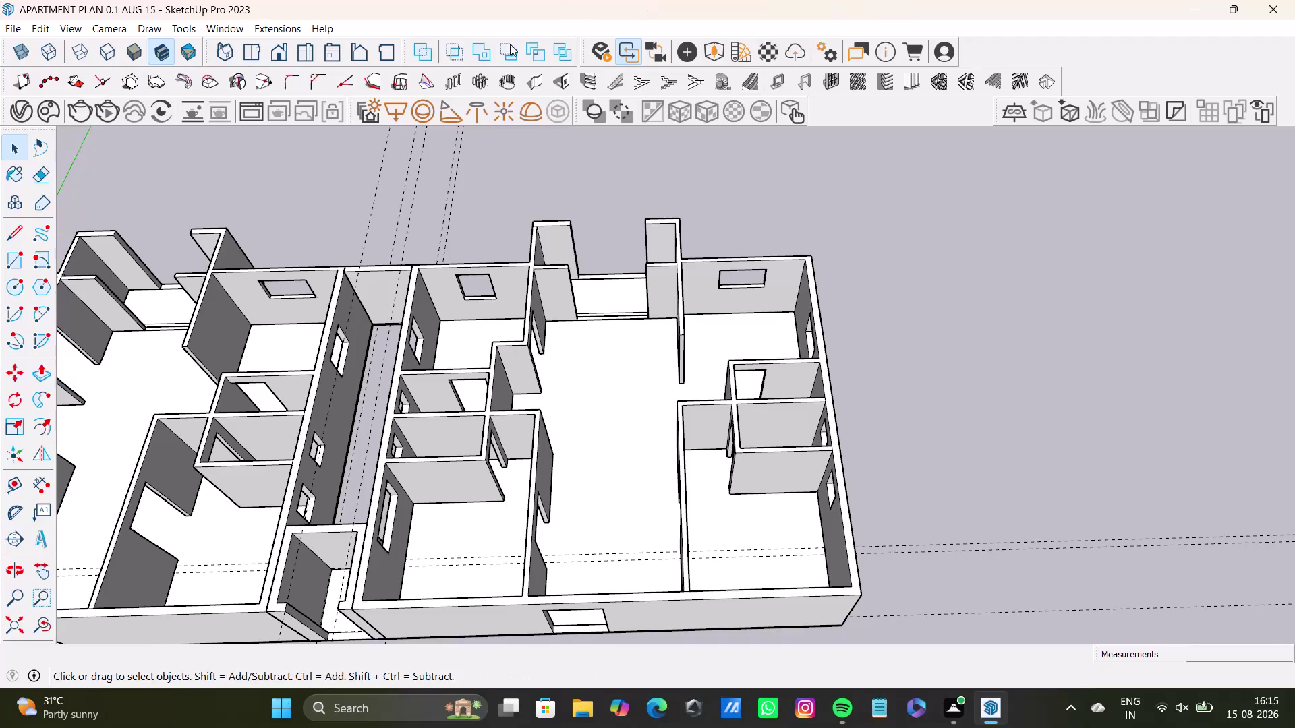
Orbit, pan and zoom around the whole apartment model to survey both units.
scroll(down, 3)
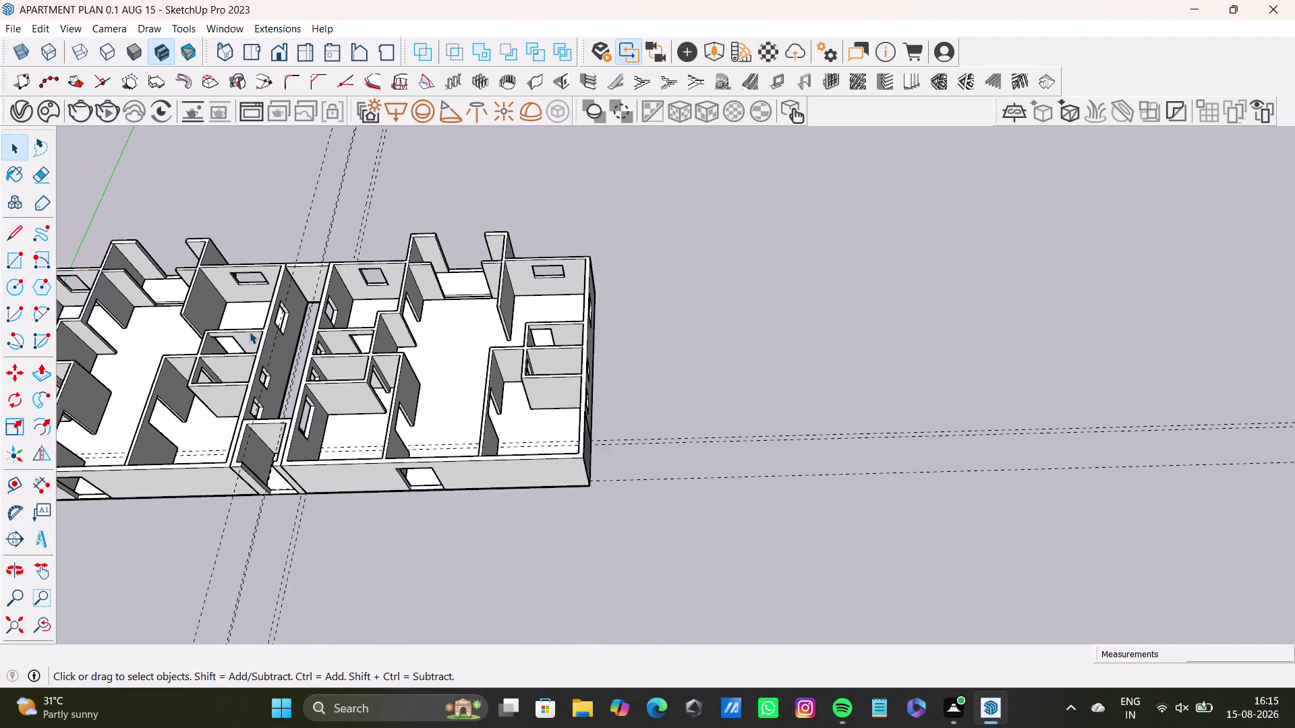
middle_drag(250, 332, 680, 497)
scroll(up, 3)
middle_drag(602, 436, 593, 432)
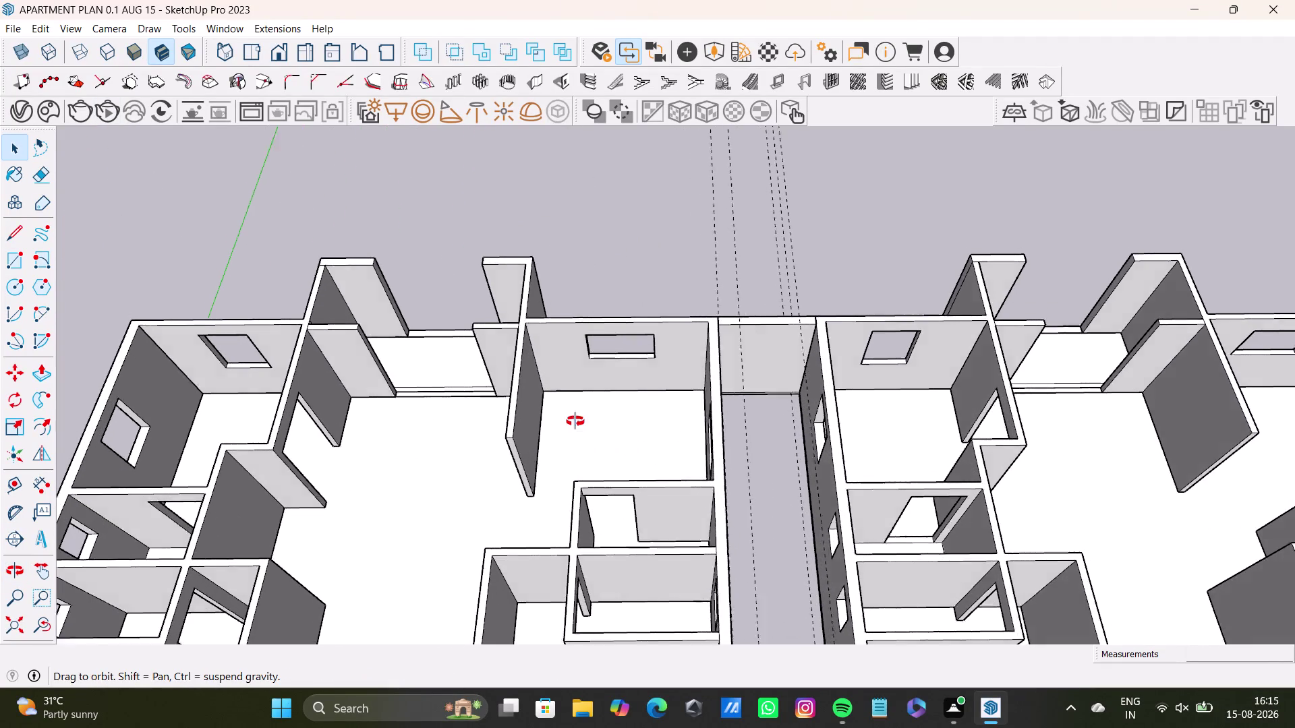
middle_drag(593, 432, 265, 505)
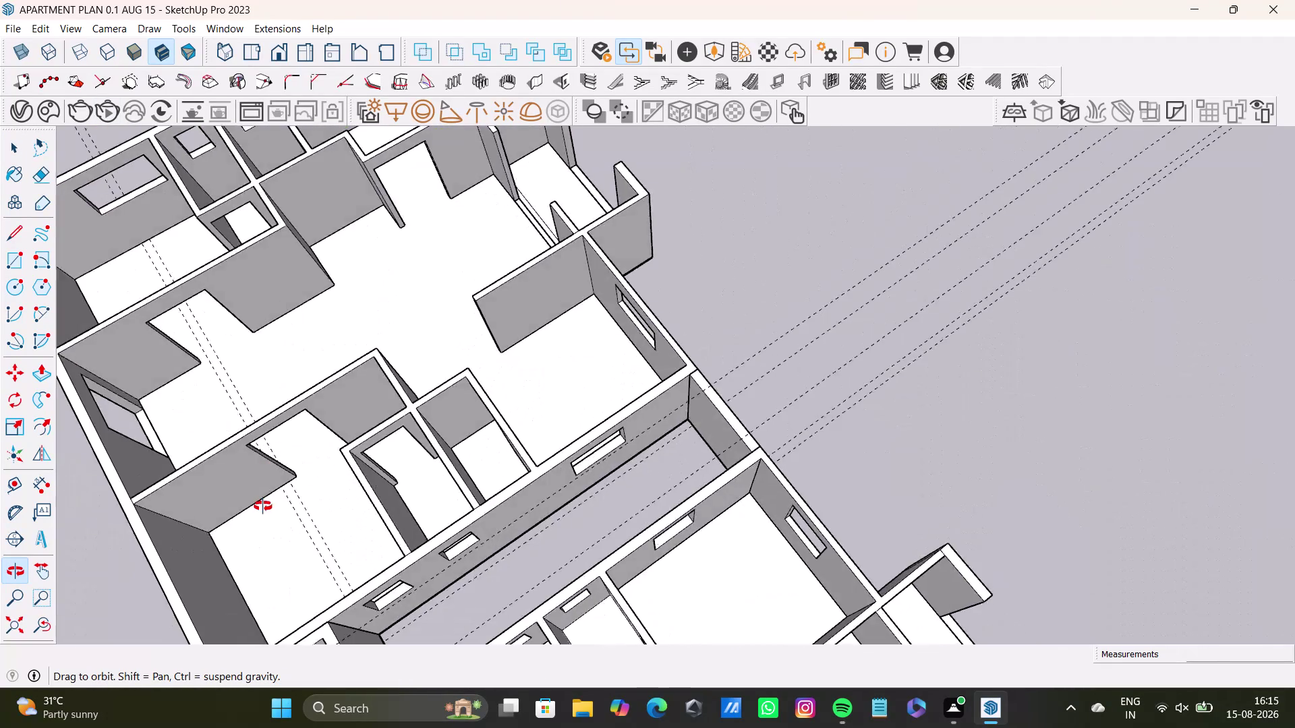
middle_drag(265, 506, 699, 553)
scroll(down, 3)
middle_drag(693, 531, 642, 366)
scroll(up, 3)
middle_drag(655, 435, 619, 290)
middle_drag(627, 335, 595, 439)
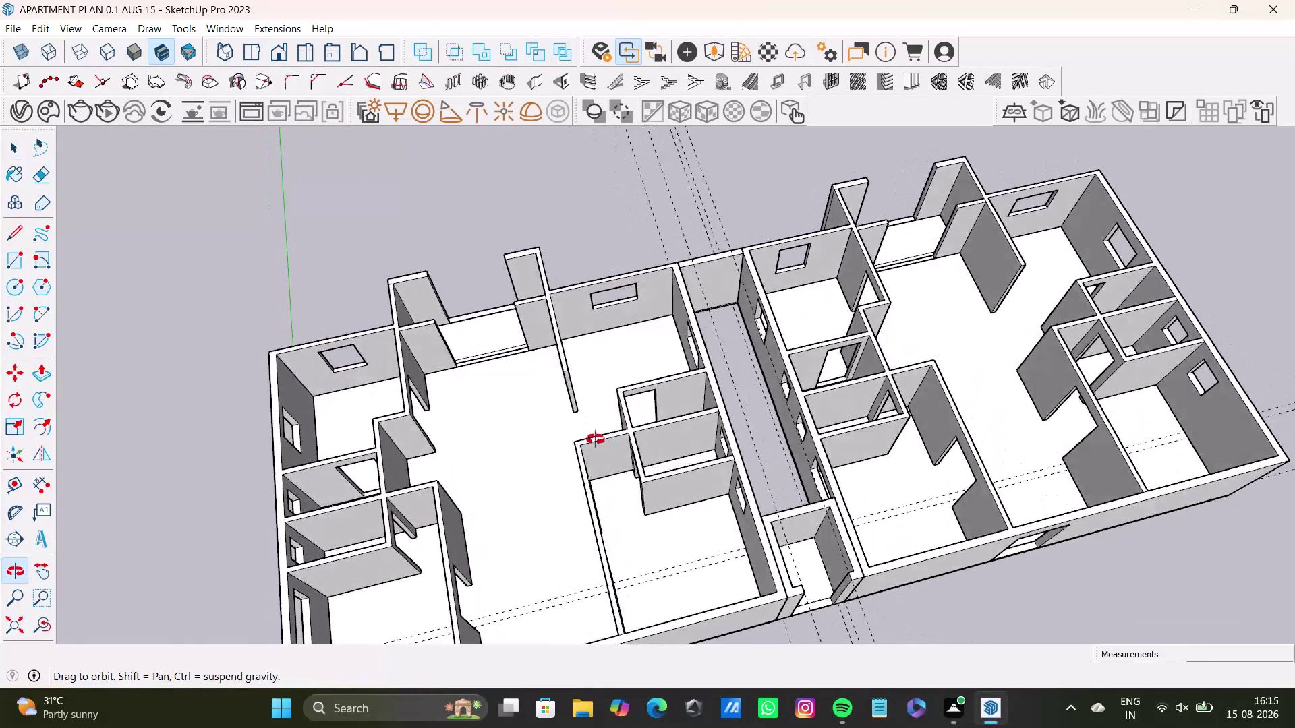
middle_drag(595, 440, 607, 369)
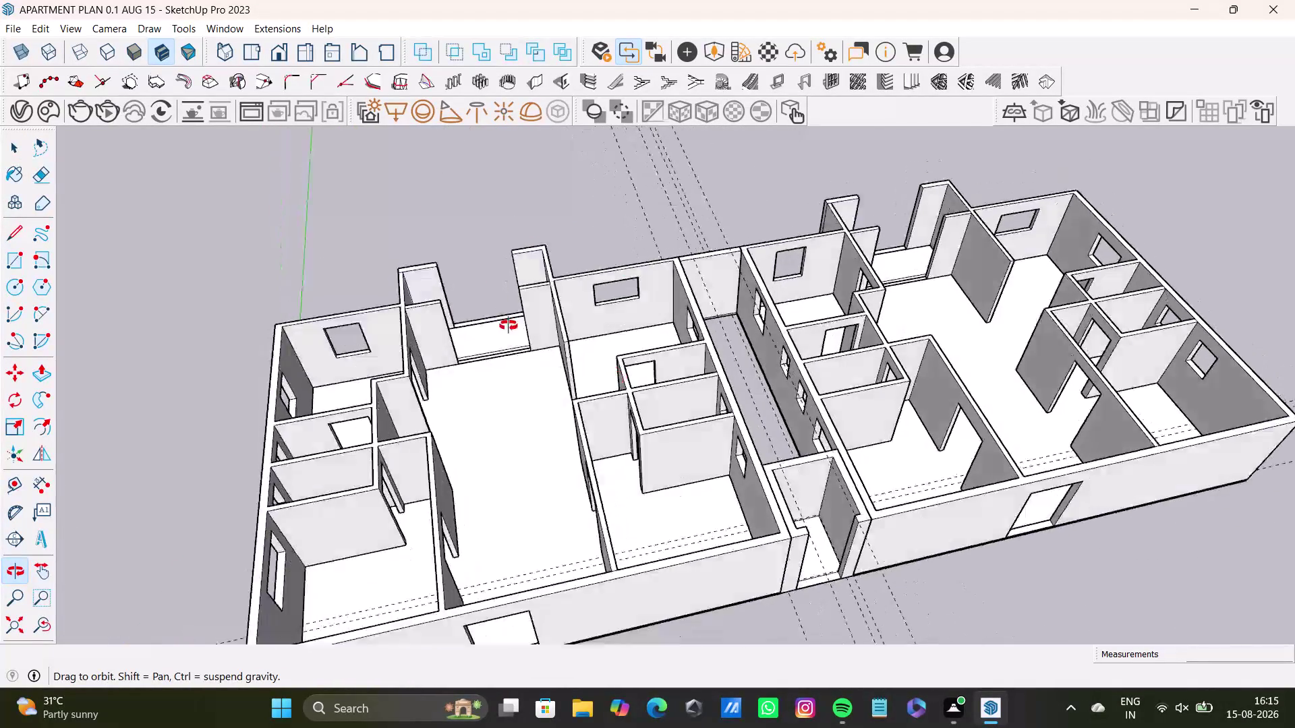
middle_drag(608, 369, 477, 298)
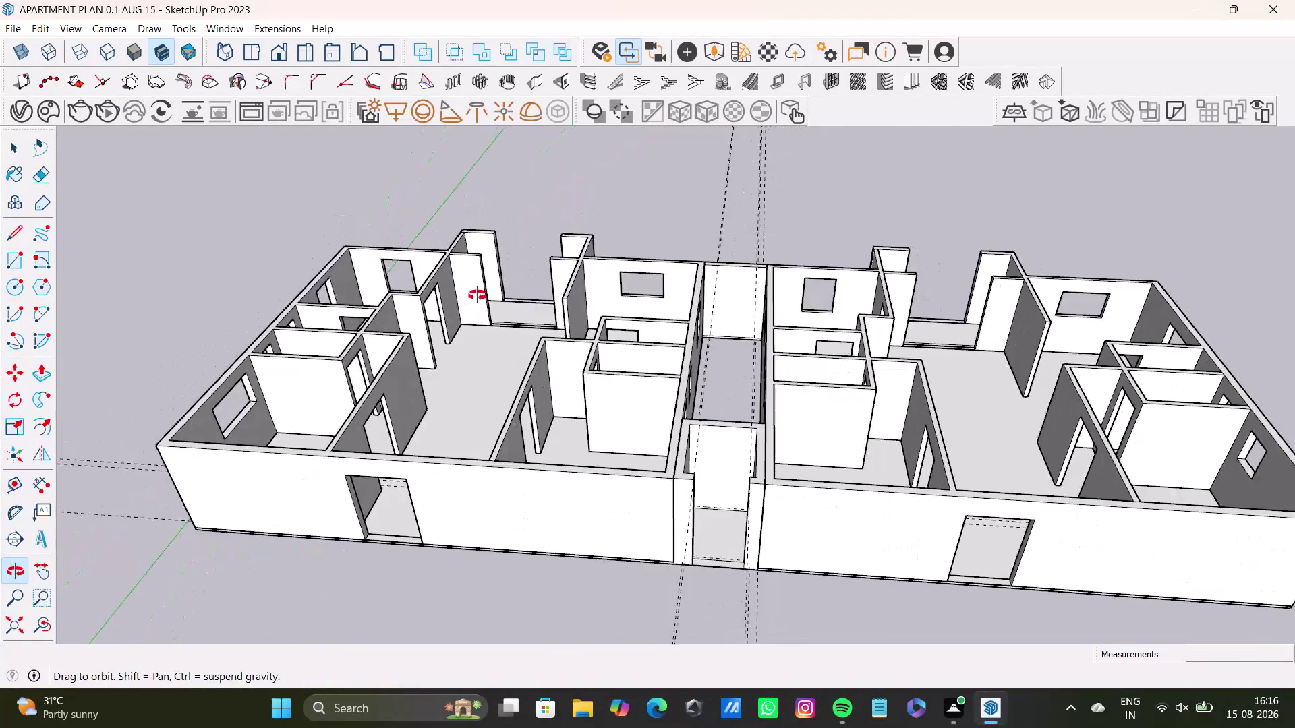
middle_drag(477, 299, 519, 283)
middle_drag(523, 239, 520, 251)
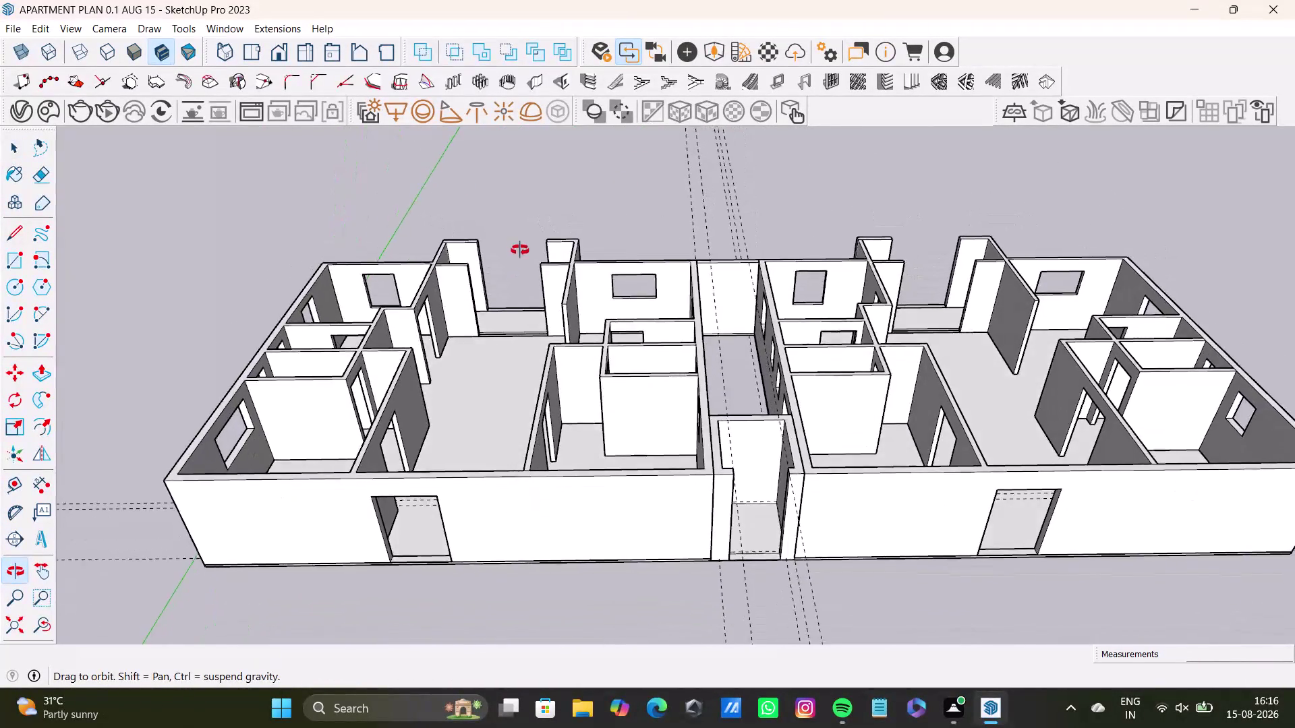
middle_drag(520, 251, 565, 255)
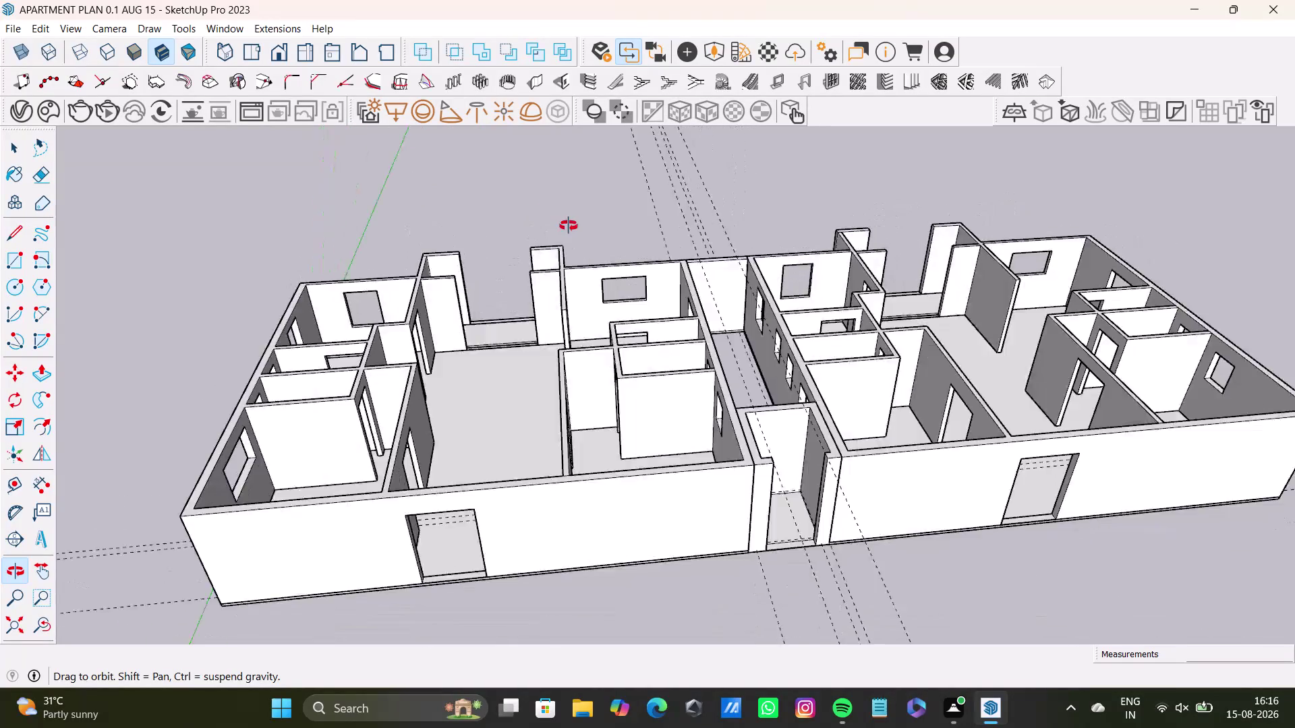
middle_drag(564, 255, 930, 394)
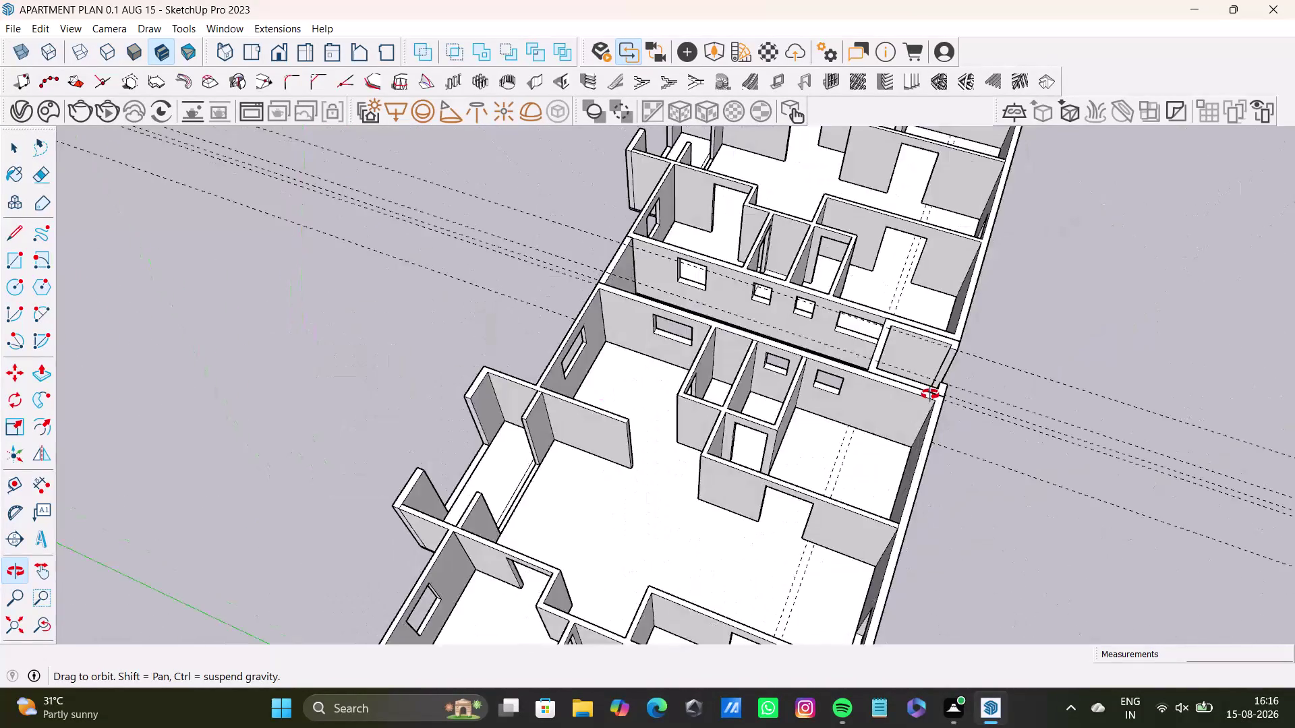
middle_drag(930, 394, 589, 476)
scroll(down, 3)
scroll(up, 3)
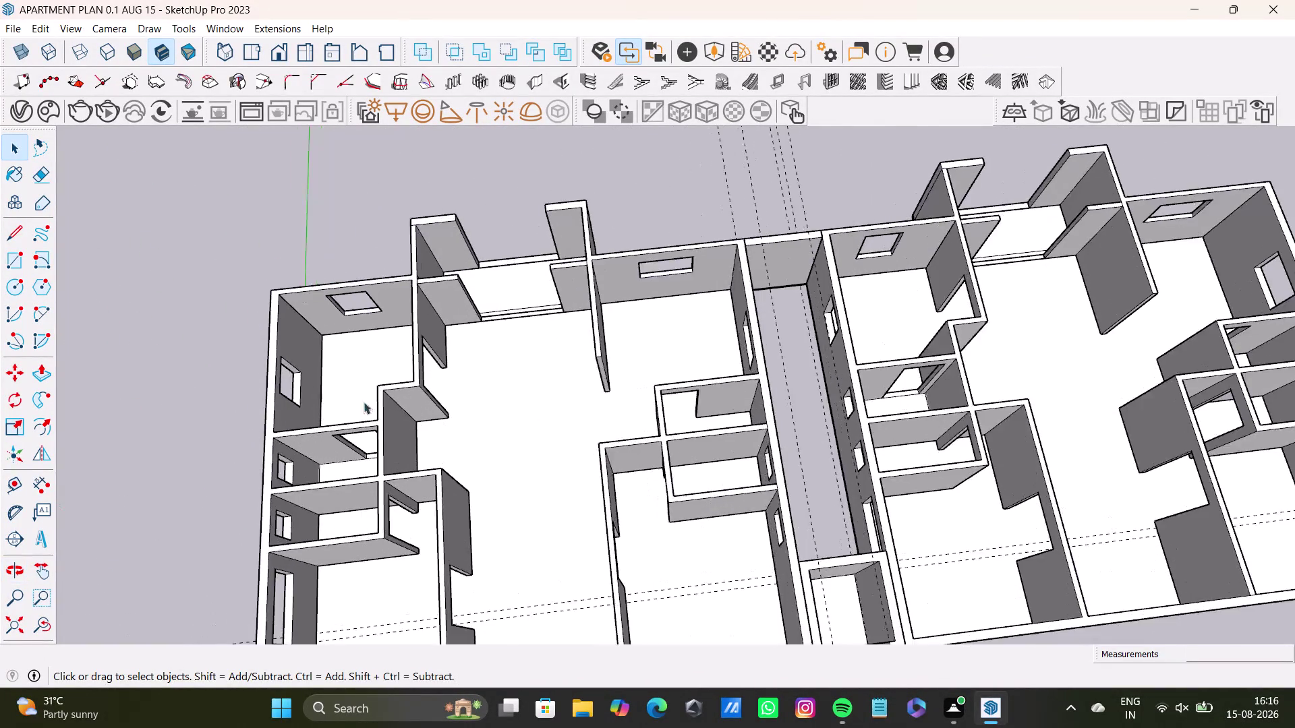
scroll(up, 3)
middle_drag(417, 369, 568, 411)
middle_drag(591, 420, 446, 279)
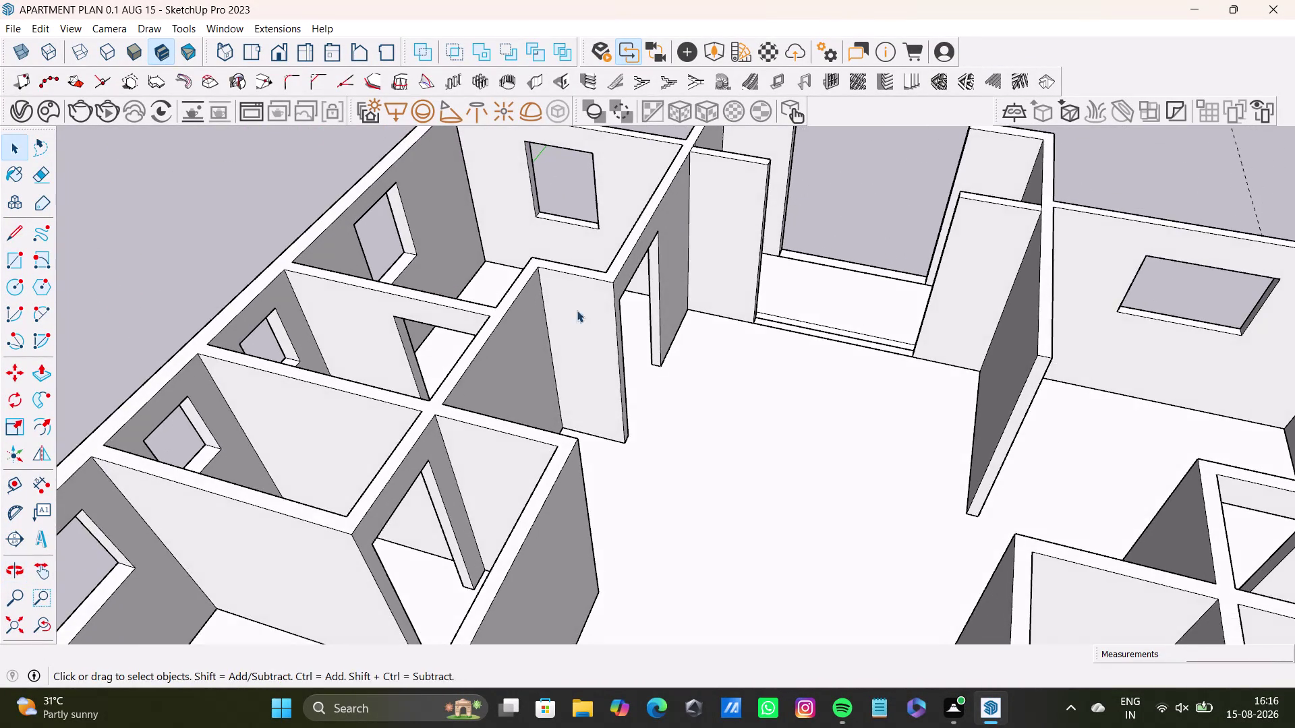
middle_drag(580, 345, 659, 446)
scroll(down, 3)
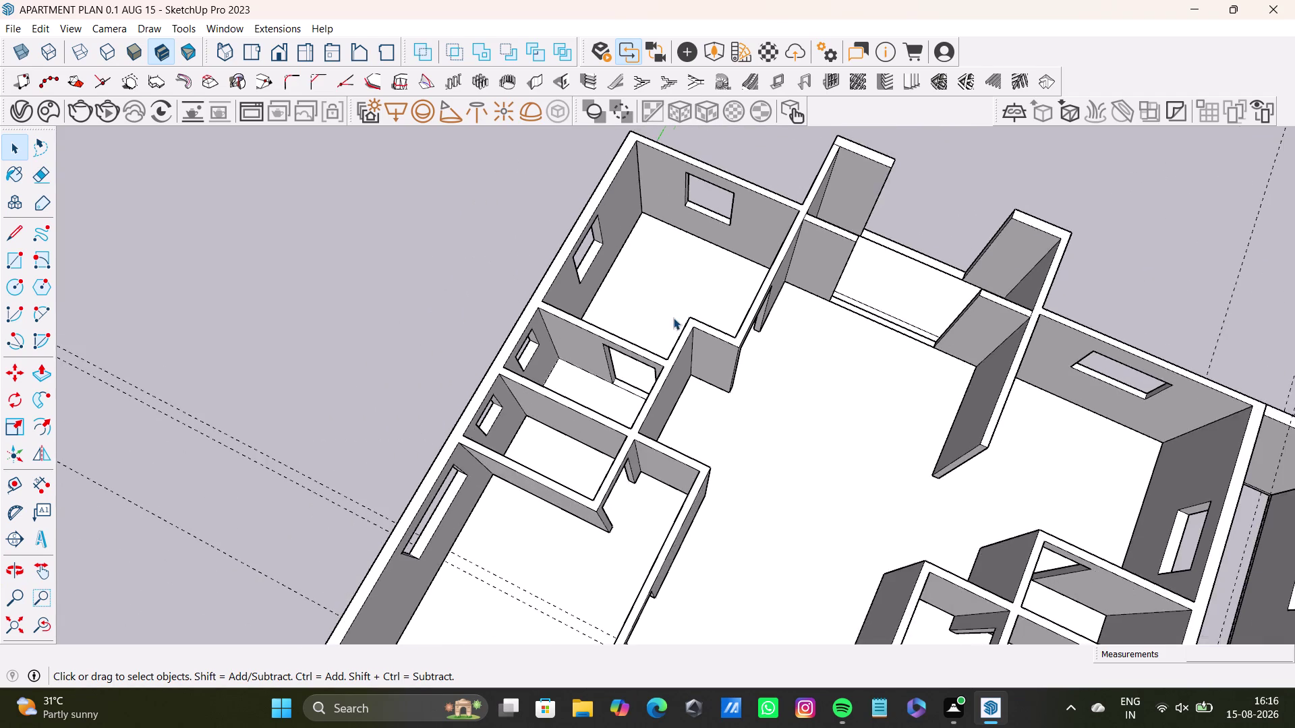
scroll(down, 3)
scroll(down, 3)
scroll(up, 3)
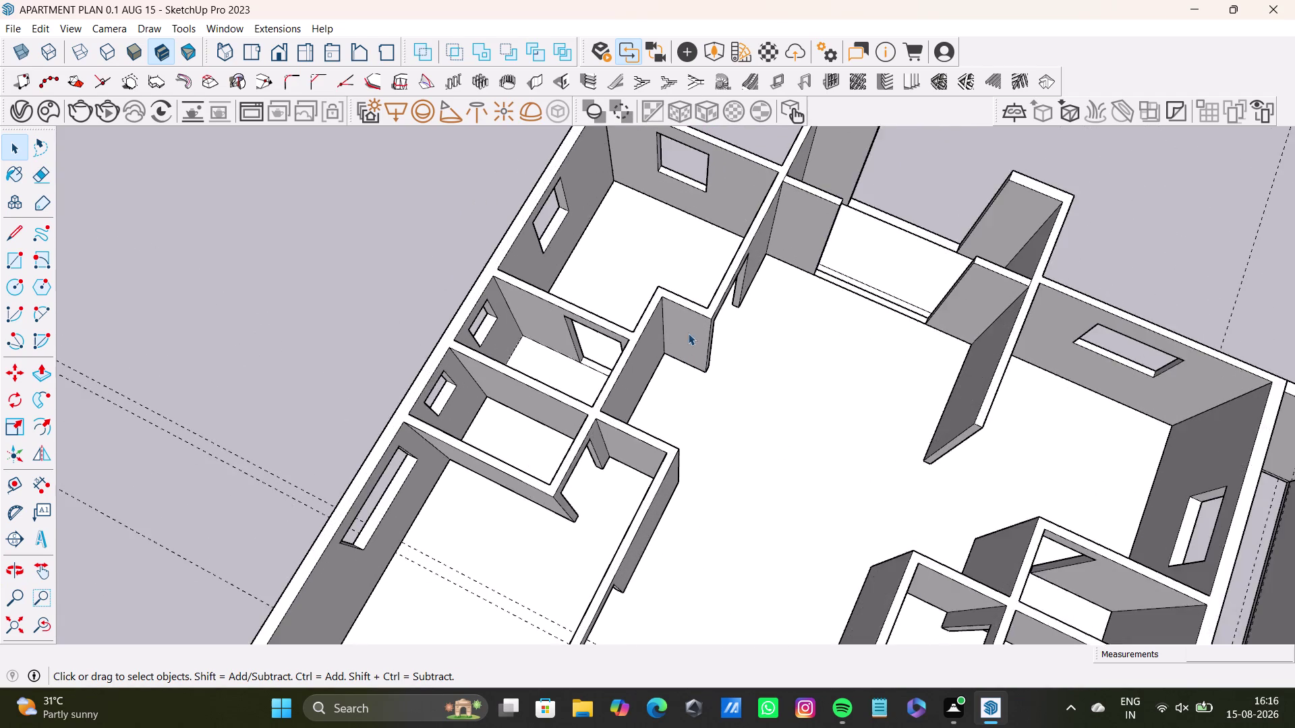
scroll(up, 3)
scroll(down, 3)
scroll(up, 3)
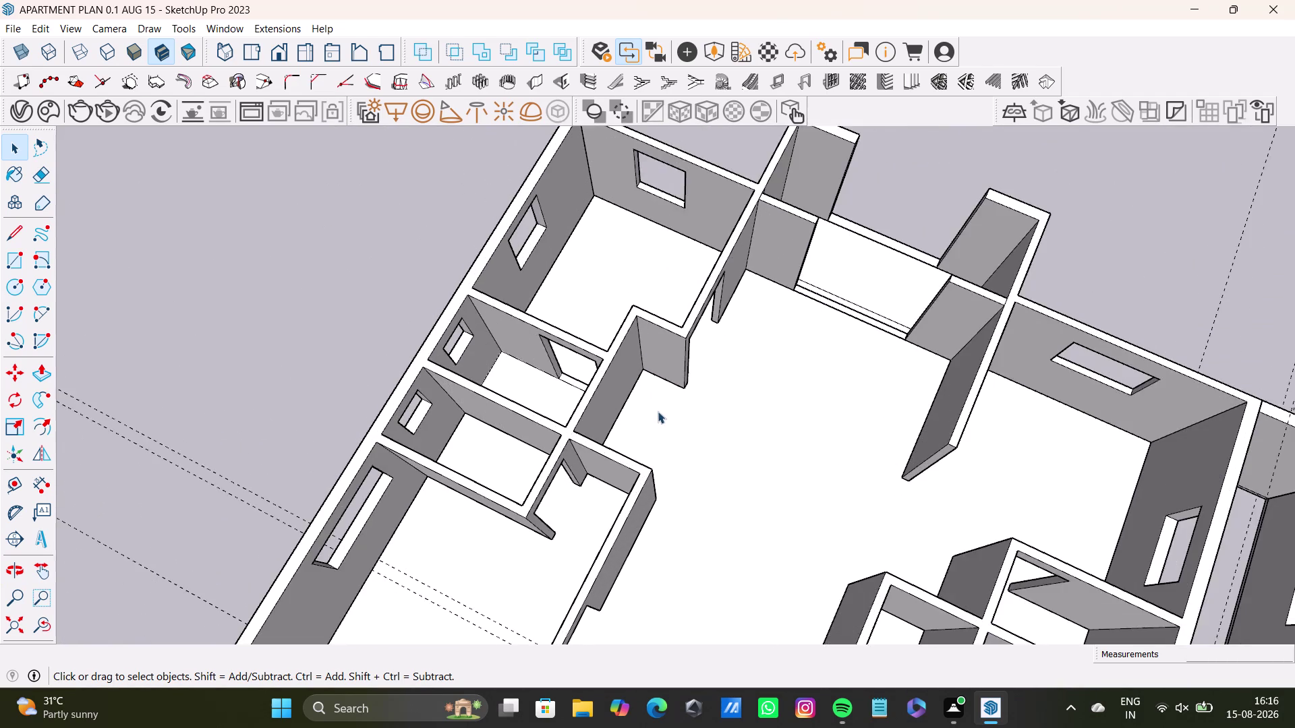
scroll(up, 3)
scroll(up, 3)
scroll(up, 3)
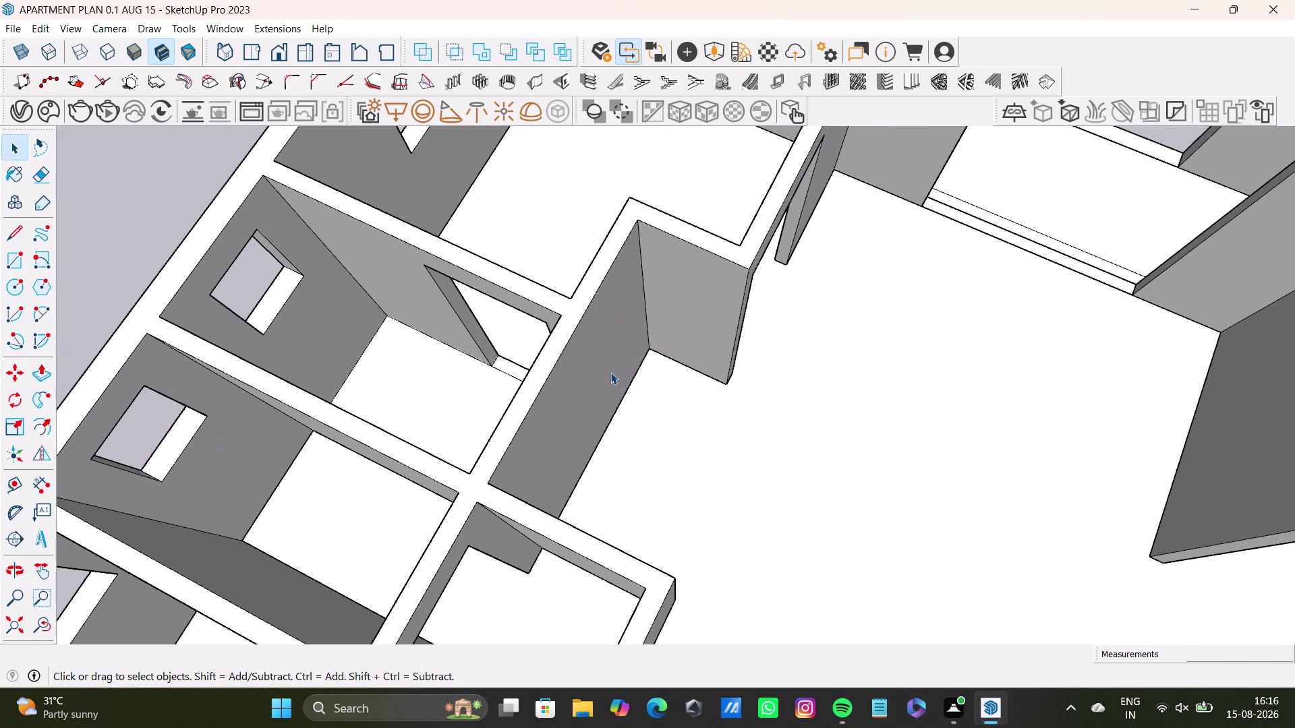
scroll(down, 3)
Orbit to the corner room and frame its window opening up close.
middle_drag(623, 449, 578, 363)
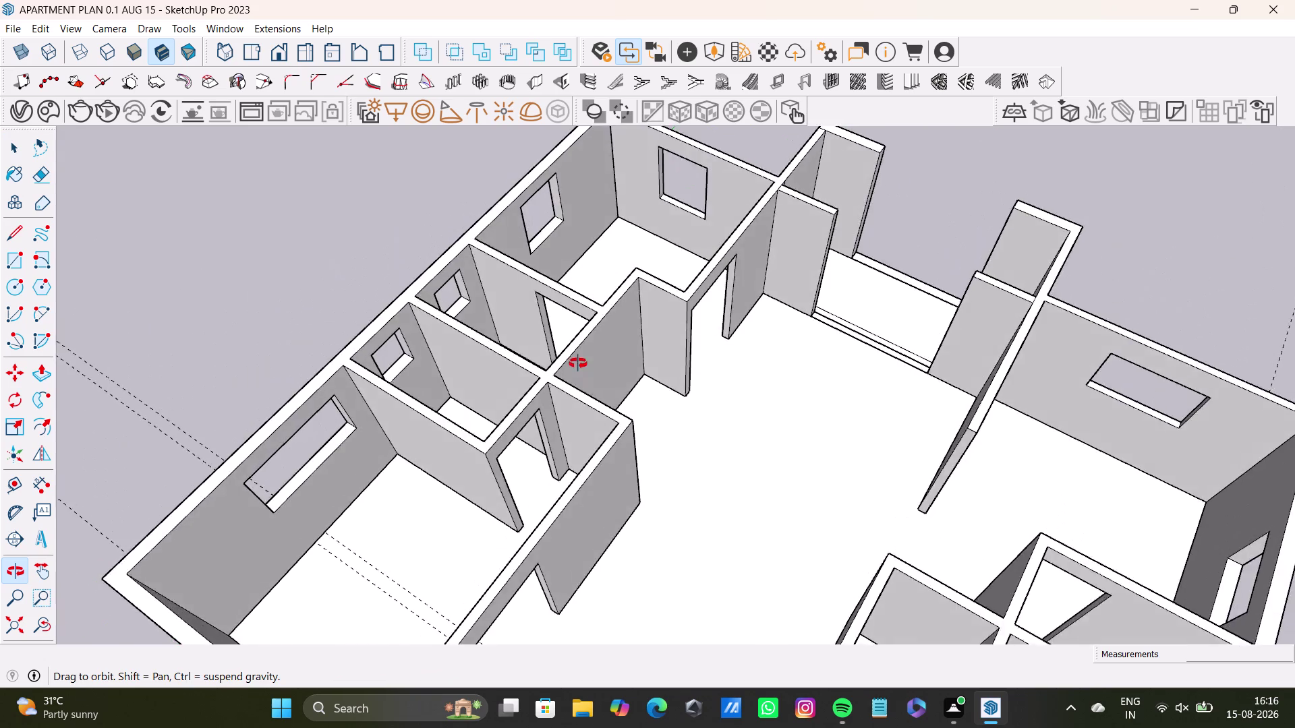
middle_drag(578, 363, 584, 503)
scroll(up, 3)
middle_drag(671, 260, 773, 184)
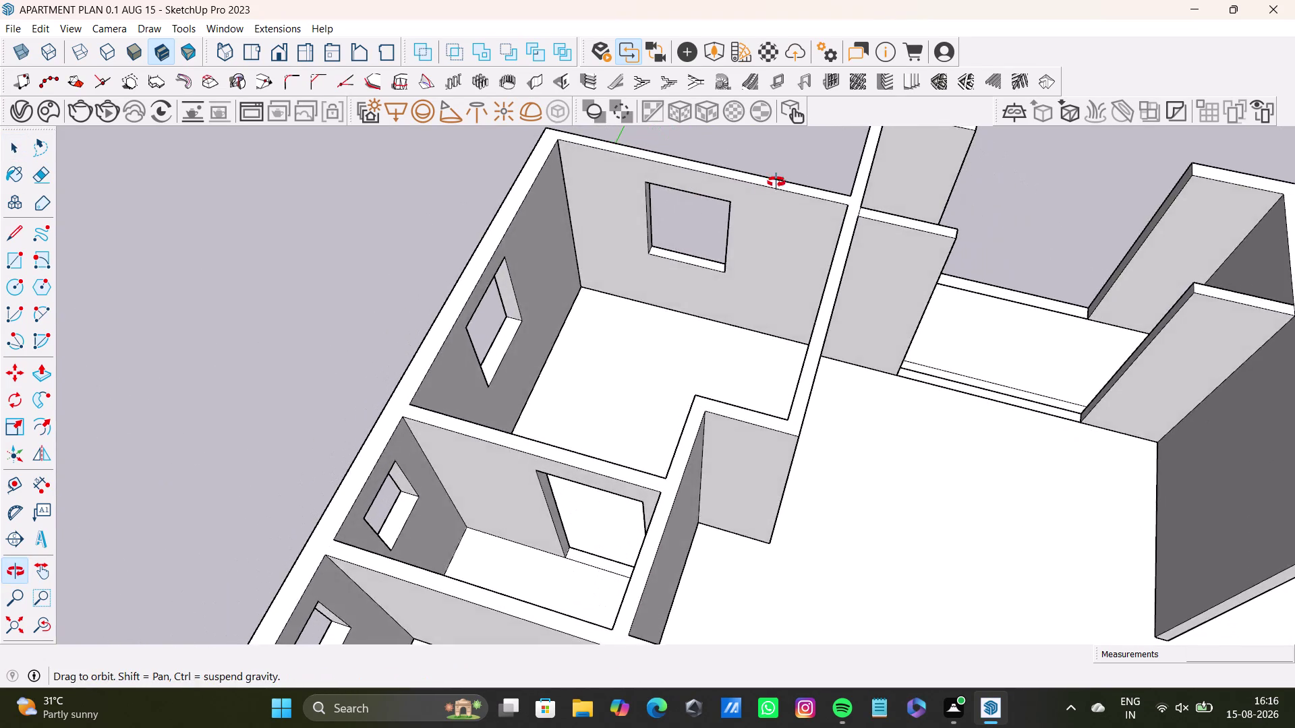
middle_drag(773, 184, 873, 122)
scroll(up, 3)
middle_drag(651, 265, 638, 379)
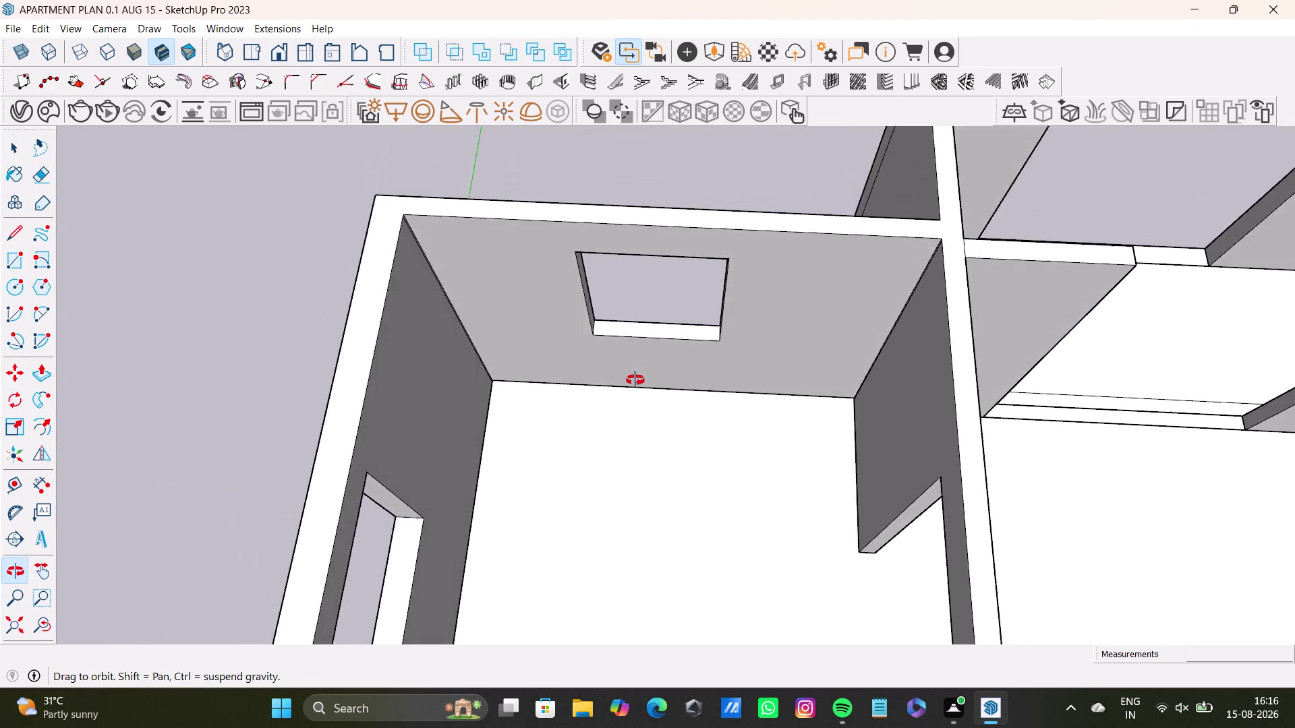
middle_drag(638, 380, 605, 119)
middle_drag(638, 213, 437, 409)
middle_drag(521, 424, 581, 221)
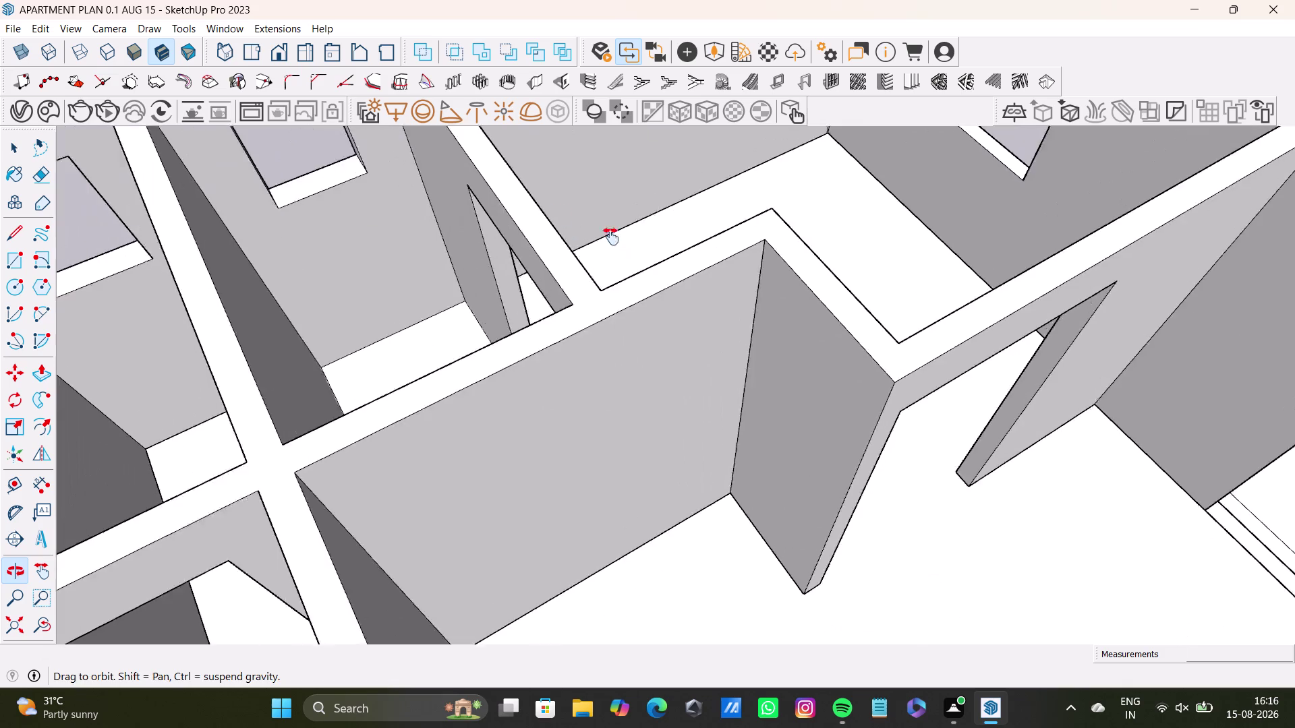
middle_drag(581, 221, 641, 262)
middle_drag(658, 317, 373, 405)
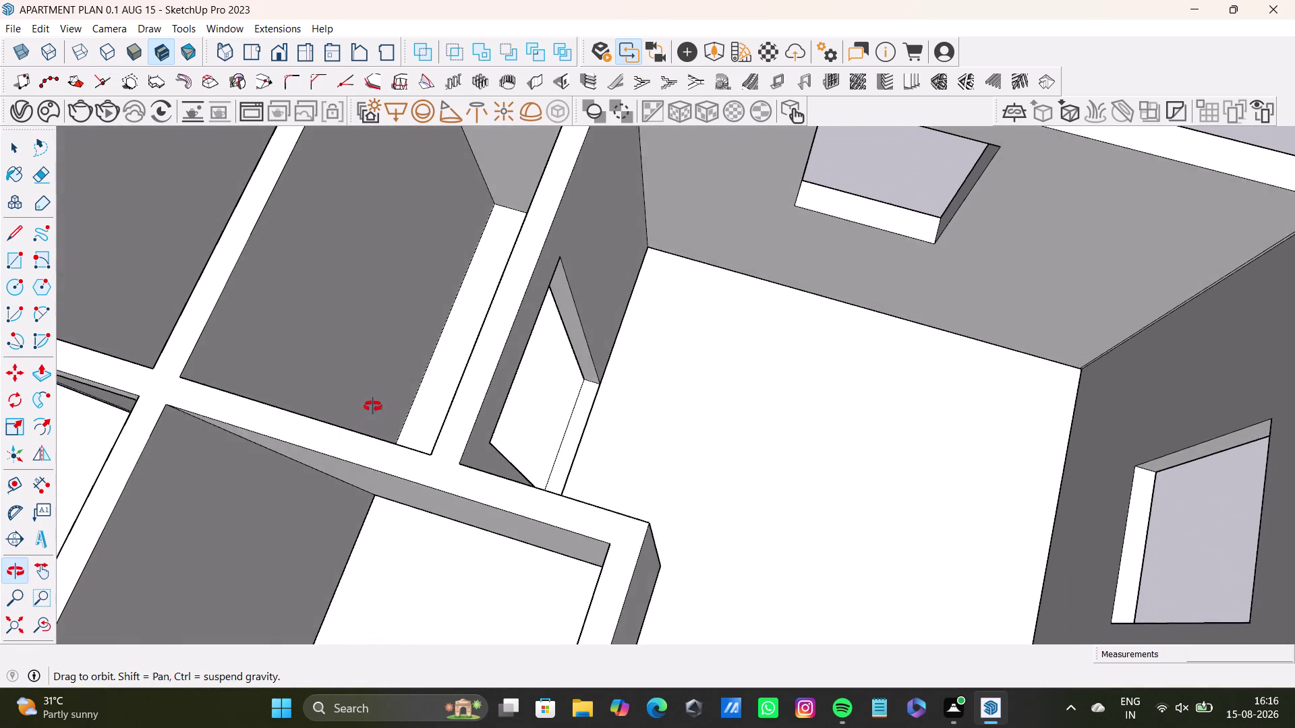
middle_drag(373, 405, 371, 409)
scroll(down, 3)
middle_drag(407, 286, 450, 324)
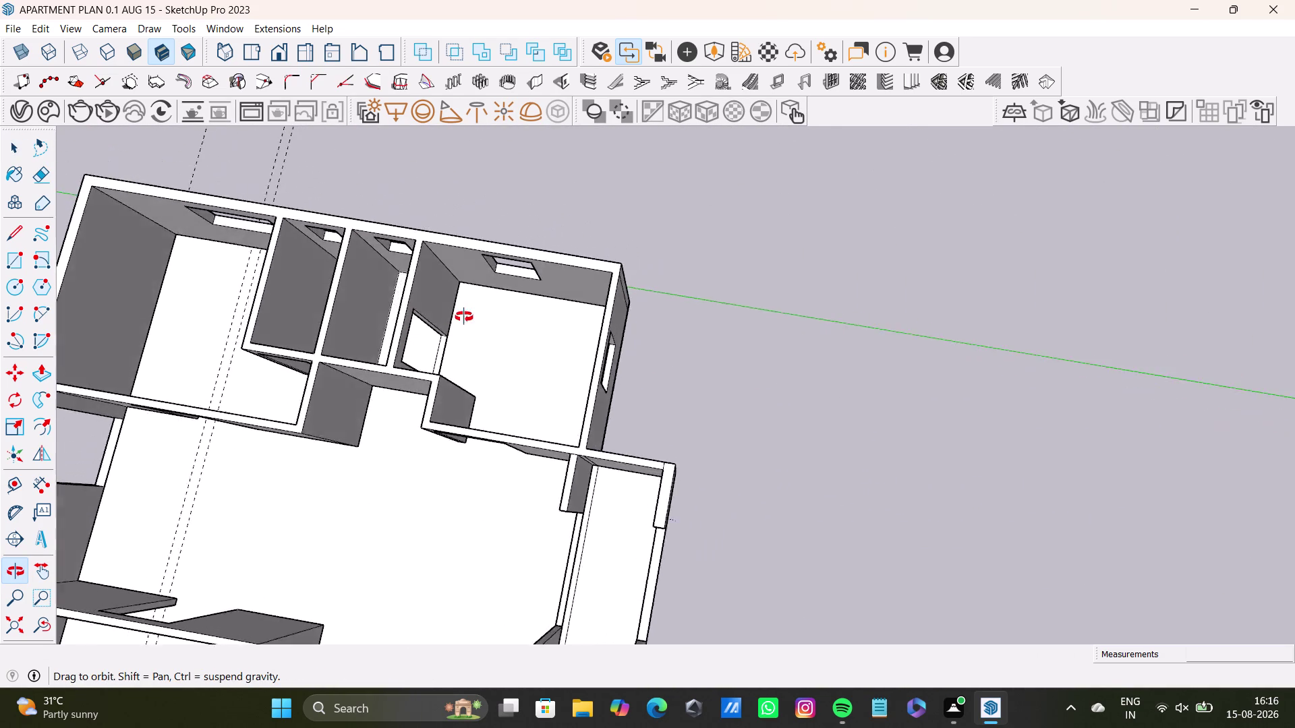
middle_drag(450, 324, 576, 308)
middle_drag(530, 352, 627, 313)
scroll(up, 3)
middle_drag(630, 342, 636, 418)
scroll(up, 3)
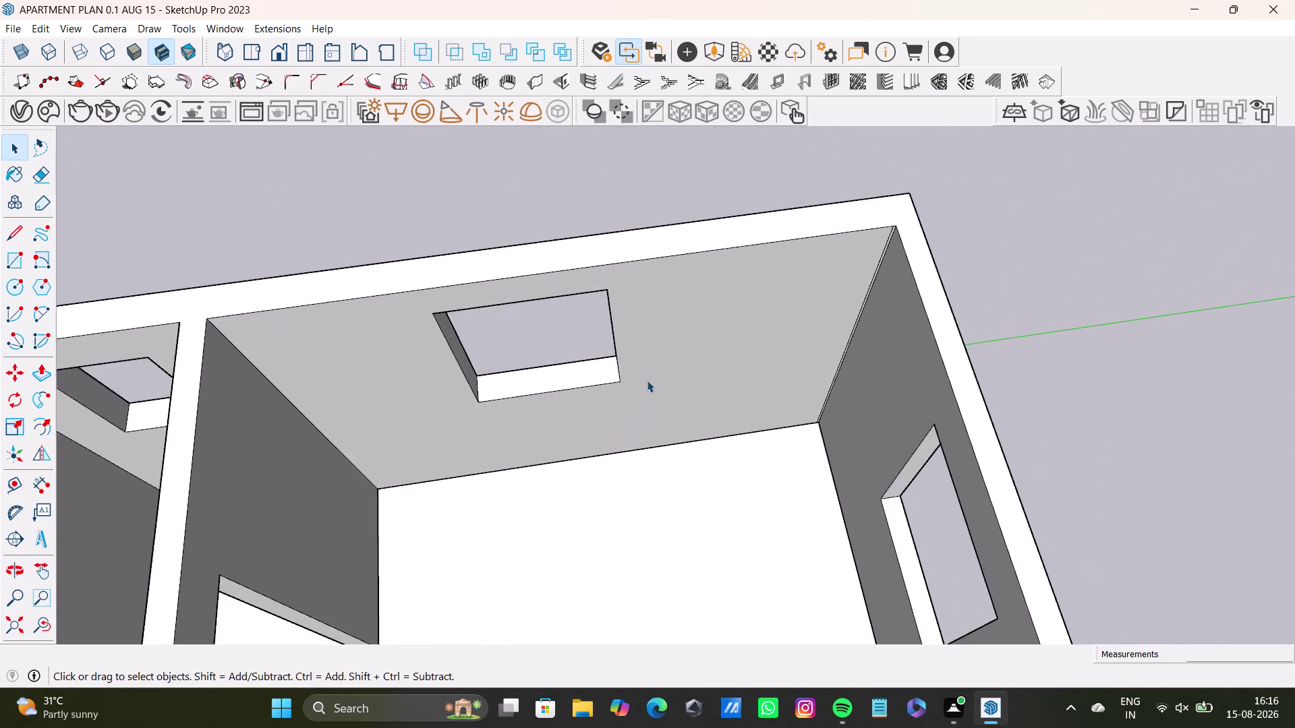
middle_drag(651, 373, 749, 484)
middle_drag(750, 484, 706, 349)
scroll(up, 3)
middle_drag(632, 338, 632, 335)
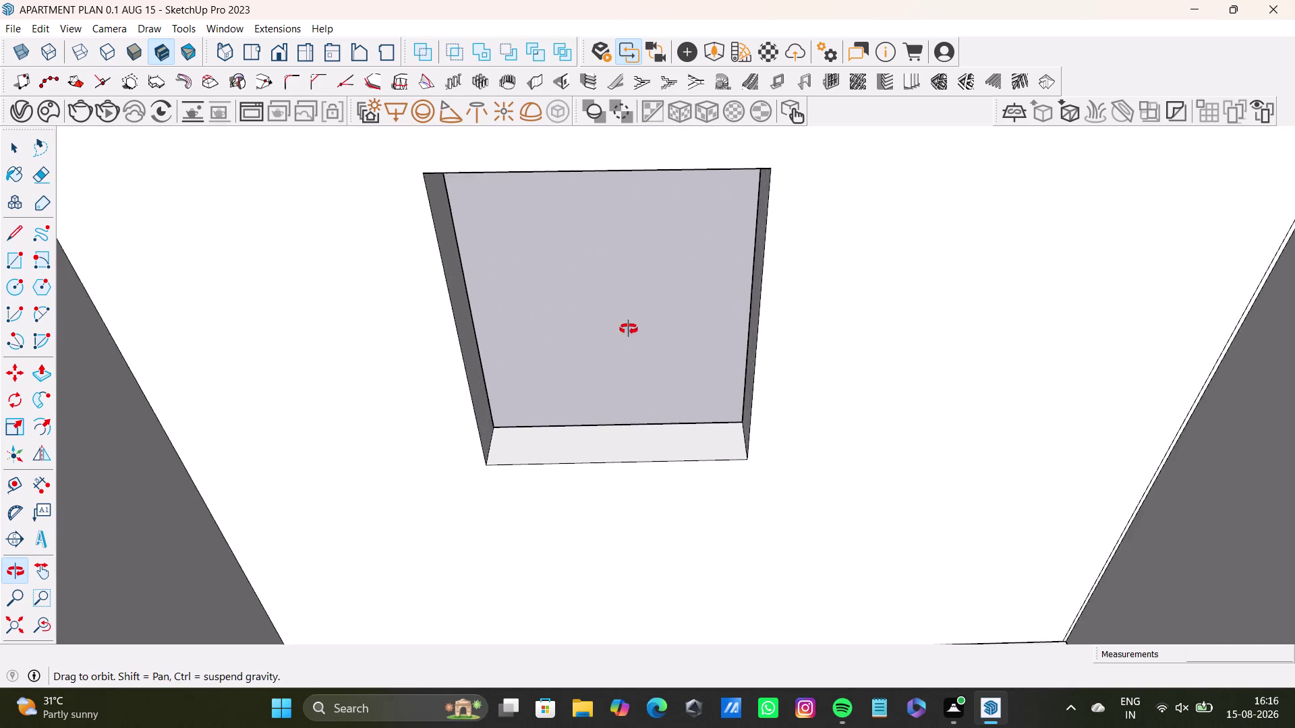
middle_drag(632, 335, 588, 402)
Try selecting the wall faces around the window, then clear the selection.
double_click(405, 305)
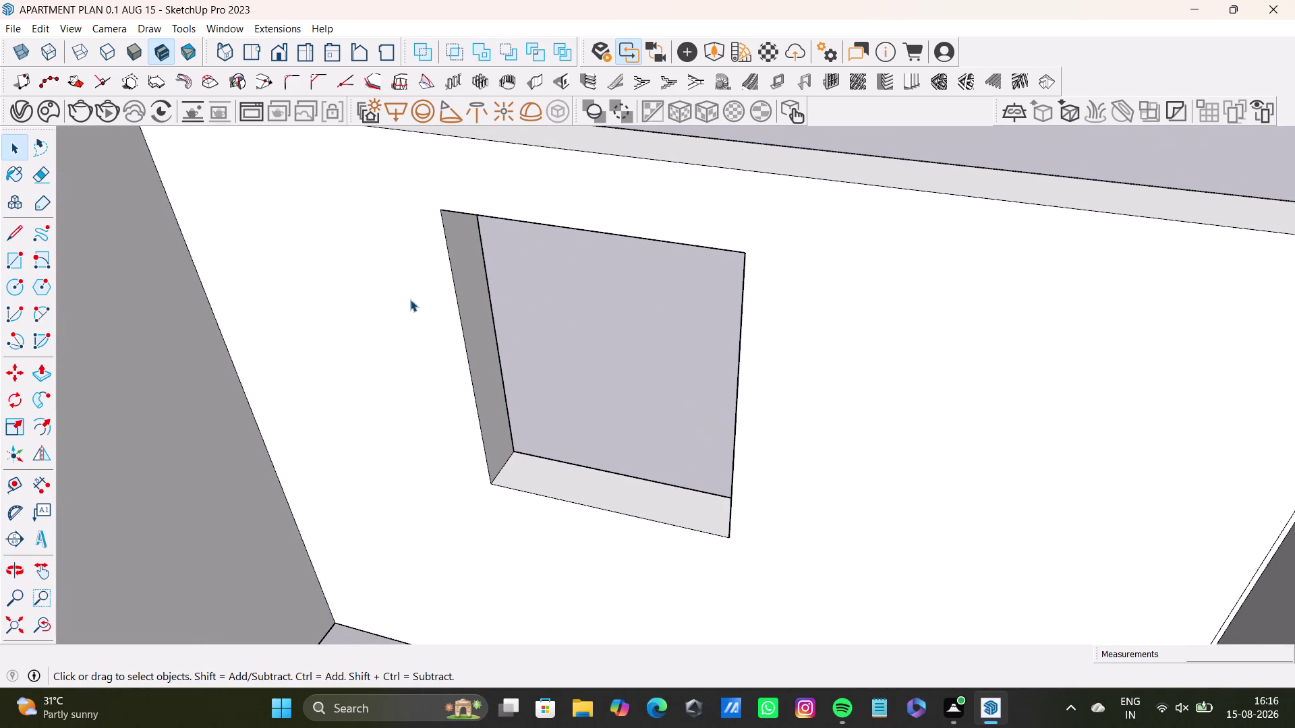
click(410, 300)
double_click(396, 332)
click(398, 328)
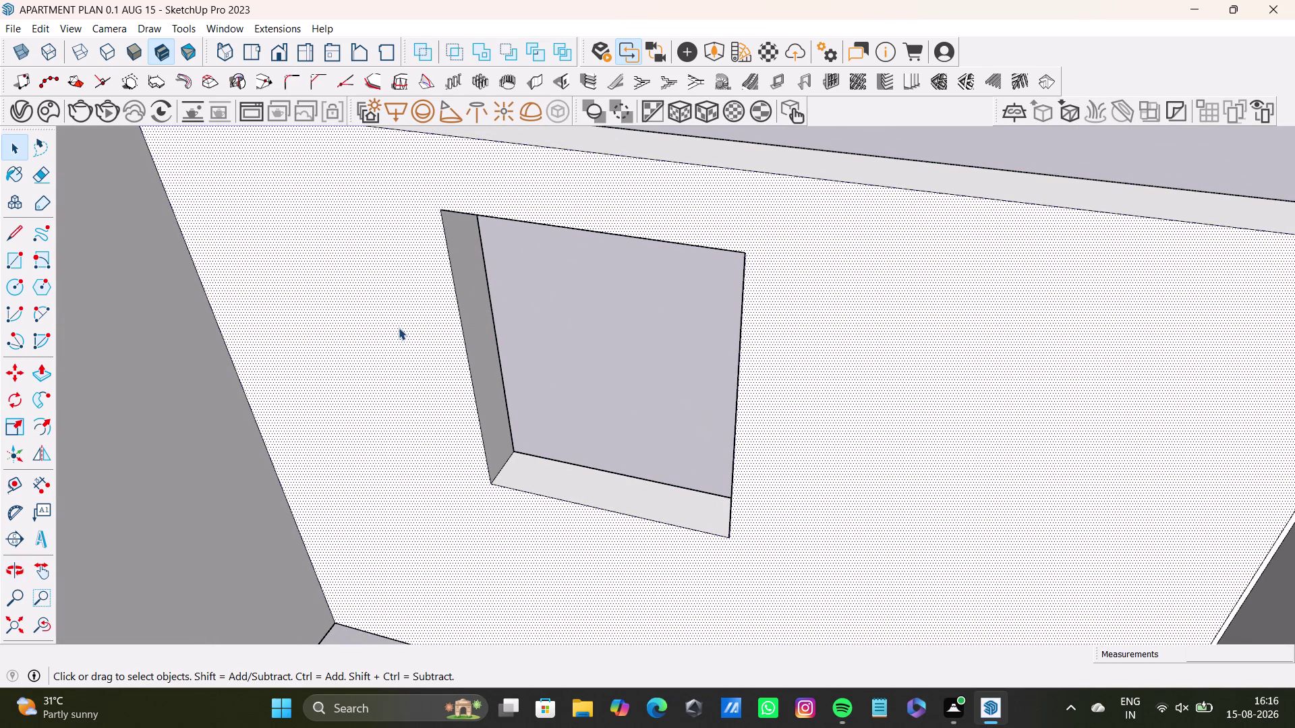
click(407, 329)
scroll(down, 3)
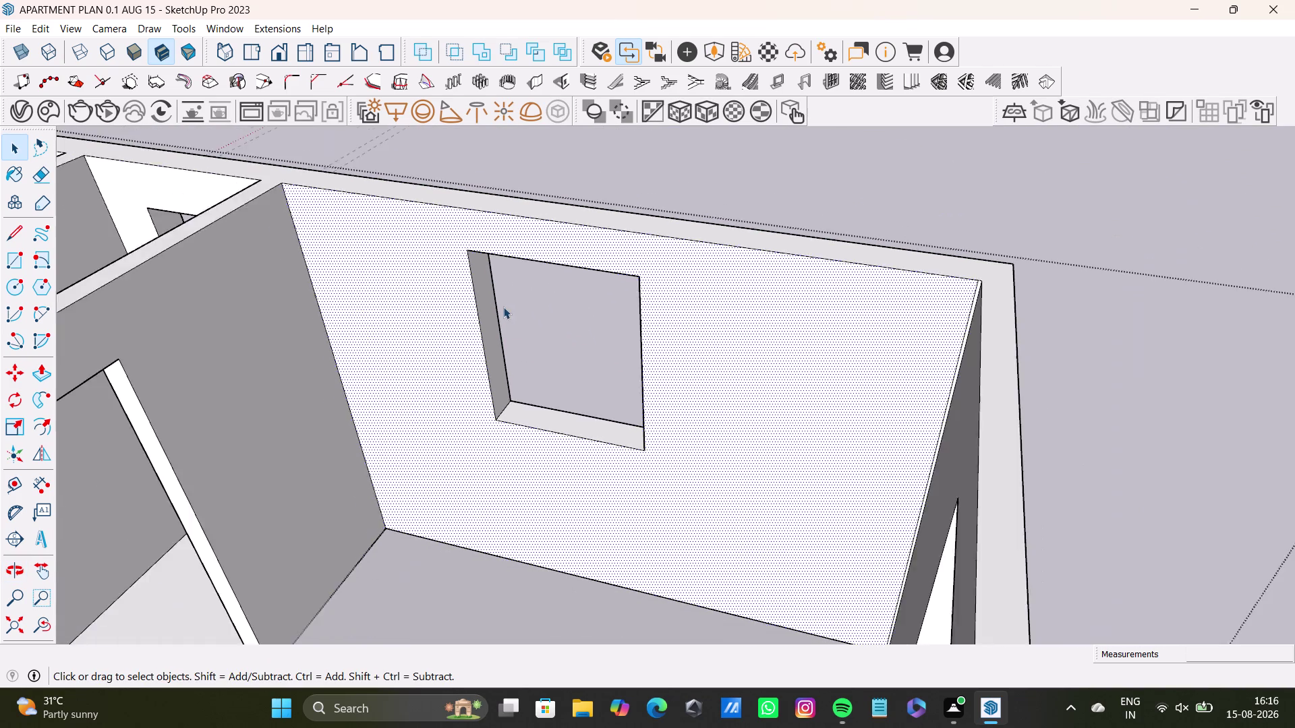
scroll(down, 3)
scroll(up, 3)
scroll(down, 3)
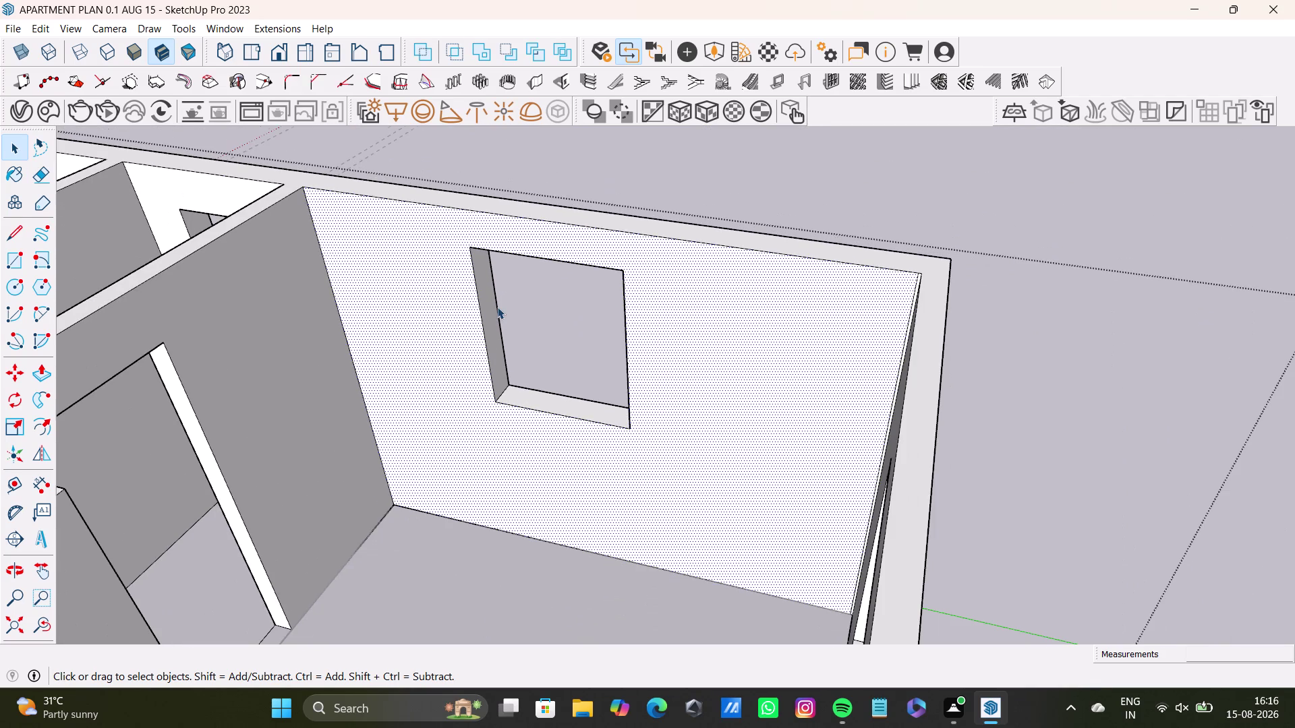
triple_click(493, 306)
scroll(up, 3)
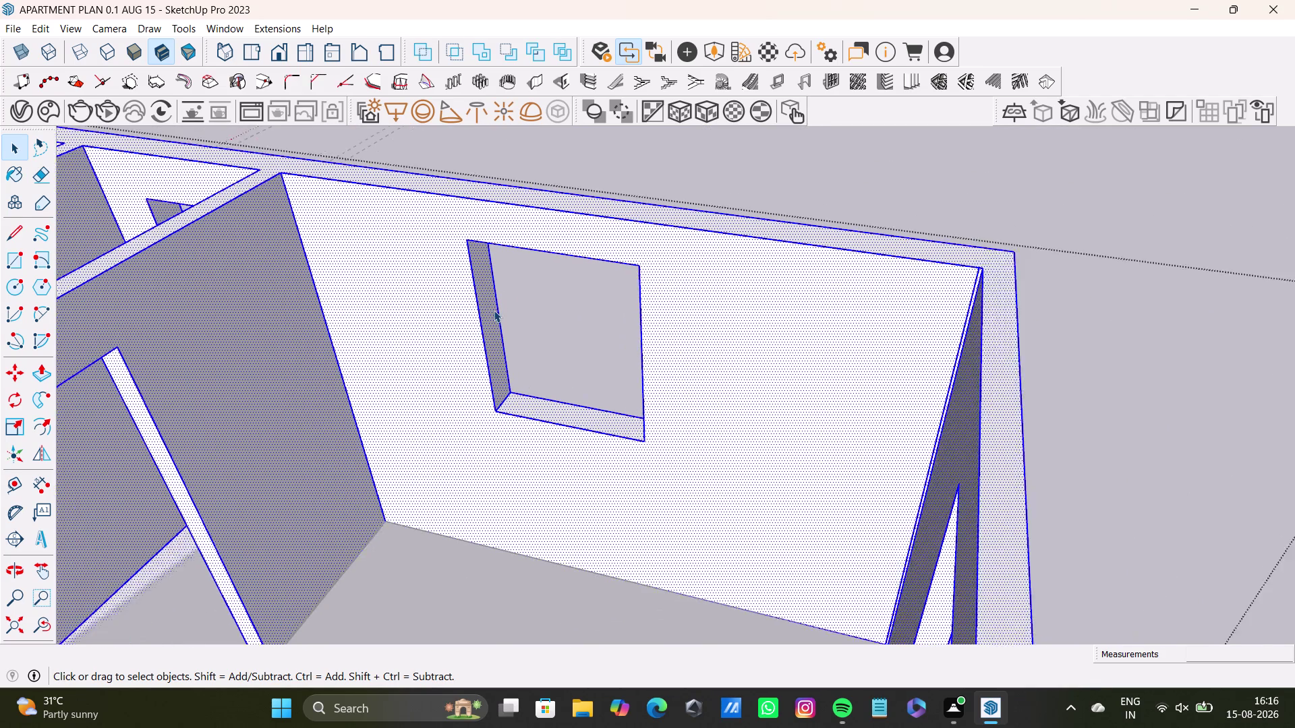
scroll(up, 3)
key(space)
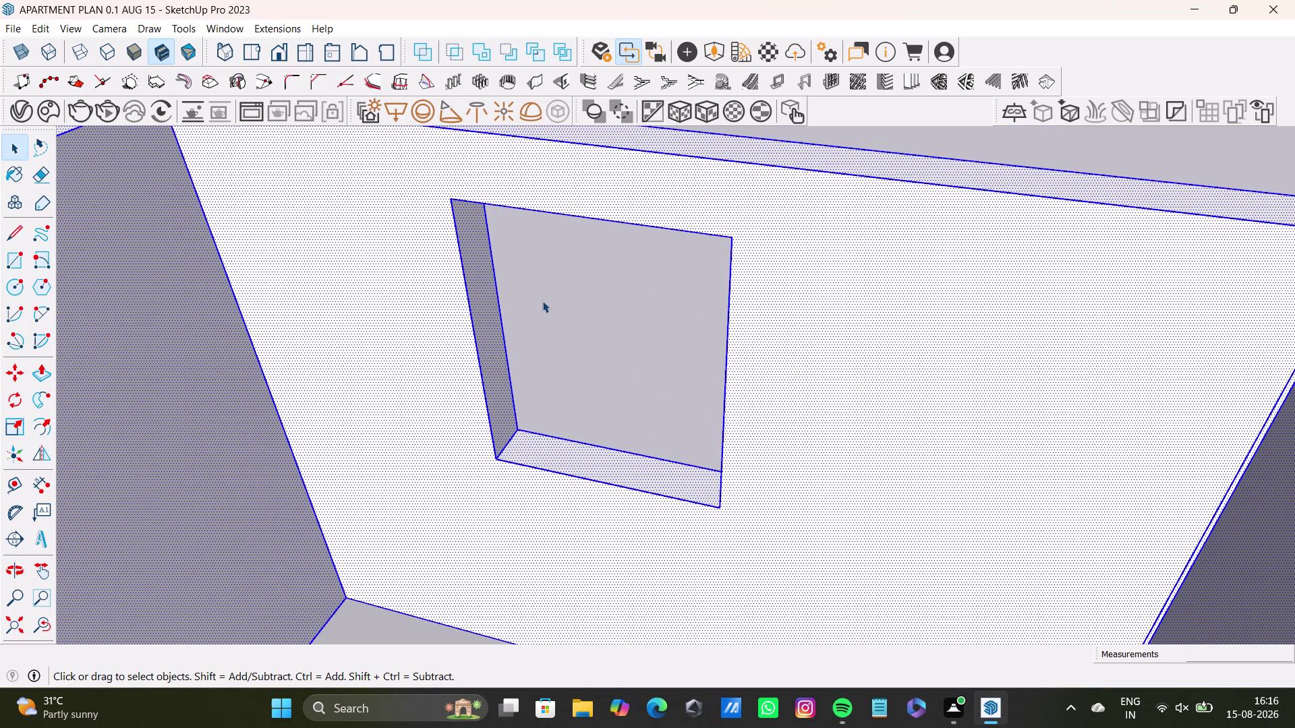
scroll(down, 3)
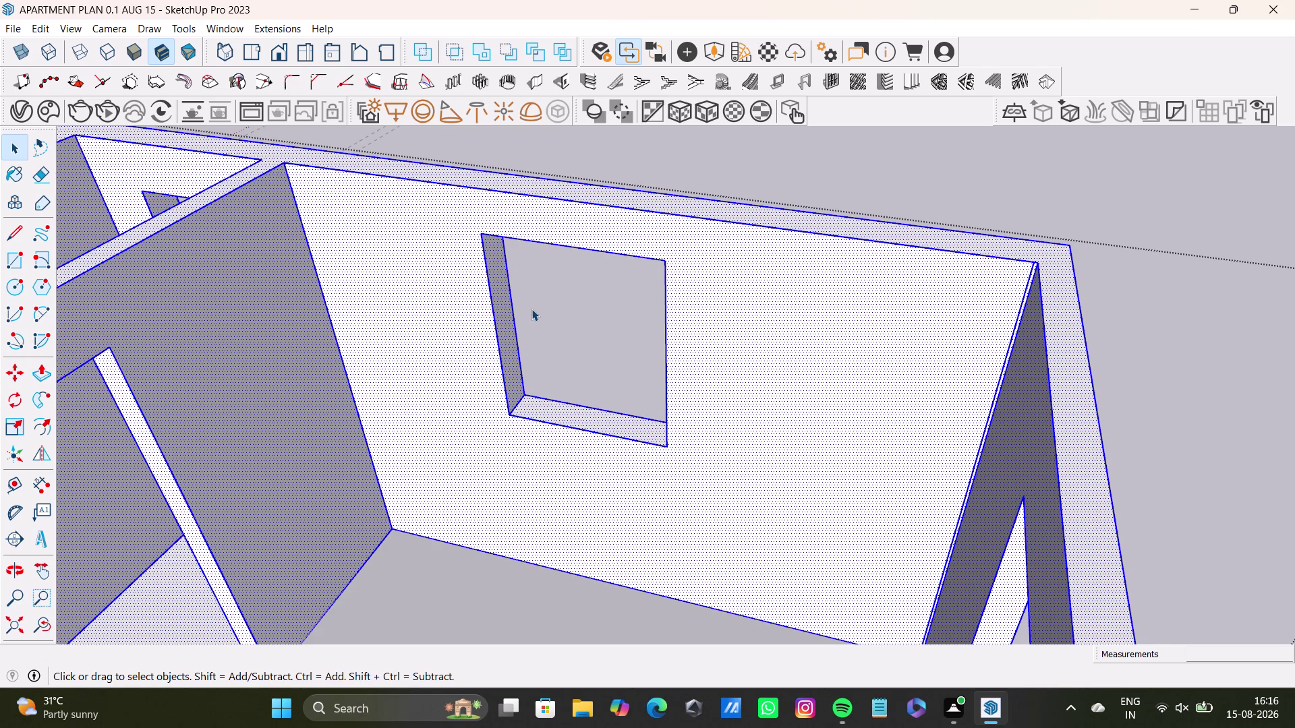
key(space)
click(678, 180)
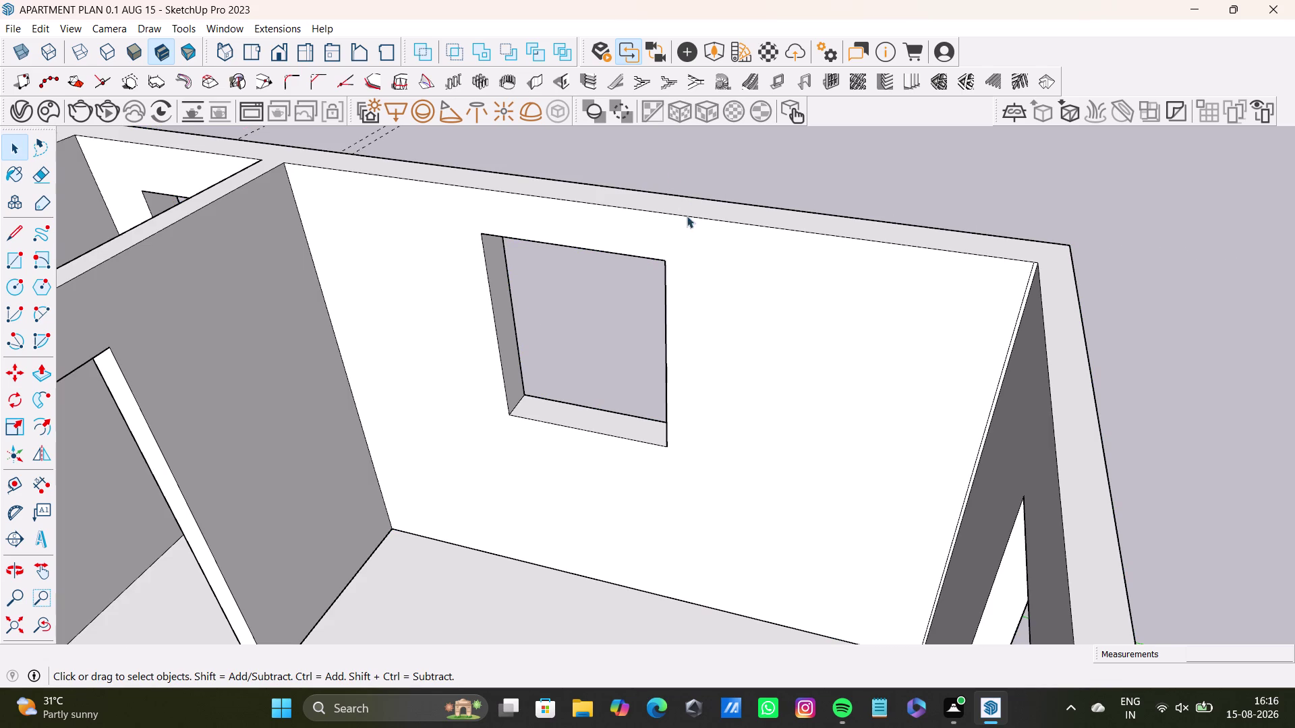
Get a closer view and select the window wall geometry and its left jamb face.
scroll(down, 3)
middle_drag(592, 299, 597, 433)
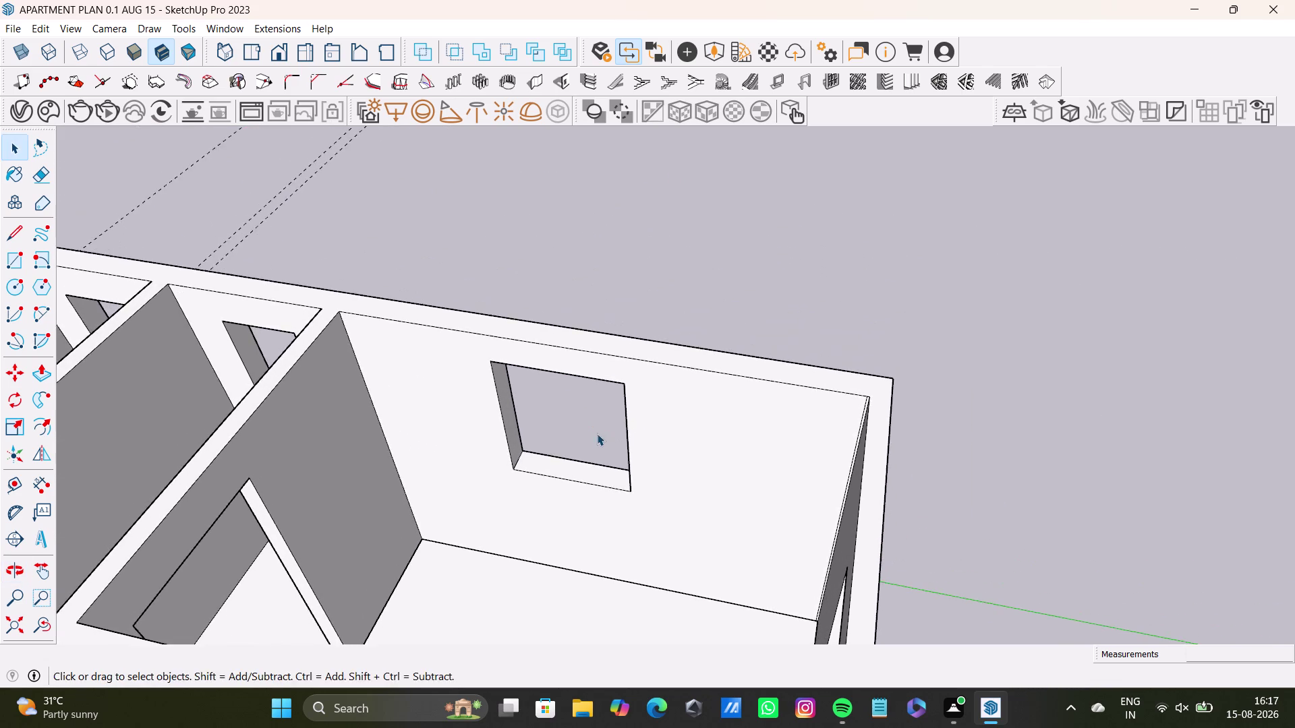
middle_drag(585, 424, 567, 313)
scroll(up, 3)
scroll(down, 3)
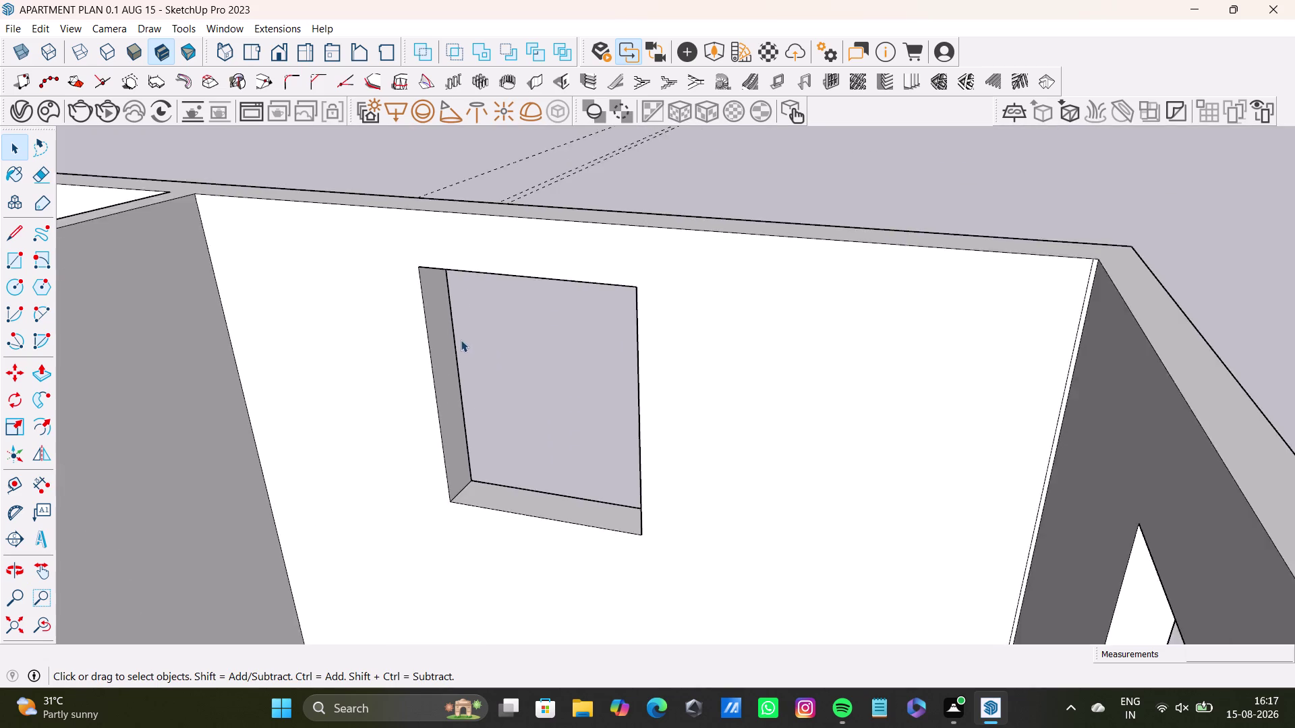
scroll(down, 3)
click(455, 340)
triple_click(451, 342)
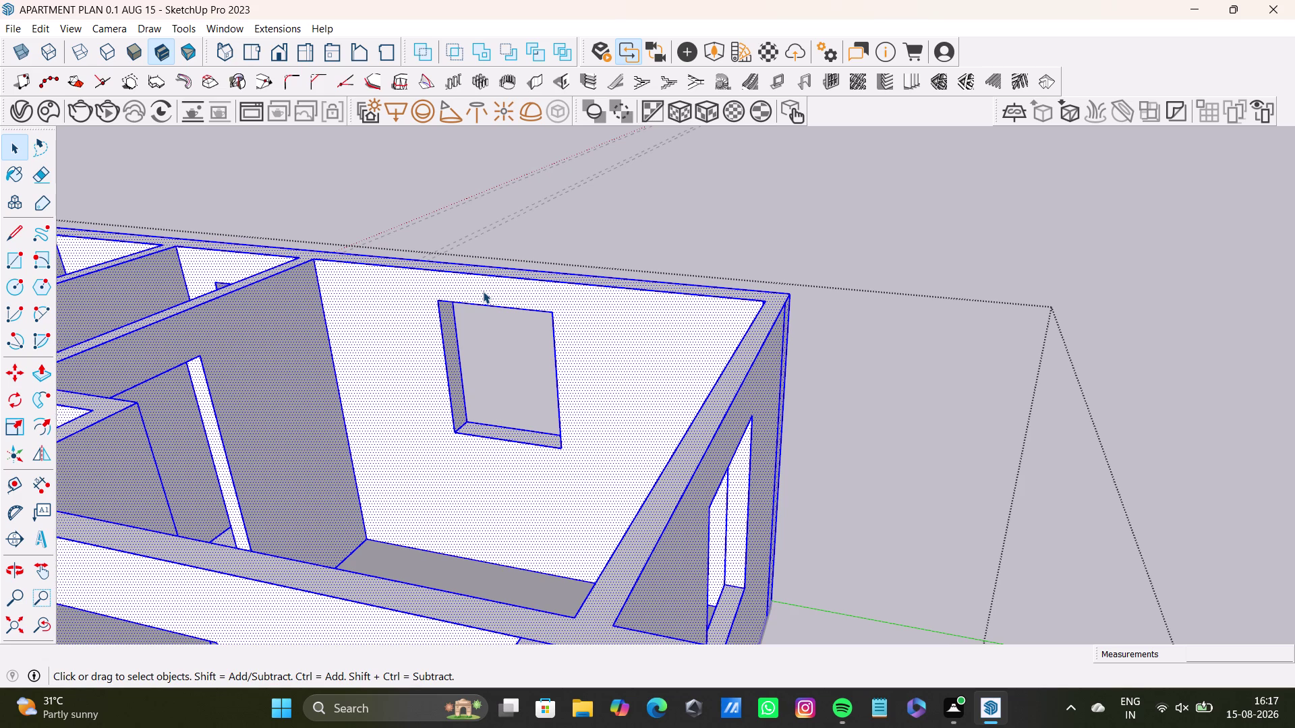
double_click(610, 340)
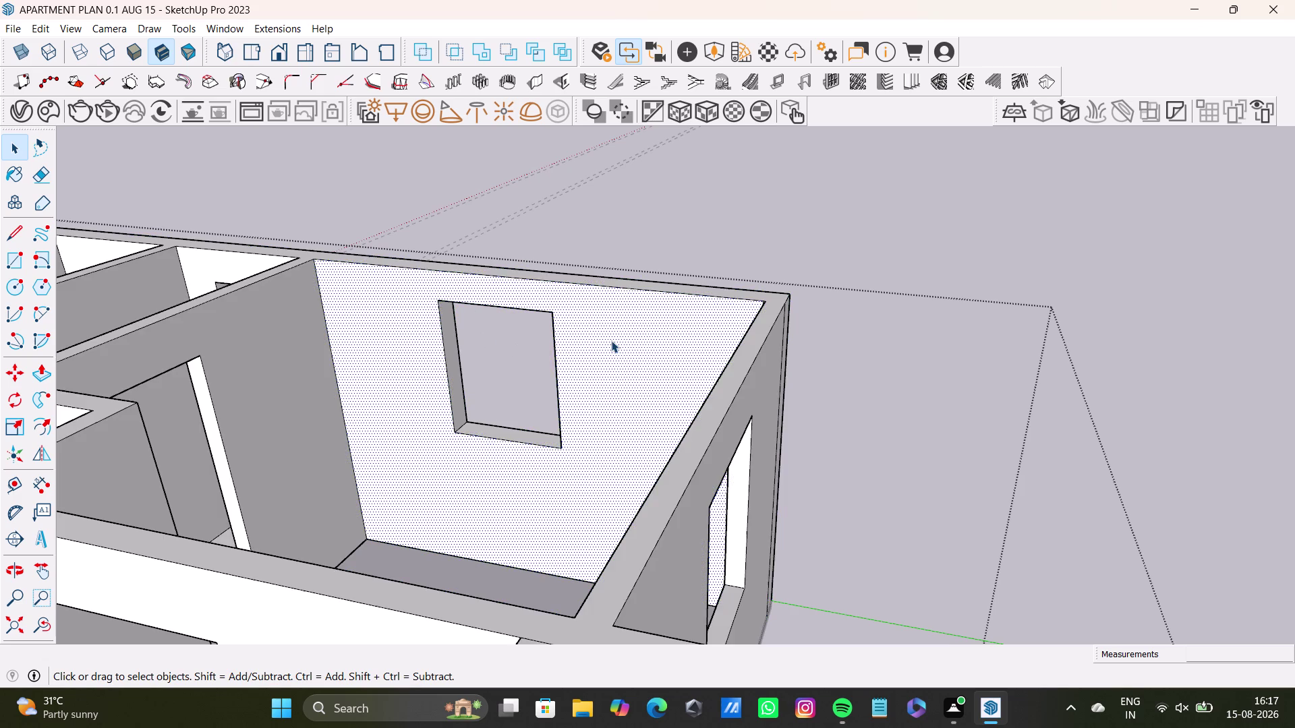
scroll(up, 3)
click(451, 357)
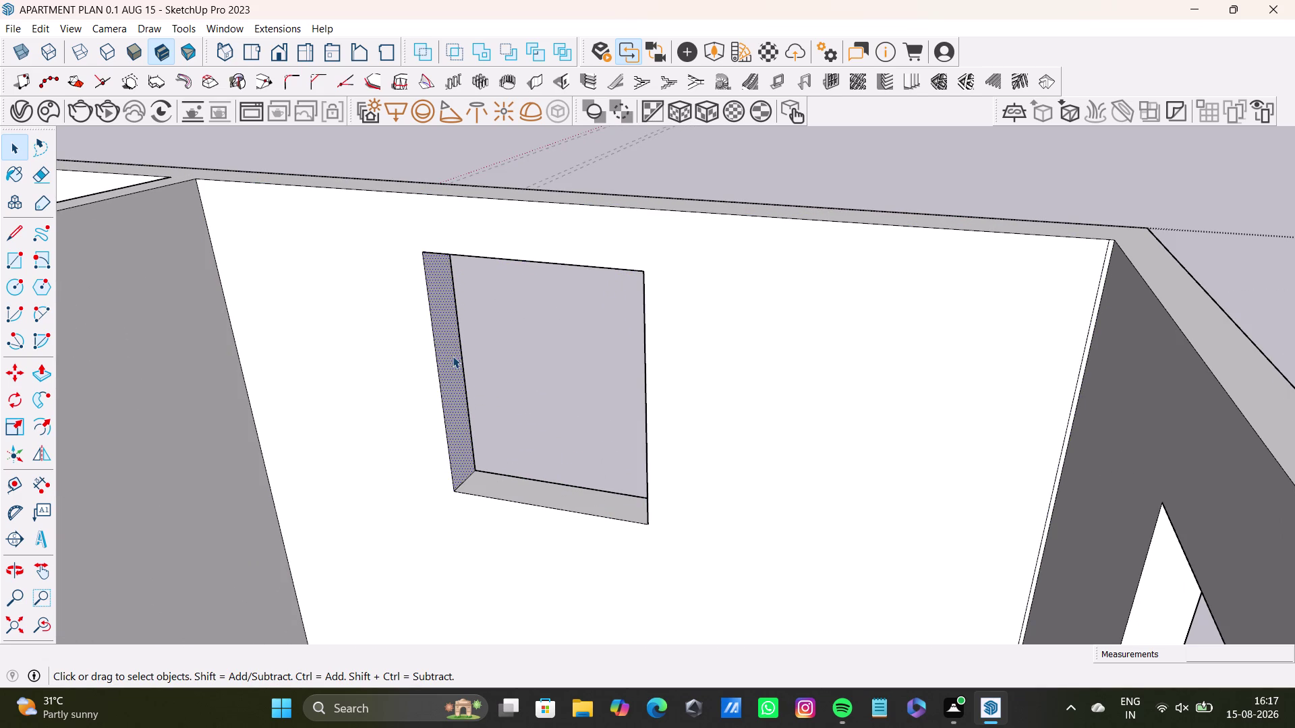
Orbit around the window opening and the room interior to inspect it.
key(o)
drag(452, 356, 467, 356)
middle_drag(538, 383, 404, 380)
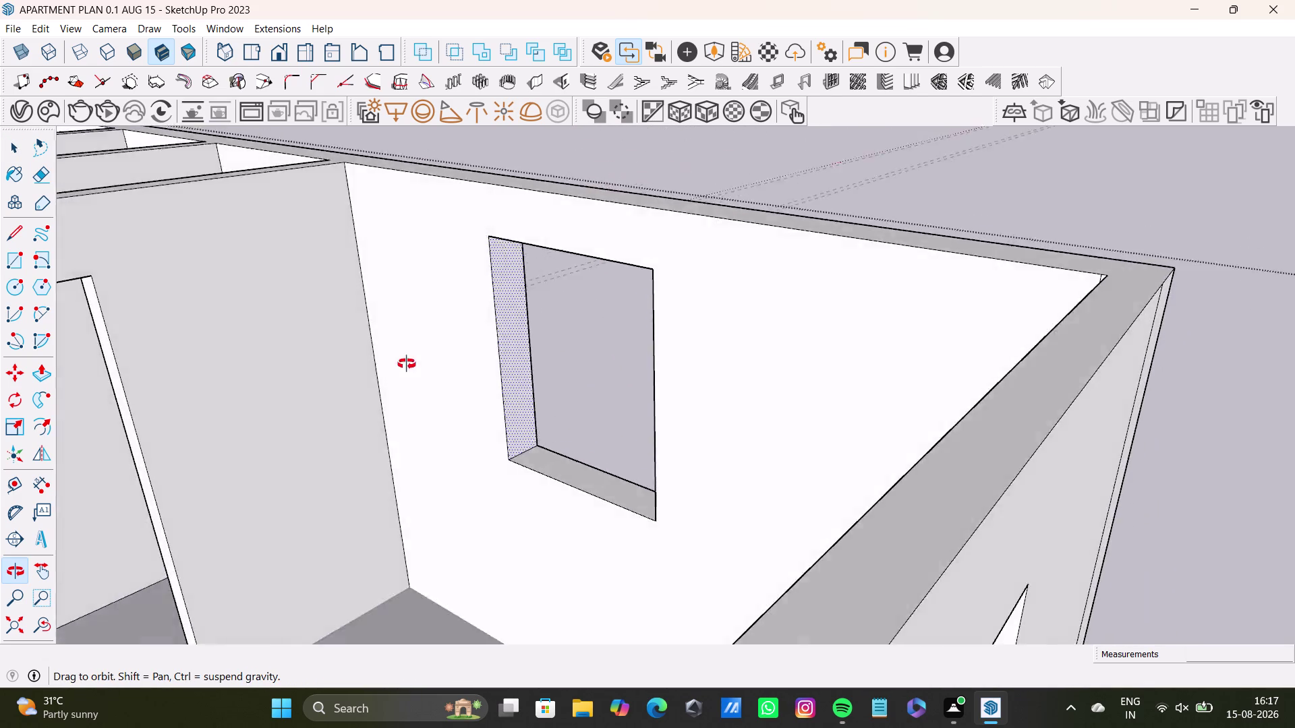
middle_drag(404, 380, 445, 256)
middle_drag(459, 282, 535, 490)
scroll(down, 3)
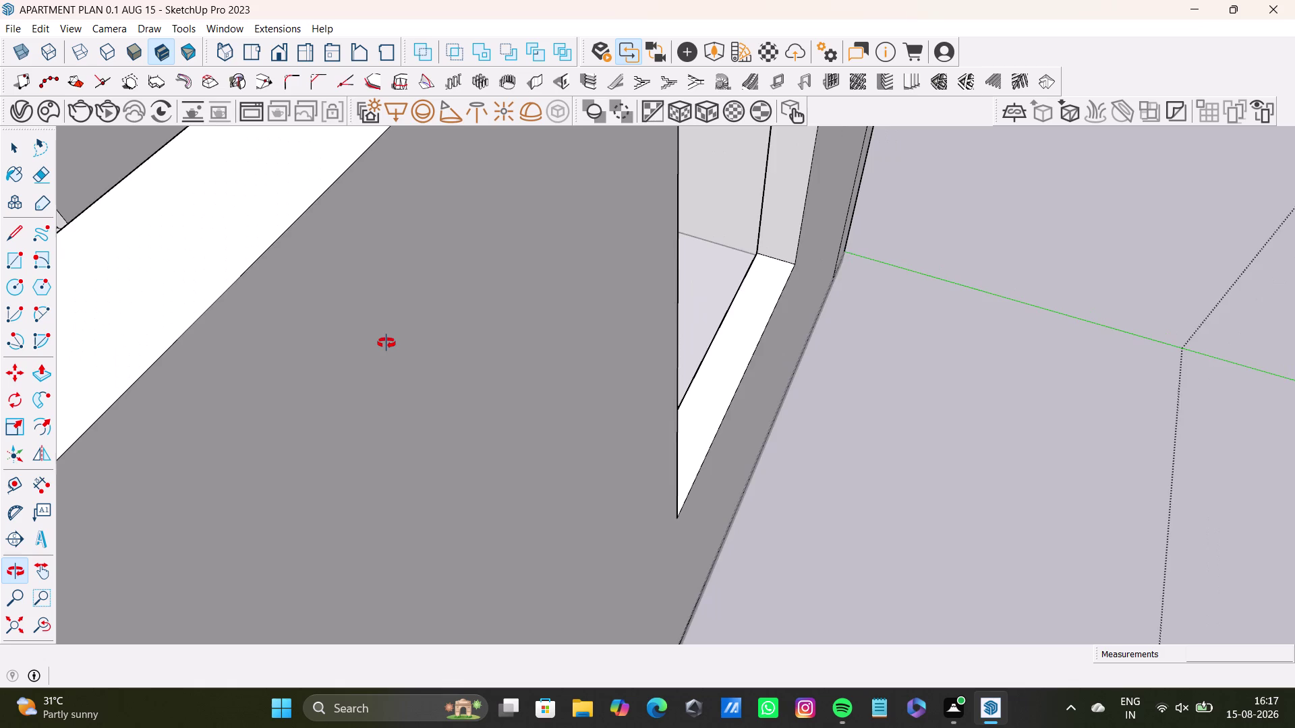
scroll(down, 3)
middle_drag(258, 181, 518, 382)
middle_drag(586, 414, 326, 522)
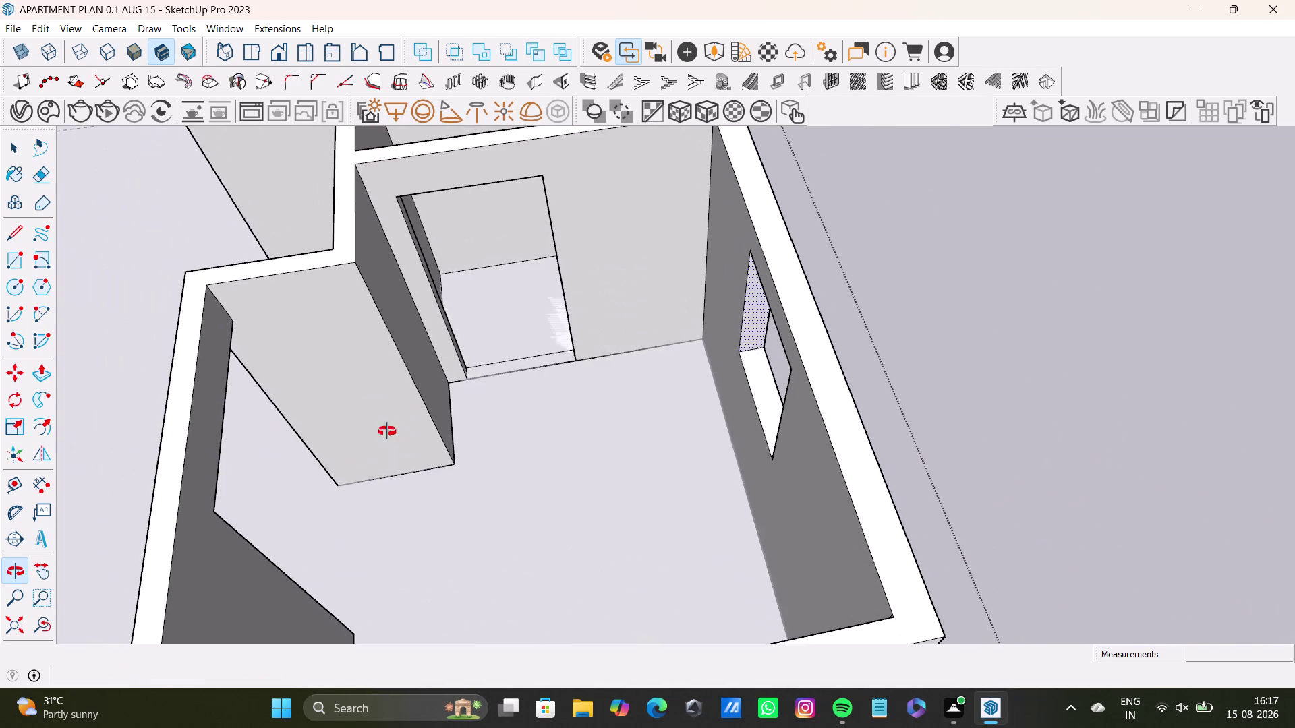
scroll(up, 3)
middle_drag(322, 370, 637, 465)
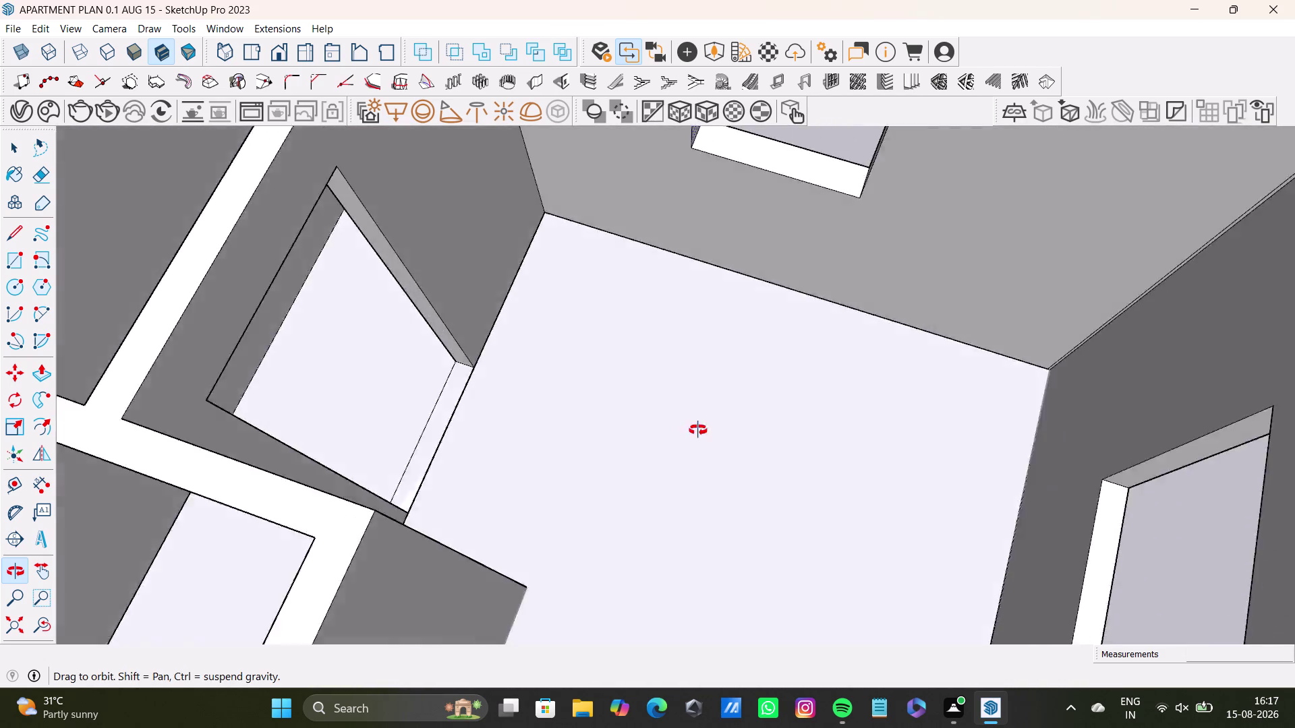
middle_drag(638, 465, 688, 545)
middle_drag(702, 470, 712, 436)
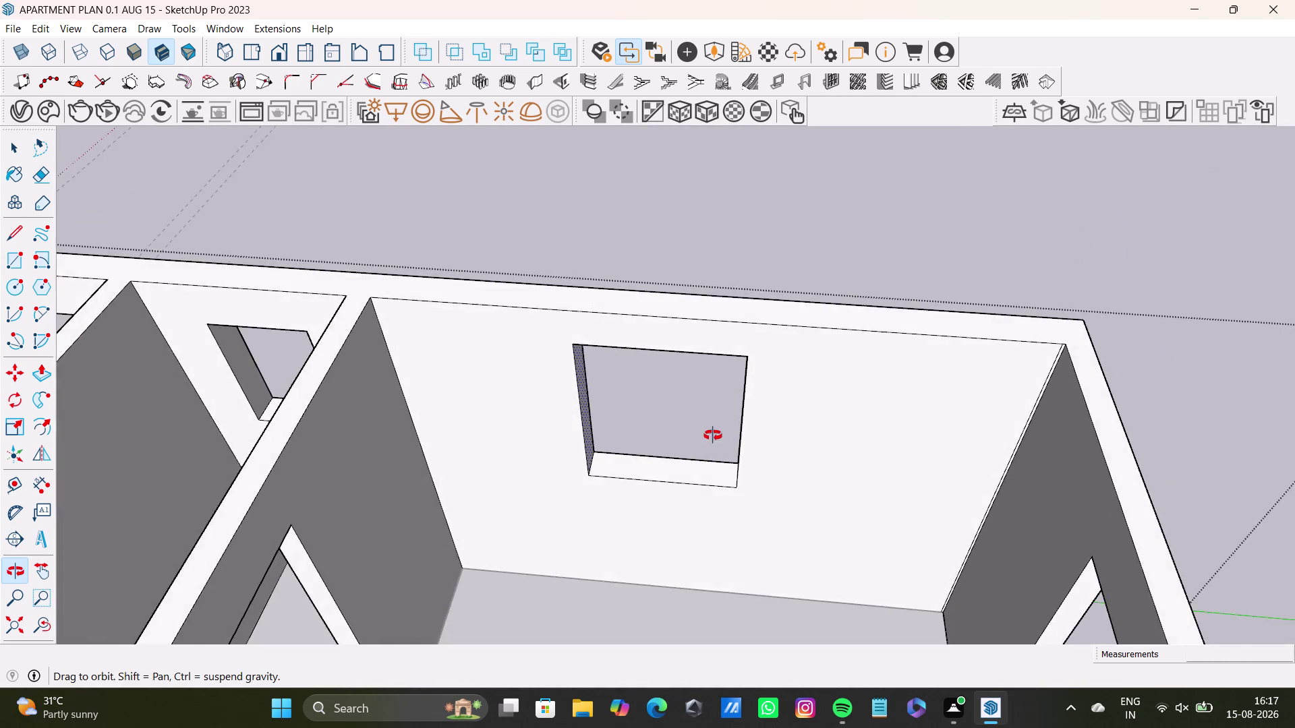
middle_drag(713, 435, 710, 349)
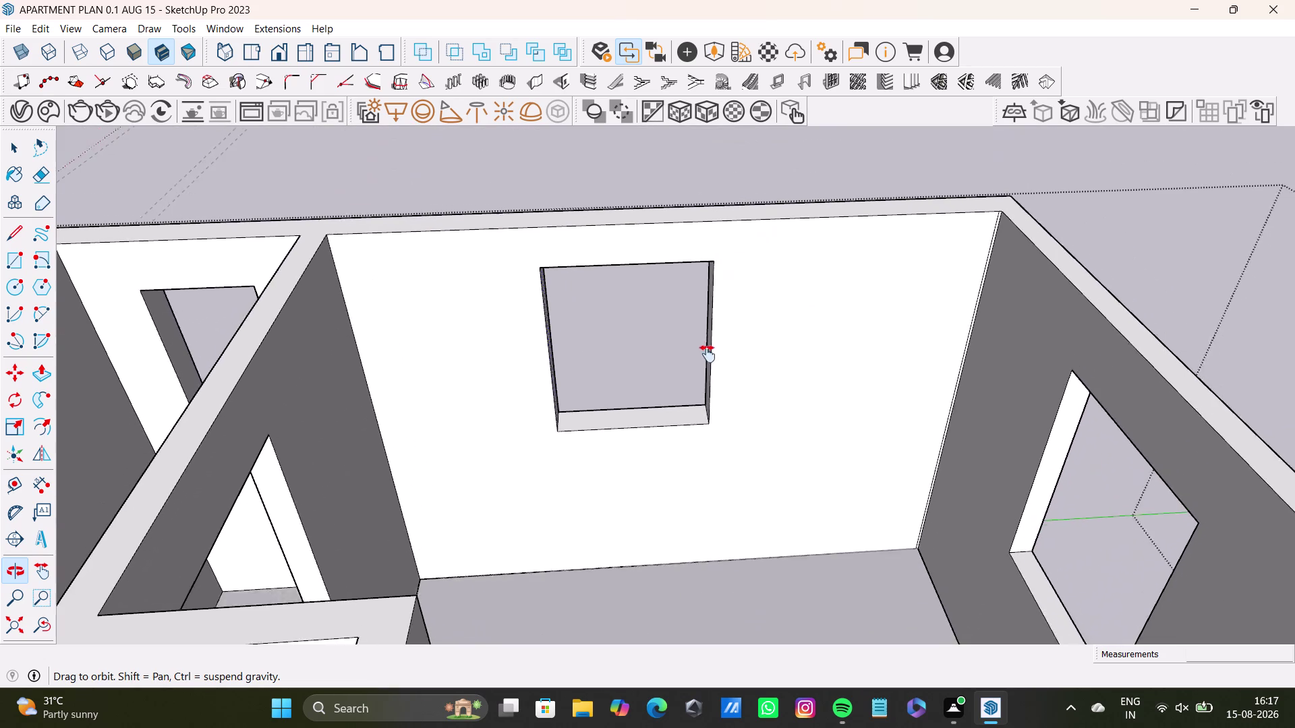
middle_drag(710, 350, 707, 354)
scroll(up, 3)
middle_drag(719, 357, 836, 386)
Push the window's right jamb face outward about 1' 10" to widen the opening.
key(space)
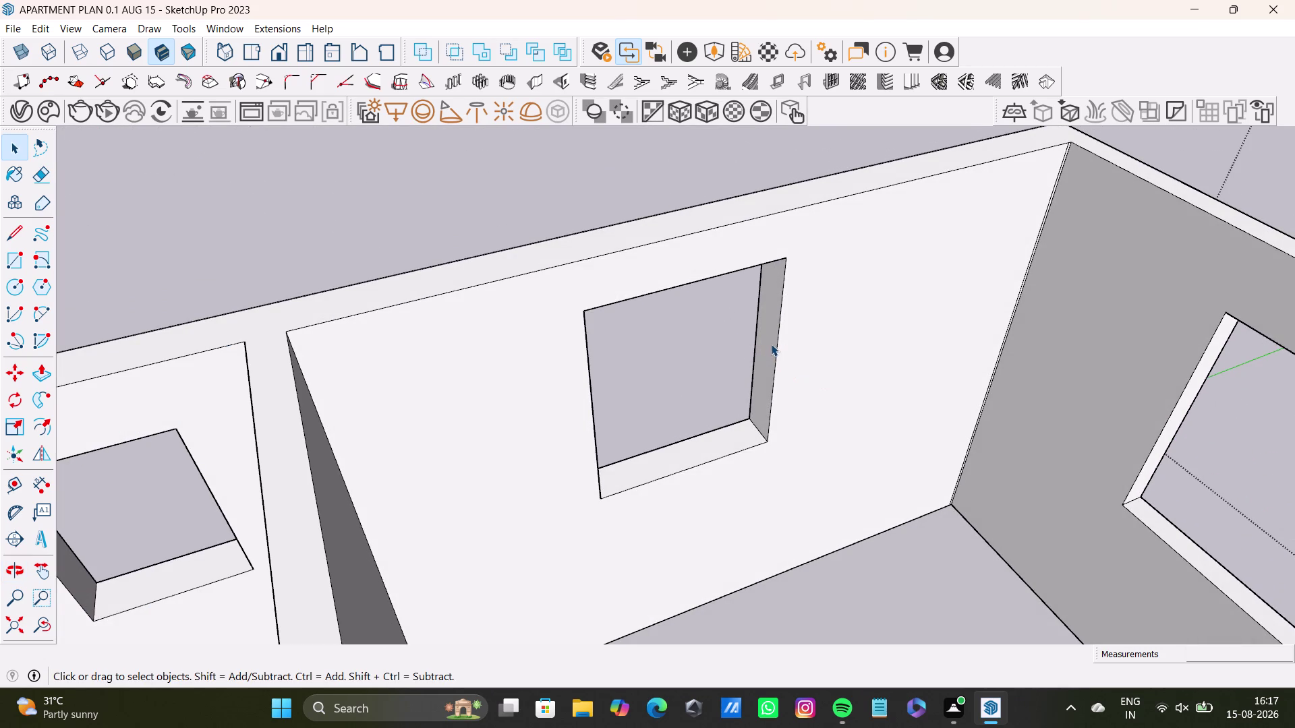
triple_click(769, 342)
triple_click(773, 341)
double_click(772, 343)
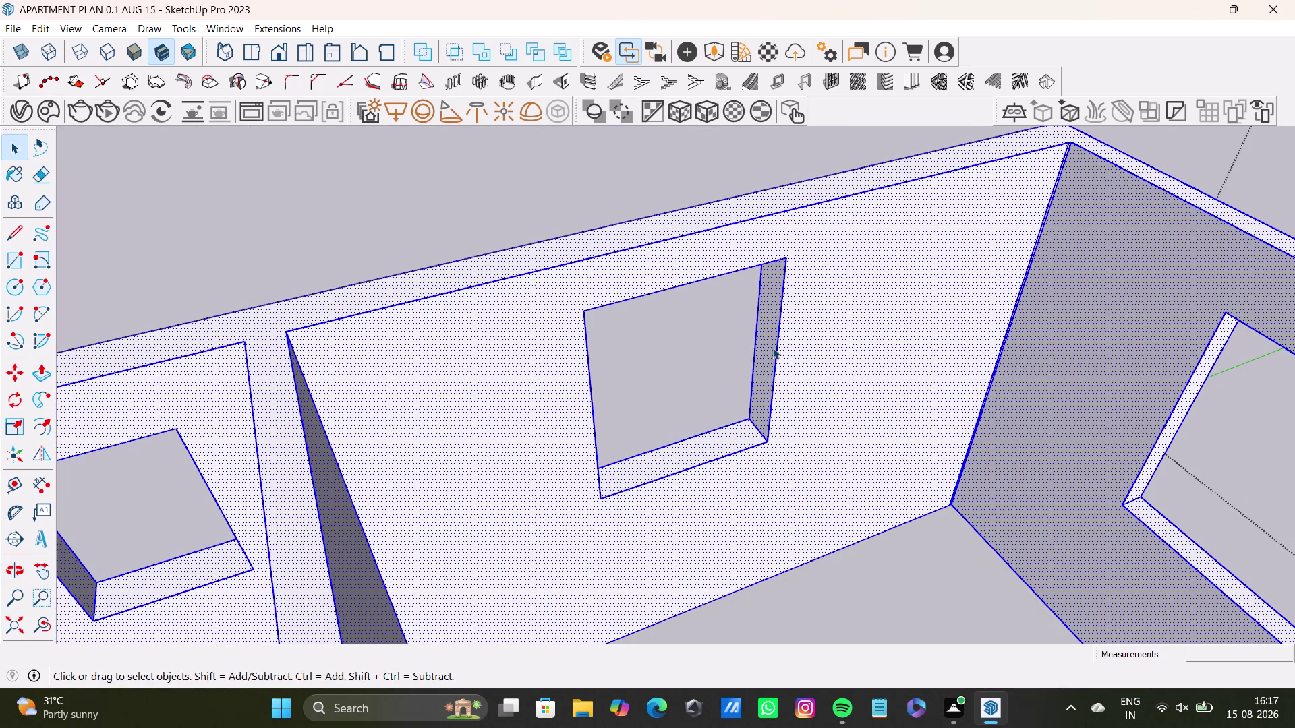
double_click(772, 347)
click(772, 348)
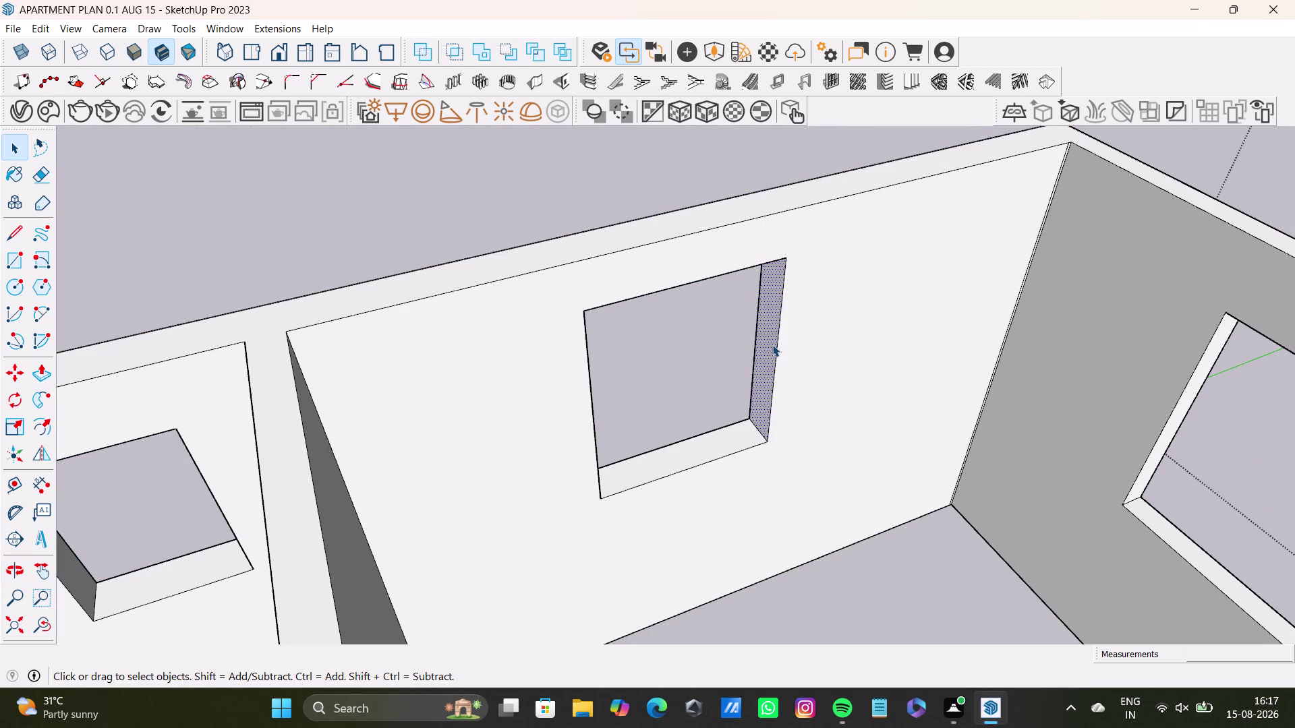
key(p)
drag(772, 342, 855, 308)
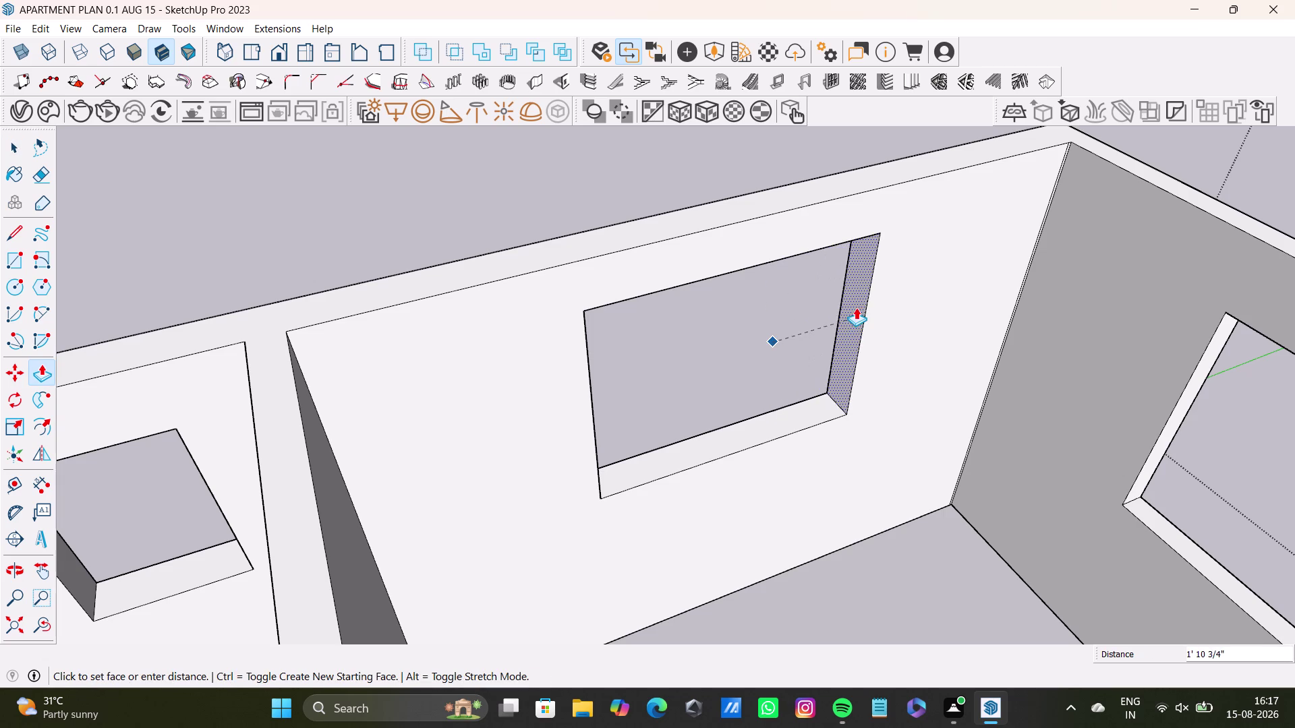
drag(856, 307, 857, 307)
Orbit to check the widened window opening from inside the room.
middle_drag(847, 314, 740, 216)
middle_drag(783, 294, 662, 440)
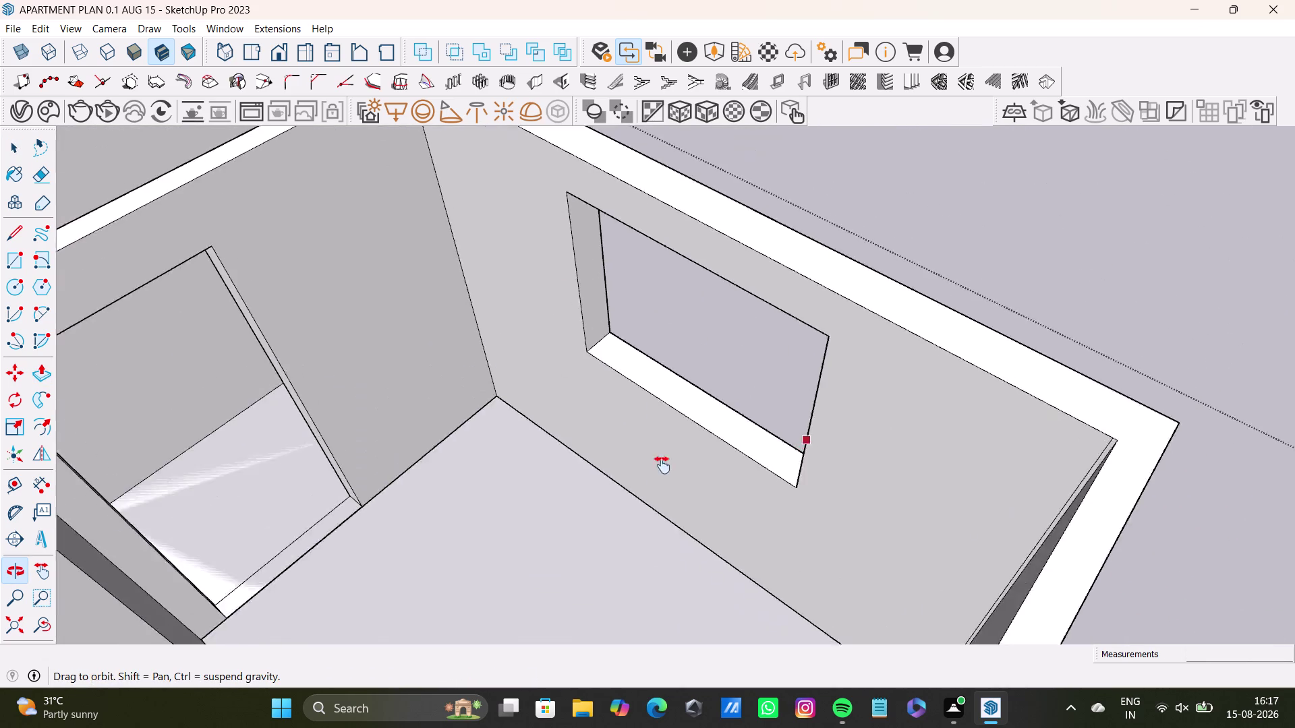
middle_drag(662, 440, 655, 498)
middle_drag(639, 376, 651, 510)
click(42, 619)
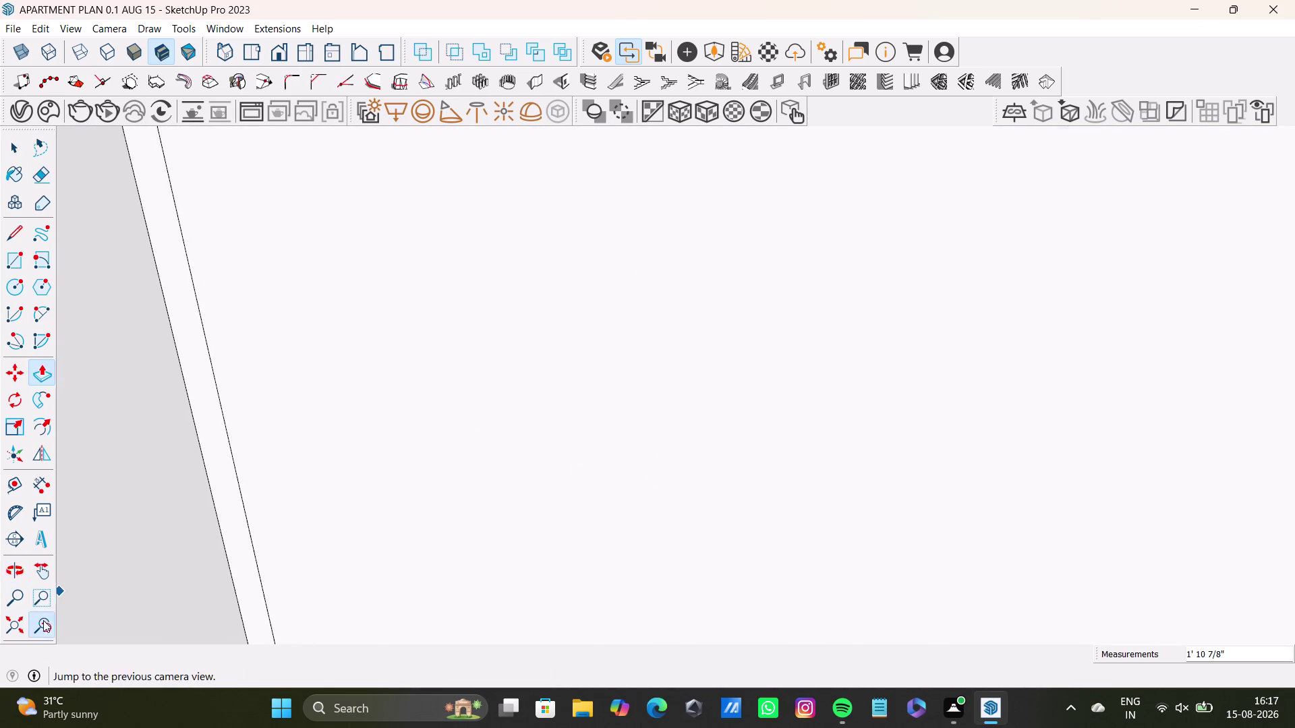
scroll(up, 3)
middle_drag(810, 391, 664, 352)
middle_drag(718, 389, 624, 433)
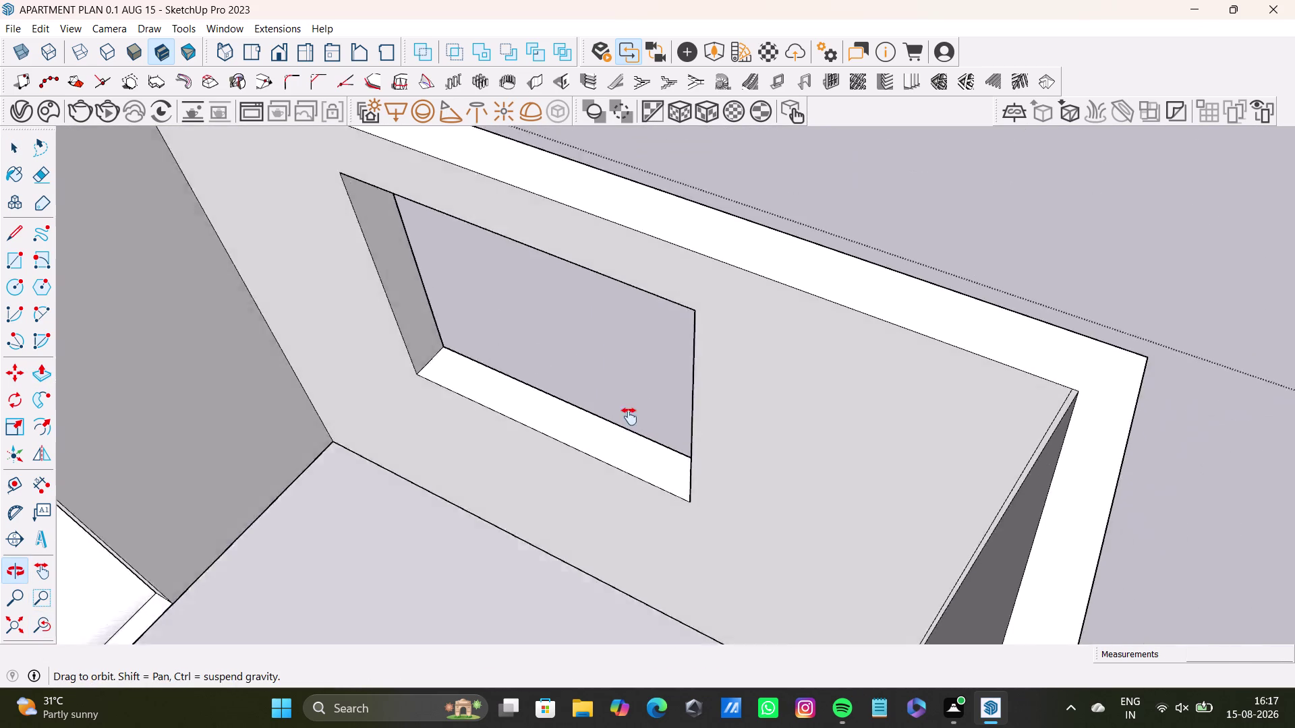
middle_drag(625, 433, 708, 454)
Push/pull another face at the window, then orbit above the wall to review.
key(space)
click(489, 329)
key(p)
drag(490, 321, 594, 352)
key(space)
middle_drag(586, 392, 744, 278)
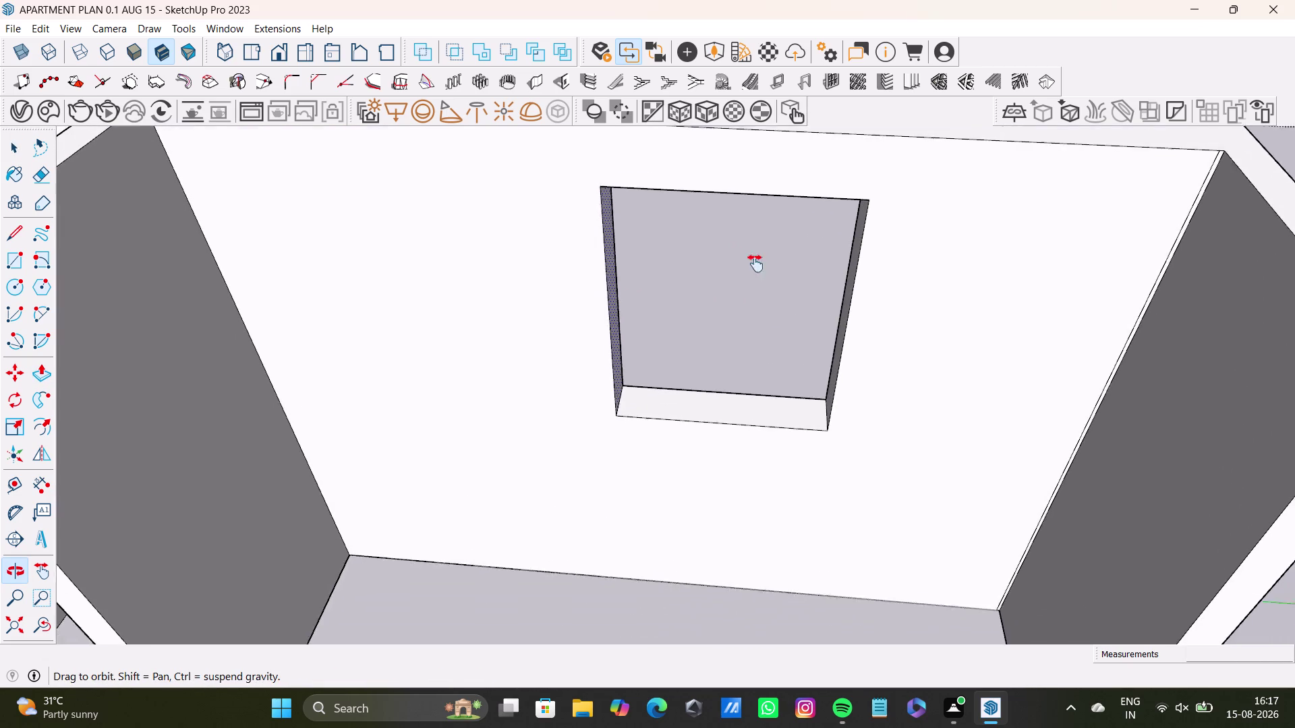
middle_drag(744, 279, 786, 272)
middle_drag(672, 347, 703, 370)
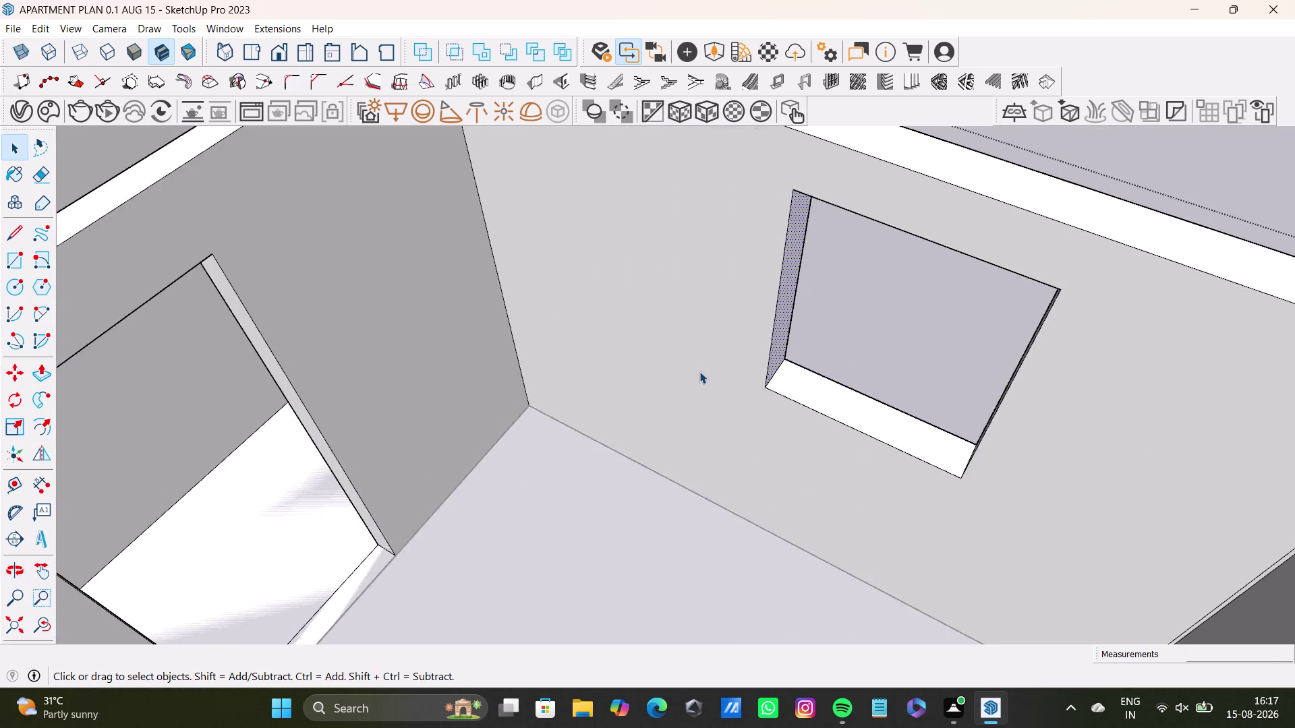
scroll(down, 3)
key(space)
click(797, 262)
scroll(up, 3)
middle_drag(706, 415, 725, 227)
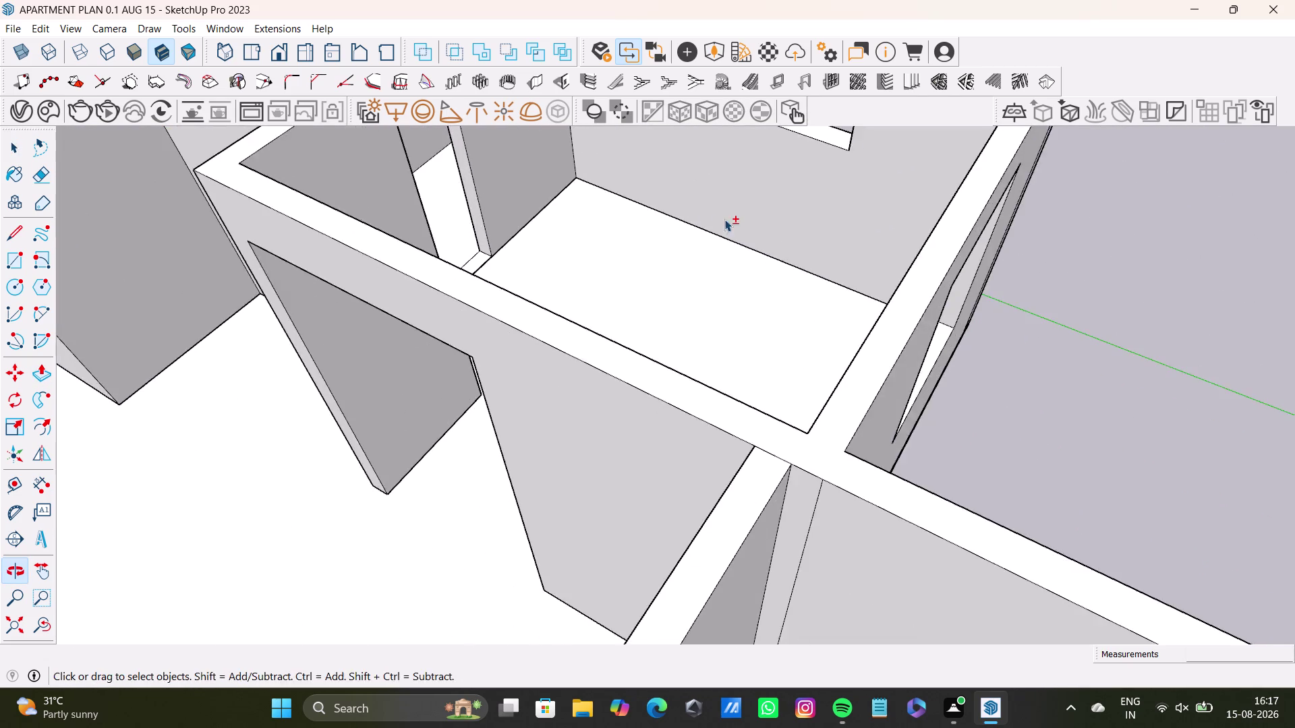
middle_drag(718, 273, 862, 491)
scroll(up, 3)
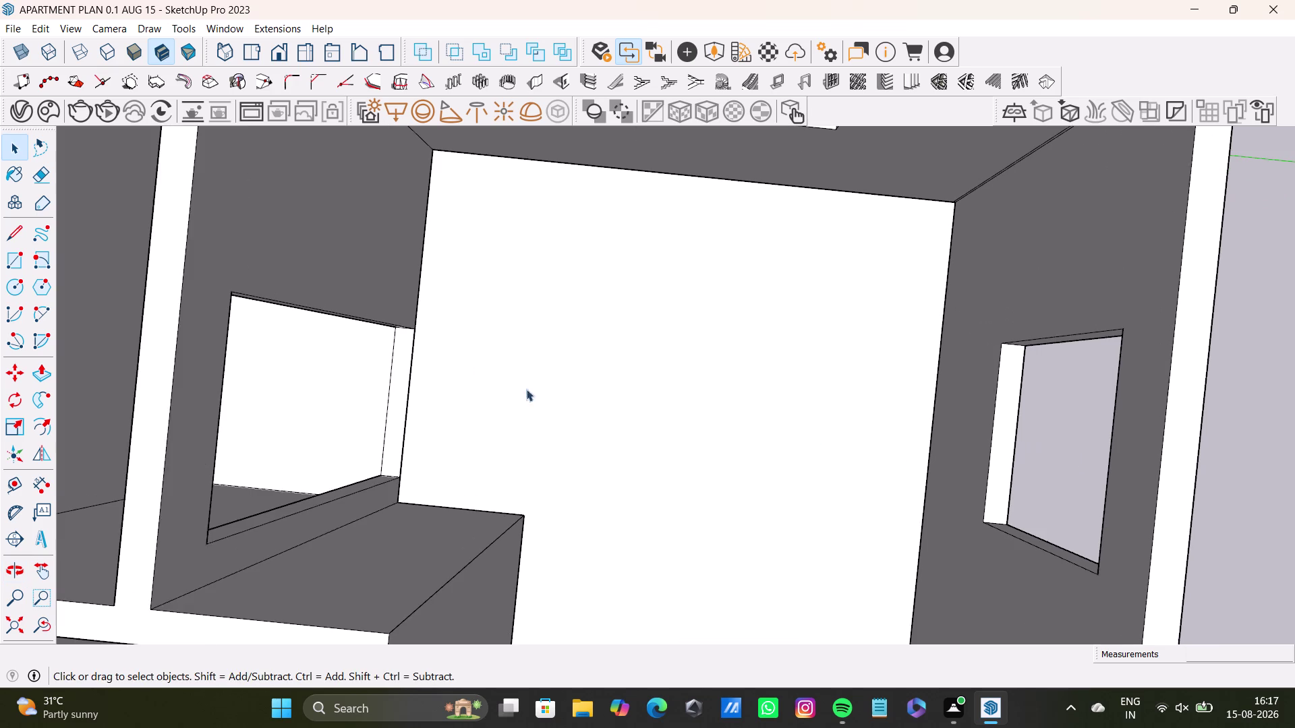
middle_drag(576, 321, 626, 501)
middle_drag(625, 481, 517, 277)
middle_drag(682, 338, 913, 235)
scroll(down, 3)
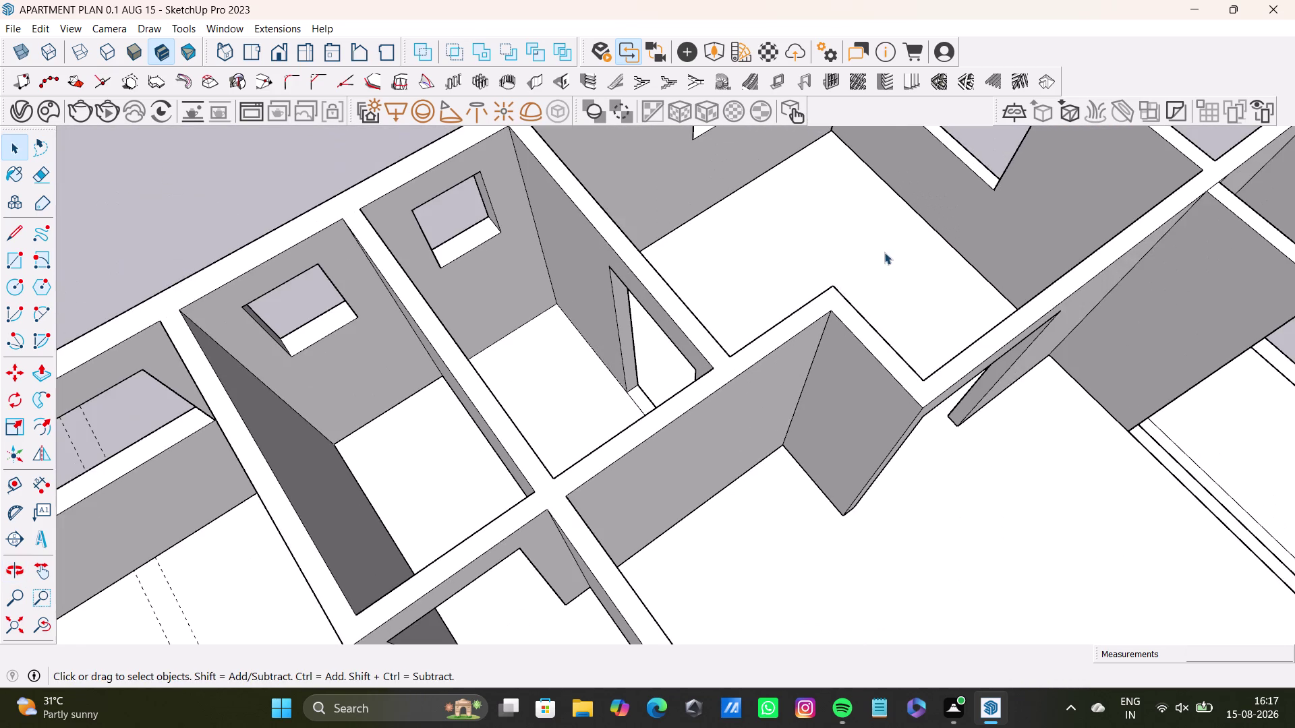
middle_drag(931, 287, 595, 232)
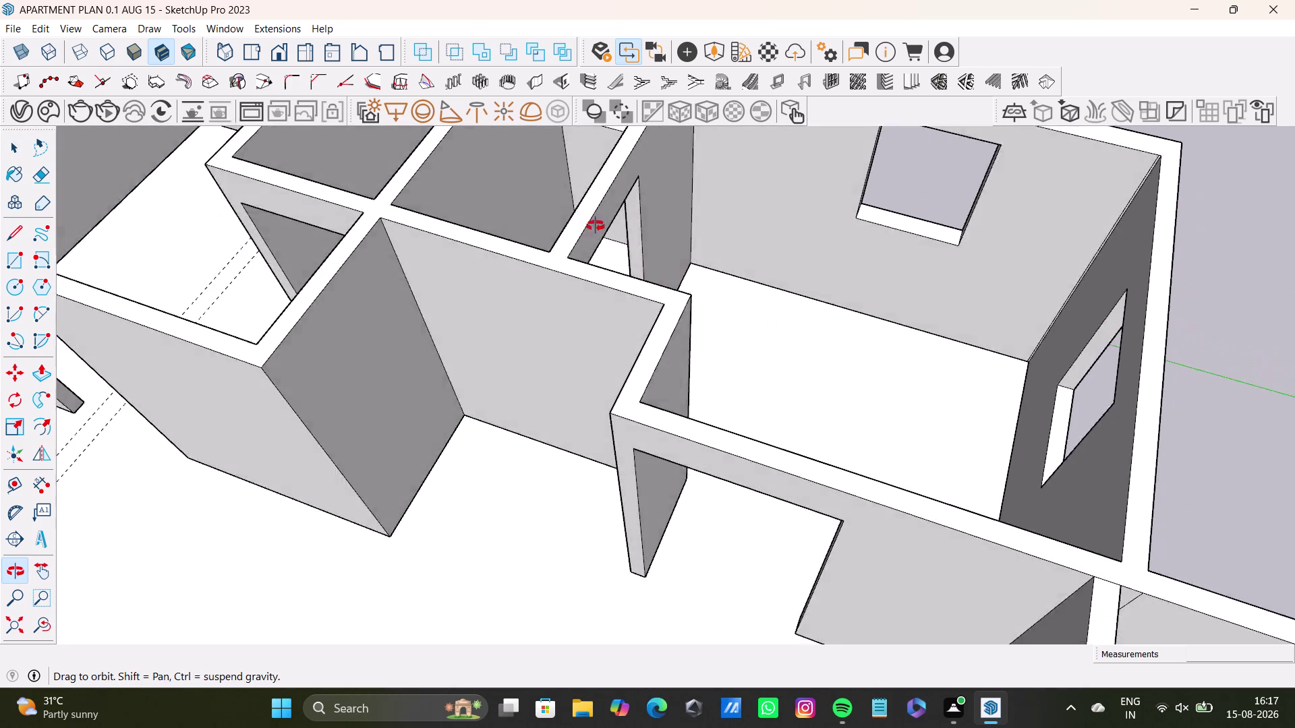
middle_drag(595, 232, 724, 398)
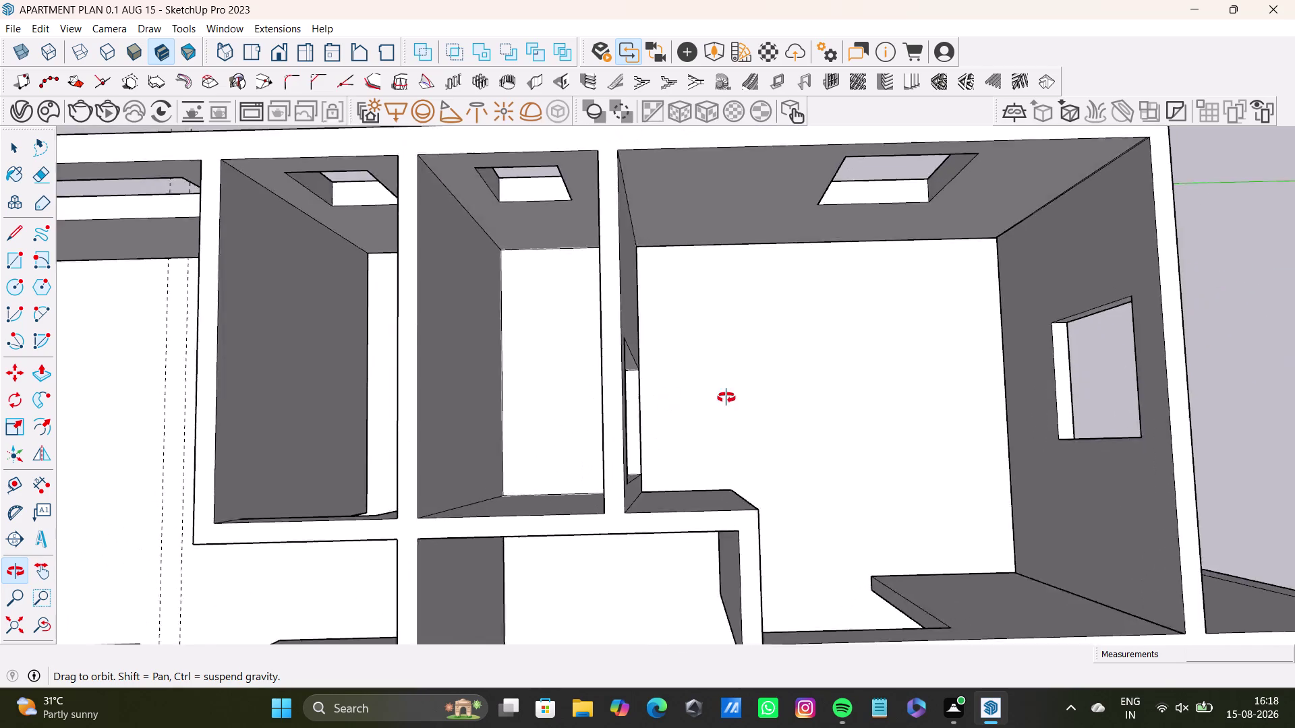
middle_drag(723, 398, 842, 205)
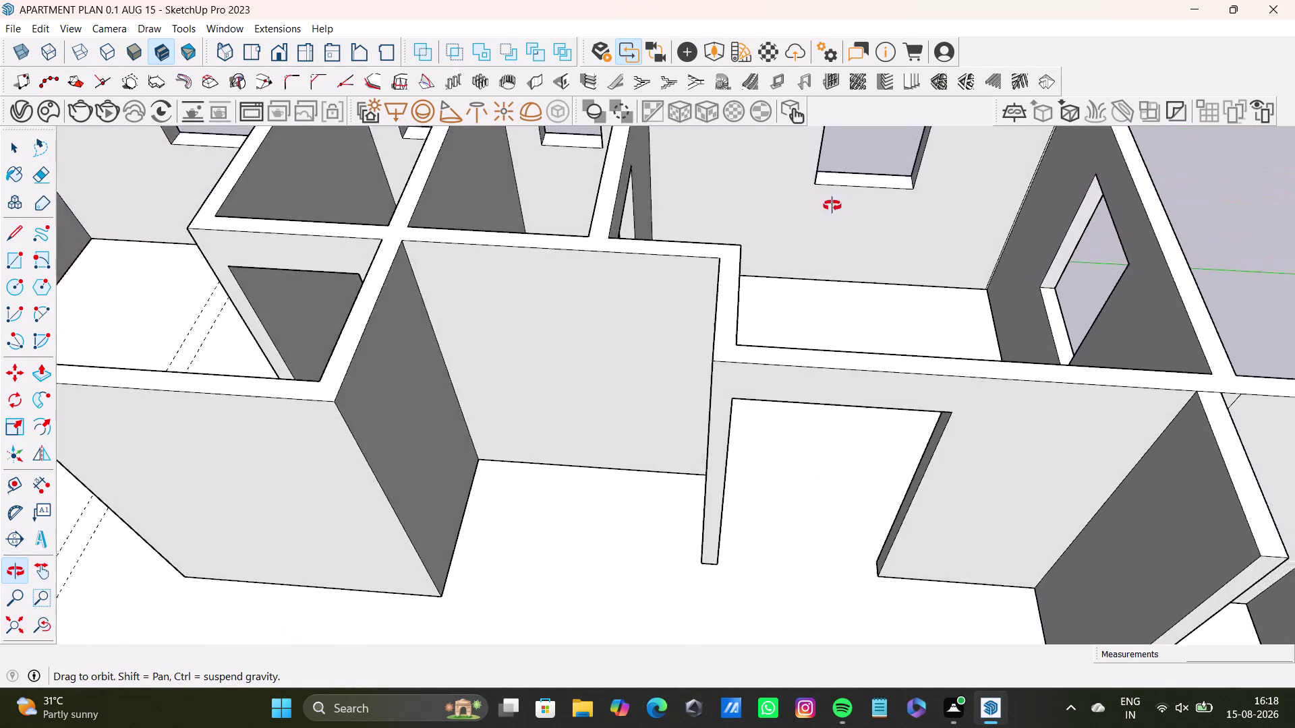
middle_drag(842, 206, 917, 148)
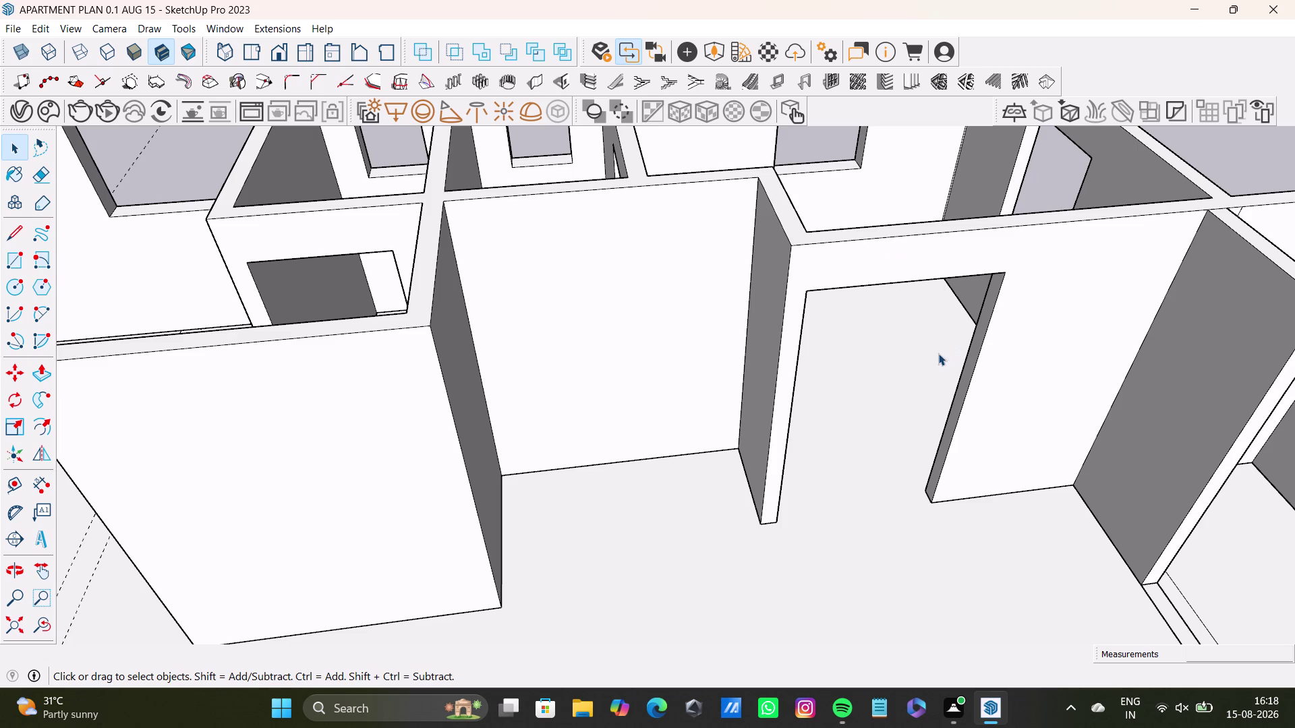
middle_drag(931, 350, 759, 387)
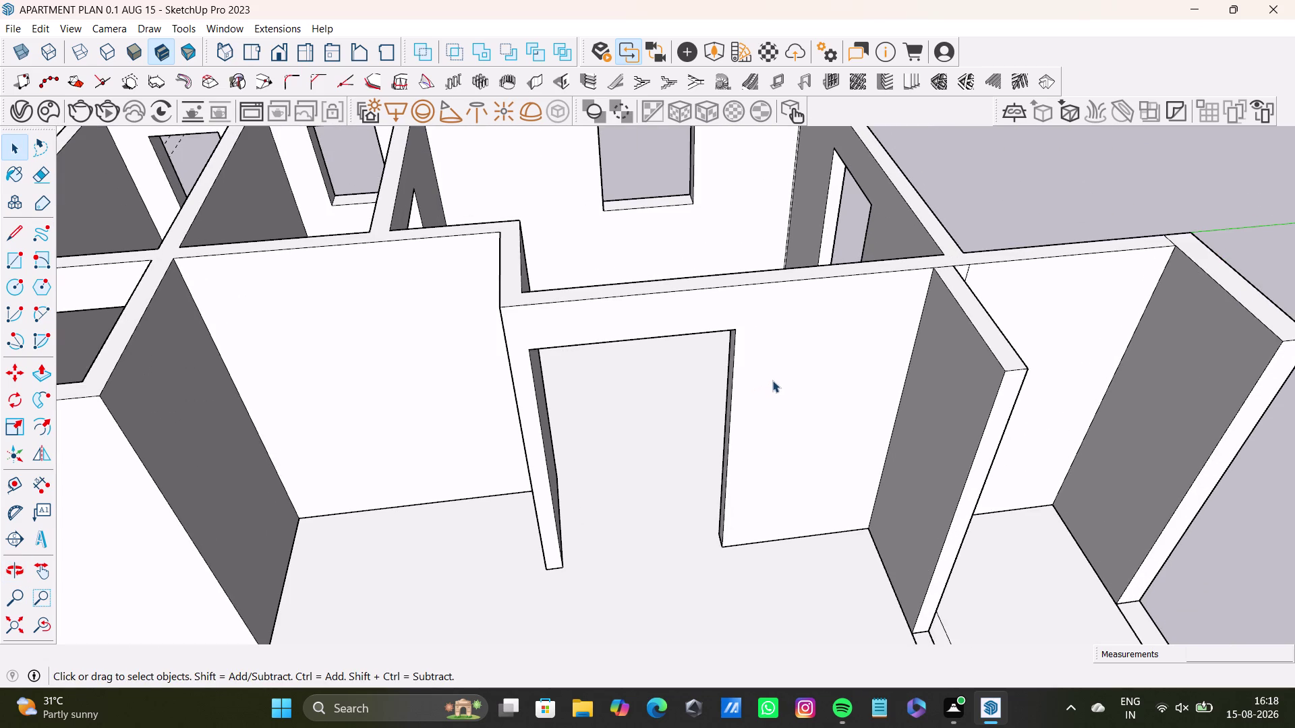
middle_drag(789, 444, 903, 450)
scroll(up, 3)
middle_drag(820, 380, 841, 372)
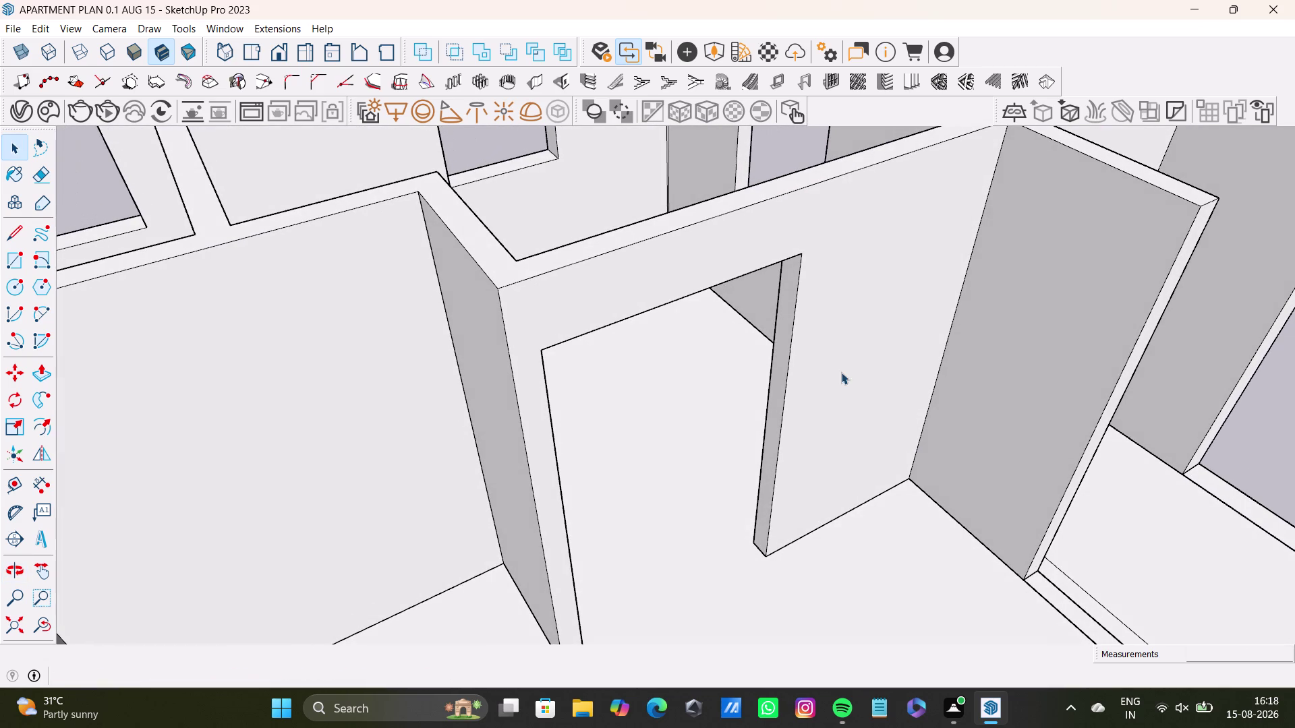
key(o)
drag(782, 364, 763, 382)
key(space)
click(765, 378)
triple_click(764, 379)
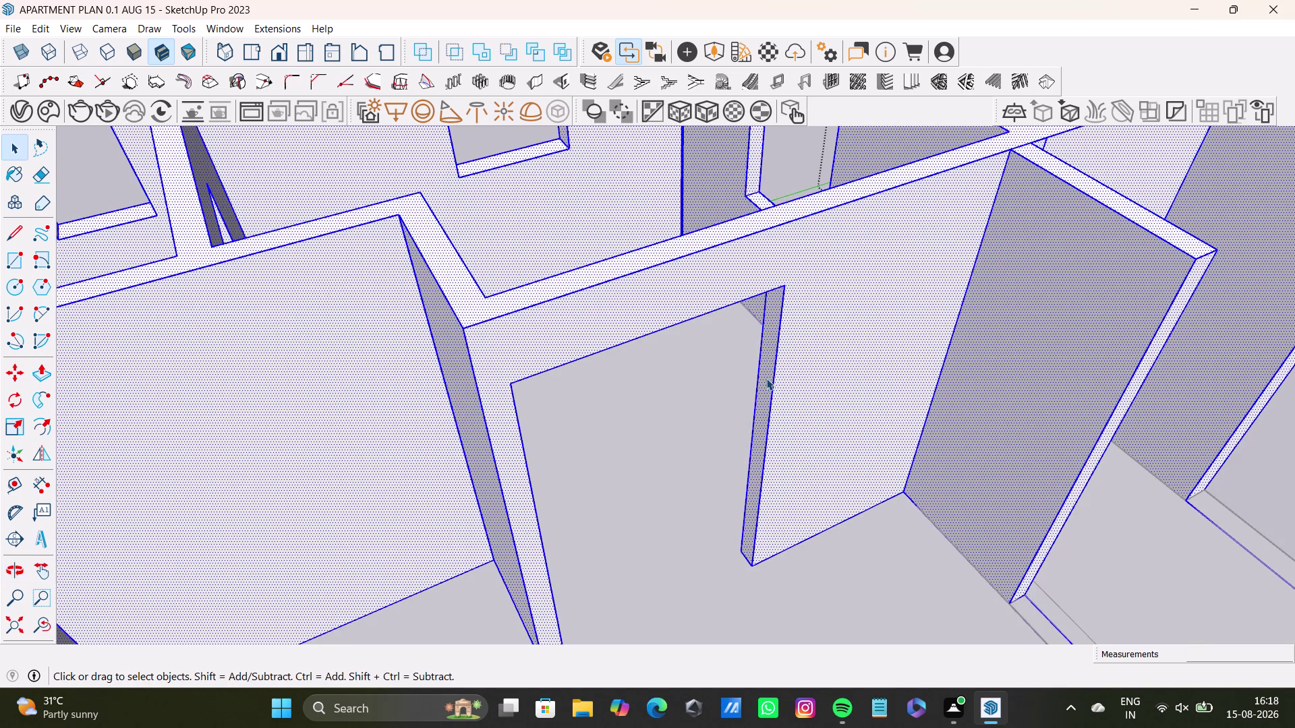
key(p)
drag(767, 382, 732, 391)
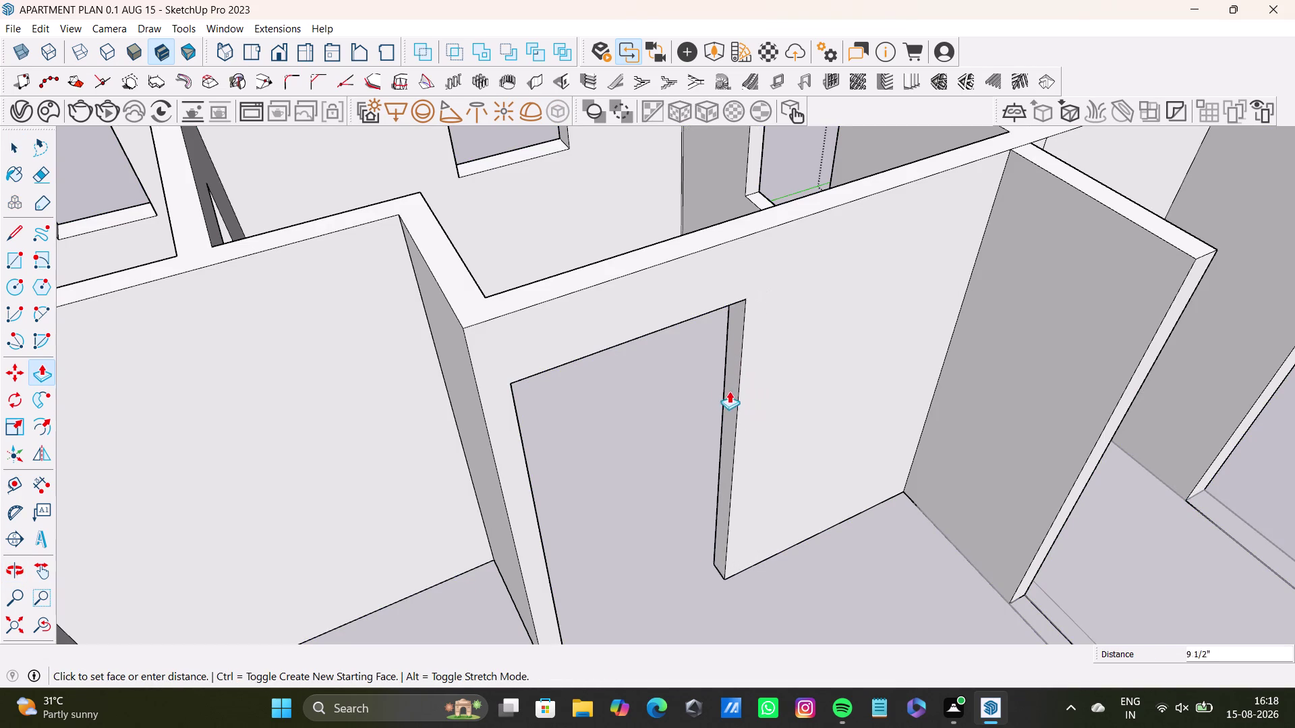
drag(733, 391, 701, 398)
middle_drag(750, 411, 620, 350)
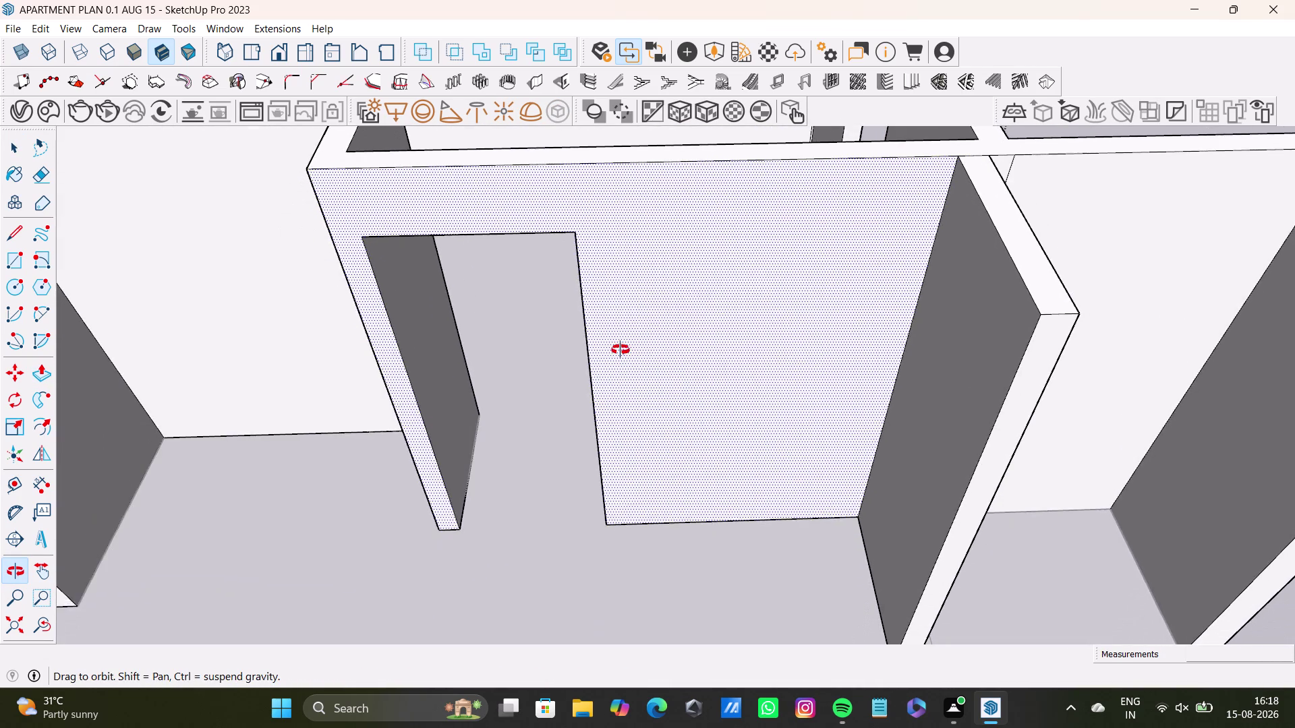
middle_drag(620, 350, 660, 563)
scroll(down, 3)
middle_drag(667, 396, 716, 565)
middle_drag(724, 564, 577, 498)
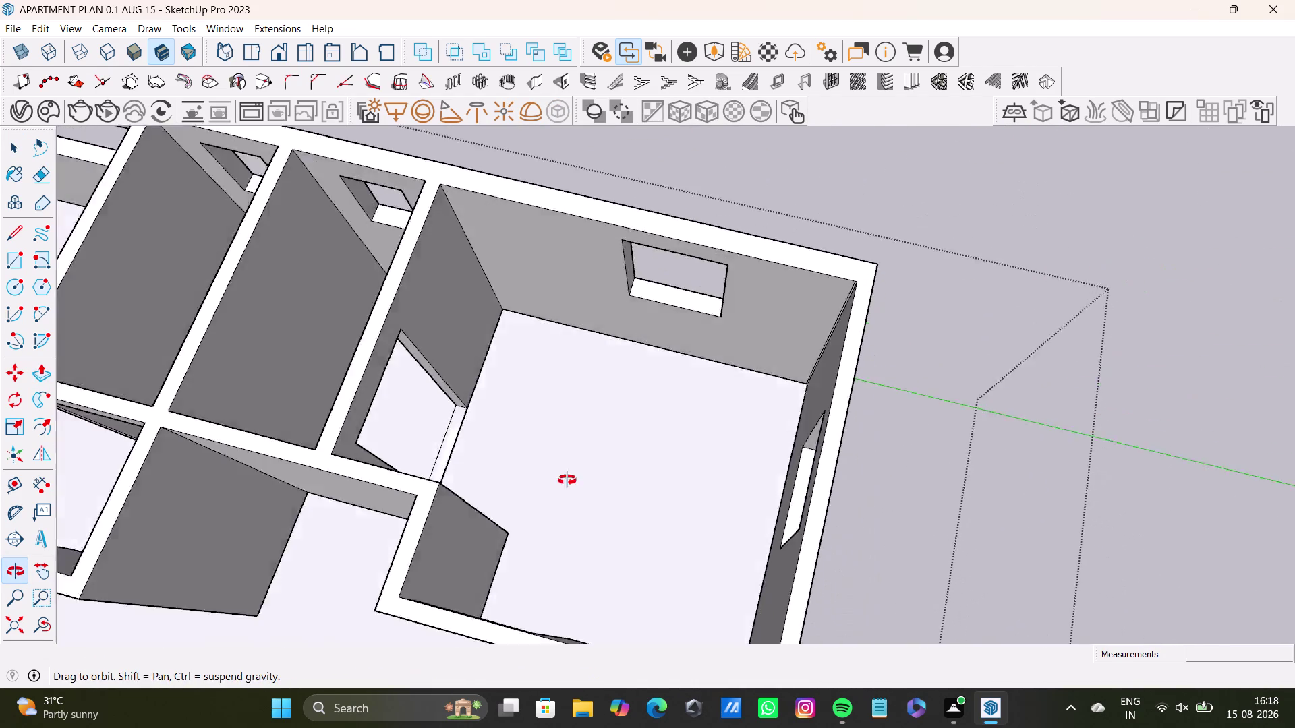
middle_drag(577, 498, 162, 467)
middle_drag(483, 348, 910, 443)
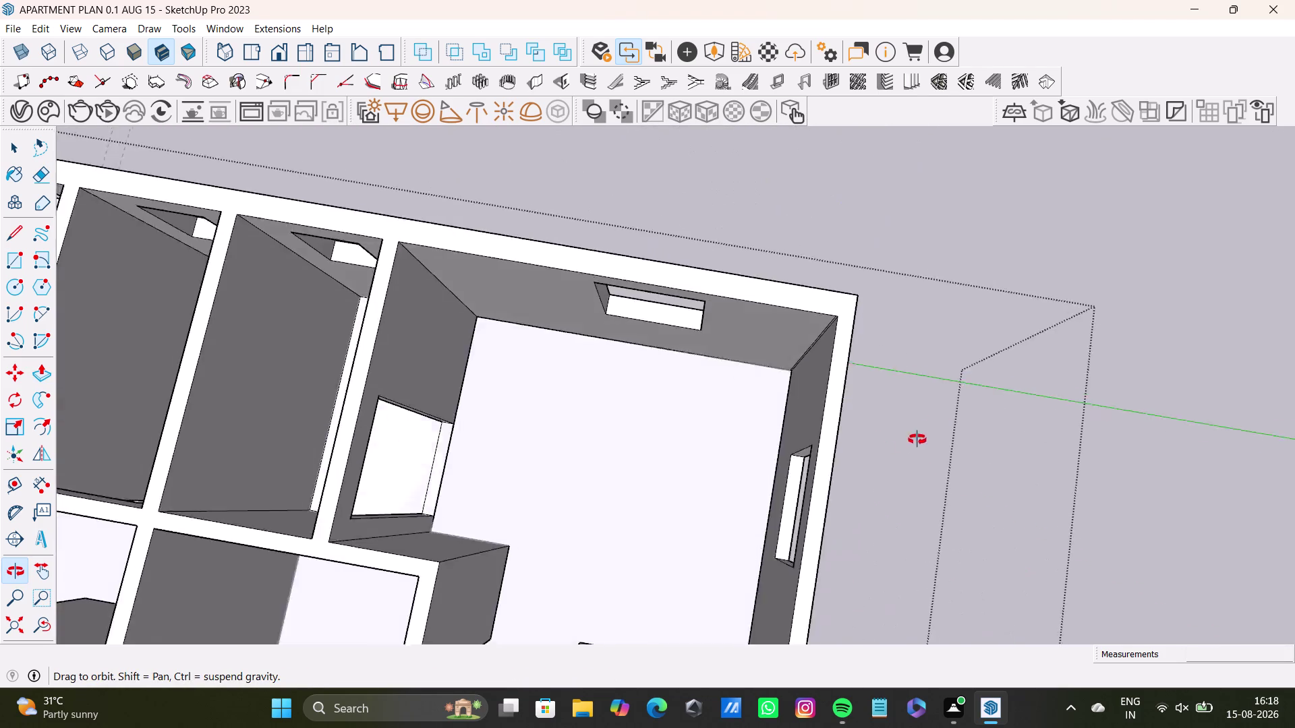
middle_drag(910, 443, 956, 348)
scroll(up, 3)
middle_drag(722, 429, 850, 484)
key(space)
click(1157, 202)
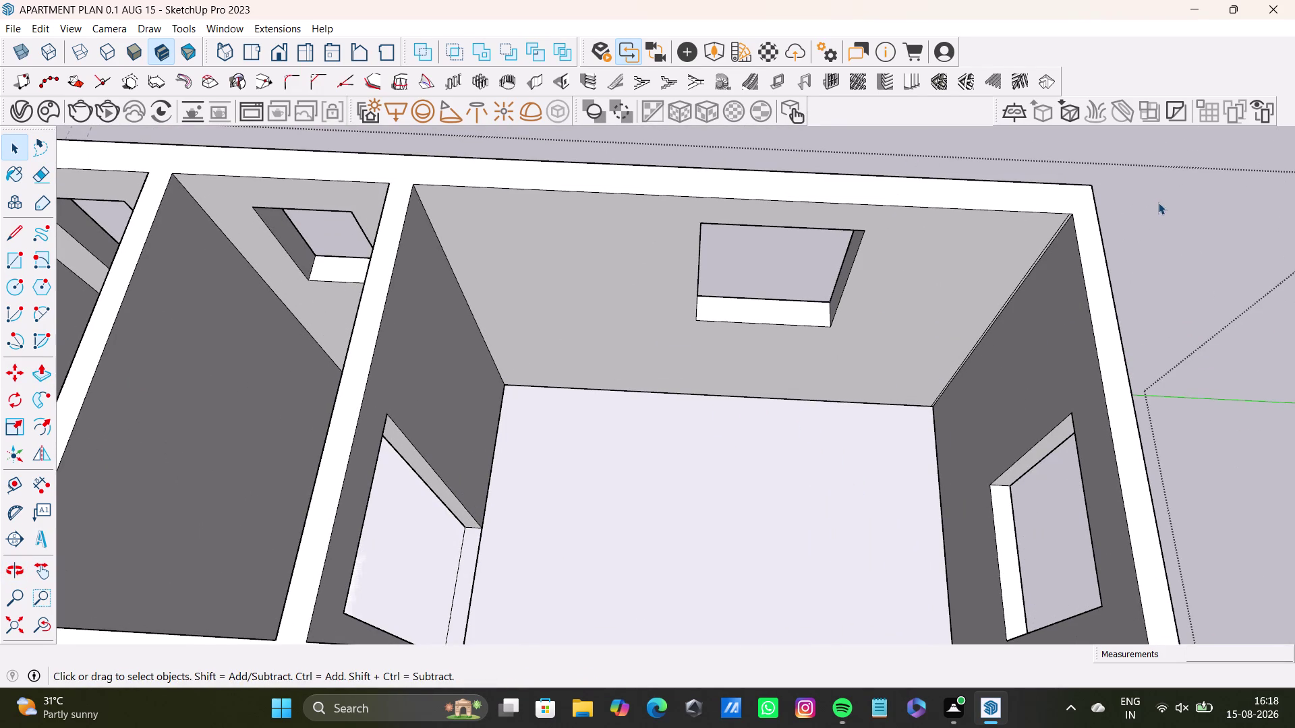
key(space)
click(1173, 275)
scroll(up, 3)
middle_drag(658, 440, 747, 520)
middle_drag(739, 549, 611, 568)
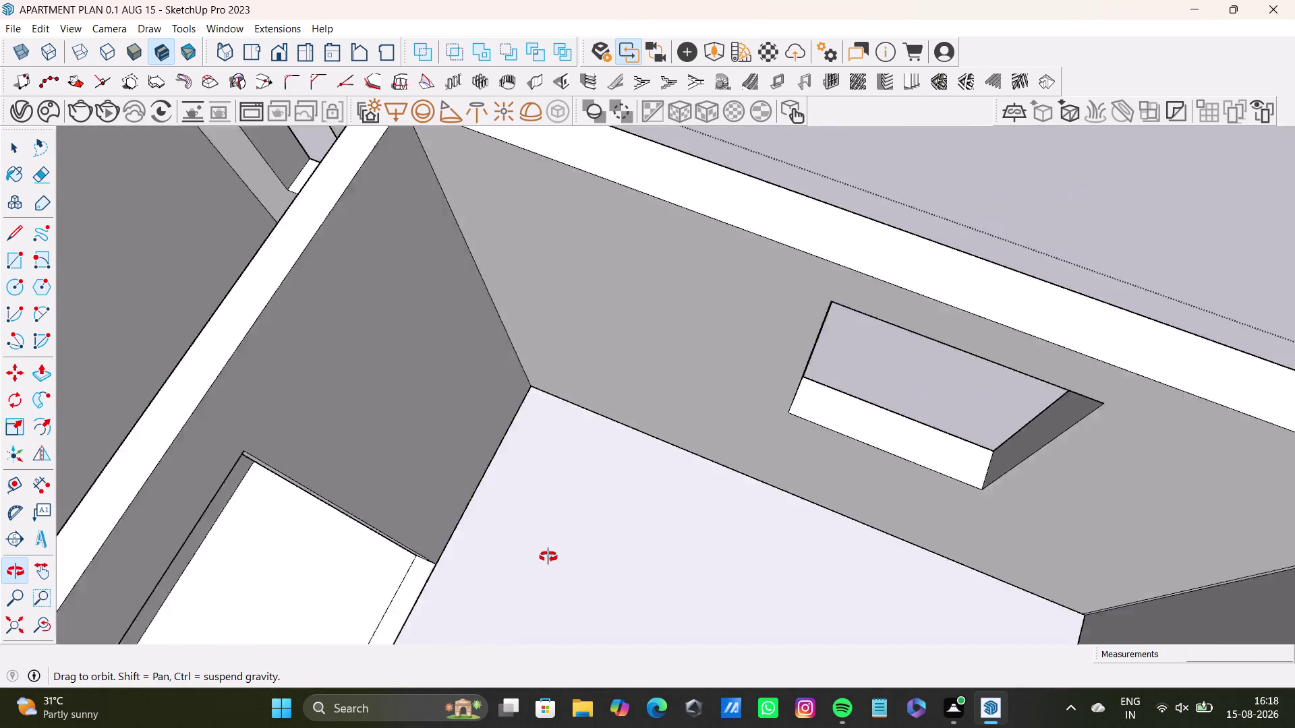
middle_drag(610, 567, 604, 379)
middle_drag(626, 421, 601, 526)
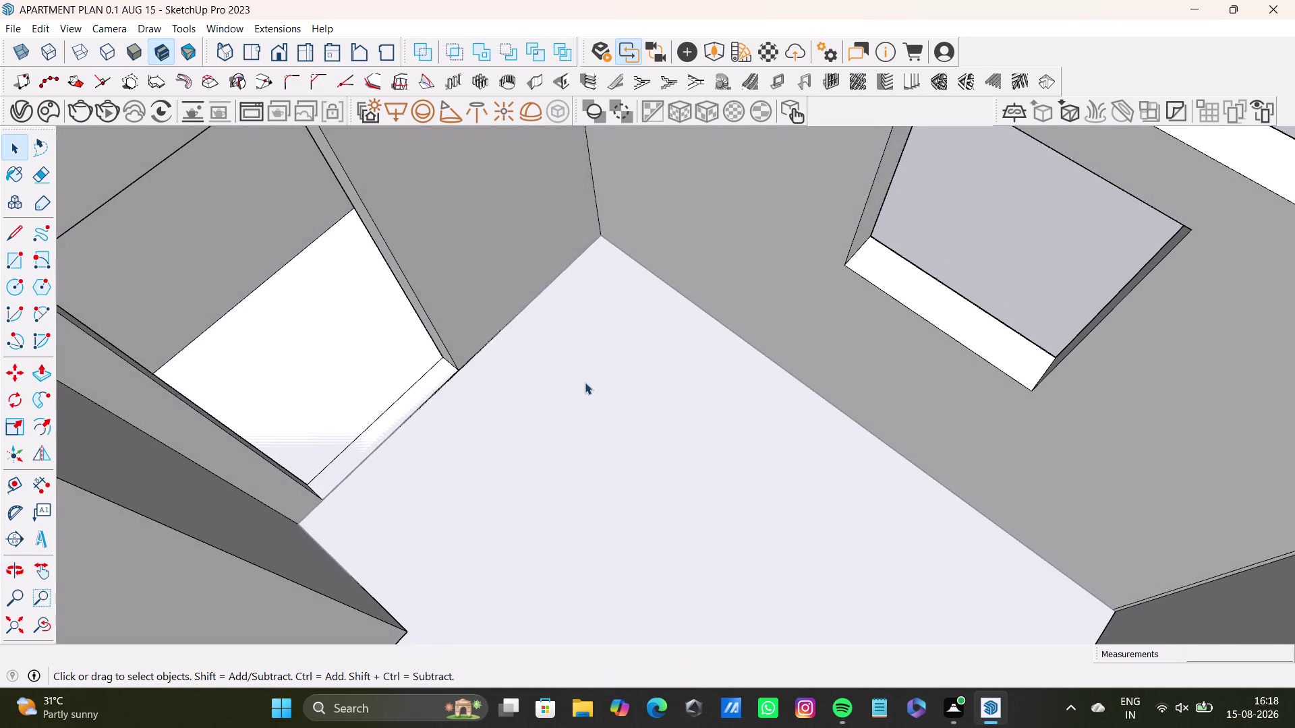
double_click(584, 382)
click(612, 407)
click(612, 403)
scroll(down, 3)
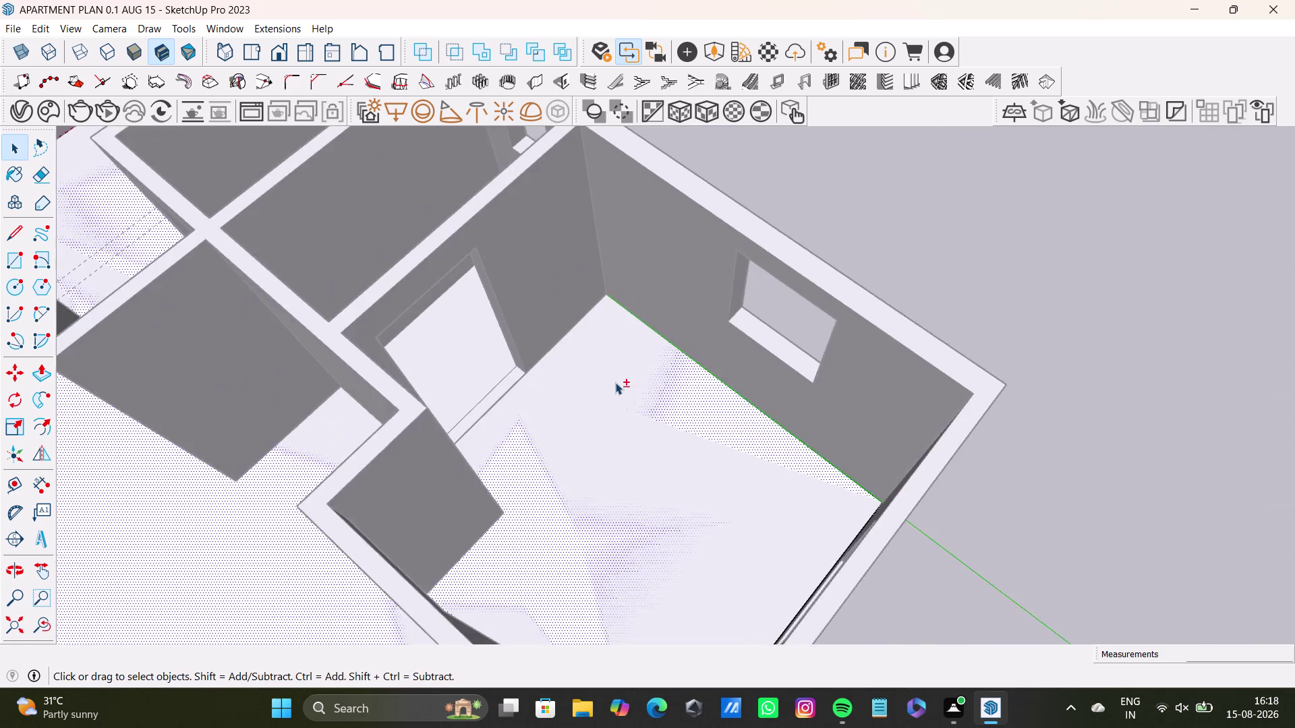
middle_drag(615, 382, 613, 475)
middle_drag(613, 476, 703, 368)
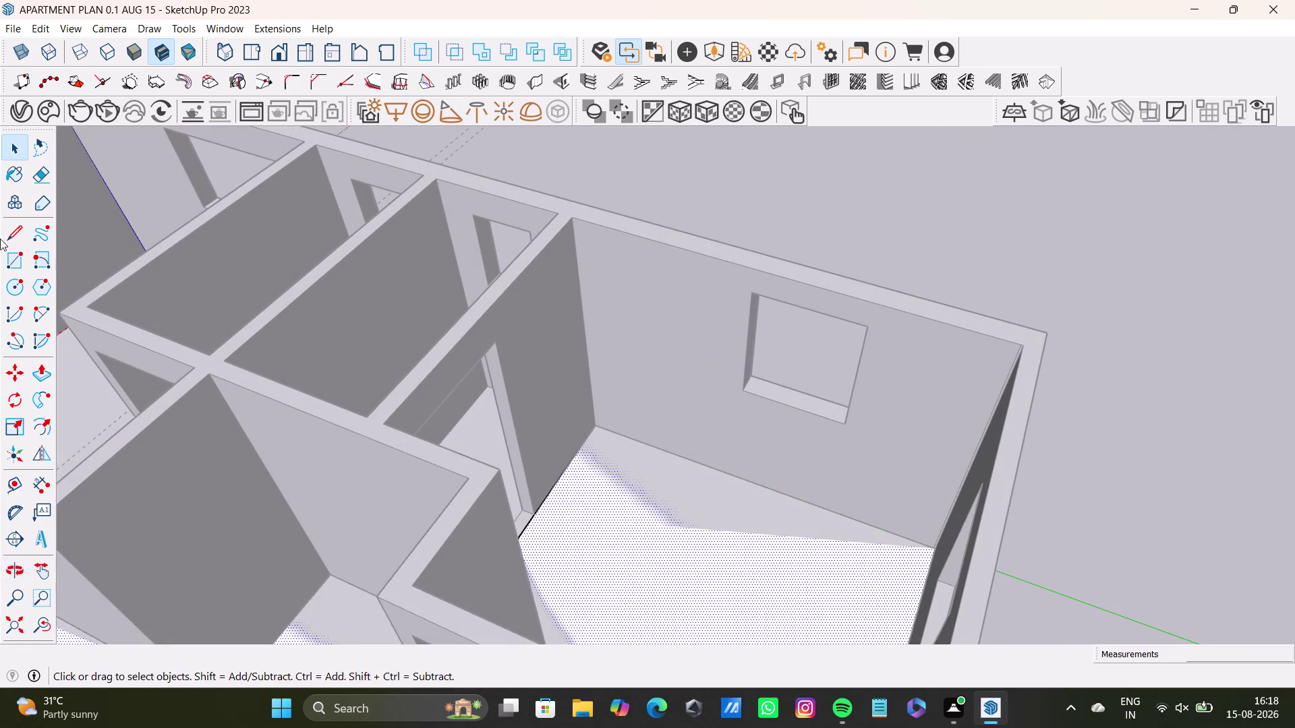
click(10, 261)
scroll(up, 3)
middle_drag(720, 495, 576, 444)
scroll(up, 3)
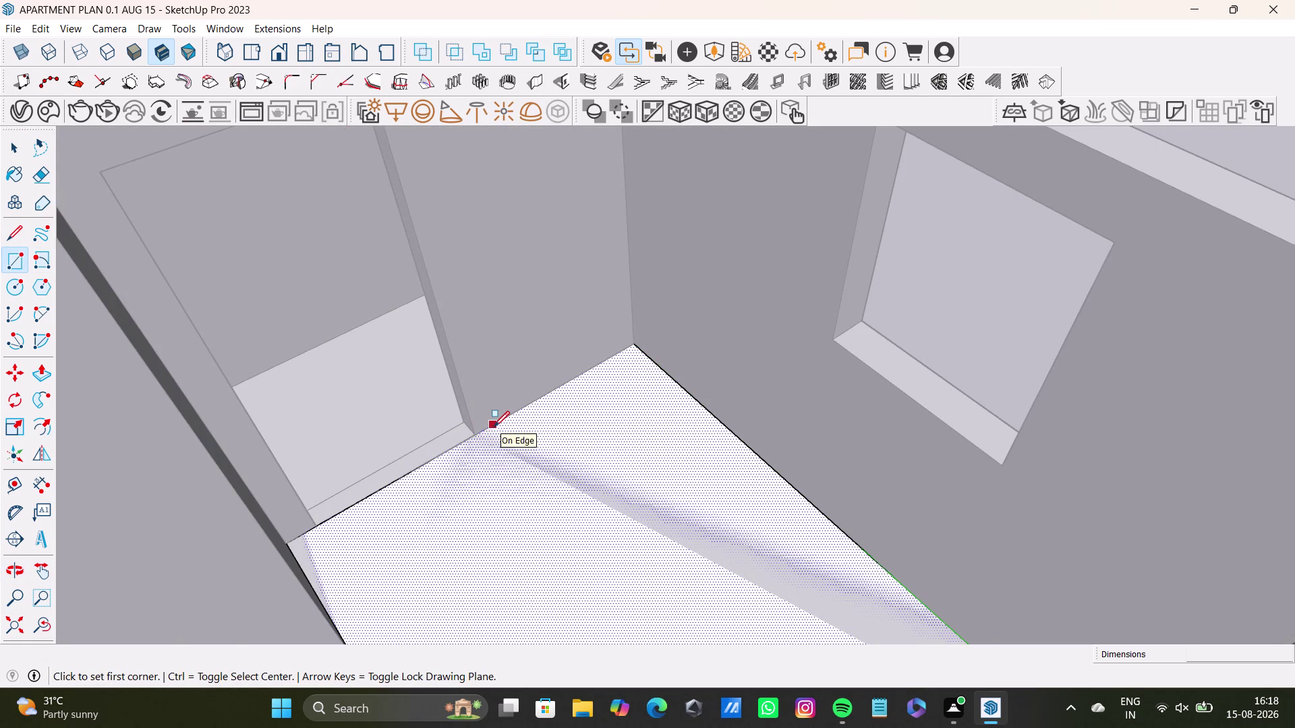
Place two perpendicular floor guides, offset from the back wall and the side floor edge.
key(space)
click(12, 477)
scroll(up, 3)
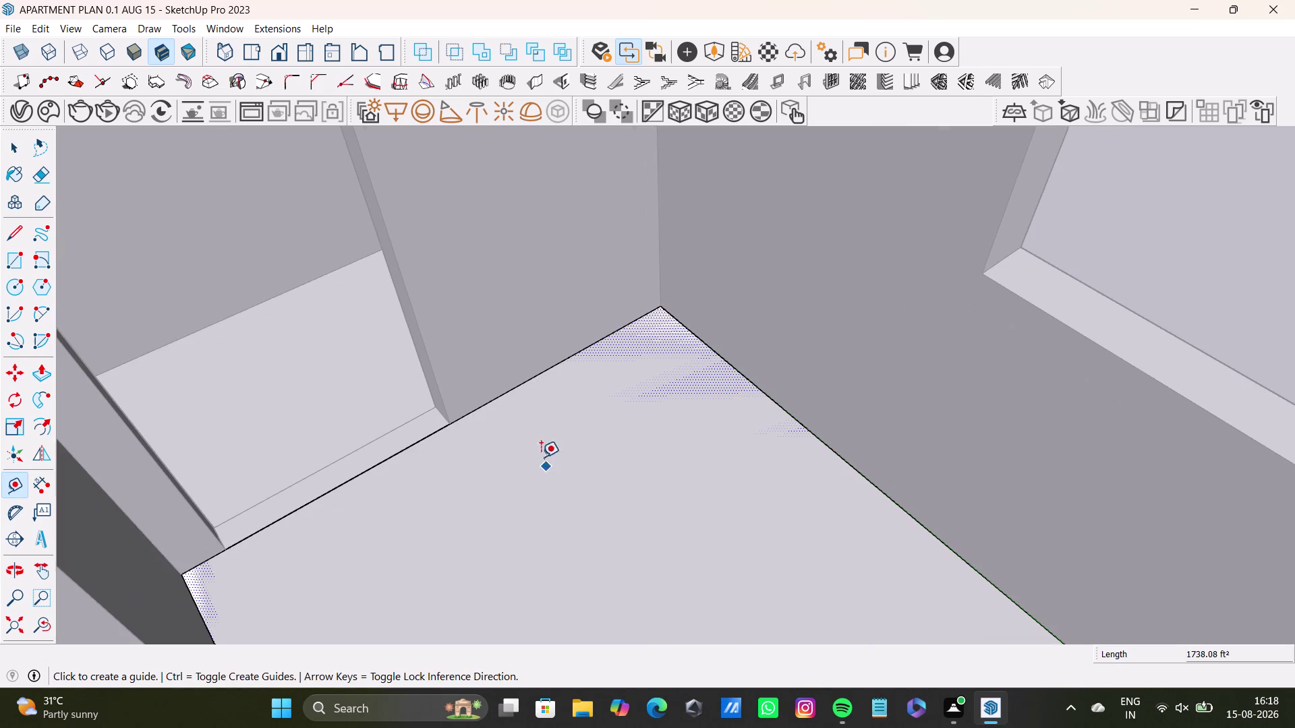
click(743, 378)
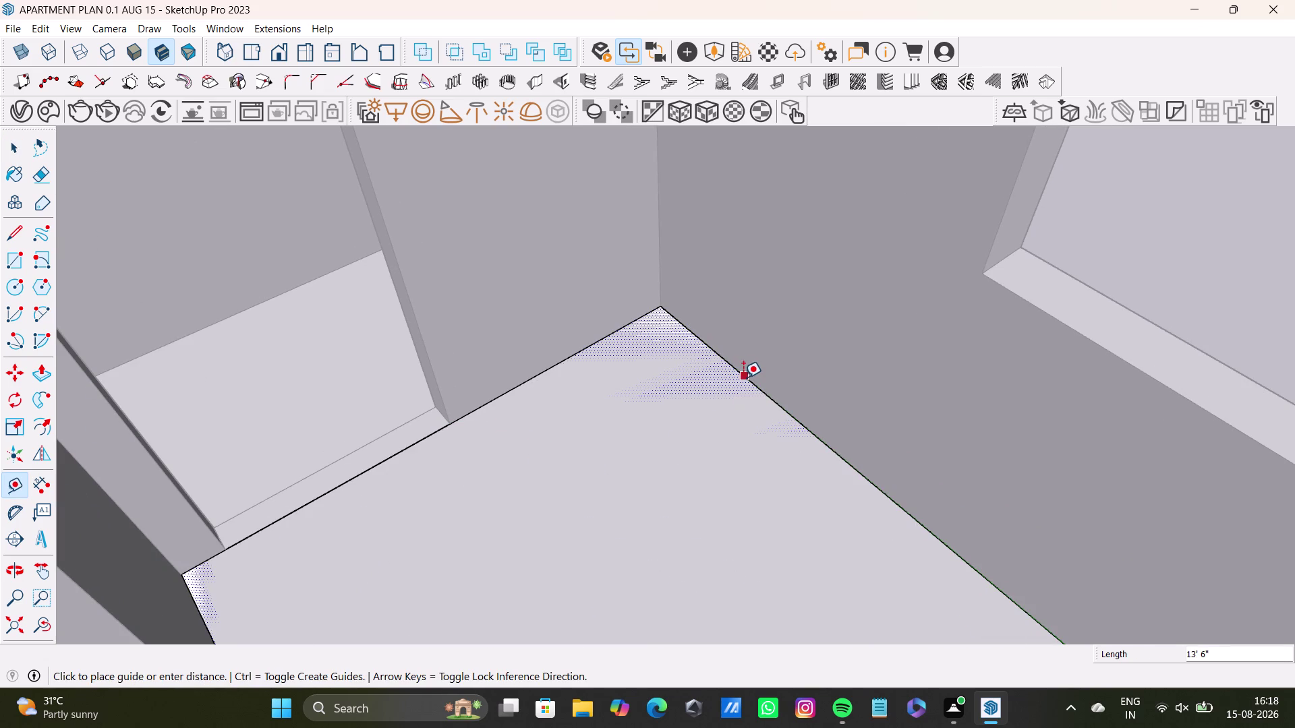
click(502, 431)
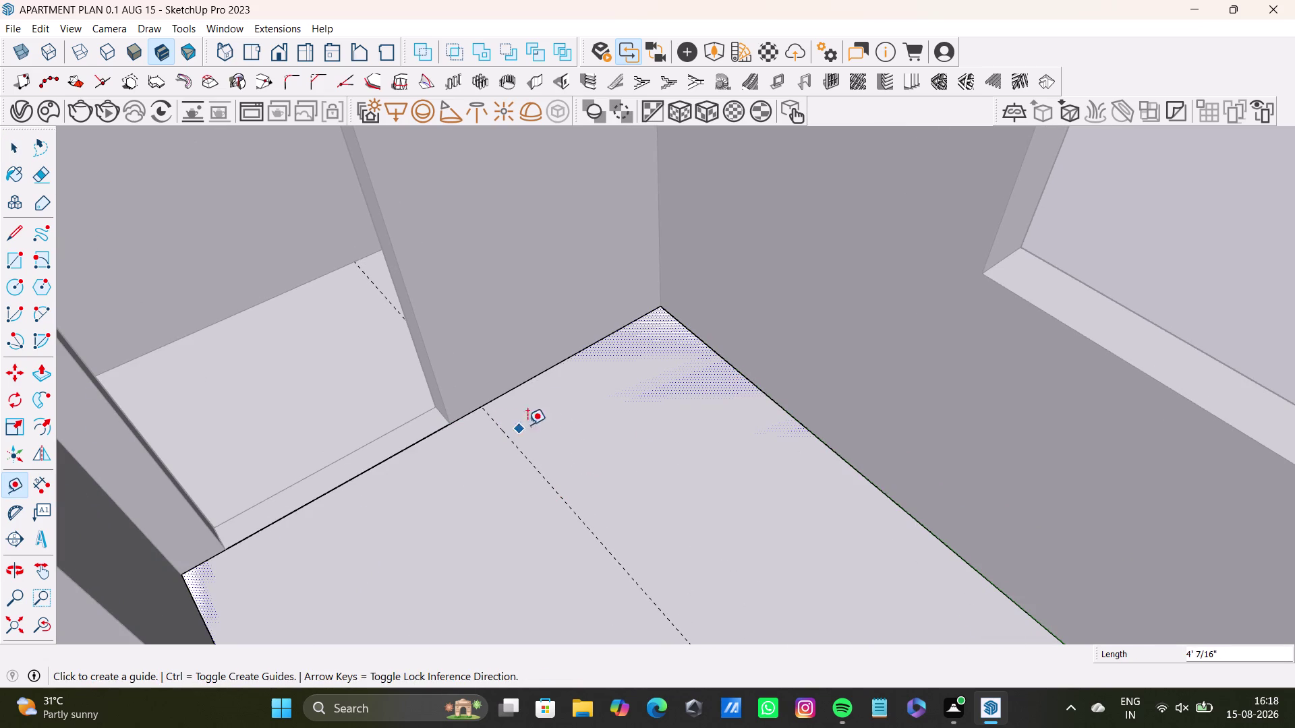
click(522, 378)
middle_drag(811, 545, 932, 542)
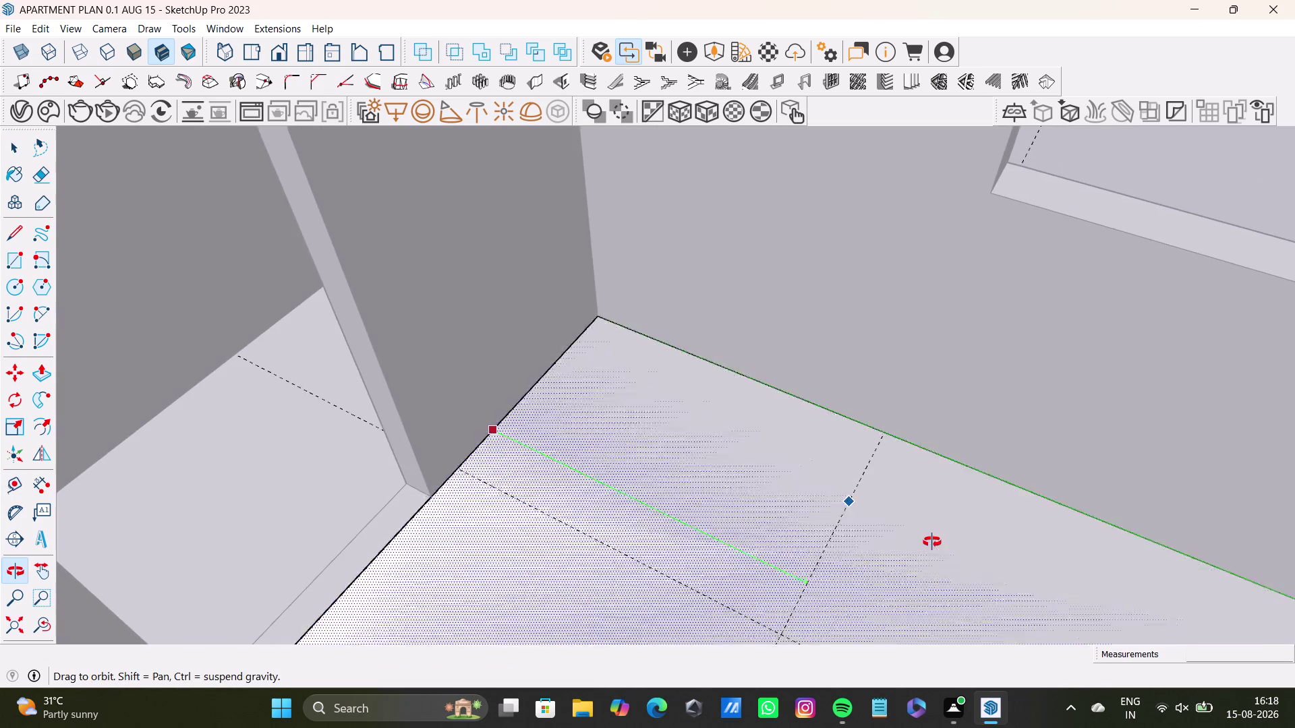
middle_drag(932, 542, 927, 542)
click(828, 495)
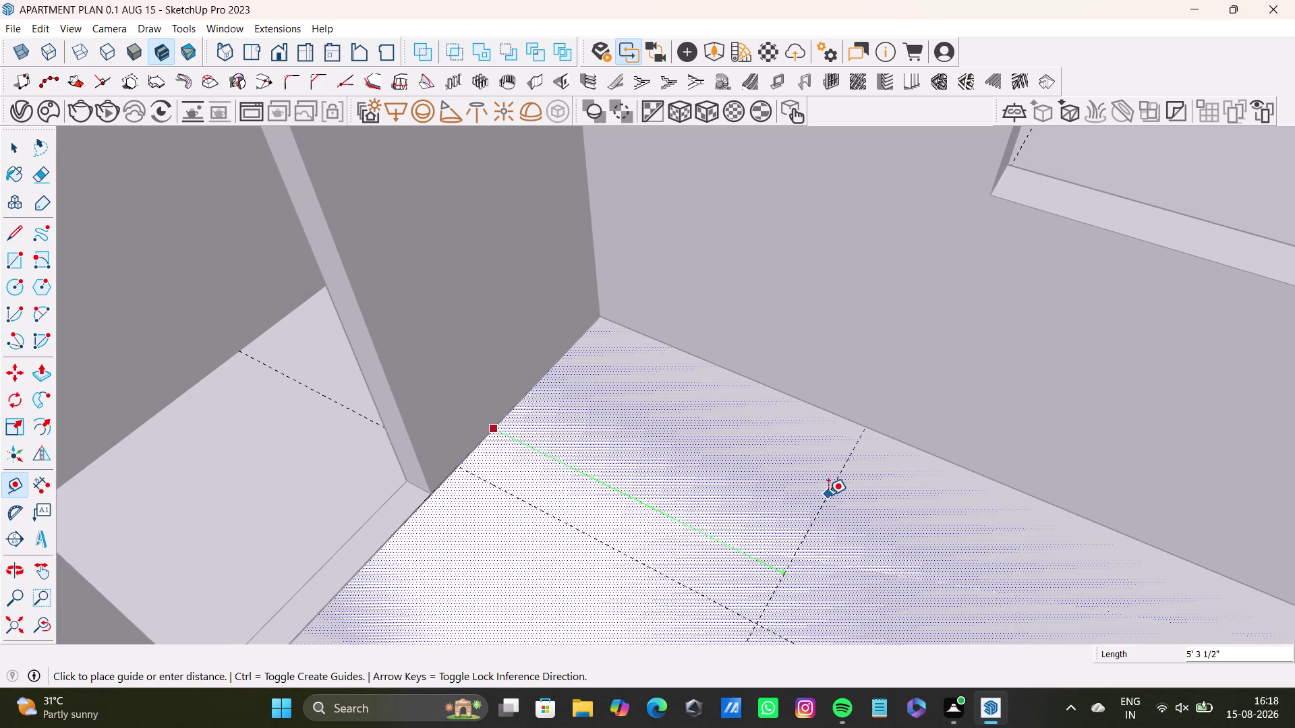
Orbit around and over the room to inspect the crossing guides.
scroll(down, 3)
middle_drag(787, 513, 776, 413)
middle_drag(770, 425, 726, 548)
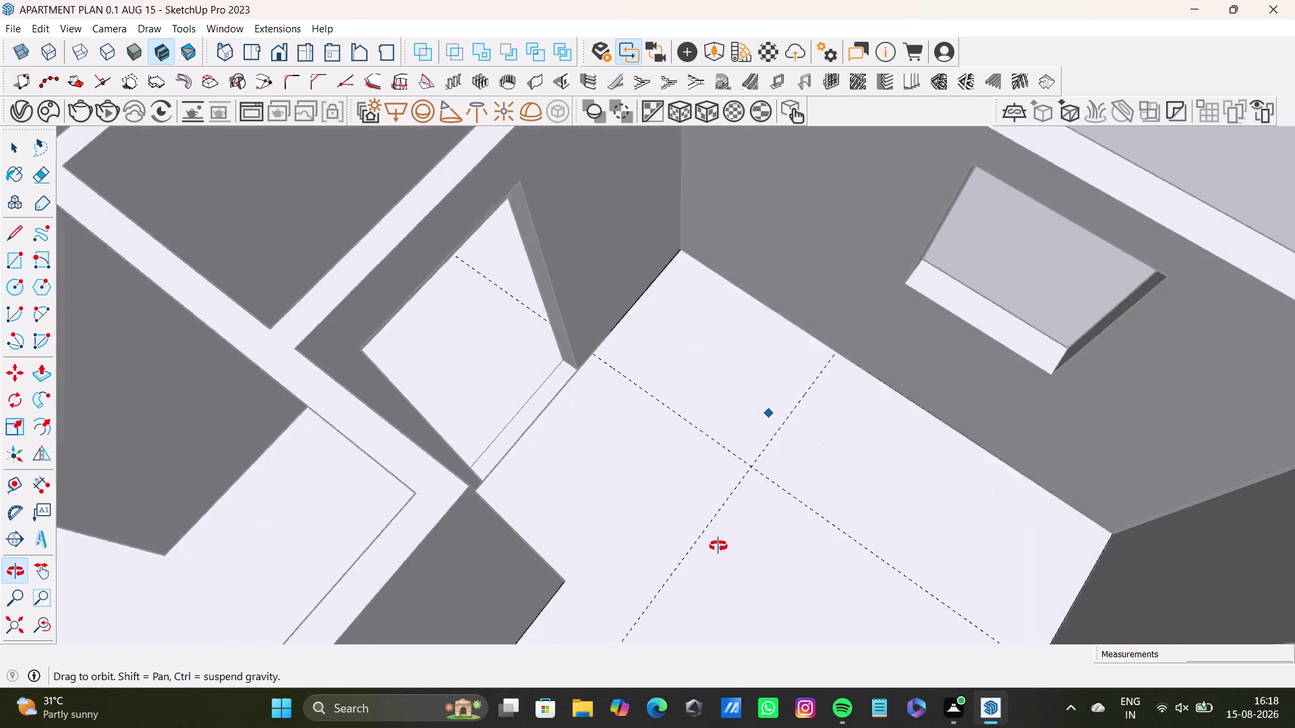
middle_drag(726, 548, 855, 516)
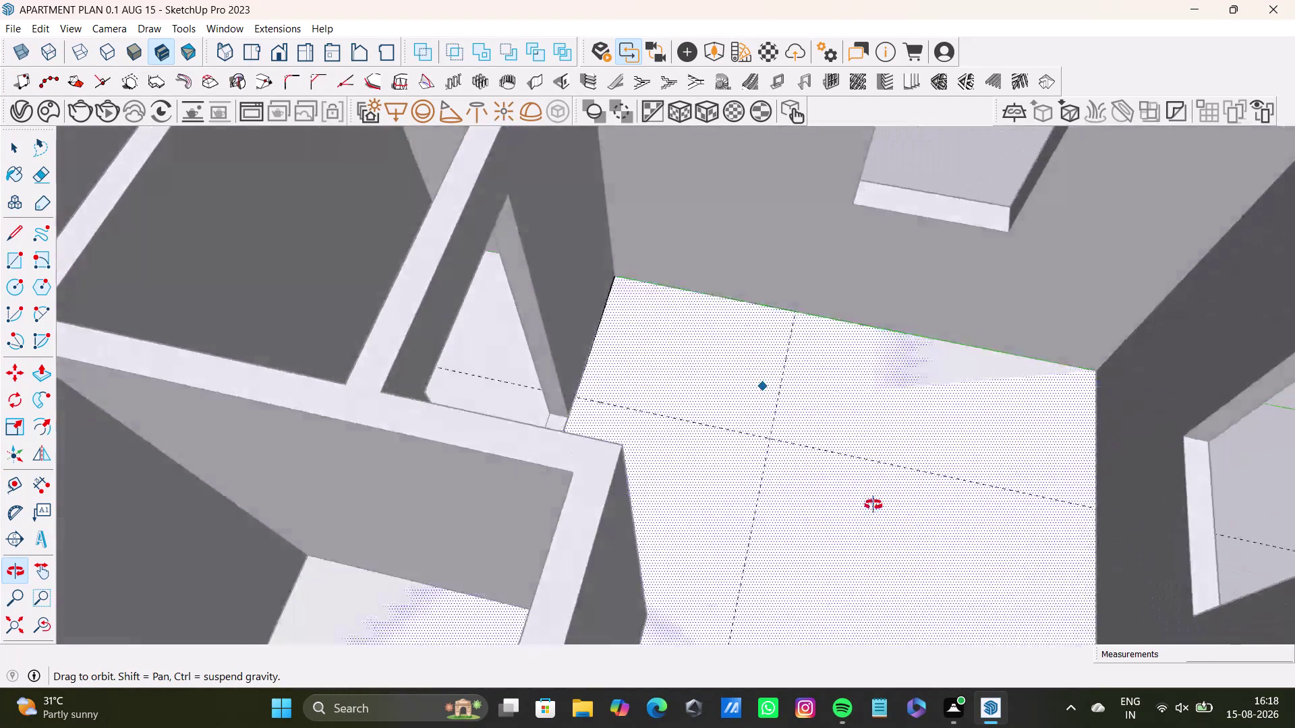
middle_drag(856, 515, 904, 451)
scroll(down, 3)
middle_drag(748, 399, 633, 529)
middle_drag(656, 521, 768, 486)
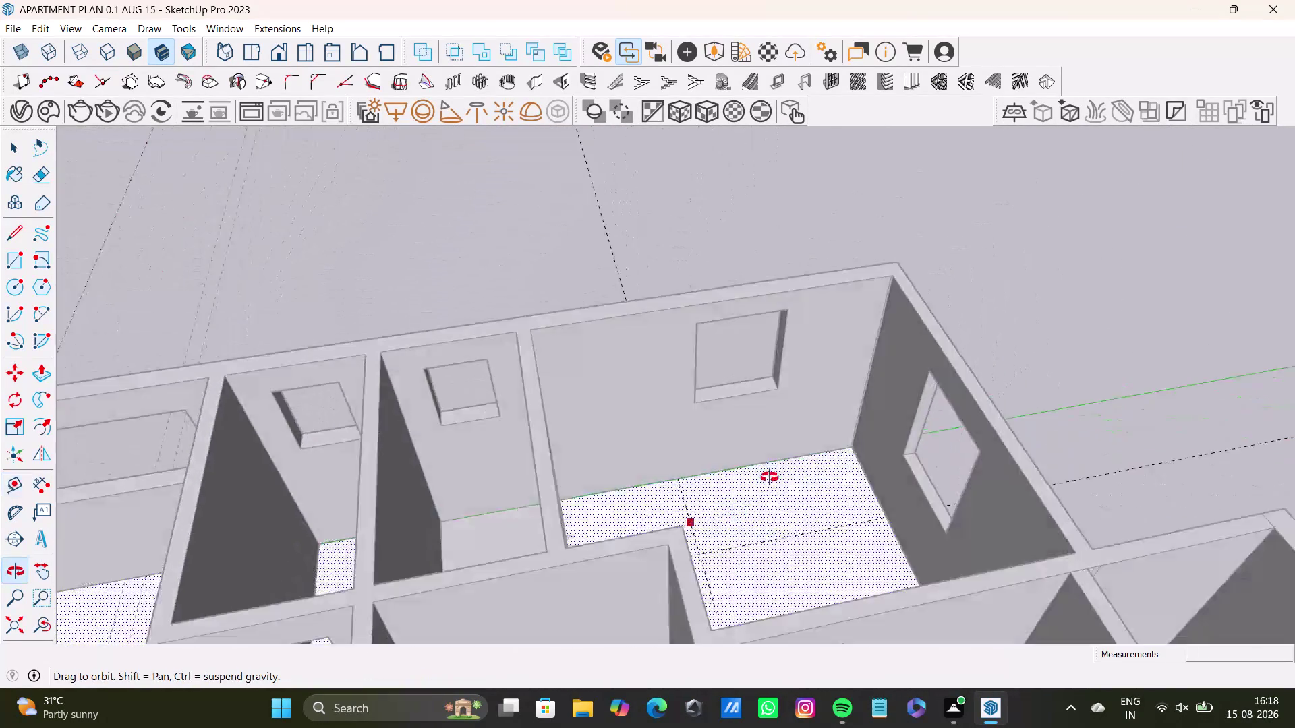
middle_drag(768, 487, 955, 597)
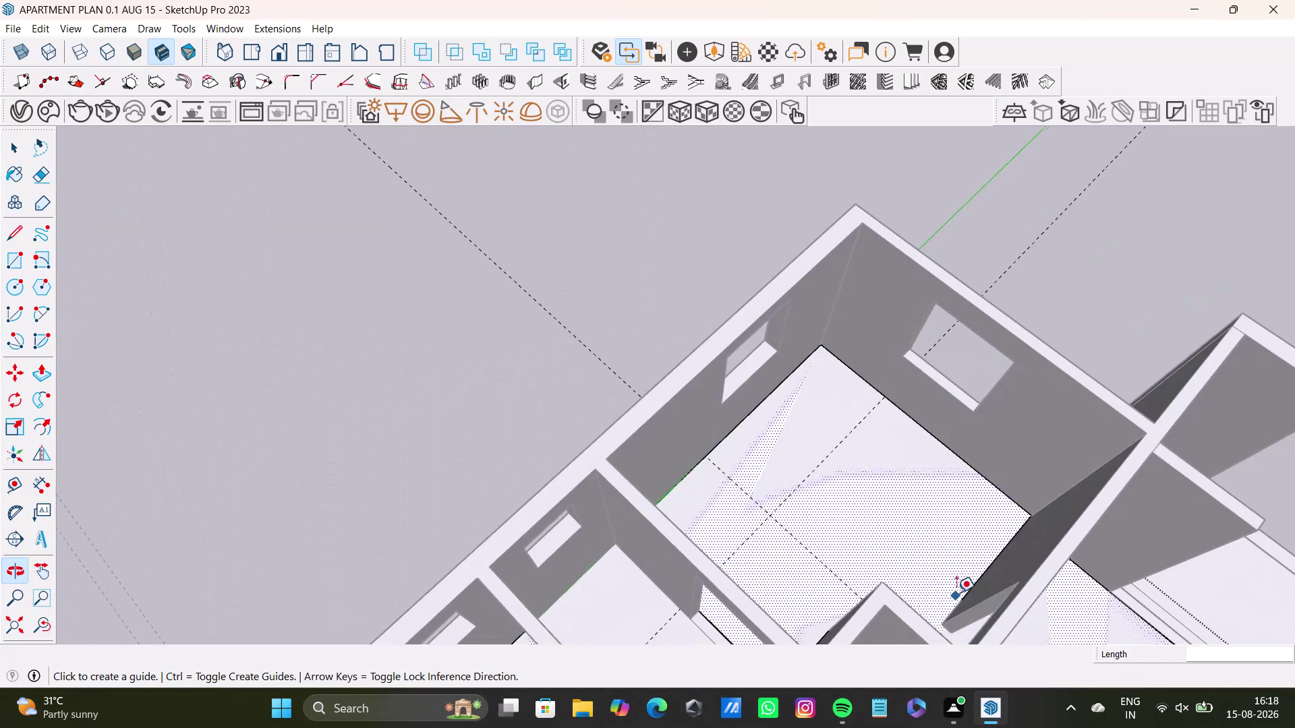
scroll(up, 3)
middle_drag(736, 496, 399, 399)
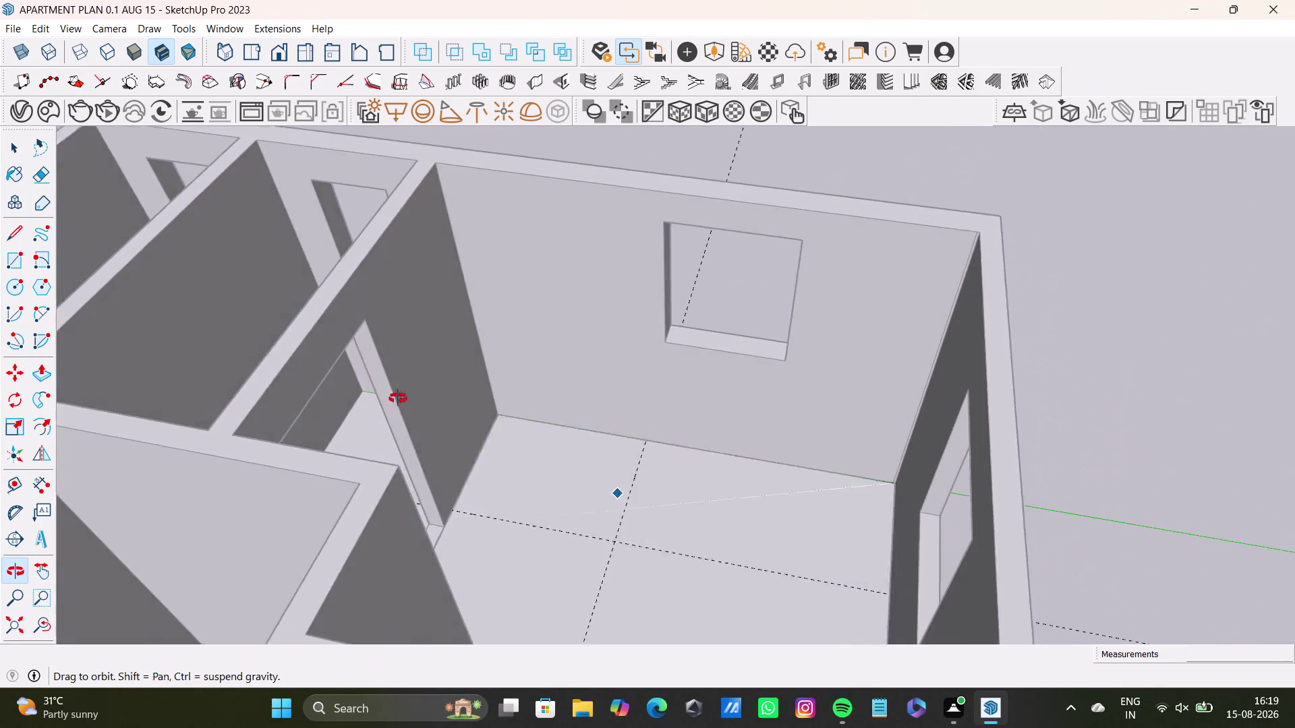
middle_drag(399, 398, 475, 472)
middle_drag(673, 506, 603, 491)
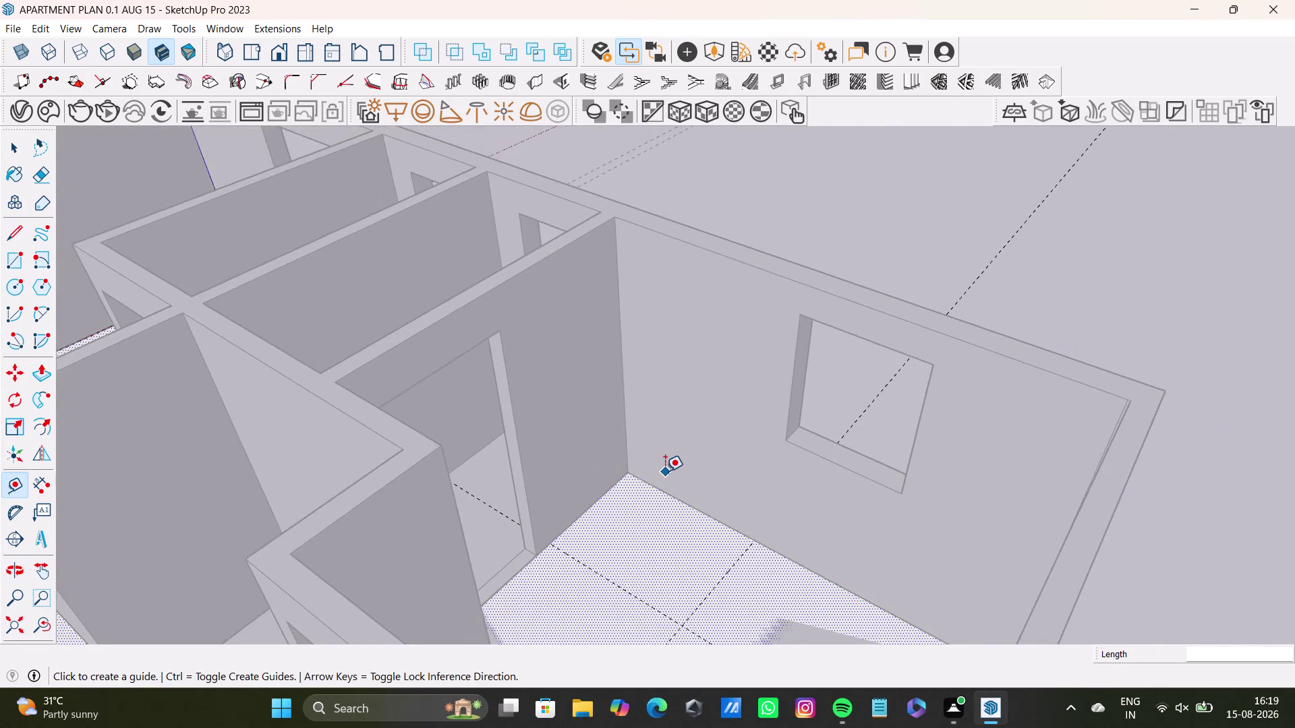
scroll(up, 3)
scroll(down, 3)
key(space)
click(803, 195)
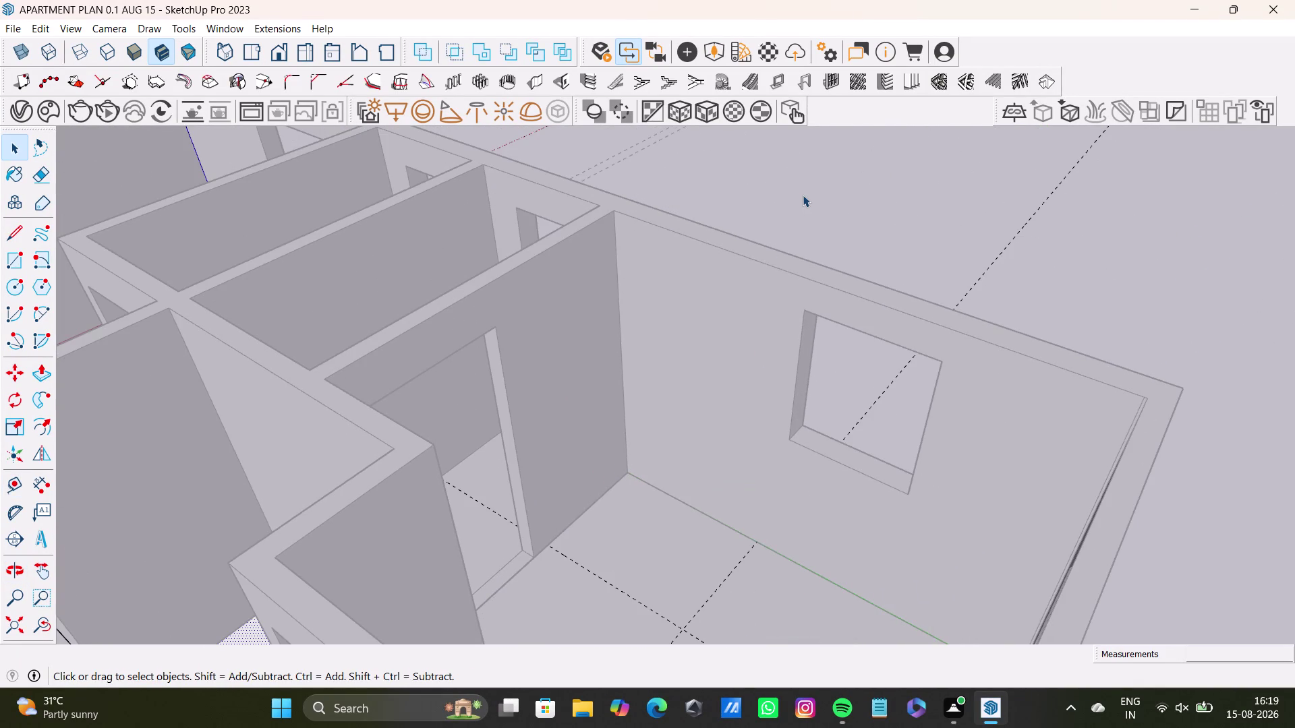
click(16, 234)
scroll(up, 3)
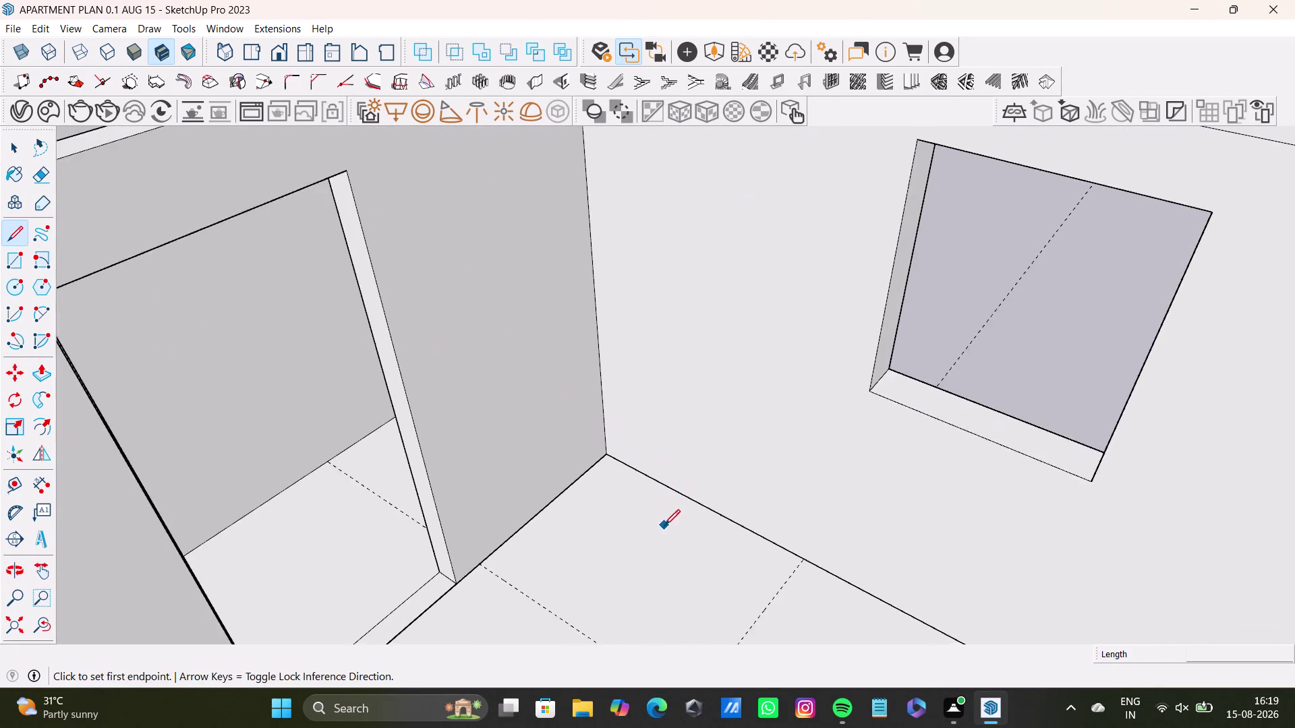
Add two more floor guides, one just off the wall base and one 1' 6" from an edge.
middle_drag(663, 524, 634, 415)
key(space)
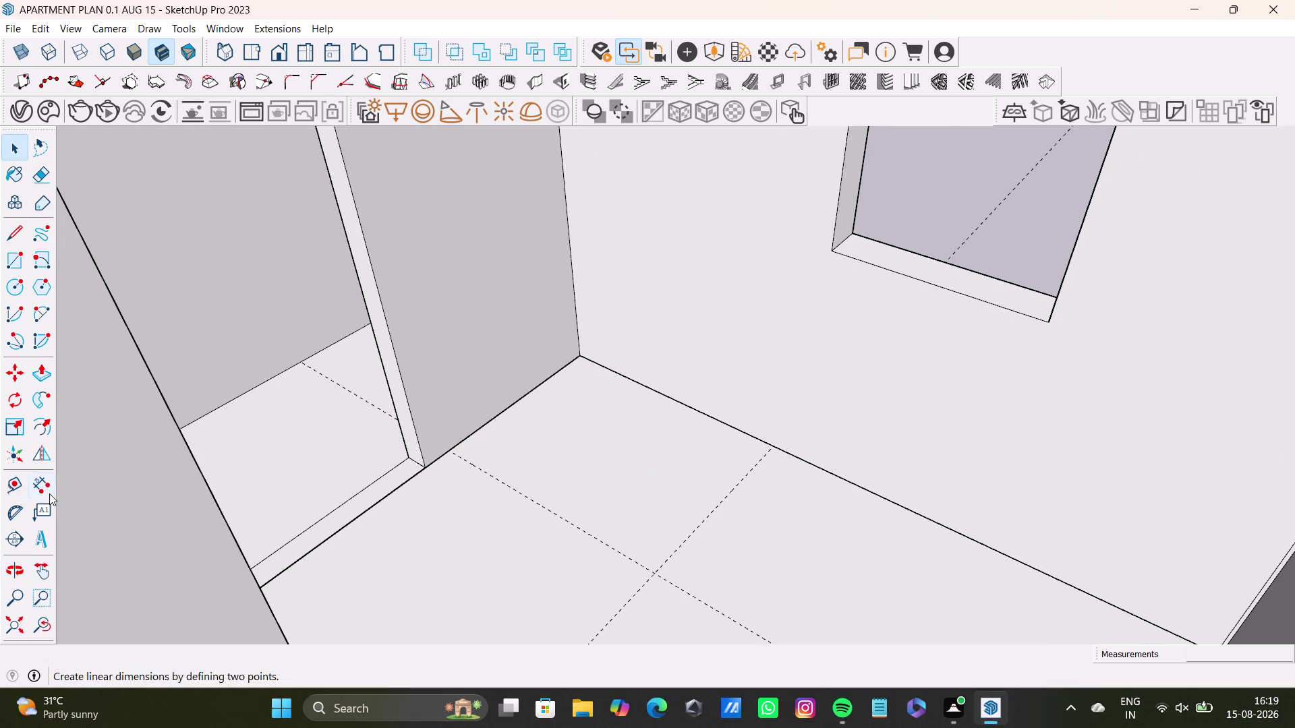
click(12, 486)
scroll(up, 3)
click(491, 410)
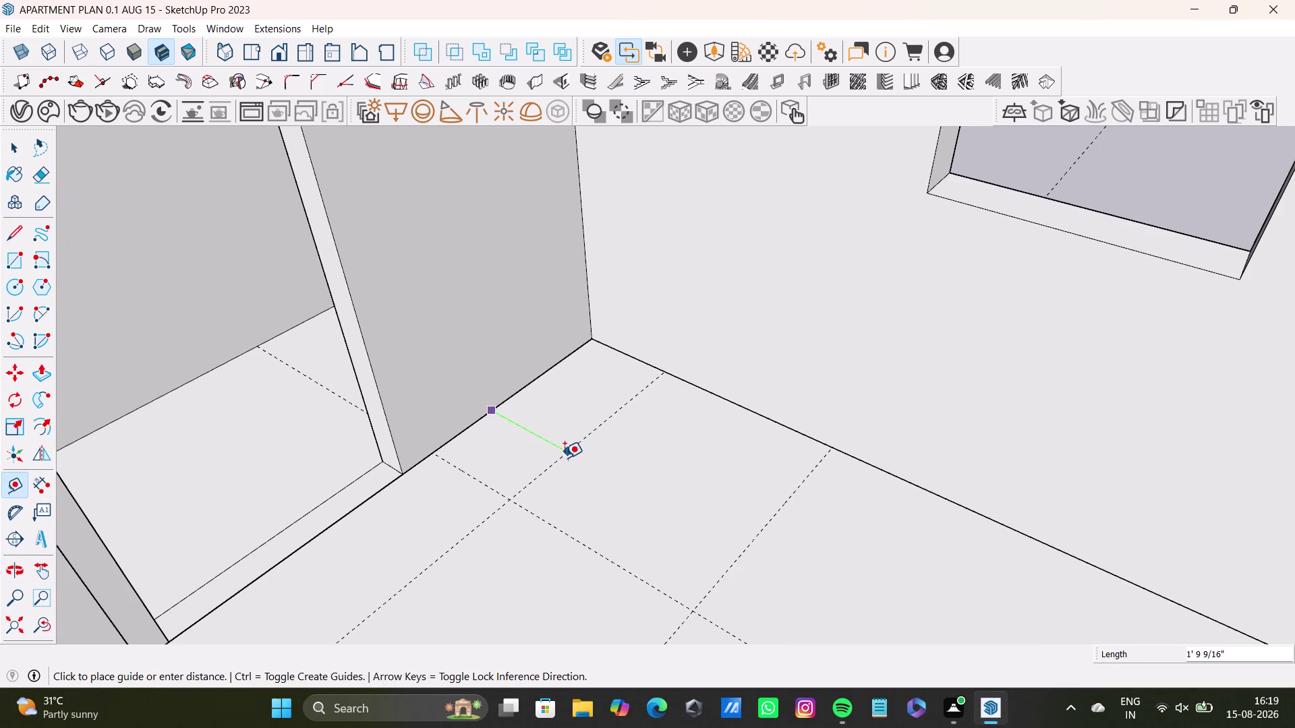
click(564, 460)
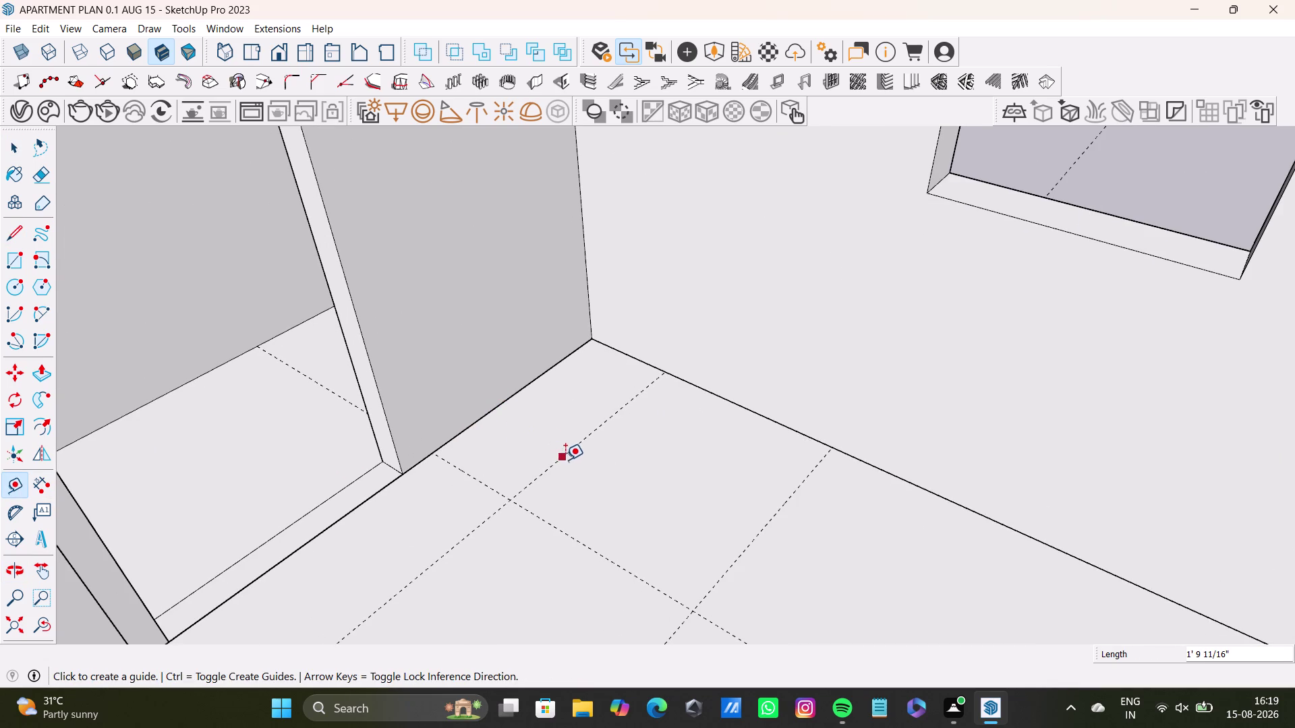
click(710, 391)
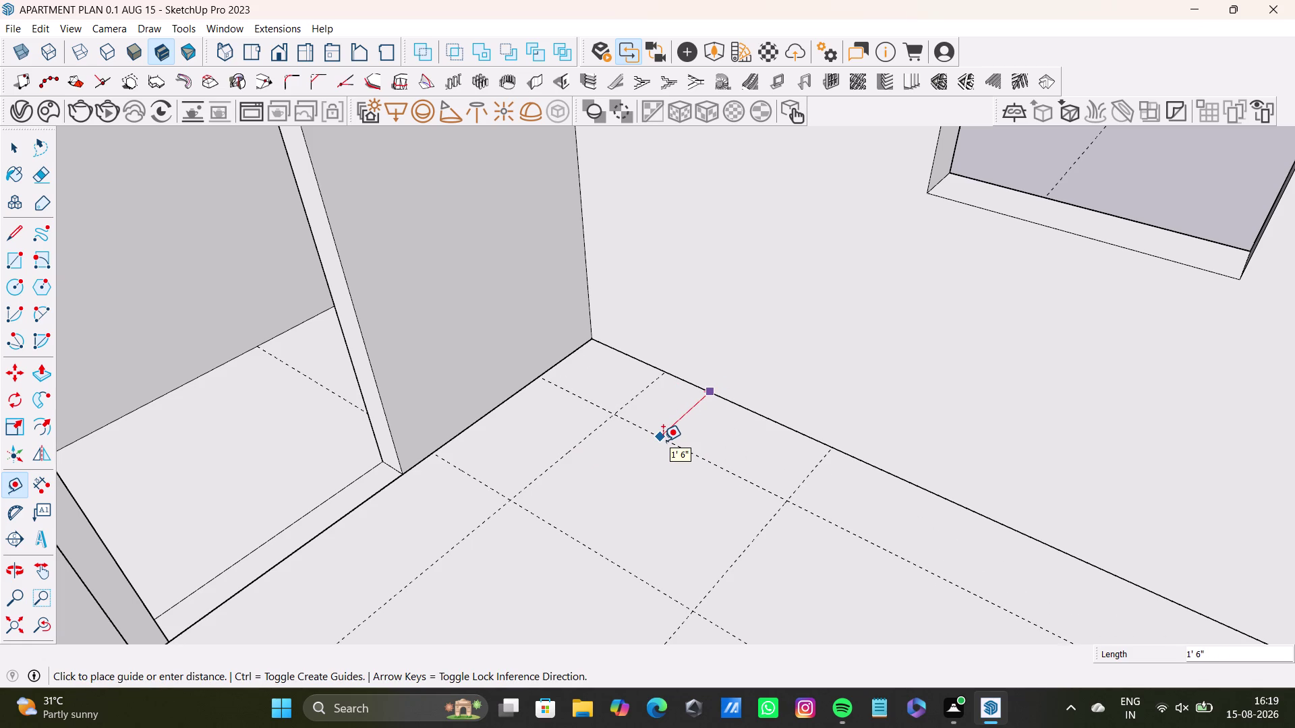
click(657, 444)
key(space)
Draw a line from the floor edge to where the guides cross.
scroll(down, 3)
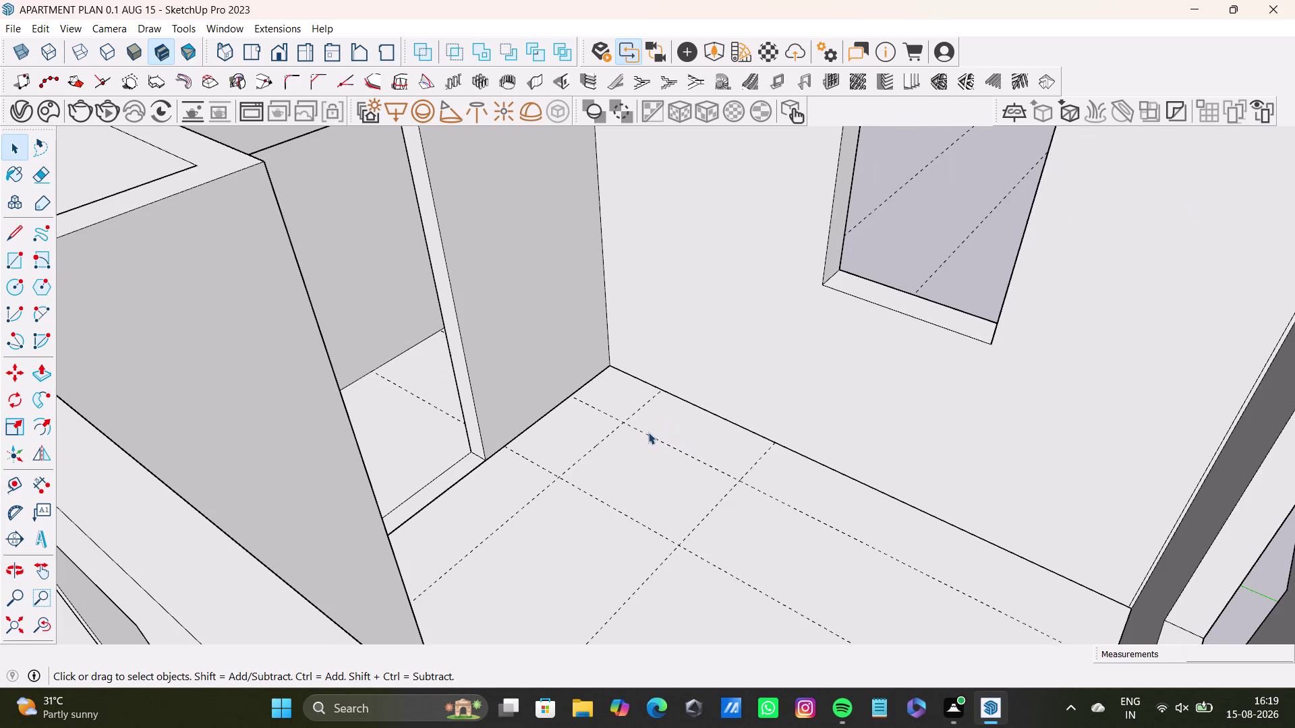
click(10, 240)
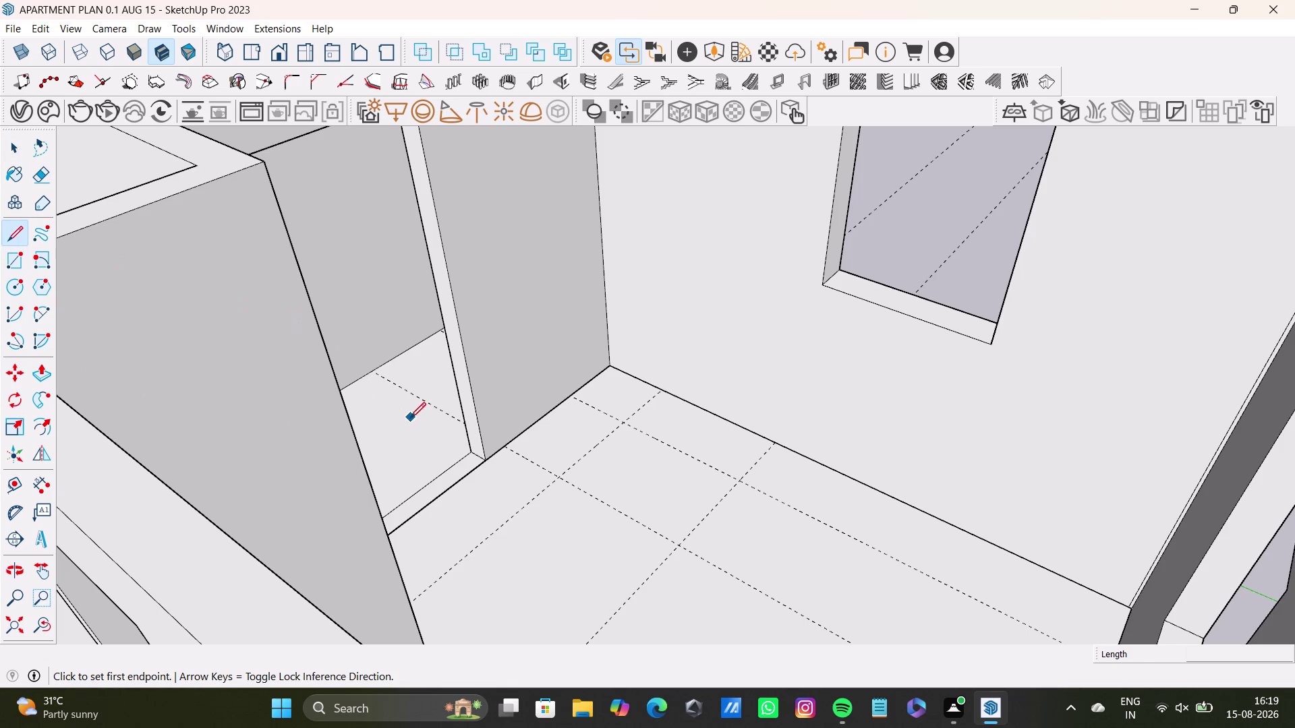
scroll(up, 3)
click(498, 439)
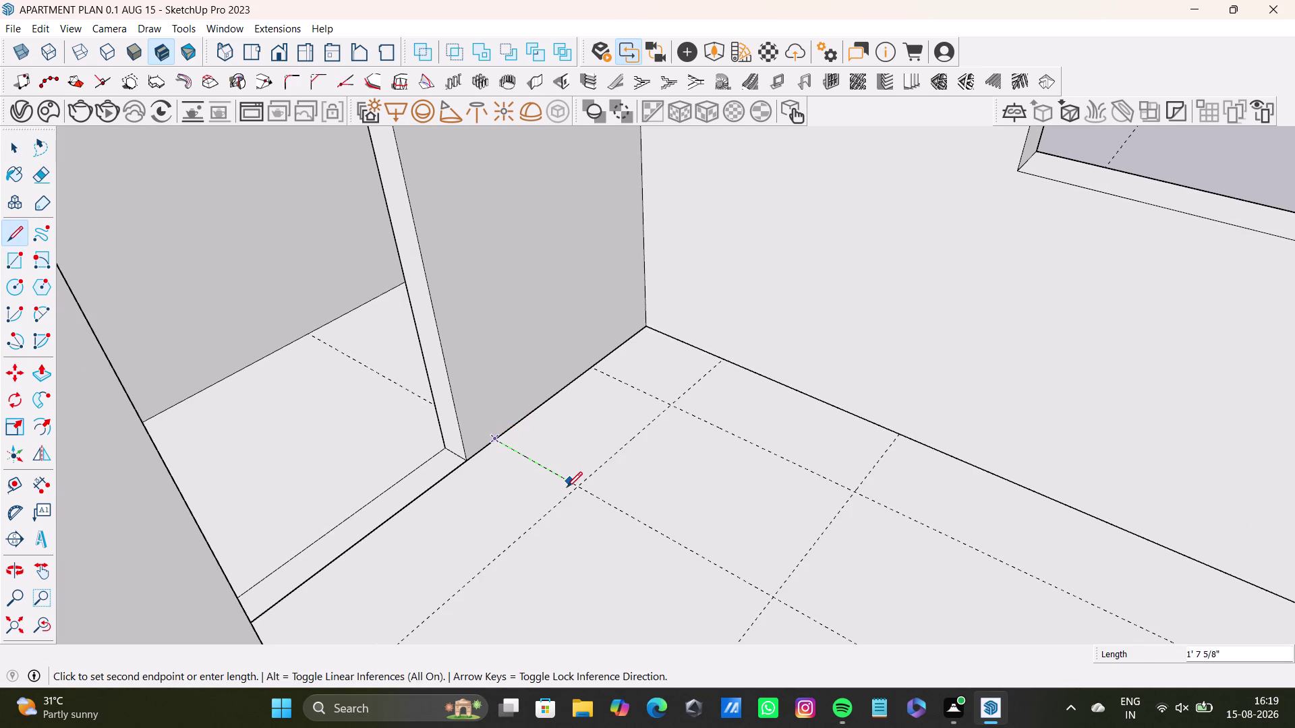
key(space)
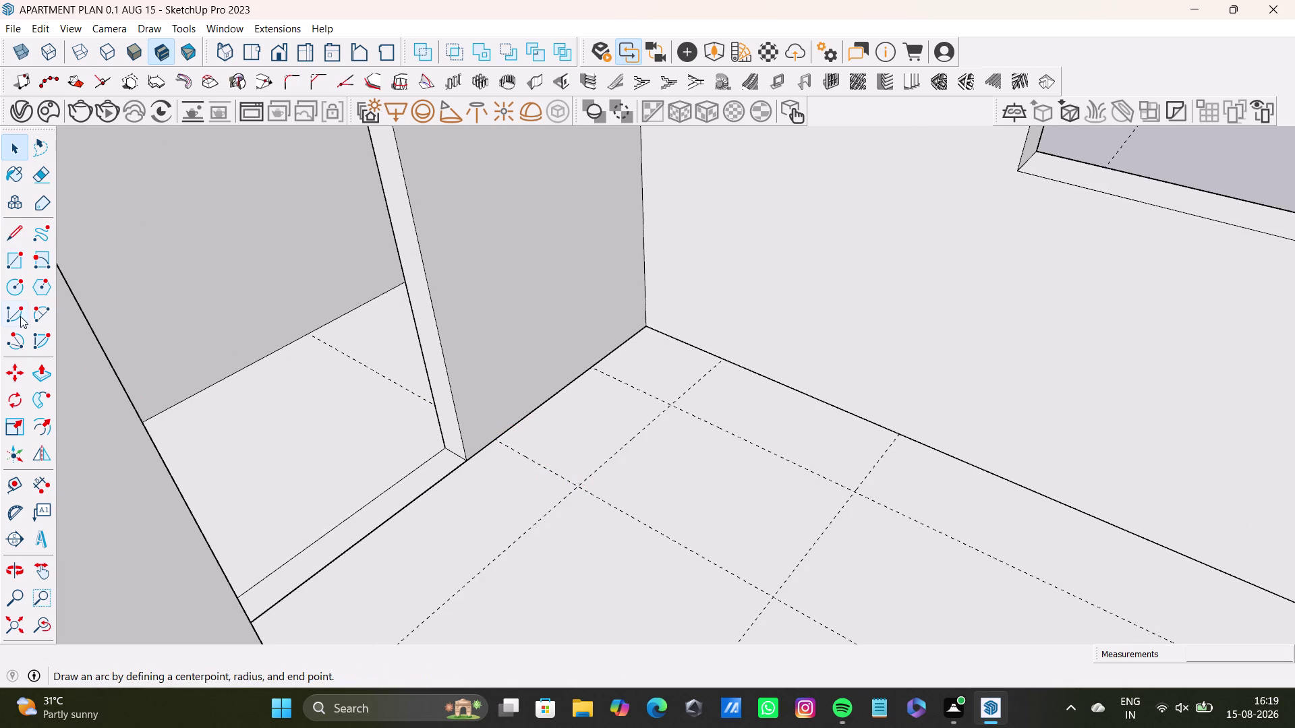
click(19, 240)
key(Up)
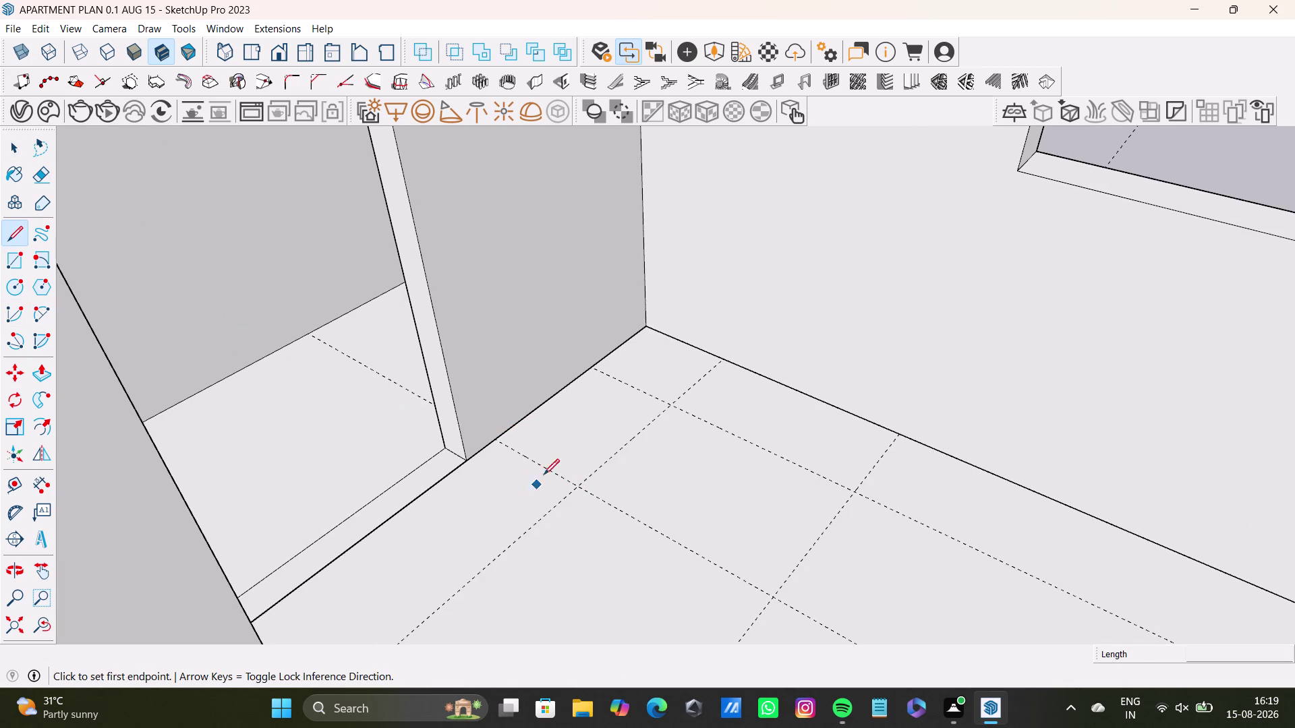
key(Right)
scroll(up, 3)
drag(498, 432, 507, 431)
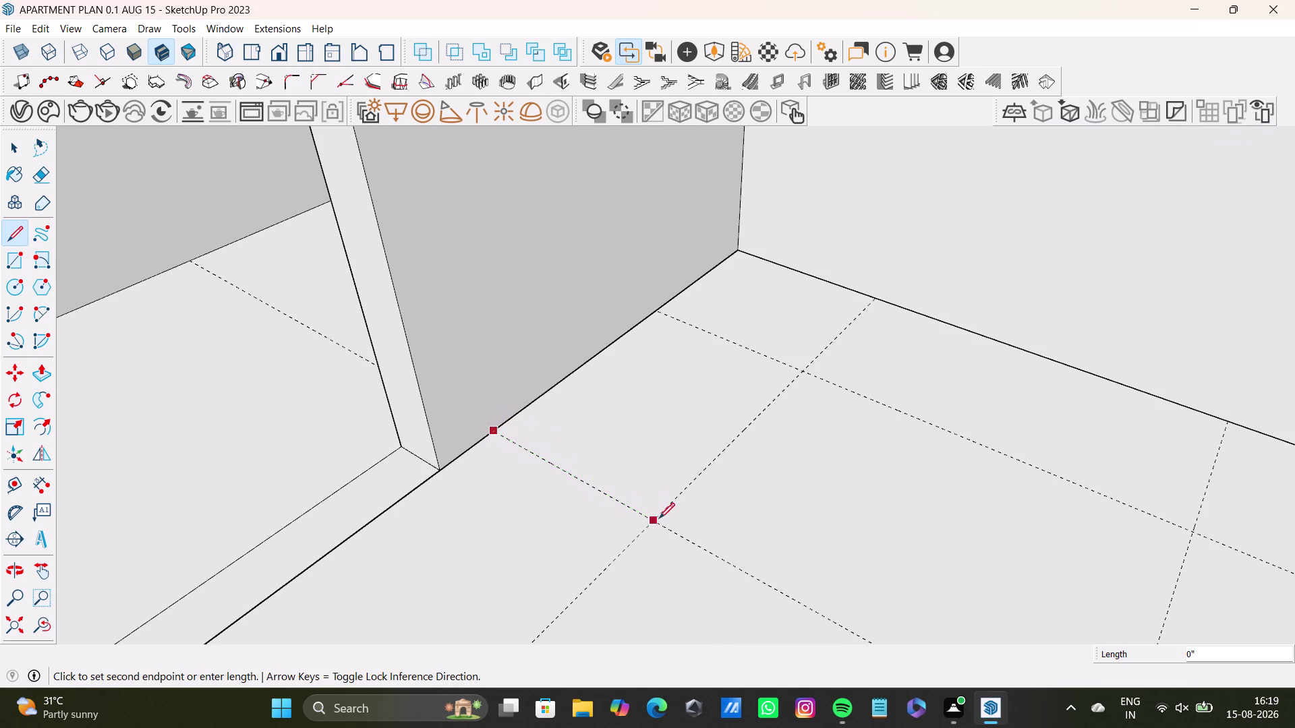
key(Left)
click(654, 519)
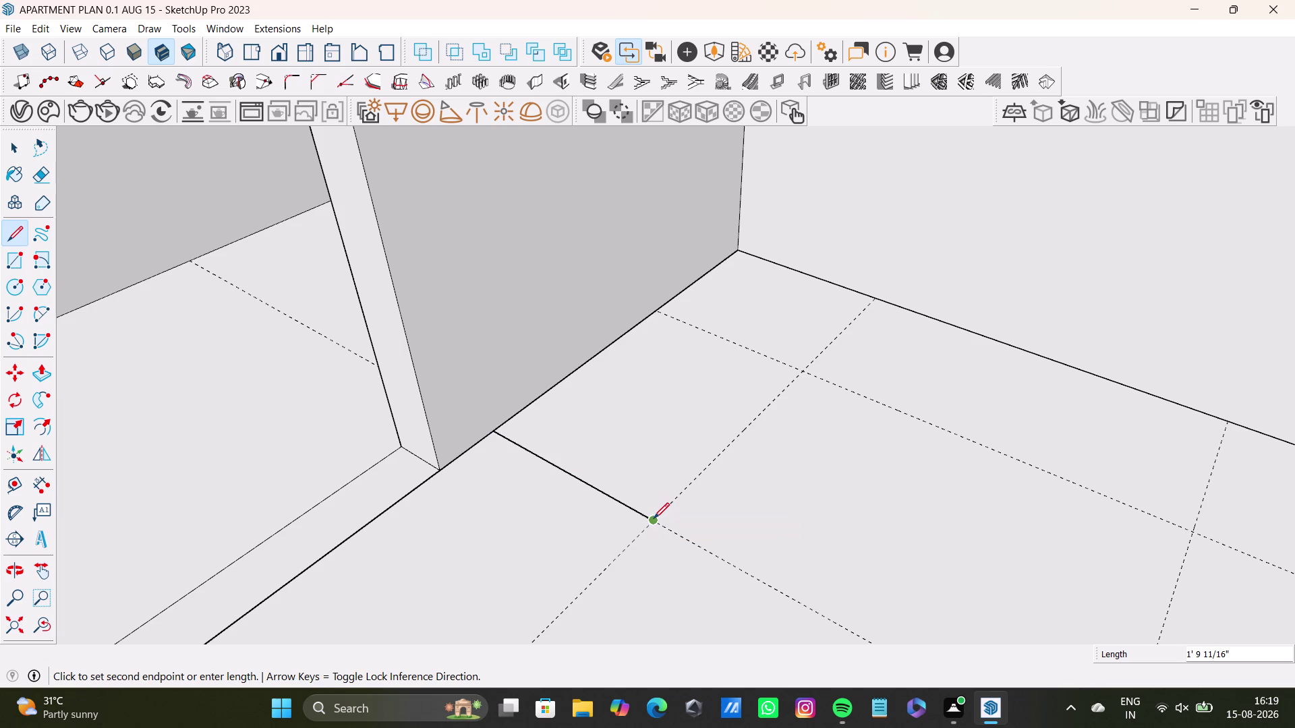
Trace an edge along the guide line from its intersection up to the wall.
click(799, 368)
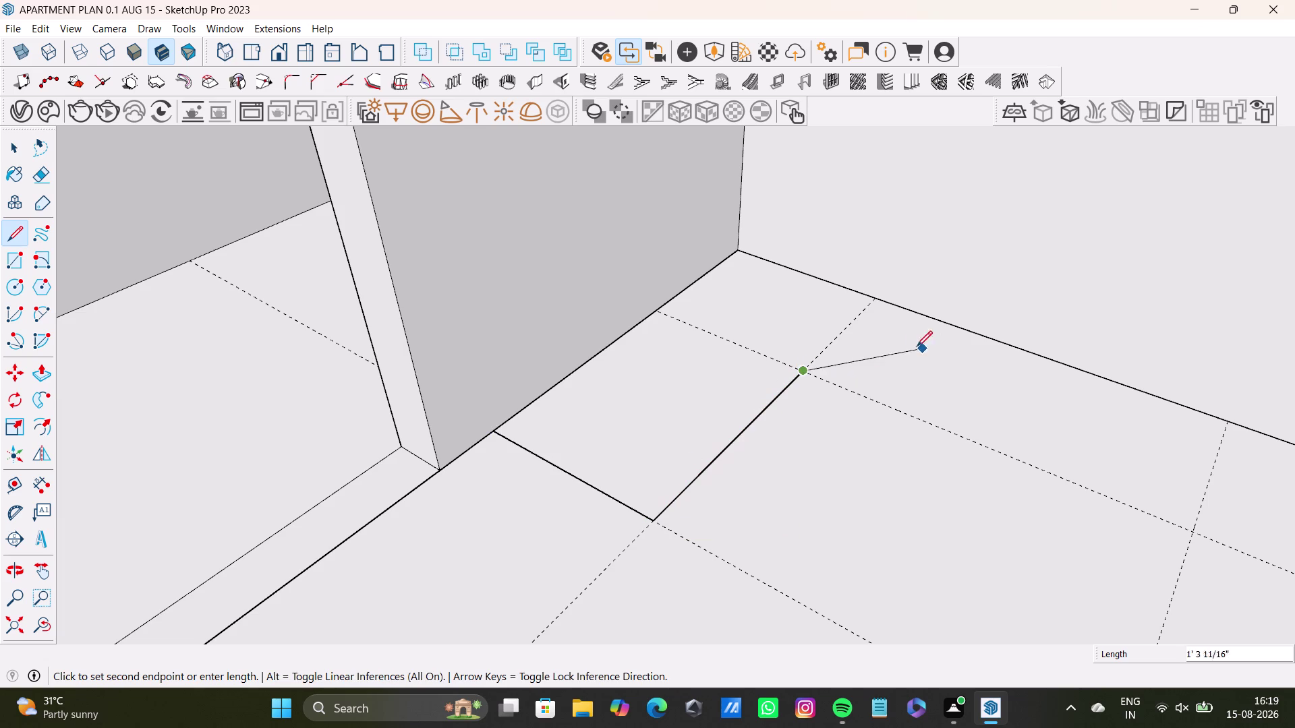
scroll(down, 3)
middle_drag(930, 439, 735, 398)
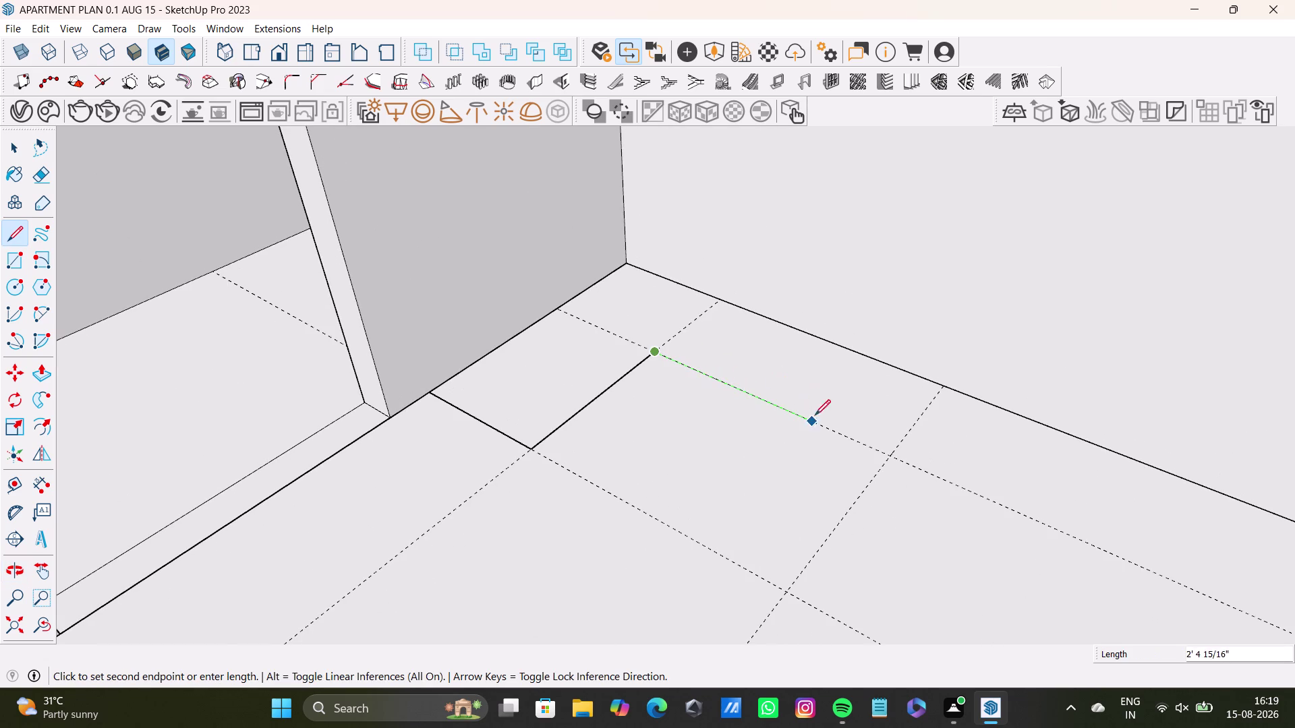
click(894, 453)
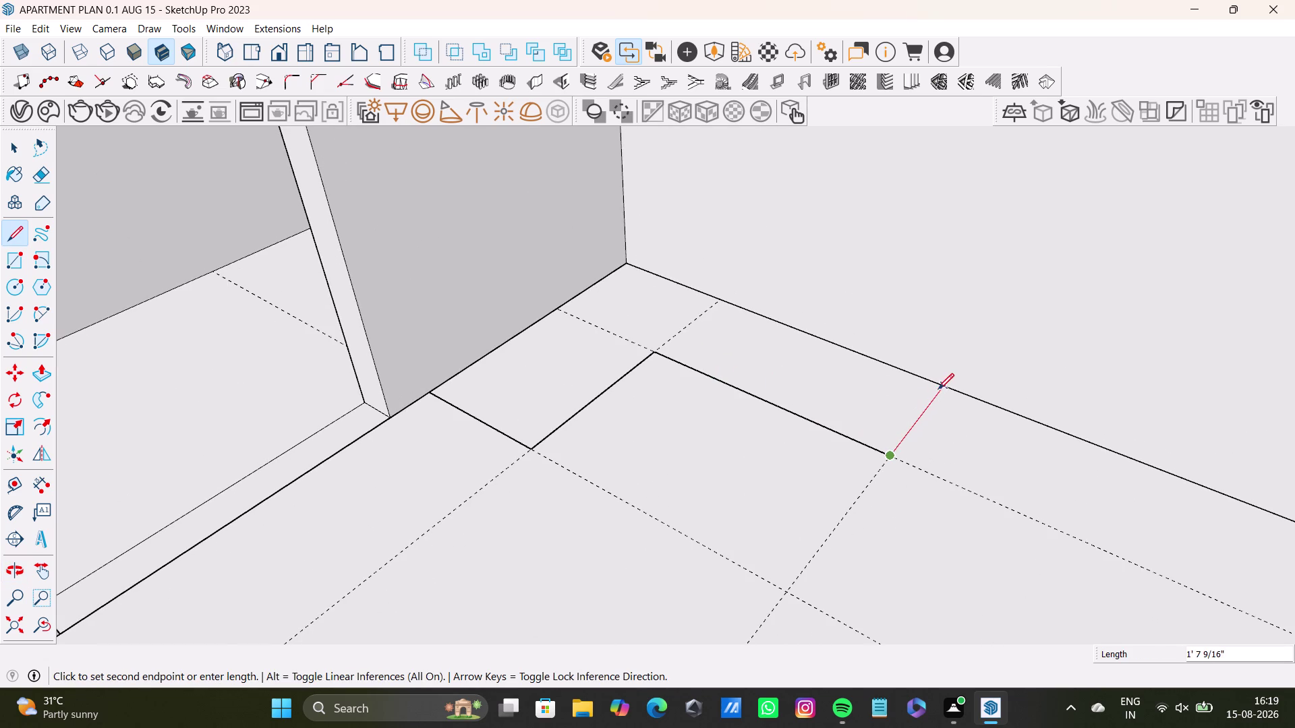
click(939, 388)
key(space)
scroll(down, 3)
middle_drag(679, 401, 681, 564)
click(747, 531)
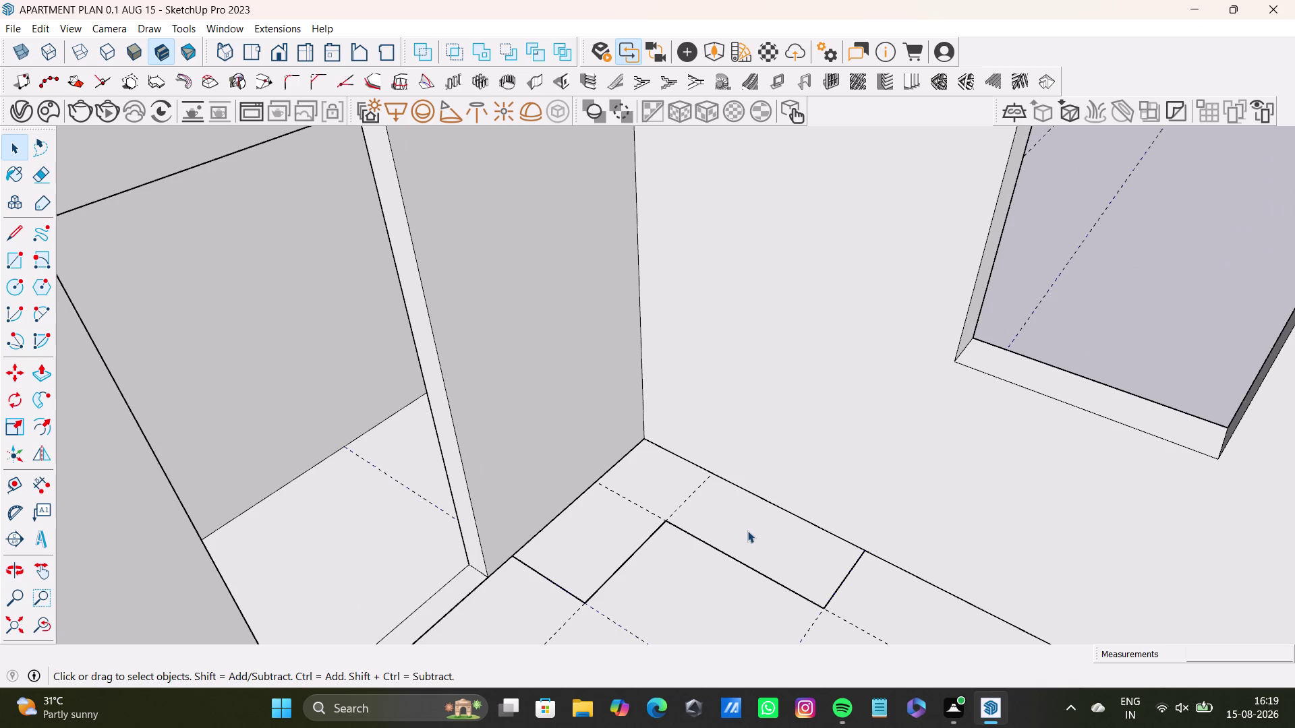
key(p)
drag(748, 529, 747, 522)
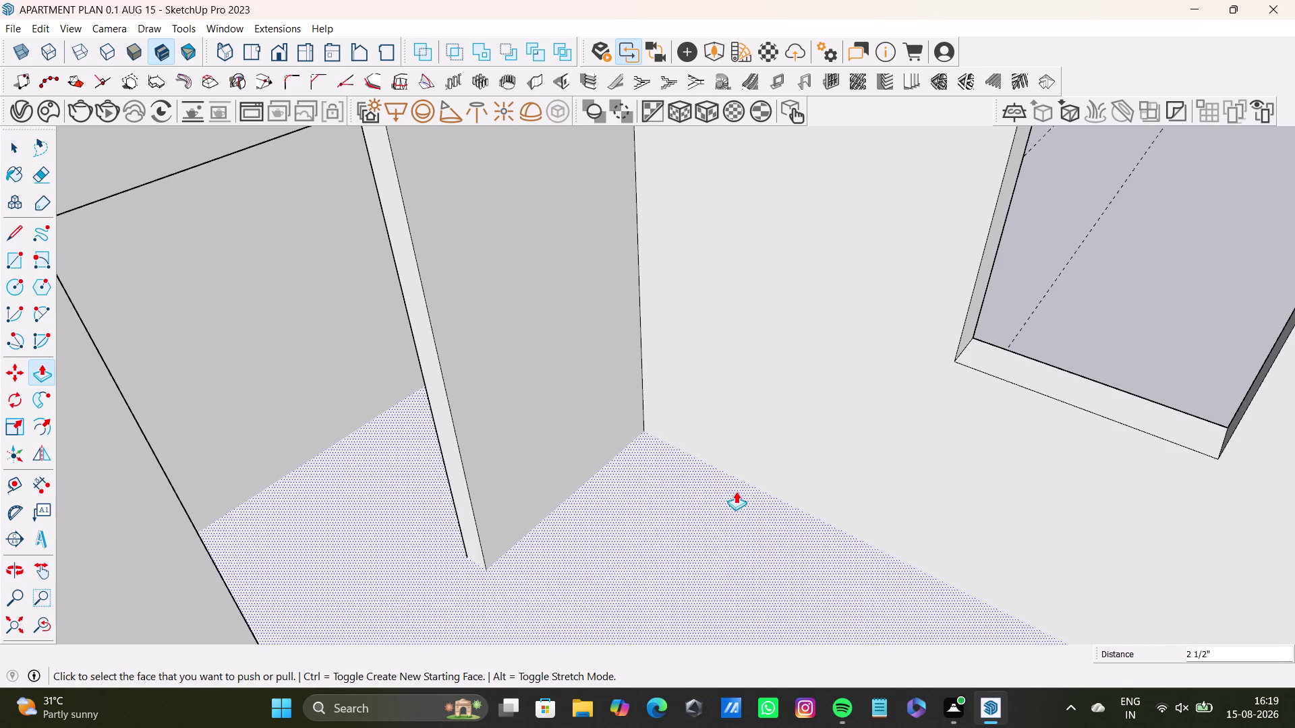
key(space)
key(ctrl+z)
double_click(748, 530)
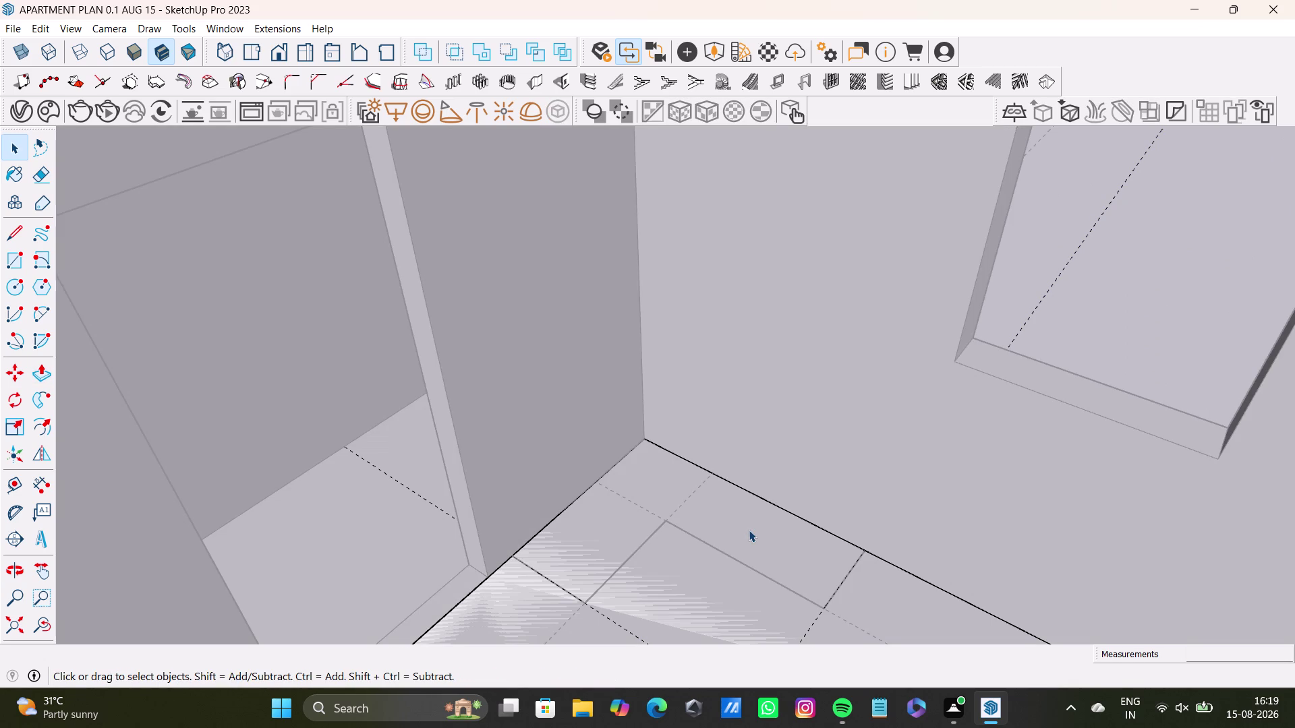
scroll(down, 3)
key(space)
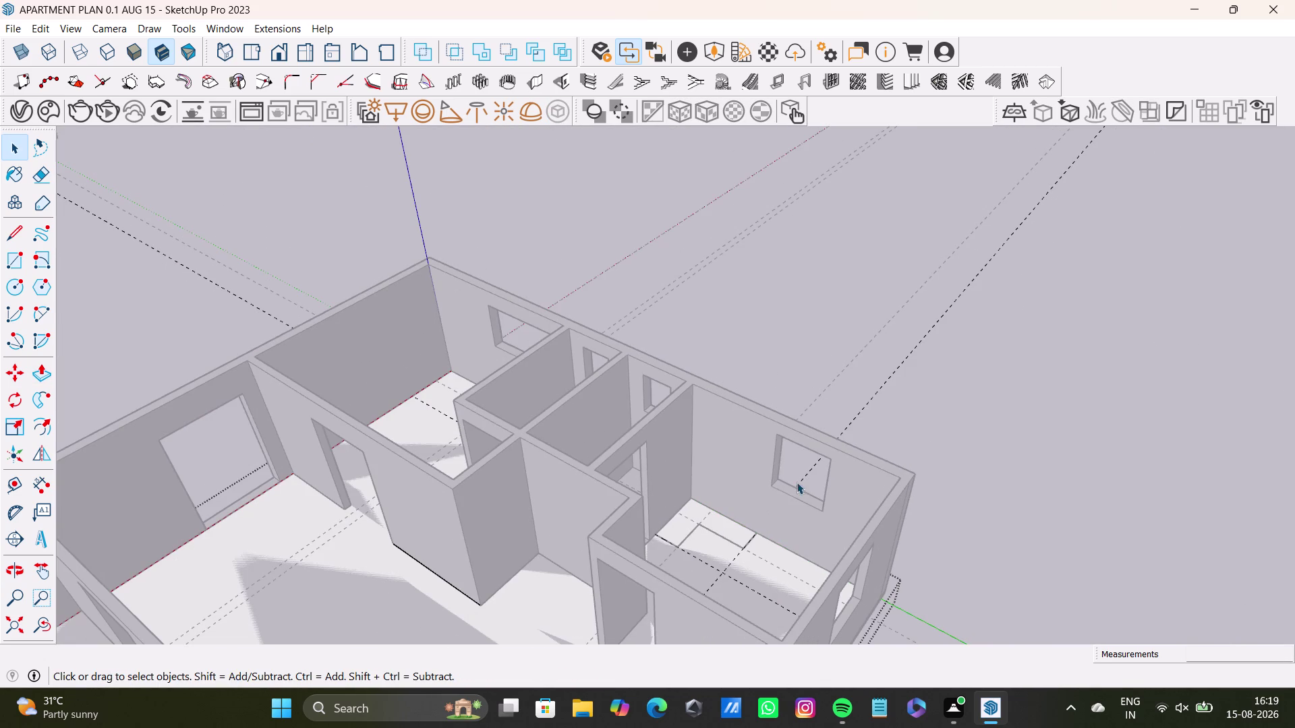
click(909, 424)
scroll(up, 3)
click(717, 556)
click(676, 507)
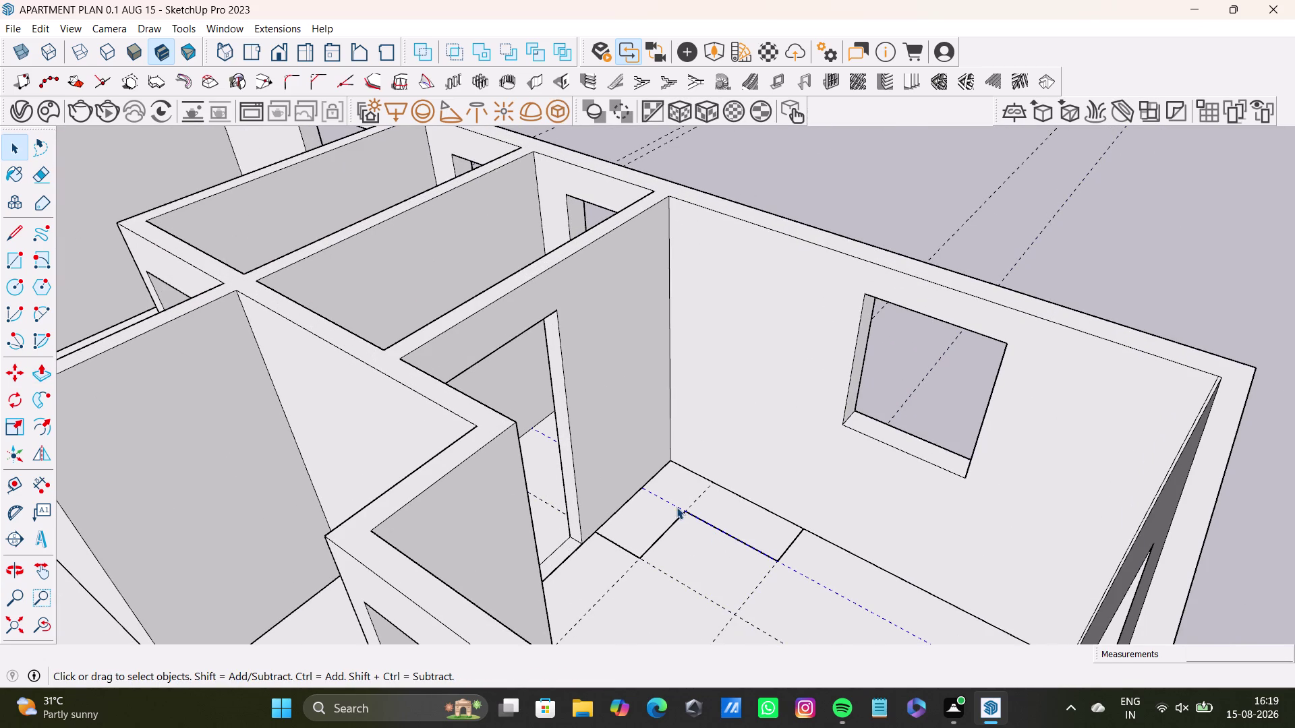
click(655, 518)
click(655, 513)
click(657, 509)
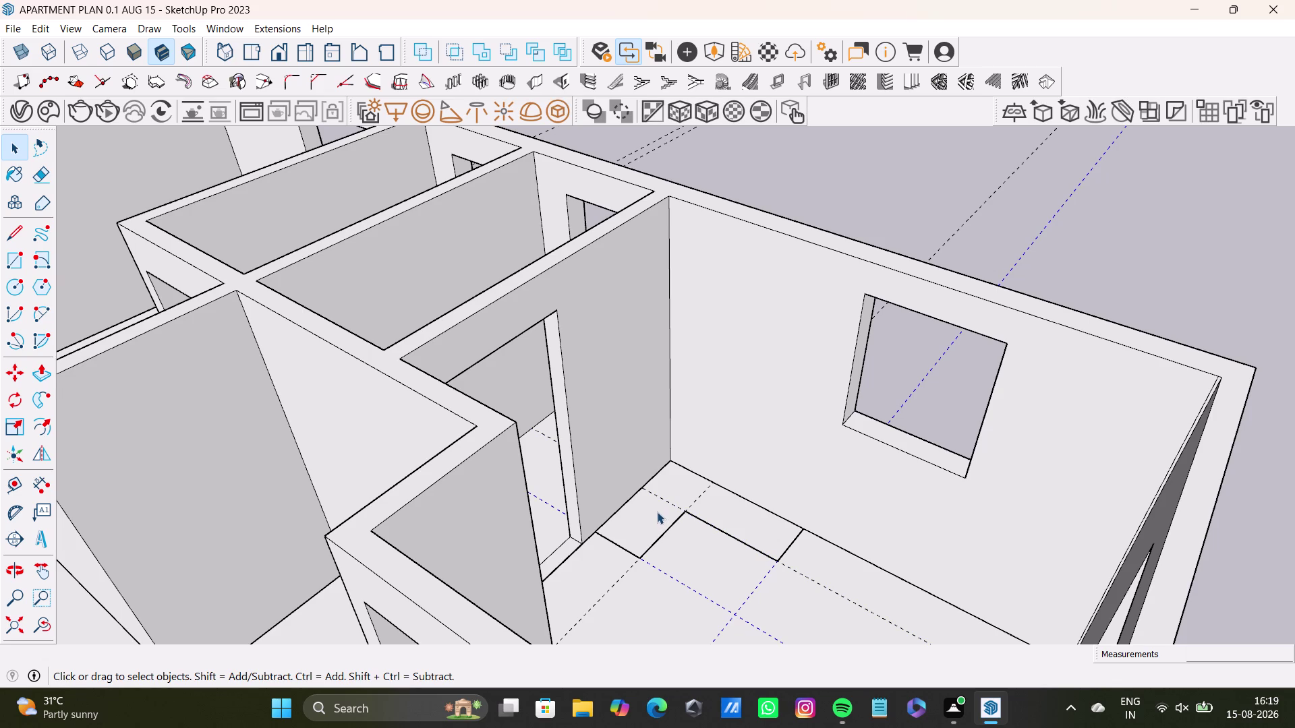
double_click(657, 512)
key(space)
click(1044, 267)
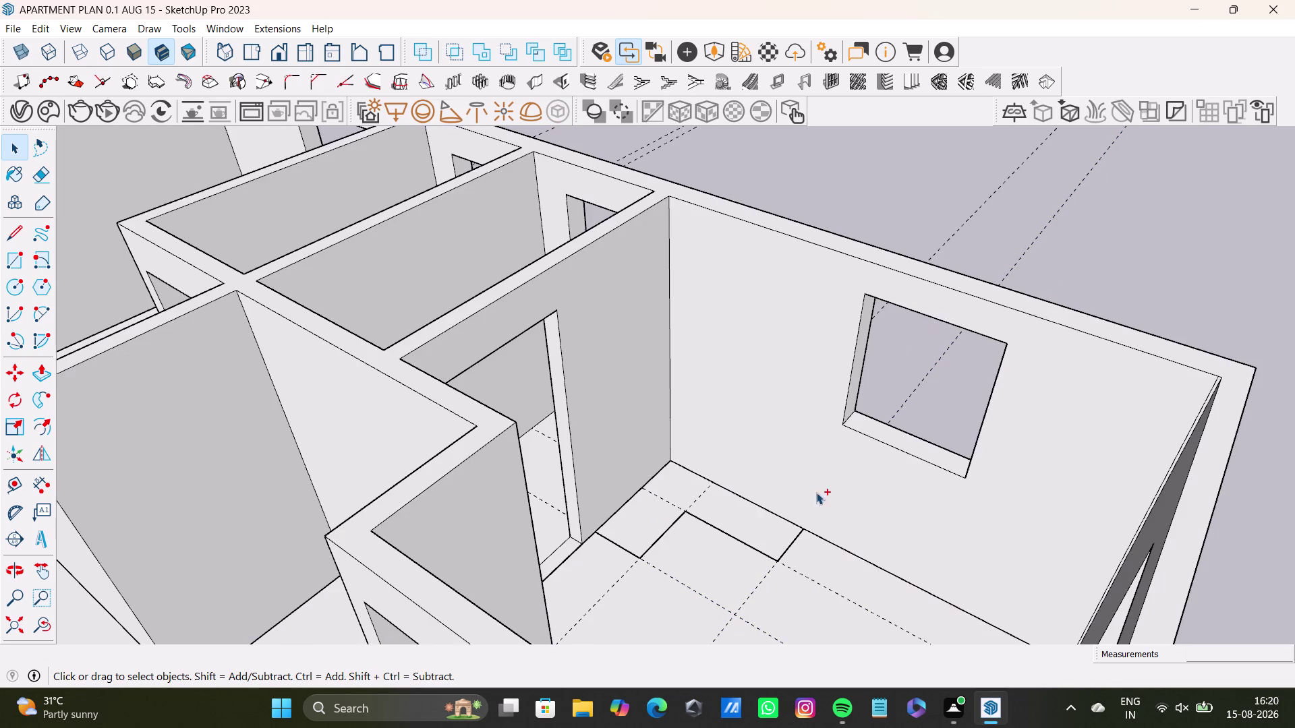
key(ctrl+z)
key(ctrl+z)
scroll(up, 3)
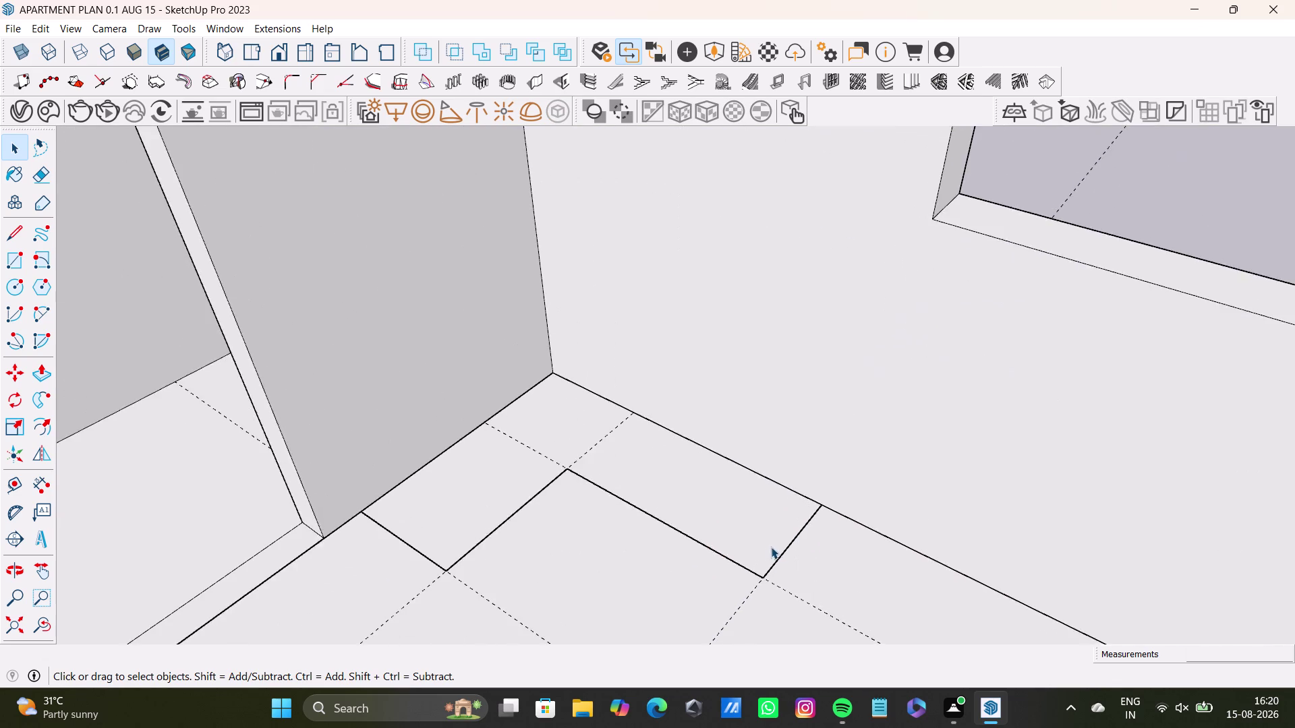
scroll(up, 3)
middle_drag(766, 545, 855, 546)
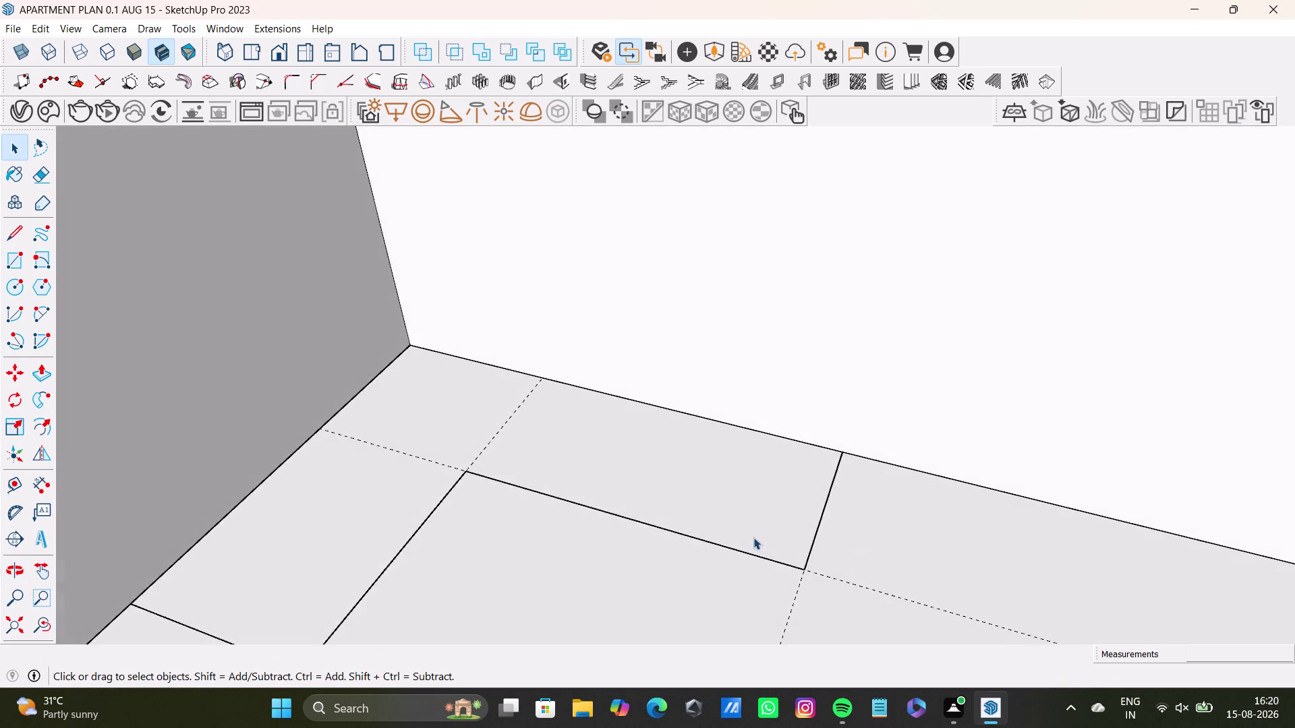
scroll(down, 3)
key(ctrl+z)
key(ctrl+z)
key(ctrl+z)
key(ctrl+z)
key(ctrl+z)
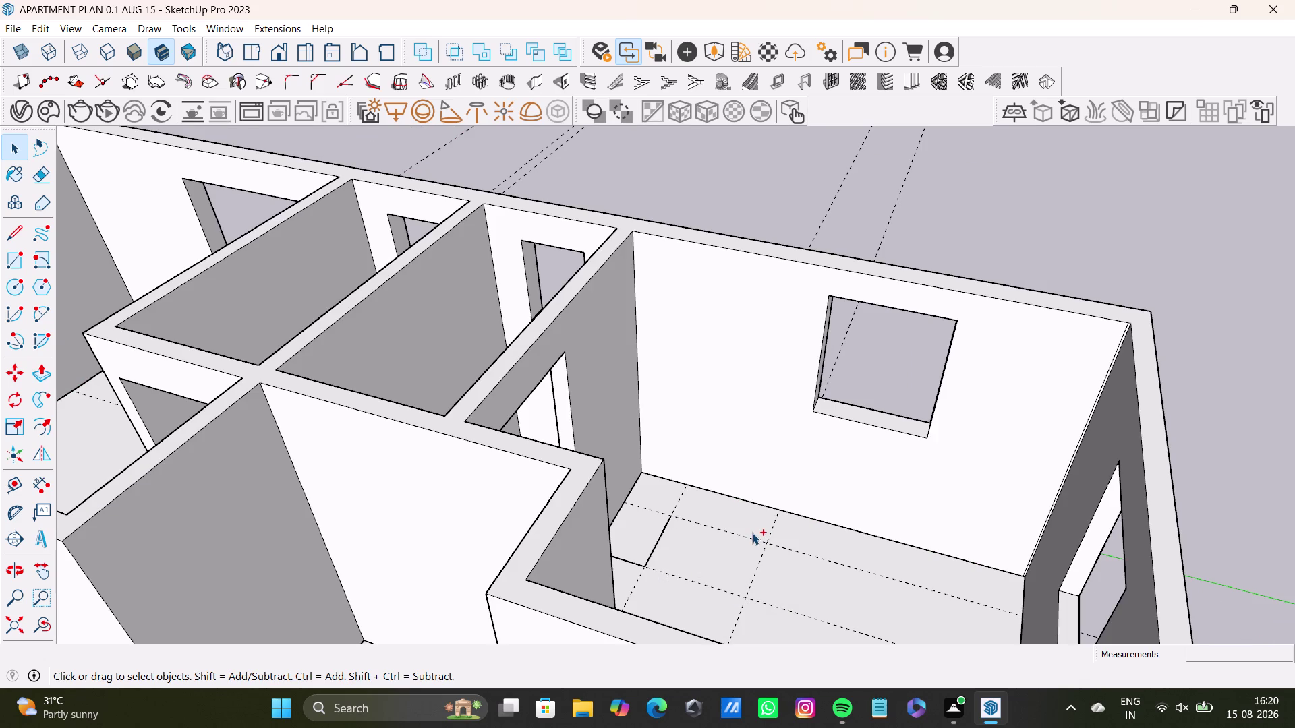
key(ctrl+z)
middle_drag(660, 524, 553, 547)
key(space)
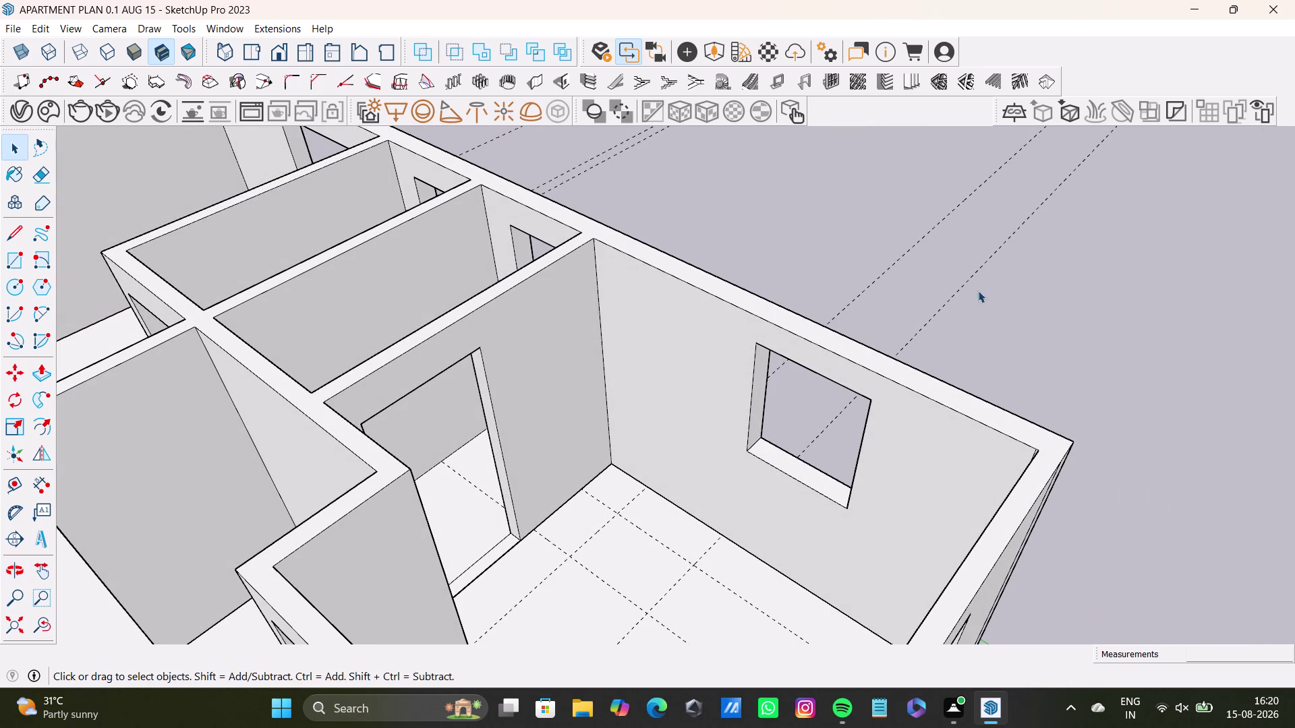
double_click(1112, 316)
triple_click(724, 598)
click(724, 599)
double_click(710, 607)
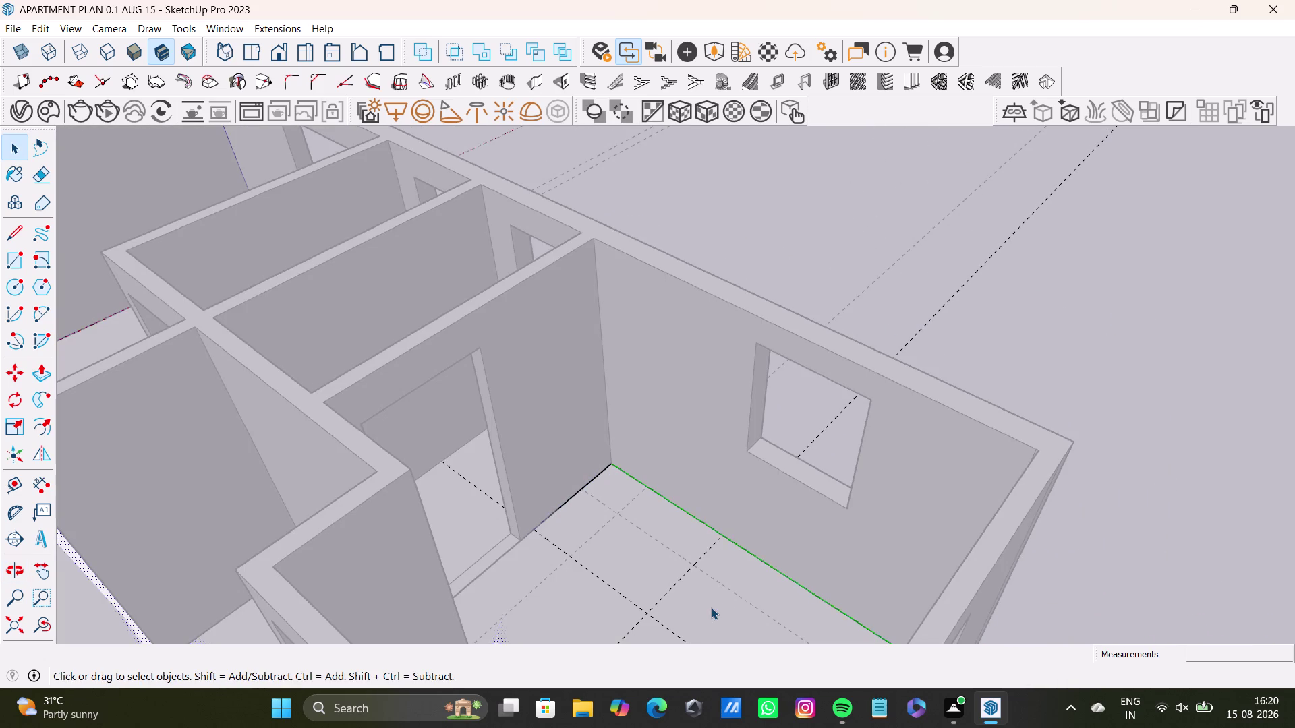
middle_drag(680, 595, 733, 441)
middle_drag(733, 452, 731, 533)
scroll(up, 3)
triple_click(648, 497)
middle_drag(718, 498, 626, 601)
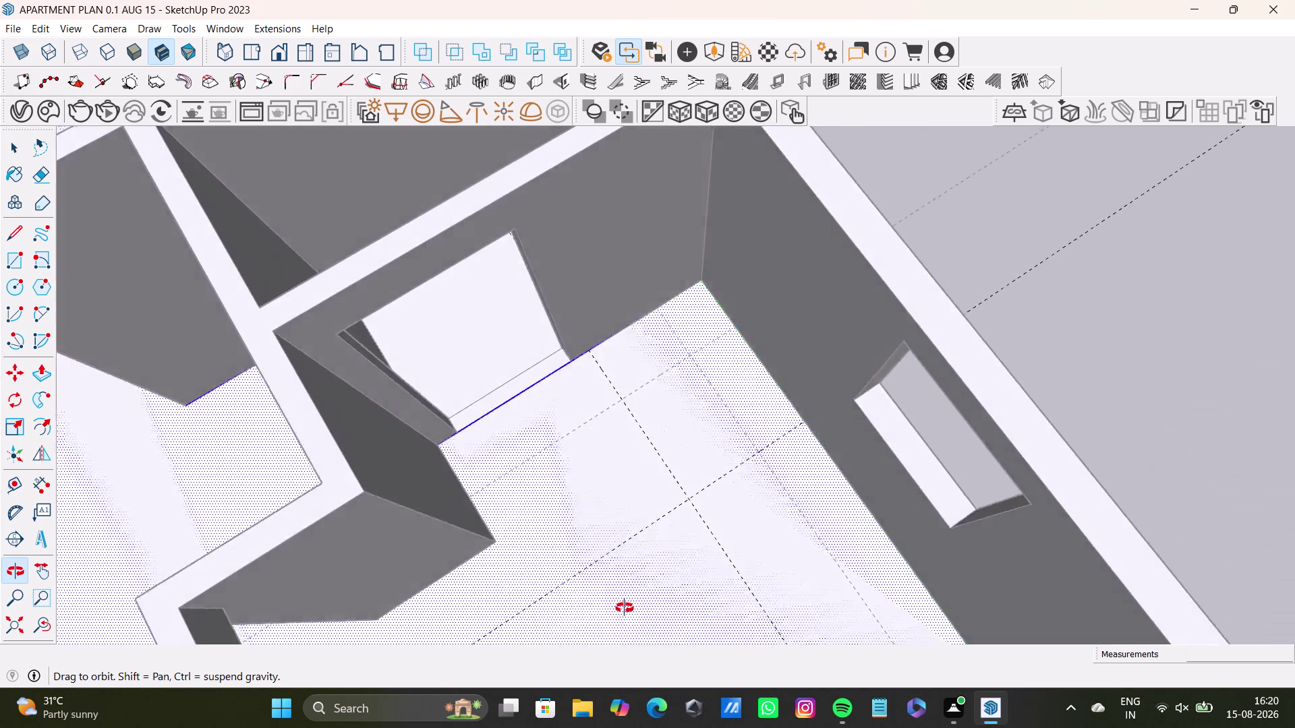
middle_drag(625, 602, 516, 408)
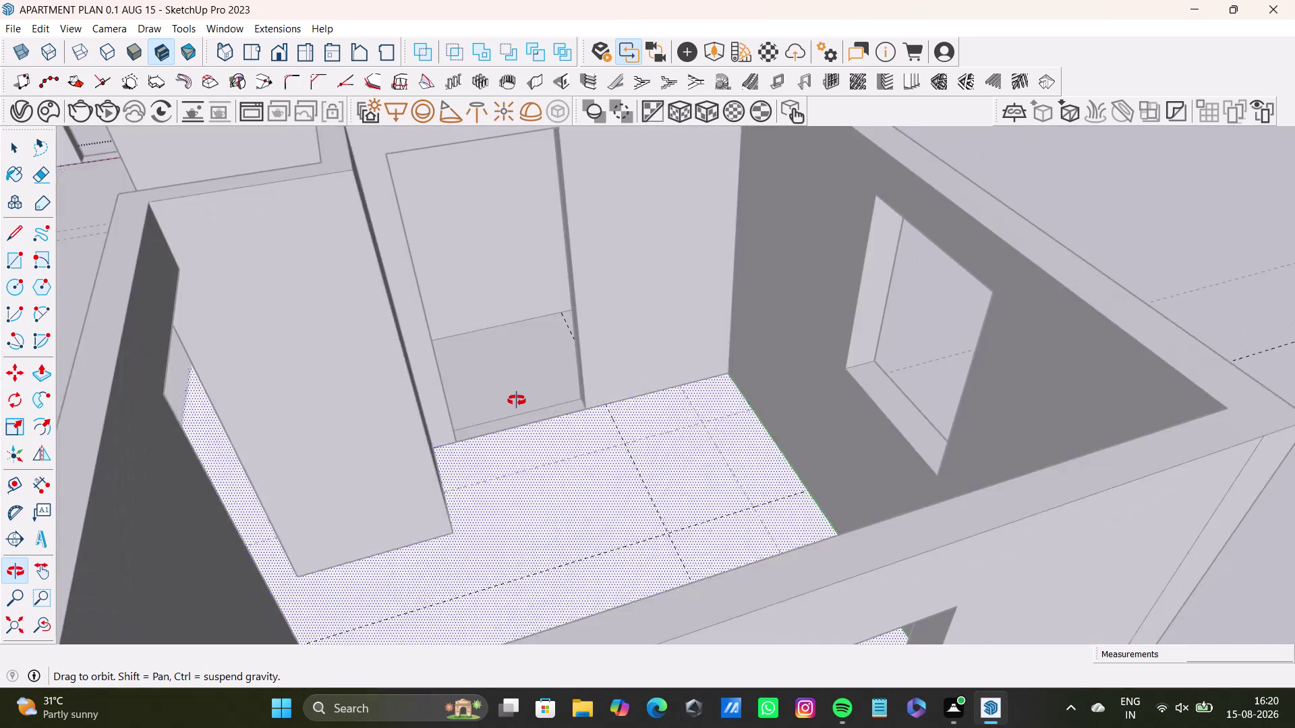
middle_drag(516, 407, 518, 400)
scroll(down, 3)
middle_drag(518, 400, 744, 509)
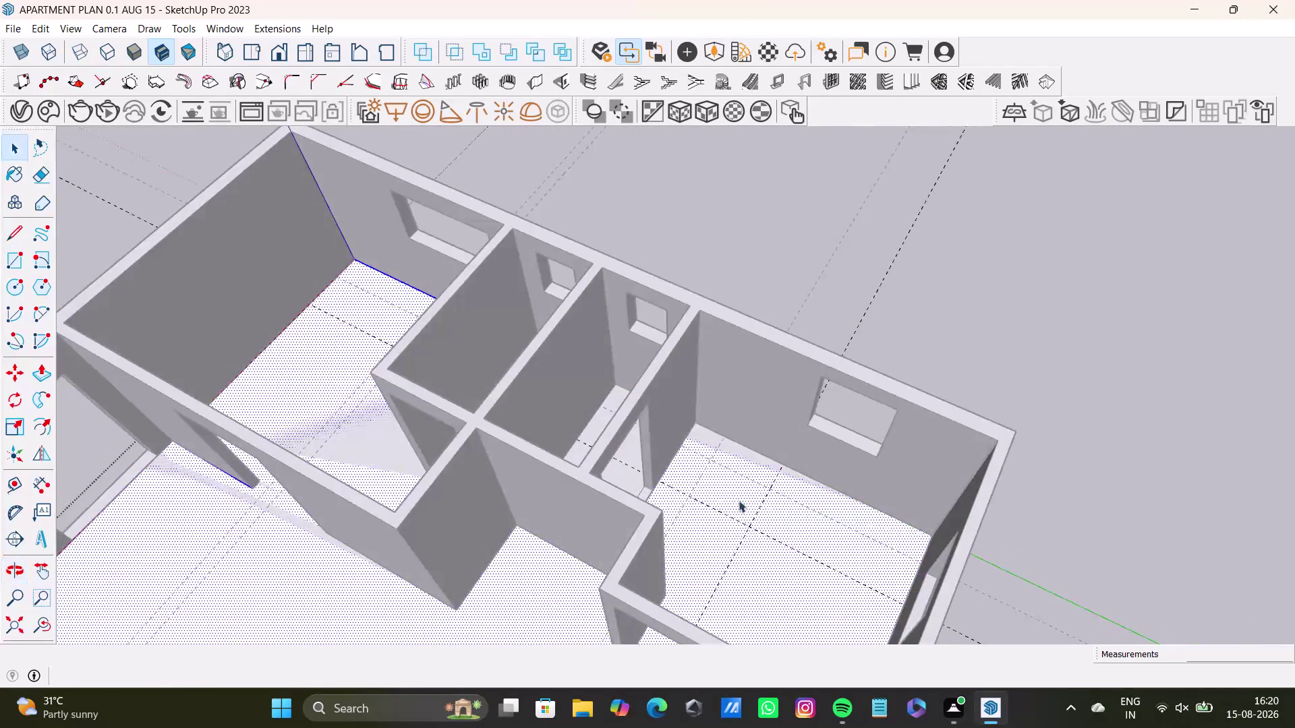
scroll(down, 3)
scroll(up, 3)
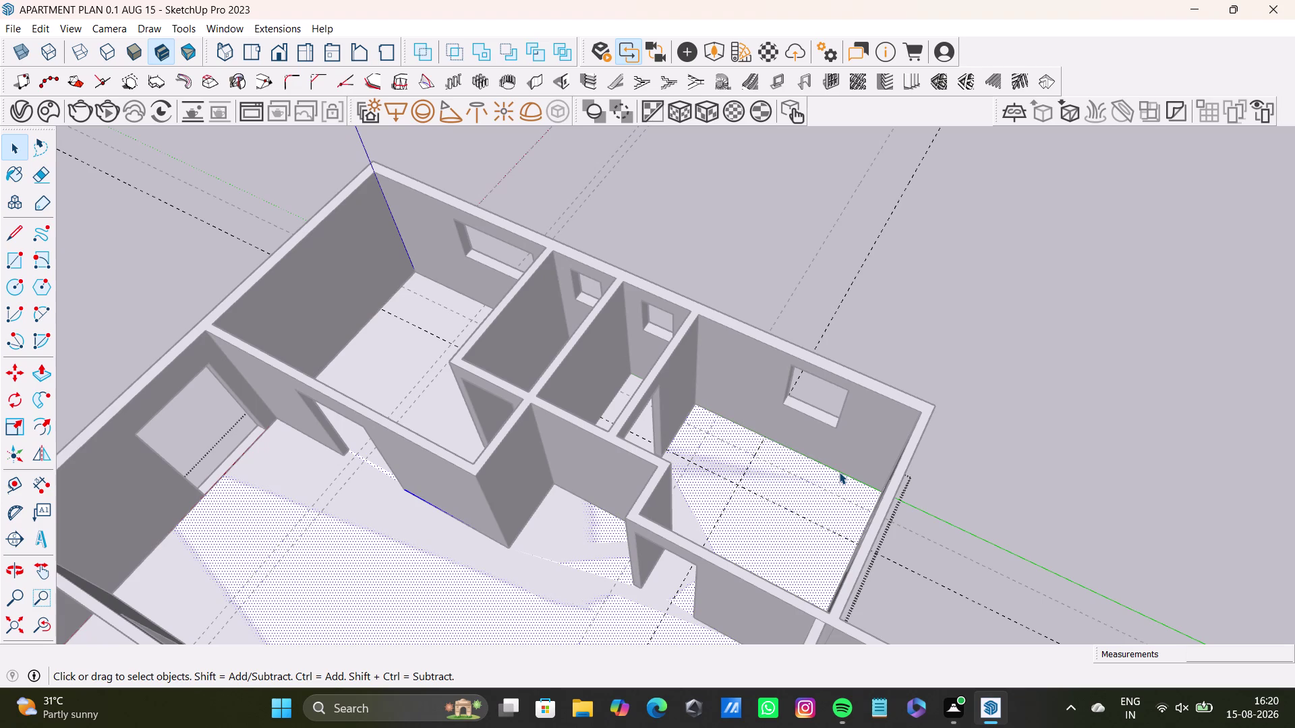
double_click(806, 521)
double_click(799, 537)
triple_click(799, 542)
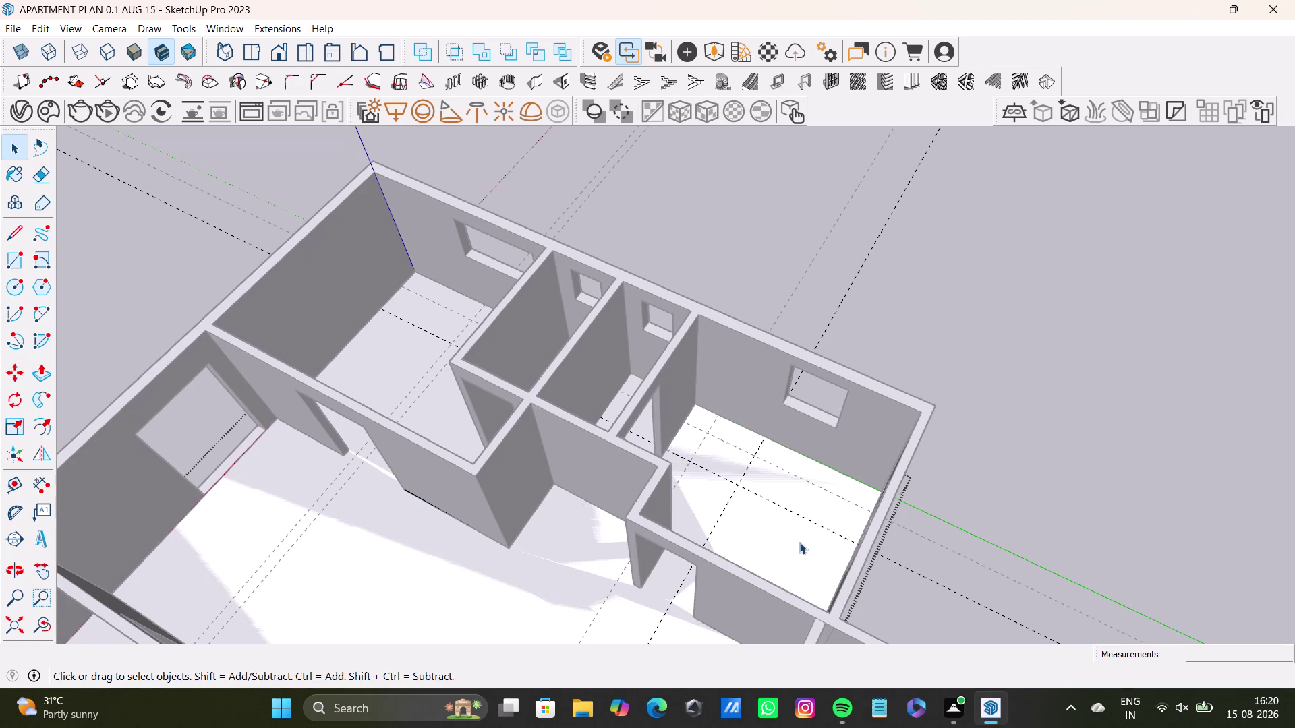
middle_drag(803, 542, 773, 309)
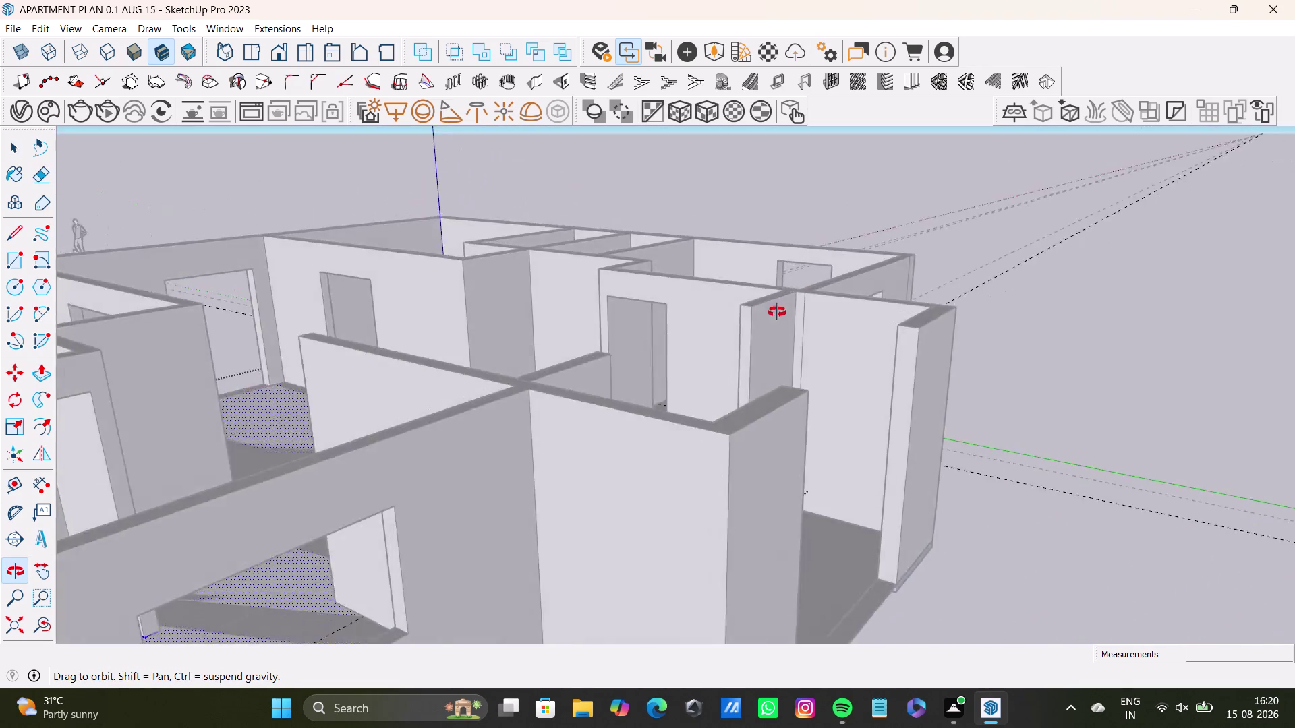
middle_drag(773, 310, 766, 541)
scroll(up, 3)
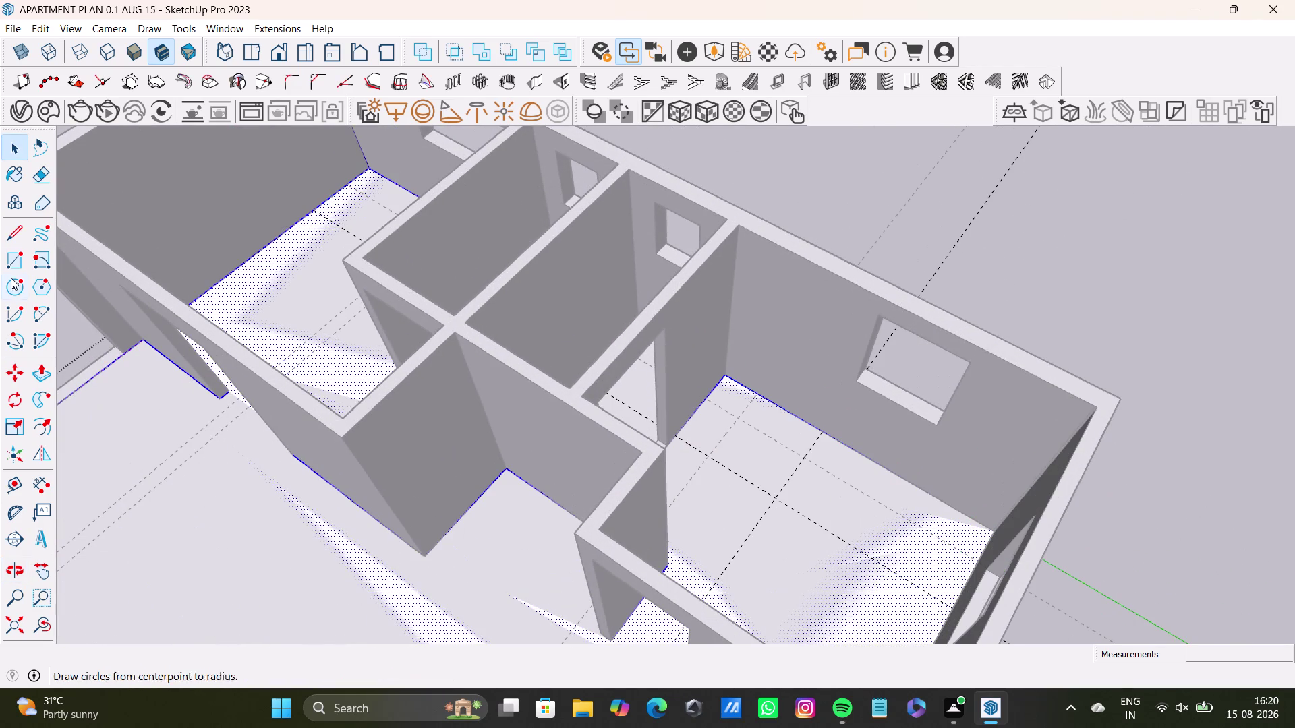
Trace the first edges of an L-shaped outline along the floor guides to the wall.
click(12, 235)
scroll(up, 3)
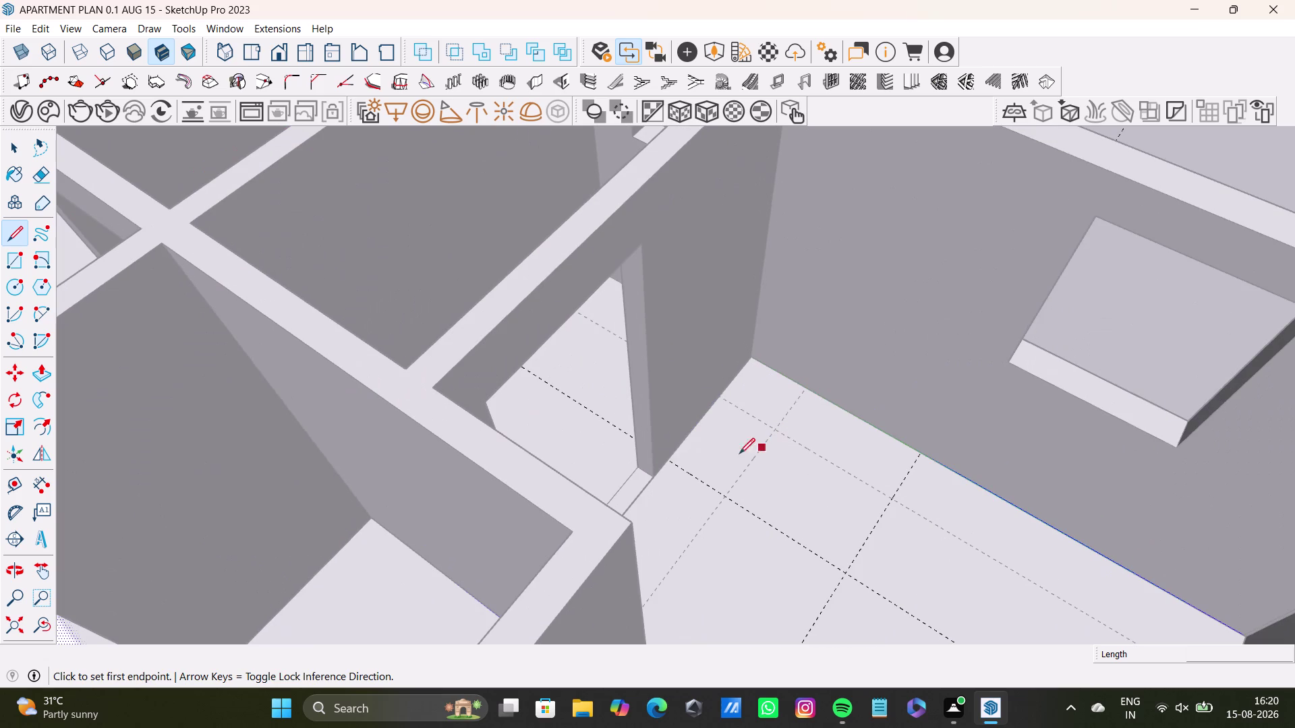
click(675, 462)
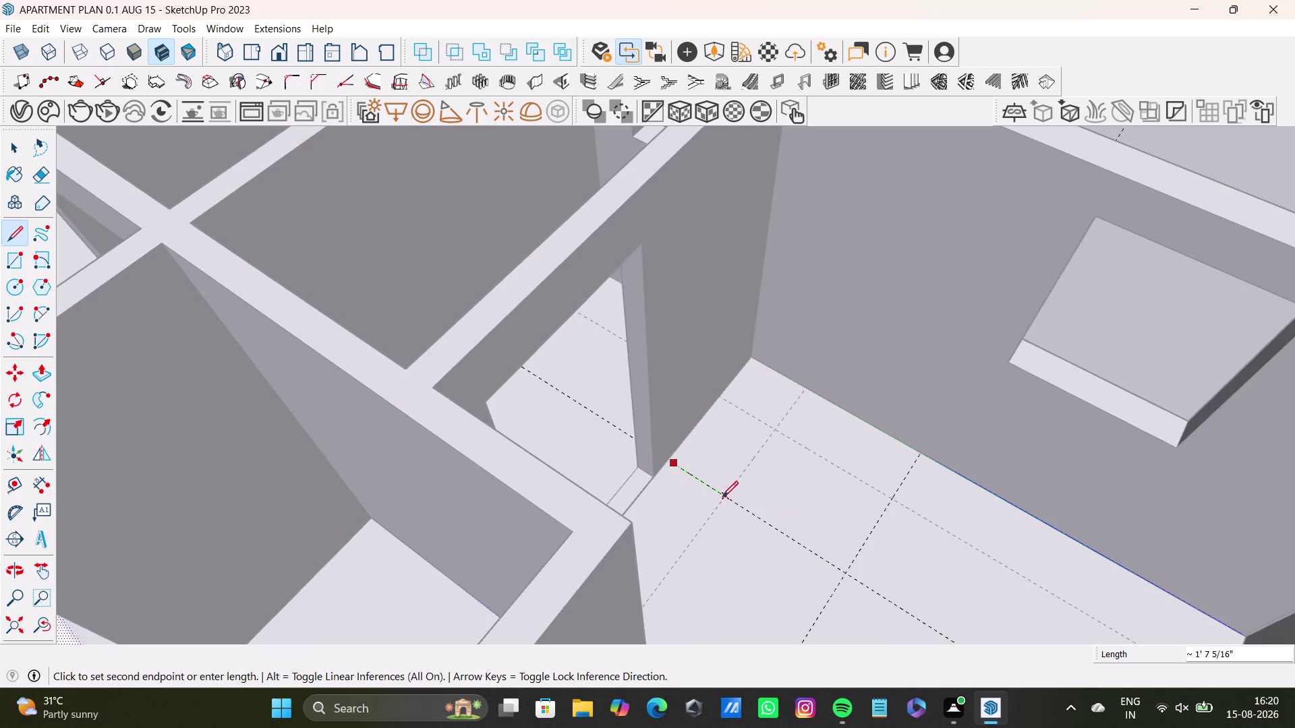
click(722, 497)
click(776, 427)
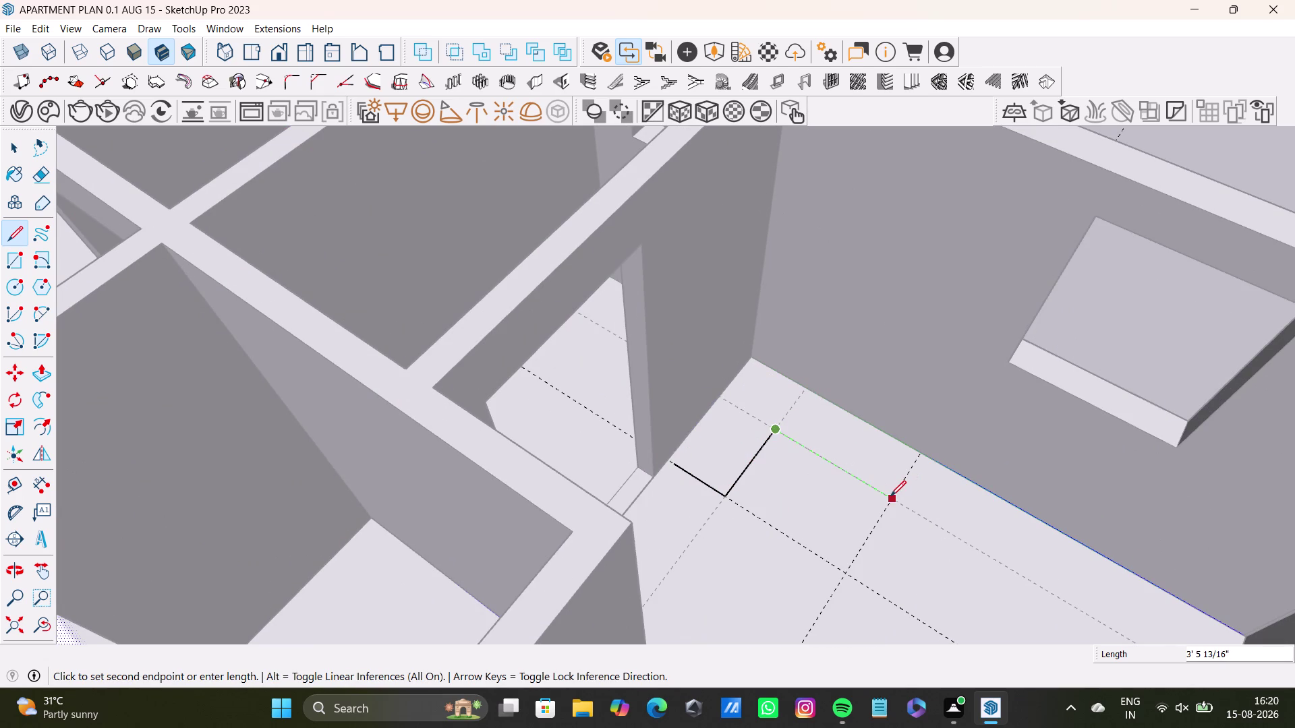
click(890, 497)
click(927, 454)
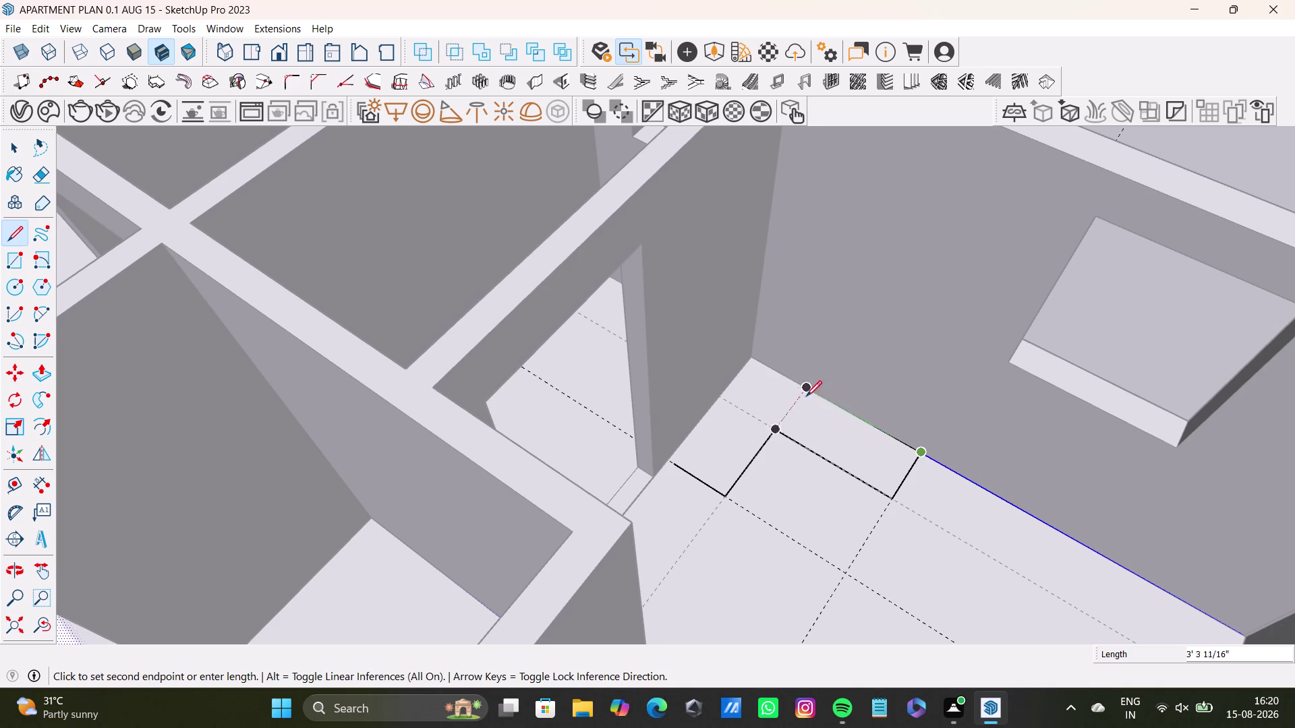
click(753, 361)
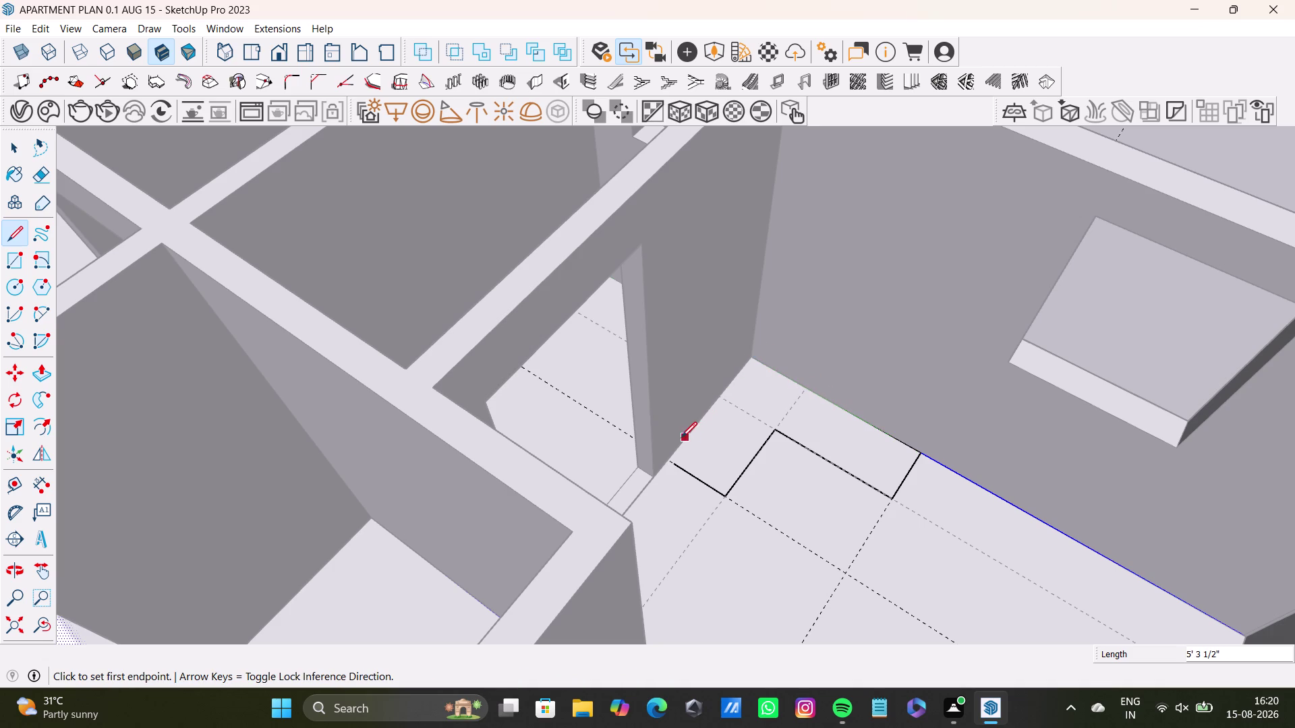
click(667, 454)
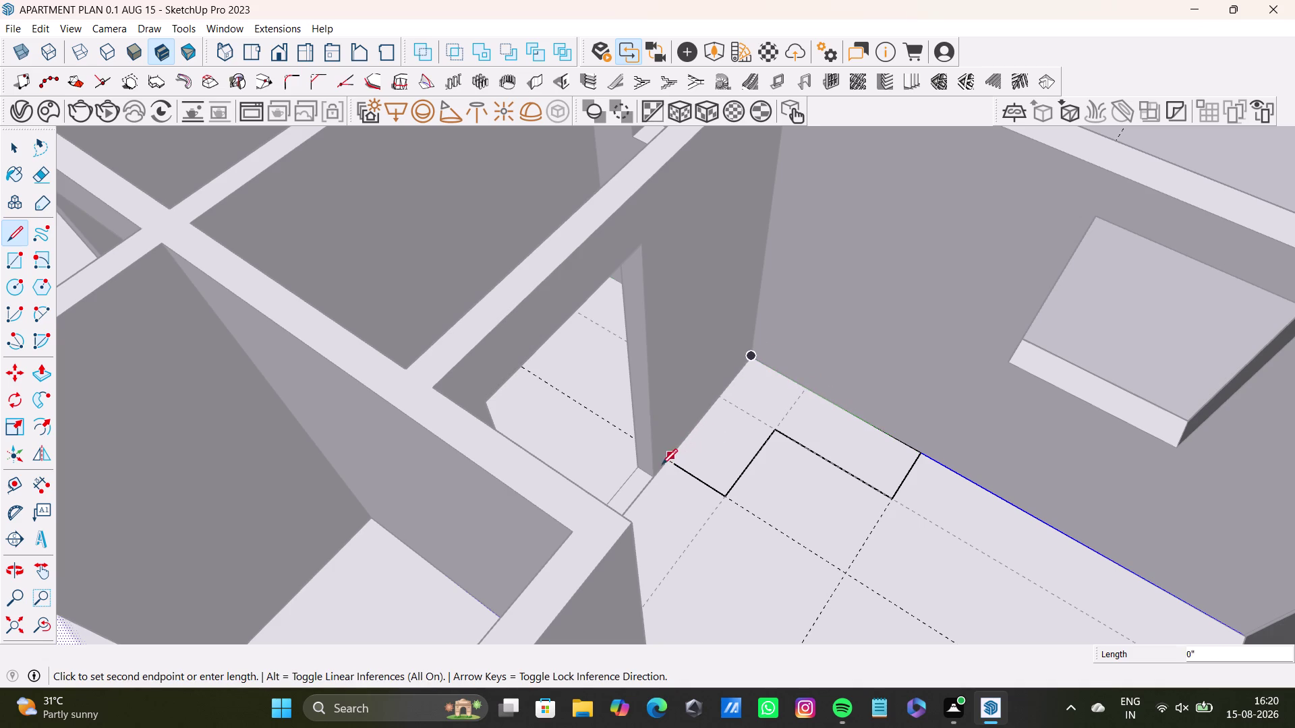
scroll(up, 3)
key(space)
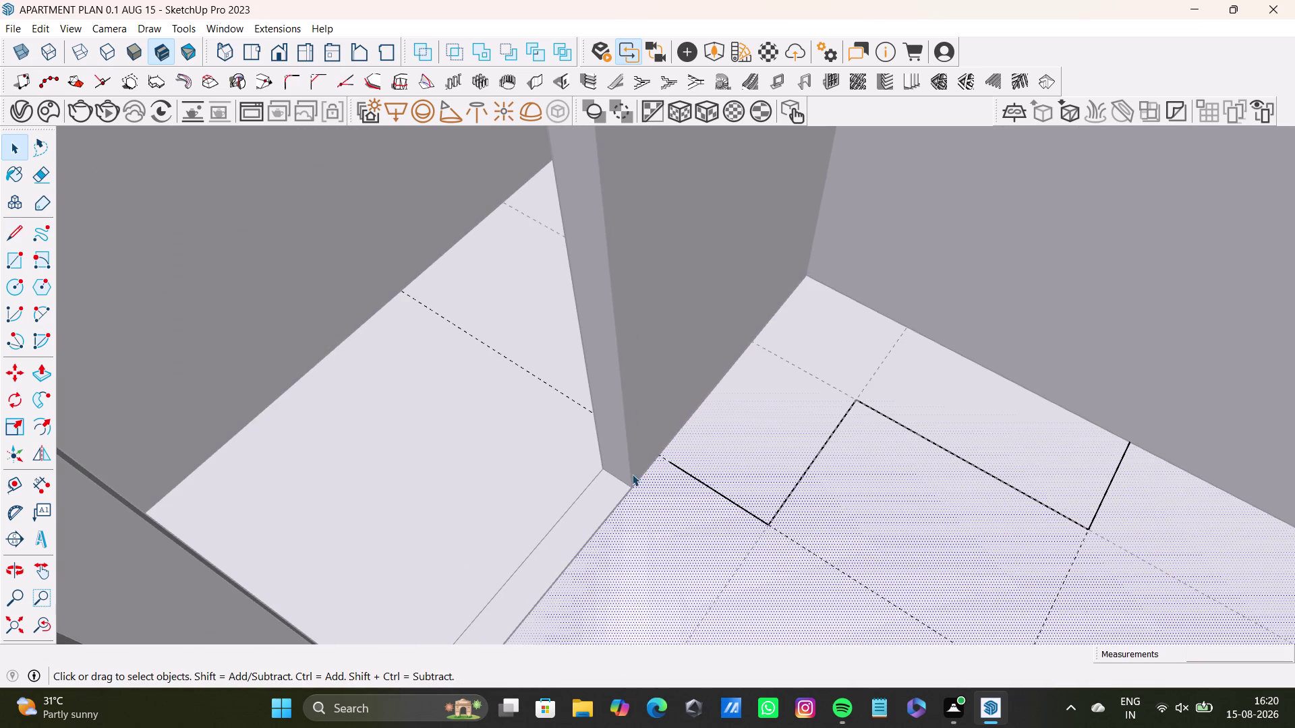
Undo the last edge and redraw a short floor edge.
key(ctrl+z)
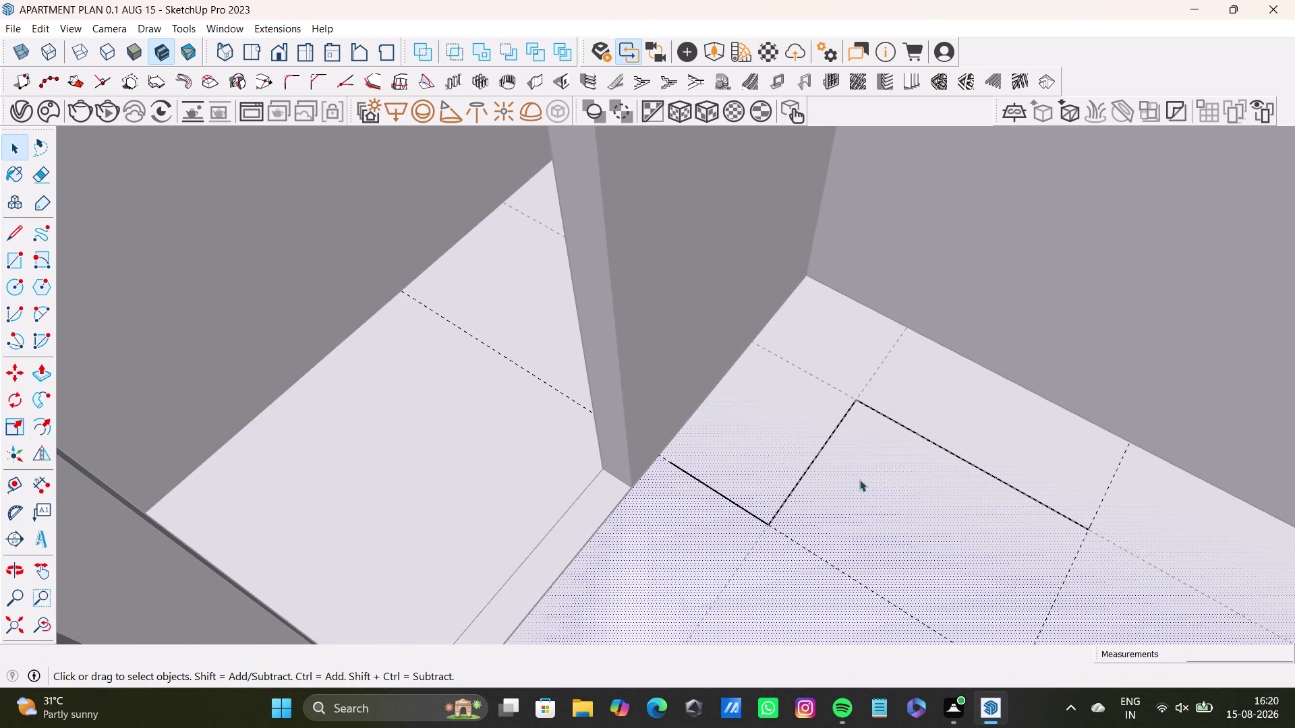
click(18, 240)
scroll(up, 3)
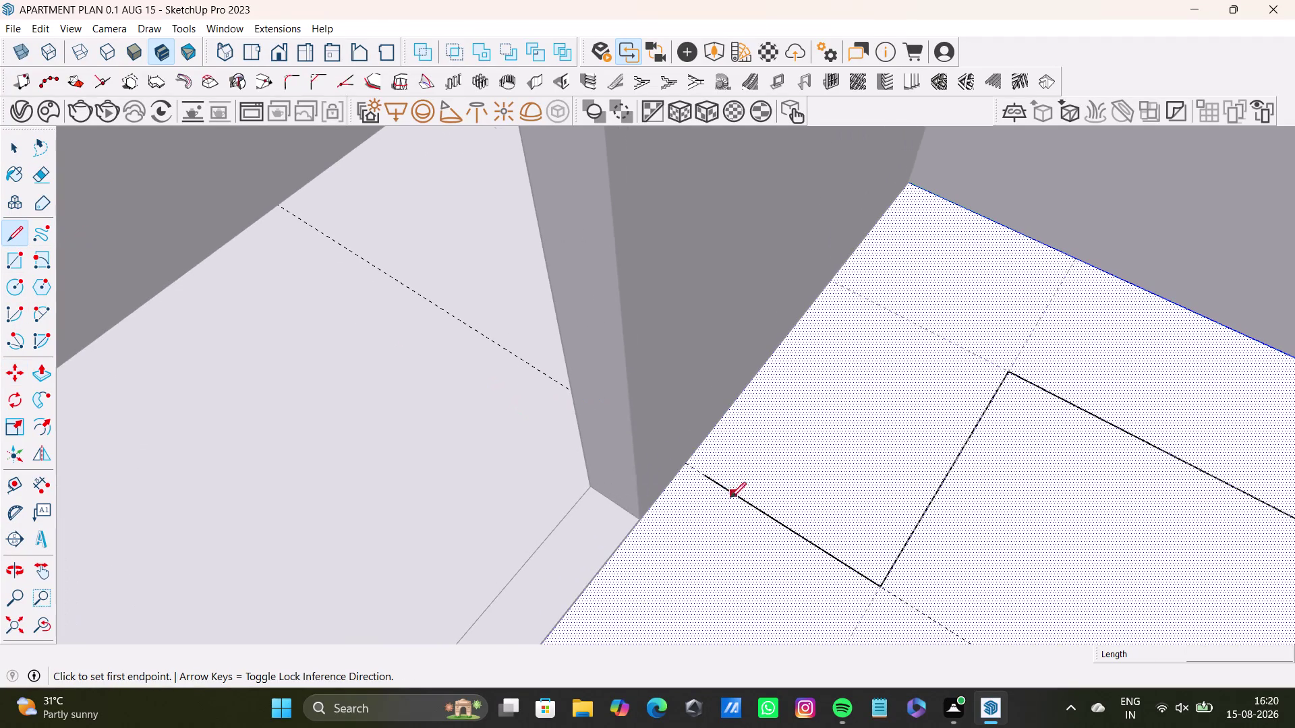
click(709, 476)
click(685, 462)
key(space)
scroll(down, 3)
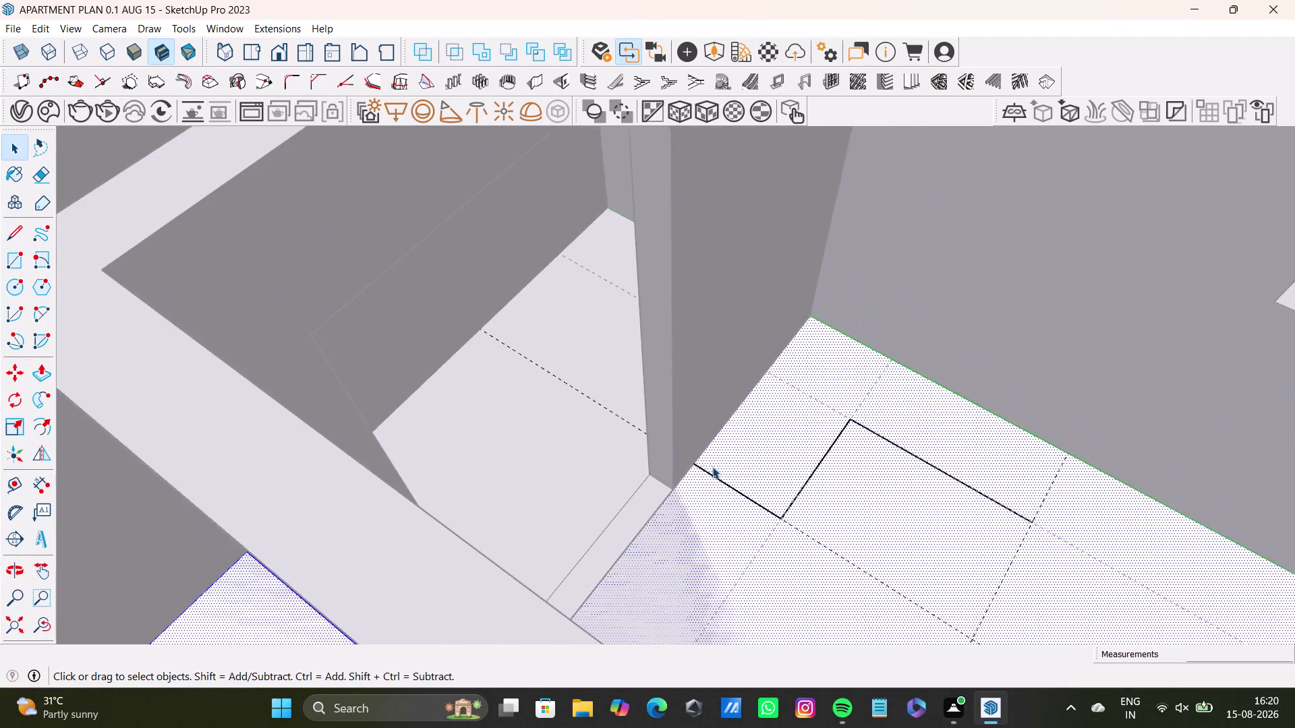
Close the L-shaped outline into a face in the room corner.
middle_drag(643, 409, 532, 442)
click(14, 233)
scroll(up, 3)
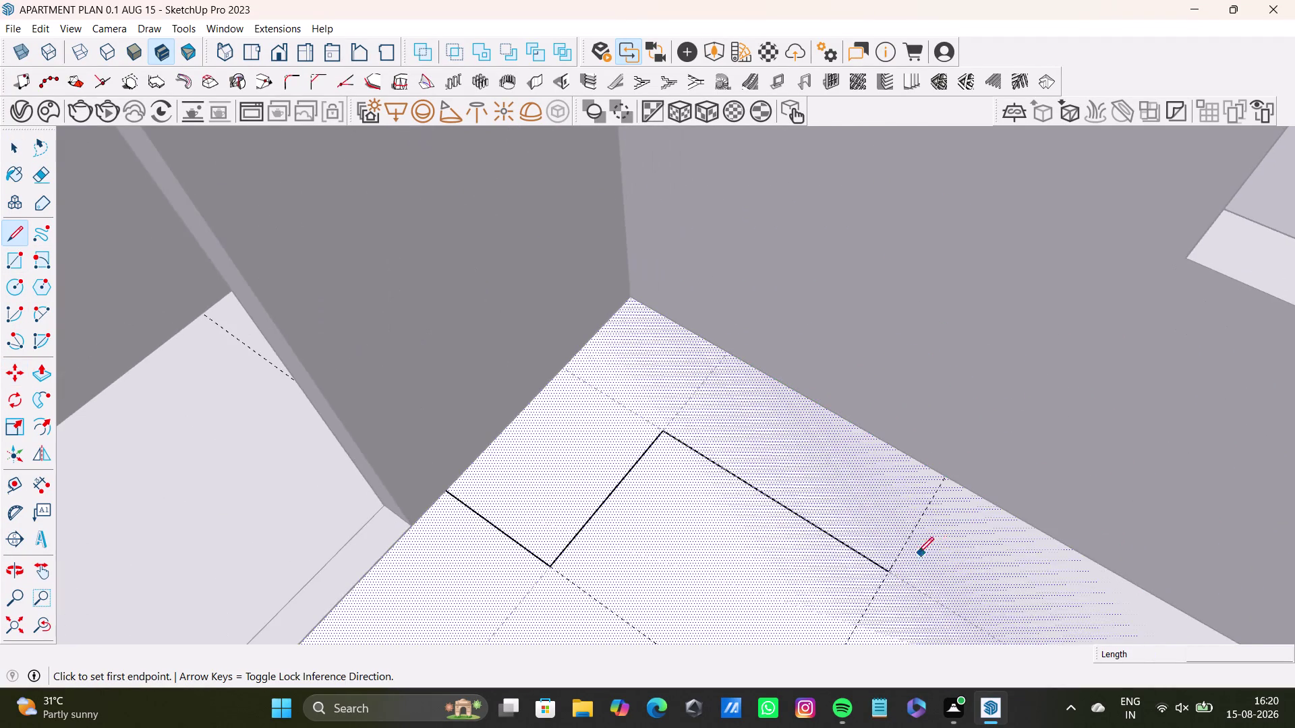
scroll(up, 3)
drag(890, 571, 900, 558)
click(950, 472)
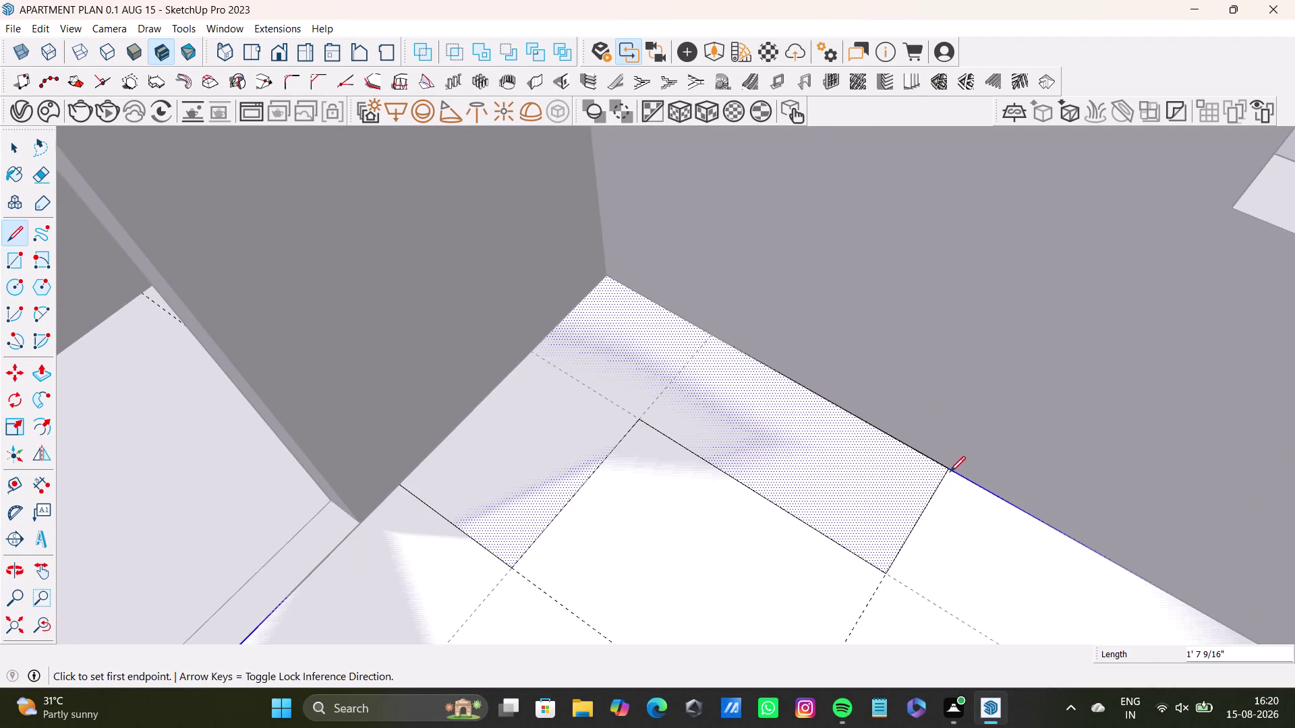
key(space)
click(868, 481)
Push/Pull the L-shaped floor face up about 8' 9", close to full wall height.
key(p)
click(871, 477)
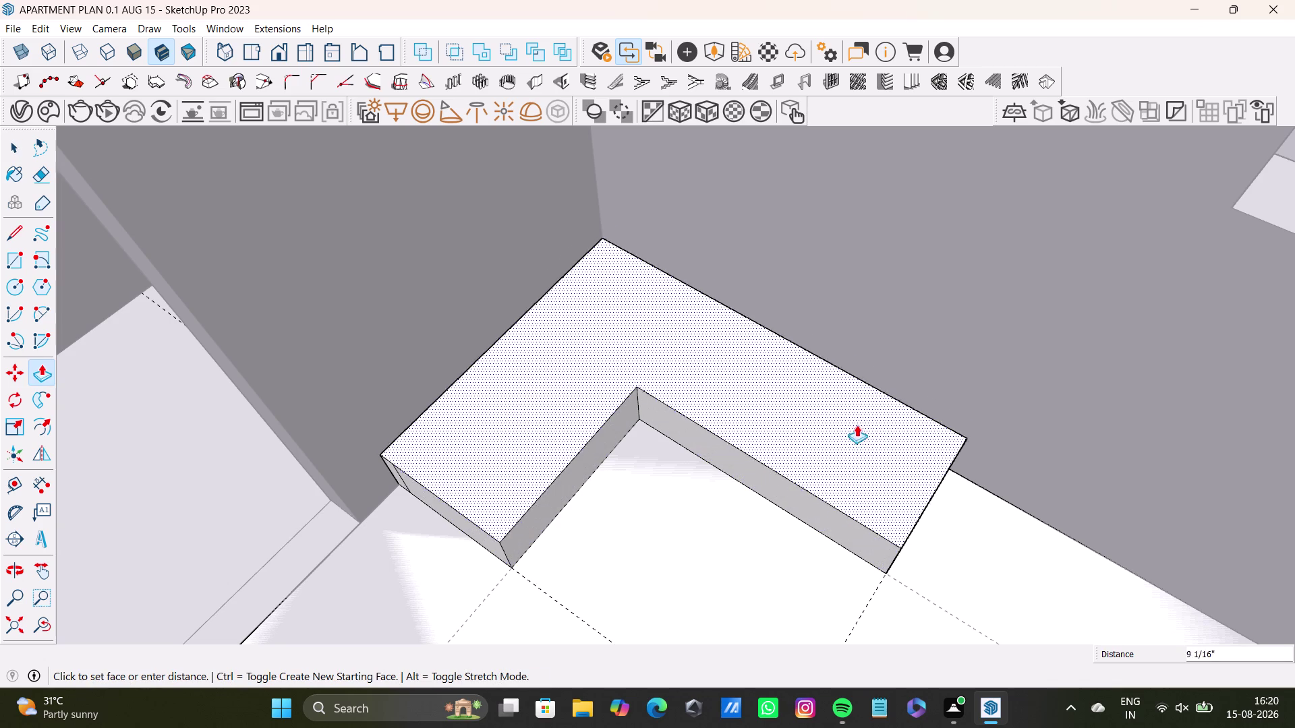
scroll(down, 3)
middle_drag(766, 240, 766, 506)
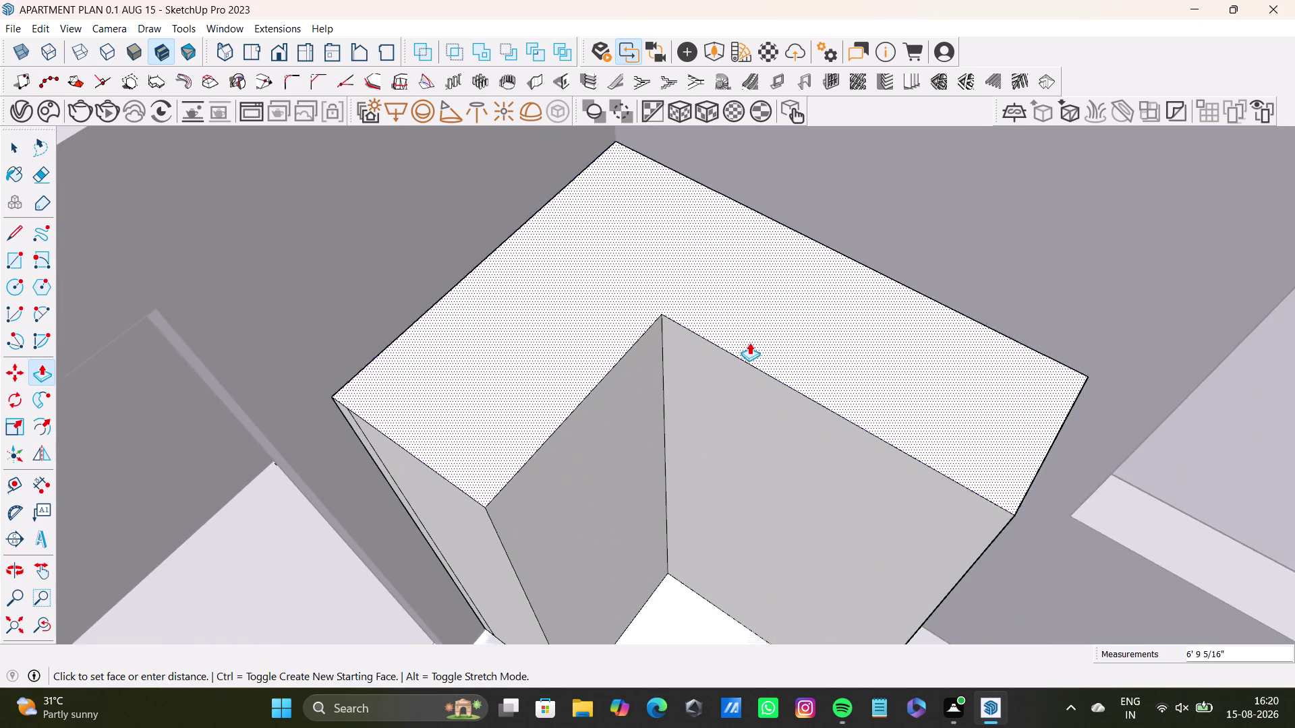
scroll(down, 3)
scroll(up, 3)
middle_drag(753, 307, 734, 472)
middle_drag(733, 470, 732, 463)
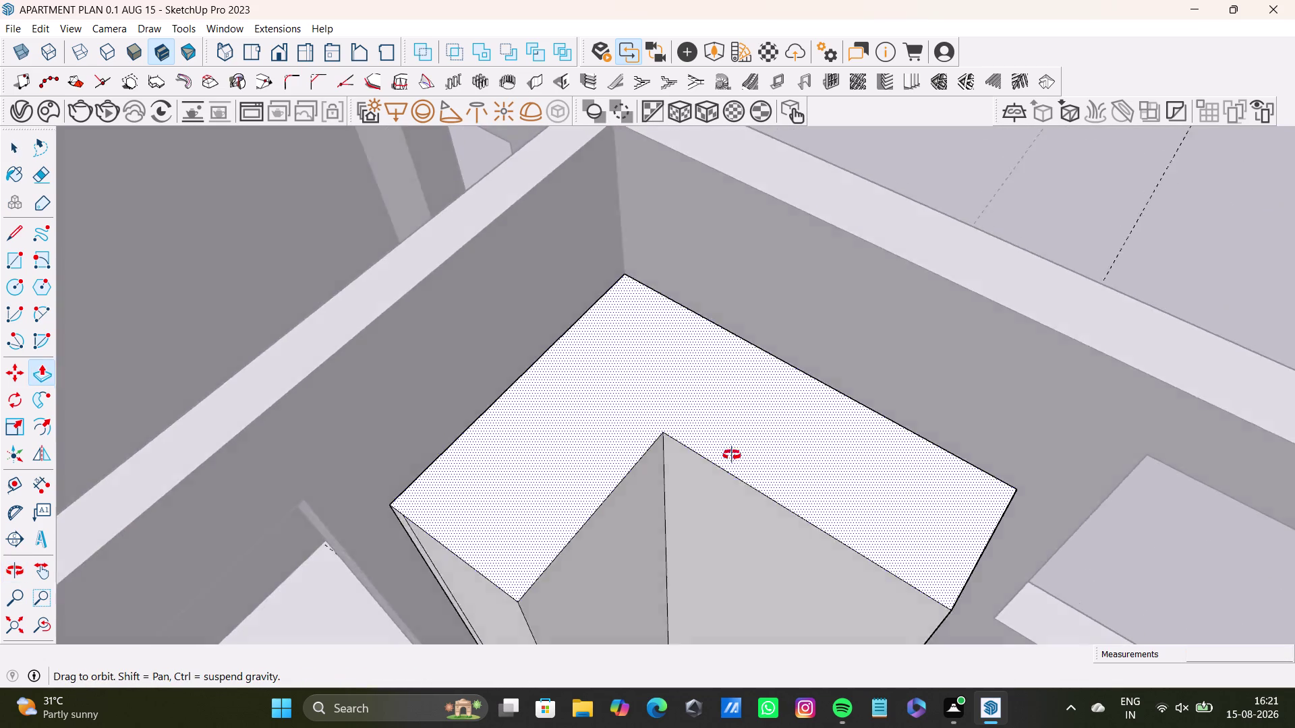
middle_drag(733, 462, 723, 179)
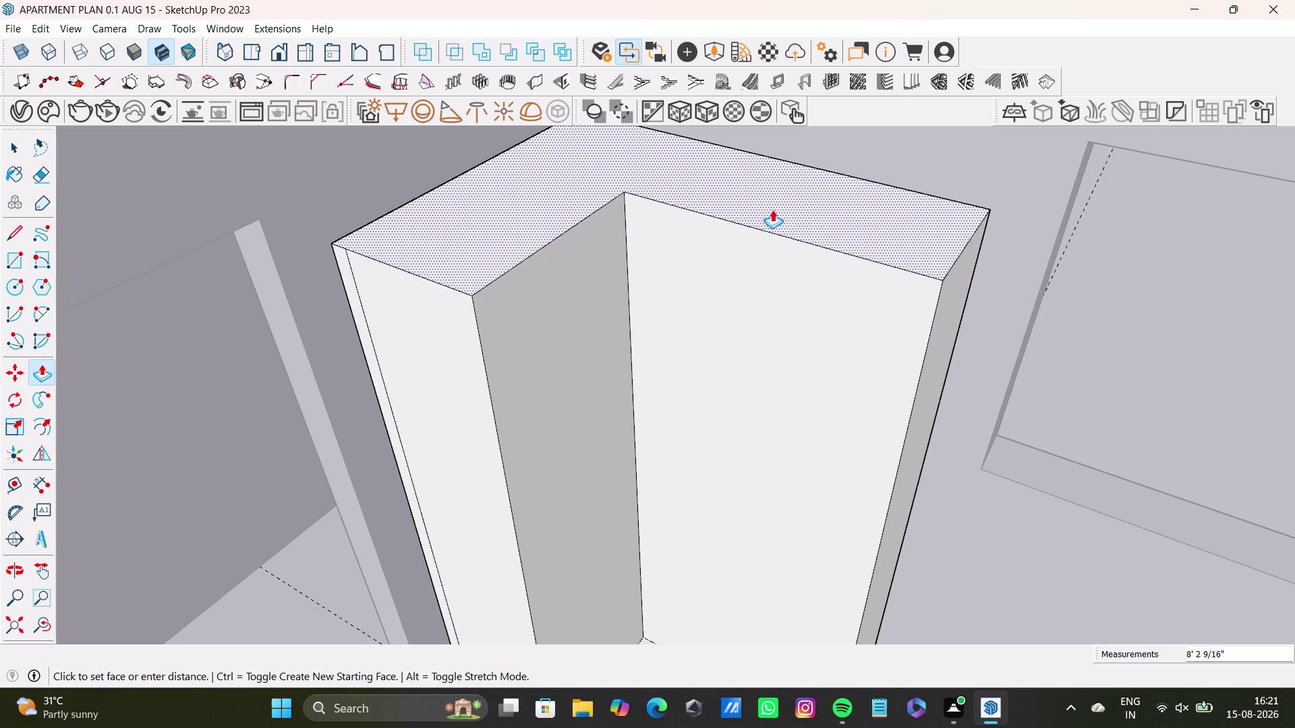
click(776, 159)
middle_drag(810, 266, 694, 416)
scroll(down, 3)
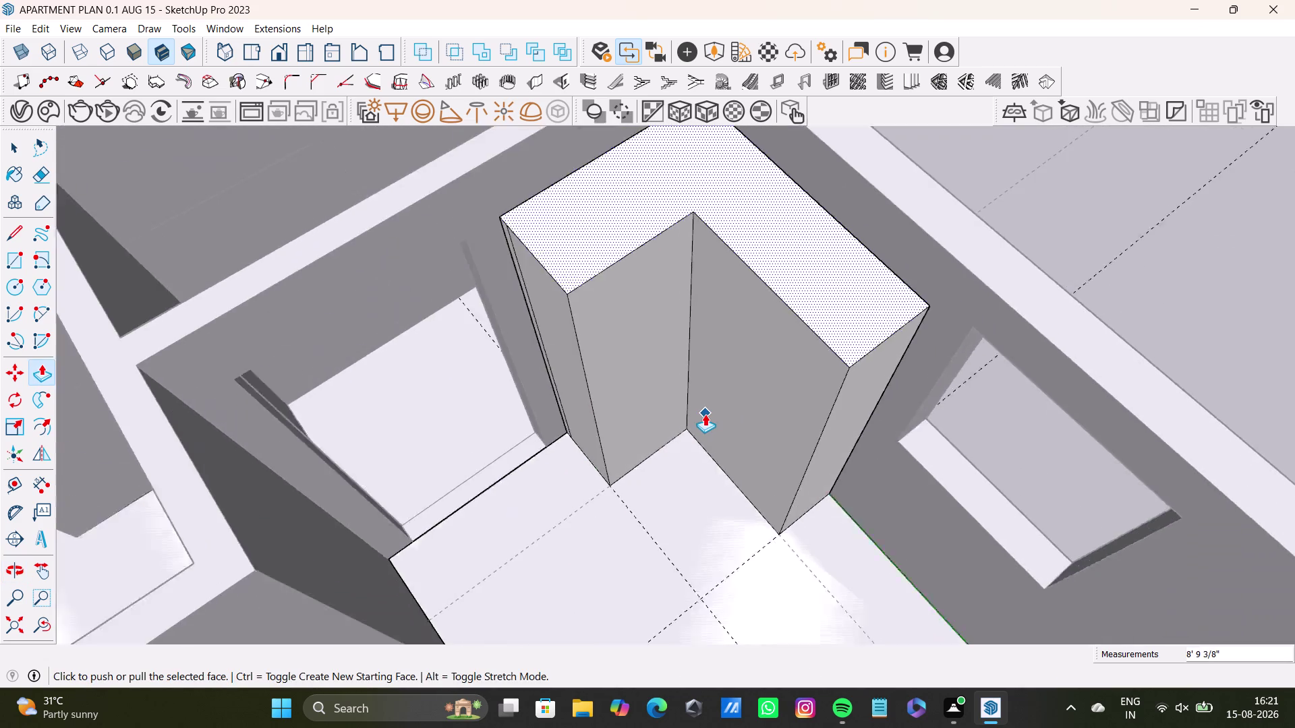
scroll(down, 3)
key(space)
click(847, 211)
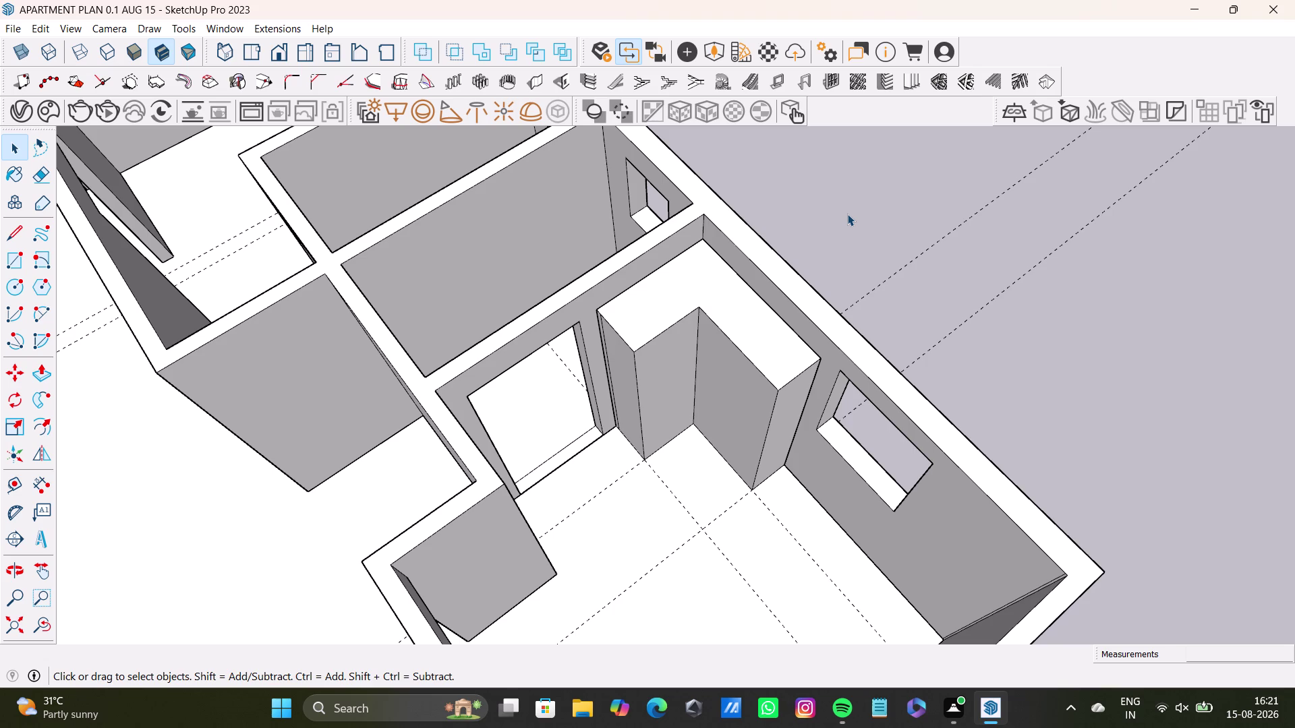
scroll(down, 3)
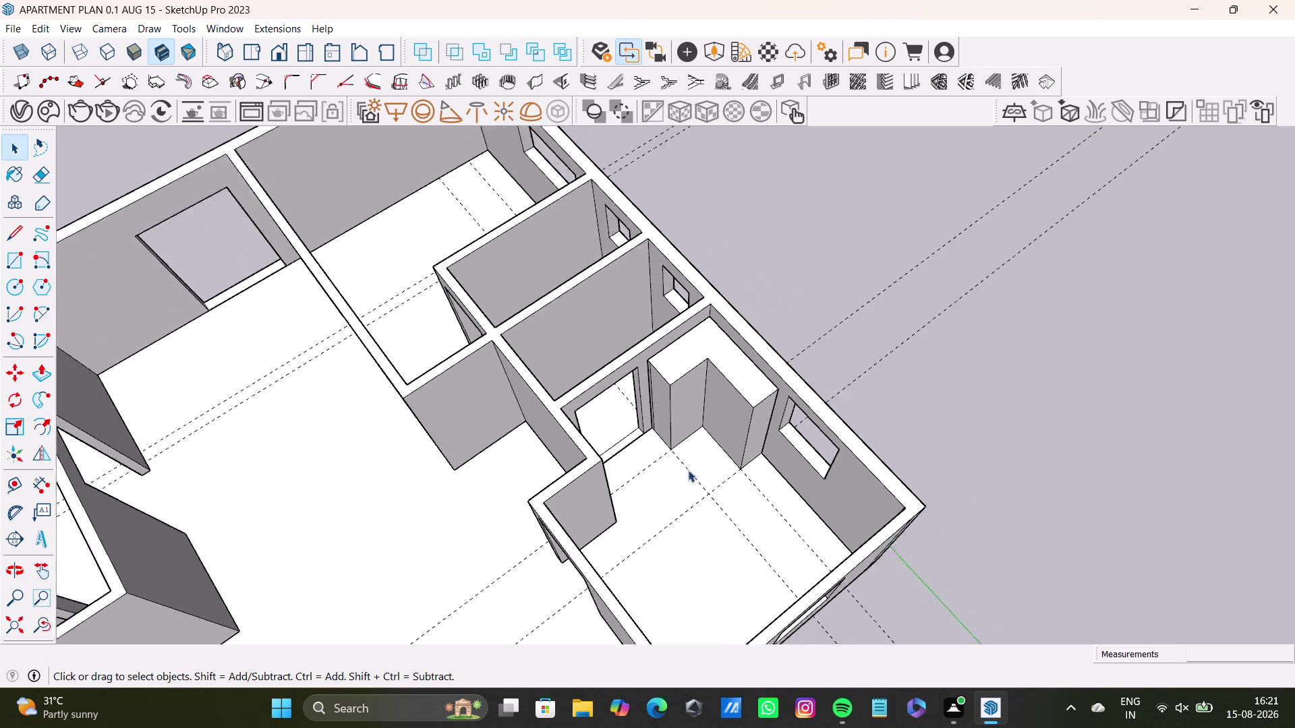
scroll(down, 3)
middle_drag(700, 519, 721, 400)
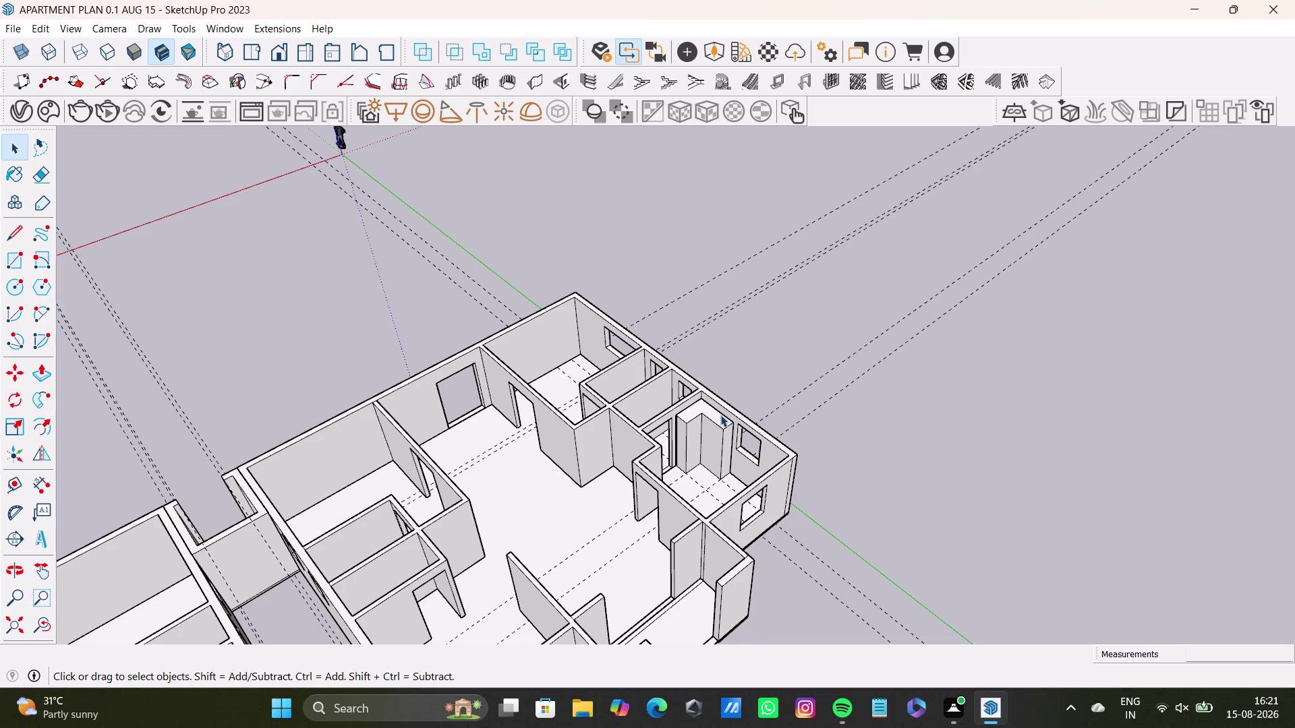
middle_drag(724, 509, 462, 470)
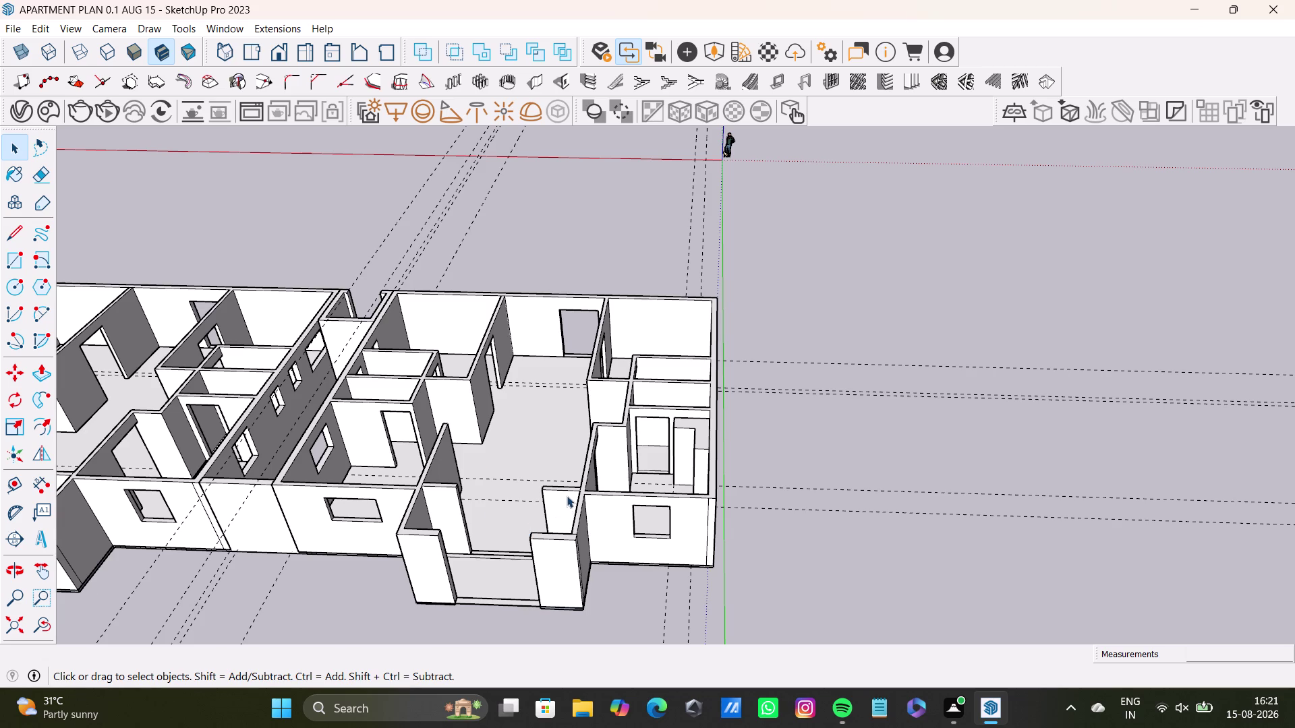
scroll(down, 3)
middle_drag(627, 497, 806, 628)
key(ctrl+z)
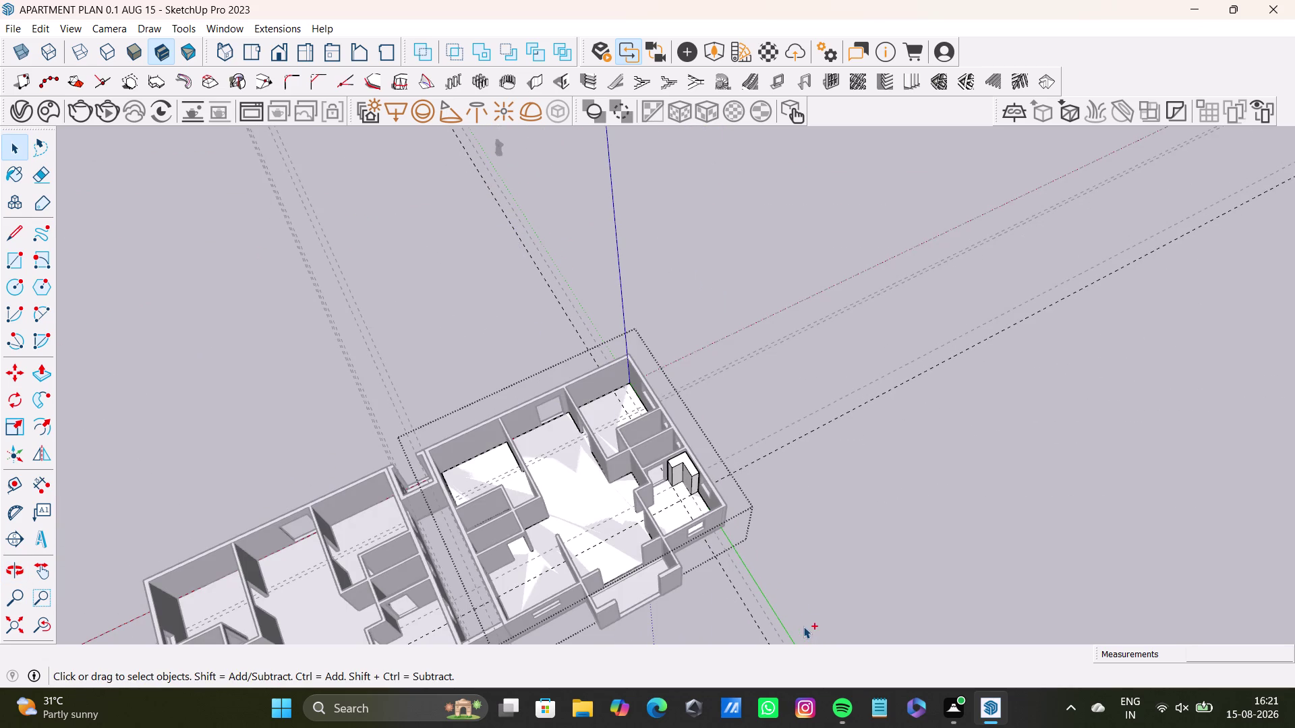
key(ctrl+z)
key(ctrl+z)
key(ctrl+z)
key(ctrl+z)
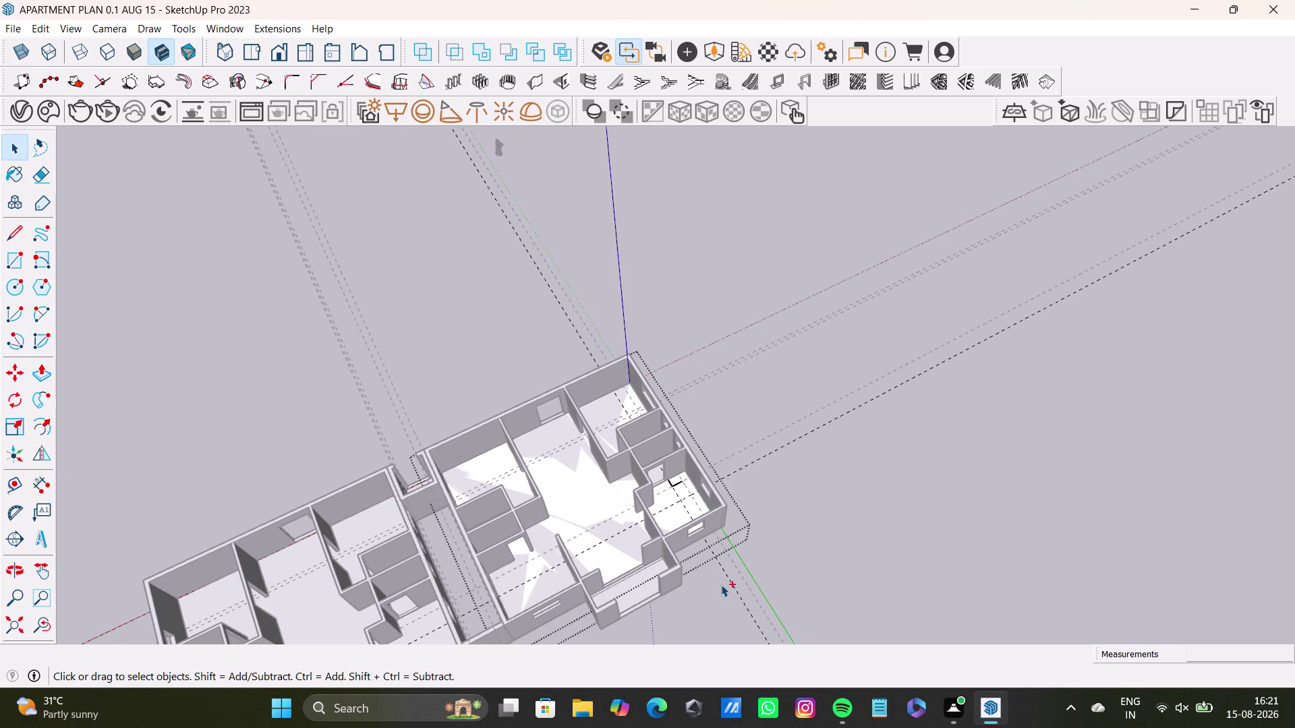
key(ctrl+z)
key(ctrl+z)
middle_drag(707, 522, 592, 554)
key(space)
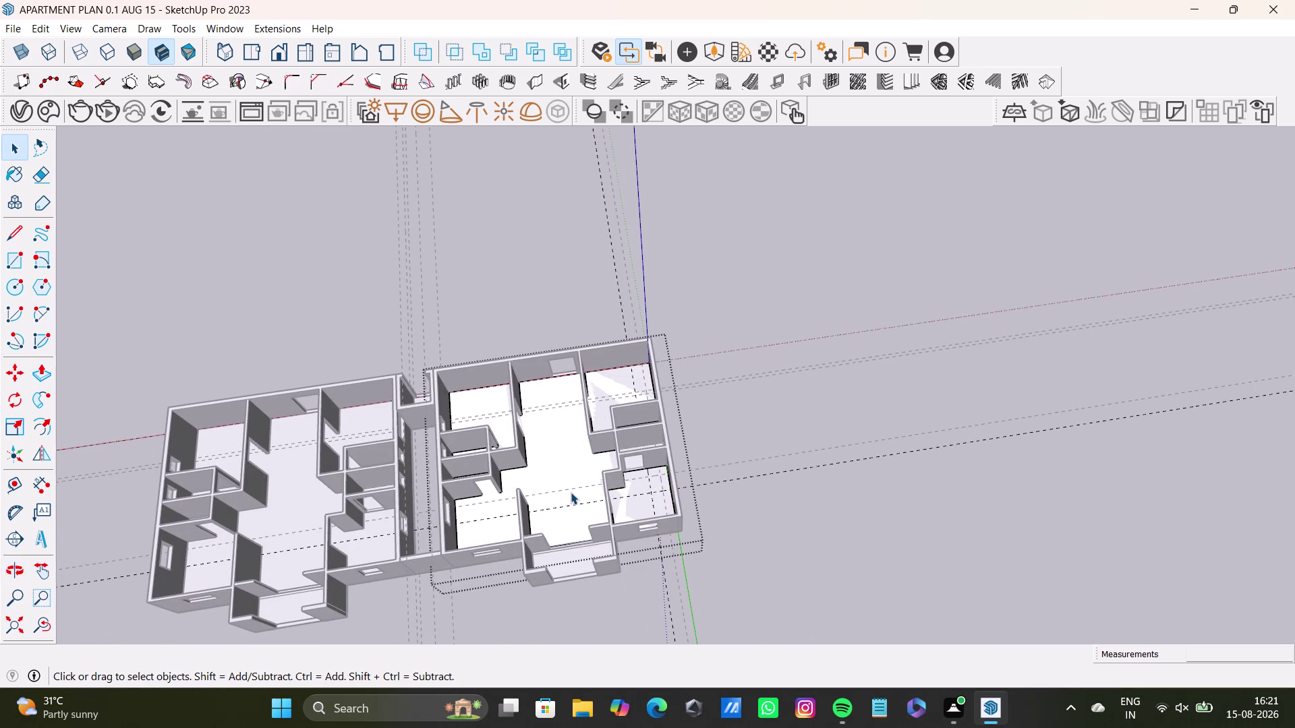
click(570, 492)
middle_drag(854, 563, 724, 585)
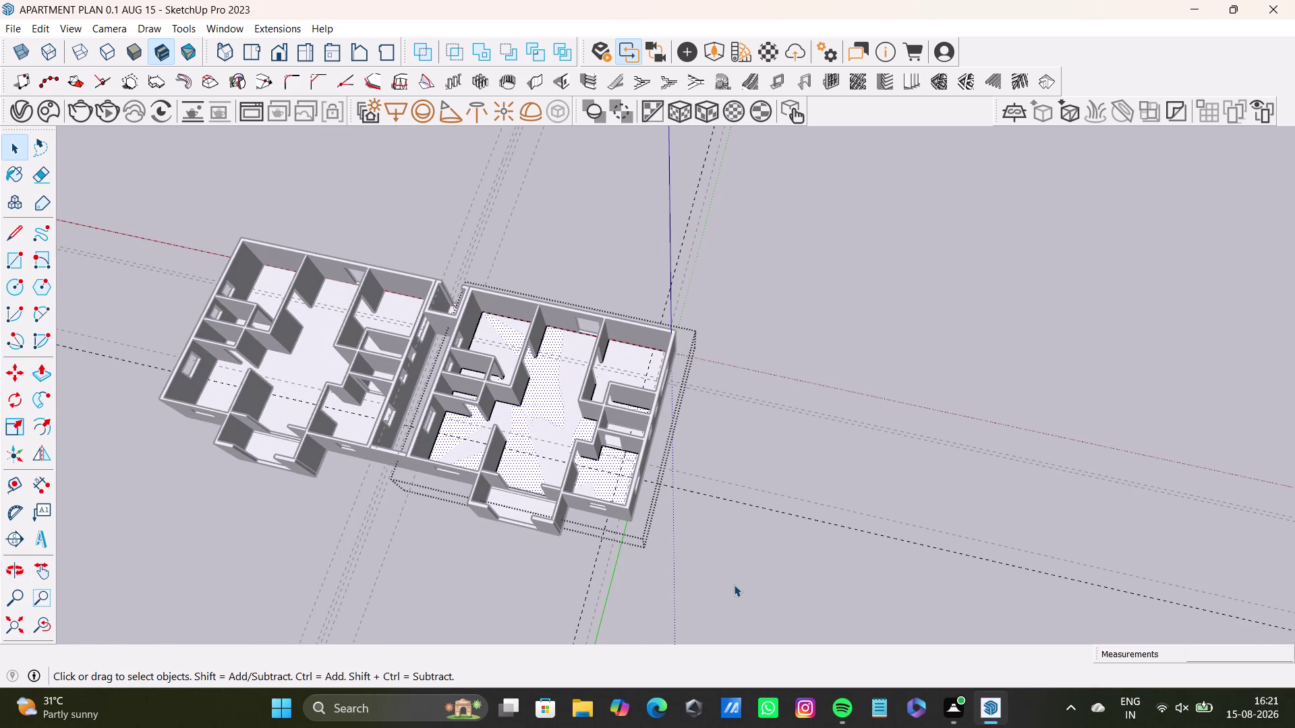
scroll(up, 3)
middle_drag(580, 474, 386, 476)
scroll(up, 3)
middle_drag(571, 386, 280, 303)
scroll(up, 3)
middle_drag(575, 339, 329, 379)
middle_drag(505, 354, 517, 359)
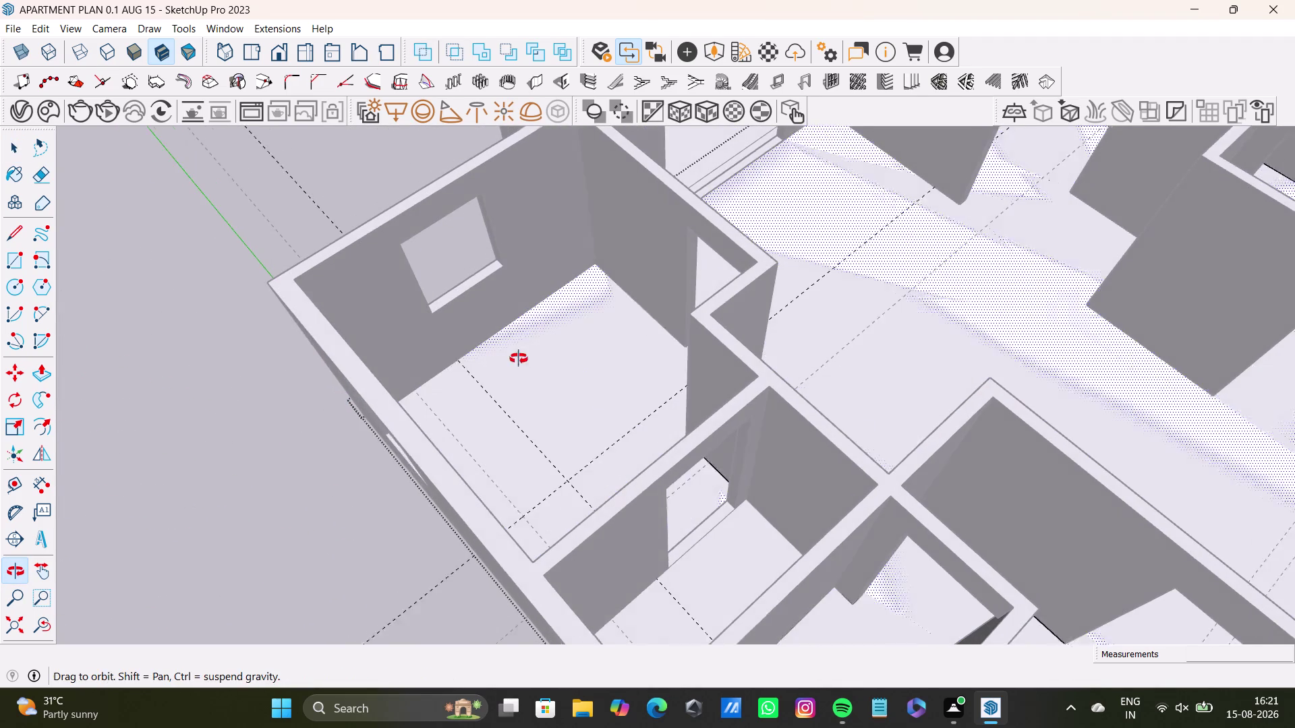
middle_drag(516, 359, 531, 358)
middle_drag(571, 358, 606, 415)
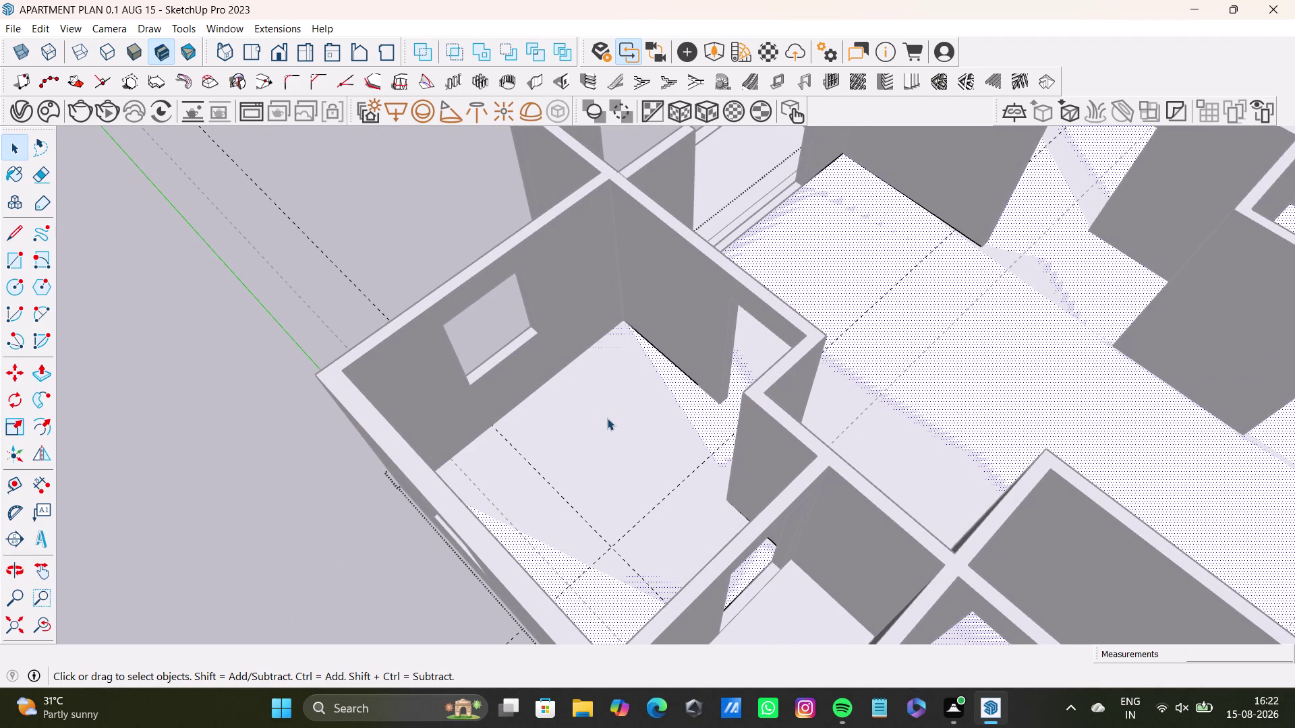
middle_drag(659, 452, 411, 477)
middle_drag(494, 395, 582, 466)
middle_drag(612, 492, 350, 489)
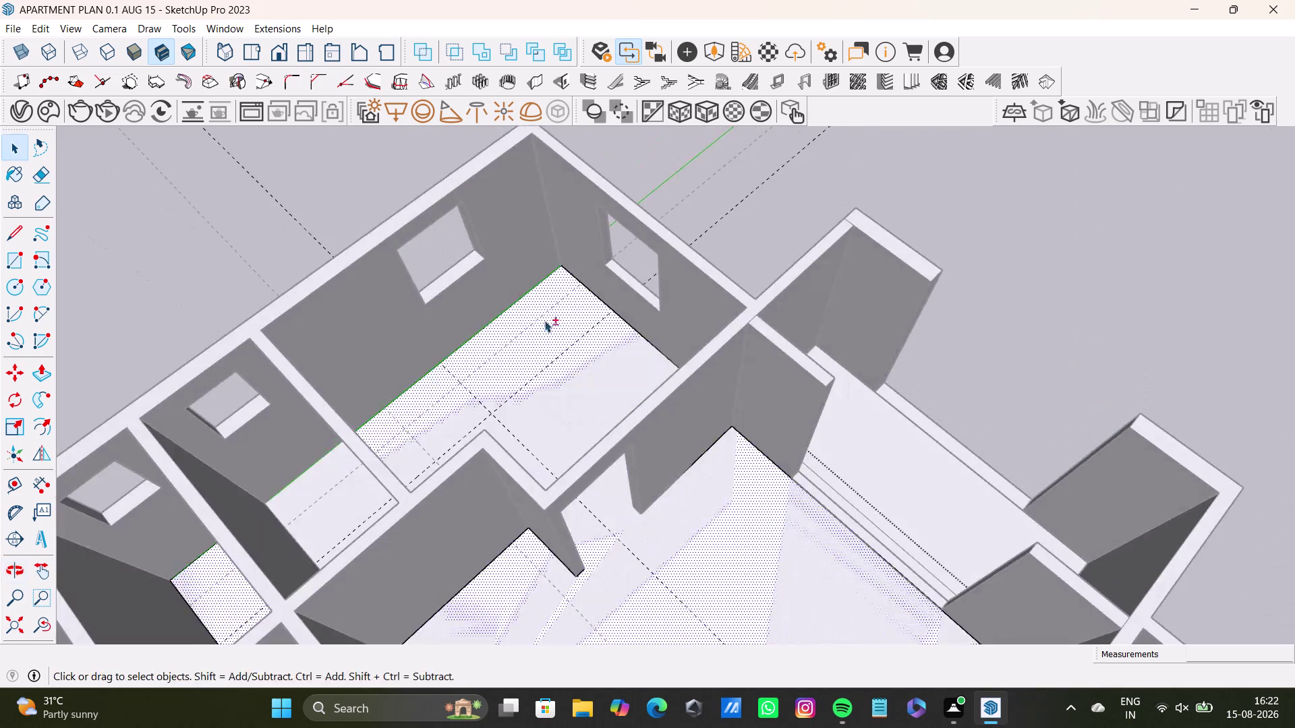
middle_drag(556, 319, 699, 459)
scroll(up, 3)
key(space)
click(940, 302)
click(985, 326)
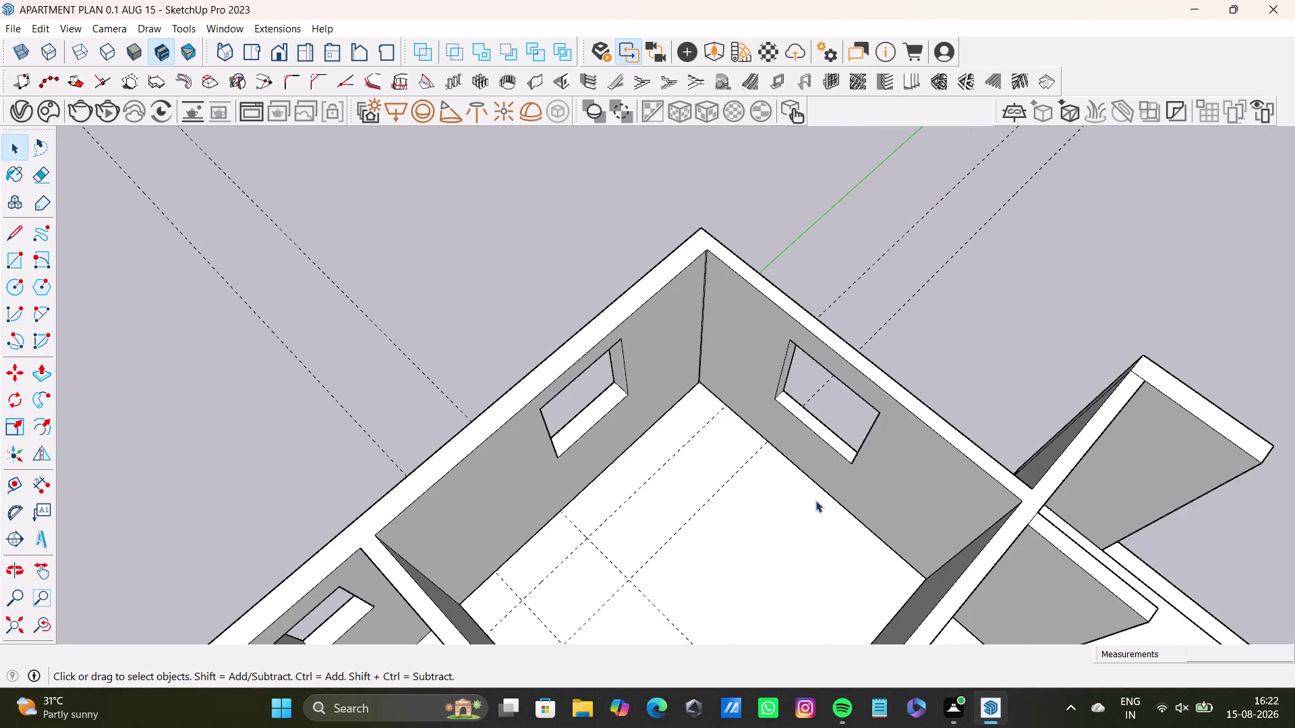
middle_drag(809, 502, 698, 474)
scroll(up, 3)
middle_drag(719, 425, 574, 406)
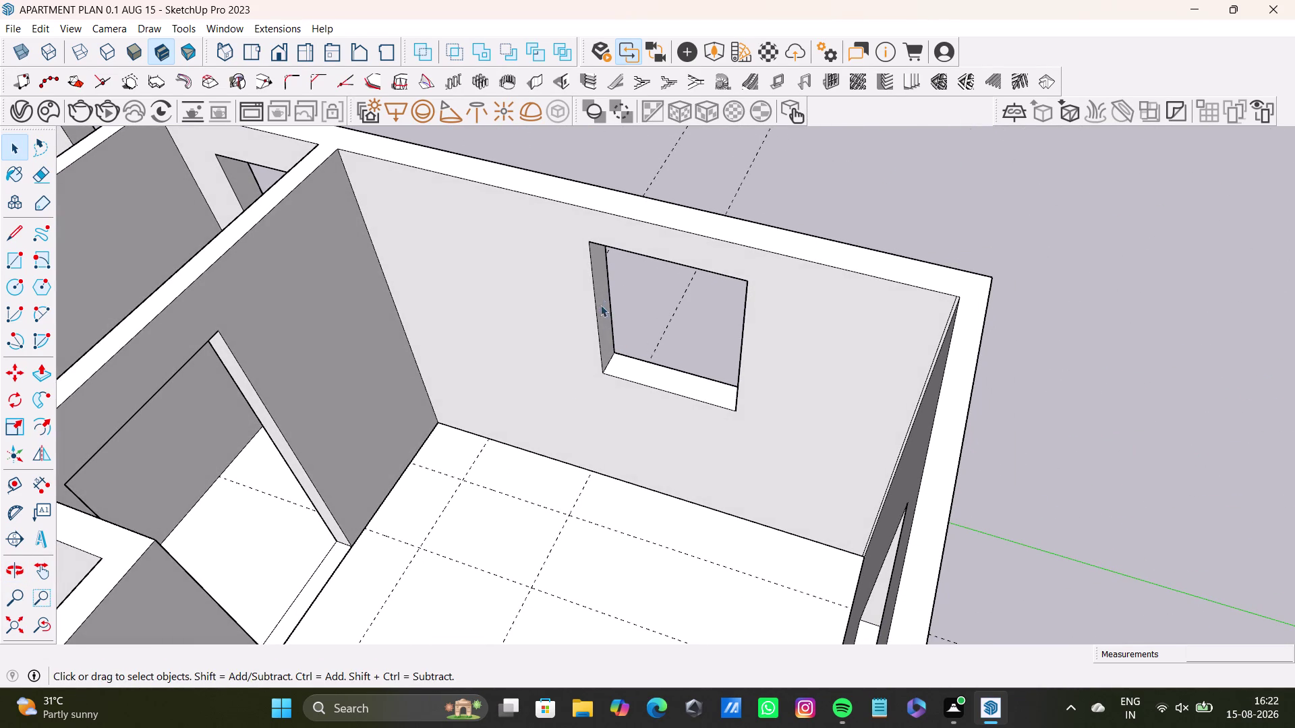
click(602, 331)
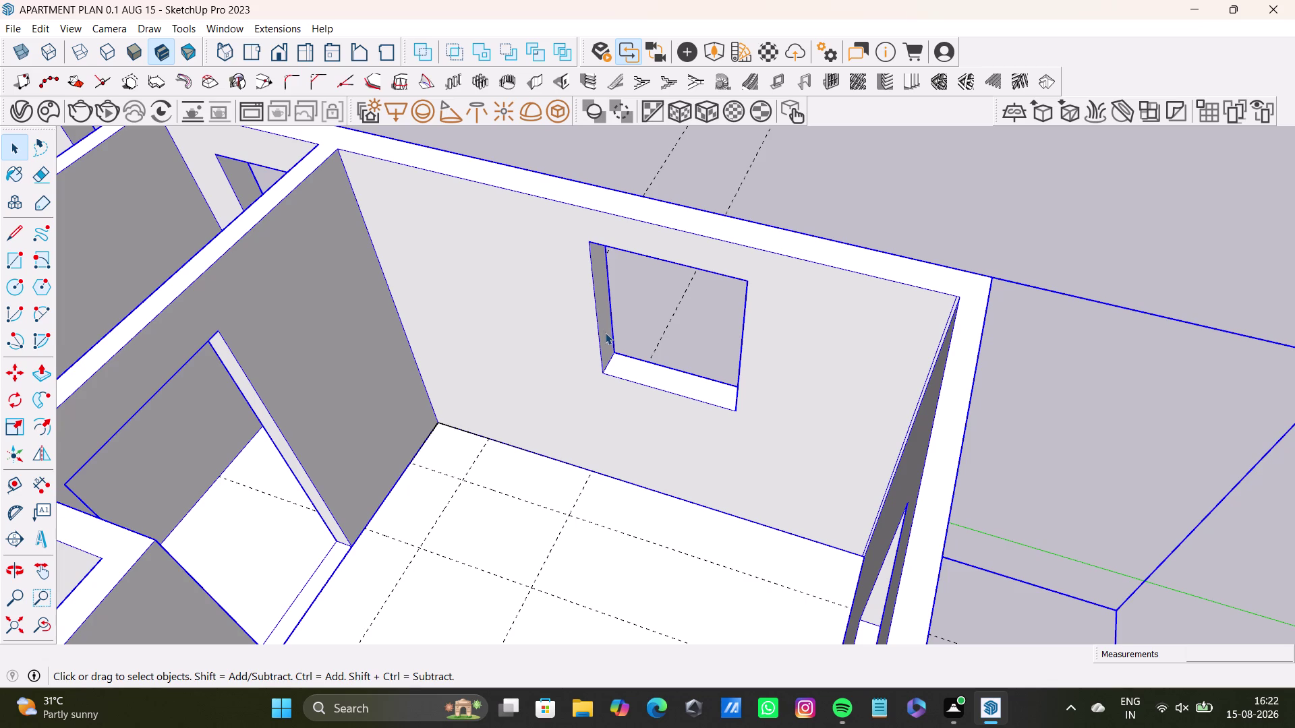
double_click(605, 332)
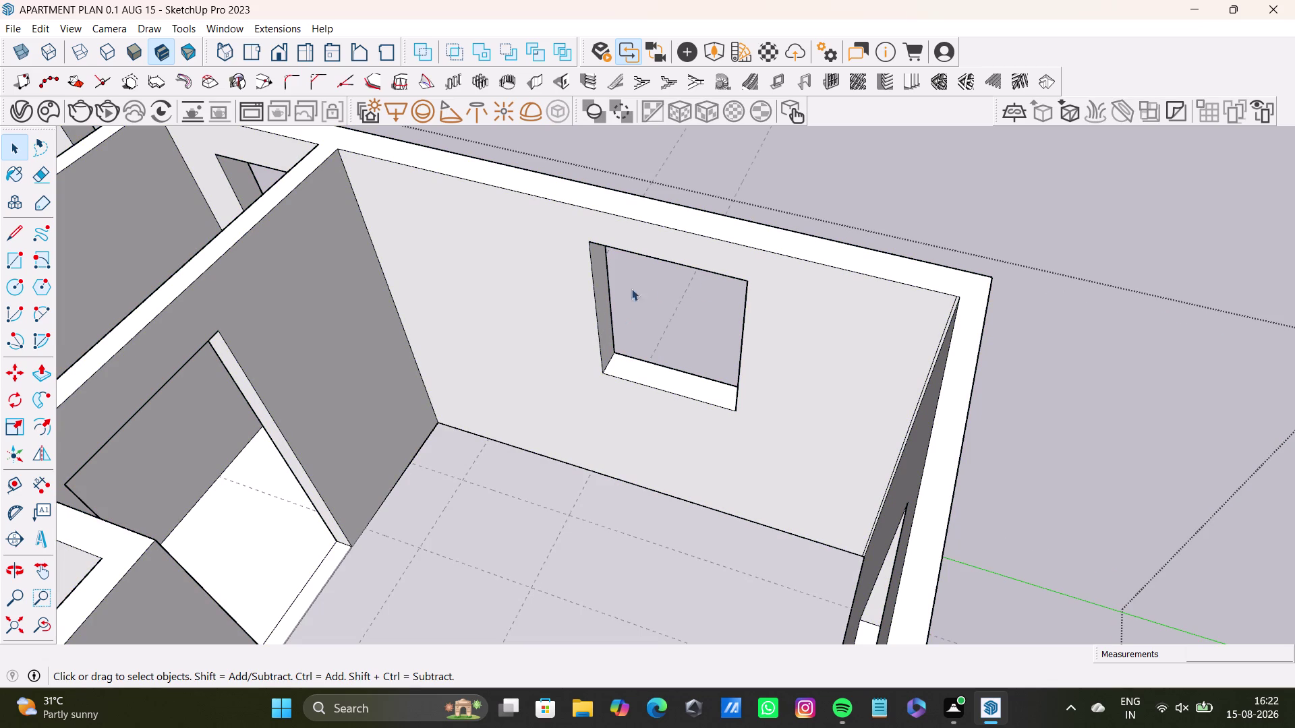
scroll(up, 3)
middle_drag(636, 334, 596, 384)
Push the window's side jamb face about 1' 11" to widen the opening.
double_click(638, 351)
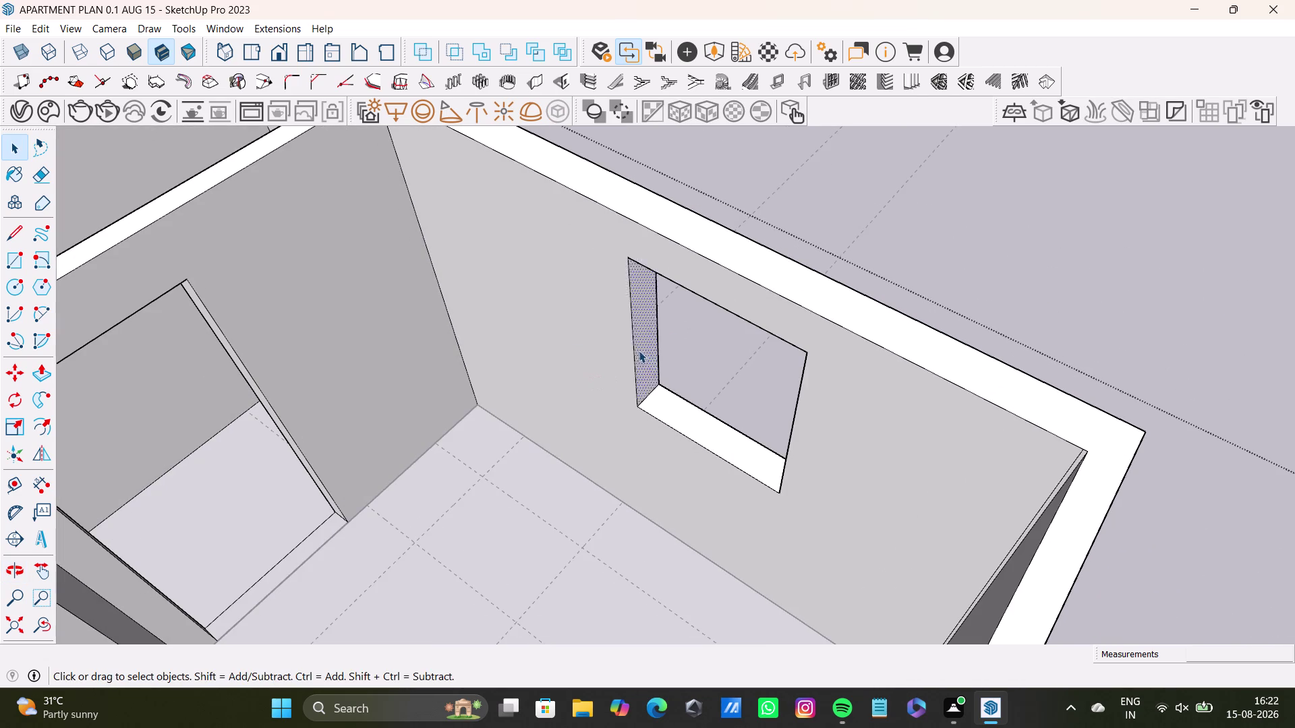
key(p)
drag(642, 352, 610, 333)
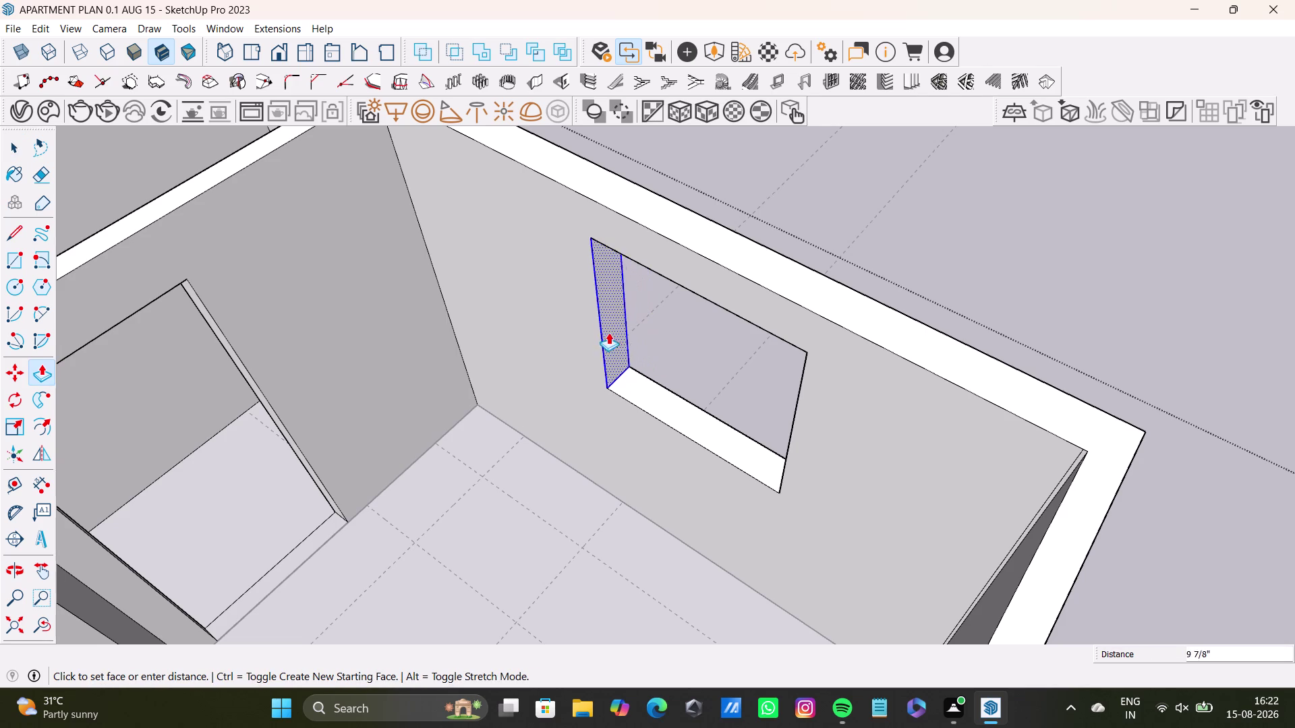
drag(610, 333, 564, 312)
middle_drag(618, 419, 813, 395)
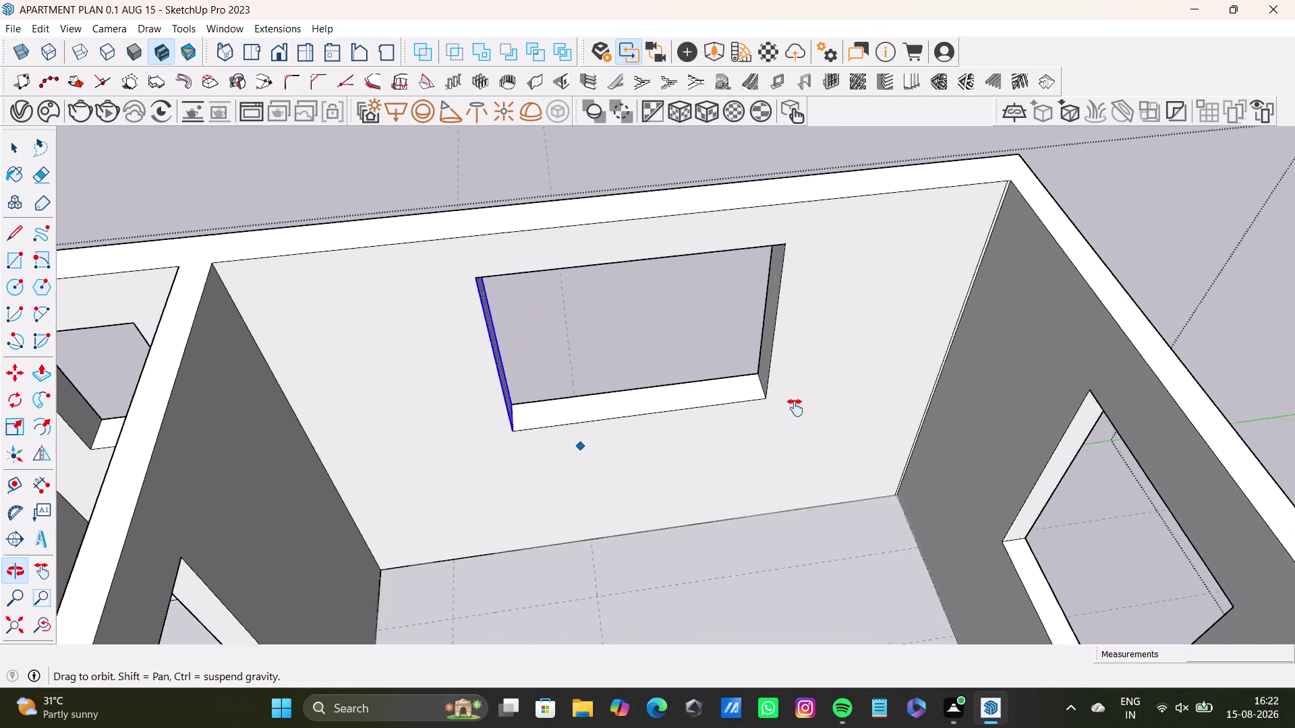
middle_drag(813, 395, 778, 455)
middle_drag(757, 479, 1017, 423)
middle_drag(795, 345, 684, 455)
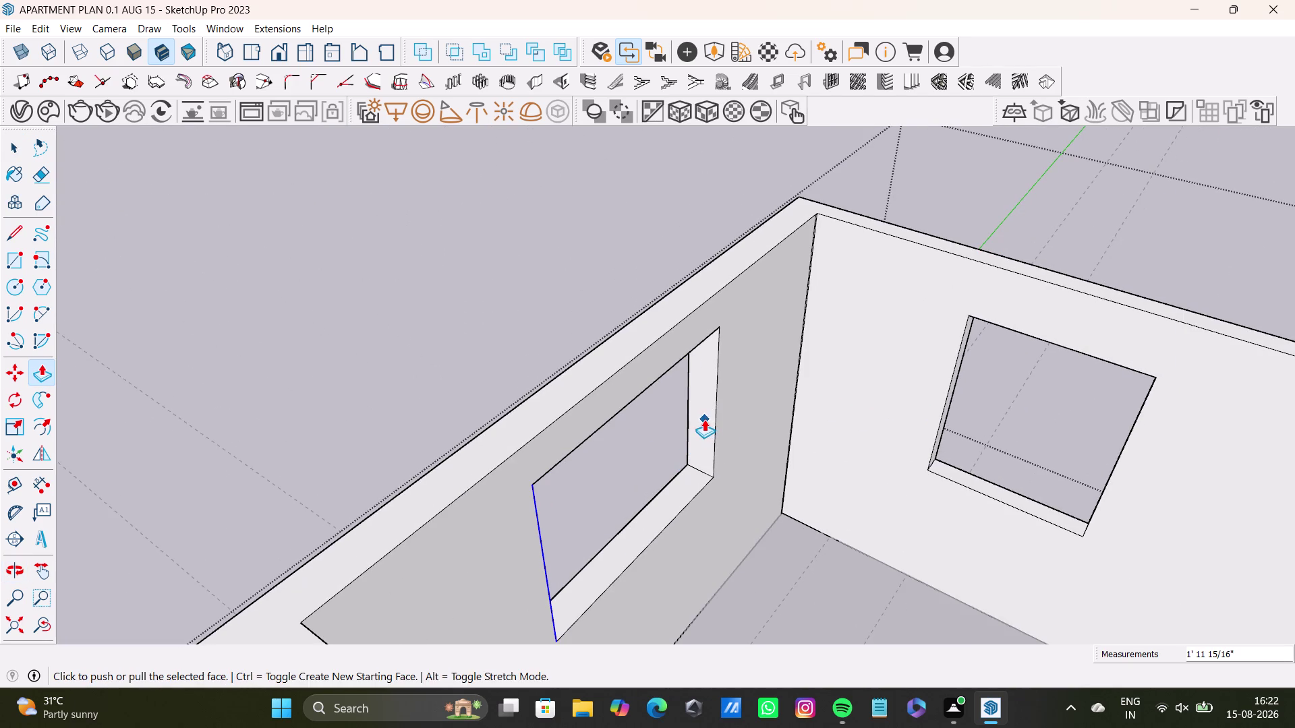
Trim the window jamb face with another short Push/Pull.
key(space)
click(704, 417)
key(p)
drag(705, 417, 677, 431)
key(space)
scroll(down, 3)
click(551, 343)
key(space)
Orbit into the corner room at floor level to view the doorway between rooms.
middle_drag(574, 375, 929, 597)
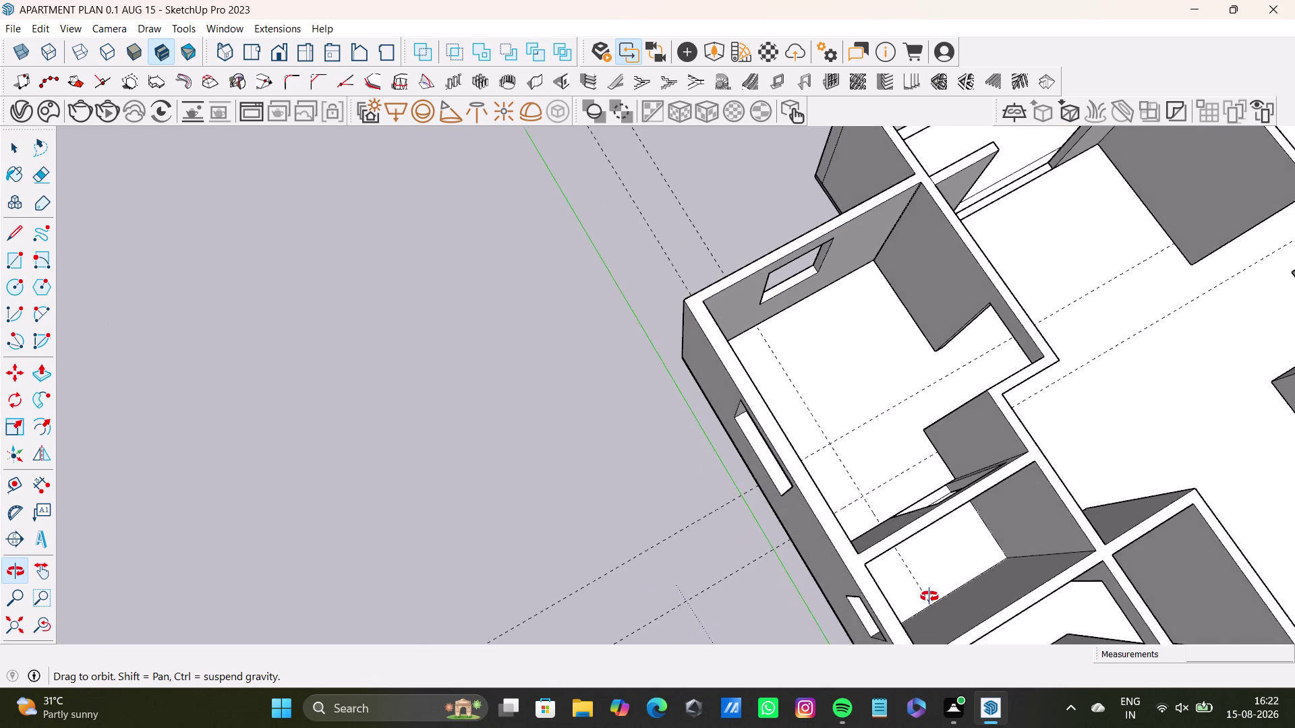
middle_drag(929, 597, 882, 657)
scroll(up, 3)
middle_drag(858, 437, 759, 579)
middle_drag(764, 581, 913, 534)
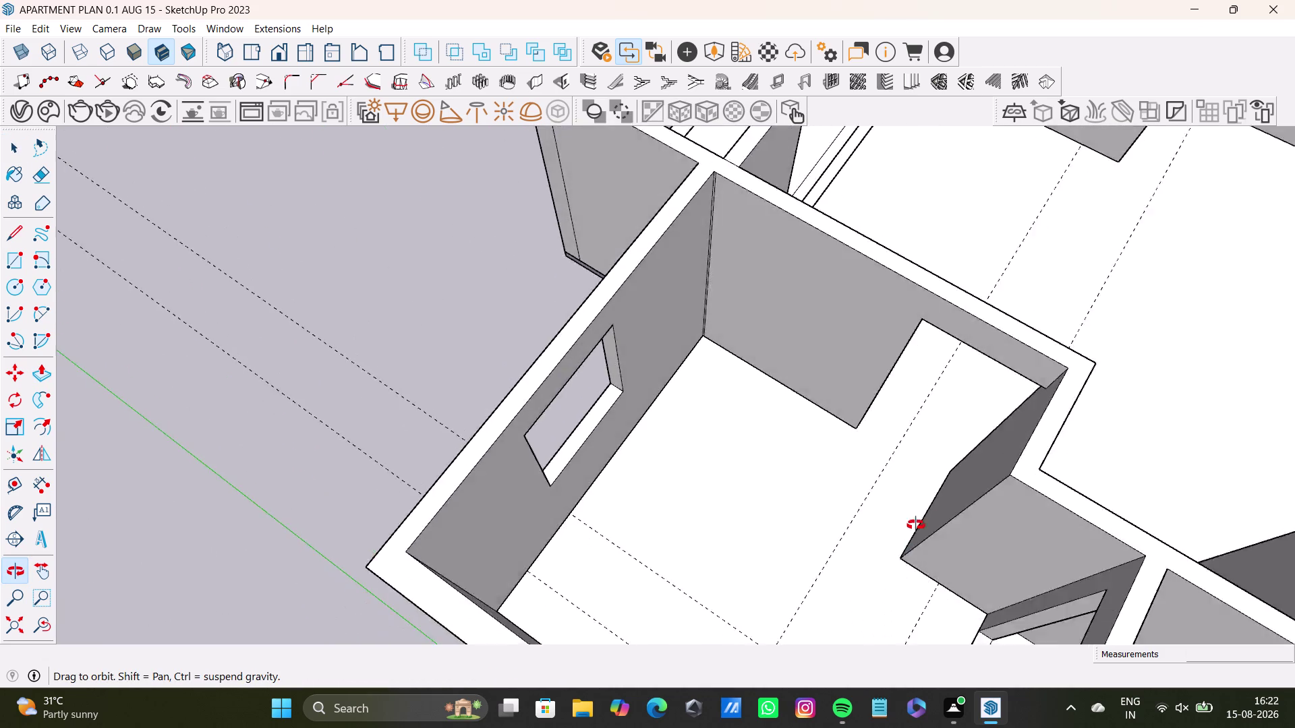
middle_drag(913, 534, 872, 526)
scroll(up, 3)
middle_drag(696, 489, 601, 494)
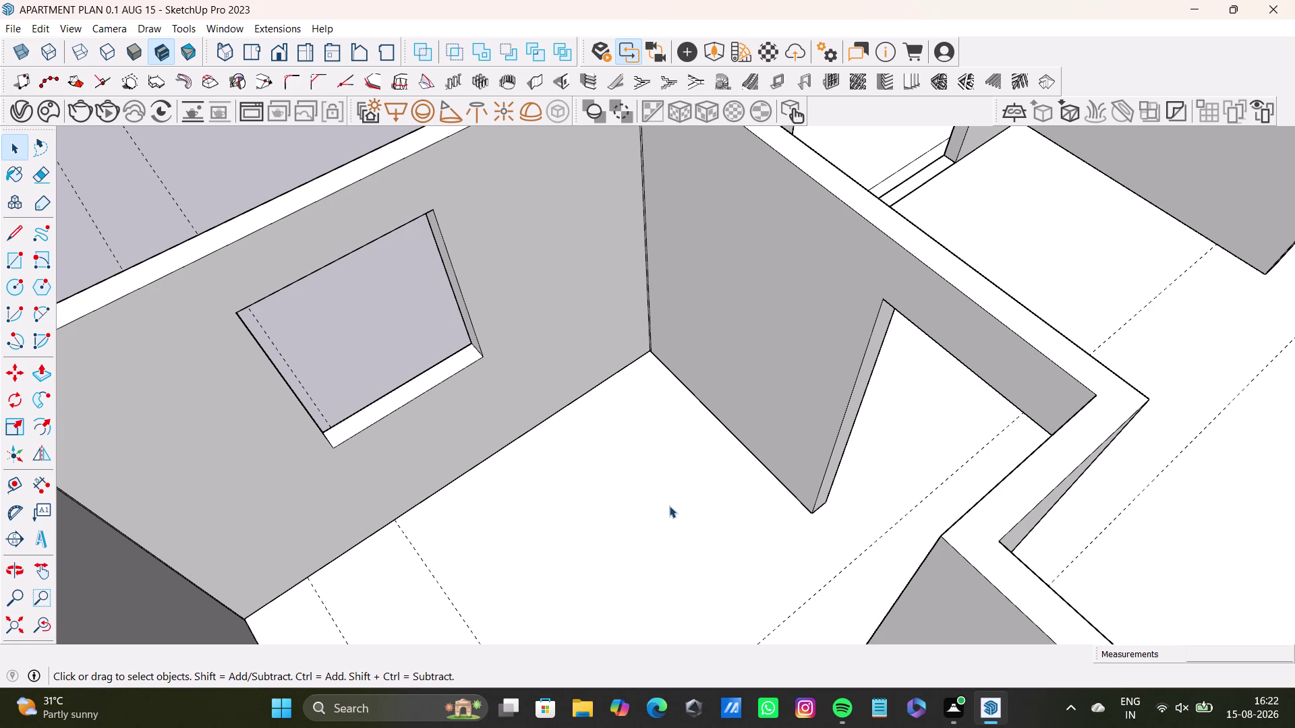
middle_drag(714, 560, 474, 559)
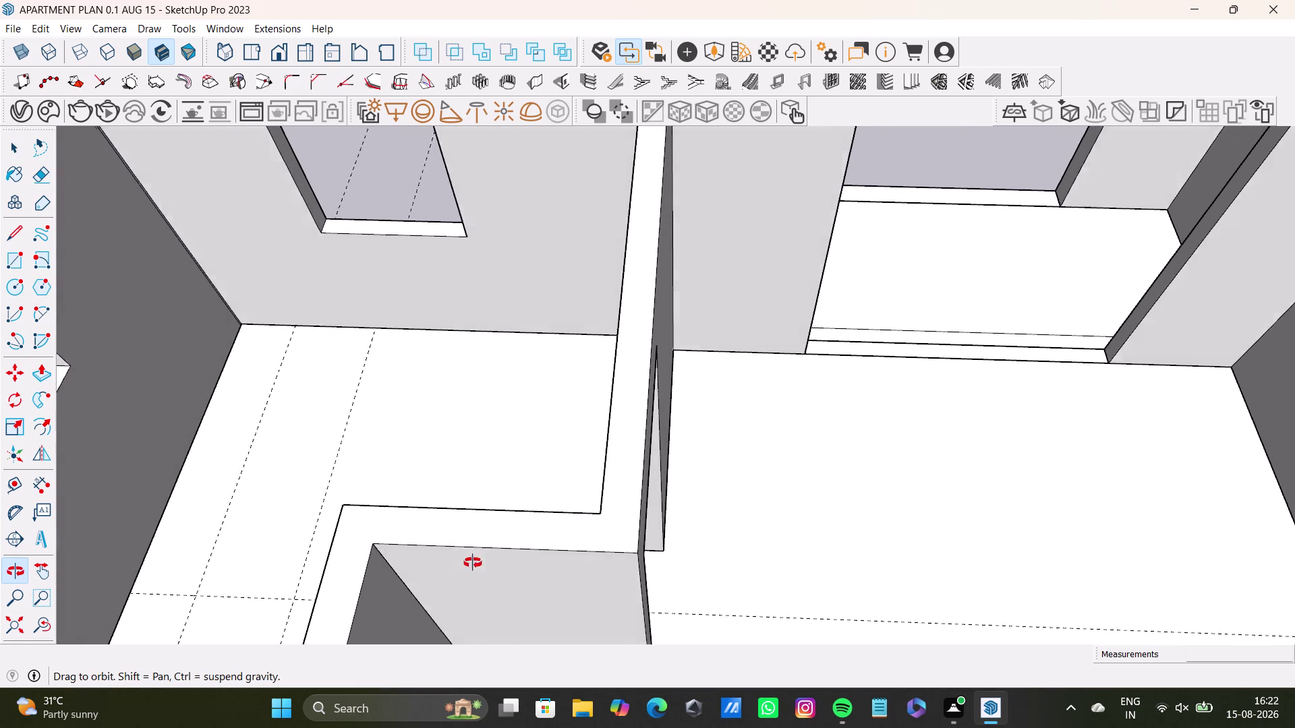
middle_drag(473, 560, 473, 565)
middle_drag(571, 523, 471, 462)
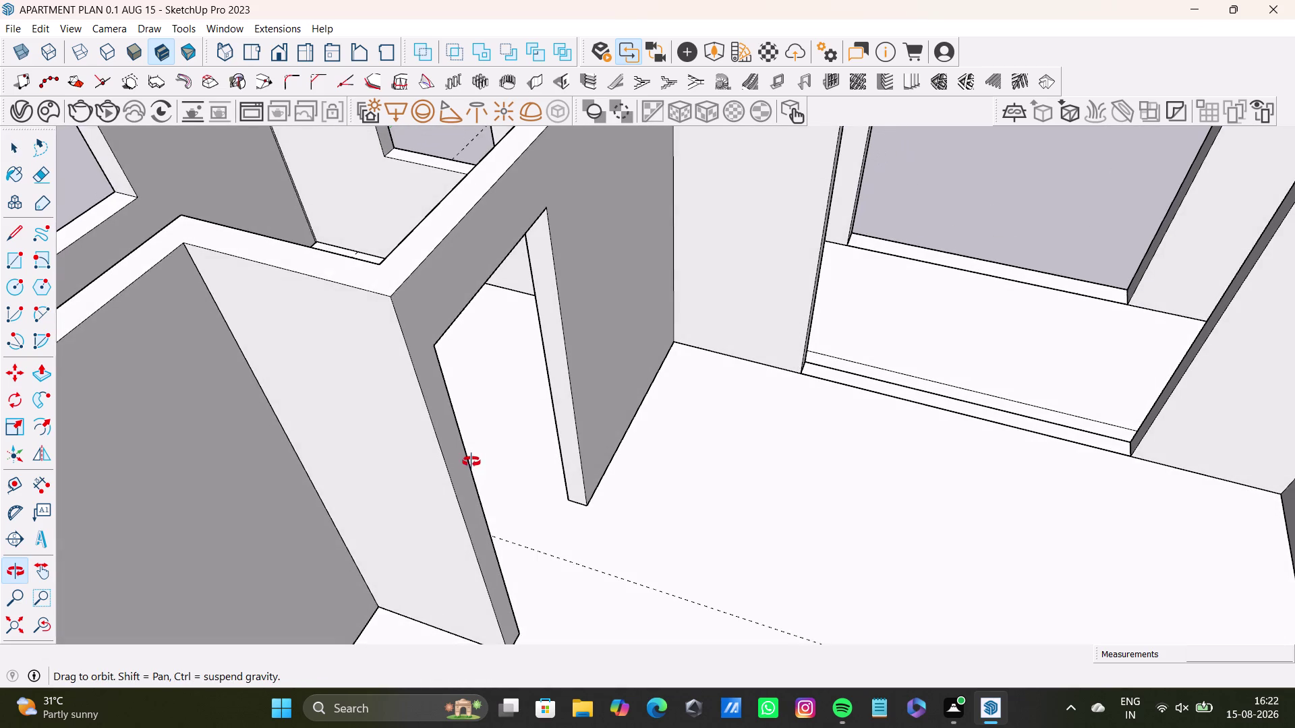
middle_drag(471, 462, 472, 467)
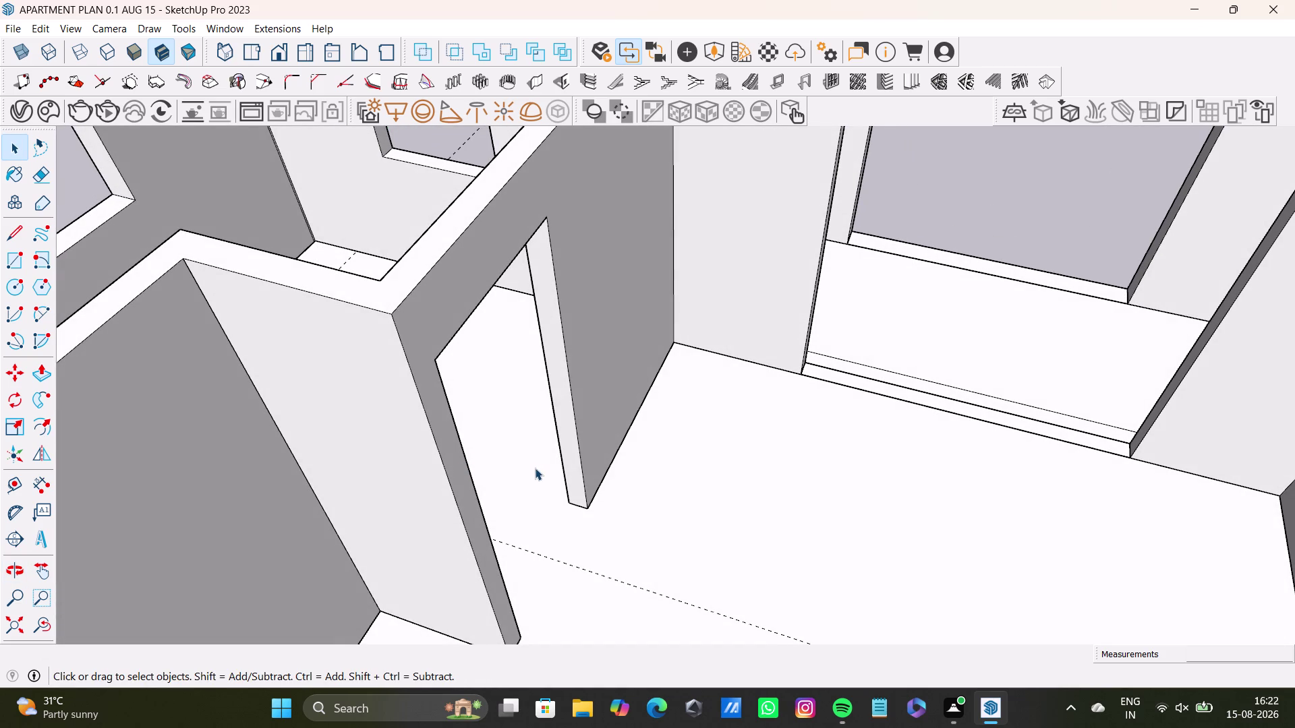
scroll(down, 3)
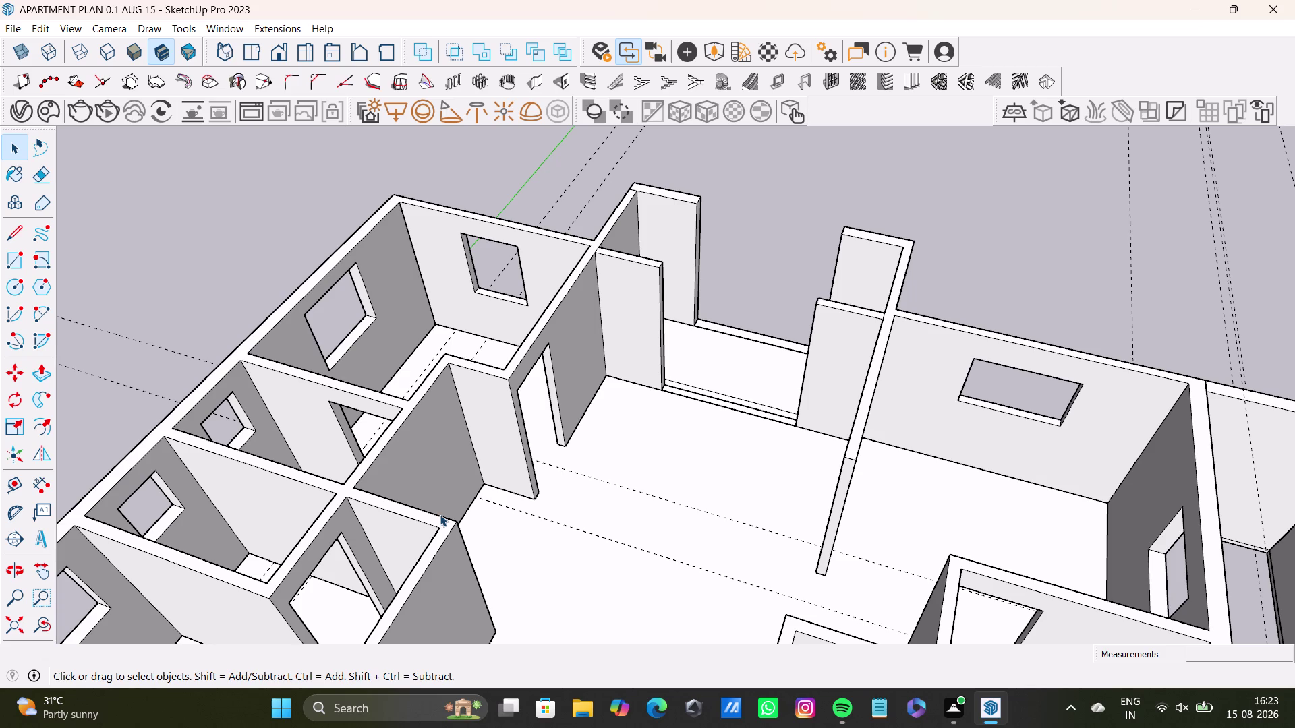
Orbit and zoom in on the doorway in the left interior wall.
scroll(down, 3)
middle_drag(452, 515, 478, 465)
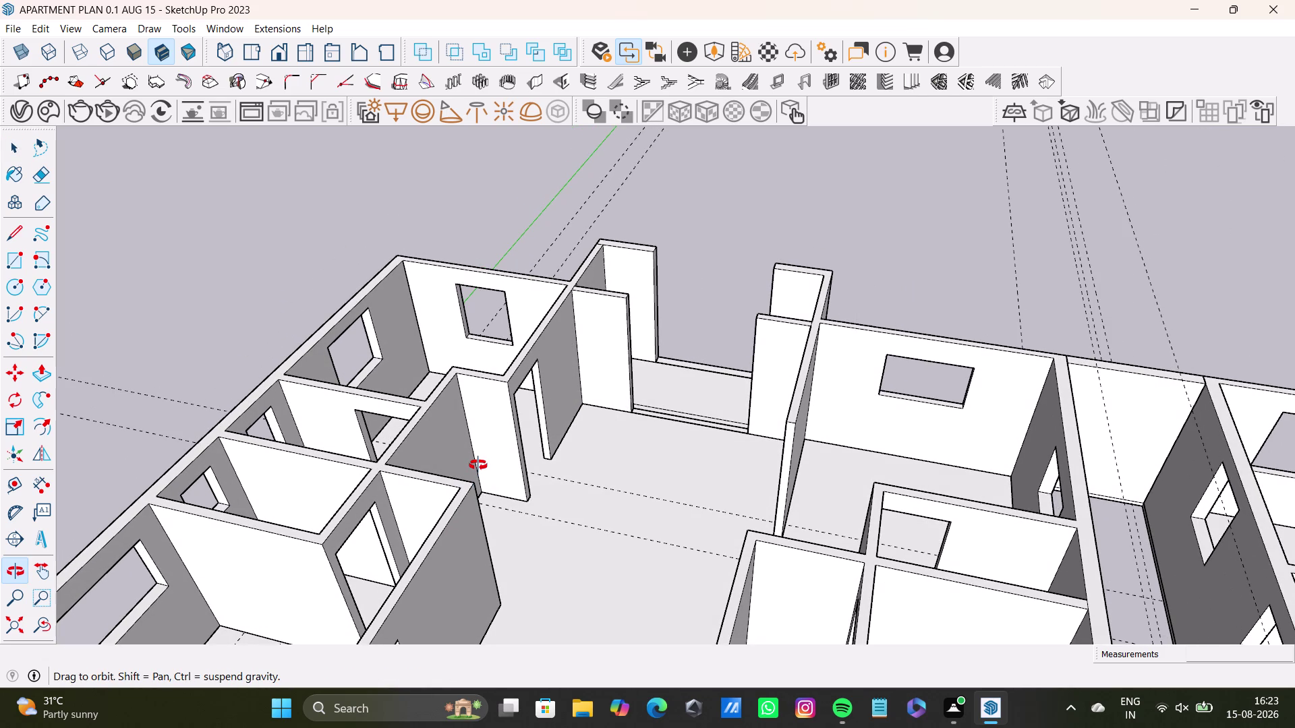
middle_drag(478, 465, 542, 301)
middle_drag(476, 437, 491, 401)
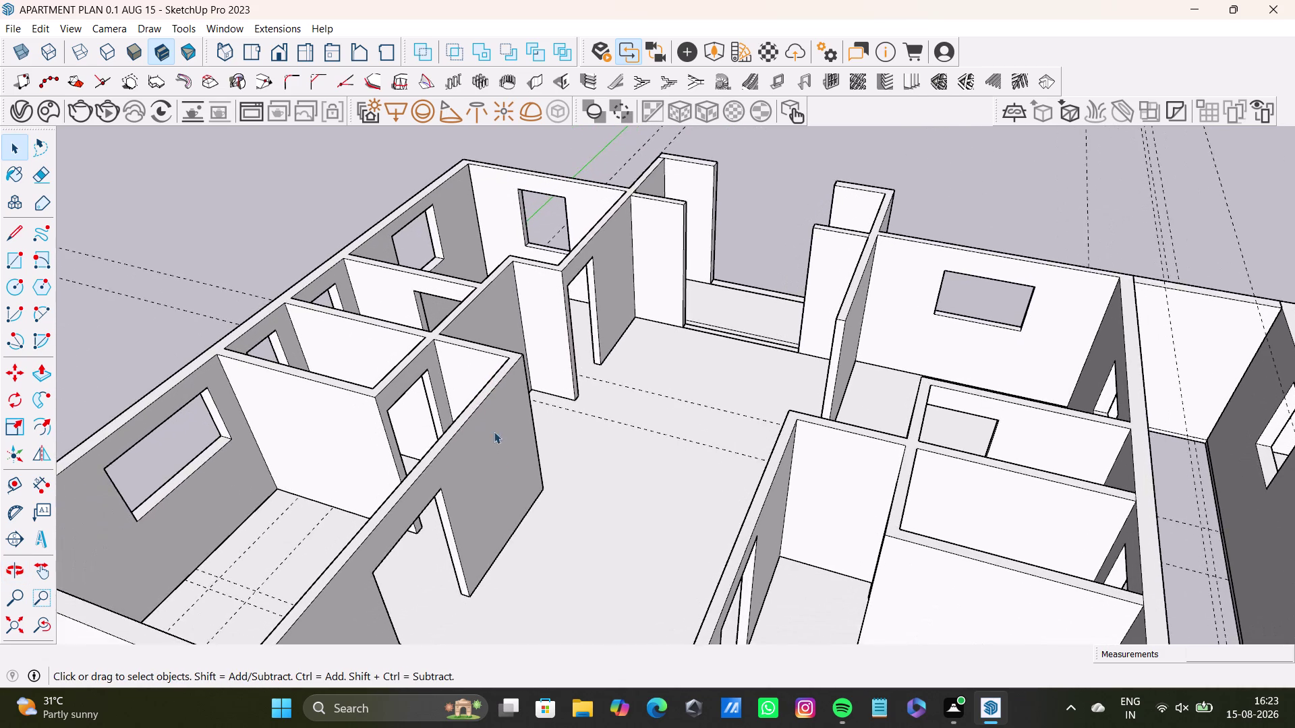
scroll(up, 3)
scroll(down, 3)
middle_drag(520, 366, 464, 556)
scroll(up, 3)
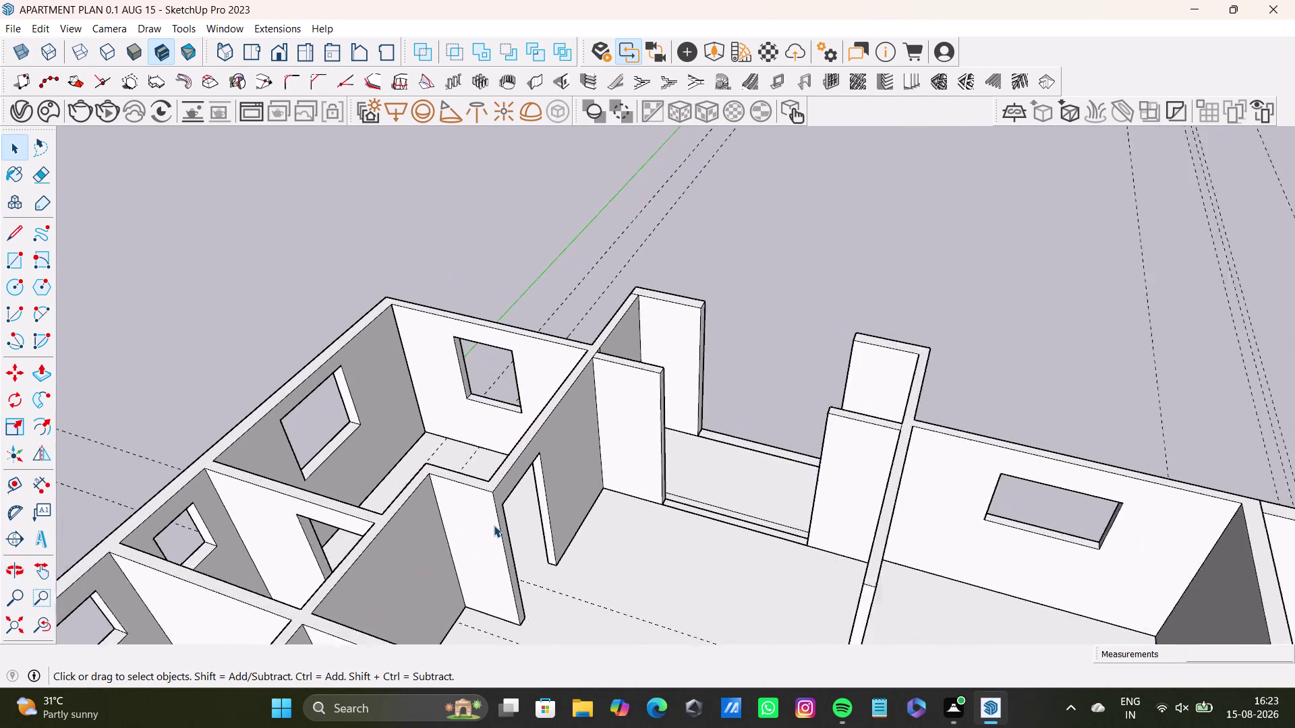
scroll(up, 3)
middle_drag(523, 500, 473, 504)
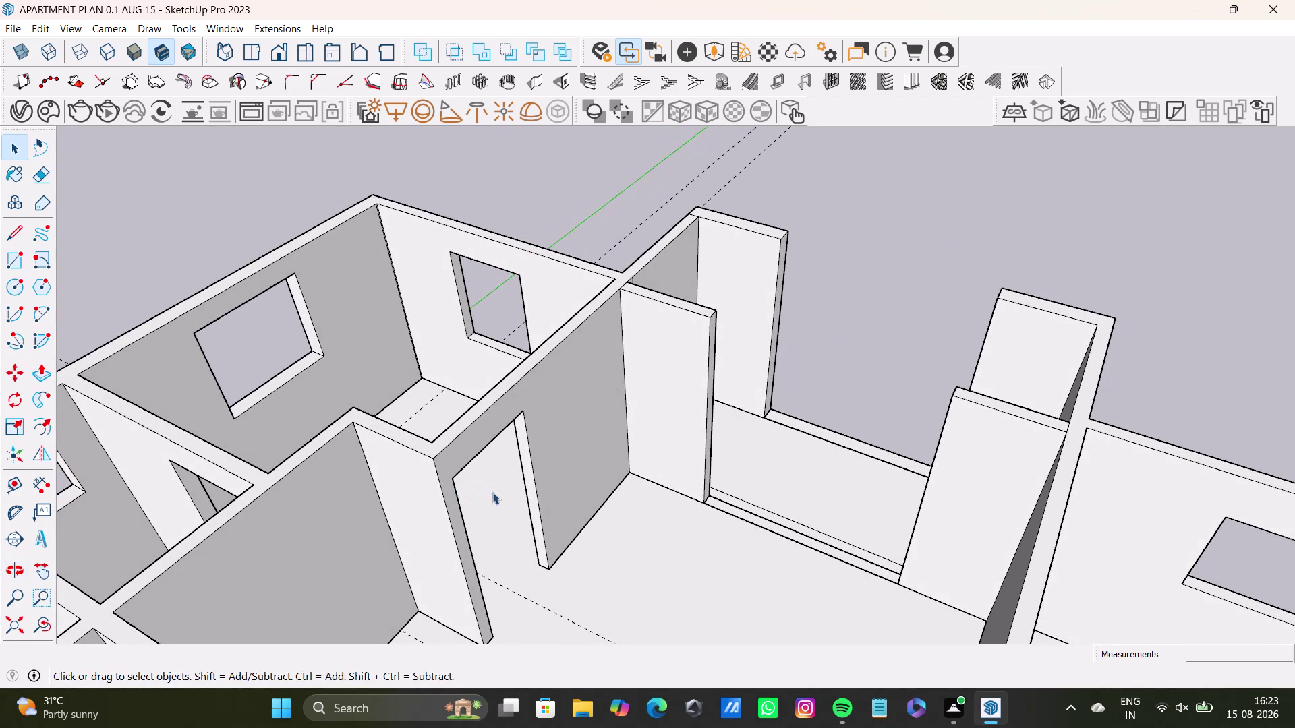
middle_drag(486, 497, 433, 504)
scroll(up, 3)
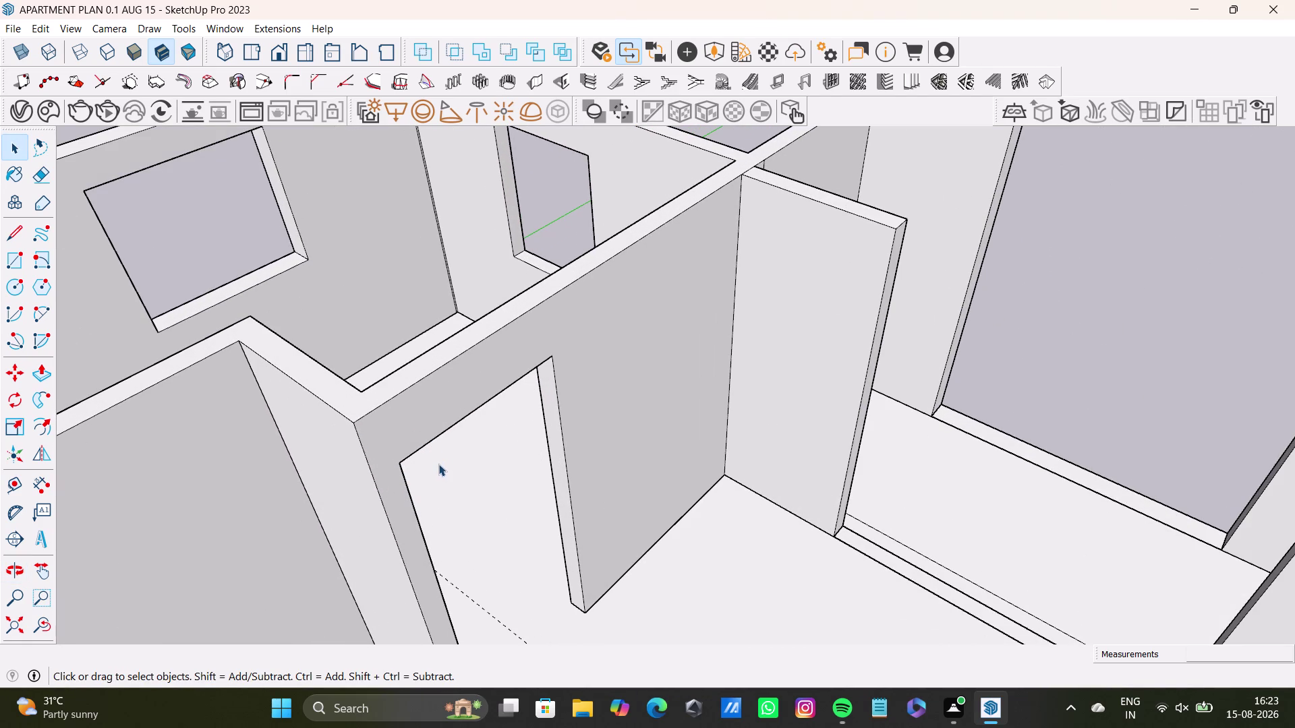
Triple-click the wall to select its connected geometry, then view the jamb from above.
triple_click(425, 417)
scroll(up, 3)
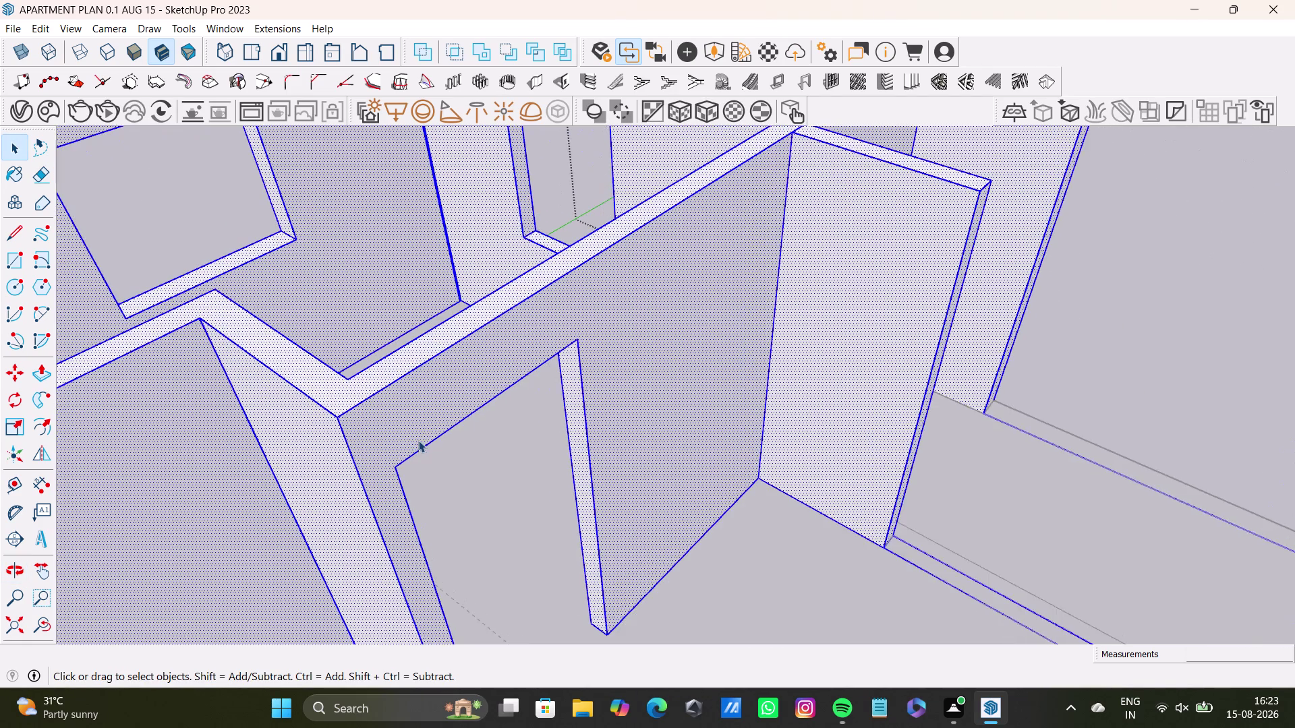
middle_drag(441, 419, 473, 403)
middle_drag(527, 436, 575, 473)
middle_drag(574, 491, 457, 530)
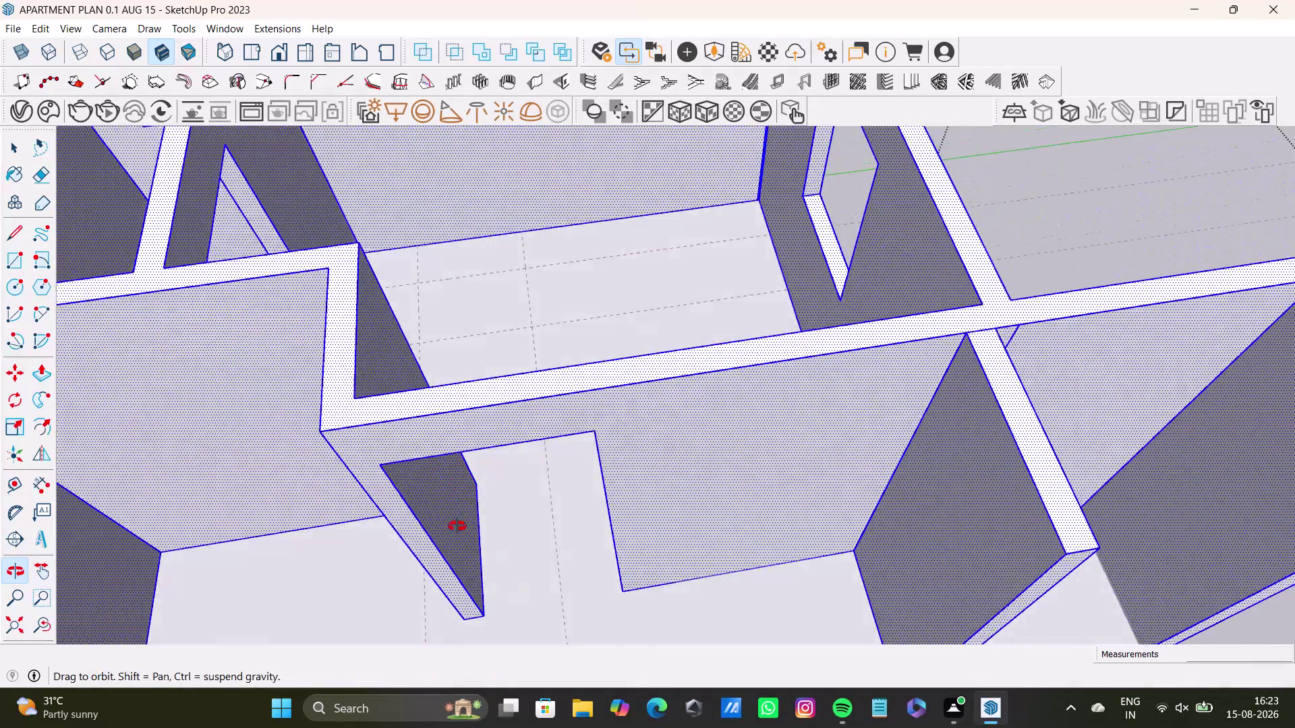
middle_drag(457, 530, 479, 494)
Draw an edge across the doorway jamb to split off a narrow face.
click(16, 233)
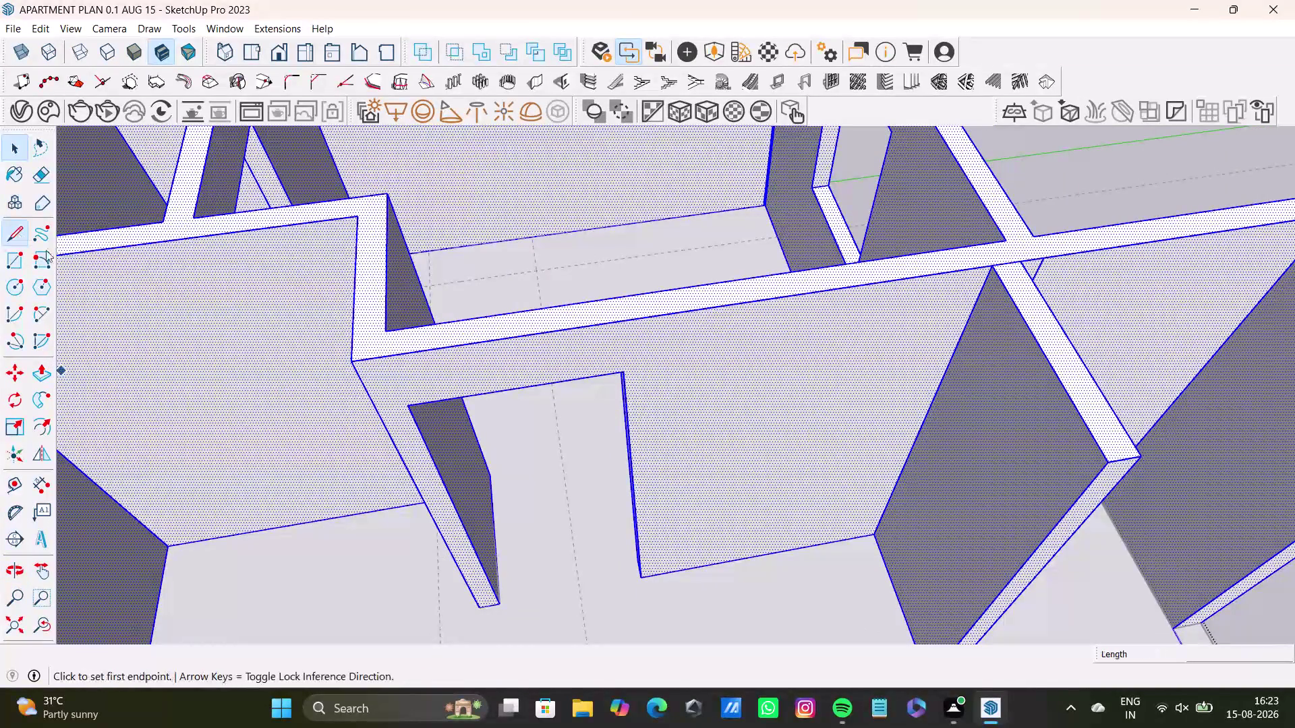
scroll(up, 3)
click(399, 325)
click(398, 357)
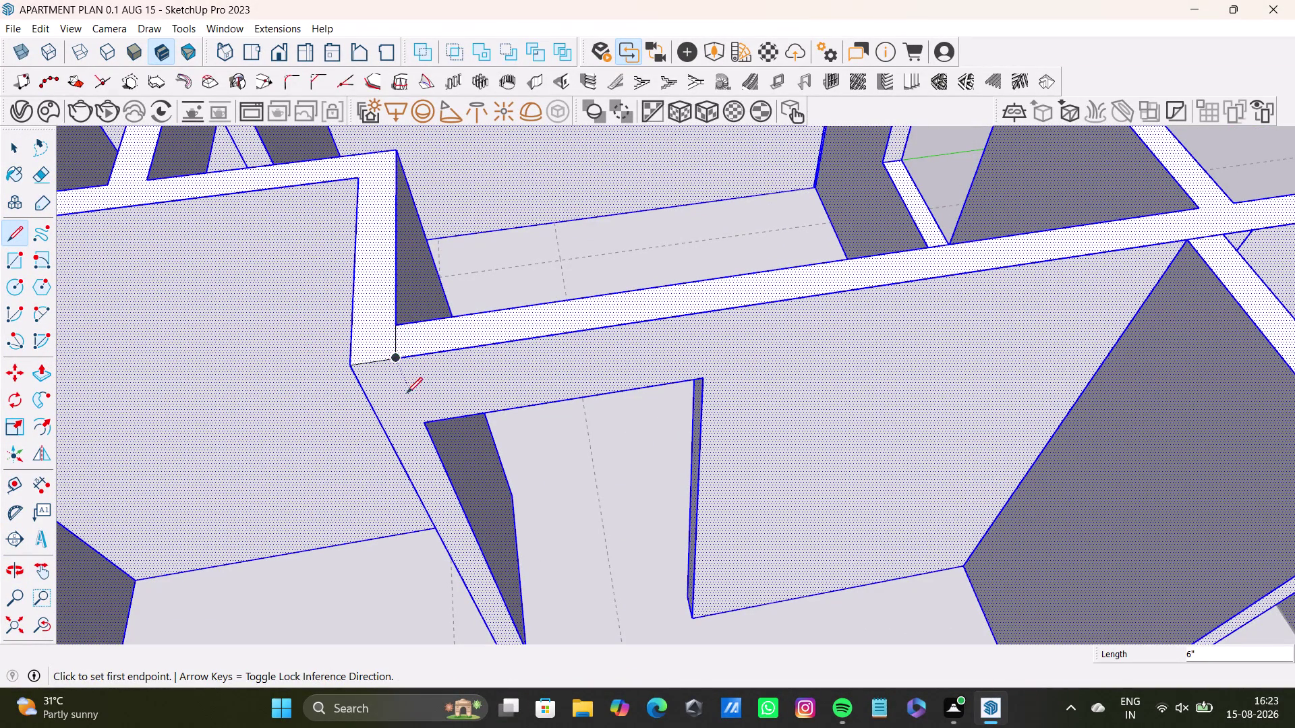
click(12, 234)
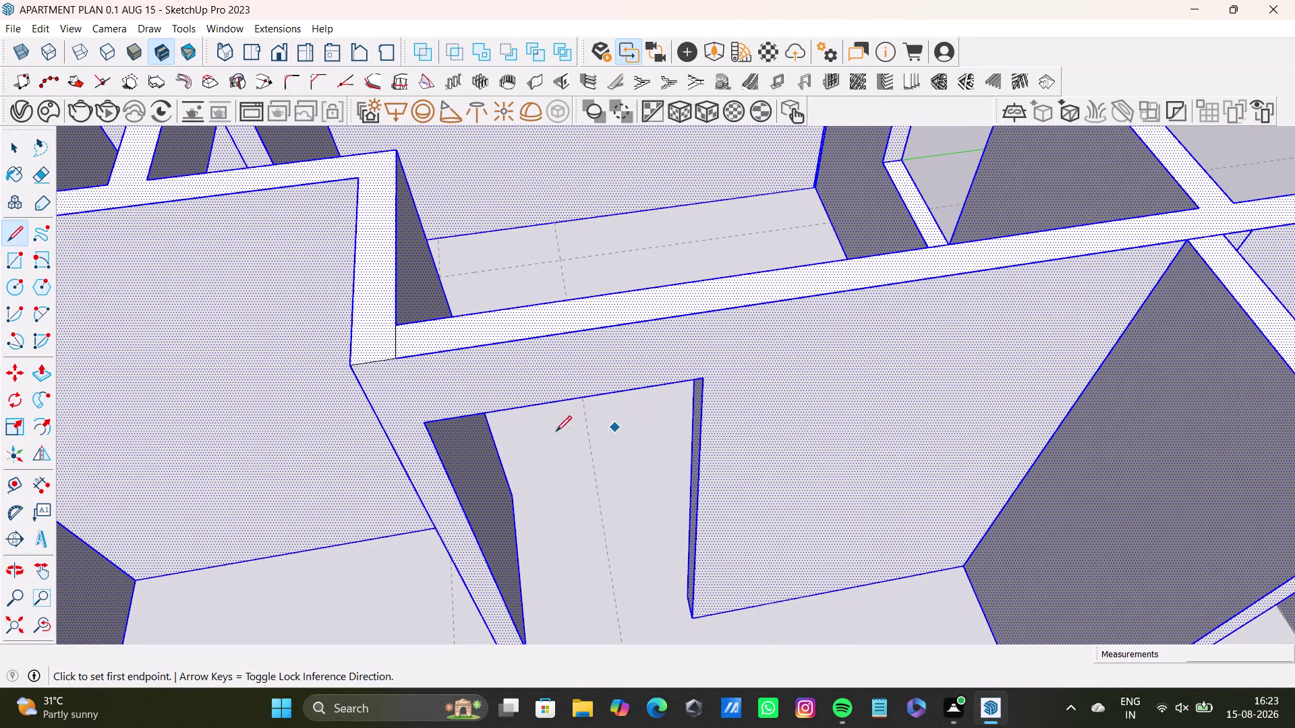
scroll(up, 3)
click(377, 347)
click(416, 434)
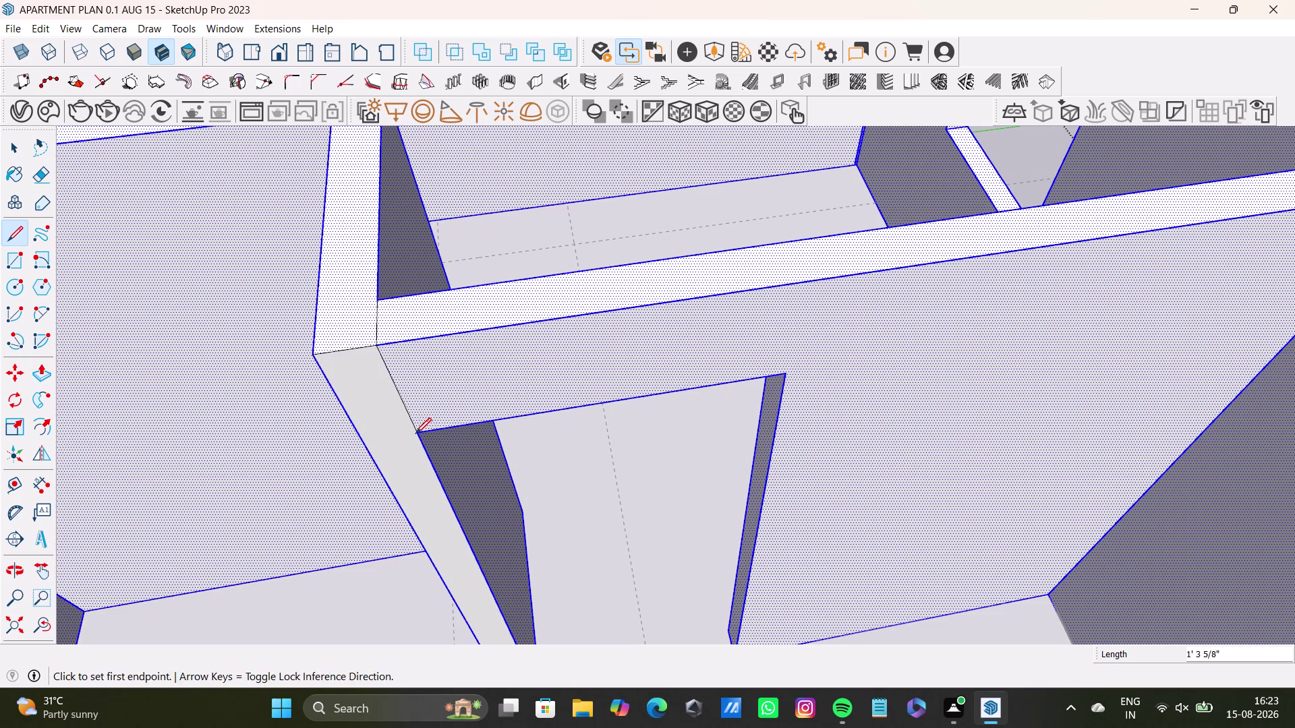
key(space)
middle_drag(525, 446, 542, 427)
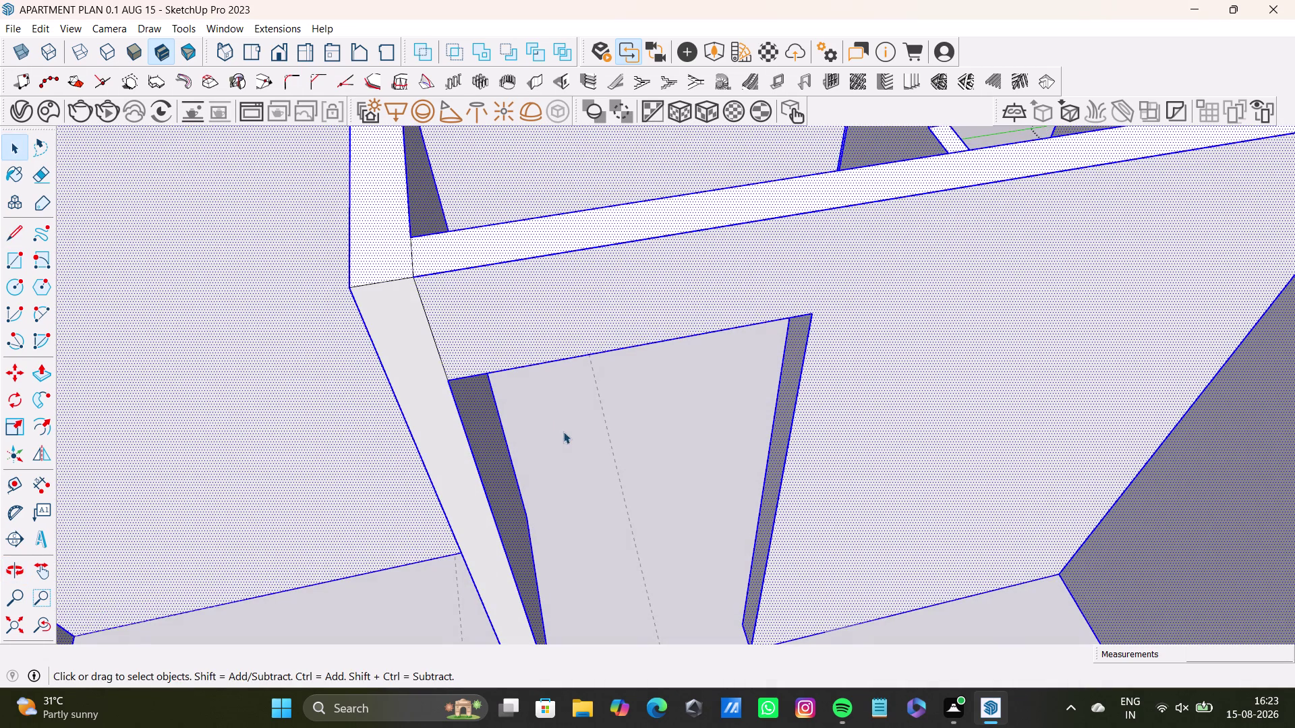
key(space)
Push/pull the narrow jamb face out about 1'5".
click(464, 485)
key(p)
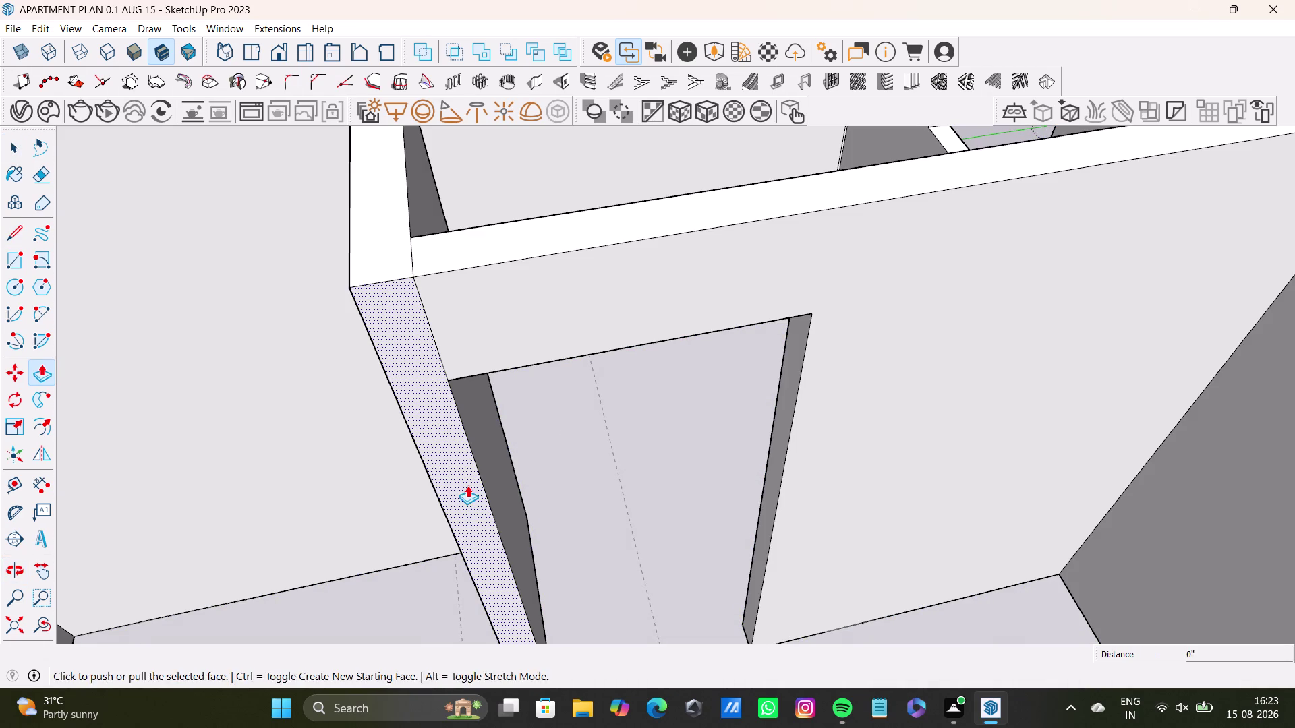
drag(467, 485, 442, 362)
middle_drag(434, 391, 630, 370)
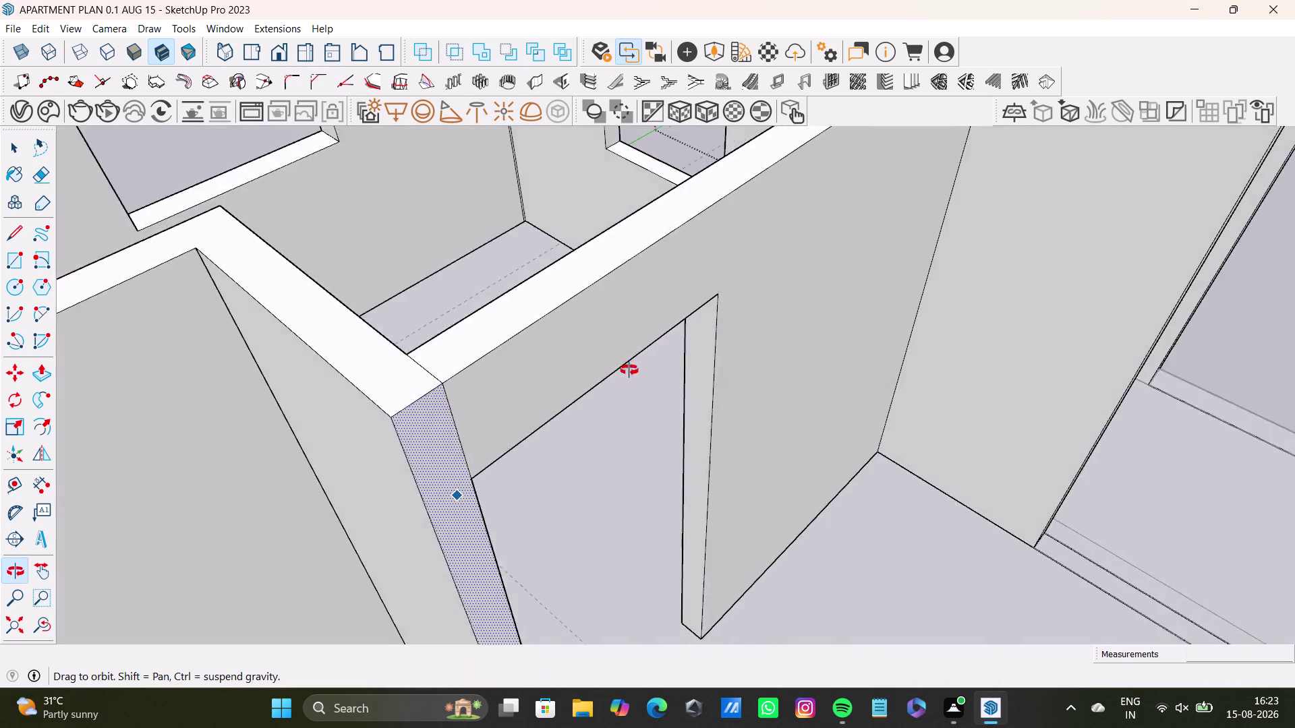
middle_drag(629, 370, 675, 292)
drag(568, 263, 451, 227)
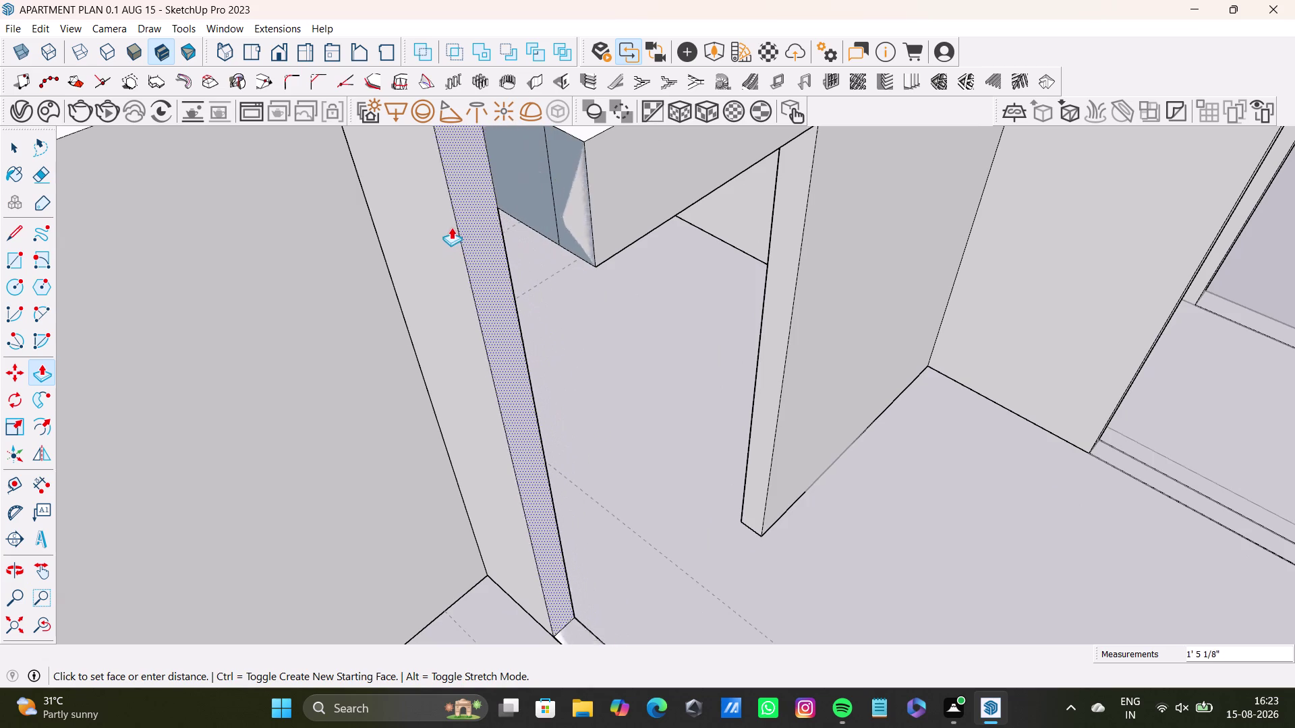
drag(452, 227, 452, 227)
middle_drag(582, 274, 507, 339)
scroll(up, 3)
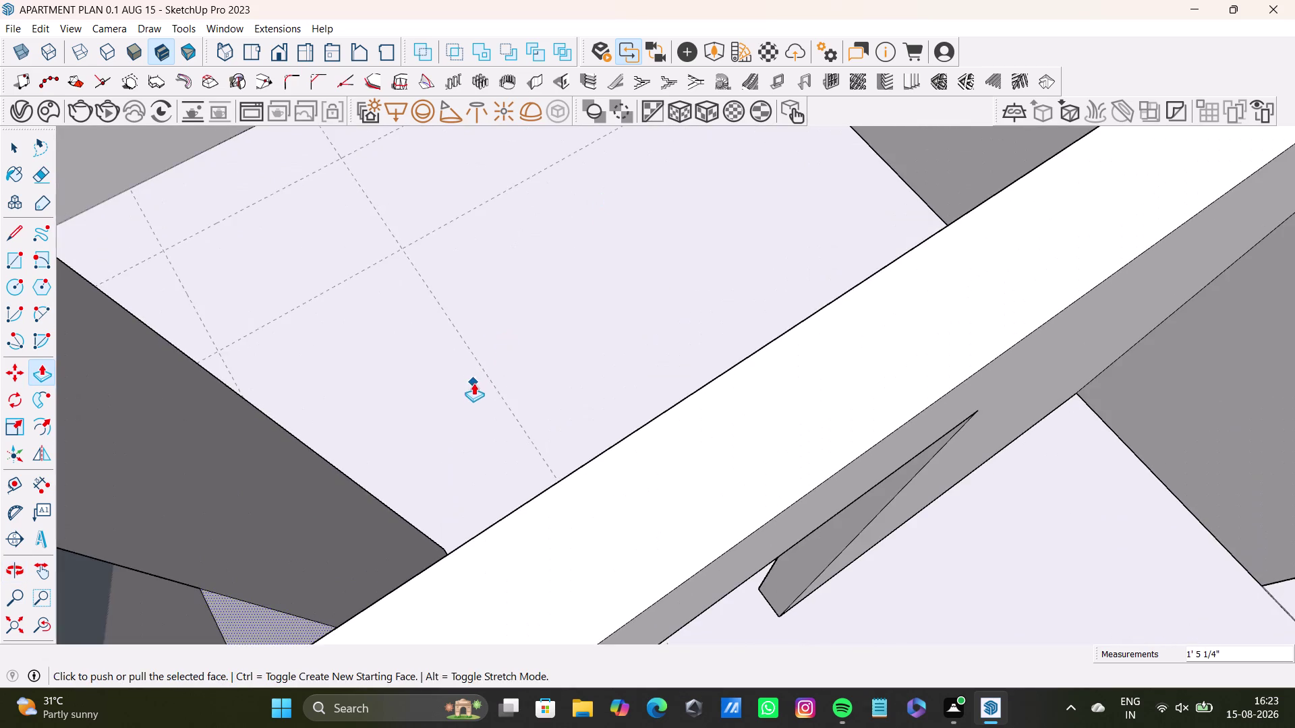
middle_drag(473, 383, 577, 294)
click(629, 256)
key(space)
Select edges near the end of the extended jamb.
click(644, 256)
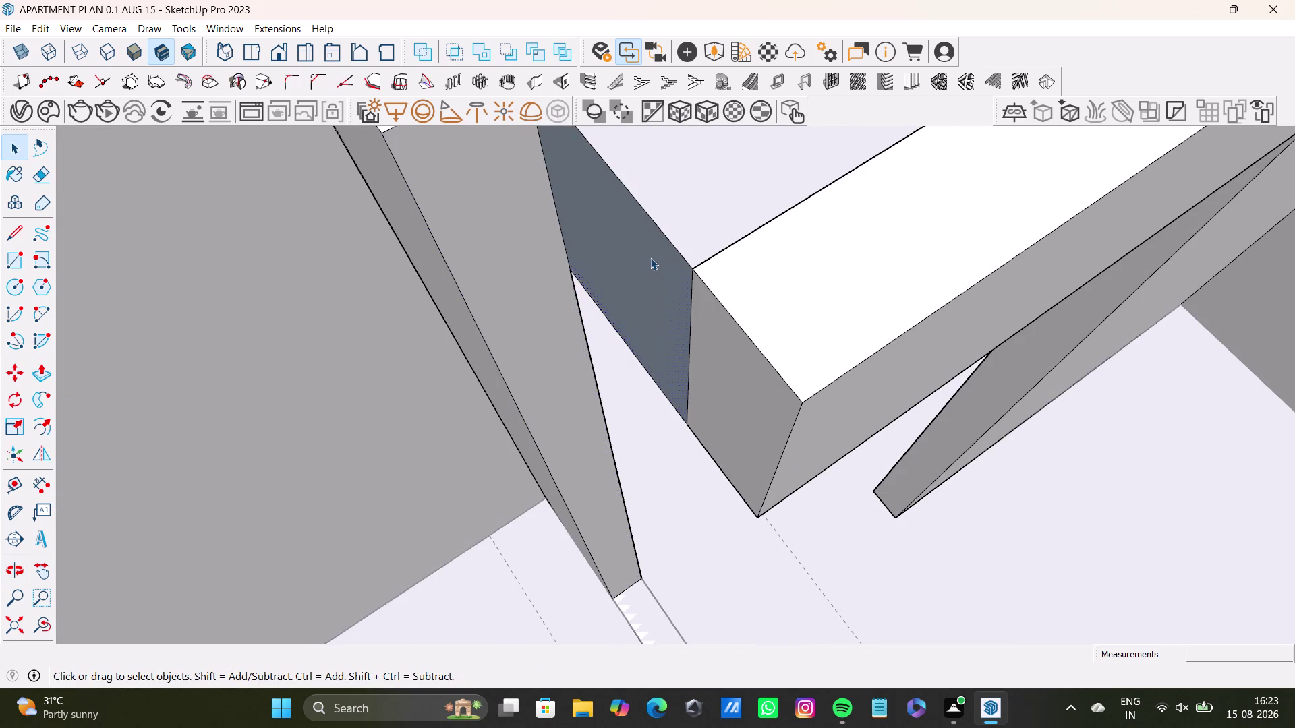
click(651, 265)
click(660, 275)
click(665, 280)
drag(667, 289, 667, 300)
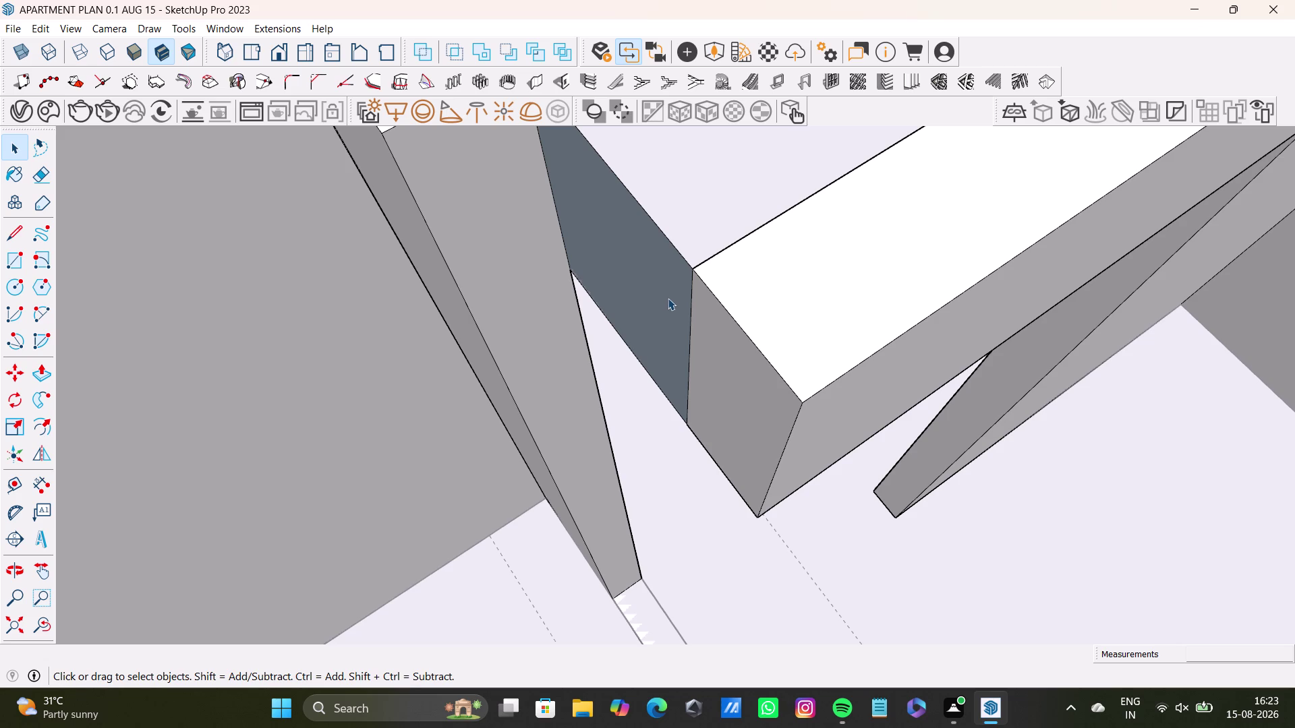
Delete the selected edges and orbit to the other side of the jamb.
key(Delete)
click(672, 277)
key(Delete)
scroll(down, 3)
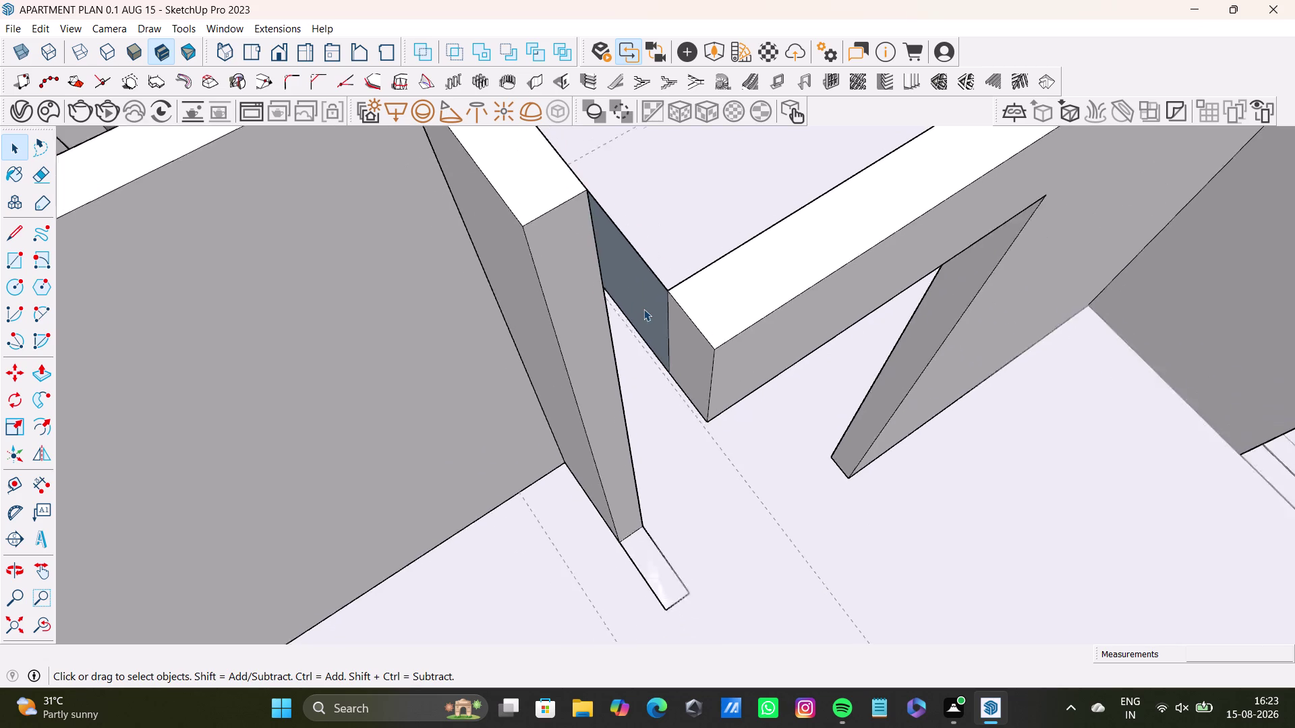
scroll(down, 3)
middle_drag(670, 308, 657, 482)
middle_drag(669, 477, 225, 369)
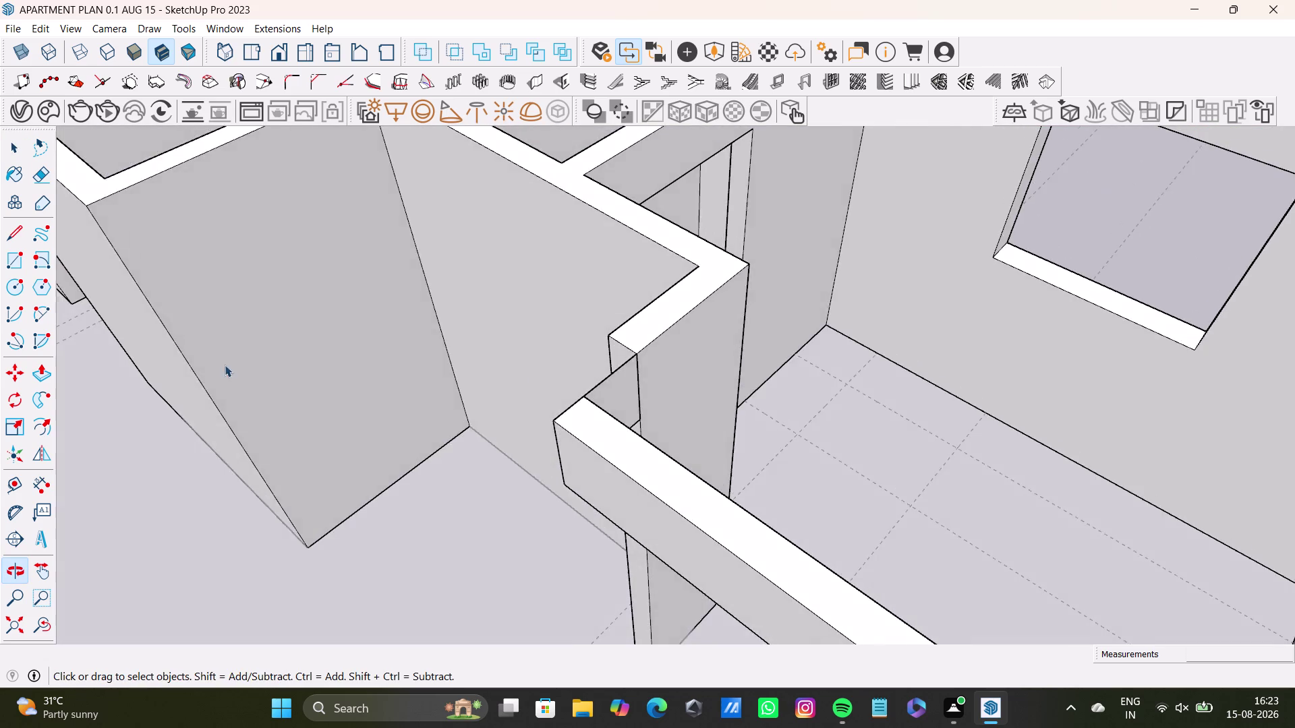
scroll(up, 3)
Select and delete faces at the wall end.
click(580, 387)
click(580, 387)
scroll(up, 3)
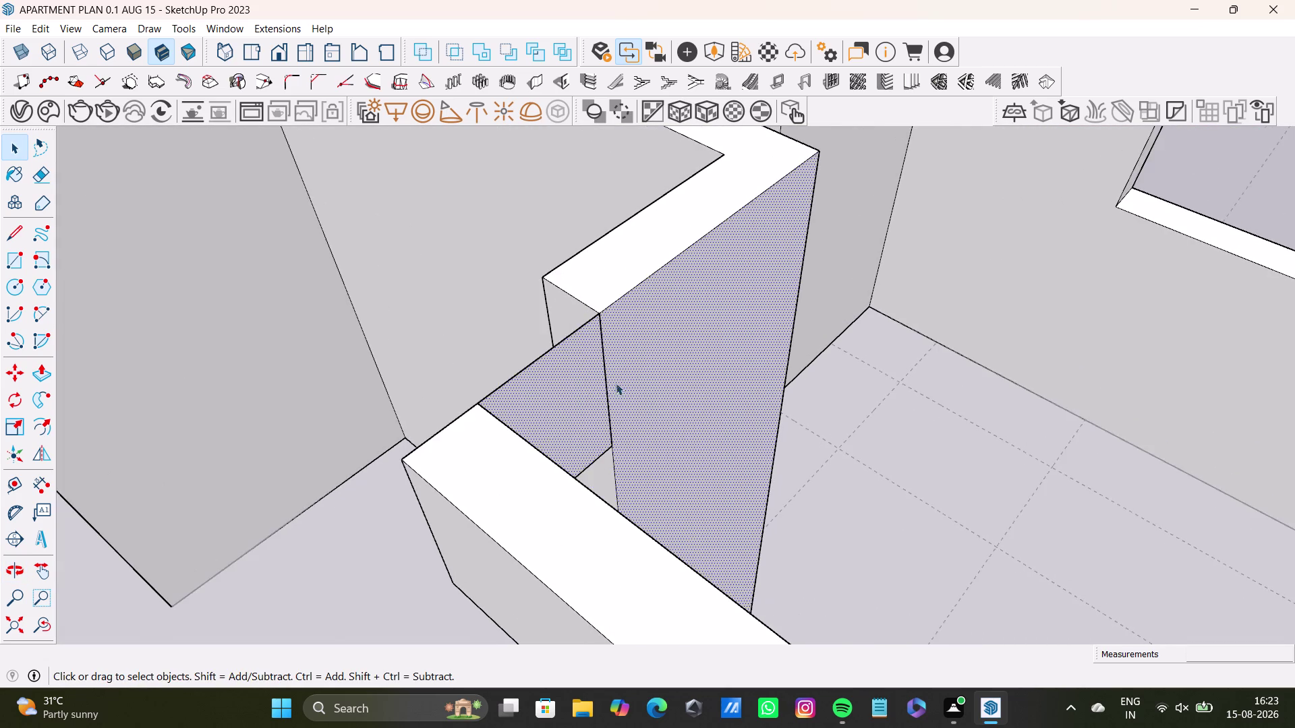
middle_drag(637, 390, 451, 396)
click(519, 296)
click(525, 295)
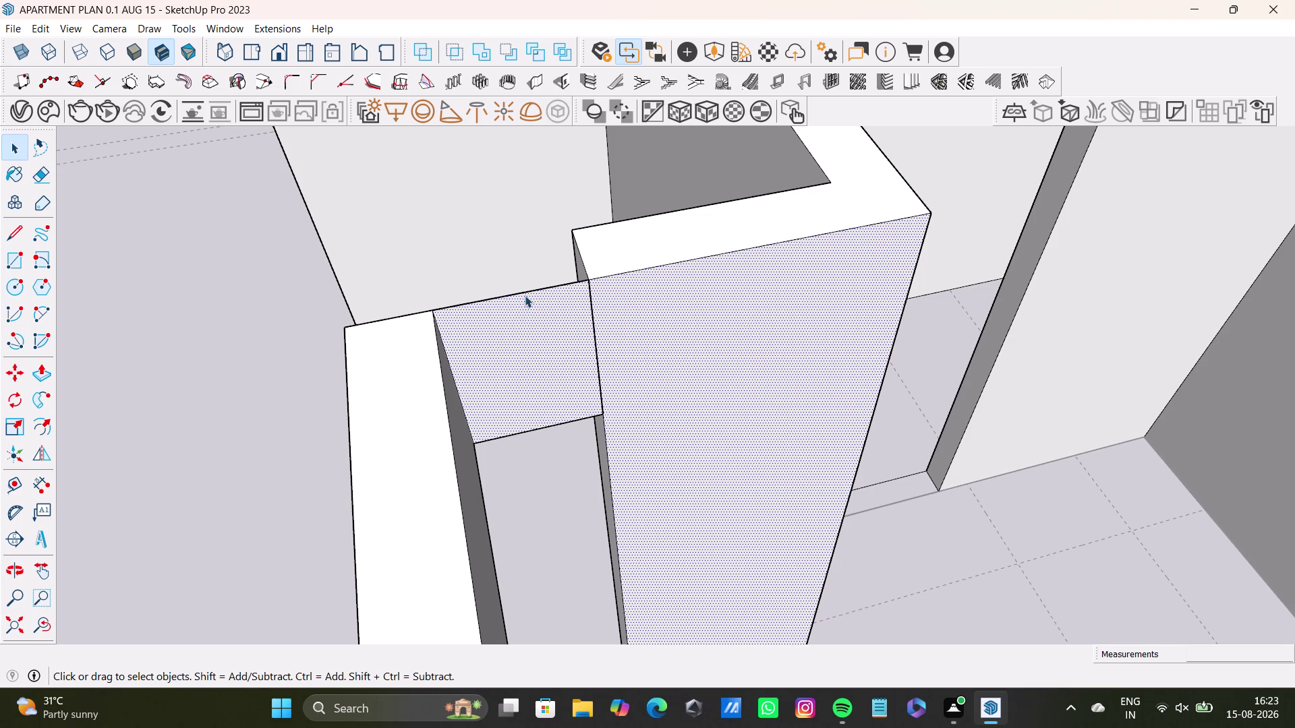
click(526, 291)
key(Delete)
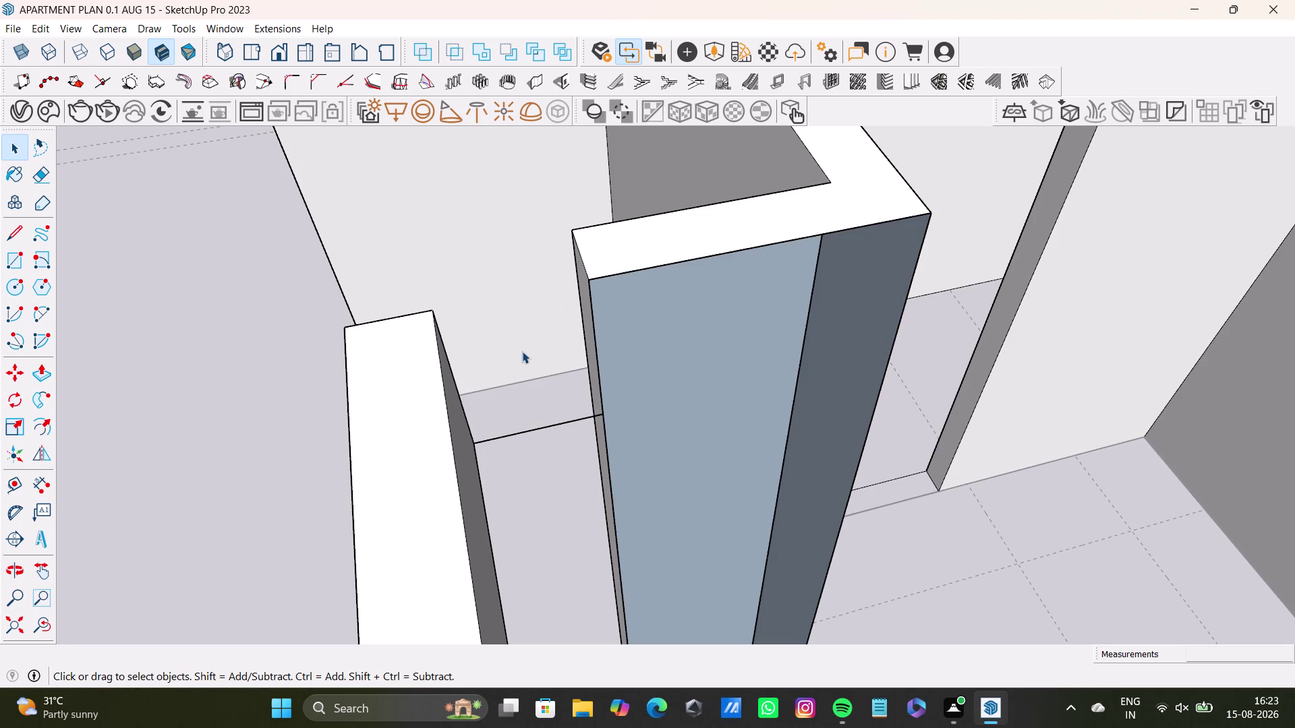
click(569, 421)
key(Delete)
Undo the last four changes to restore the wall end faces.
scroll(down, 3)
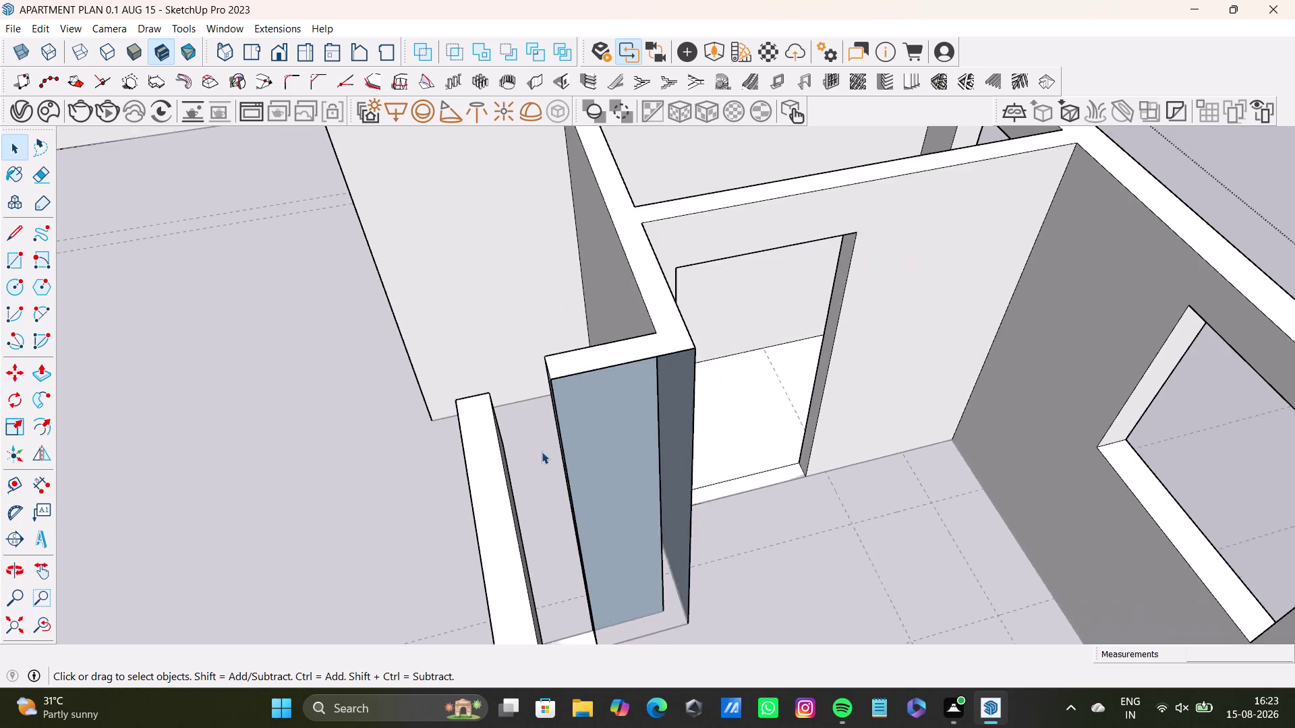
middle_drag(542, 452, 429, 469)
scroll(down, 3)
key(ctrl+z)
key(ctrl+z)
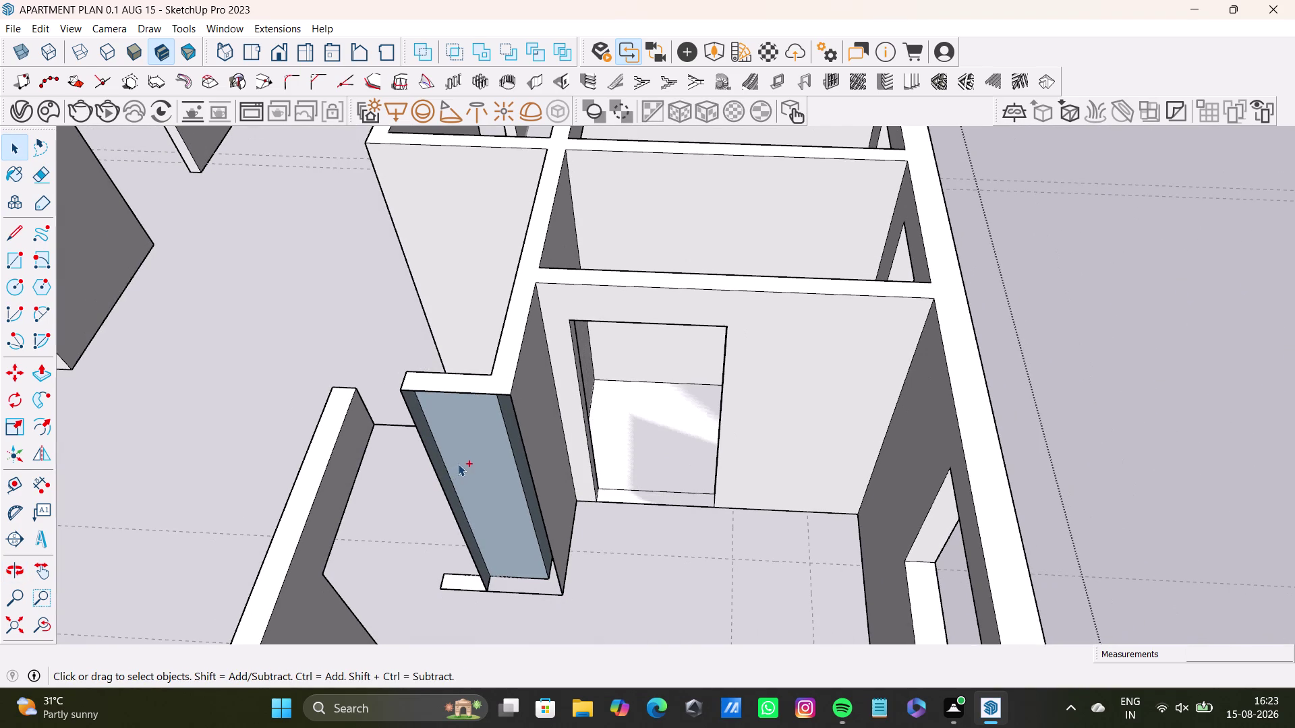
key(ctrl+z)
key(ctrl+z)
Push/pull the short wall end face out 3'3" to the adjoining wall.
scroll(up, 3)
middle_drag(369, 484, 468, 480)
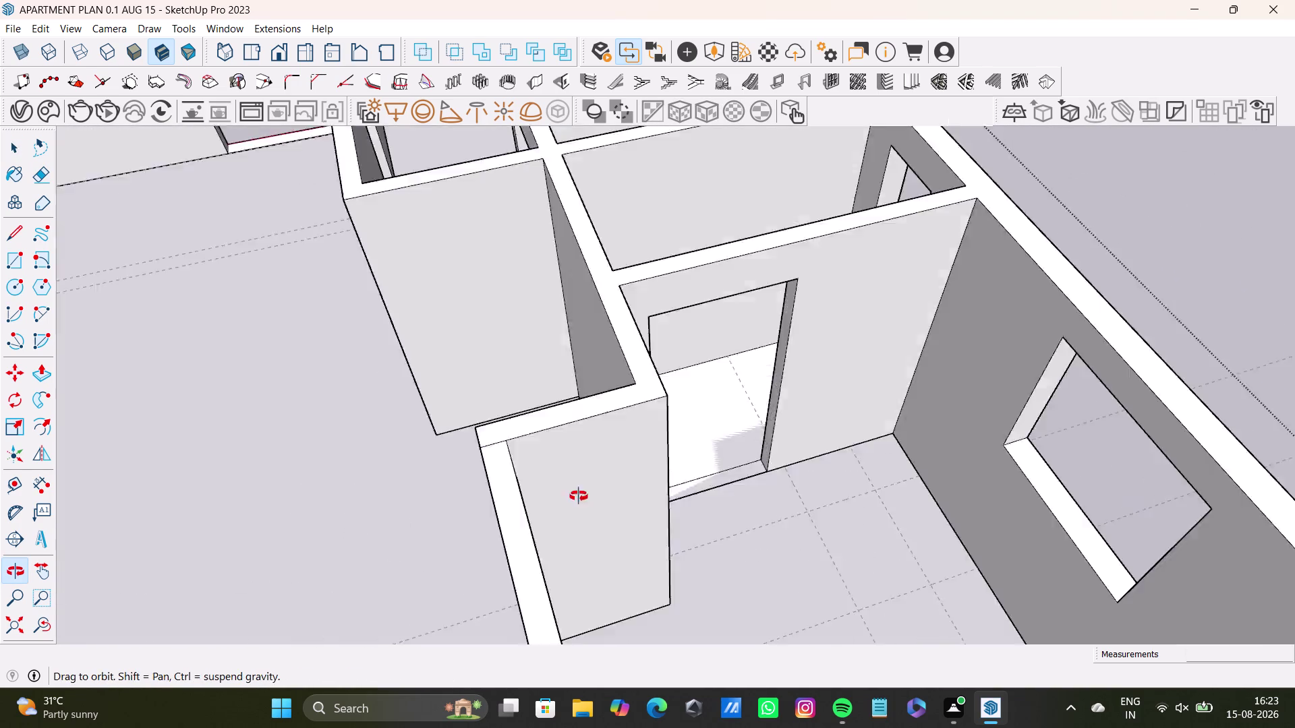
middle_drag(468, 480, 841, 504)
scroll(up, 3)
middle_drag(825, 479, 670, 473)
scroll(up, 3)
middle_drag(670, 471, 693, 387)
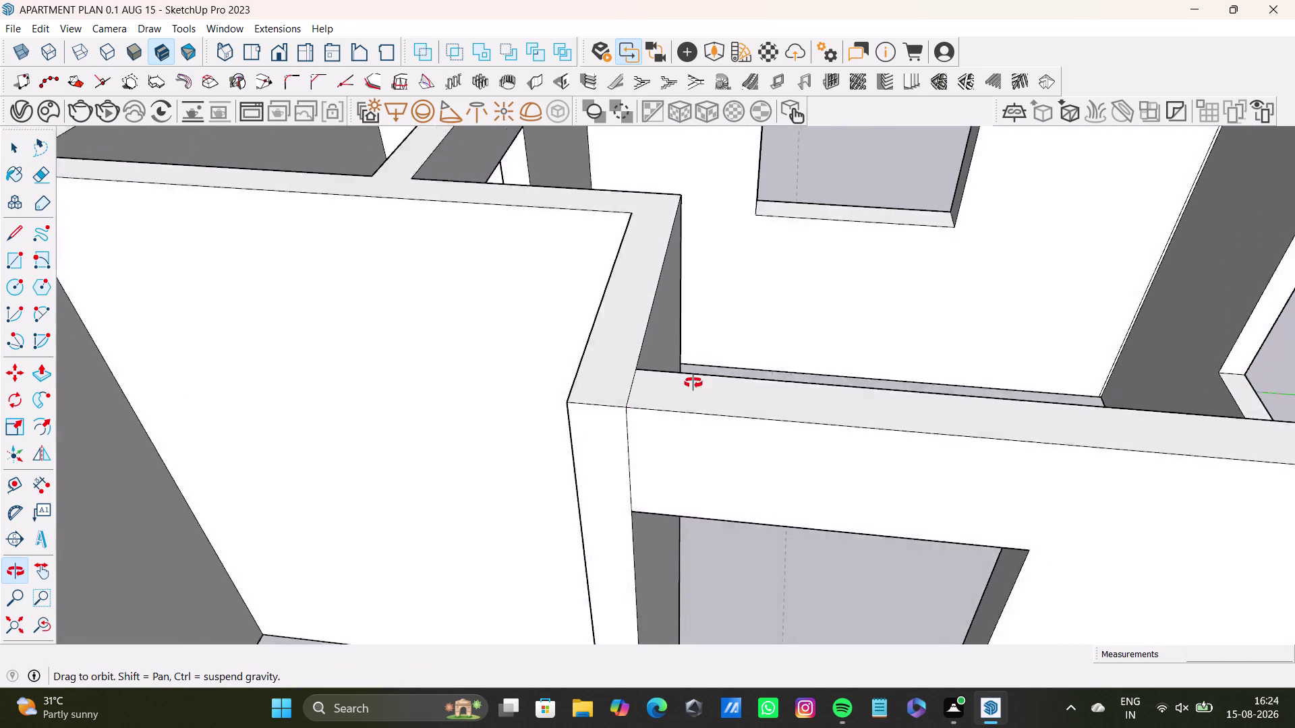
middle_drag(693, 387, 595, 434)
key(space)
click(598, 437)
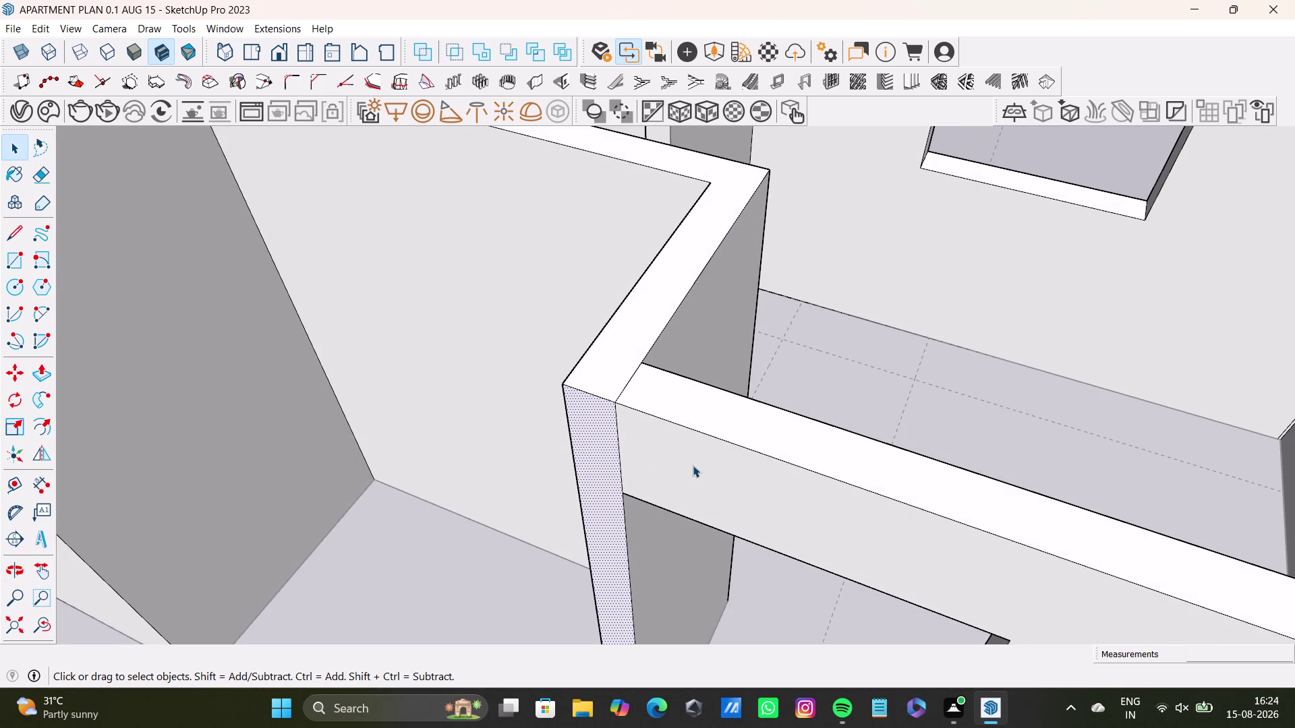
key(p)
drag(597, 437, 661, 268)
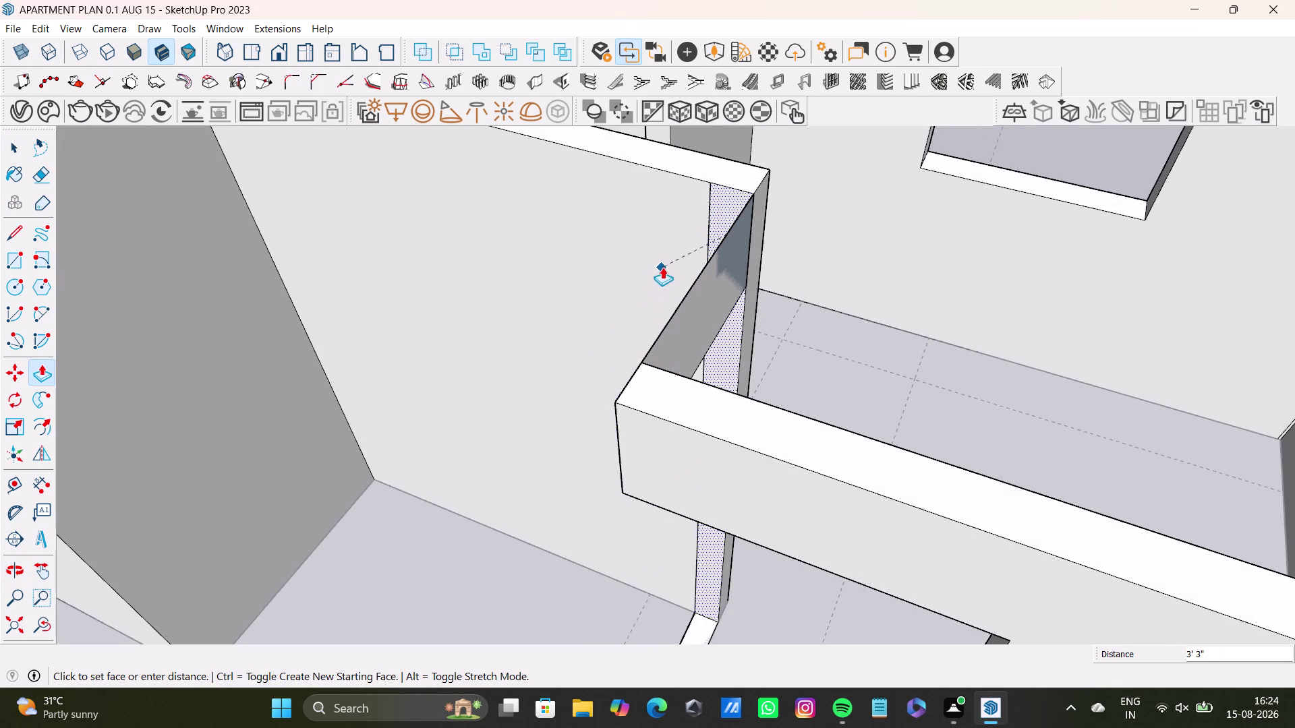
drag(661, 268, 623, 348)
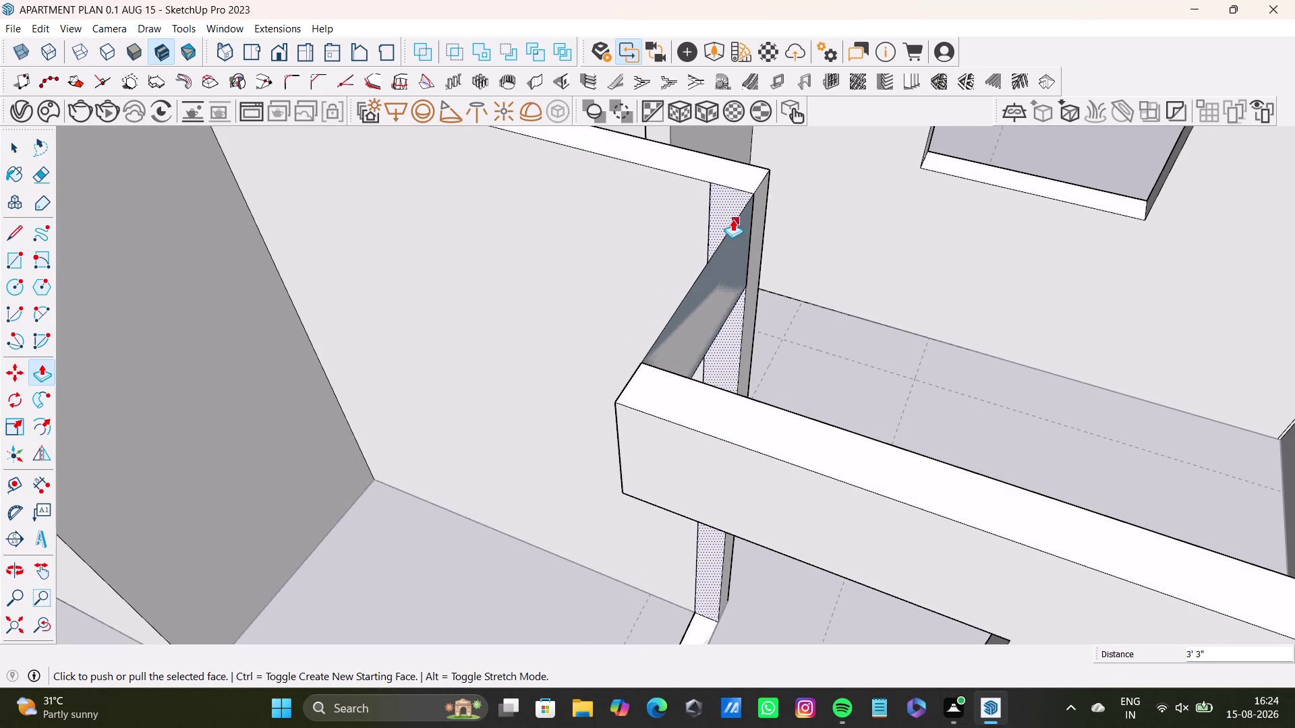
Review the extended wall and delete a stray selected element.
middle_drag(732, 330, 1021, 404)
scroll(down, 3)
middle_drag(974, 347, 753, 386)
scroll(up, 3)
middle_drag(822, 419, 866, 399)
key(space)
click(900, 329)
key(Delete)
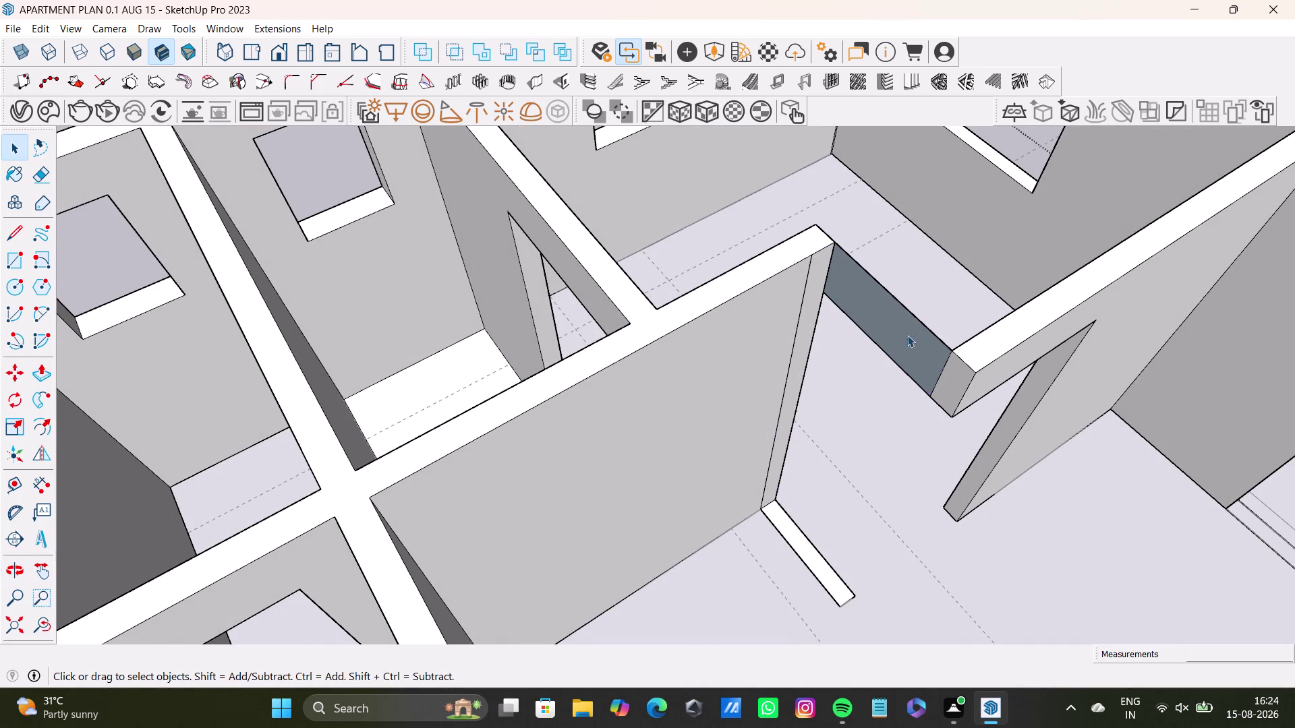
Delete two more stray elements near the extended wall.
click(919, 323)
key(Delete)
click(903, 368)
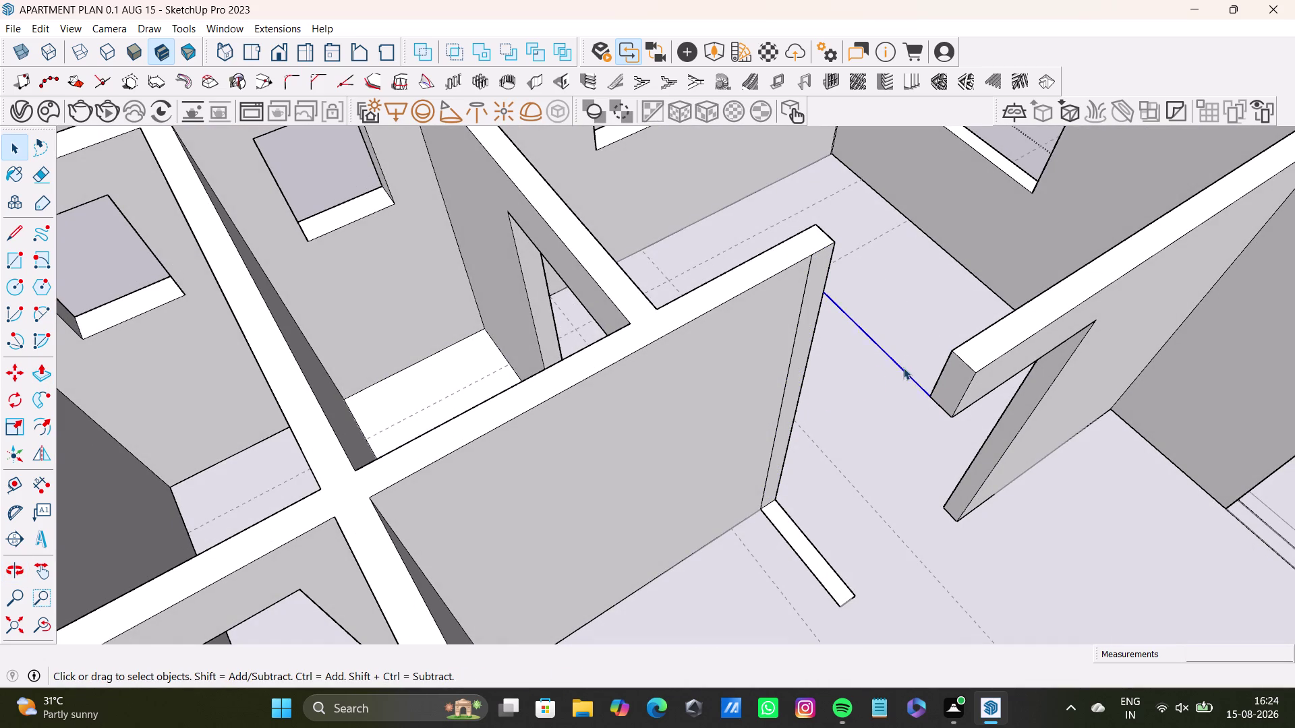
key(Delete)
middle_drag(898, 368, 433, 409)
scroll(down, 3)
middle_drag(591, 428, 580, 485)
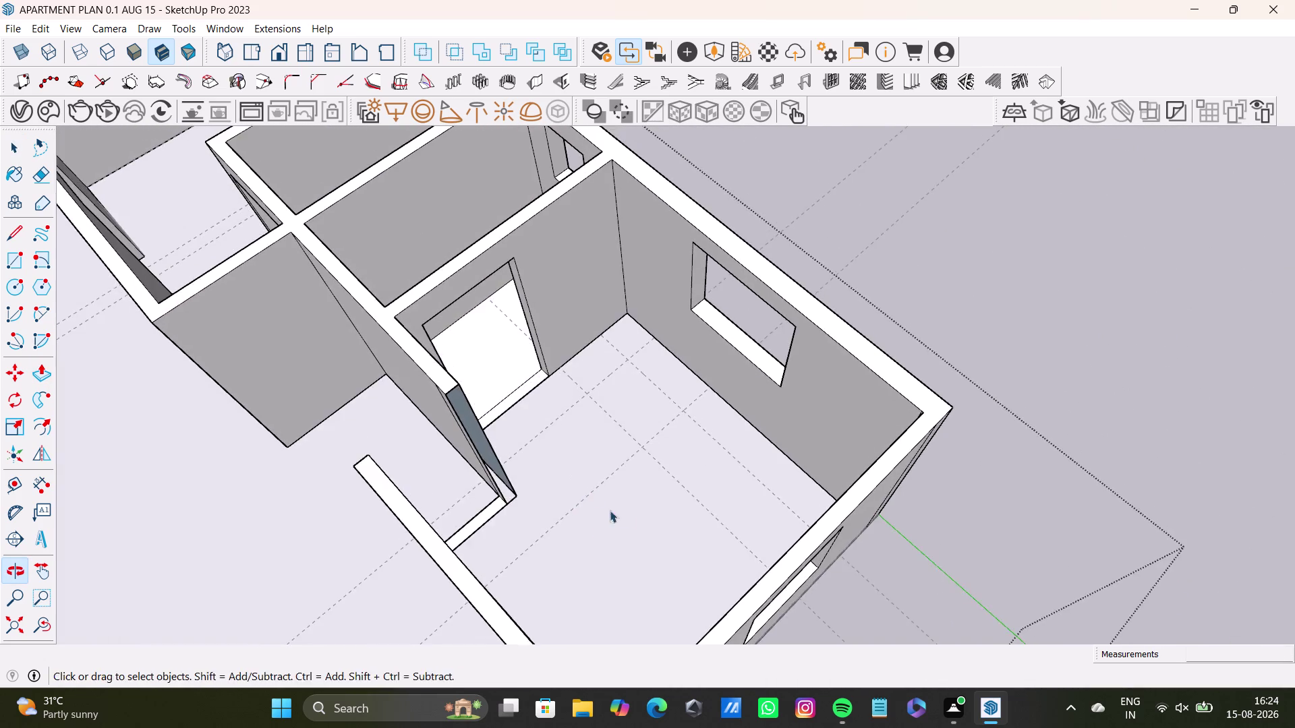
middle_drag(606, 534, 447, 541)
Line up the wall end by the doorway and start a rectangle at its top corner.
middle_drag(494, 391, 574, 502)
scroll(up, 3)
middle_drag(556, 483, 665, 522)
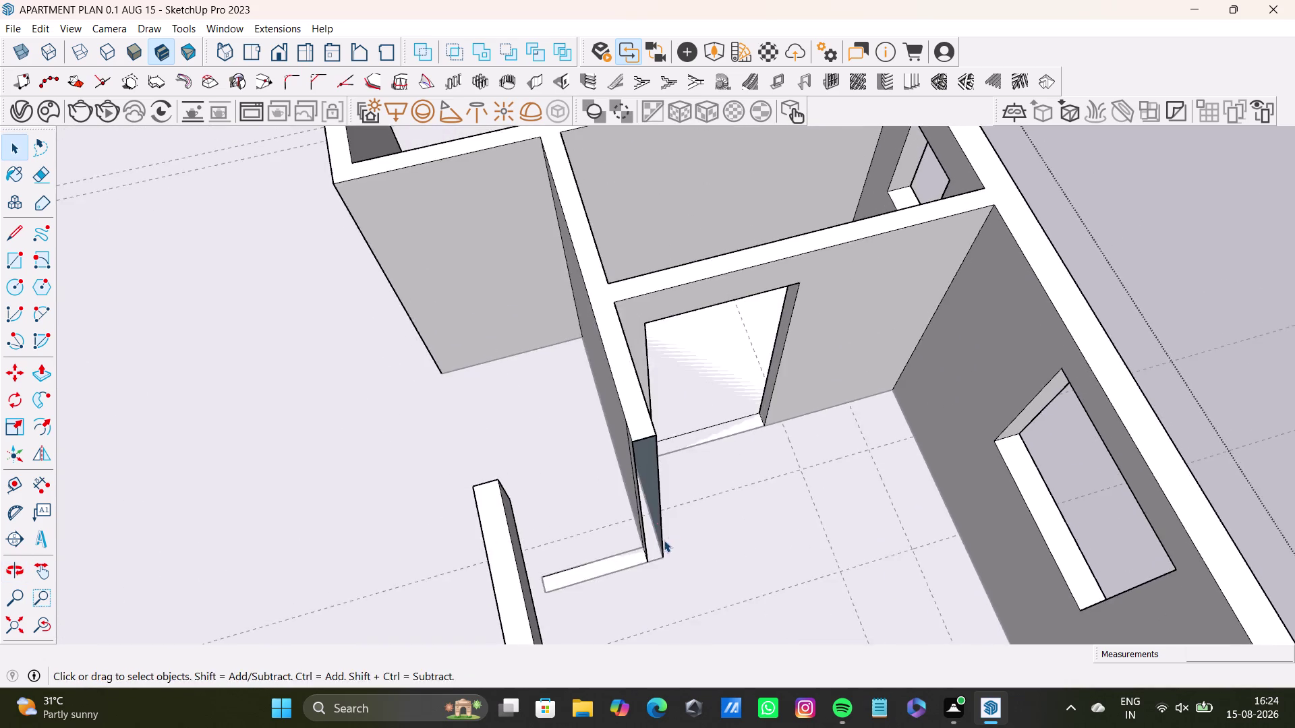
middle_drag(653, 543, 551, 410)
scroll(up, 3)
middle_drag(610, 399, 625, 313)
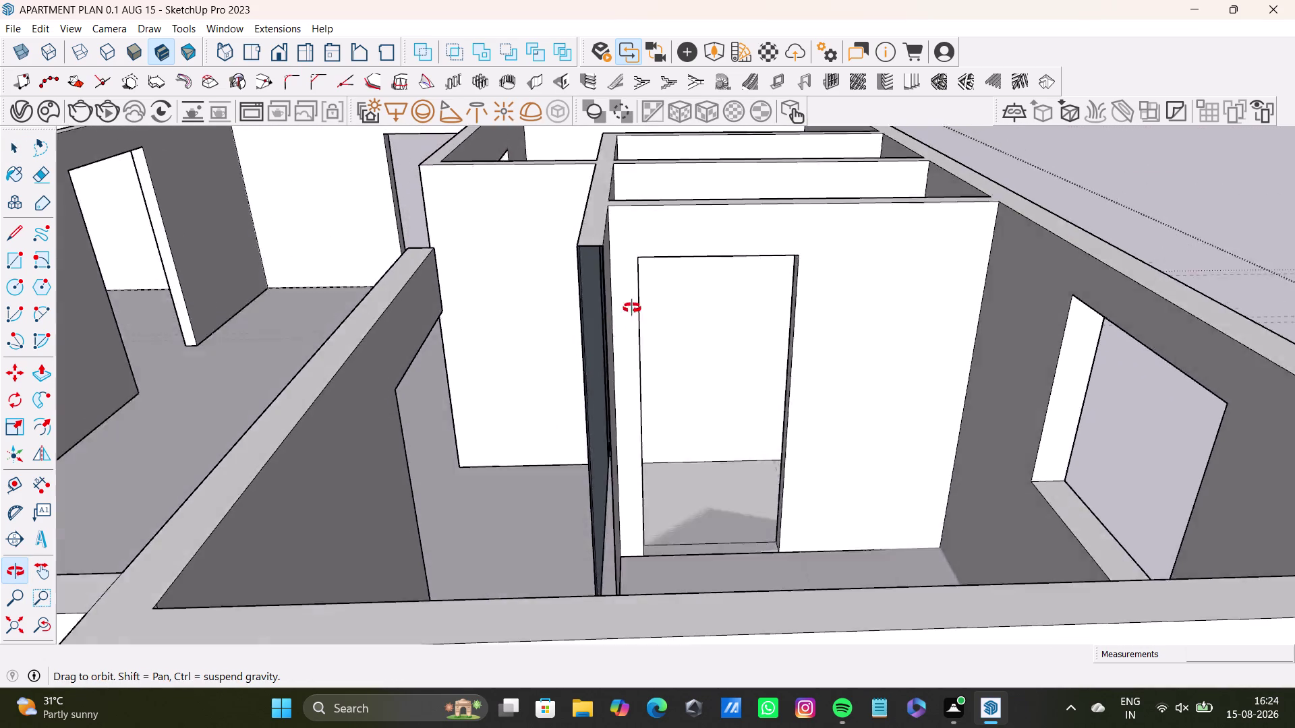
middle_drag(625, 313, 734, 345)
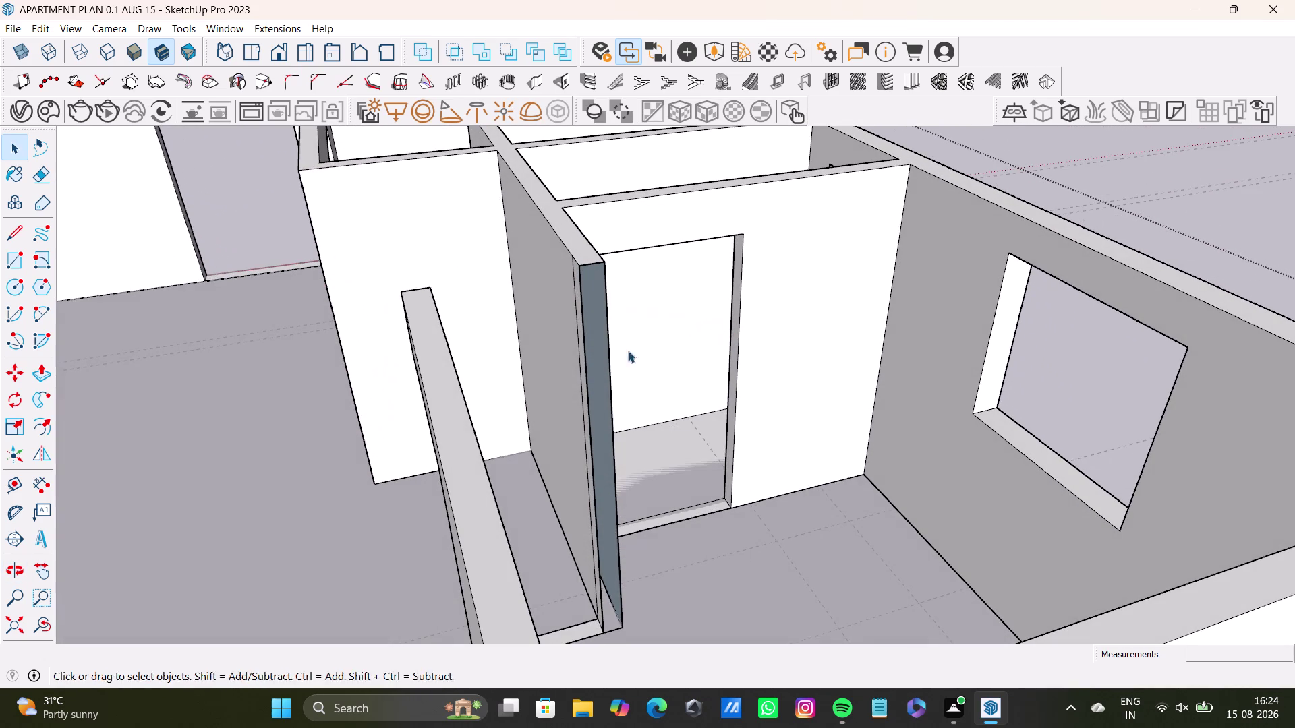
click(15, 261)
scroll(up, 3)
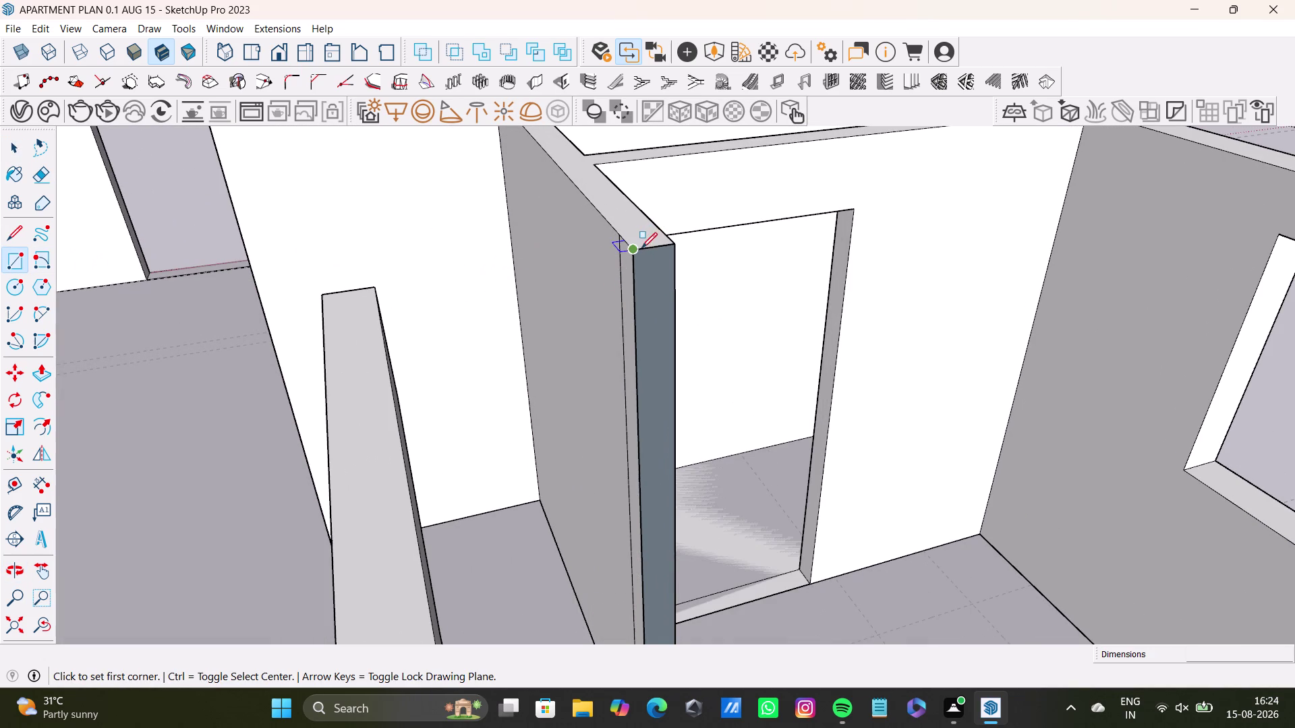
click(637, 248)
Finish the rectangle at the base of the wall end face.
scroll(down, 3)
middle_drag(669, 395, 649, 247)
scroll(down, 3)
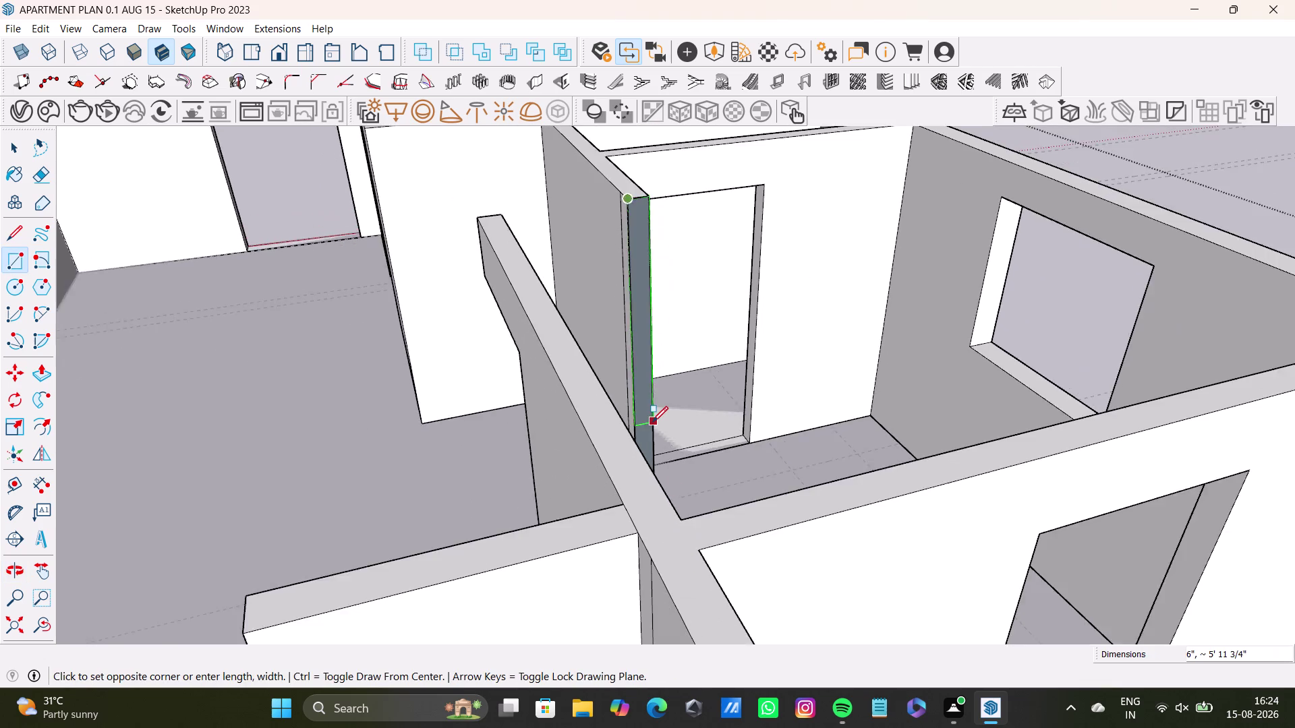
scroll(down, 3)
key(Left)
scroll(down, 3)
middle_drag(646, 413, 644, 325)
scroll(up, 3)
middle_drag(648, 345, 608, 572)
scroll(up, 3)
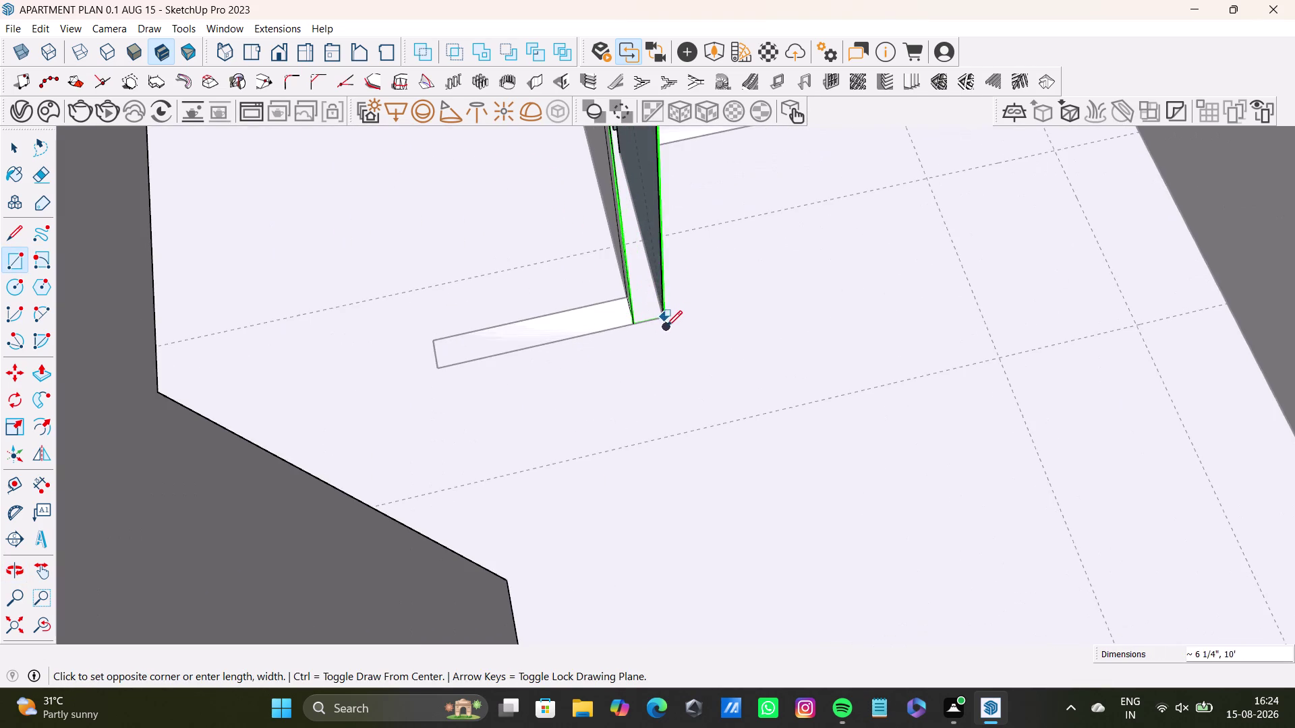
click(664, 318)
key(space)
Orbit out to look down over the doorway wall and neighbouring rooms.
scroll(down, 3)
middle_drag(655, 313, 664, 332)
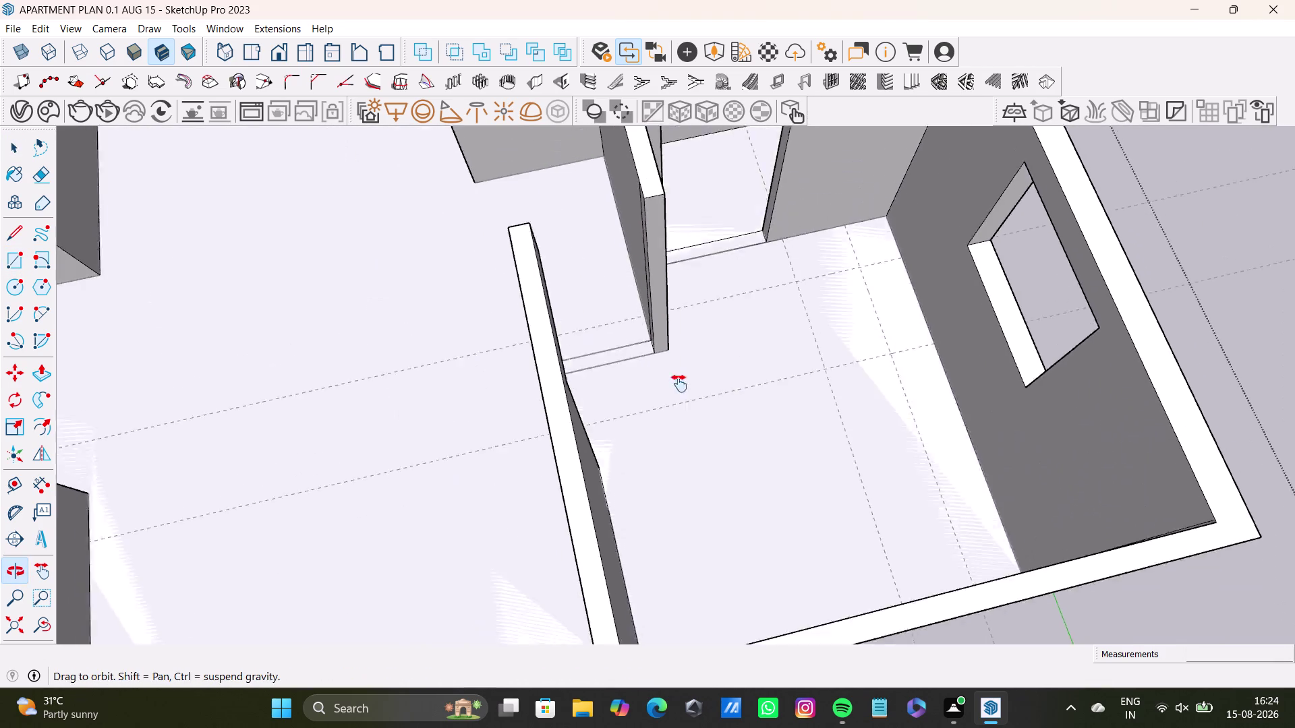
middle_drag(664, 332, 686, 437)
scroll(up, 3)
scroll(down, 3)
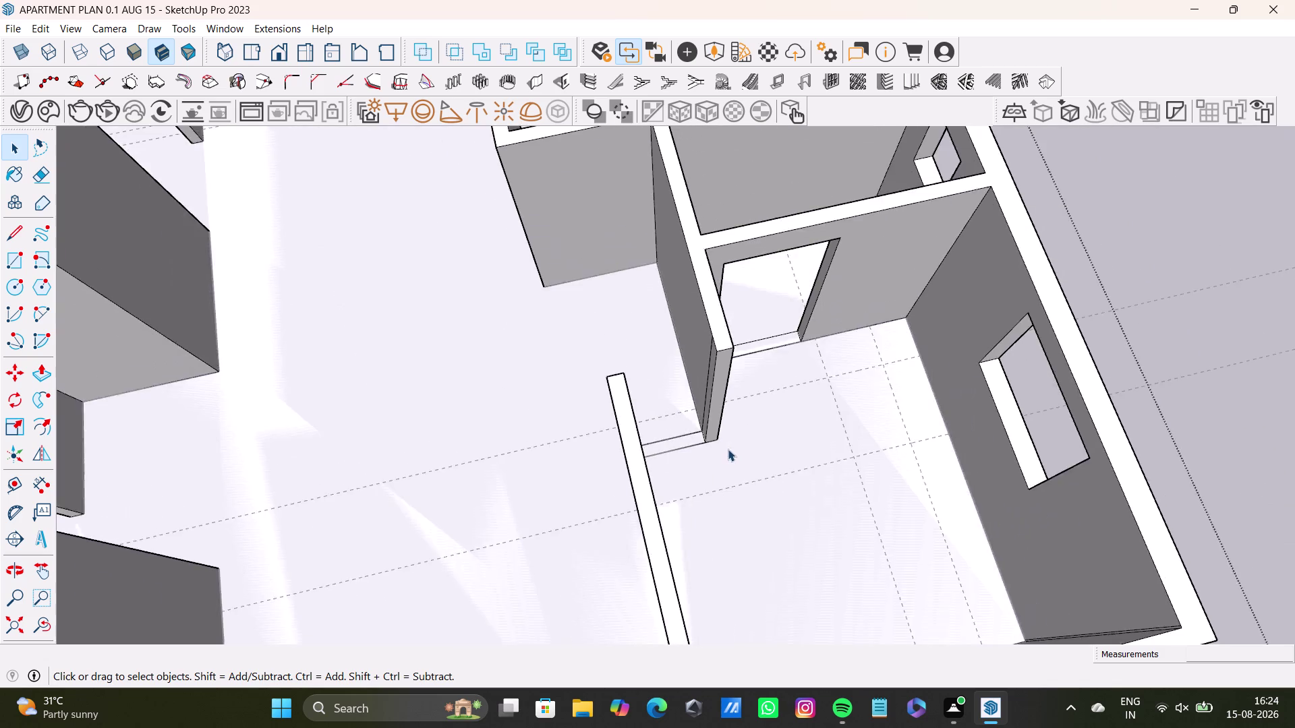
middle_drag(731, 448, 1048, 377)
middle_drag(645, 430, 965, 433)
middle_drag(723, 379, 863, 356)
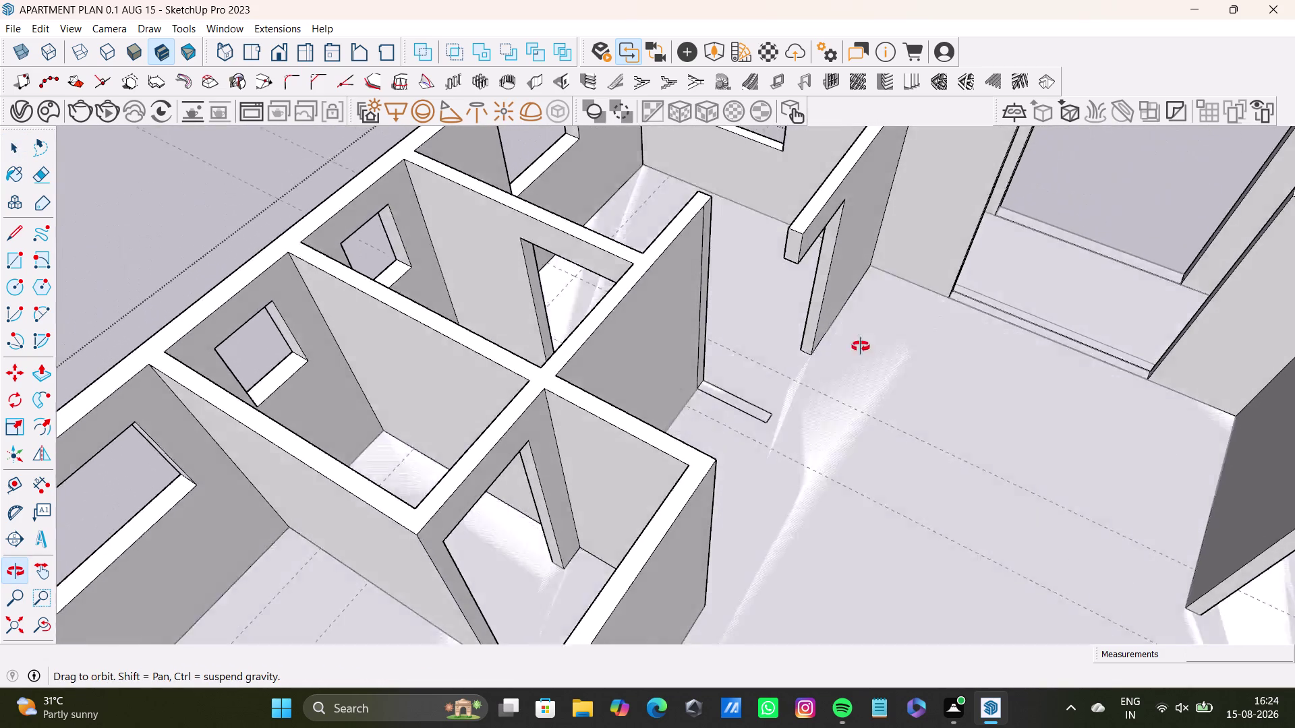
middle_drag(863, 356, 830, 289)
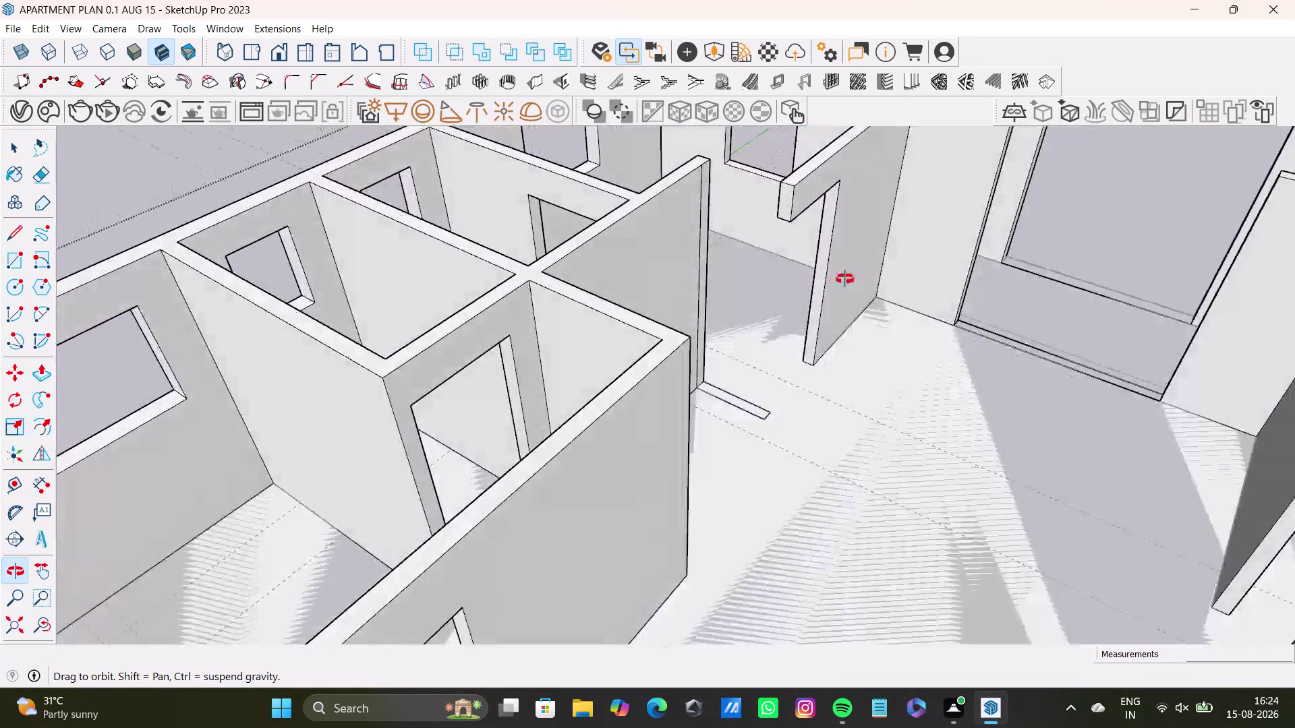
middle_drag(830, 289, 836, 487)
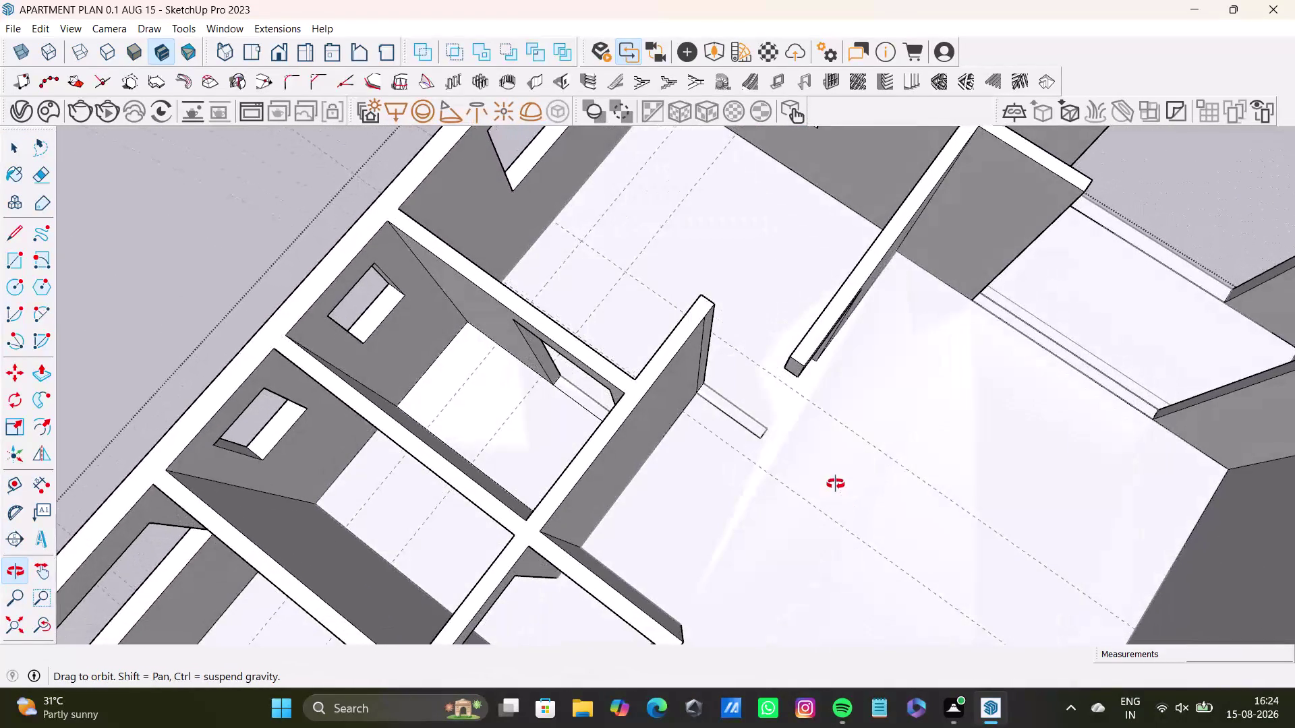
middle_drag(836, 487, 835, 485)
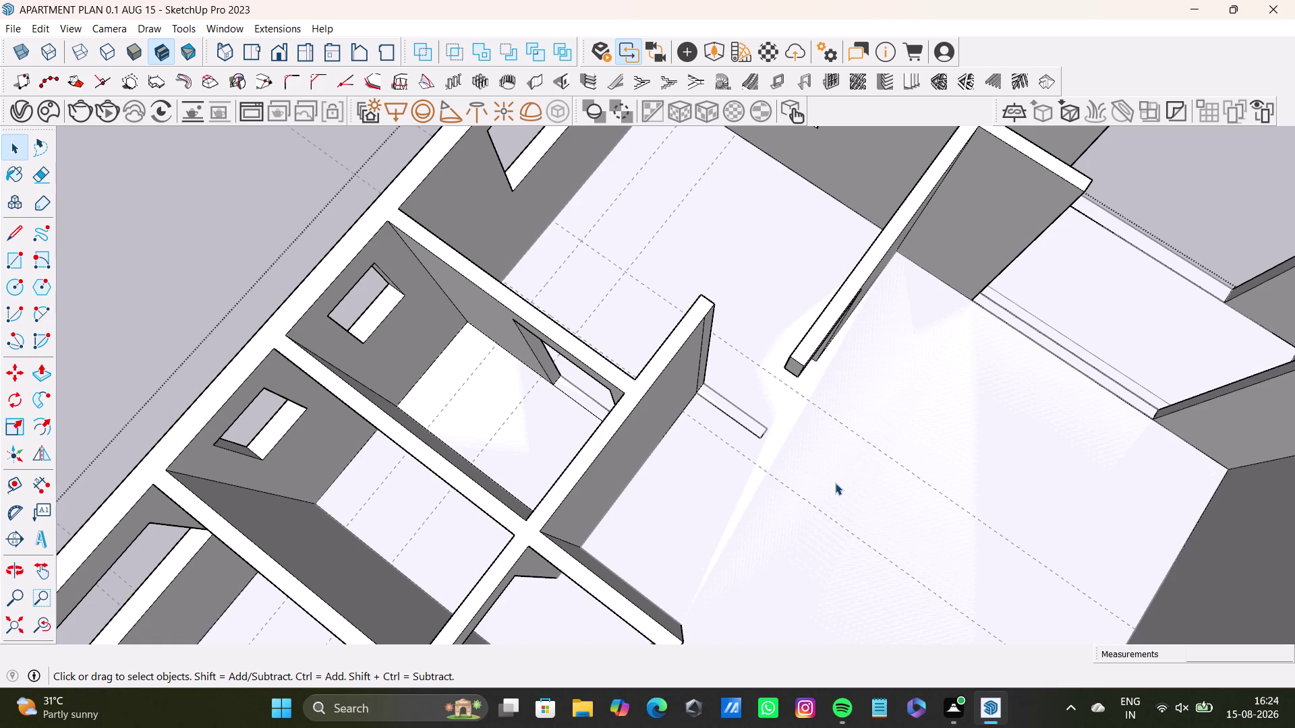
middle_drag(766, 409, 650, 319)
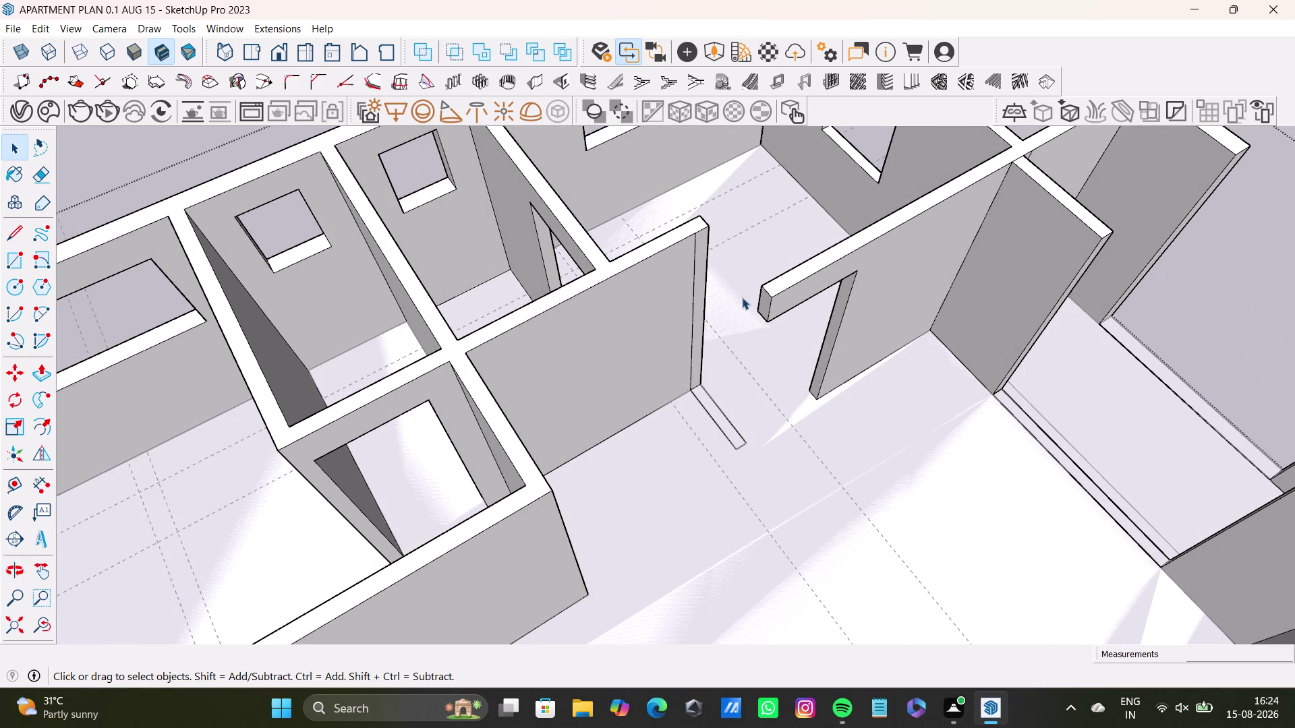
Push the jamb strip on the doorway wall end back into the wall.
scroll(up, 3)
middle_drag(729, 268, 739, 312)
middle_drag(740, 343, 678, 309)
key(space)
click(669, 281)
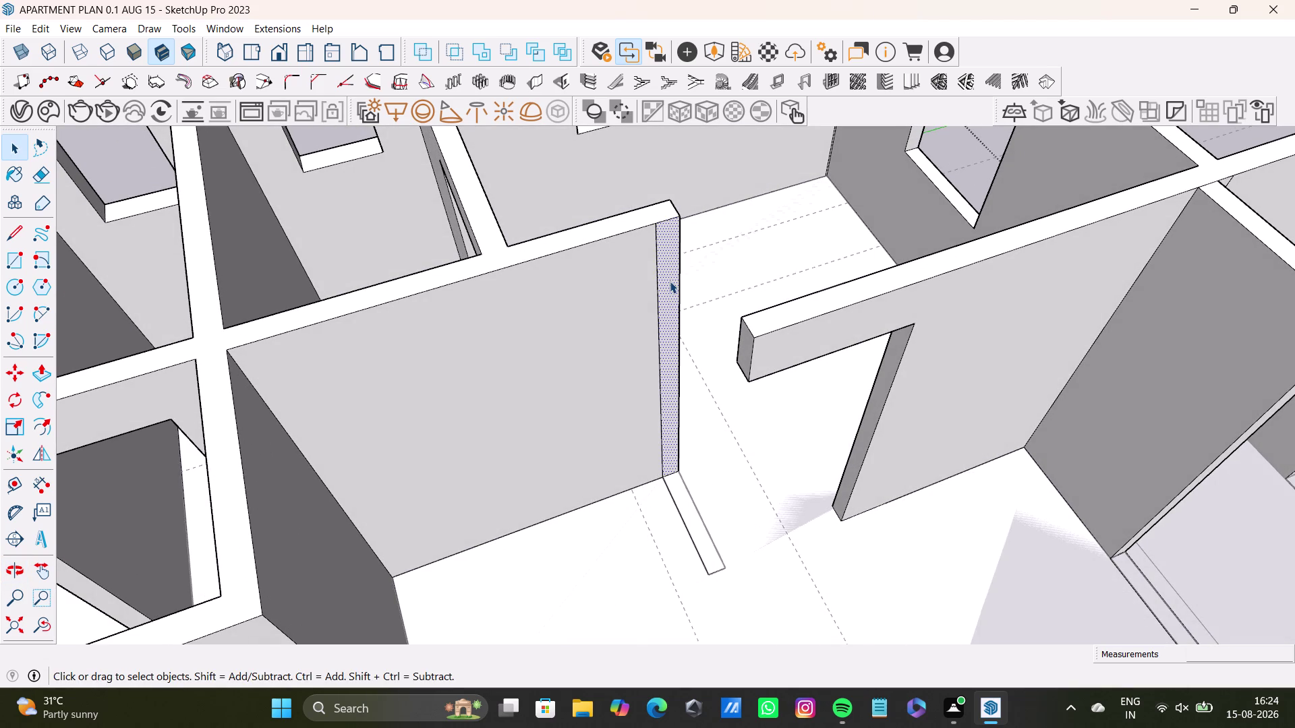
key(p)
drag(669, 281, 672, 305)
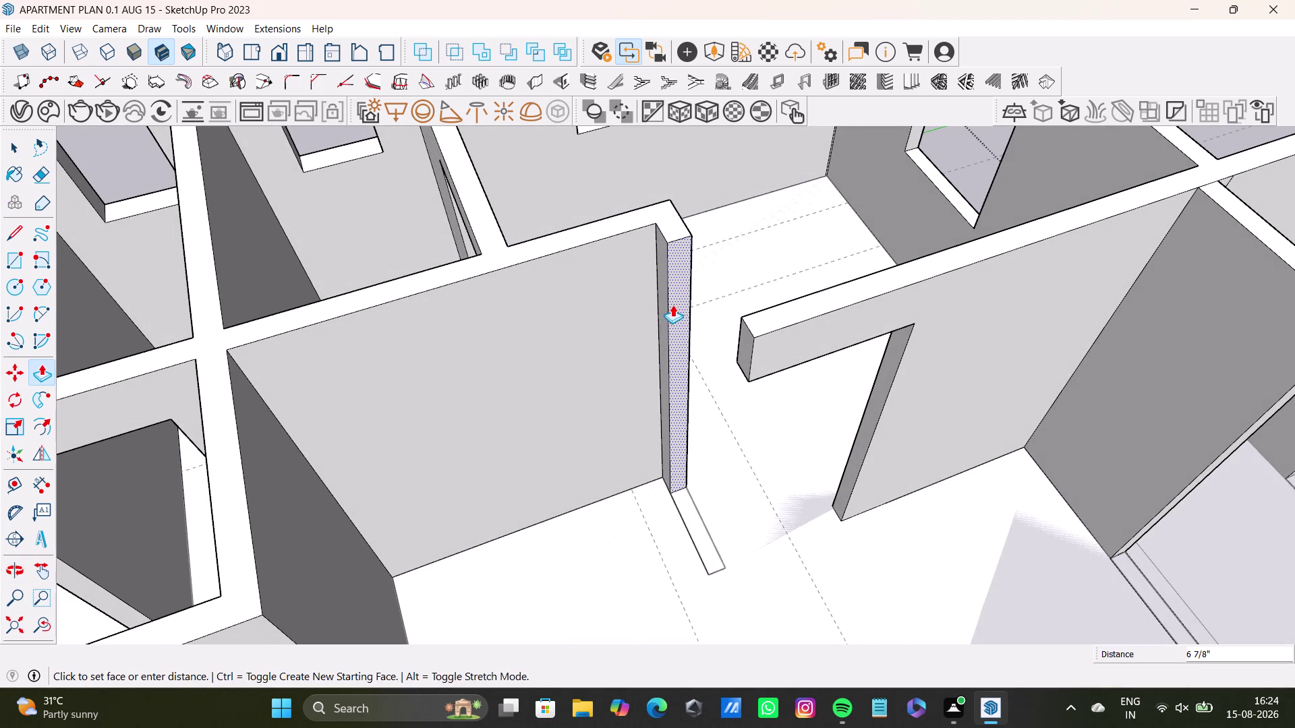
drag(672, 305, 675, 310)
key(space)
Push the short wall's end face back to trim its jamb.
middle_drag(697, 371, 811, 357)
key(space)
scroll(down, 3)
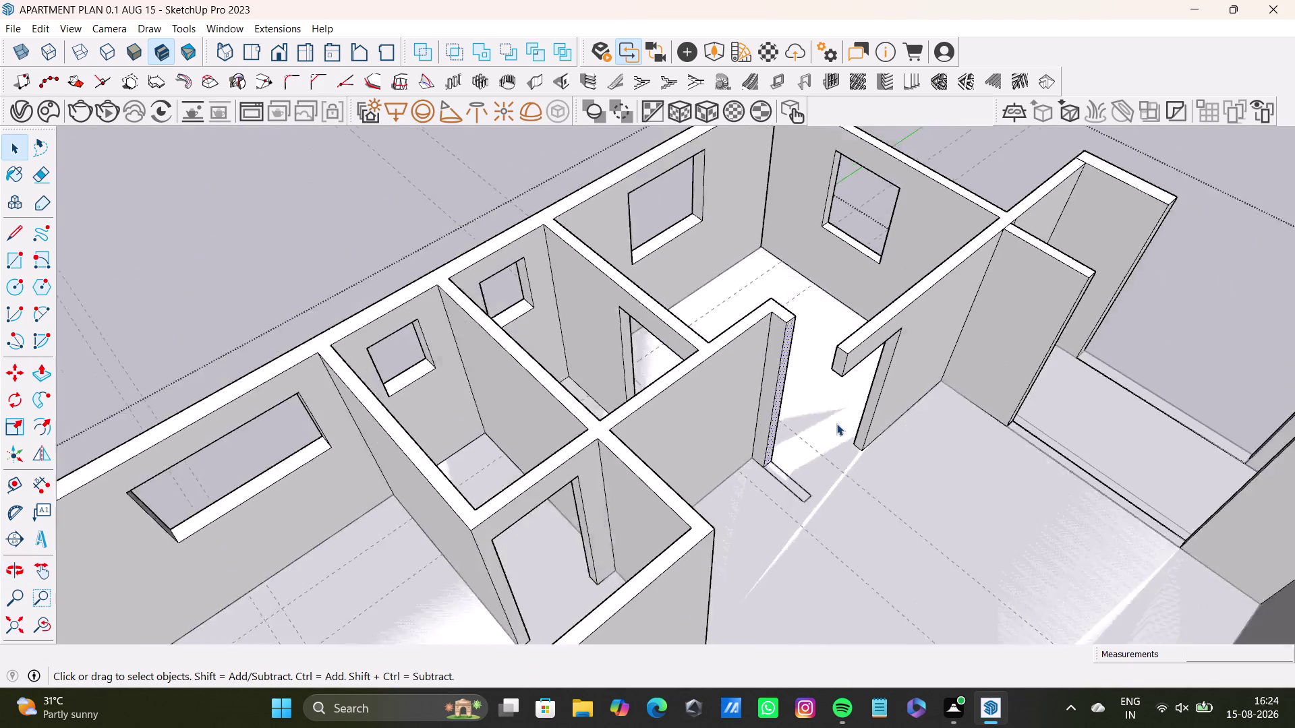
scroll(down, 3)
middle_drag(822, 405, 653, 414)
scroll(up, 3)
middle_drag(627, 420, 734, 412)
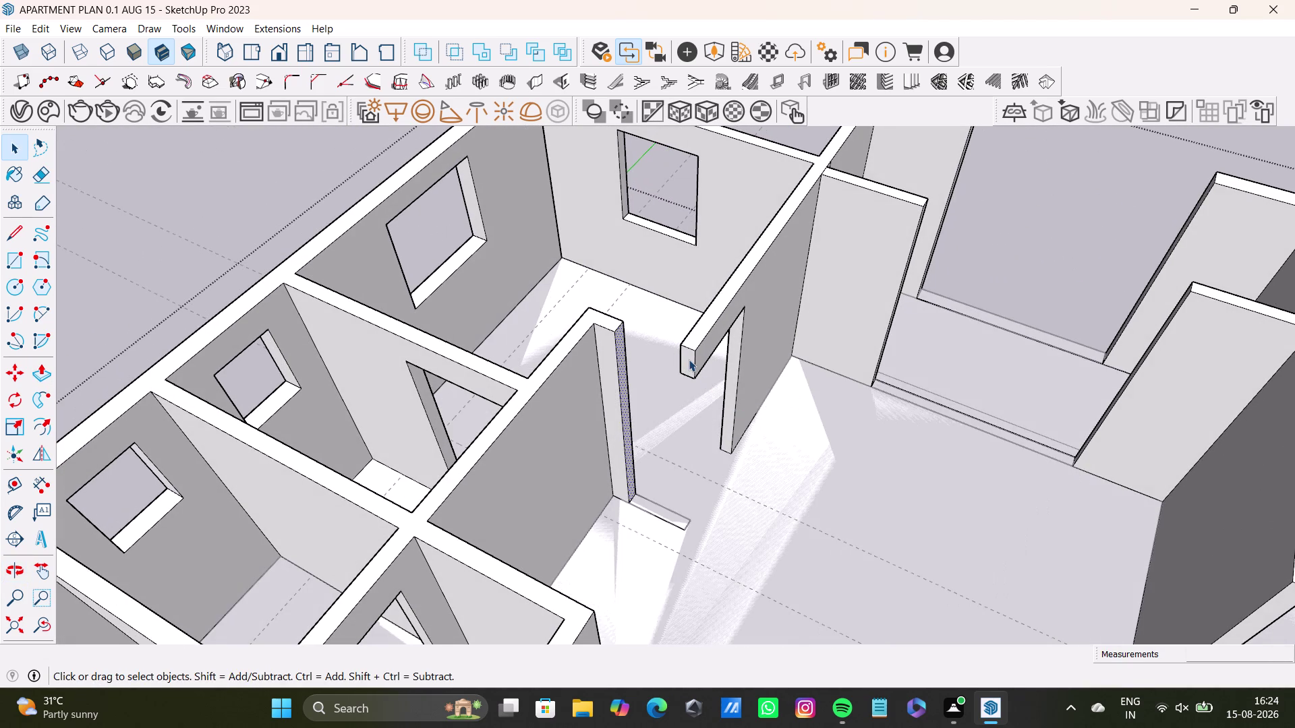
click(687, 360)
key(p)
drag(687, 360, 726, 321)
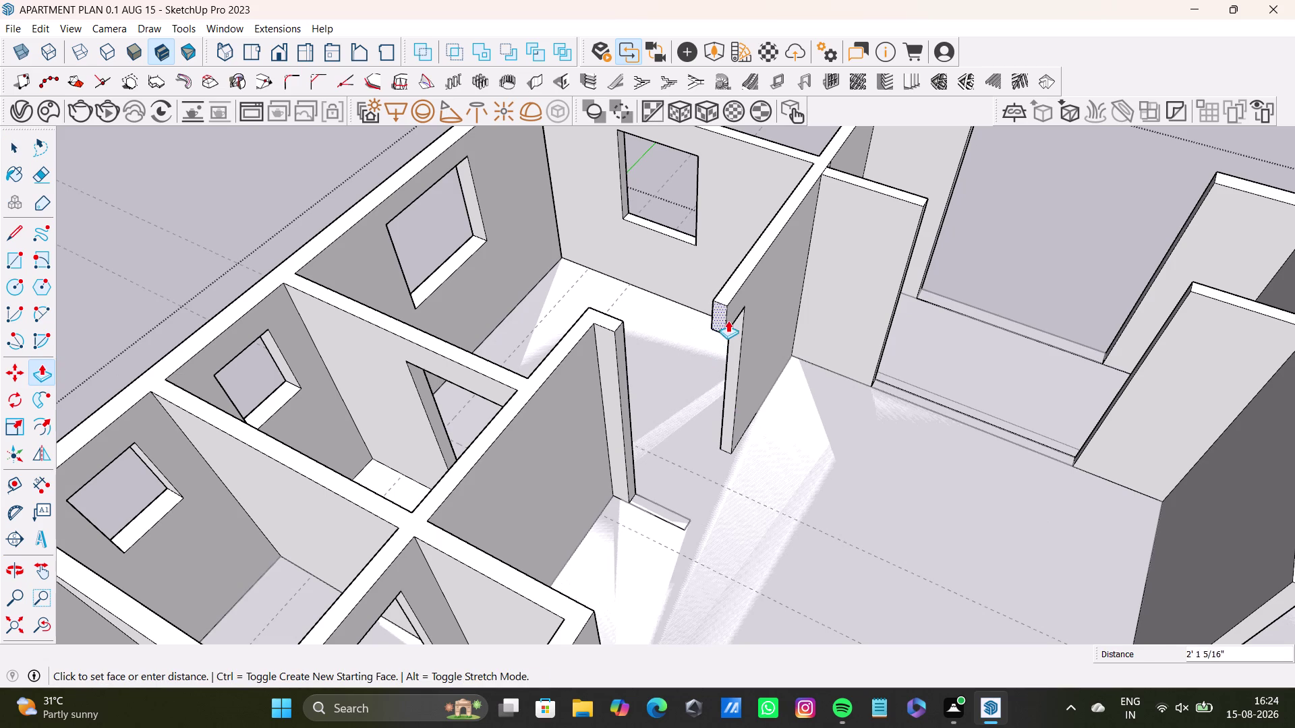
drag(727, 321, 745, 302)
key(space)
Delete the leftover trimmed face on the short wall.
scroll(up, 3)
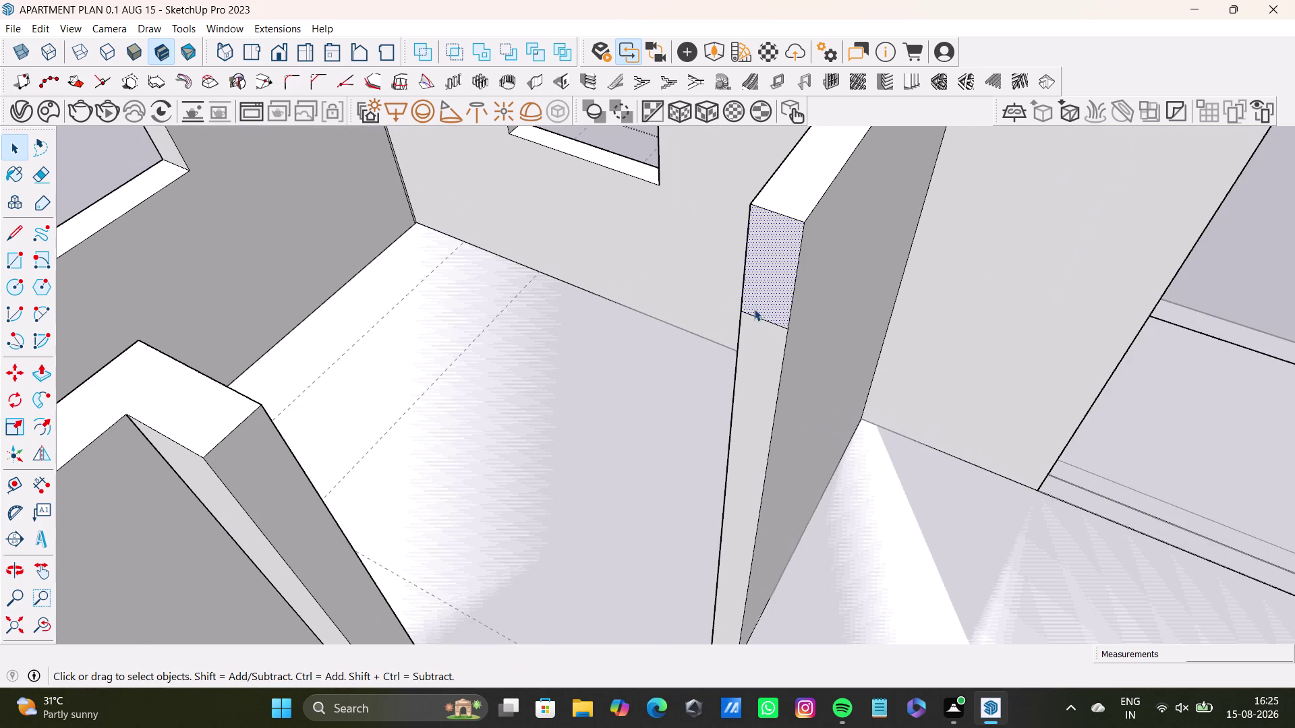
click(761, 319)
key(Delete)
scroll(down, 3)
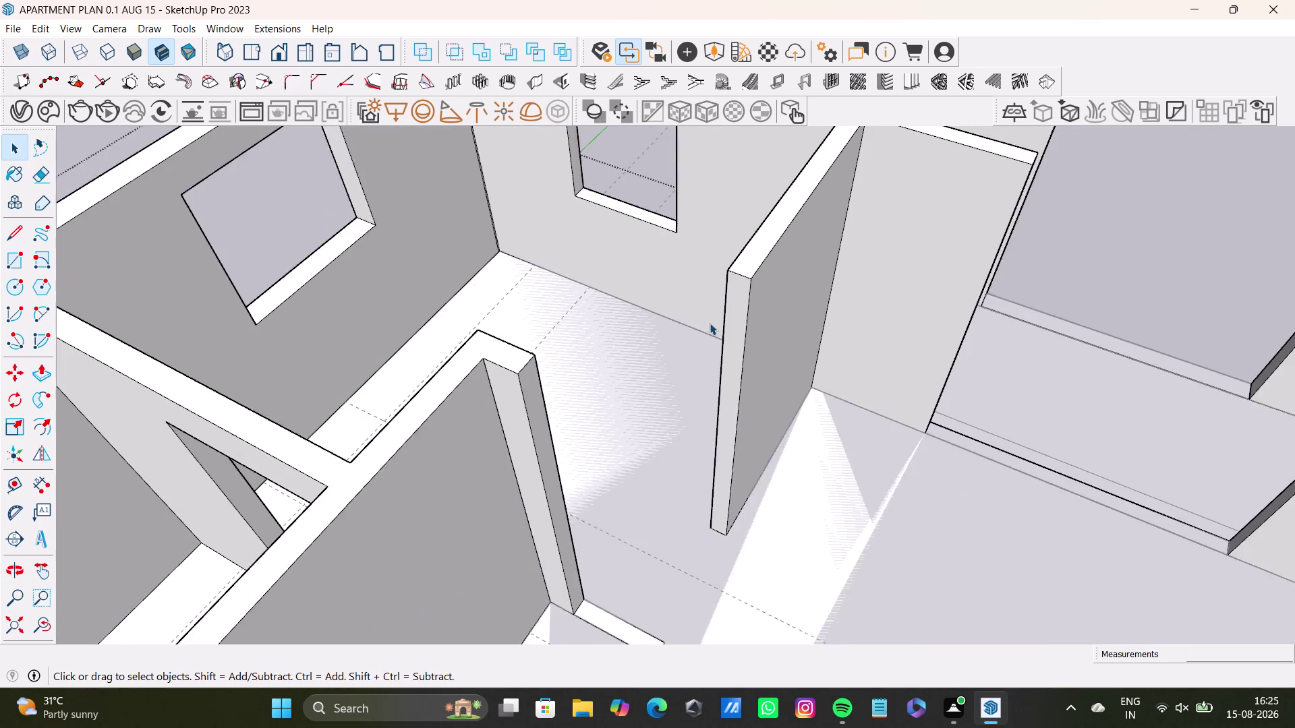
scroll(down, 3)
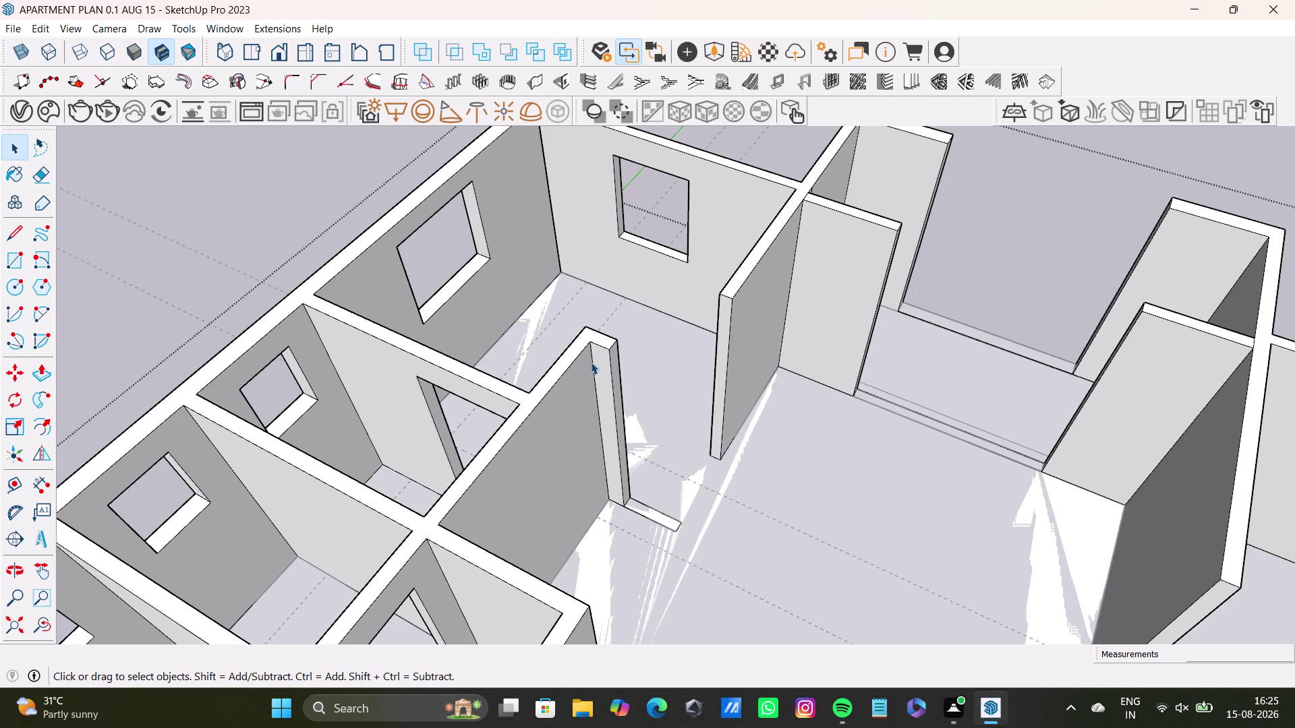
Zoom to the floor beside the wall and select the strip's edges.
middle_drag(734, 409, 790, 484)
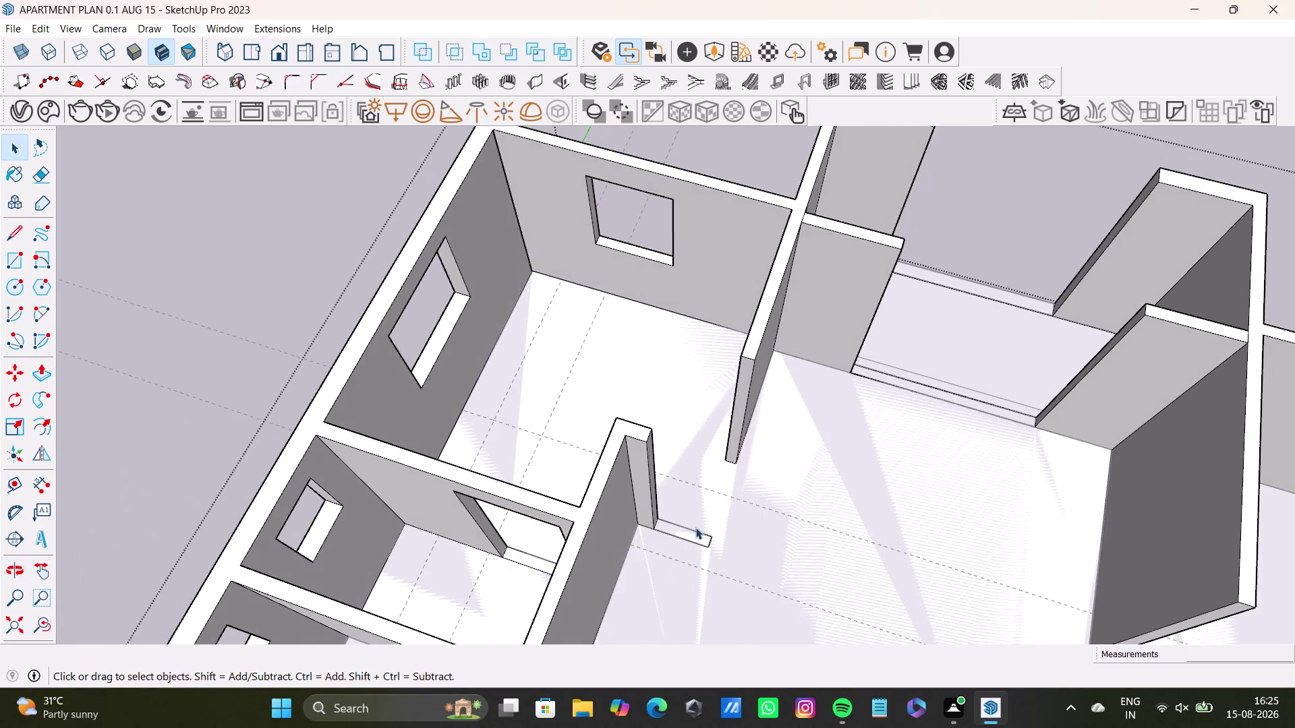
scroll(up, 3)
scroll(down, 3)
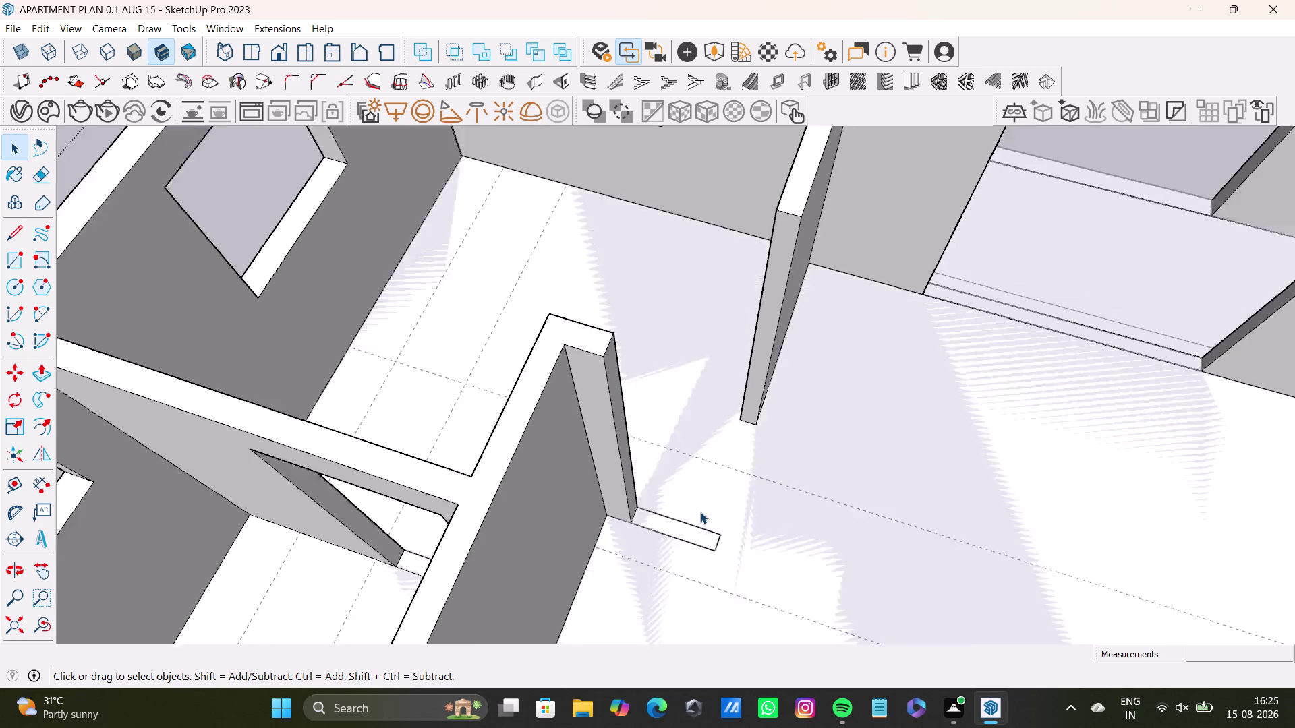
scroll(down, 3)
click(392, 271)
scroll(up, 3)
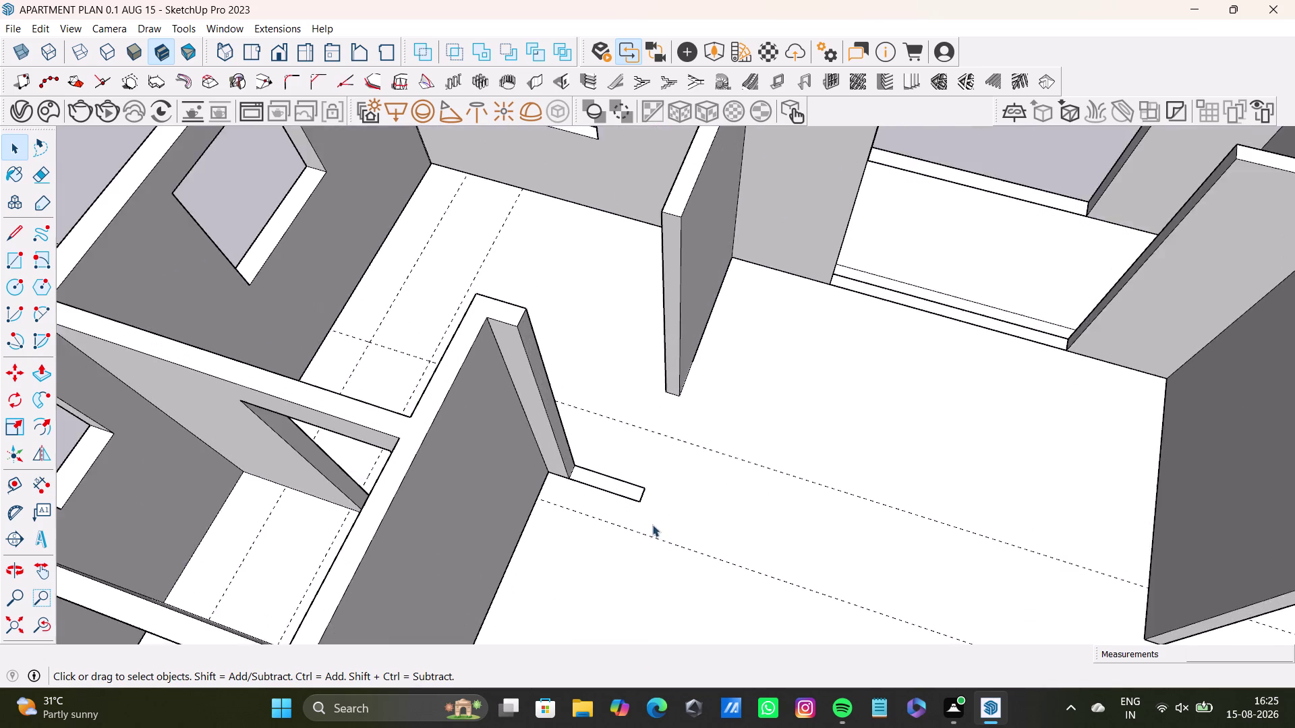
scroll(up, 3)
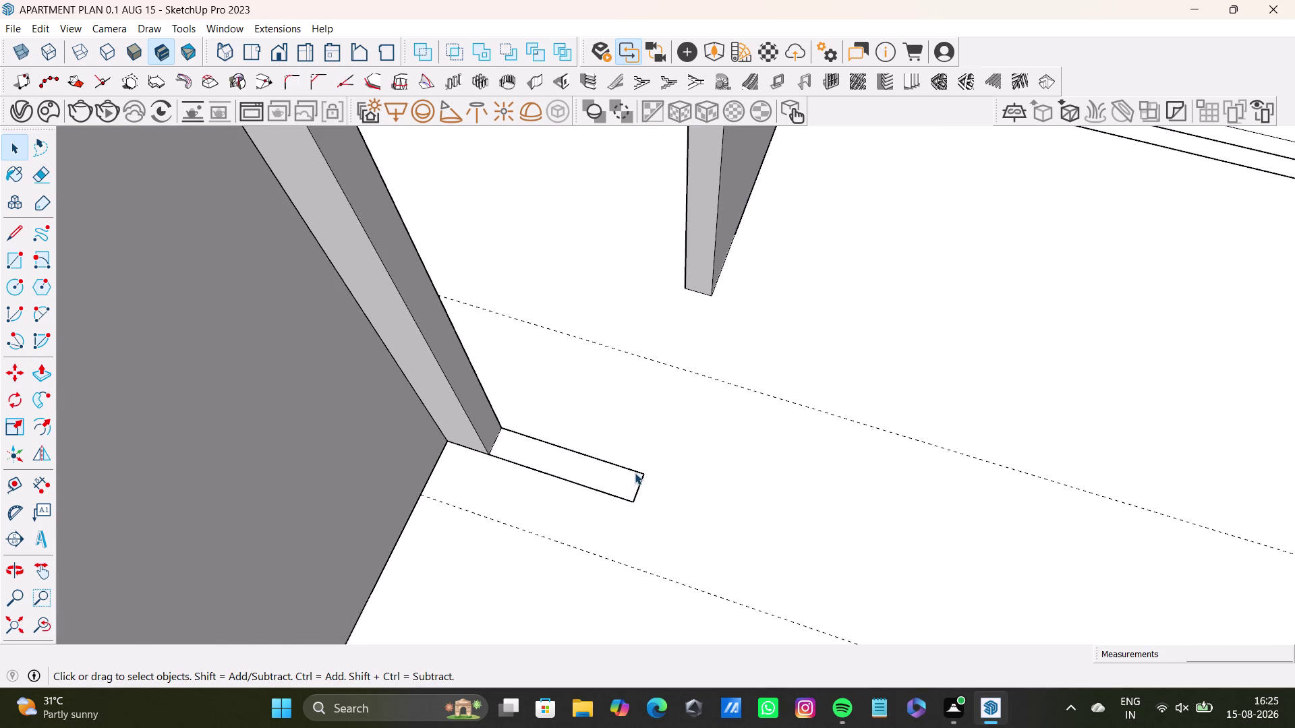
click(638, 472)
click(638, 472)
click(640, 474)
scroll(down, 3)
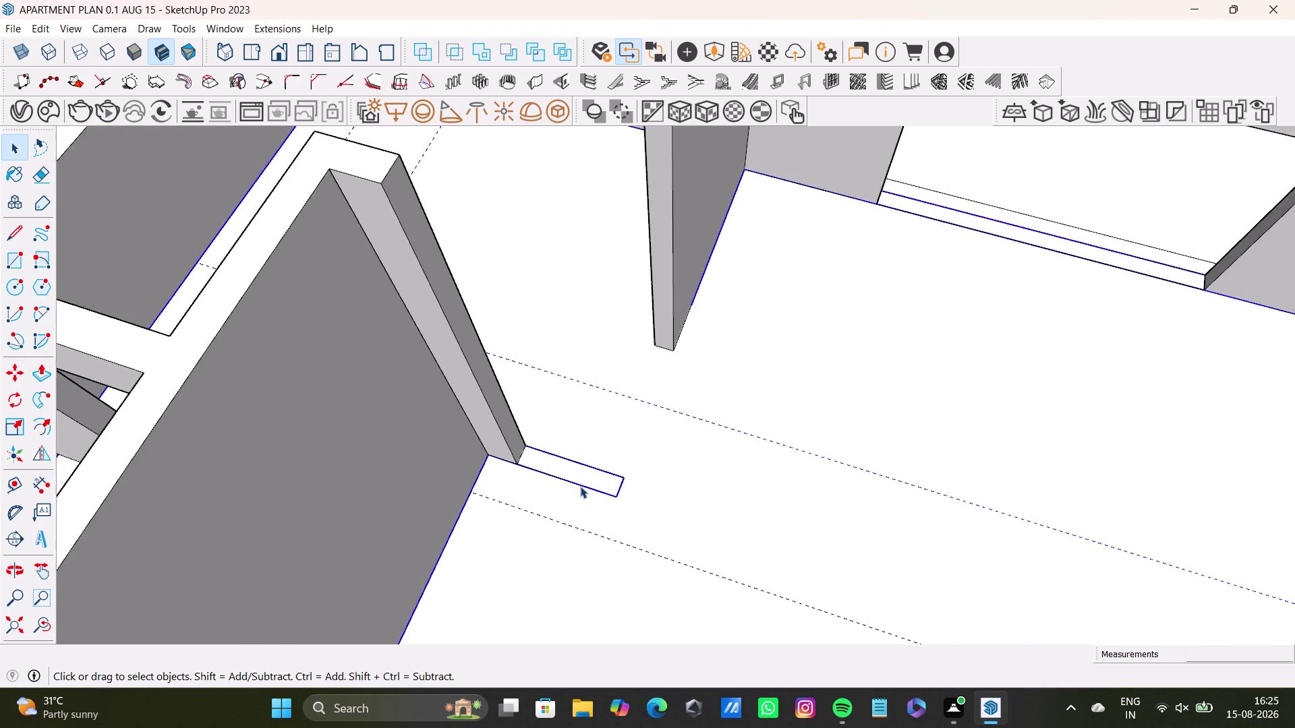
scroll(down, 3)
double_click(617, 467)
double_click(615, 491)
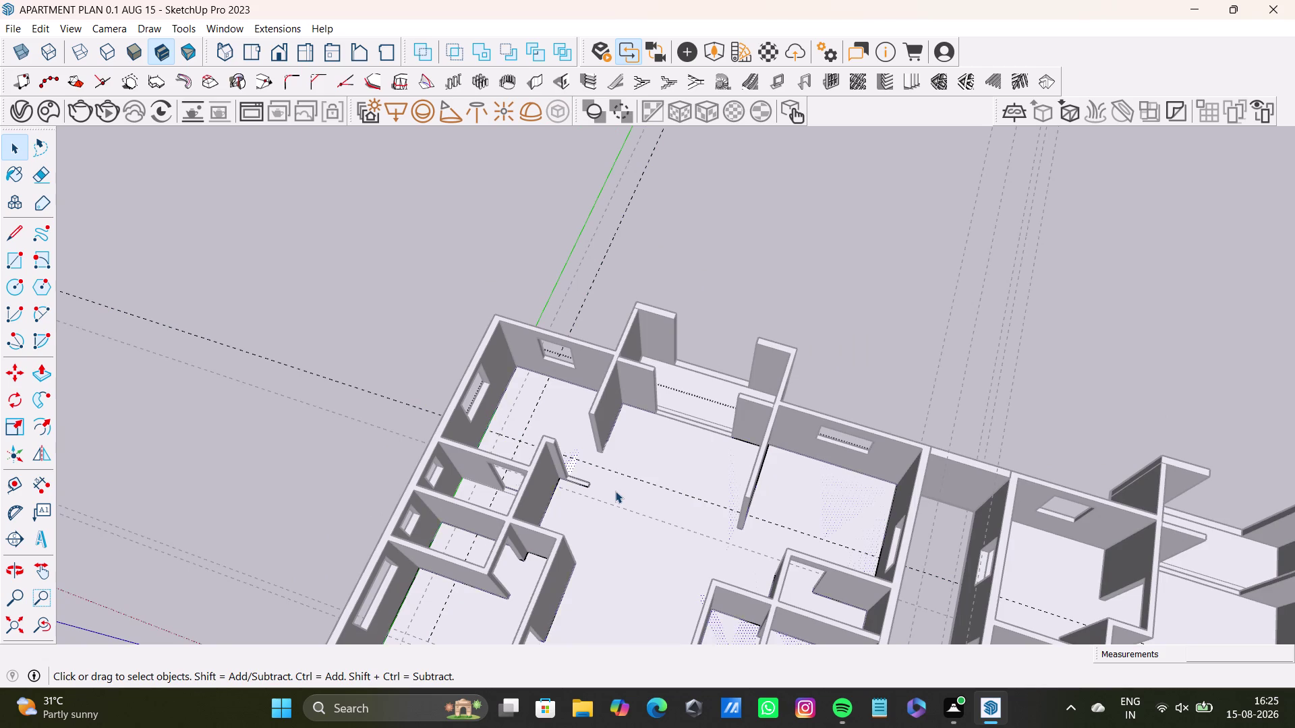
scroll(up, 3)
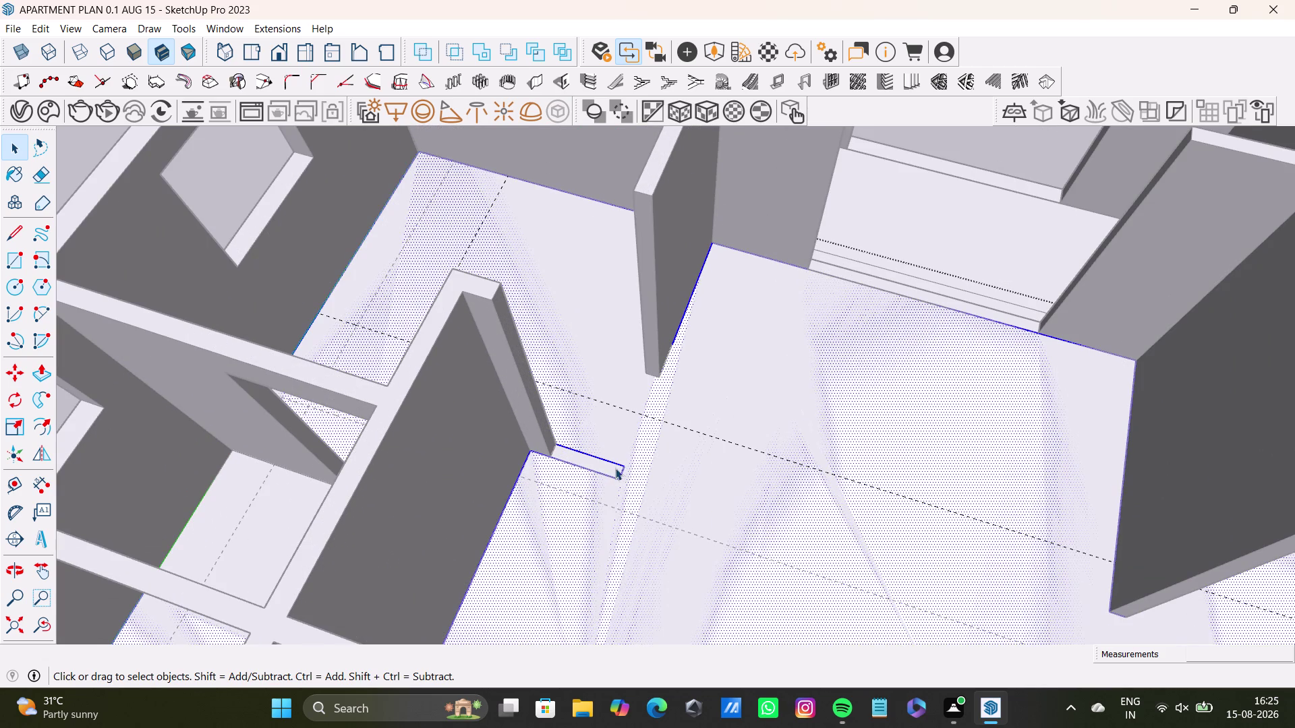
Delete the short edges of the floor strip beside the wall.
click(616, 464)
key(F12)
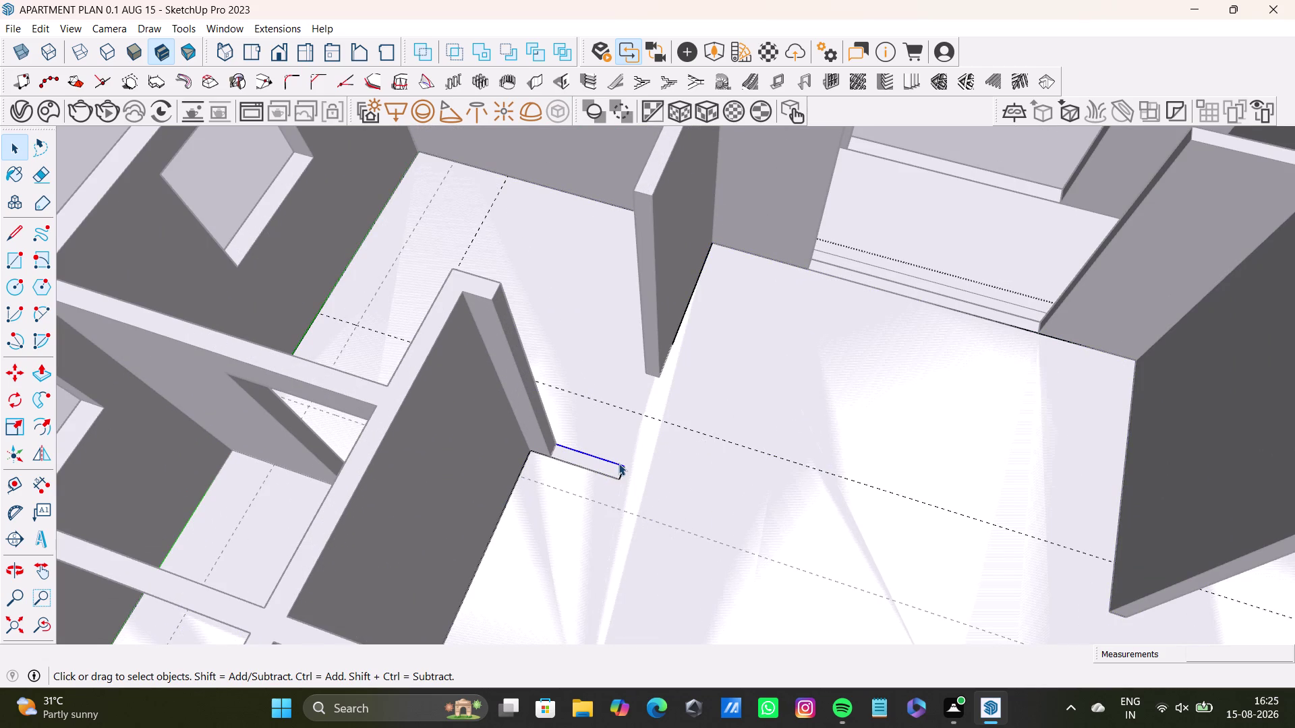
key(Delete)
click(621, 477)
key(Delete)
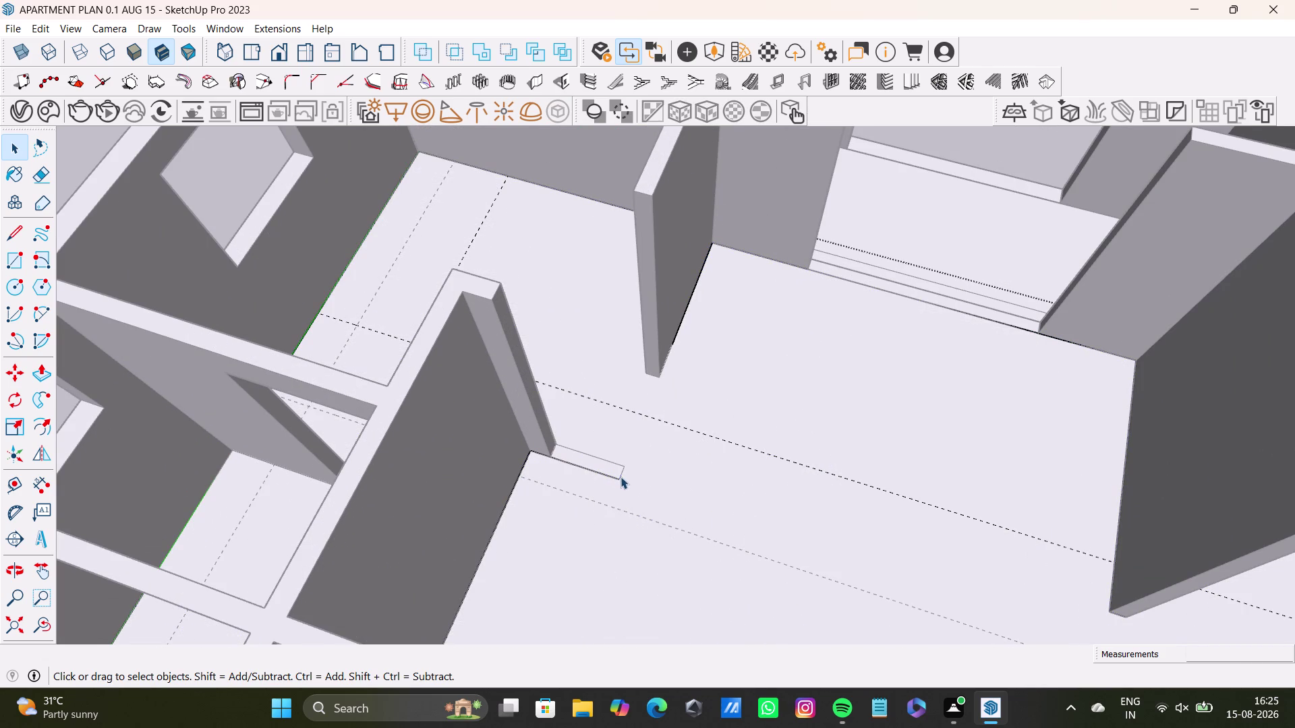
click(612, 477)
key(Delete)
scroll(down, 3)
key(space)
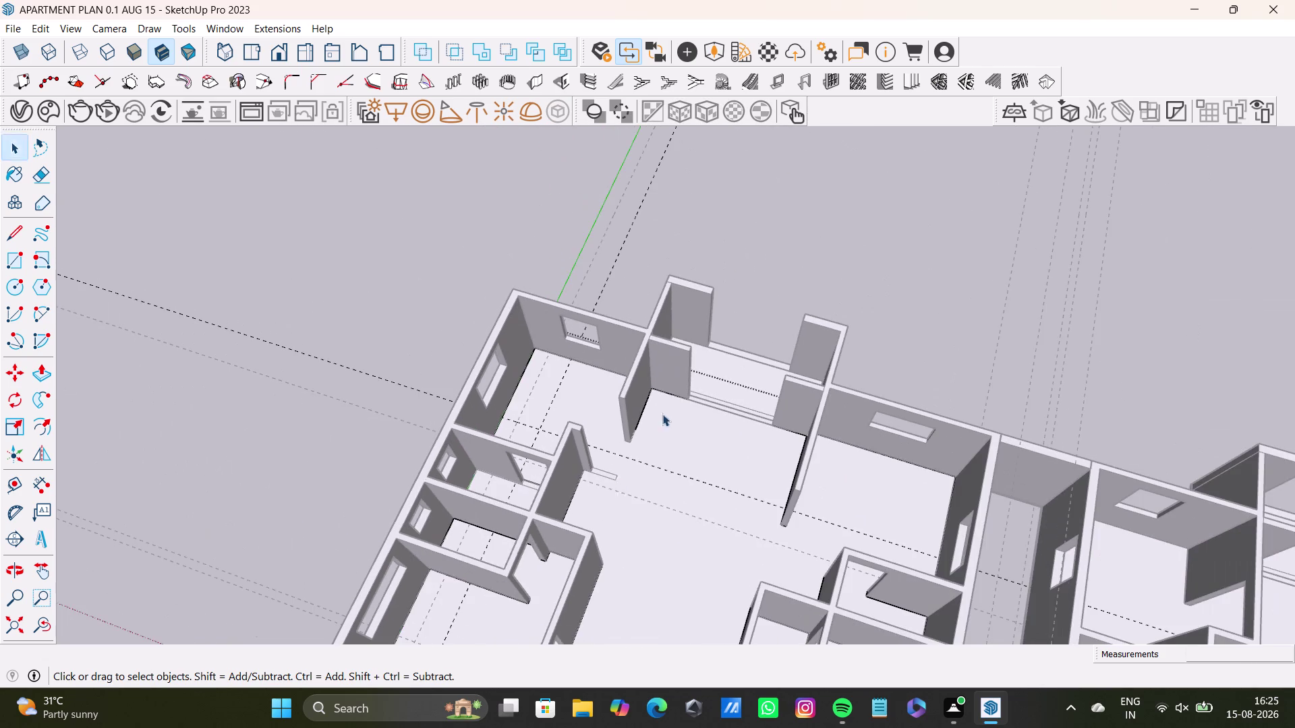
Try deleting the thin strip face on the floor, then undo it.
click(759, 288)
scroll(up, 3)
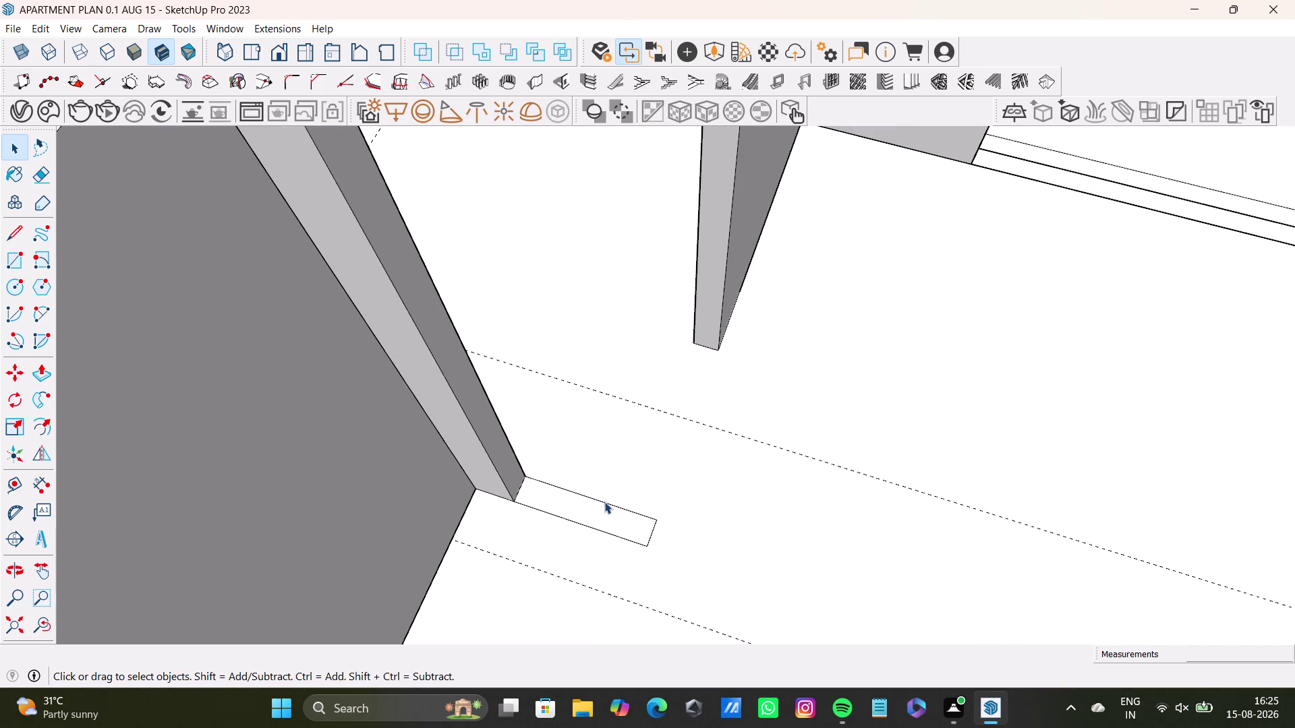
click(605, 501)
key(Delete)
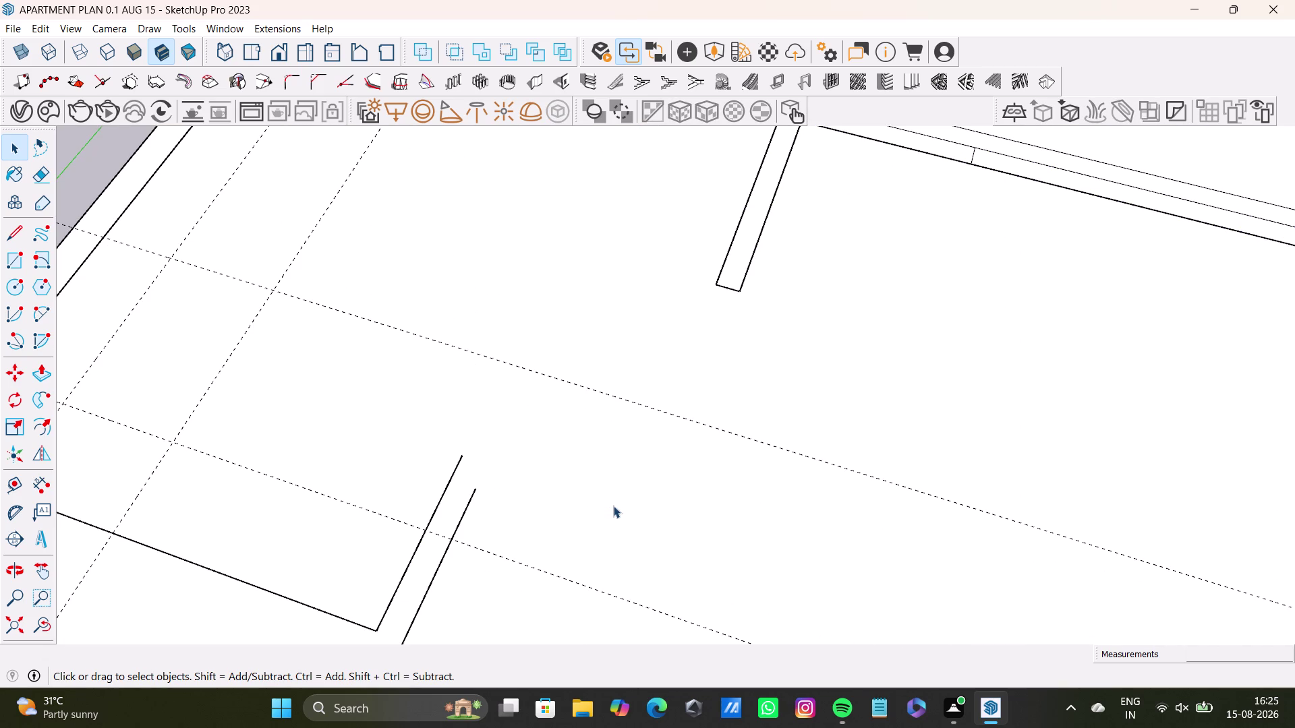
key(ctrl+z)
scroll(down, 3)
scroll(up, 3)
Erase the strip's long edge and remaining leftover edges.
triple_click(616, 508)
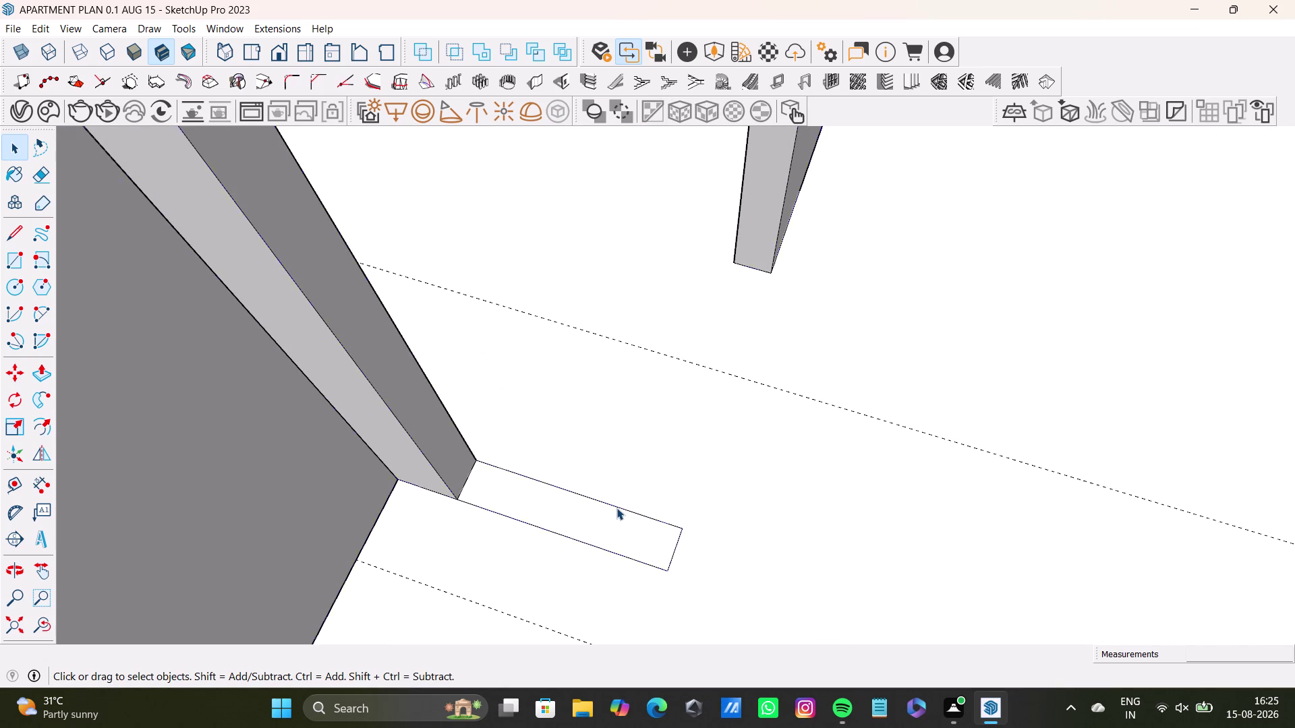
click(619, 508)
click(625, 512)
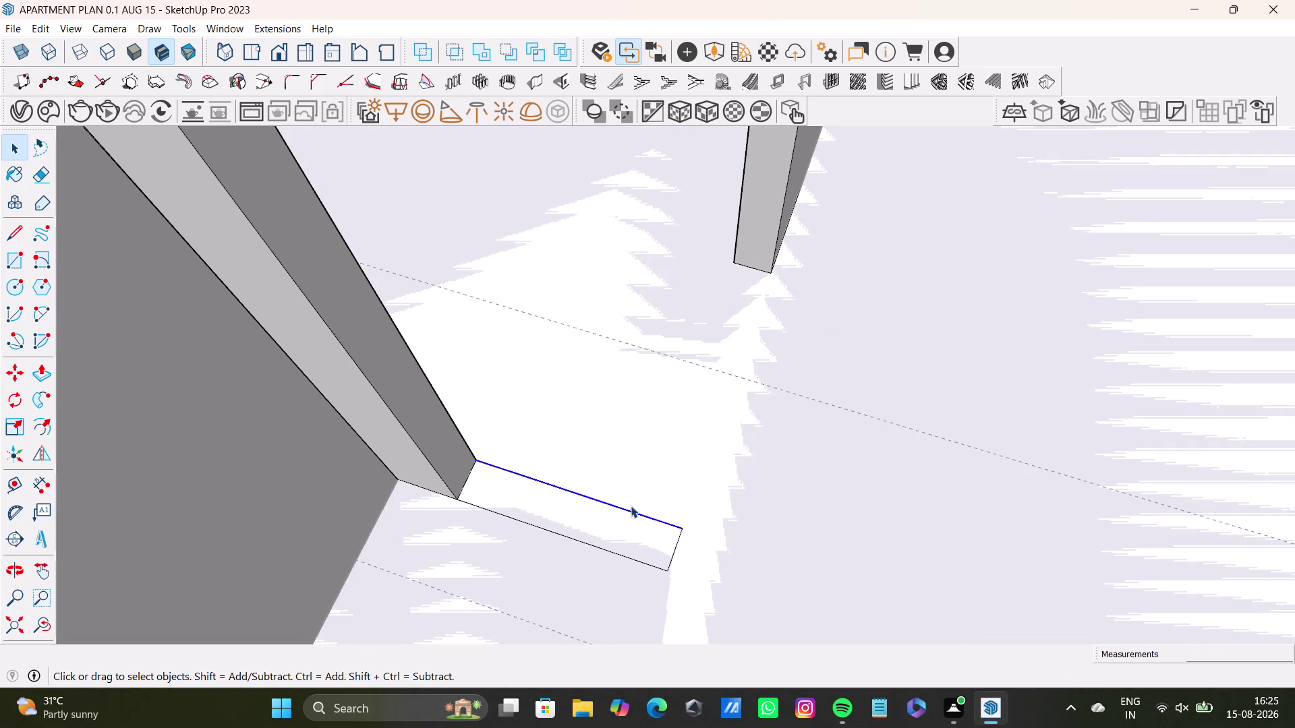
key(F12)
key(Delete)
key(Delete)
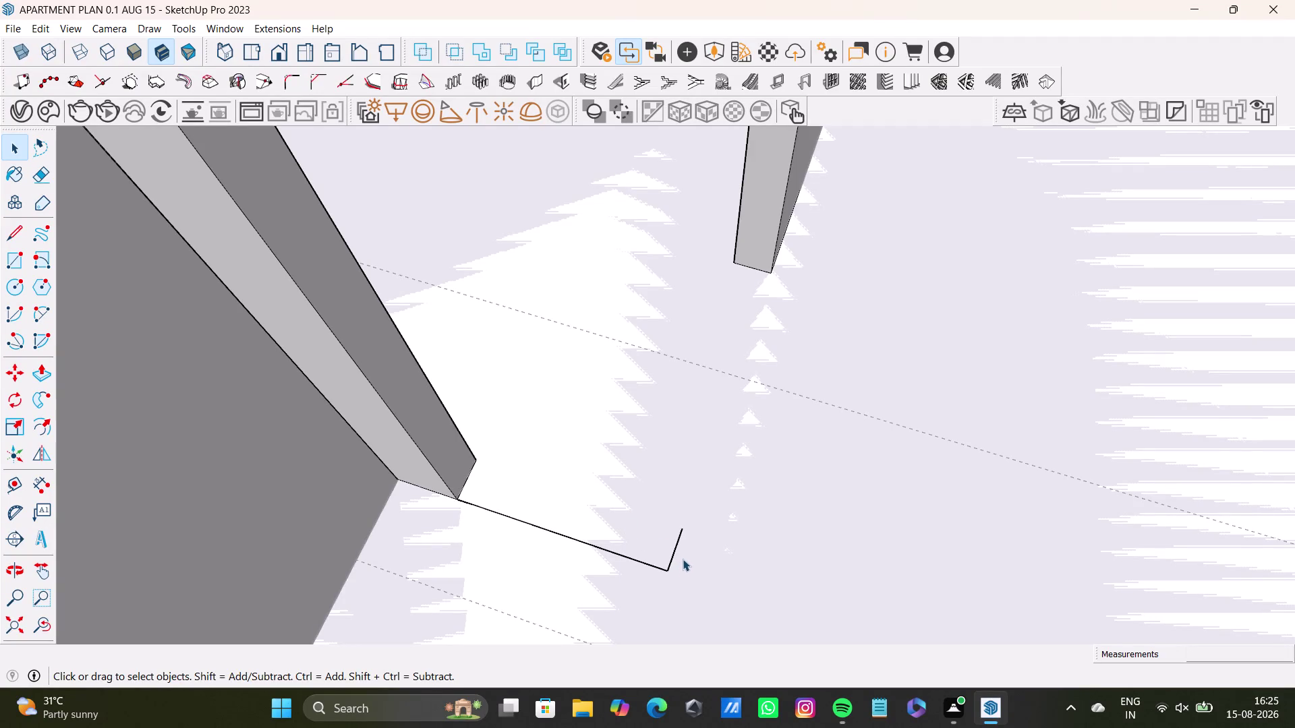
click(672, 555)
key(Delete)
click(661, 564)
key(Delete)
scroll(down, 3)
middle_drag(656, 542, 554, 553)
middle_drag(550, 561, 656, 458)
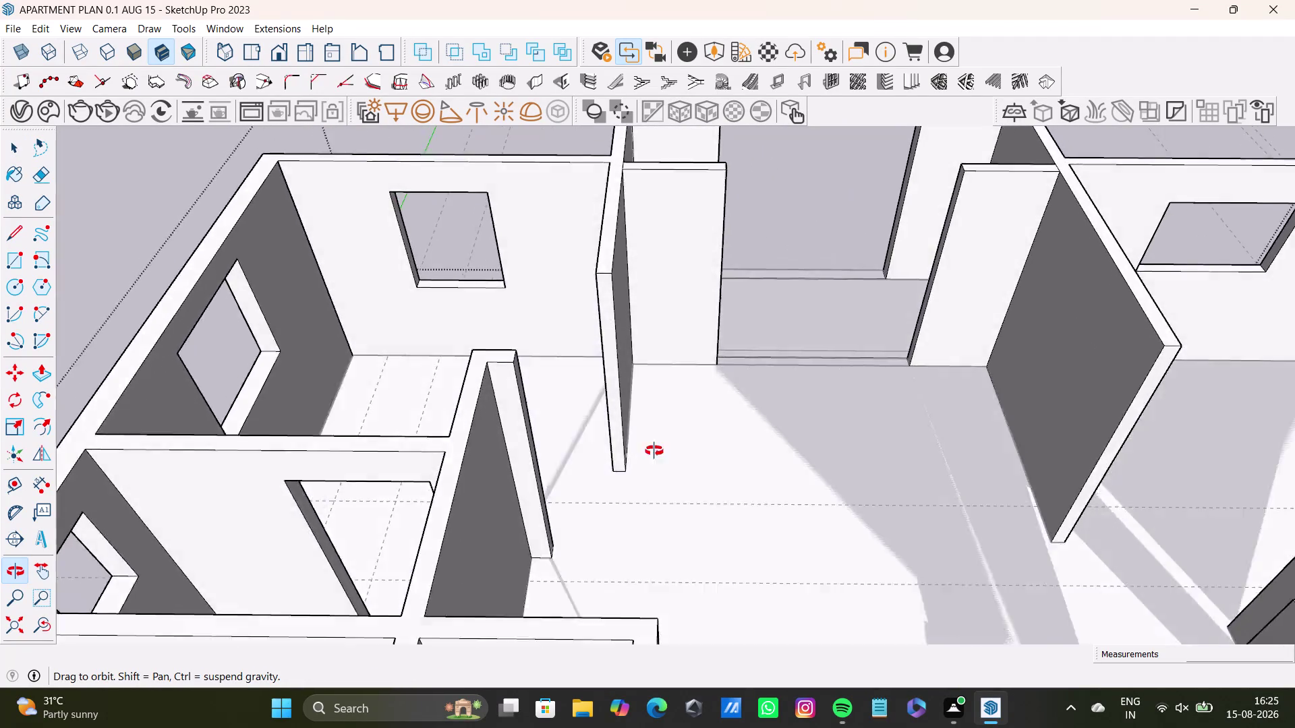
Push the partition wall's narrow end face to a new position.
middle_drag(656, 459, 563, 506)
scroll(up, 3)
middle_drag(588, 493, 660, 509)
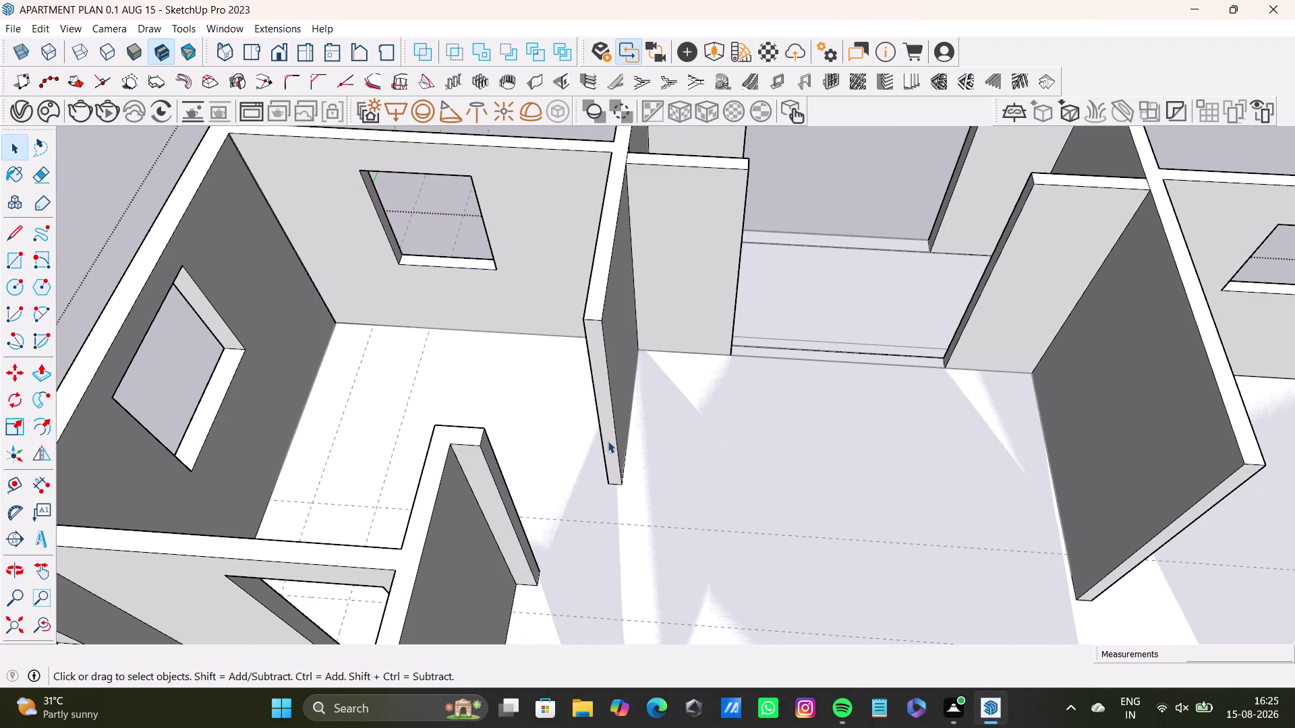
key(space)
click(609, 439)
key(p)
drag(609, 439, 609, 518)
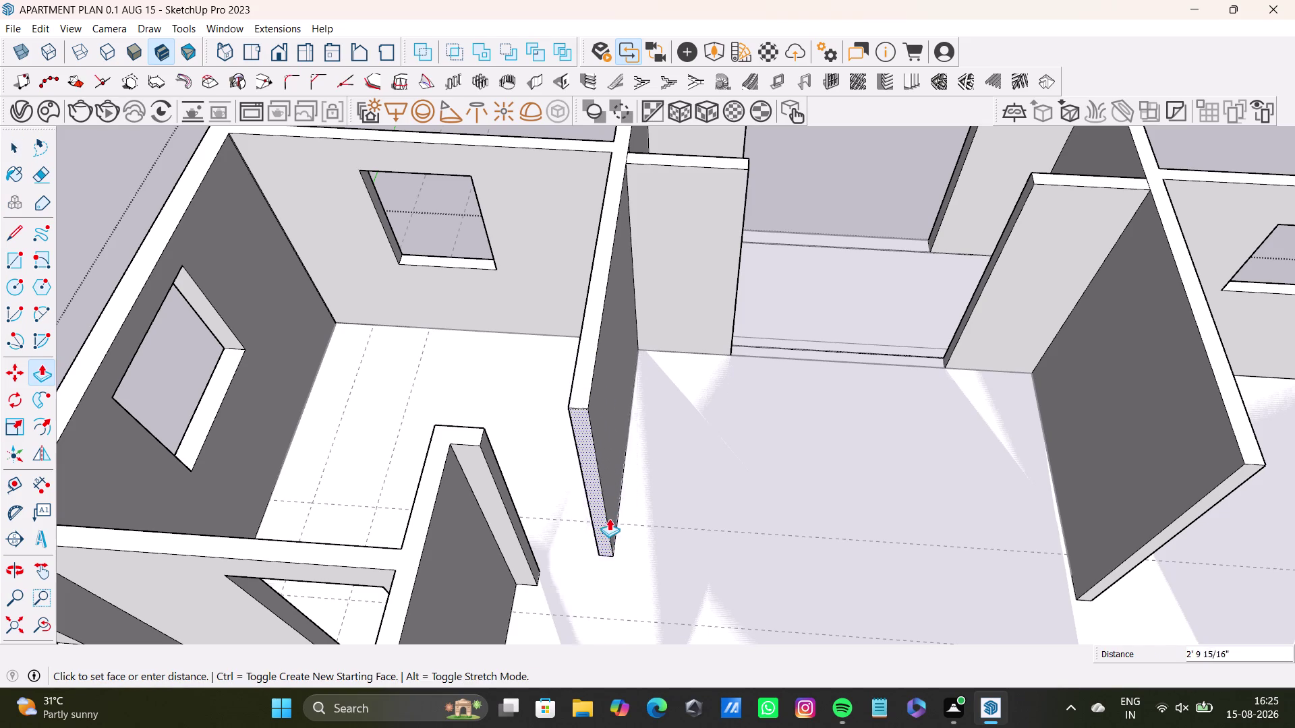
drag(609, 517, 615, 514)
middle_drag(609, 521, 796, 594)
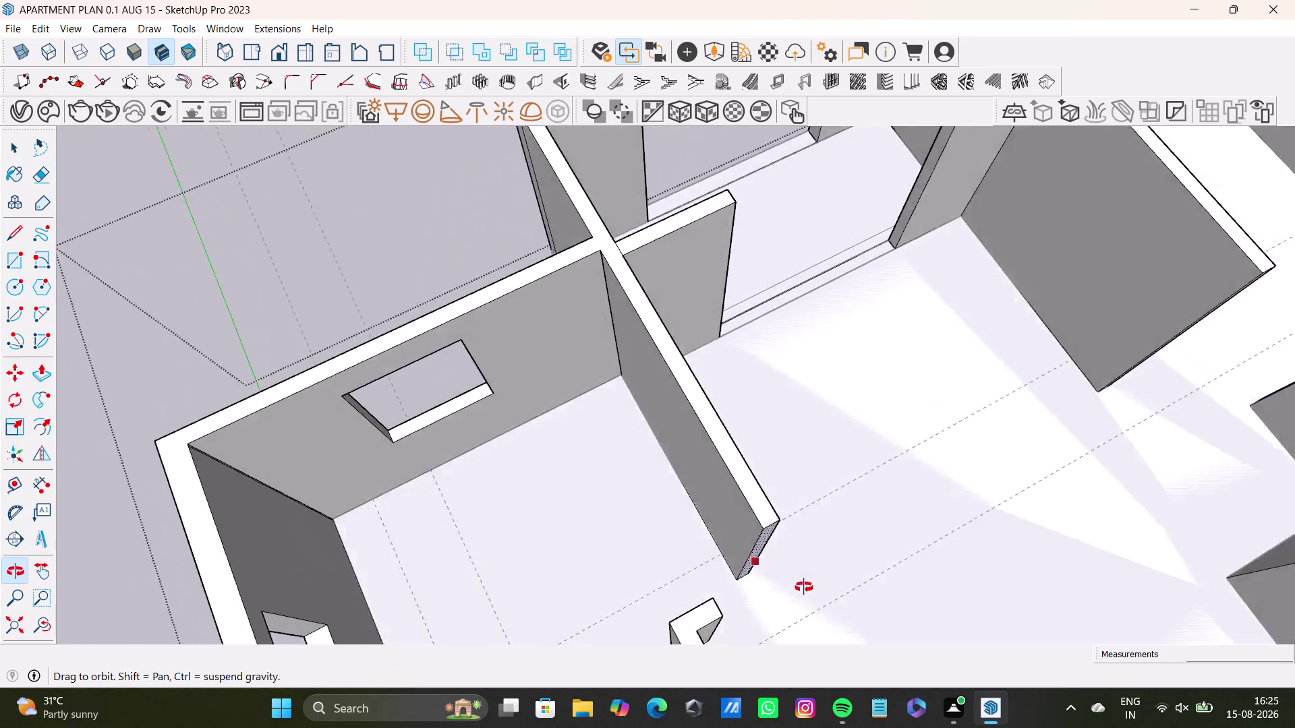
middle_drag(796, 594, 804, 560)
middle_drag(801, 563, 496, 600)
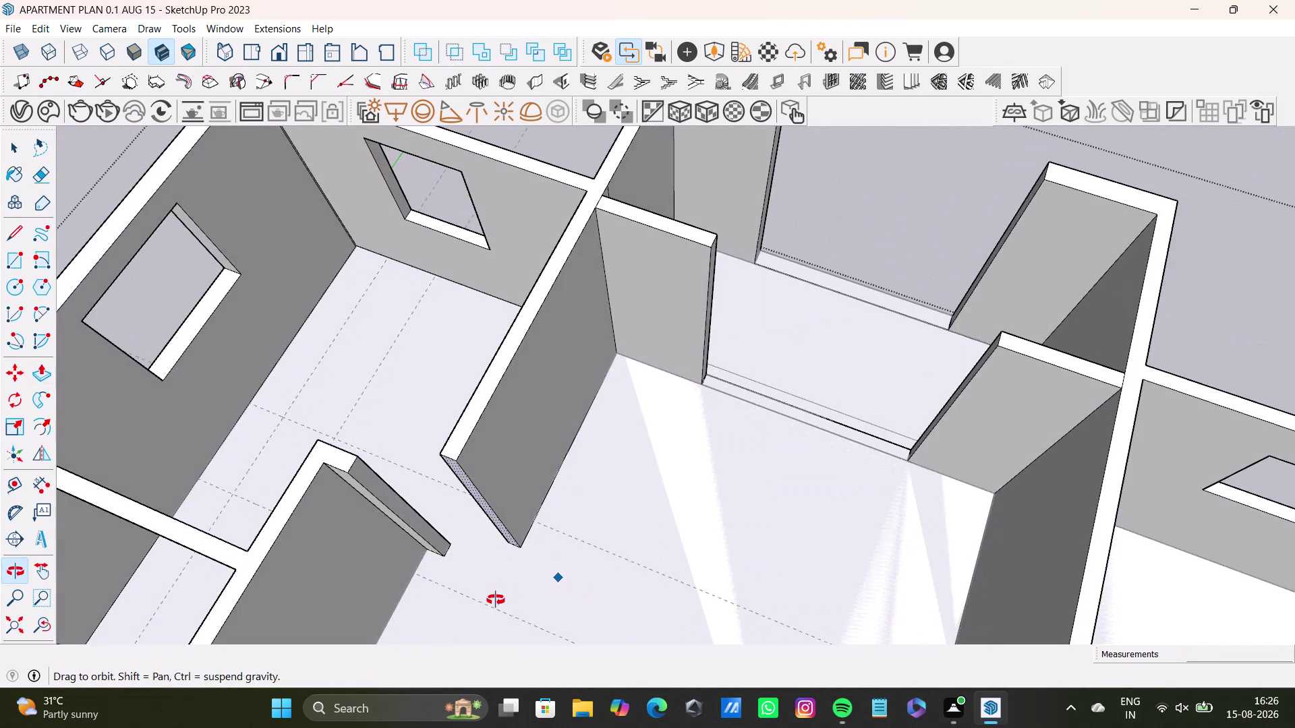
middle_drag(495, 600, 405, 610)
middle_drag(480, 491, 553, 550)
middle_drag(596, 495, 530, 478)
Push the partition wall's side face inward.
key(space)
click(531, 426)
key(p)
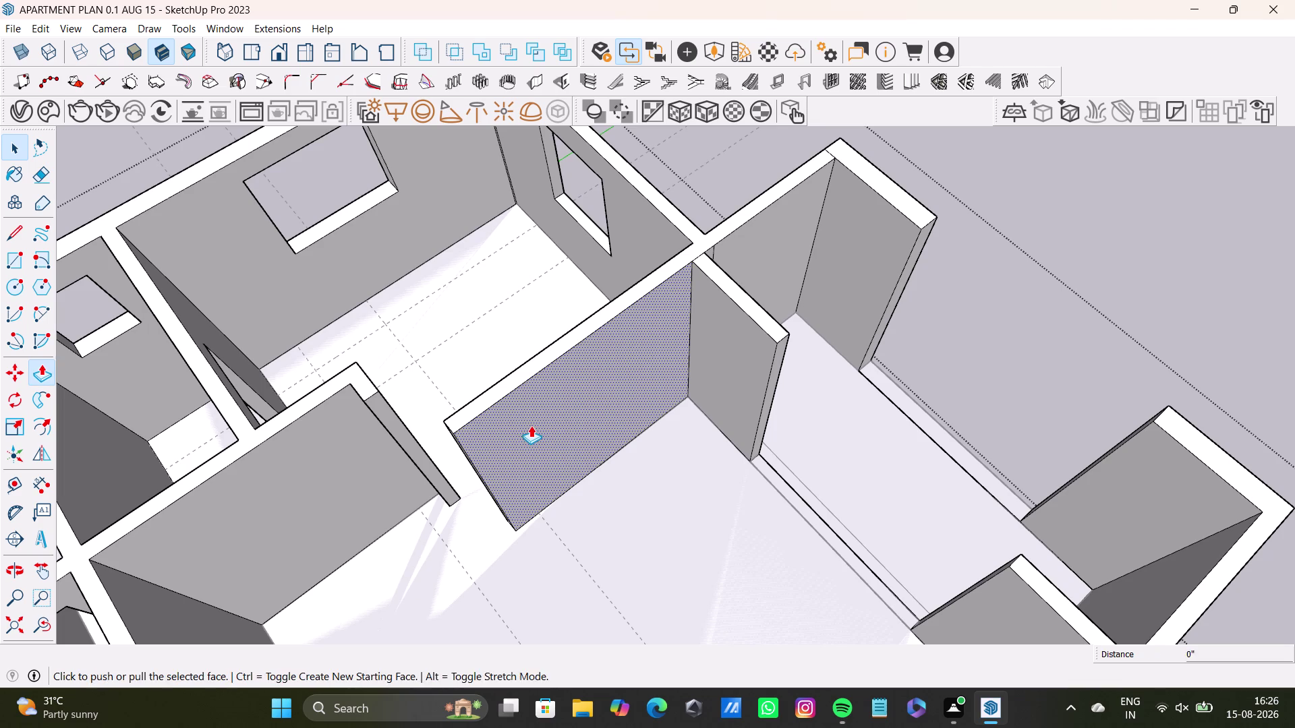
drag(530, 425, 555, 439)
middle_drag(546, 445, 825, 528)
middle_drag(703, 503, 704, 503)
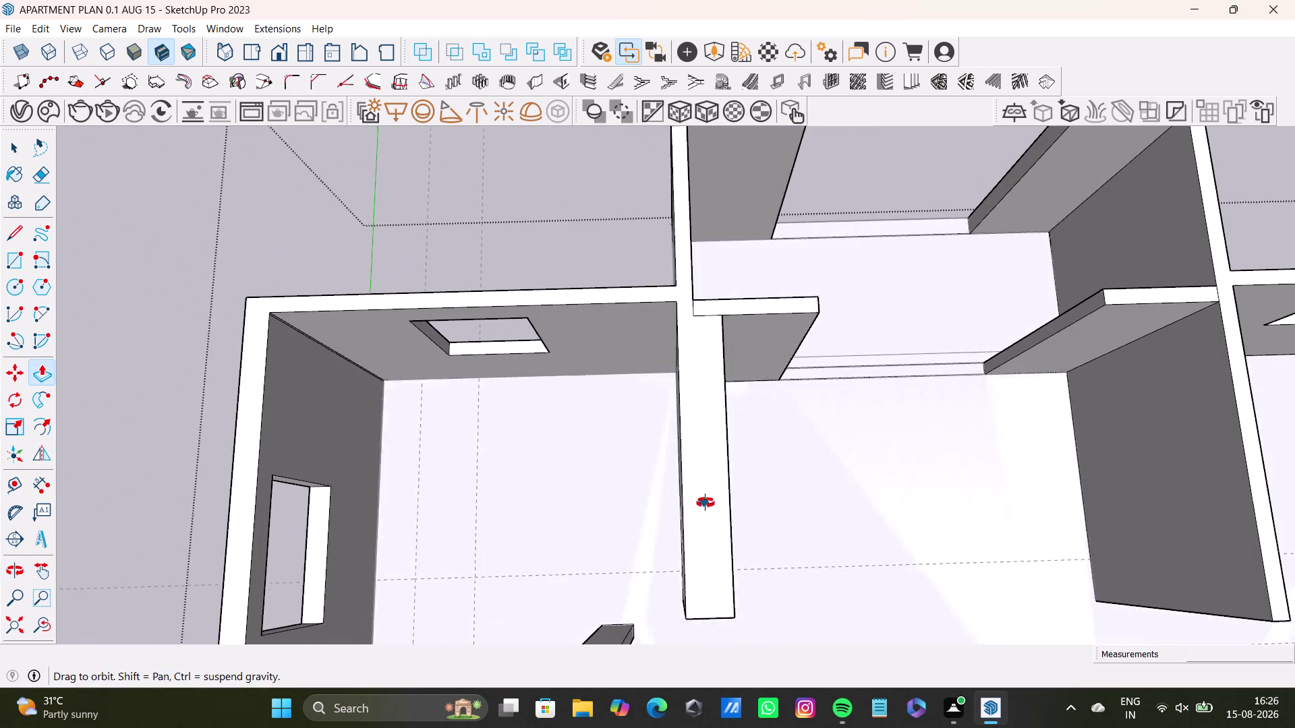
middle_drag(704, 503, 712, 449)
middle_drag(699, 467, 857, 480)
Pull the partition wall's side face outward and orbit to check it.
key(space)
click(781, 471)
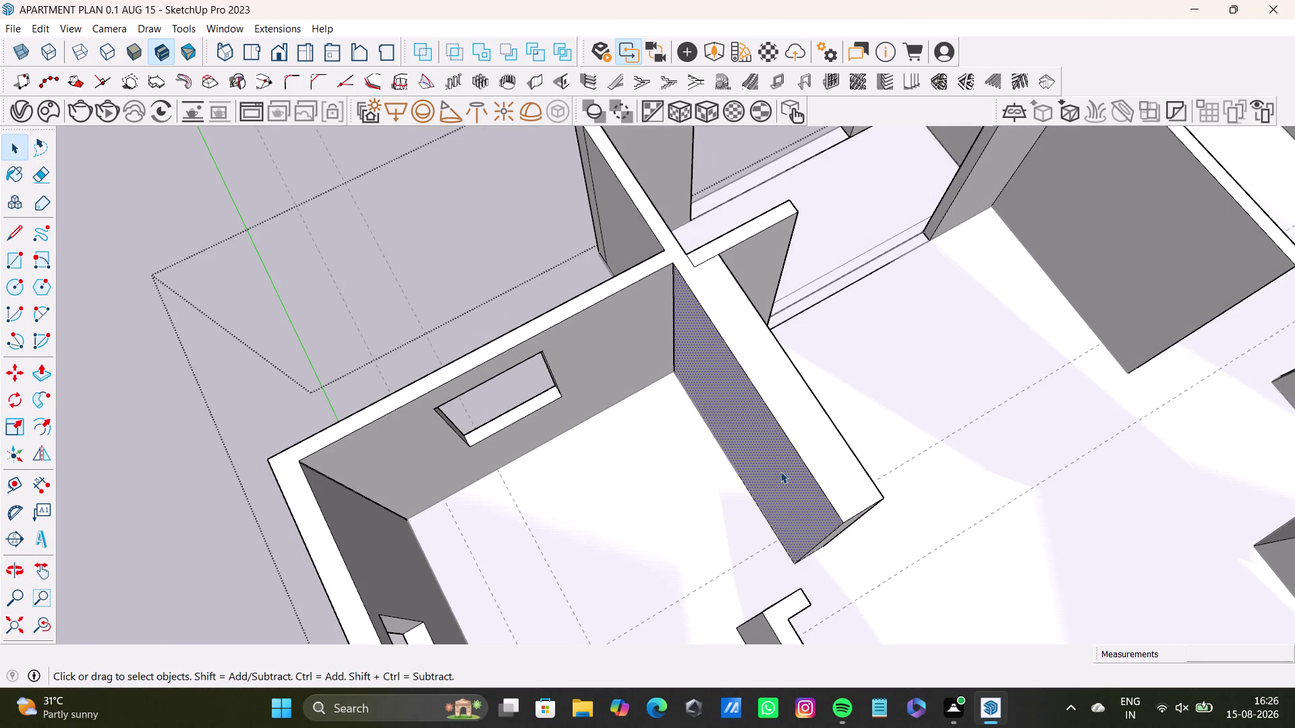
key(p)
drag(780, 472, 809, 467)
key(space)
key(space)
middle_drag(774, 470, 764, 436)
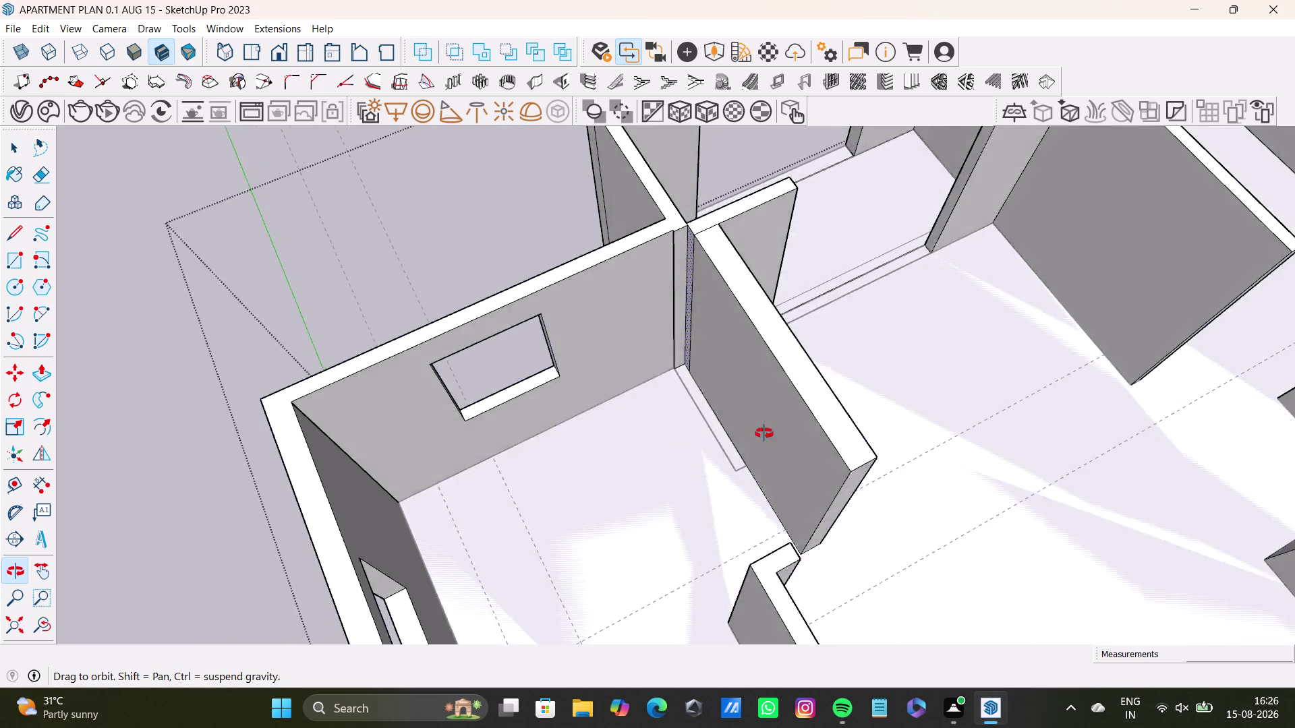
middle_drag(764, 435, 536, 323)
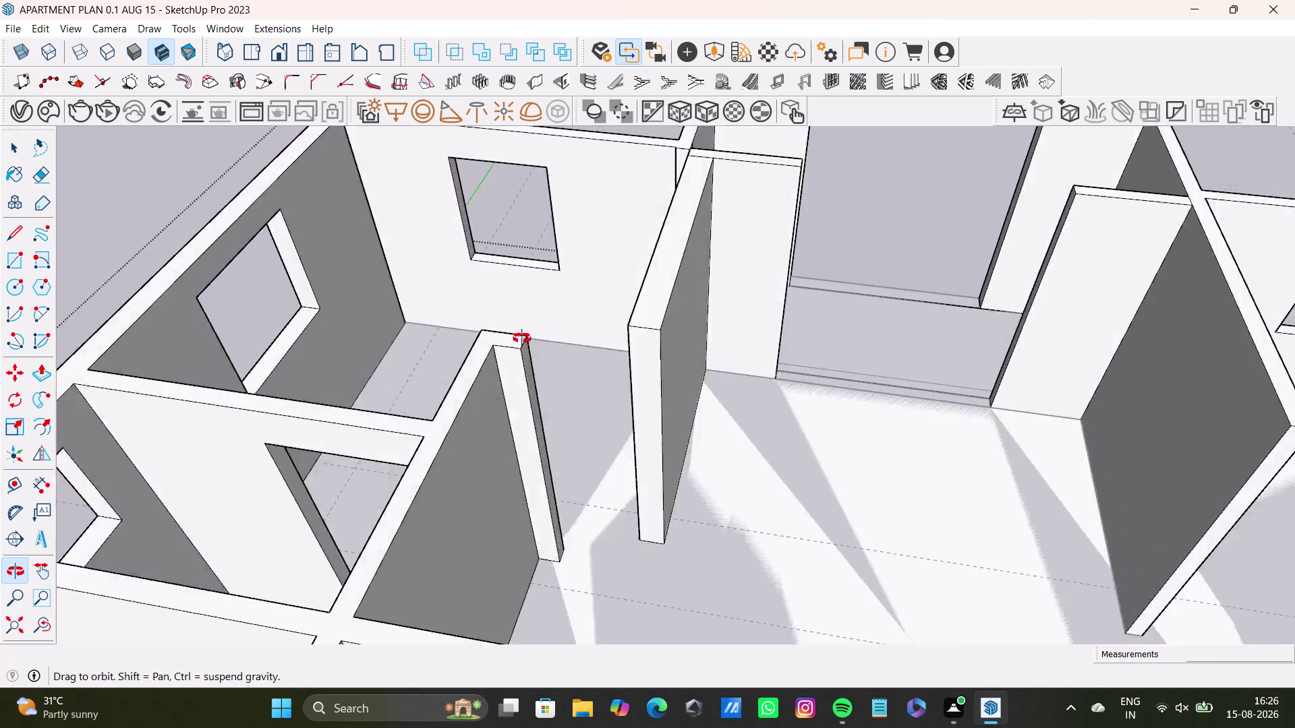
middle_drag(536, 323, 786, 468)
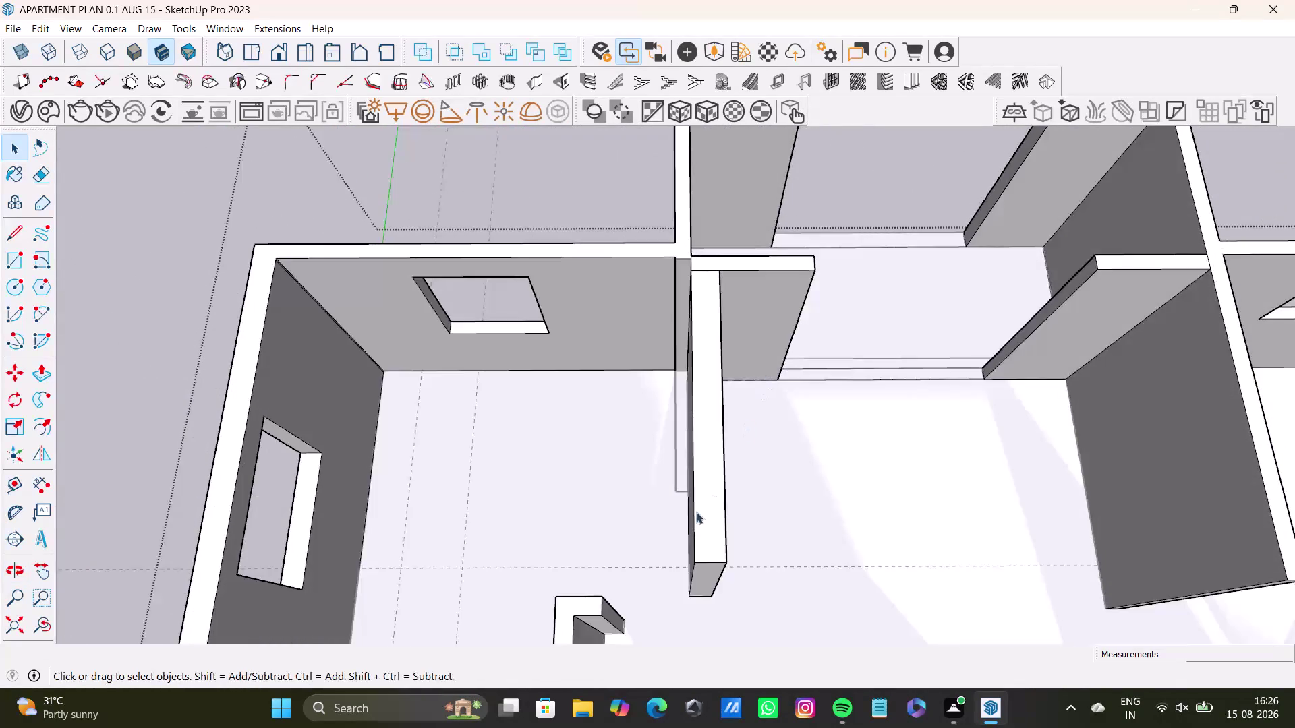
scroll(up, 3)
middle_drag(696, 512, 796, 472)
Pull the side face out a little further to thicken the wall.
key(space)
click(752, 445)
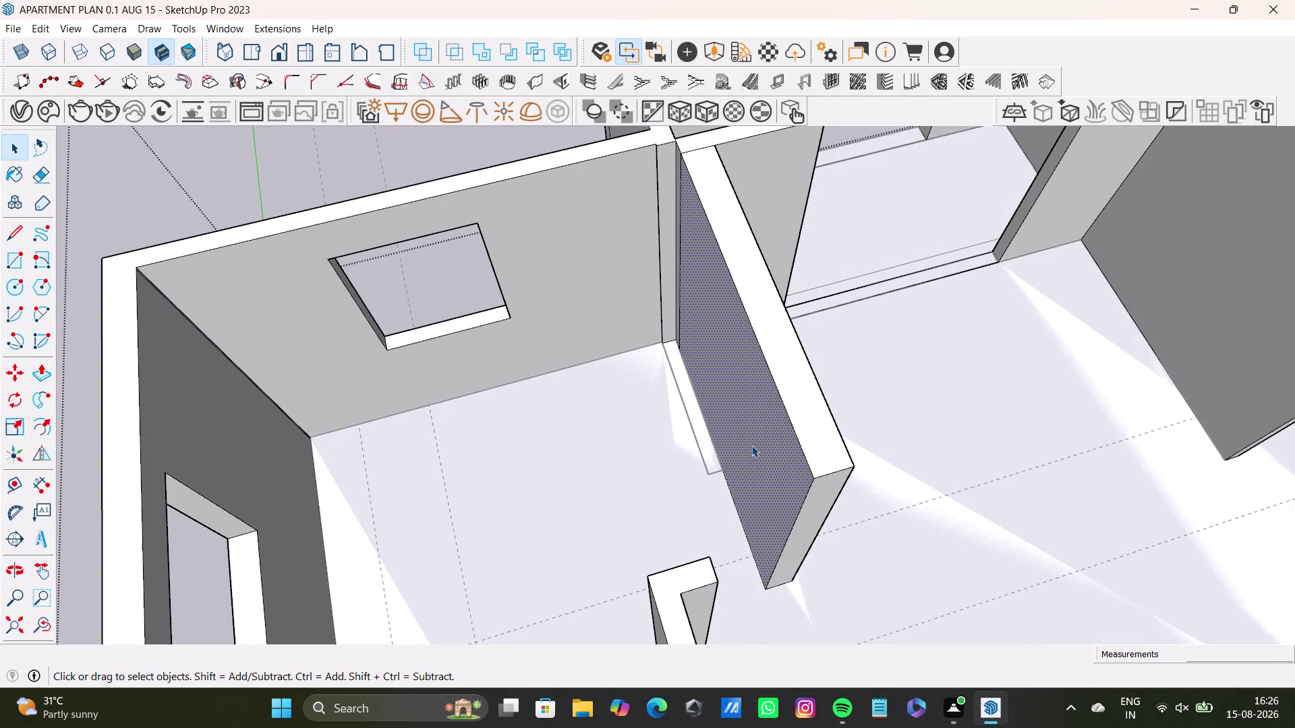
key(p)
drag(751, 445, 770, 443)
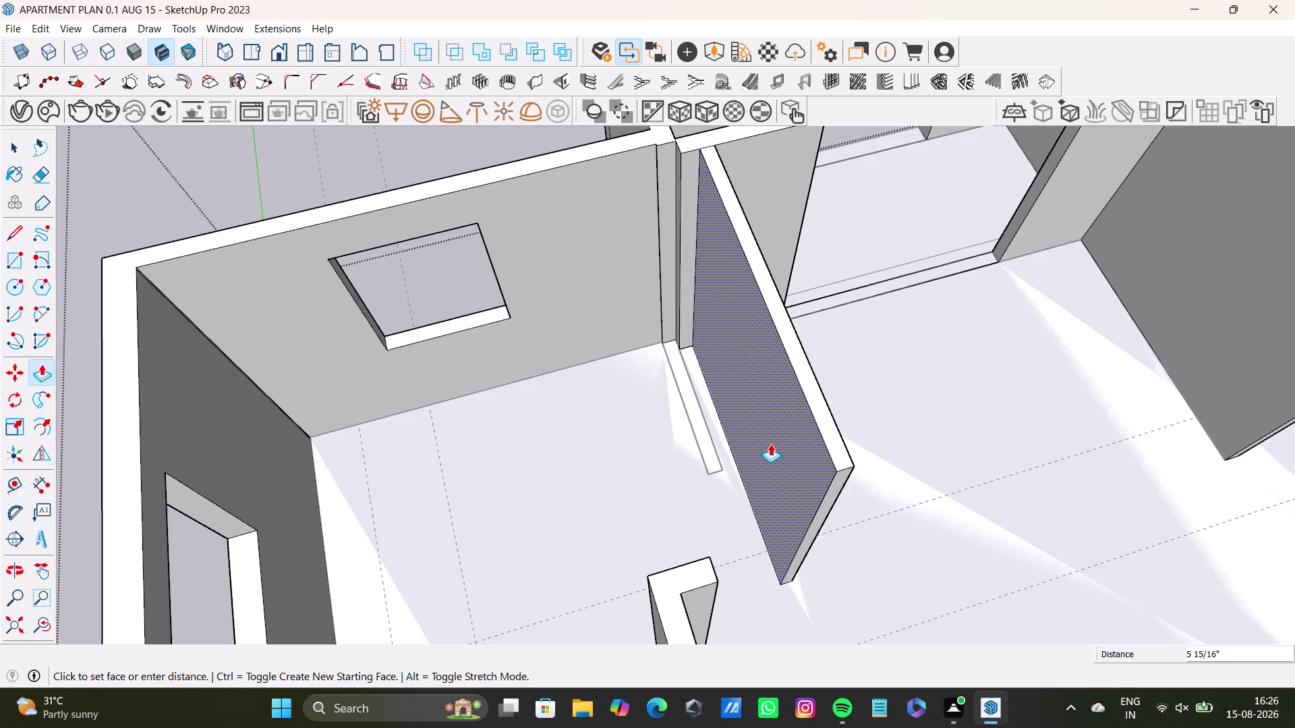
drag(770, 444, 774, 444)
middle_drag(786, 444, 563, 386)
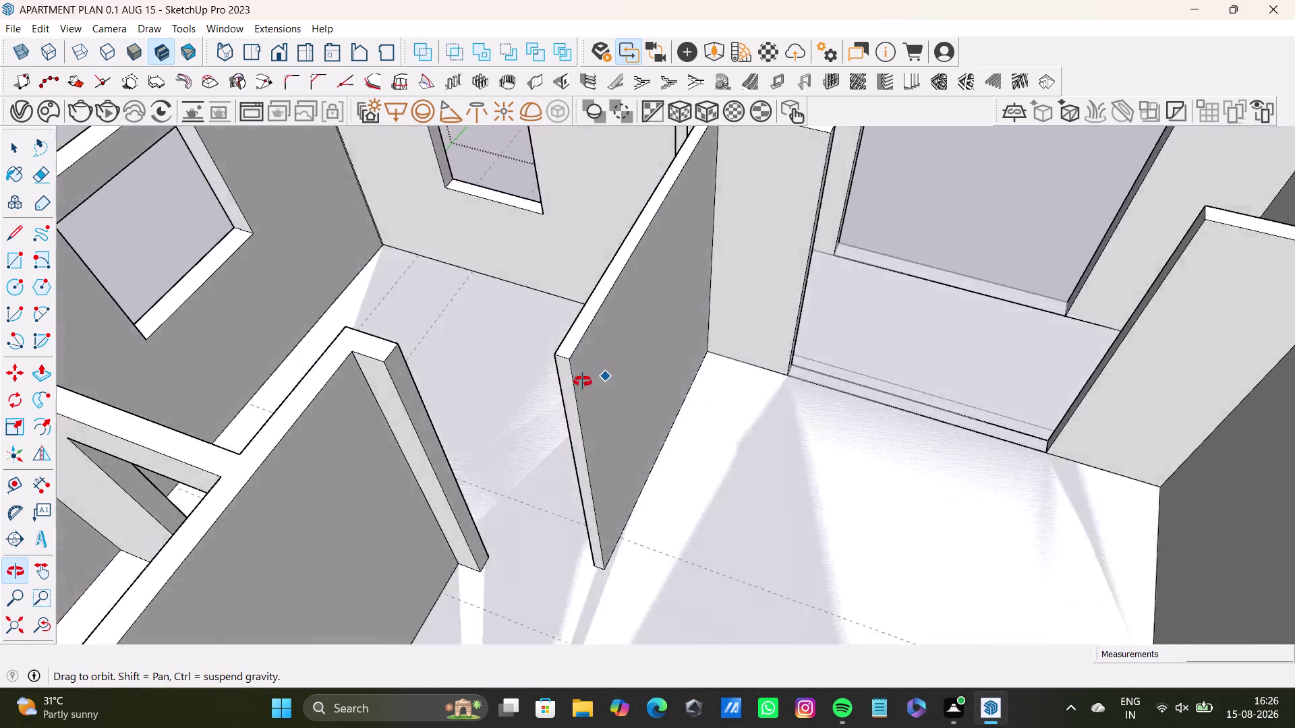
middle_drag(563, 386, 734, 537)
Orbit and zoom closely around the partition wall's junction with the cross wall.
key(space)
scroll(up, 3)
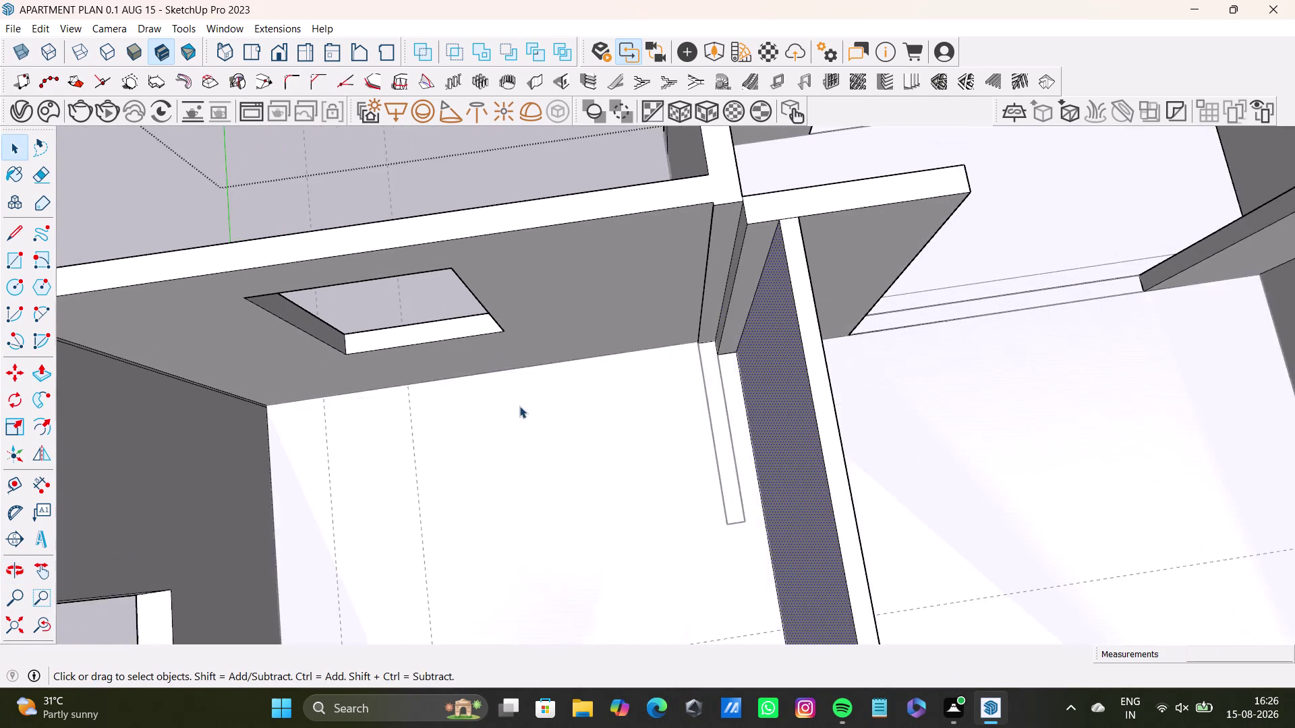
middle_drag(519, 406, 451, 536)
middle_drag(448, 558, 591, 529)
scroll(up, 3)
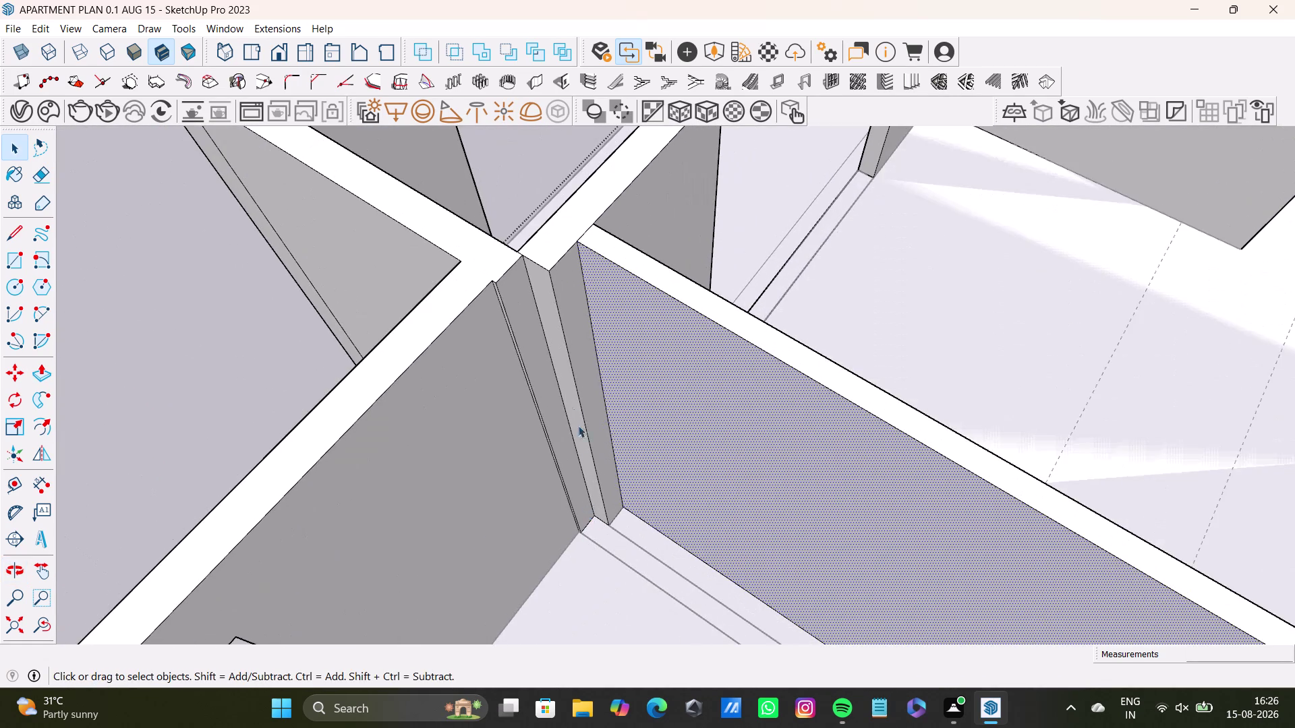
middle_drag(568, 399, 448, 484)
scroll(down, 3)
middle_drag(458, 463, 476, 291)
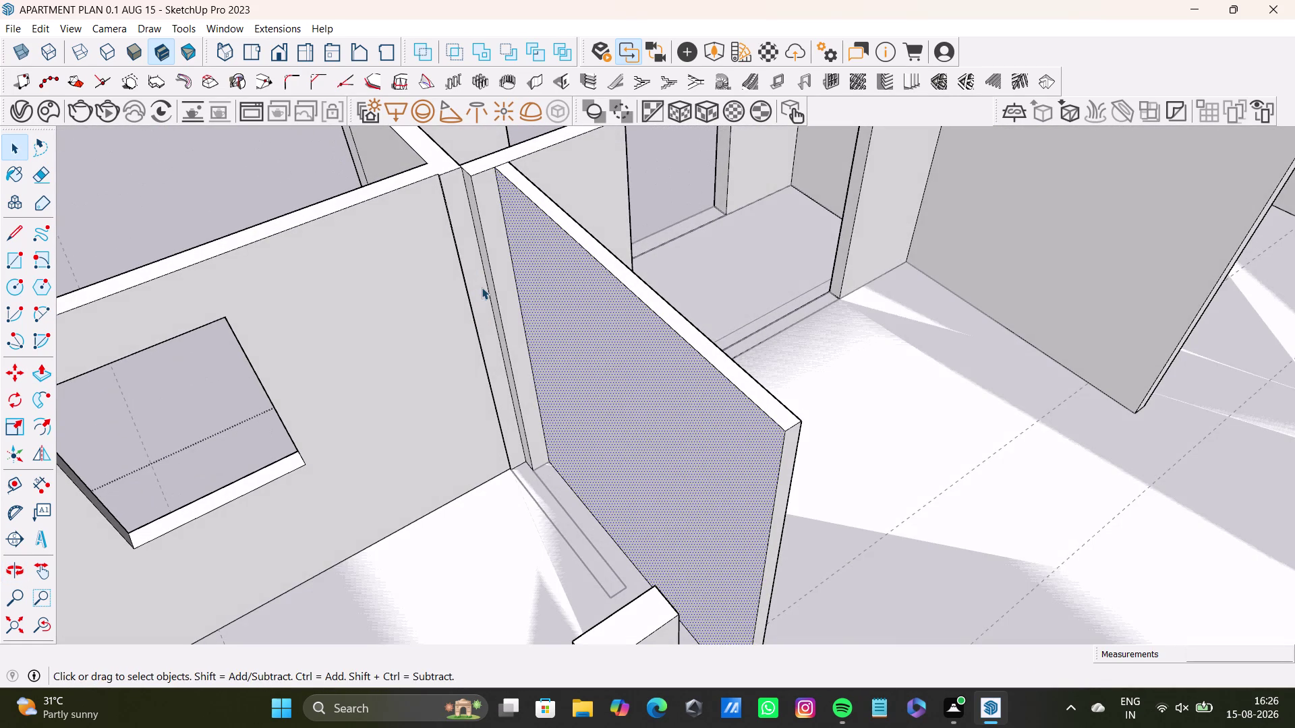
middle_drag(481, 287, 546, 300)
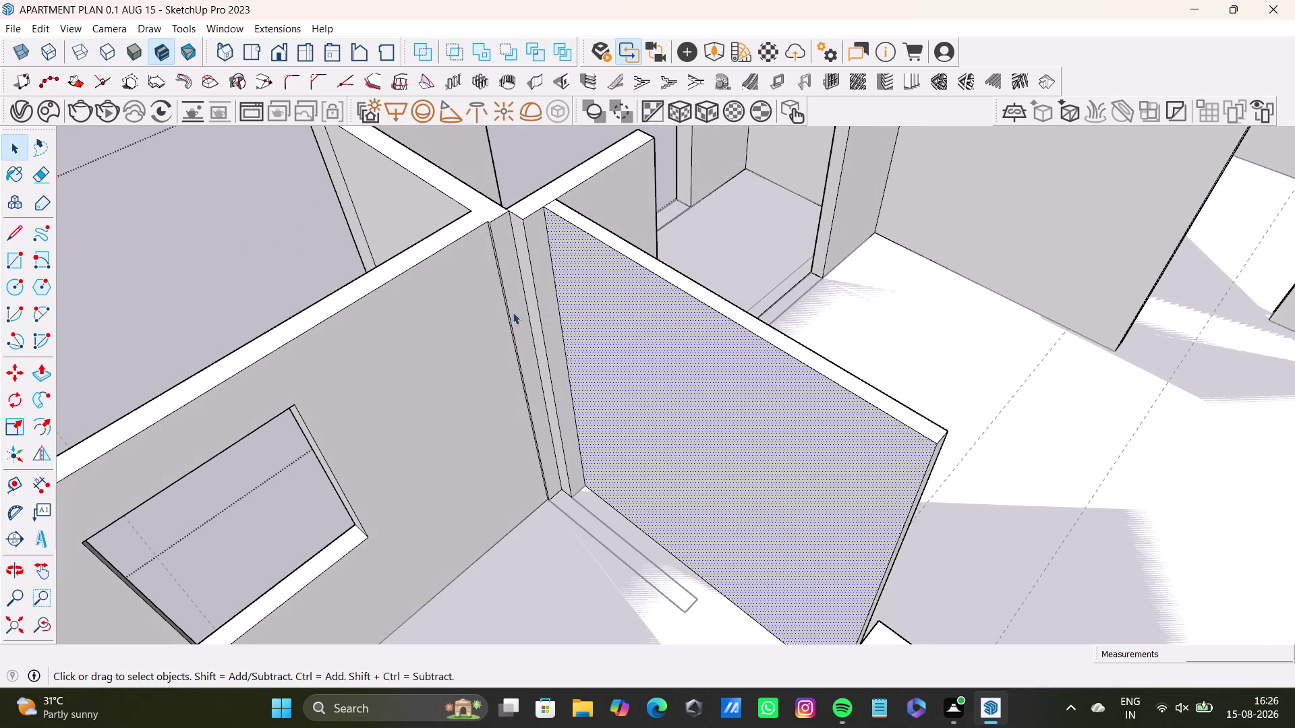
middle_drag(558, 308, 512, 330)
key(space)
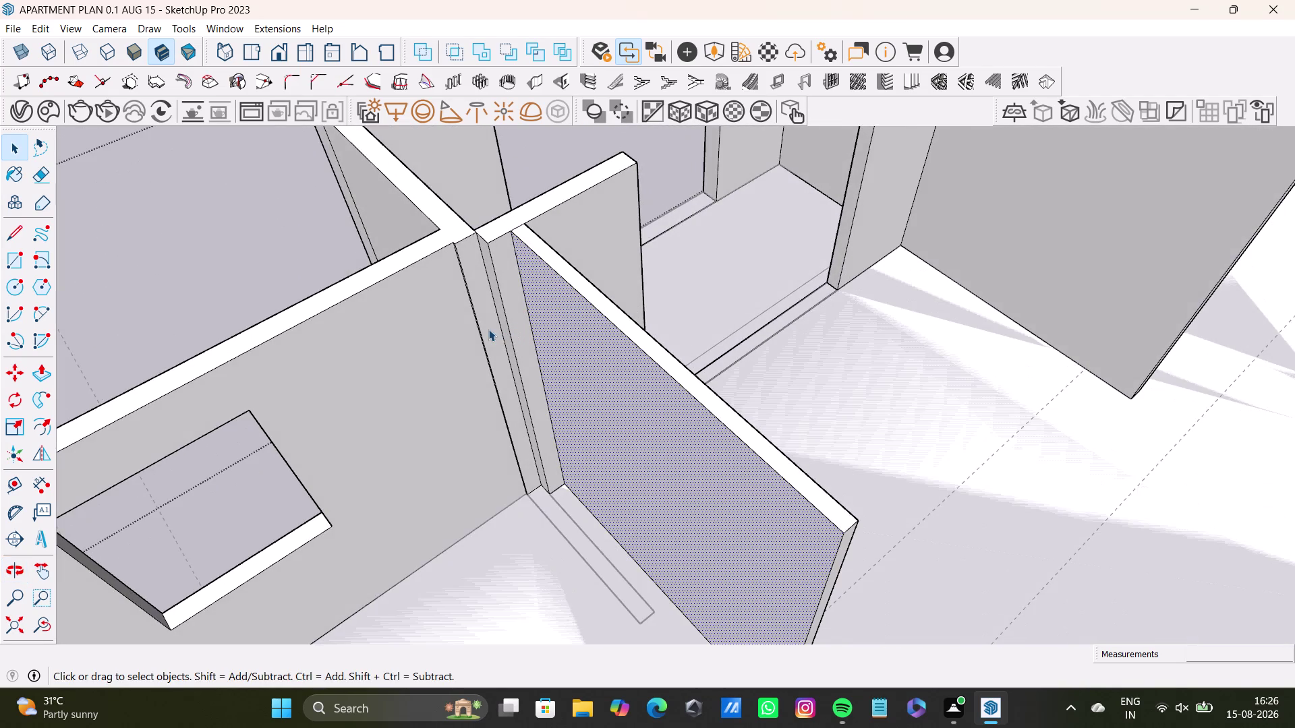
scroll(up, 3)
middle_drag(495, 357, 496, 380)
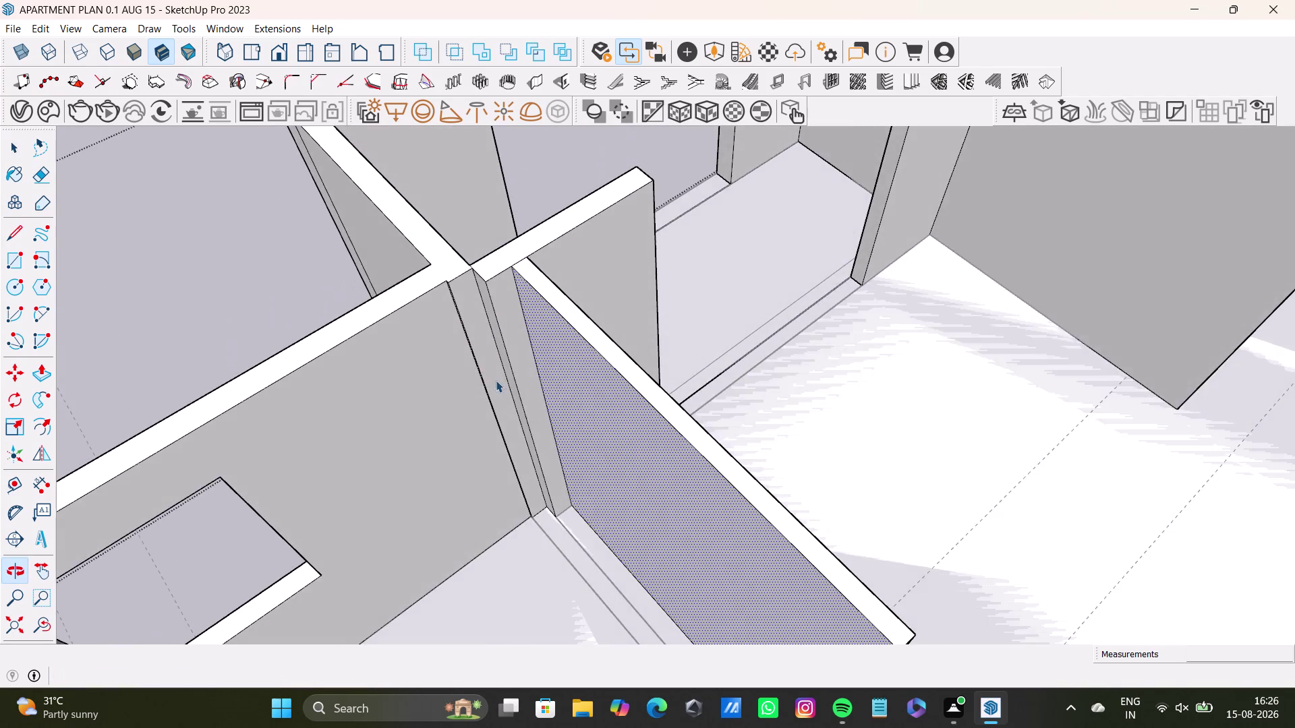
scroll(up, 3)
middle_drag(483, 328, 524, 273)
middle_drag(524, 274, 559, 377)
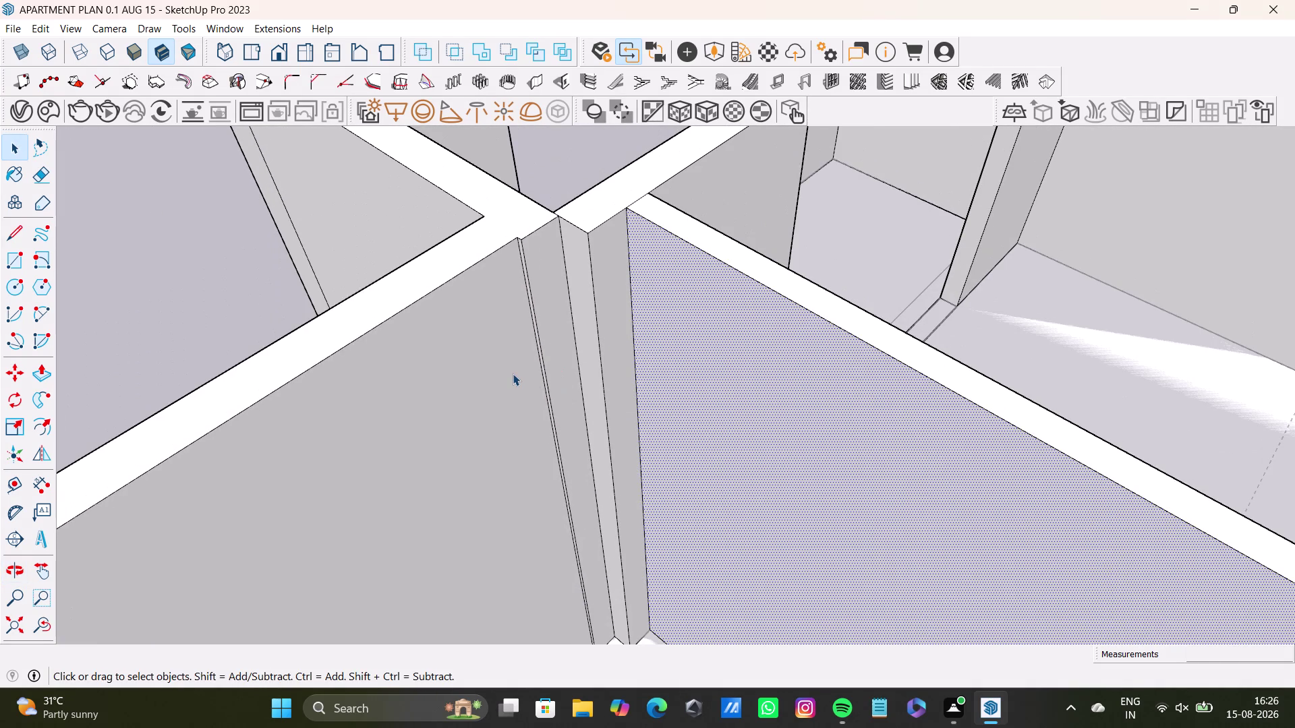
click(512, 374)
key(p)
drag(513, 373, 522, 375)
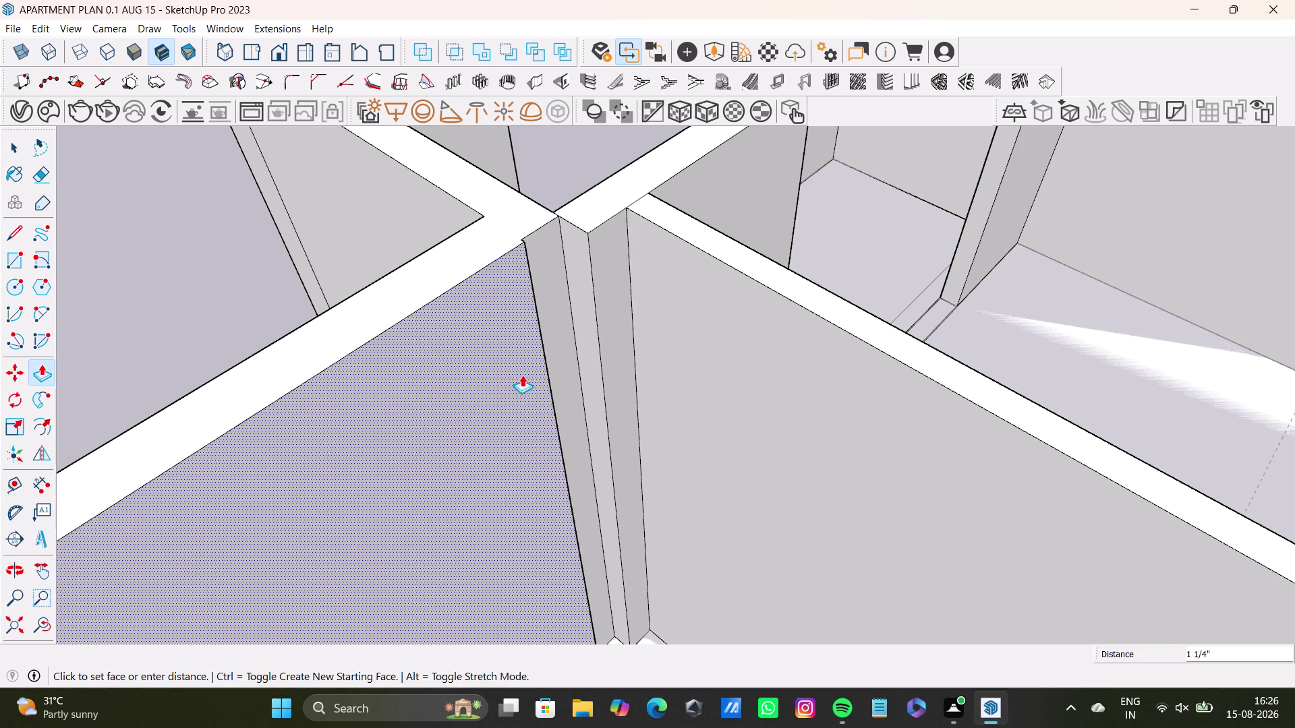
drag(521, 375, 554, 323)
middle_drag(556, 350, 592, 402)
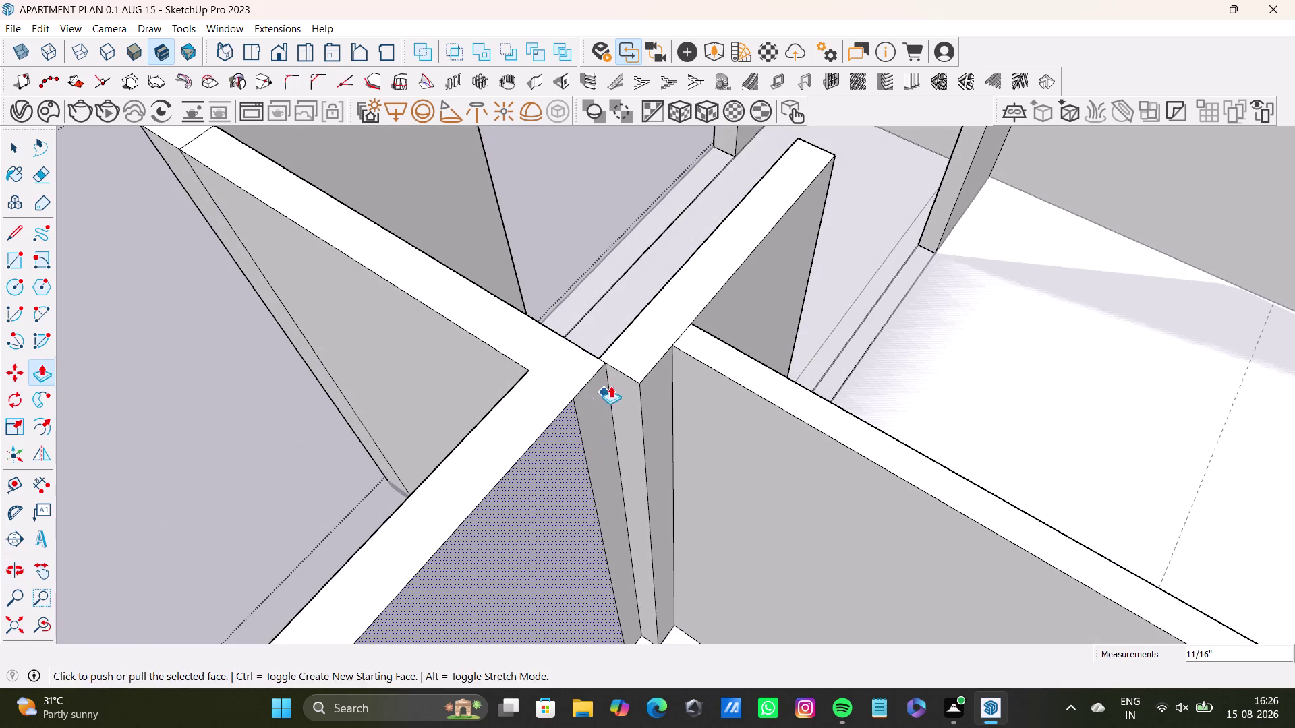
key(space)
click(629, 390)
key(p)
drag(628, 390, 602, 404)
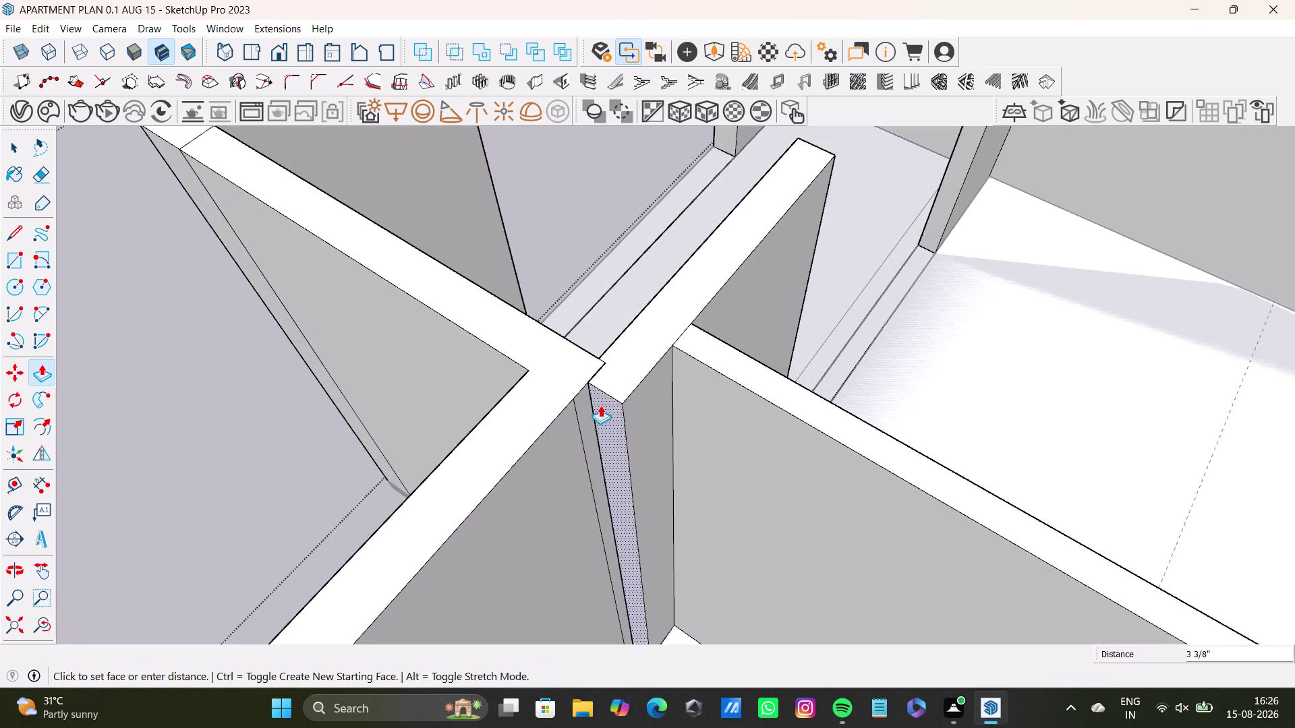
drag(602, 404, 569, 401)
middle_drag(602, 413, 475, 383)
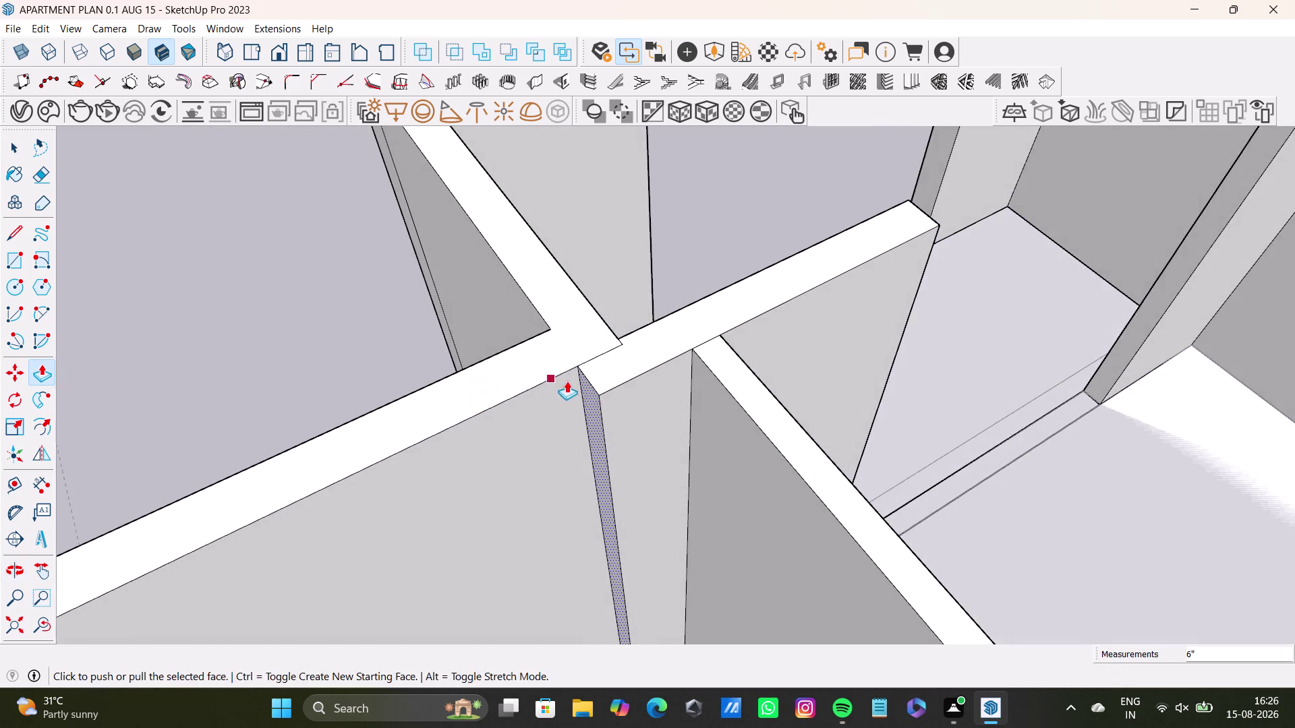
scroll(up, 3)
key(space)
click(612, 349)
key(Delete)
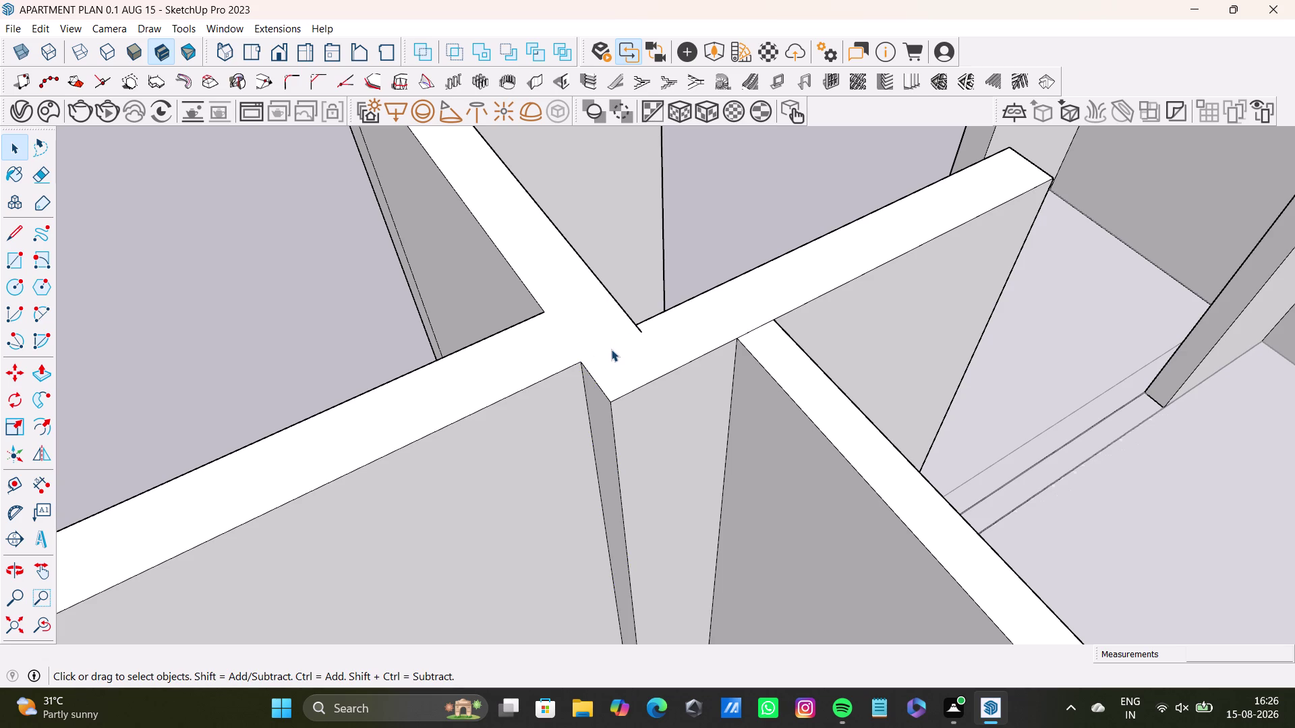
click(640, 328)
key(Delete)
scroll(down, 3)
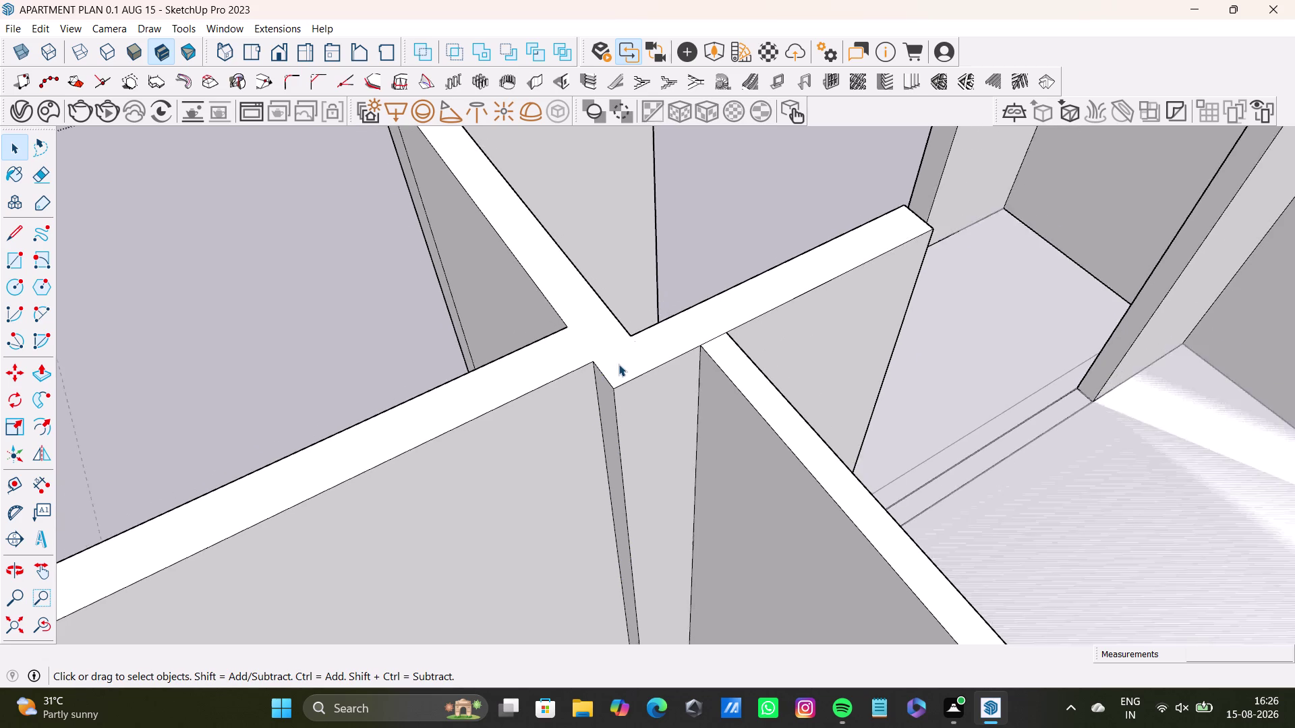
scroll(down, 3)
middle_drag(632, 433, 632, 323)
middle_drag(626, 486, 677, 549)
key(space)
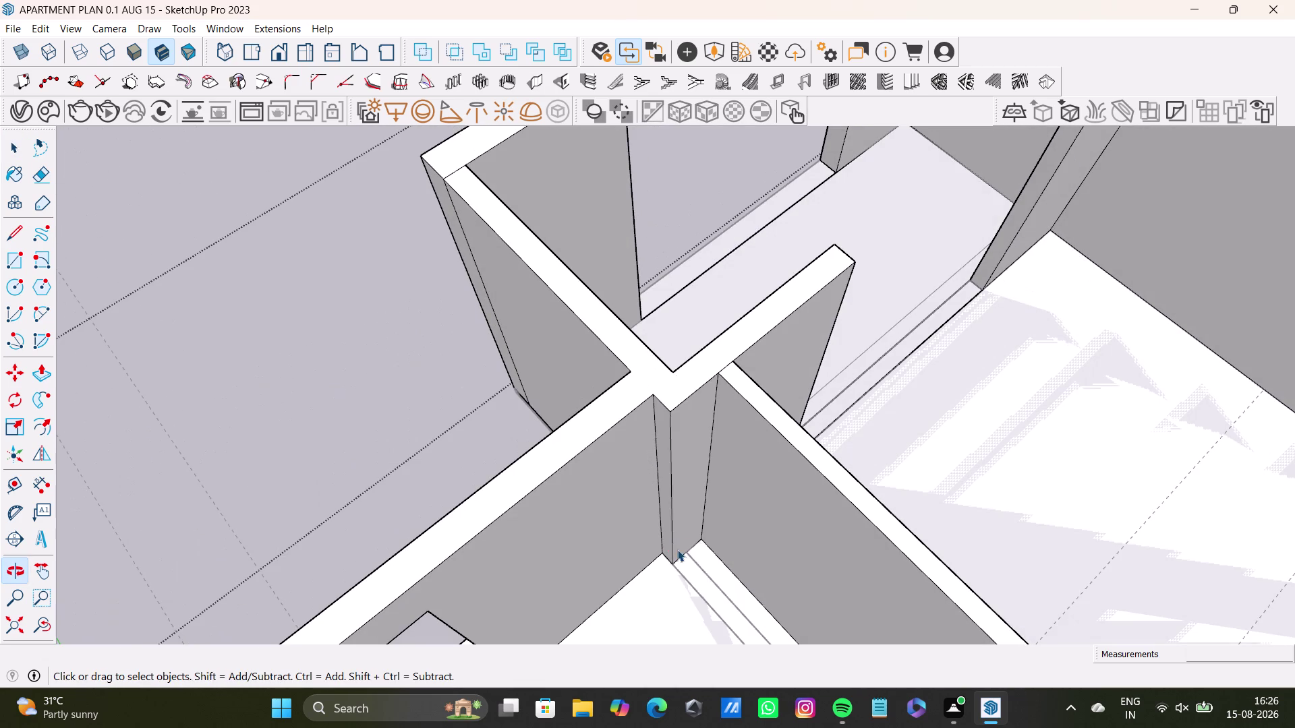
click(480, 441)
scroll(down, 3)
triple_click(471, 429)
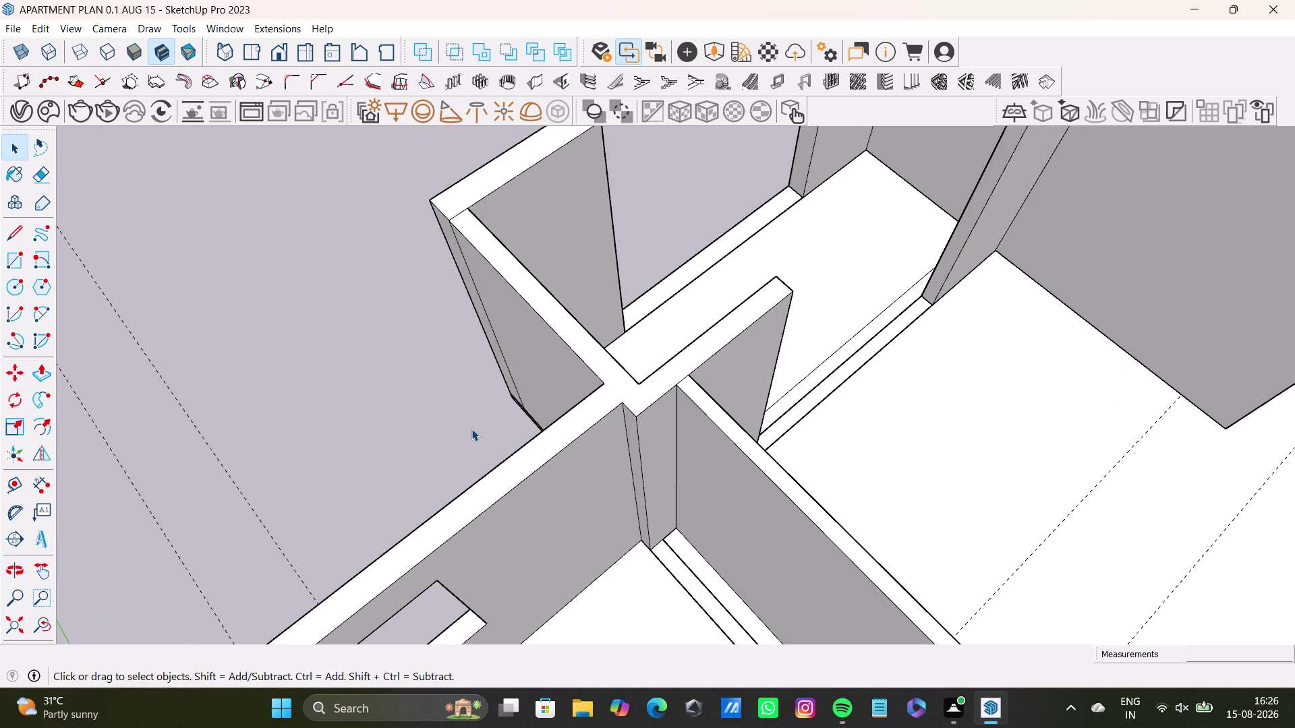
scroll(up, 3)
middle_drag(554, 458, 530, 272)
scroll(up, 3)
click(723, 493)
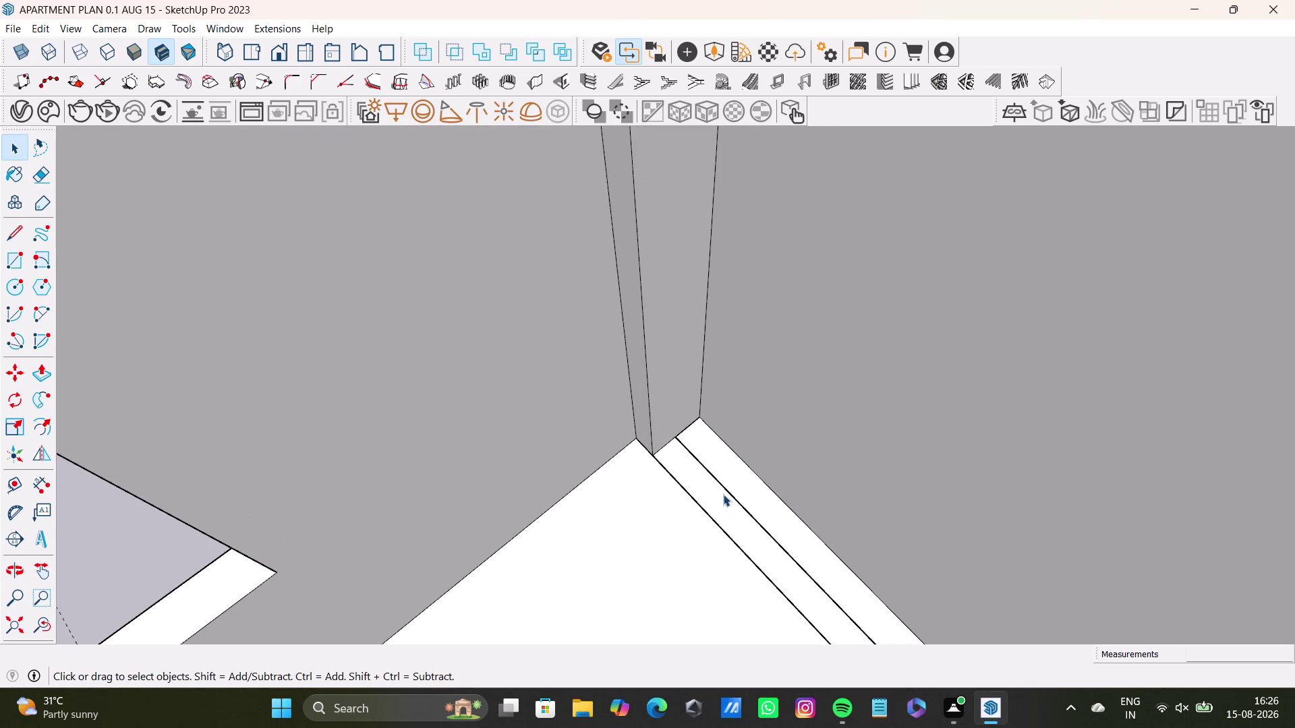
click(731, 497)
click(737, 498)
triple_click(741, 504)
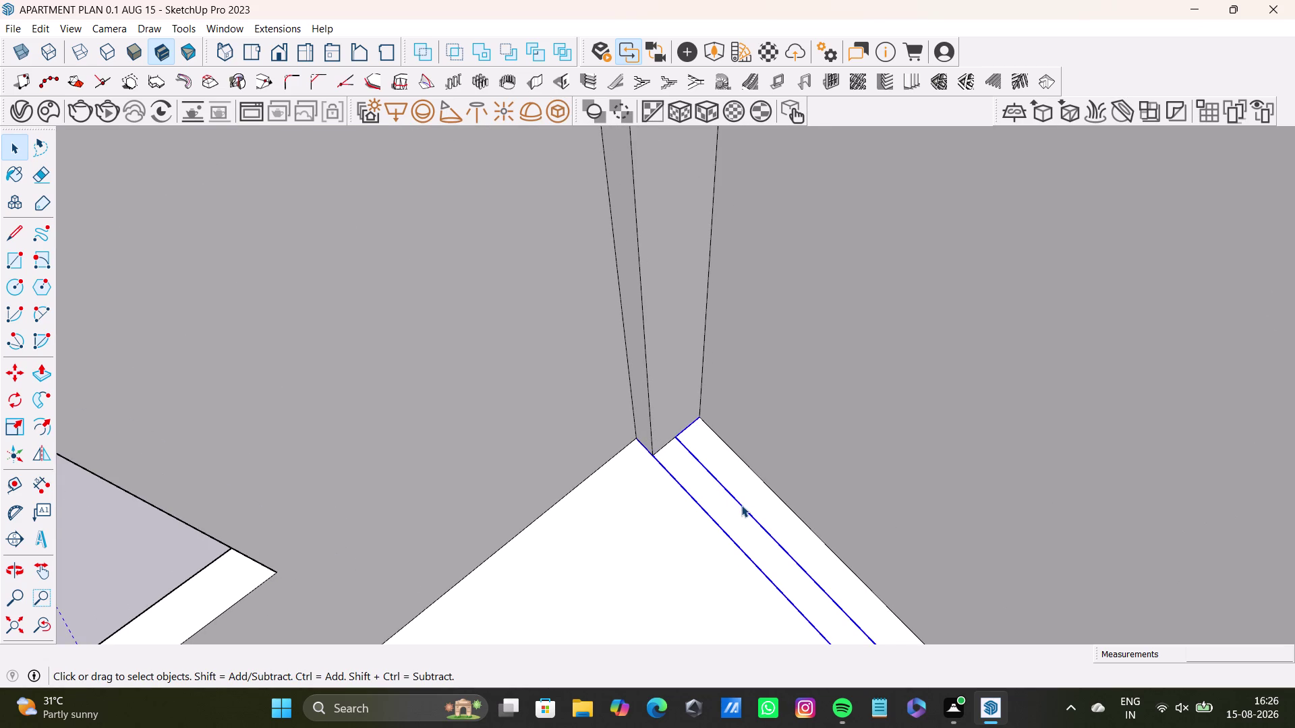
click(741, 506)
key(Delete)
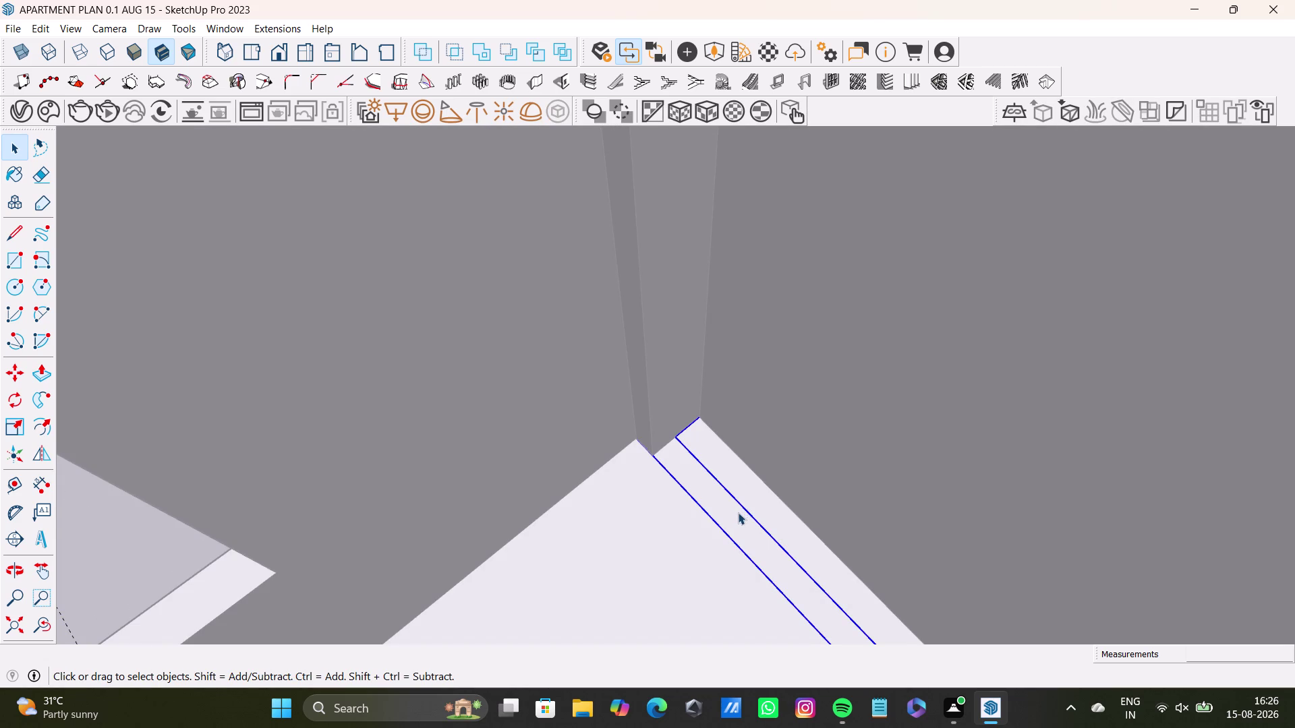
scroll(down, 3)
key(space)
click(467, 419)
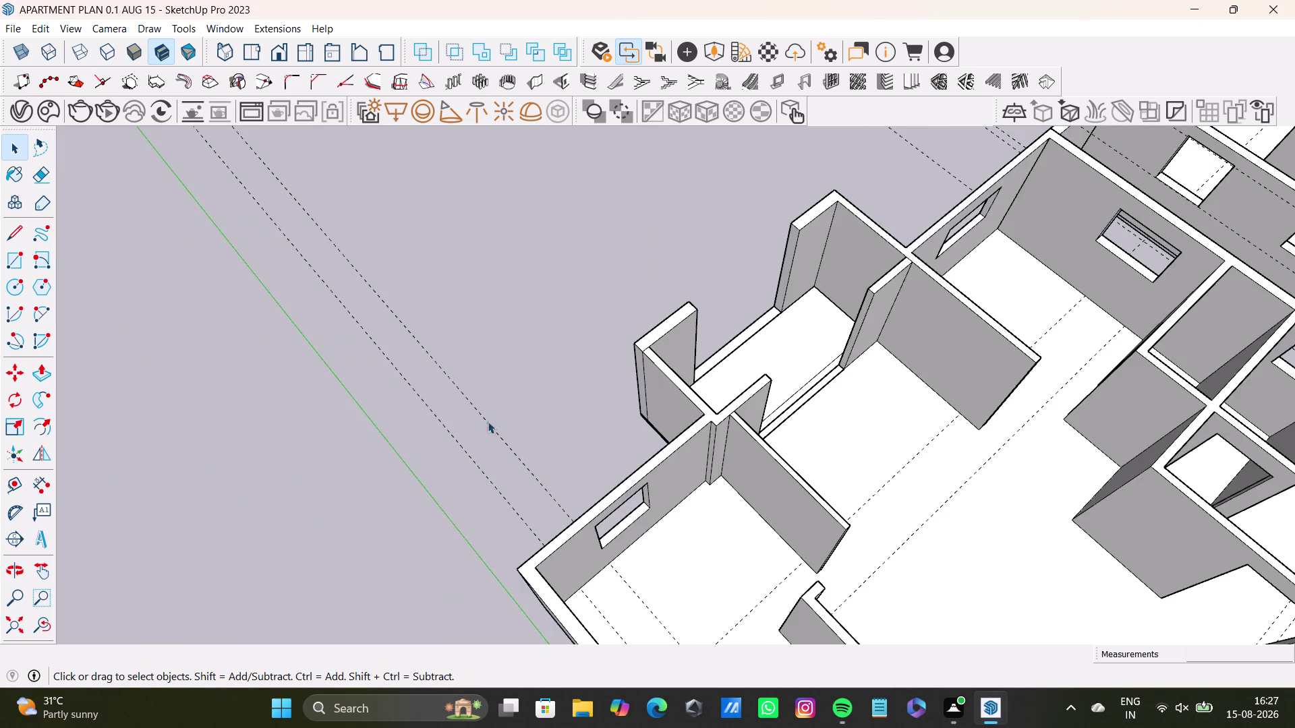
Orbit and zoom in on the two partition wall ends in the central room.
middle_drag(610, 473, 467, 324)
scroll(up, 3)
middle_drag(535, 340, 404, 325)
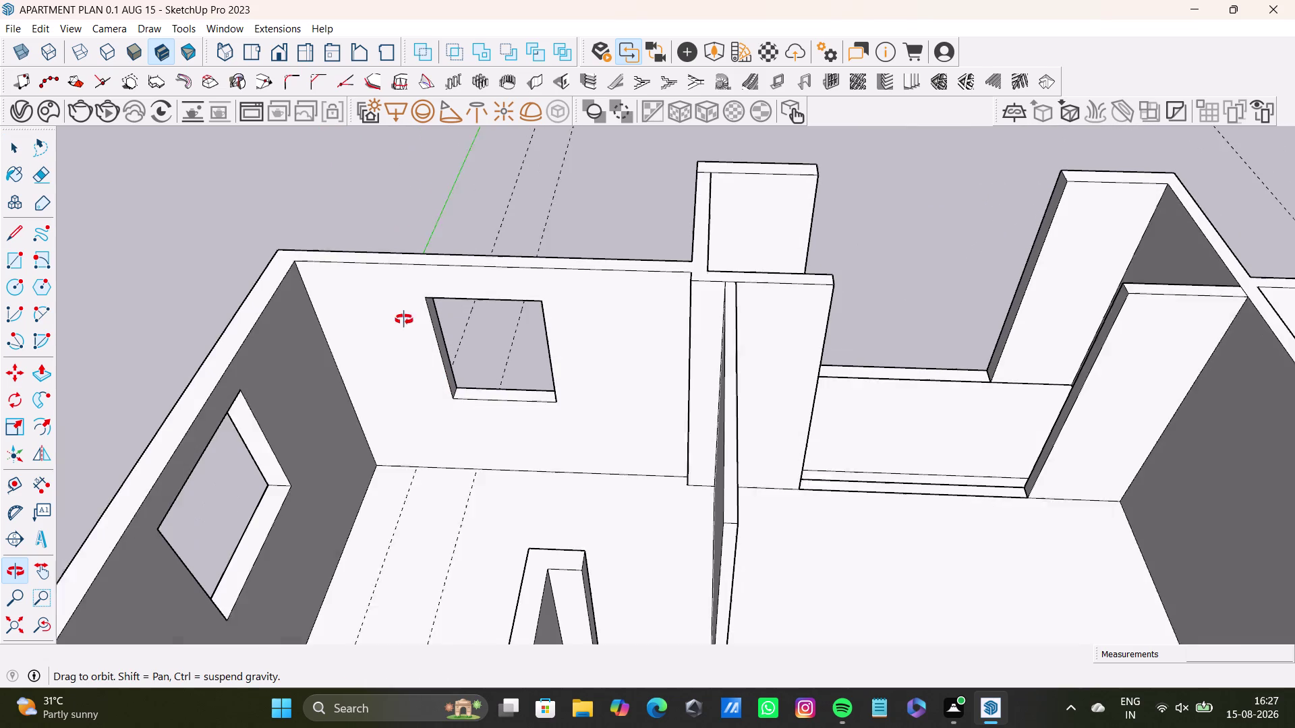
middle_drag(404, 325, 405, 314)
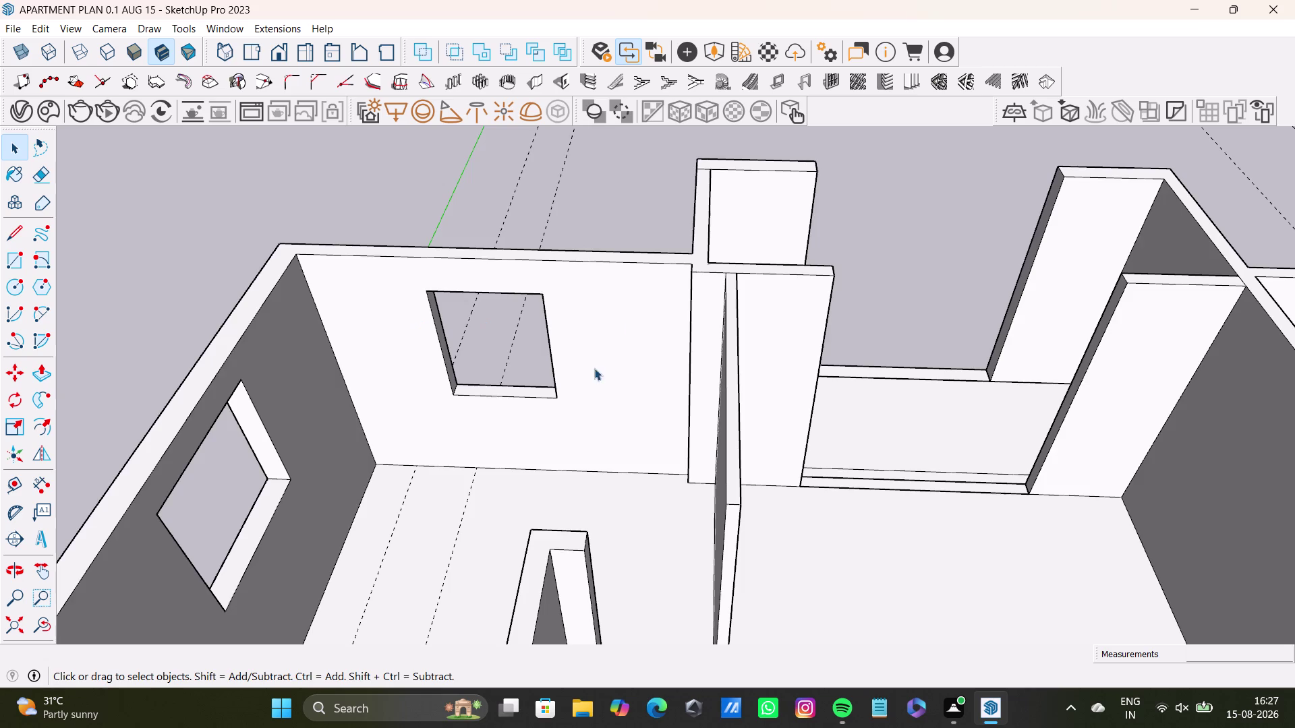
scroll(down, 3)
middle_drag(622, 477, 626, 426)
middle_drag(625, 436, 649, 618)
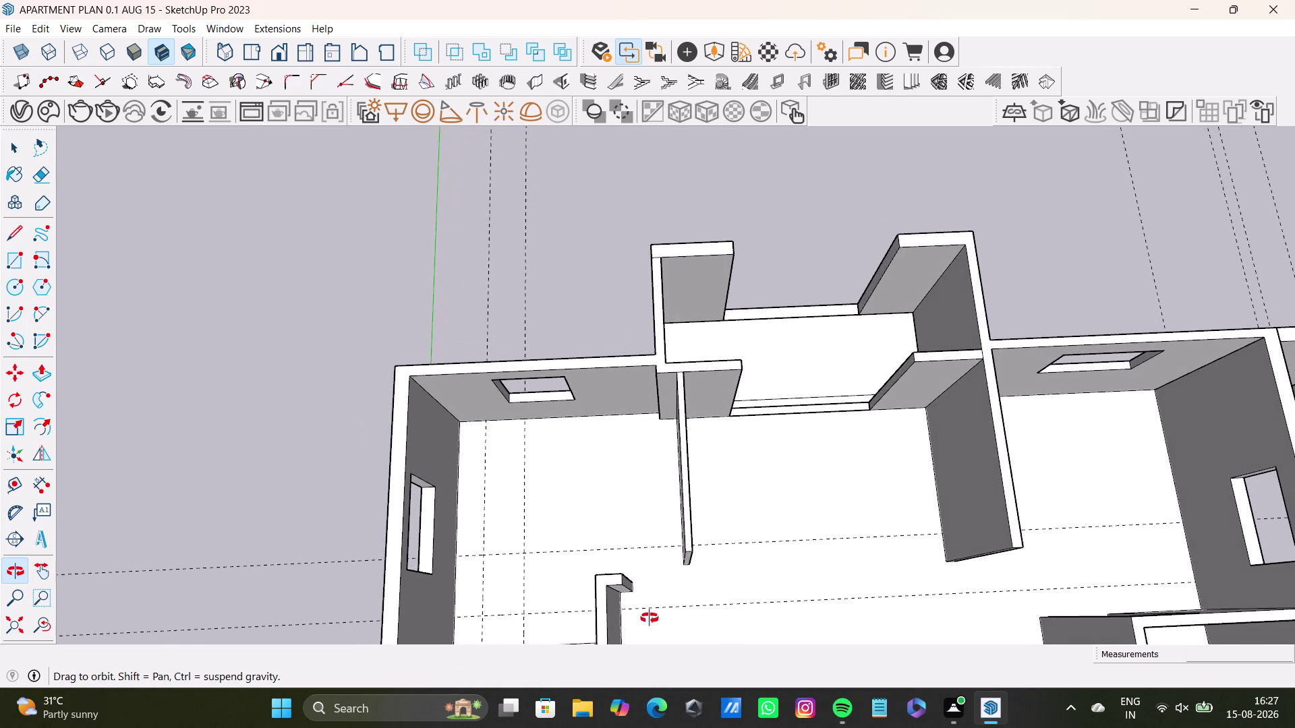
middle_drag(649, 619, 649, 625)
scroll(up, 3)
middle_drag(662, 562, 685, 405)
middle_drag(687, 404, 584, 342)
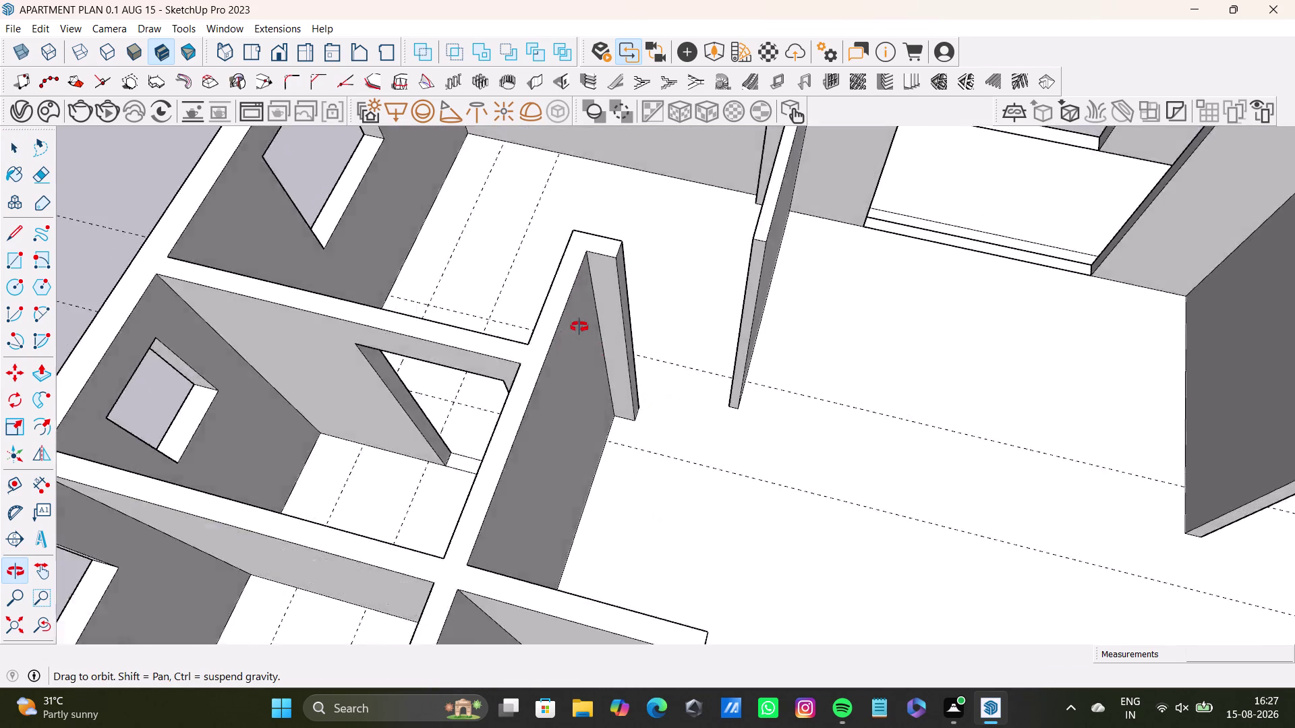
middle_drag(584, 342, 379, 391)
scroll(up, 3)
middle_drag(700, 379, 737, 371)
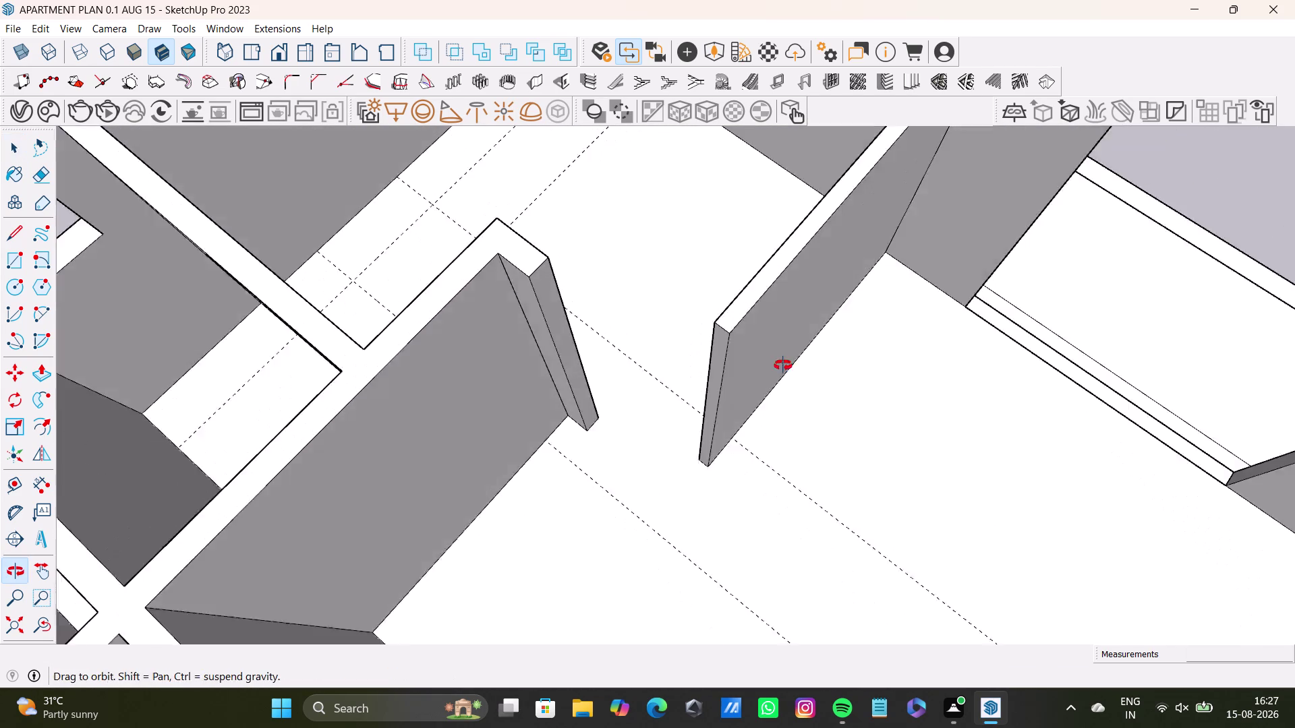
middle_drag(737, 371, 827, 349)
Select the thin partition wall and push/pull its end face farther across the floor.
key(space)
click(739, 349)
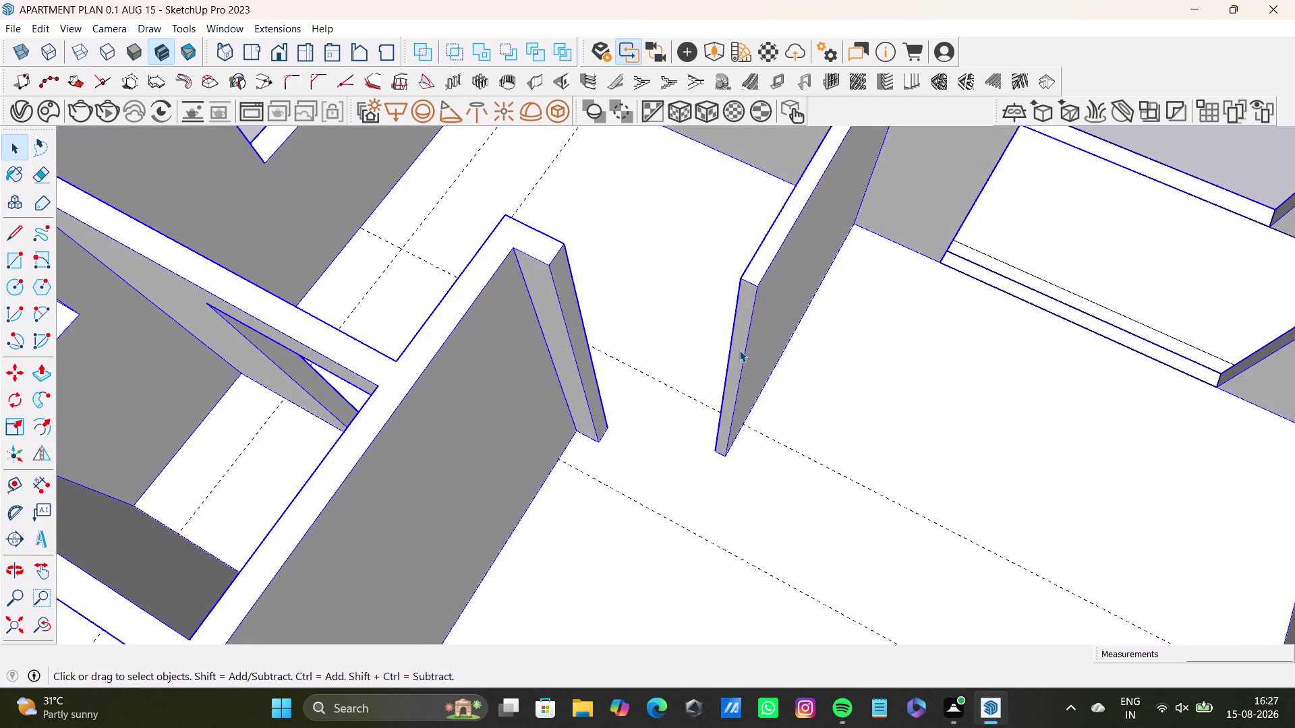
triple_click(738, 358)
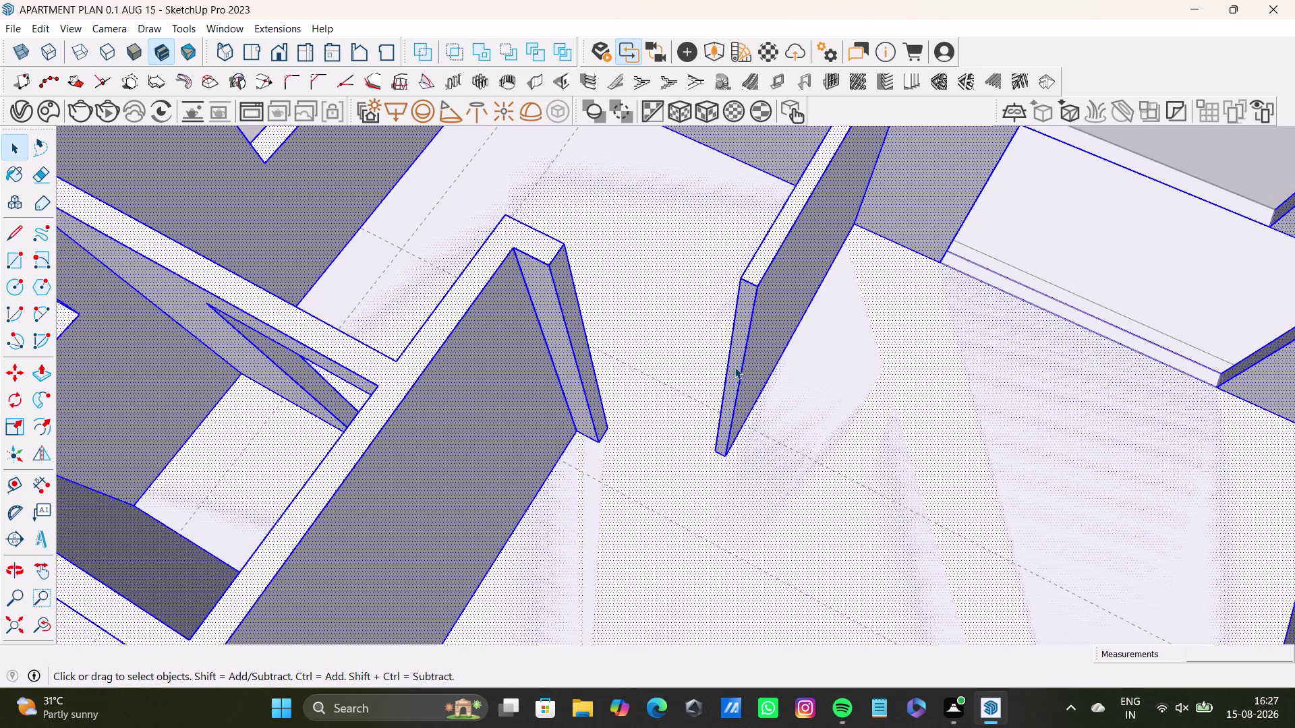
key(p)
drag(735, 367, 573, 354)
key(space)
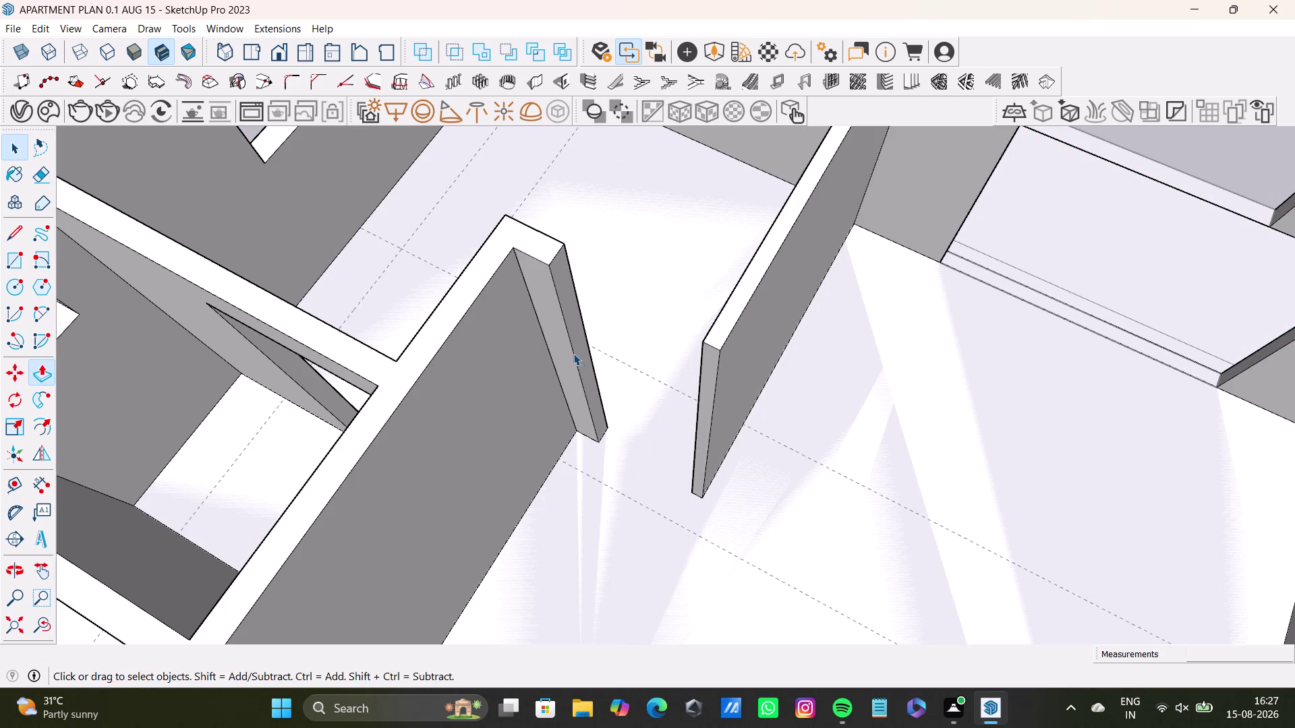
Orbit and zoom out to view the surrounding rooms.
middle_drag(657, 405, 786, 469)
scroll(down, 3)
middle_drag(823, 430, 419, 429)
scroll(down, 3)
middle_drag(606, 431, 314, 457)
scroll(down, 3)
scroll(up, 3)
key(space)
click(483, 251)
scroll(up, 3)
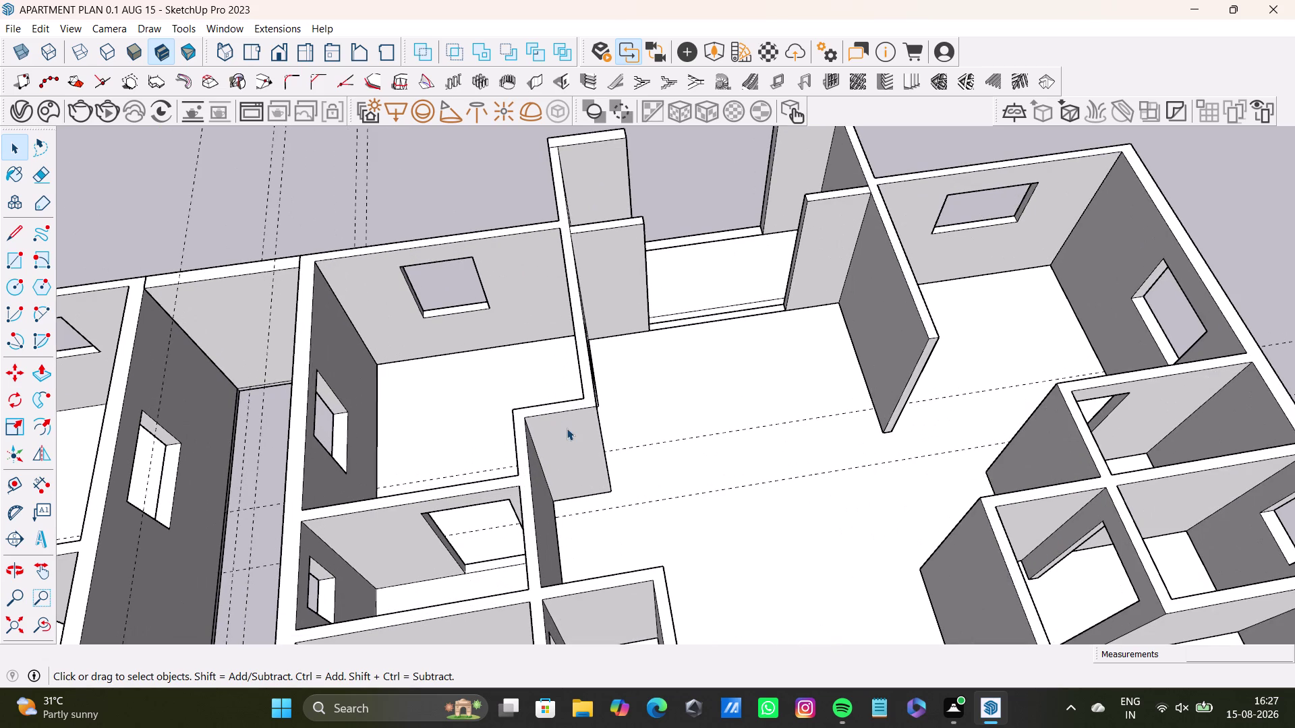
Orbit in on the doorway junction and the wall above the doorway.
middle_drag(589, 440, 385, 408)
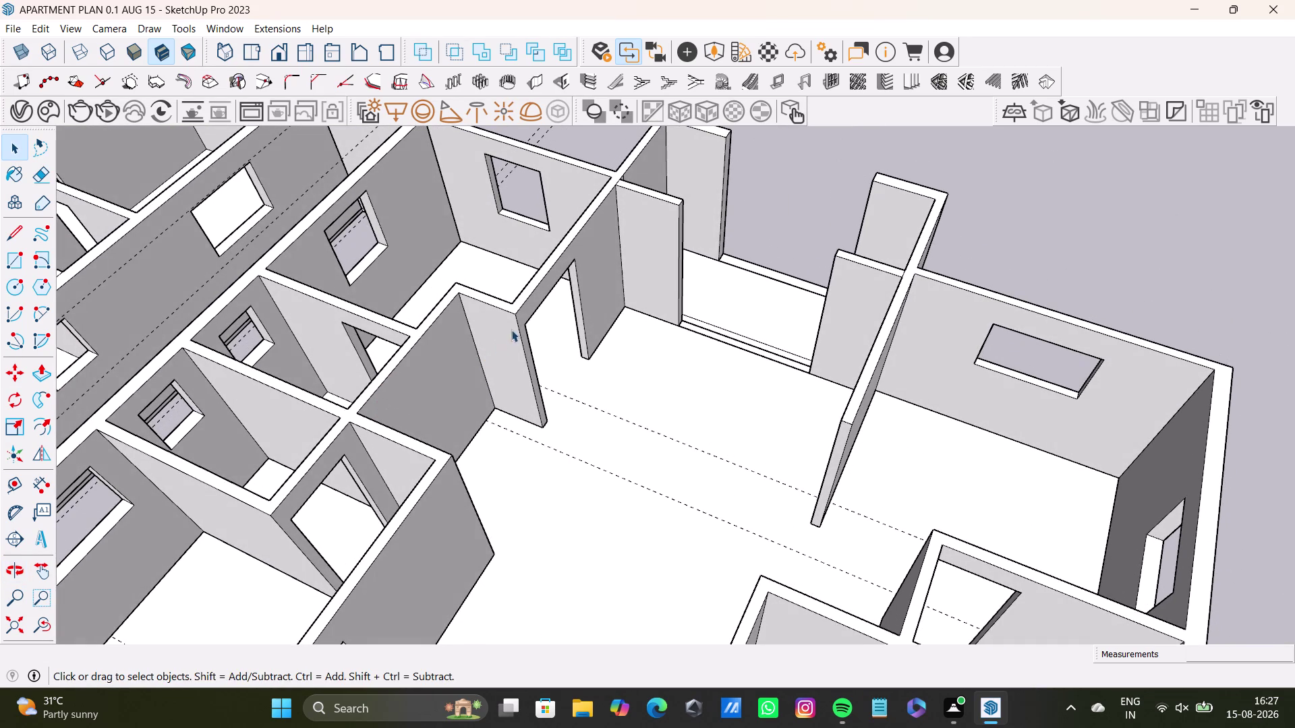
middle_drag(537, 337, 389, 365)
scroll(up, 3)
middle_drag(515, 296, 555, 418)
middle_drag(602, 424, 462, 424)
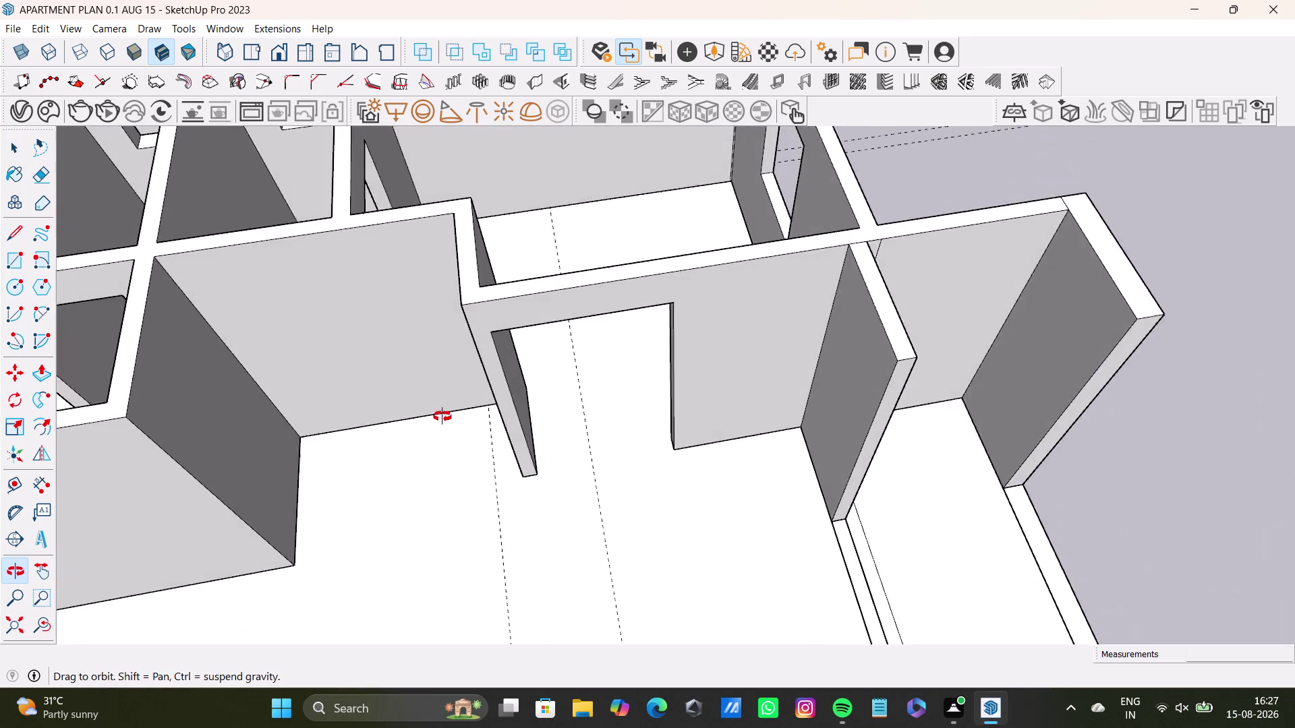
middle_drag(462, 424, 495, 421)
scroll(up, 3)
Draw an edge across the wall top, select the connected geometry, then undo it.
click(17, 234)
scroll(up, 3)
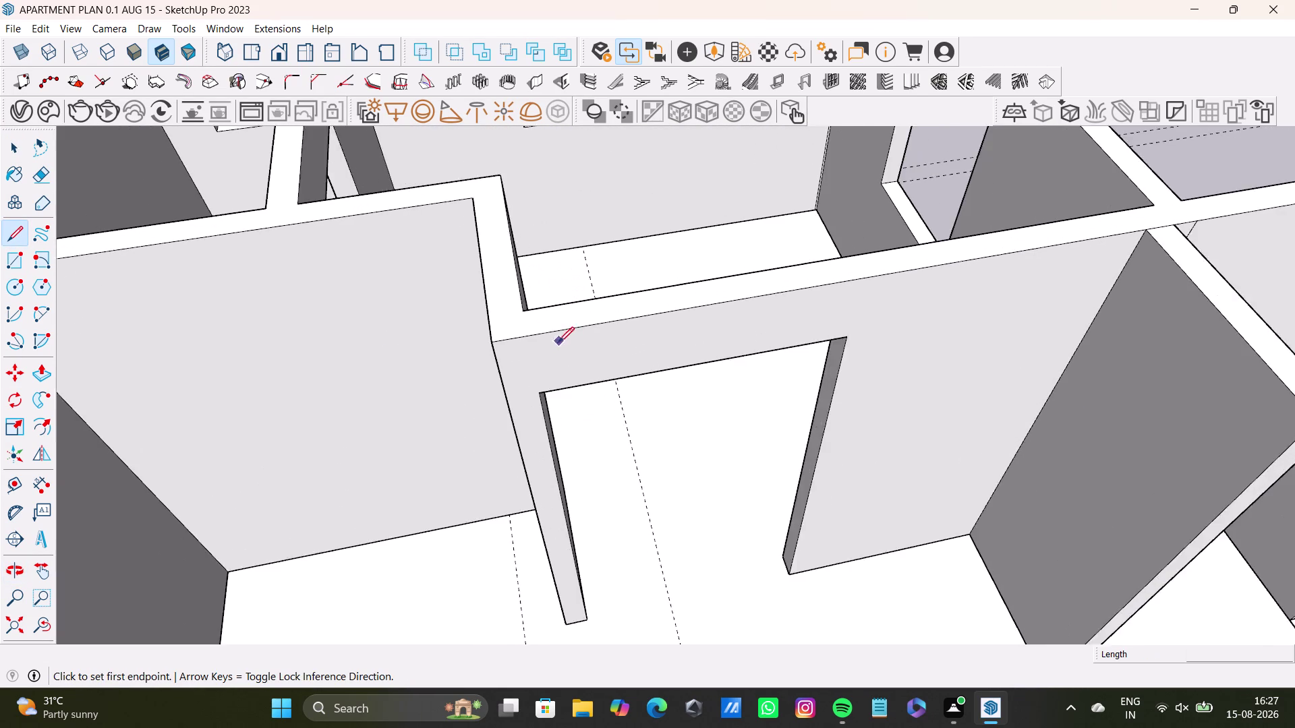
scroll(up, 3)
click(516, 301)
click(520, 336)
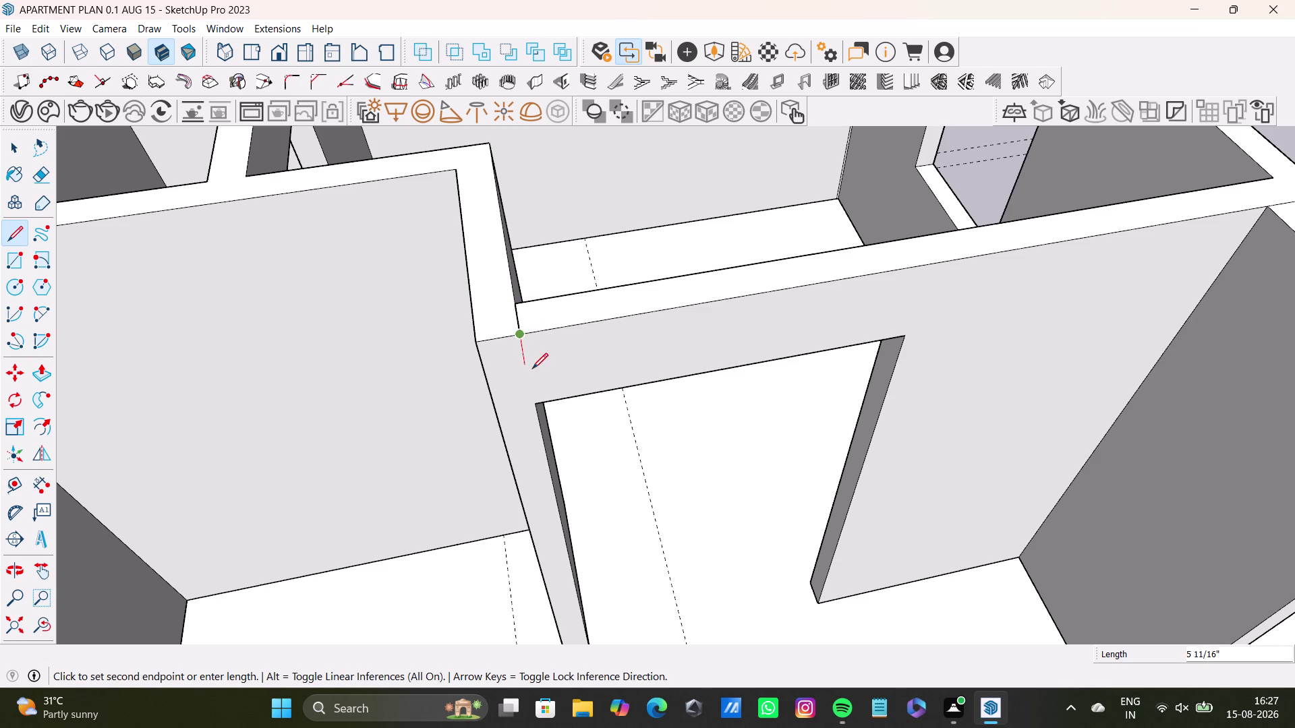
click(541, 401)
key(space)
click(510, 399)
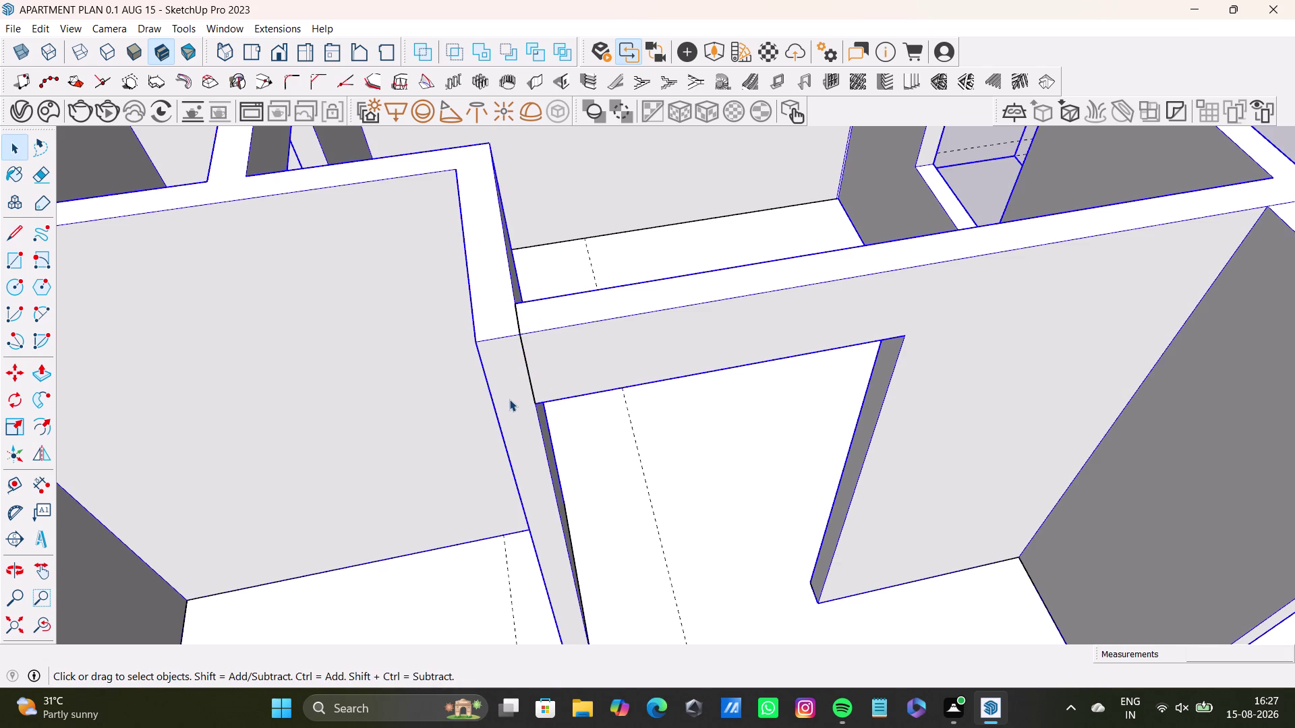
scroll(down, 3)
triple_click(503, 401)
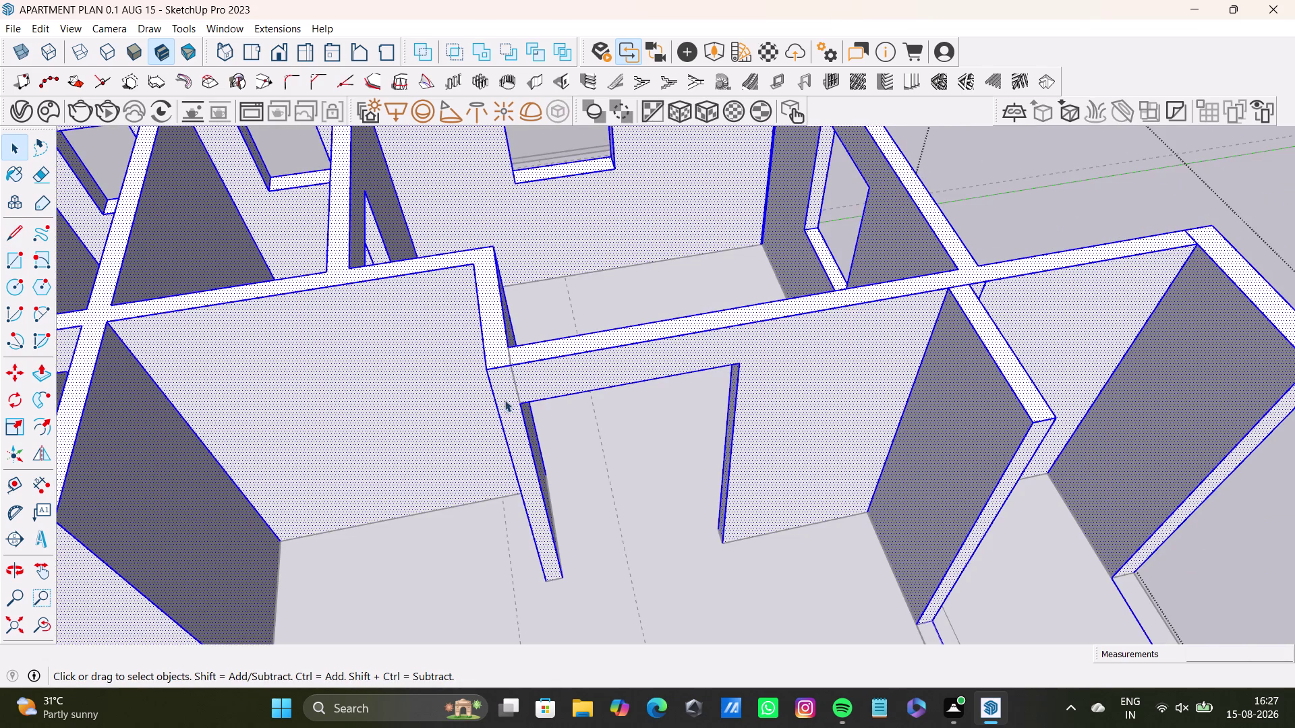
key(ctrl+z)
key(ctrl+z)
key(ctrl+z)
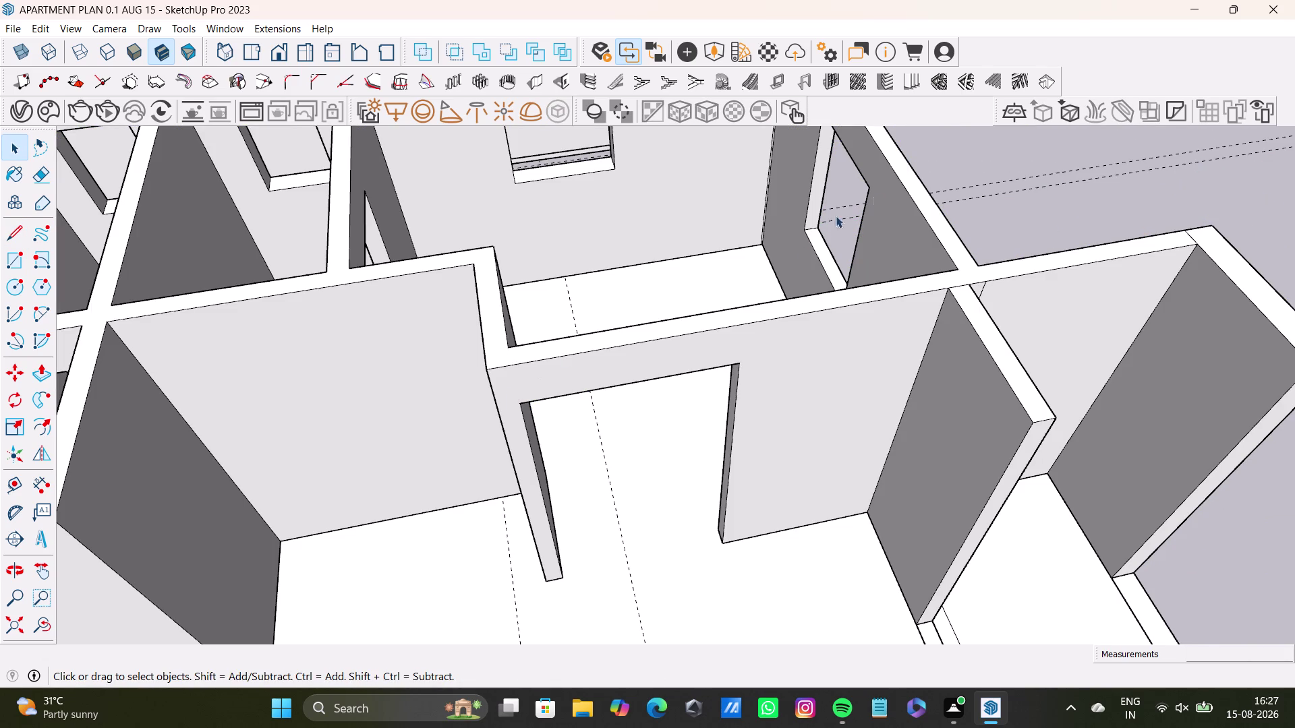
Select the wall face around the doorway and the wall top surfaces.
click(1054, 193)
triple_click(527, 391)
click(528, 391)
double_click(517, 385)
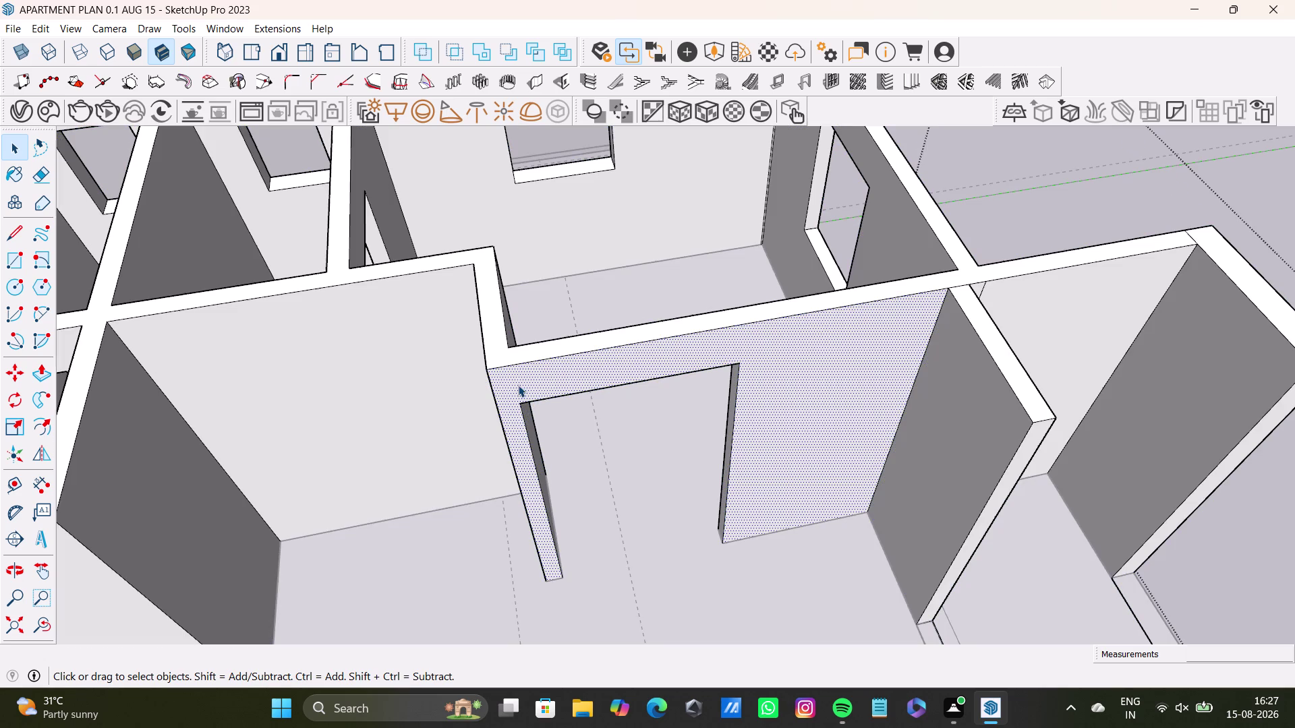
click(516, 383)
click(499, 353)
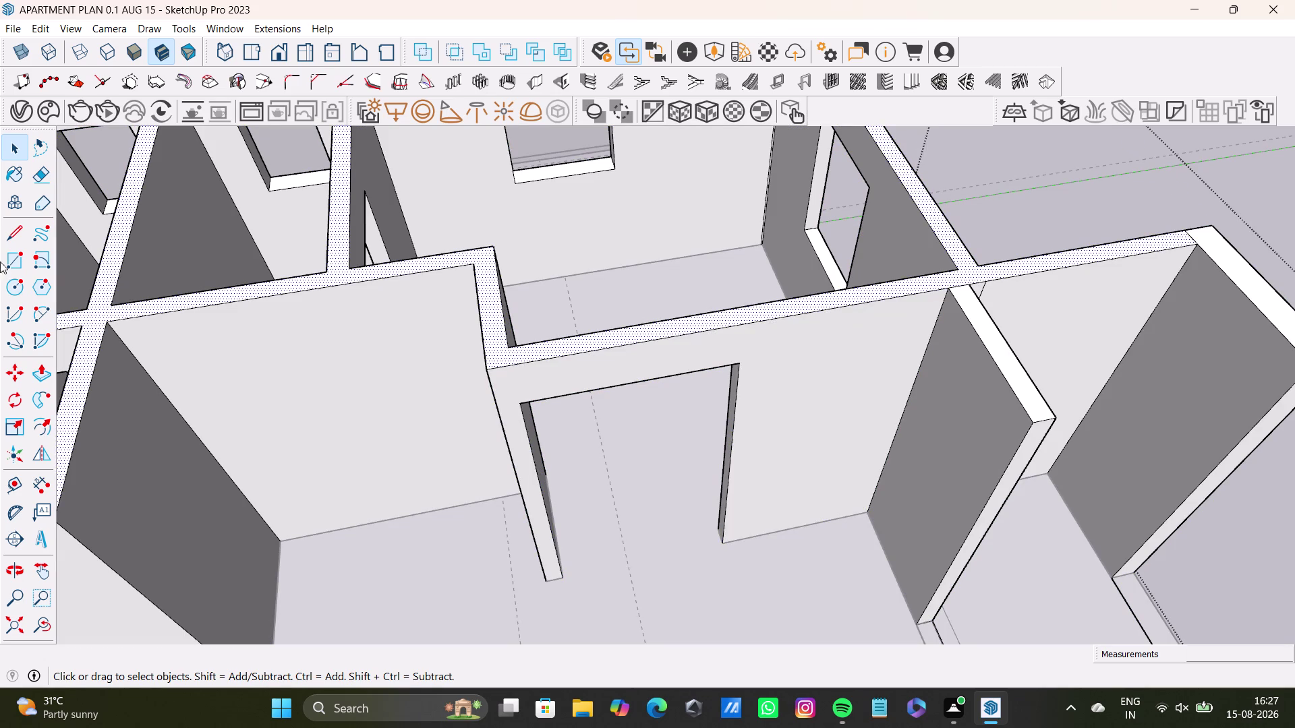
Draw a short edge down the jamb corner, then undo it.
click(8, 234)
scroll(up, 3)
click(543, 336)
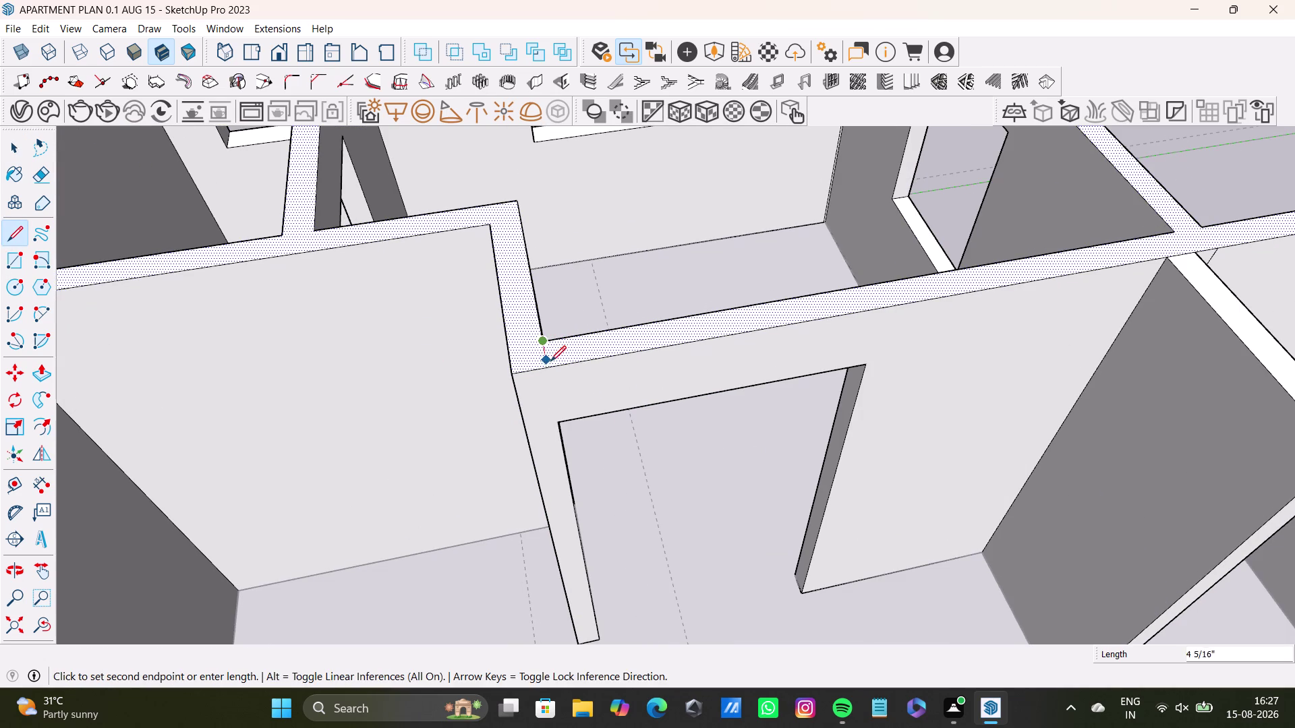
click(550, 367)
key(space)
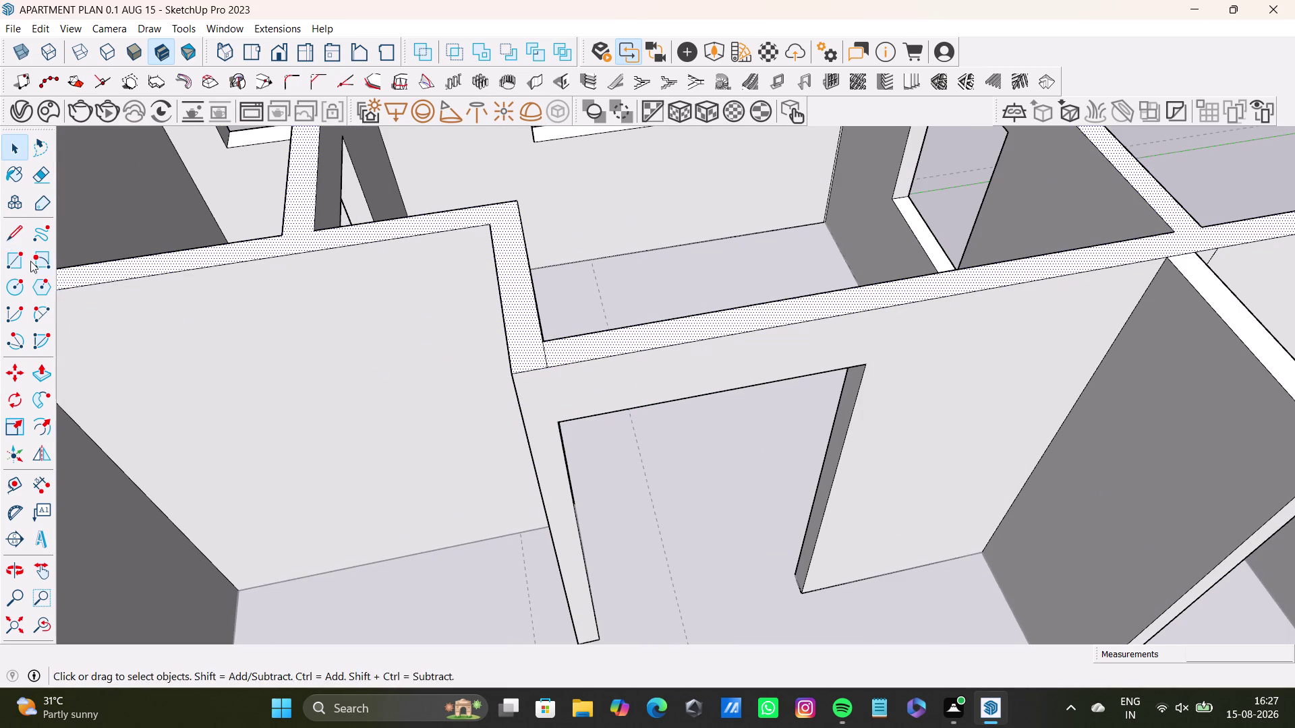
click(24, 238)
click(545, 369)
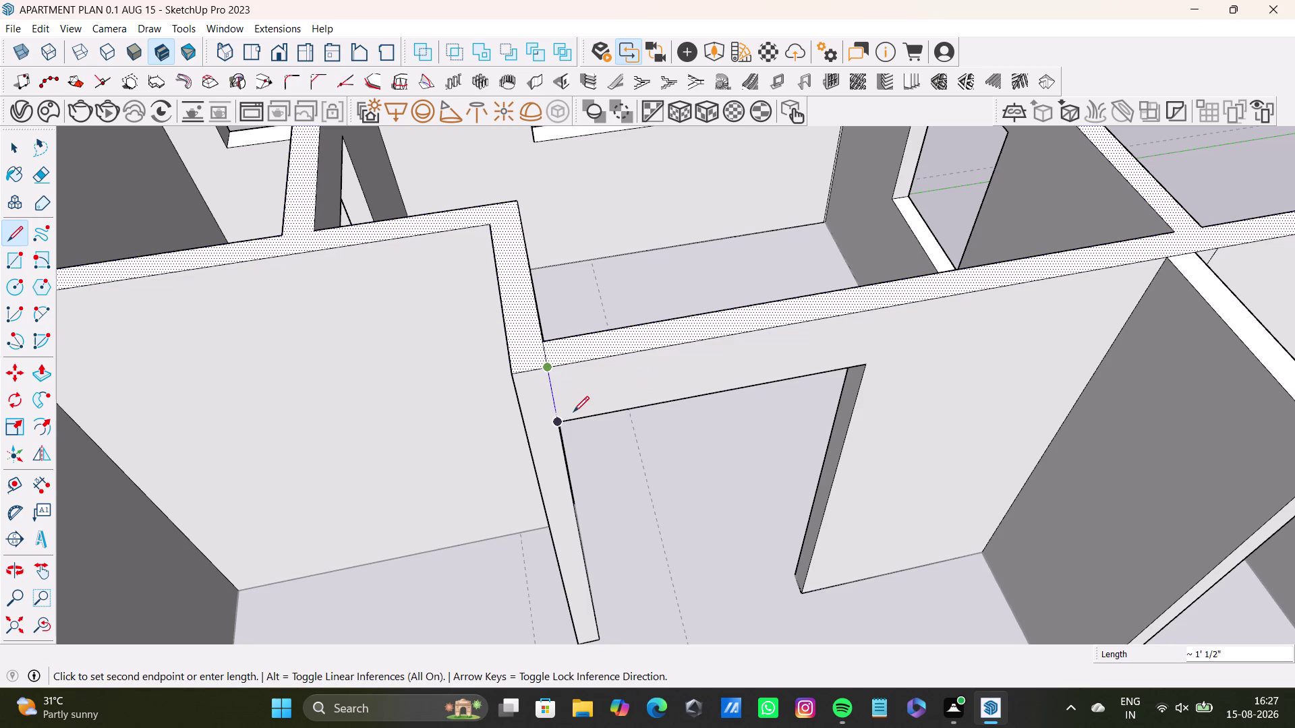
click(572, 414)
key(space)
scroll(down, 3)
key(ctrl+z)
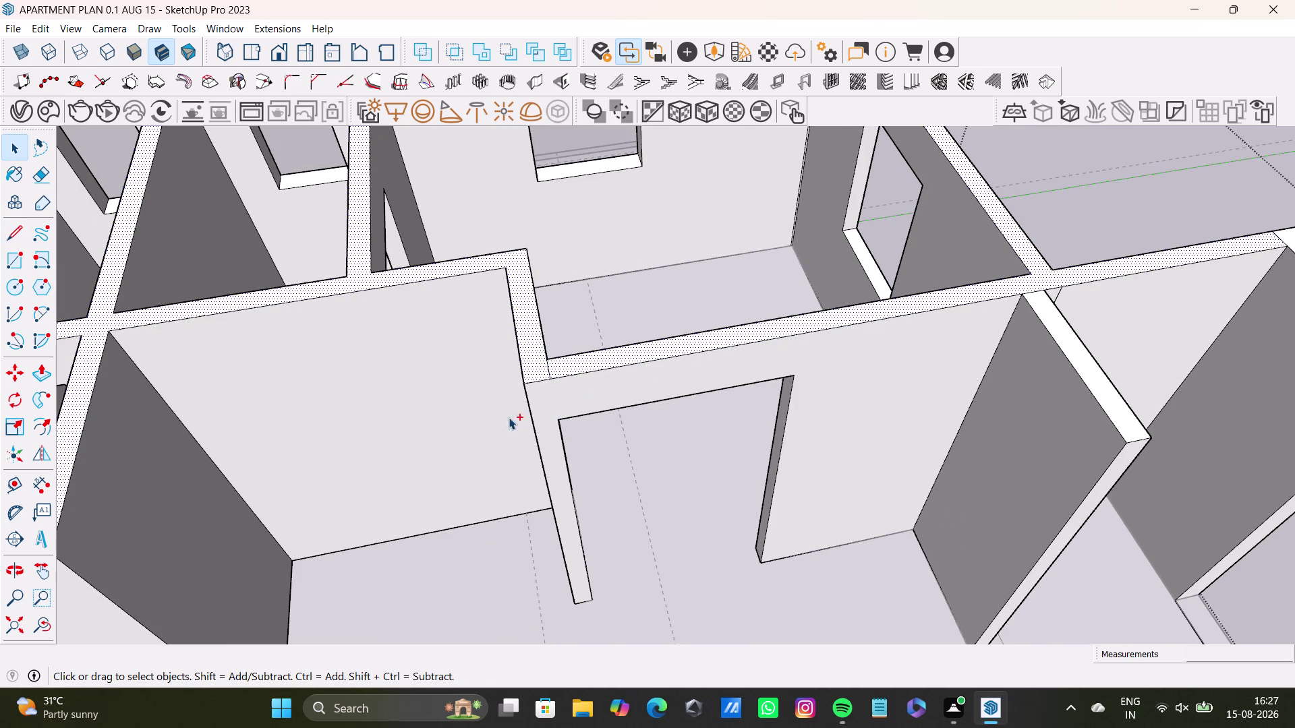
Draw an edge across the wall top from the wall corner.
click(11, 234)
scroll(up, 3)
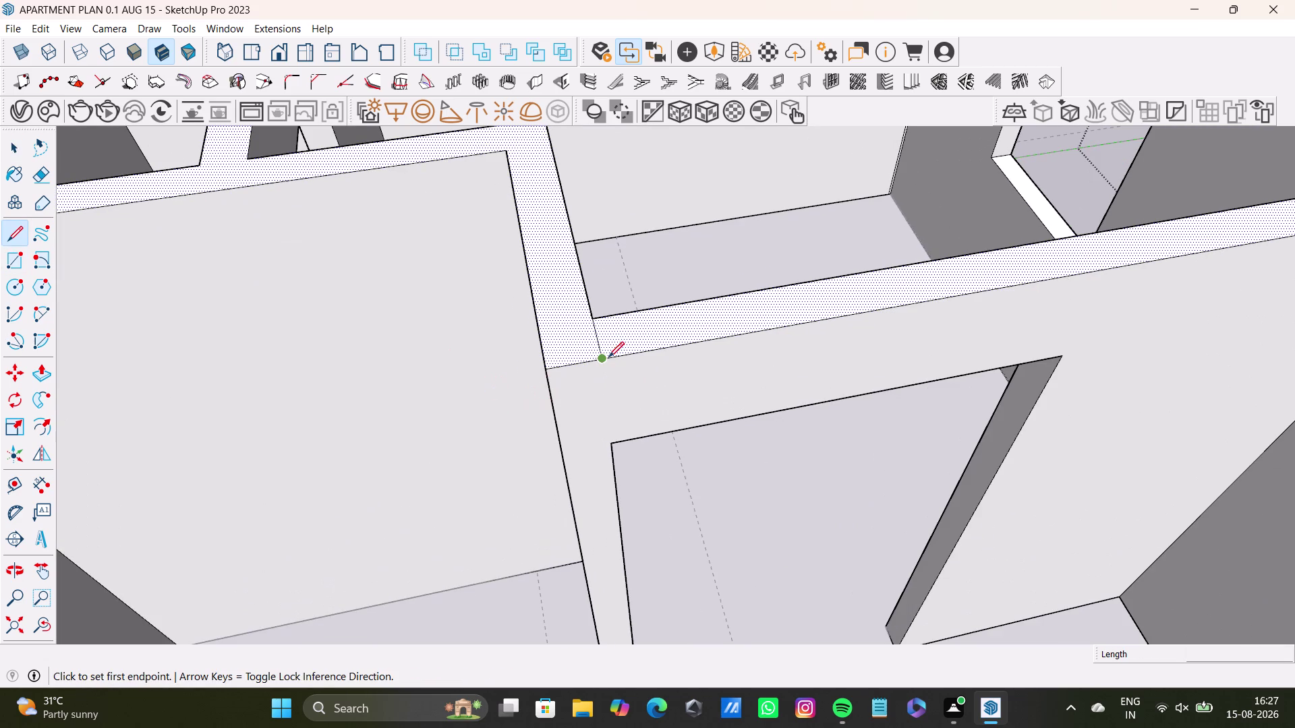
click(603, 358)
click(615, 441)
key(space)
scroll(down, 3)
Push the narrow jamb face back to trim the wall piece.
middle_drag(587, 437, 662, 383)
key(space)
click(700, 383)
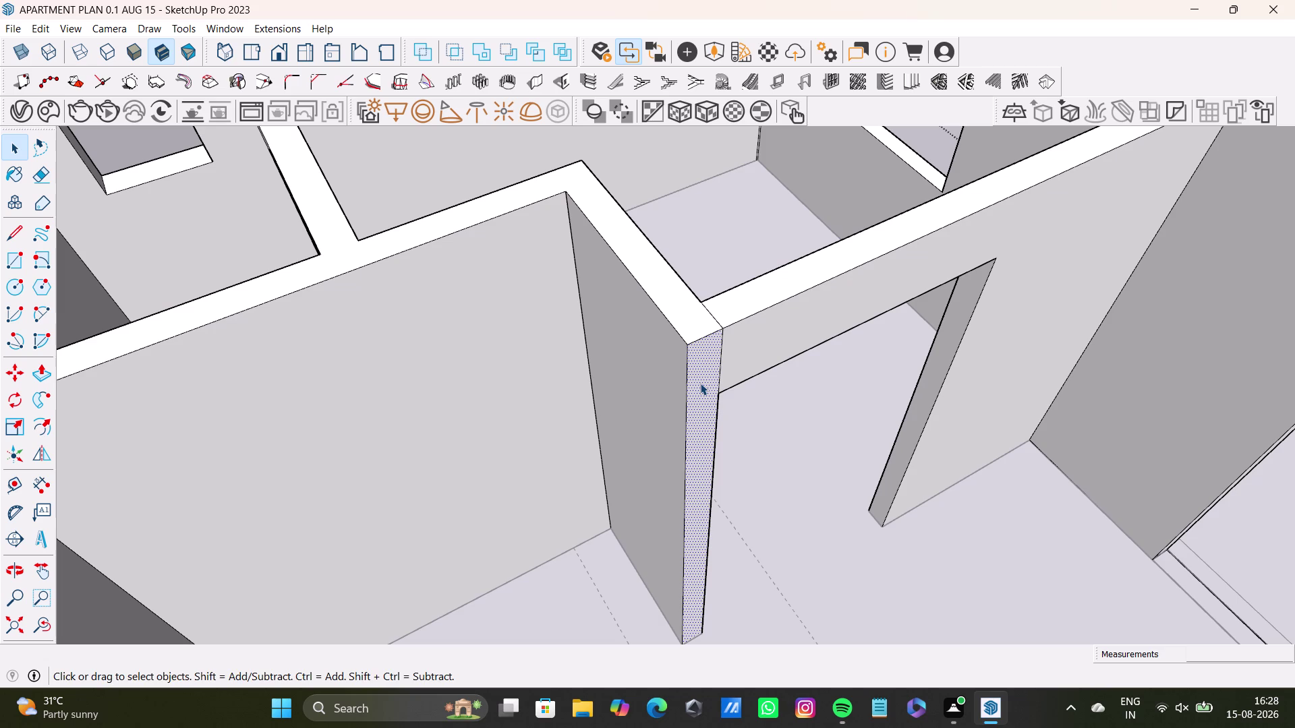
key(p)
drag(700, 383, 572, 261)
key(space)
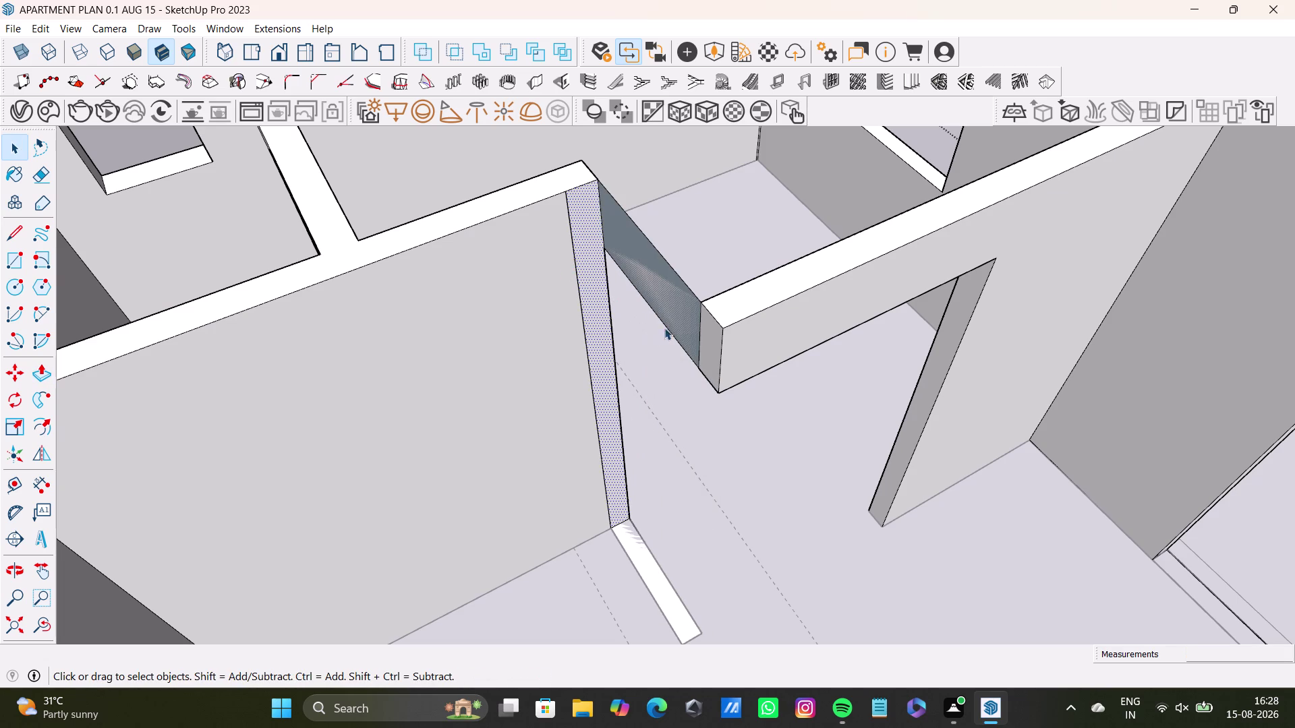
Delete the leftover wall face and its top edges, leaving an open gap.
click(671, 310)
middle_drag(724, 402, 846, 395)
click(836, 271)
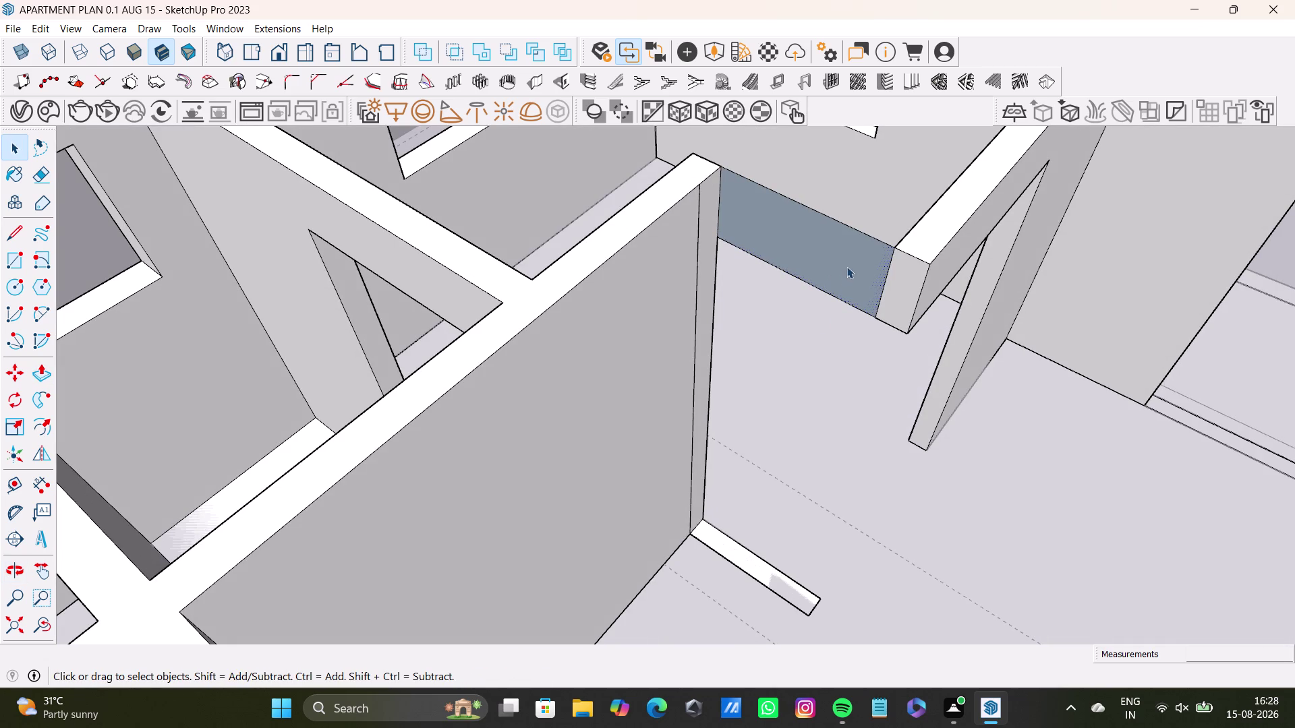
click(854, 239)
key(Delete)
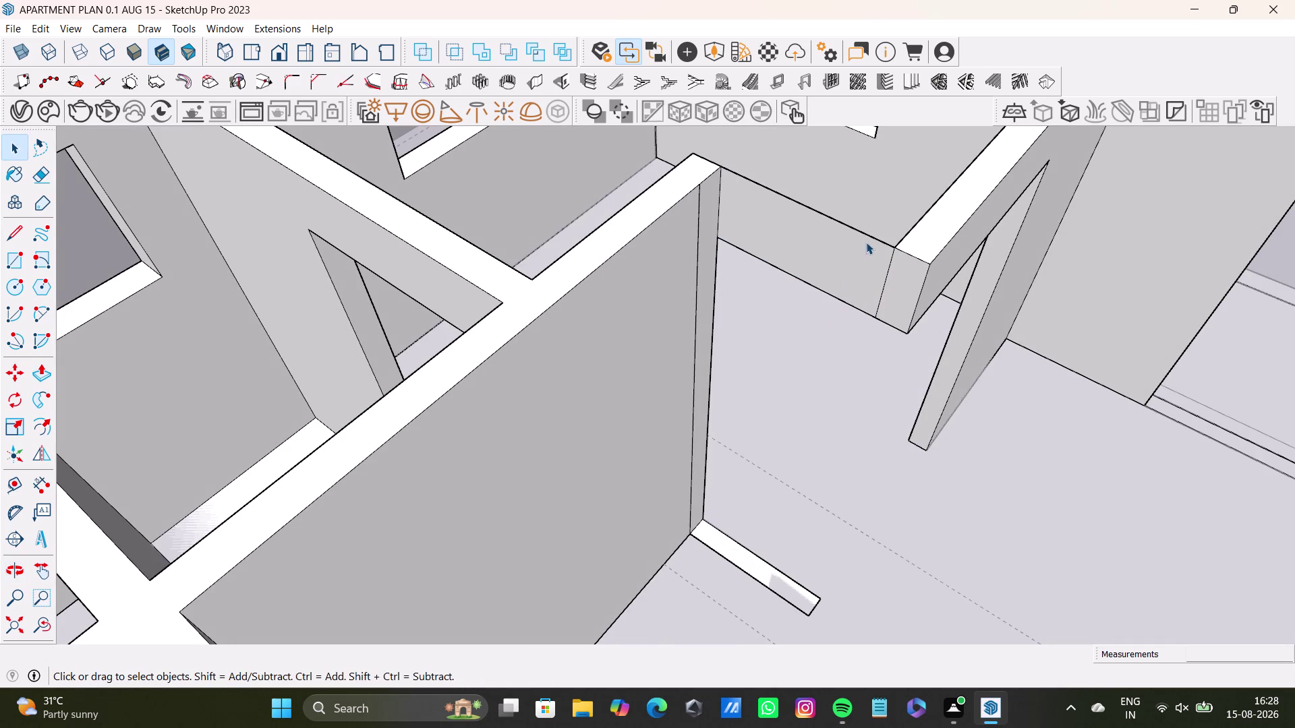
click(875, 239)
key(Delete)
click(855, 307)
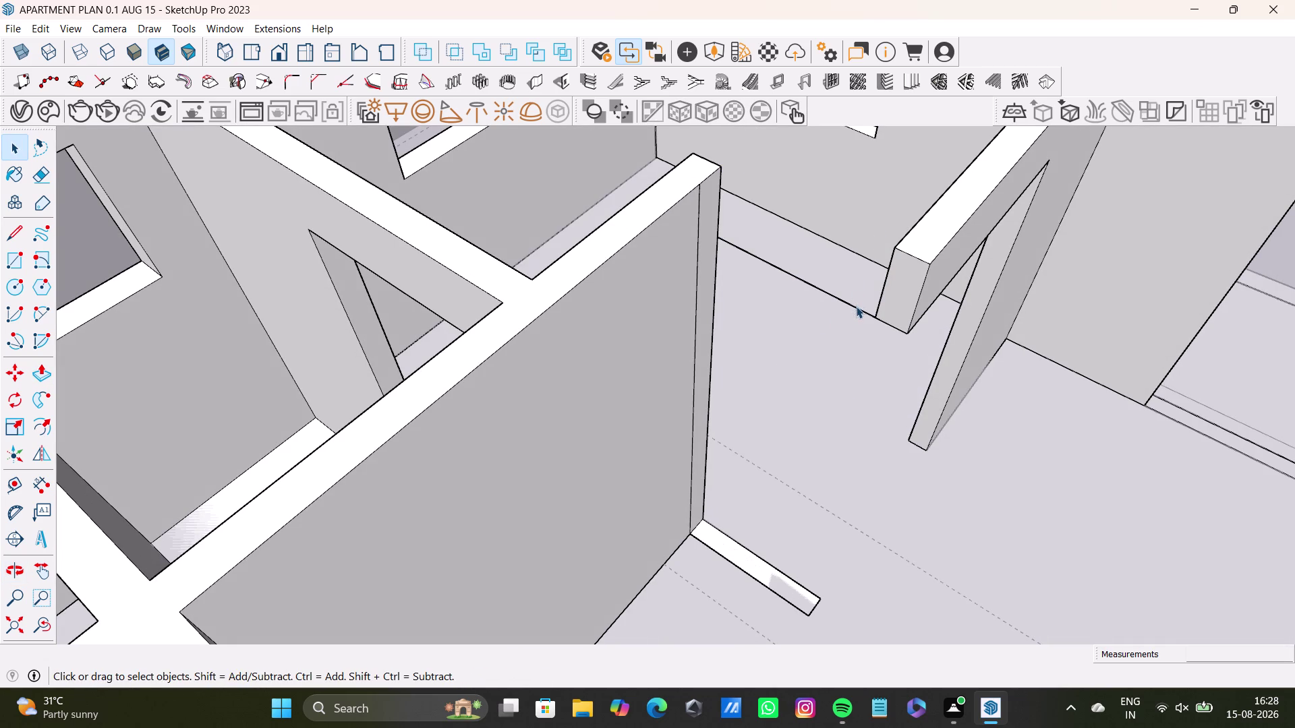
key(Delete)
middle_drag(853, 330, 234, 319)
middle_drag(472, 218, 525, 613)
middle_drag(561, 527, 426, 528)
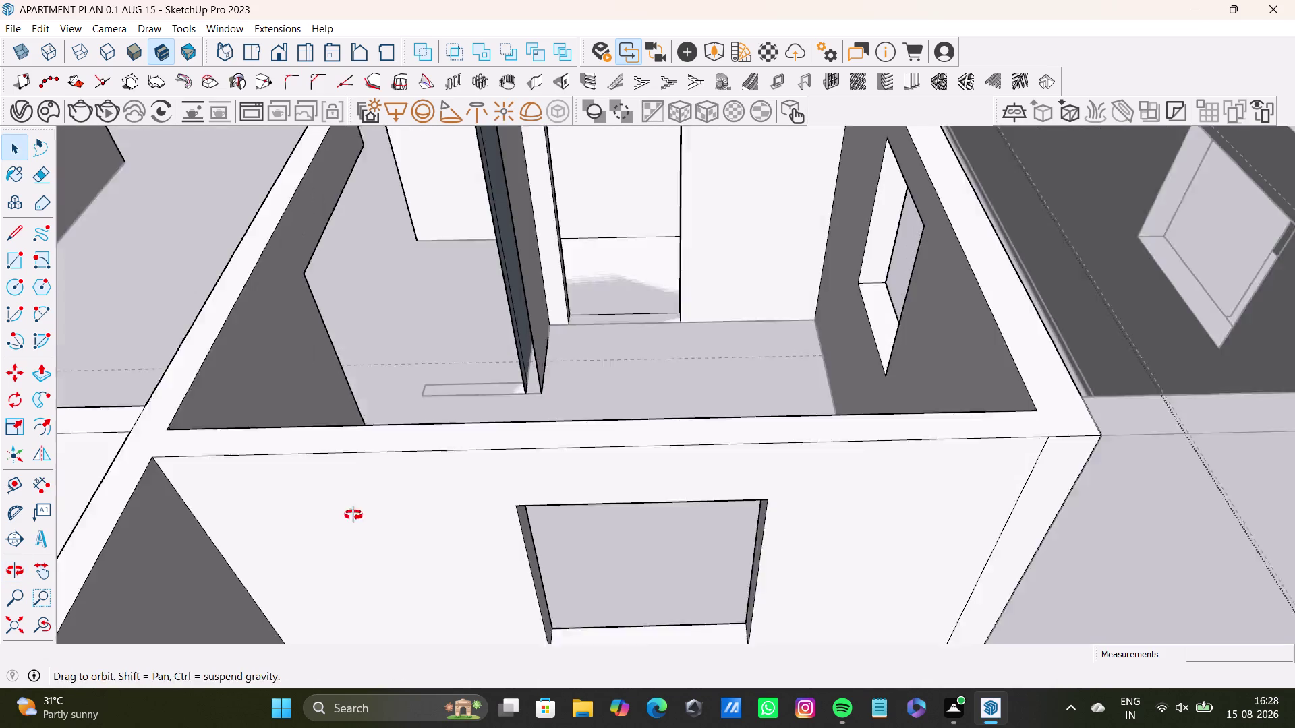
Orbit in close to the door opening and its jamb.
middle_drag(426, 528, 353, 513)
middle_drag(474, 400, 522, 646)
scroll(up, 3)
middle_drag(559, 475, 606, 564)
scroll(up, 3)
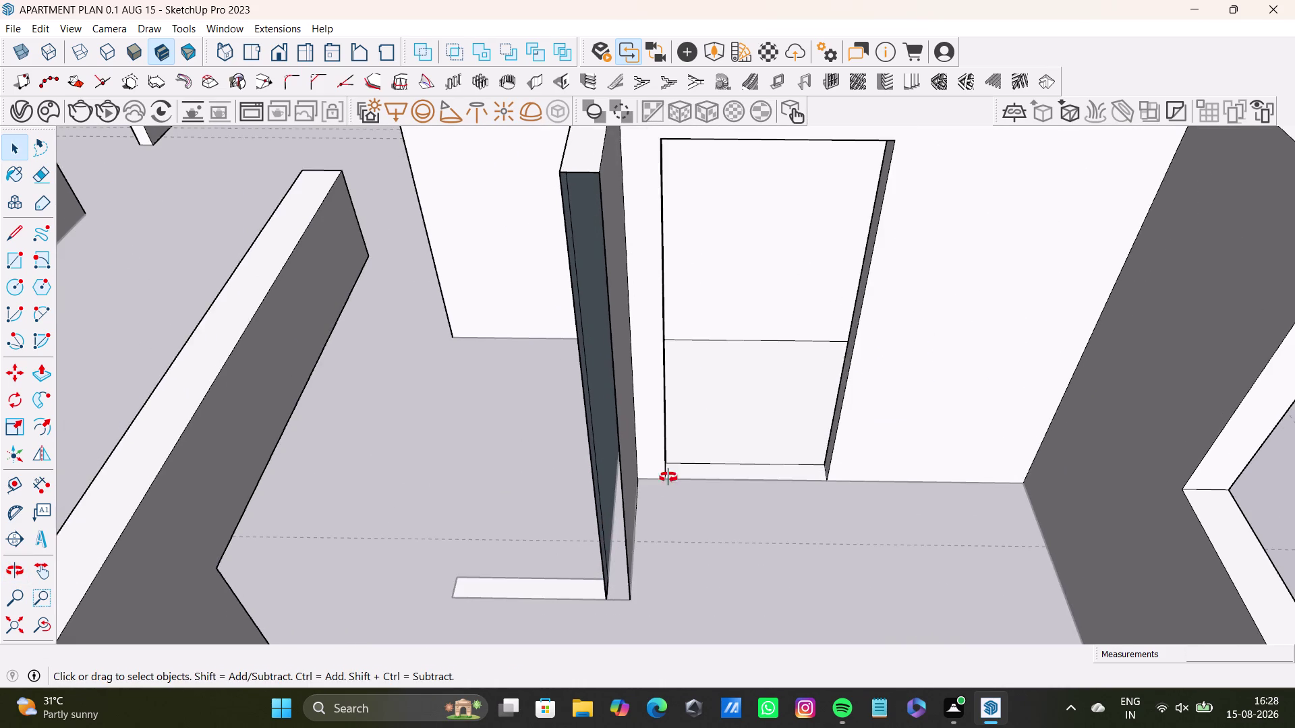
middle_drag(668, 477, 723, 523)
middle_drag(778, 526, 768, 491)
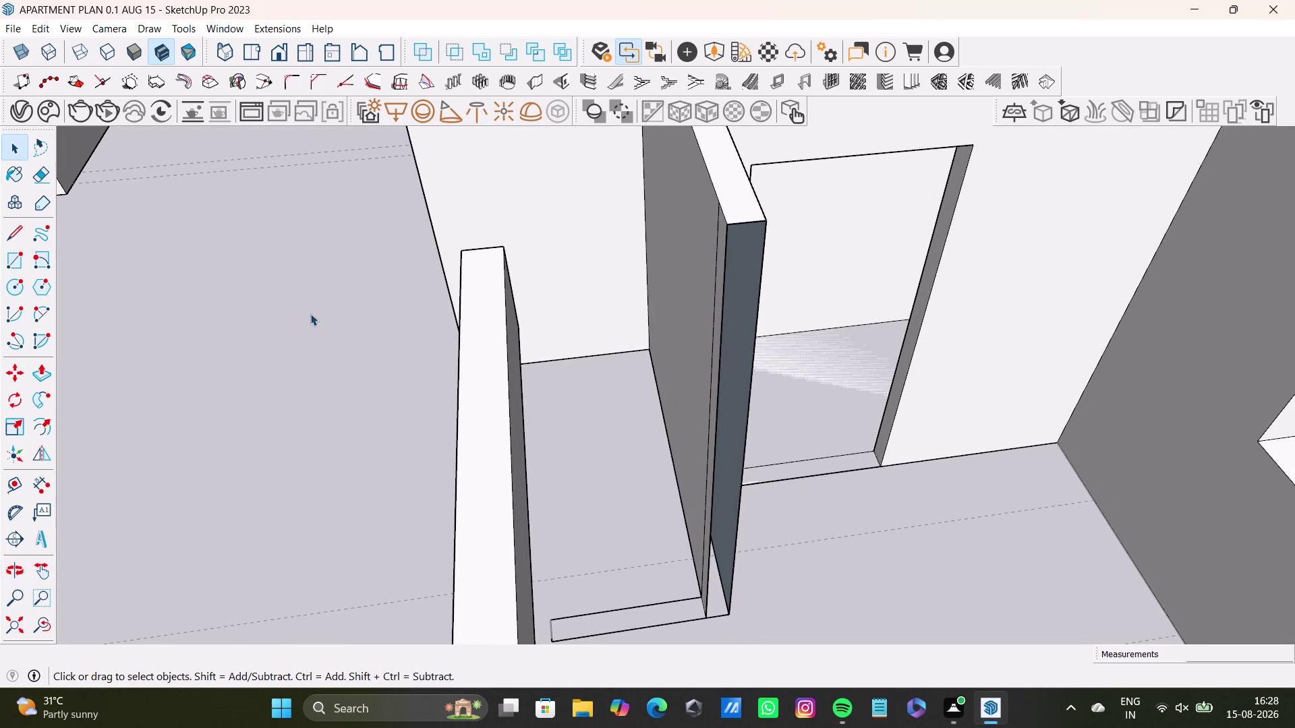
Trace a 6" by 10' rectangle from the jamb's top corner to its base.
drag(17, 258, 27, 259)
scroll(up, 3)
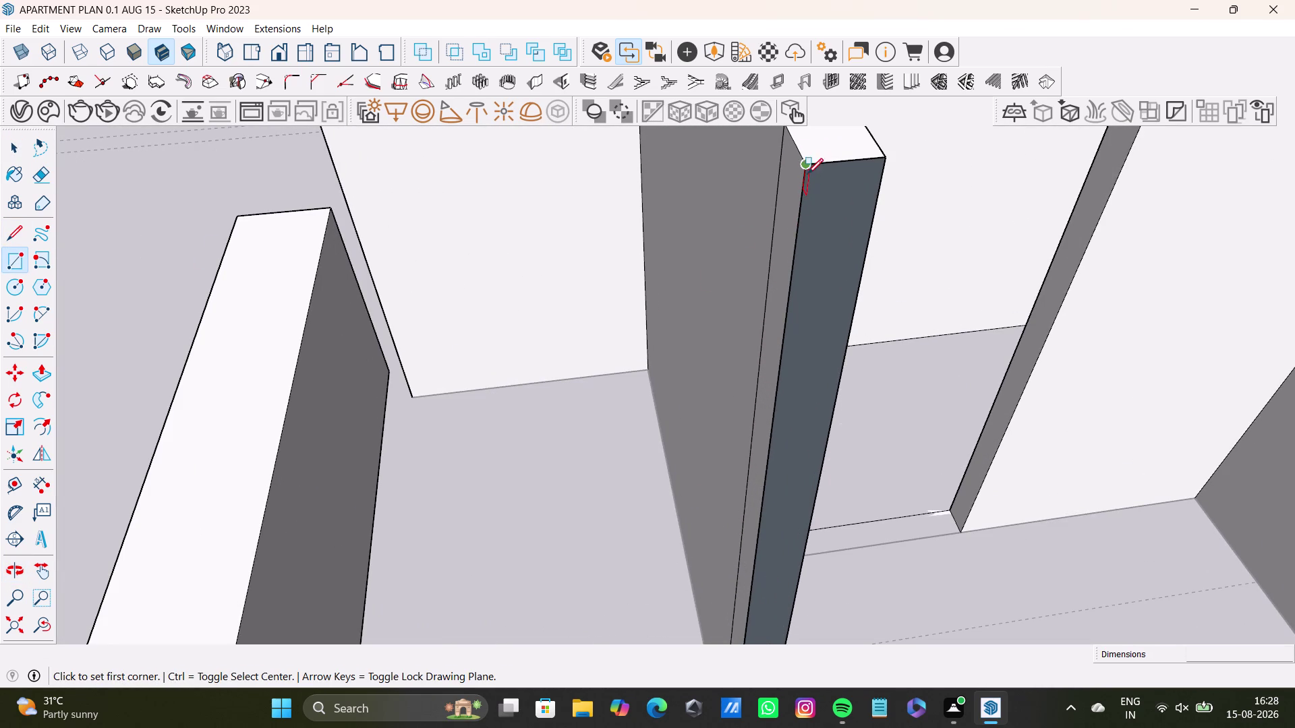
click(811, 166)
scroll(down, 3)
middle_drag(828, 286, 687, 191)
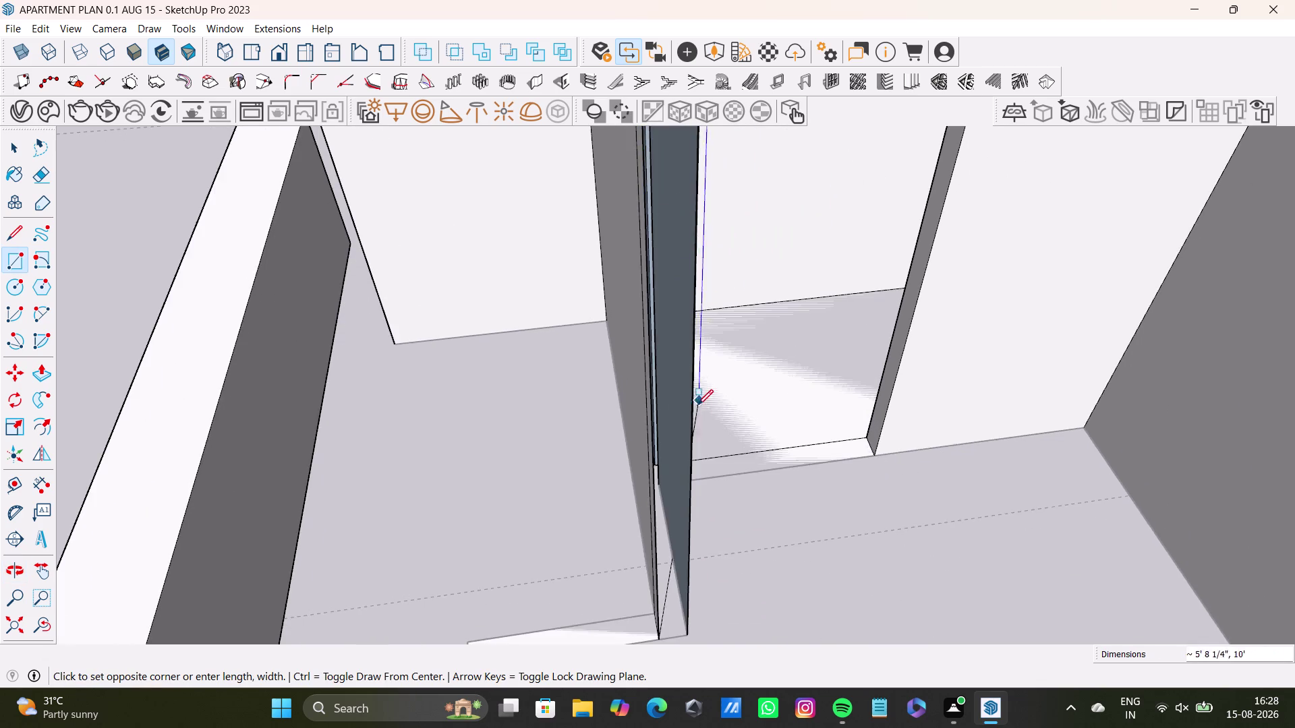
scroll(down, 3)
middle_drag(691, 429, 684, 325)
scroll(up, 3)
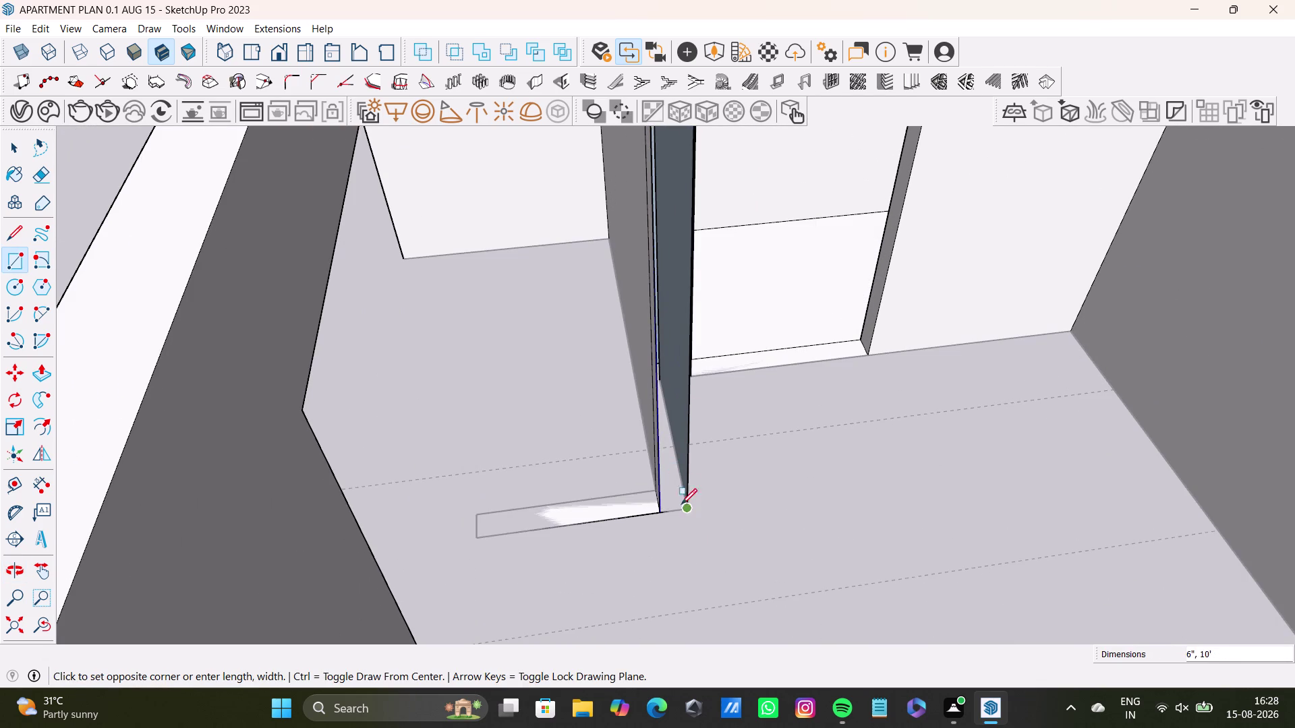
click(684, 507)
scroll(down, 3)
key(space)
middle_drag(643, 527, 831, 540)
scroll(down, 3)
key(space)
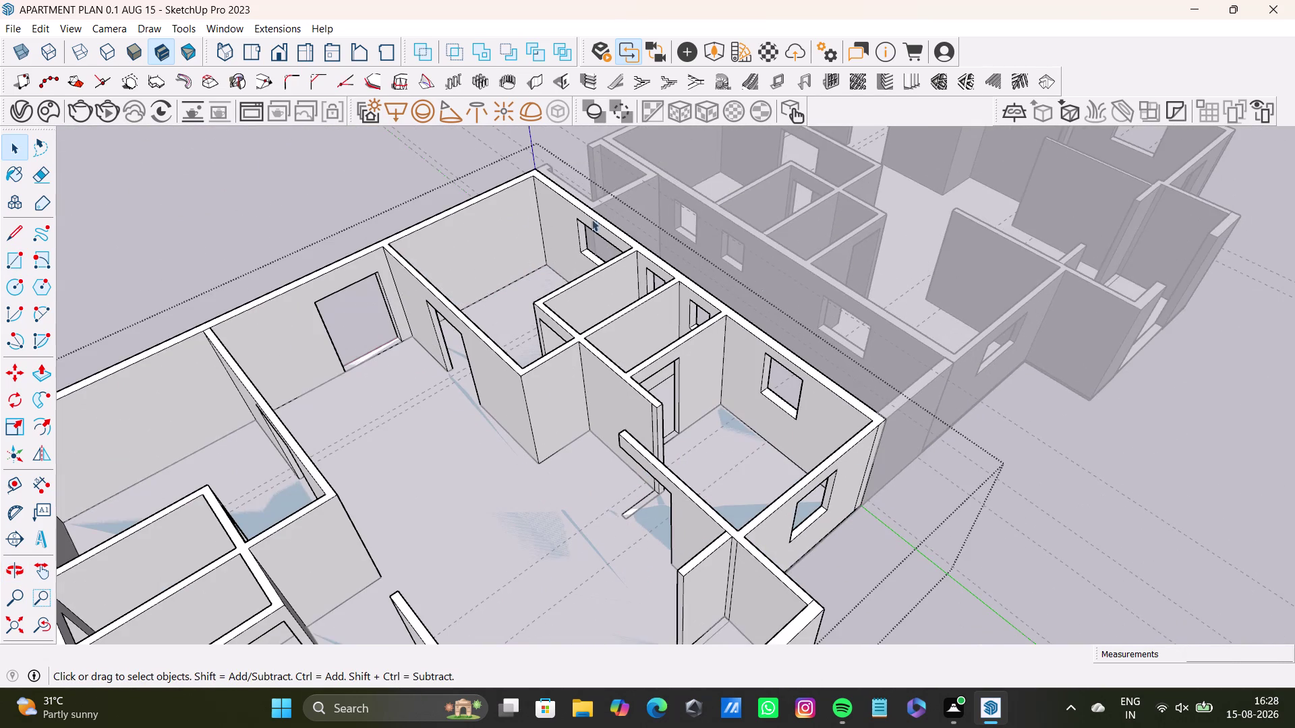
Zoom toward the doorway jamb, select the connected wall and floor geometry, then clear the selection.
click(331, 182)
middle_drag(487, 464, 766, 529)
middle_drag(707, 466, 462, 378)
scroll(up, 3)
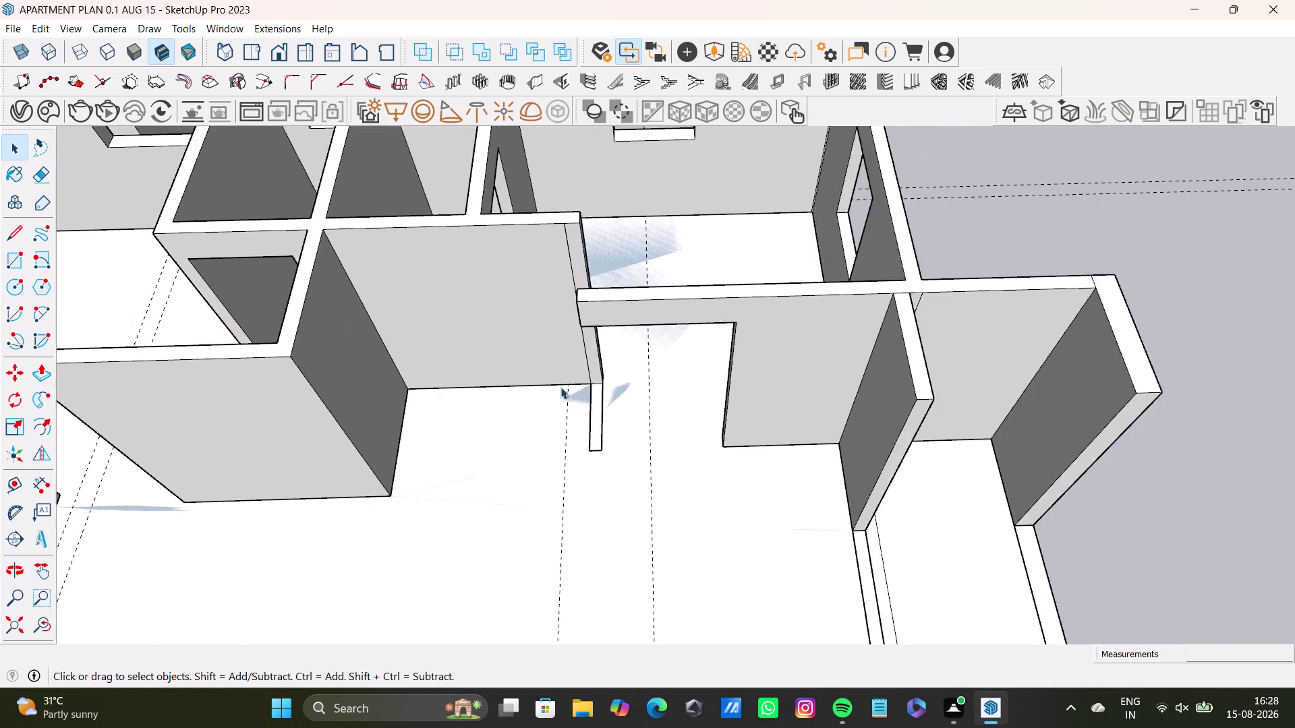
scroll(up, 3)
click(617, 468)
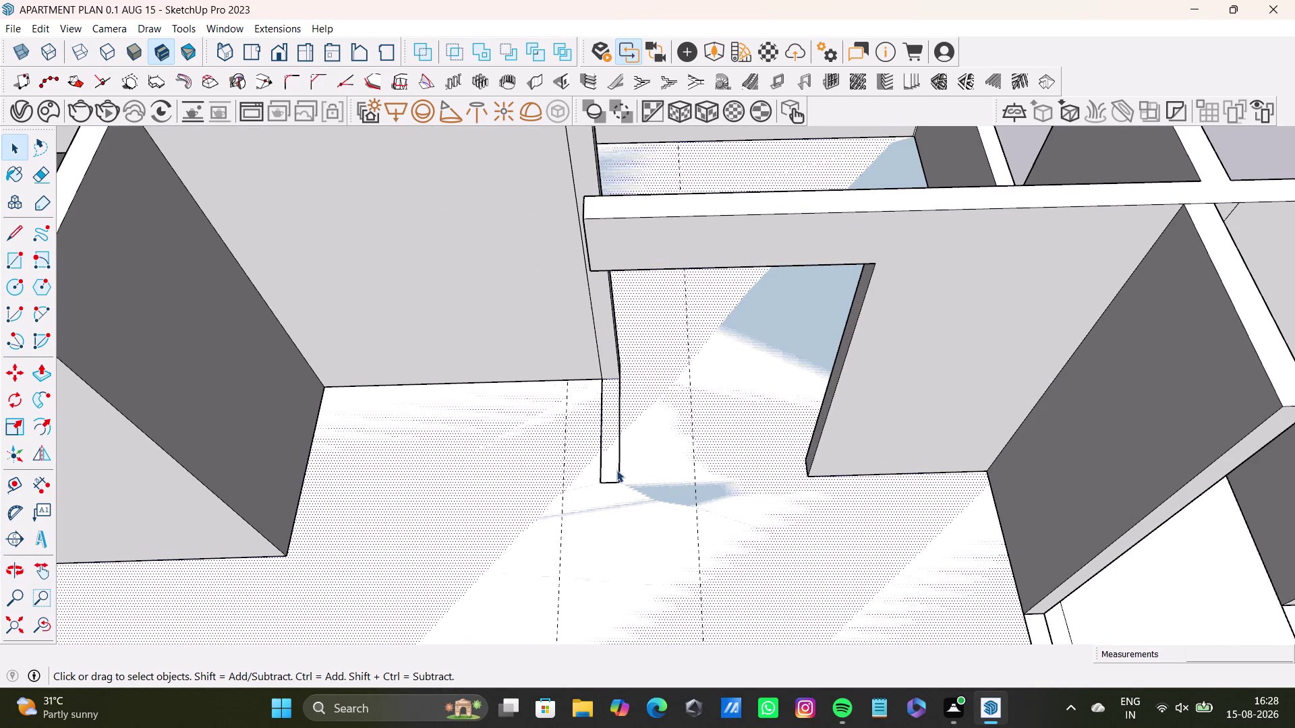
triple_click(613, 472)
double_click(611, 482)
double_click(611, 480)
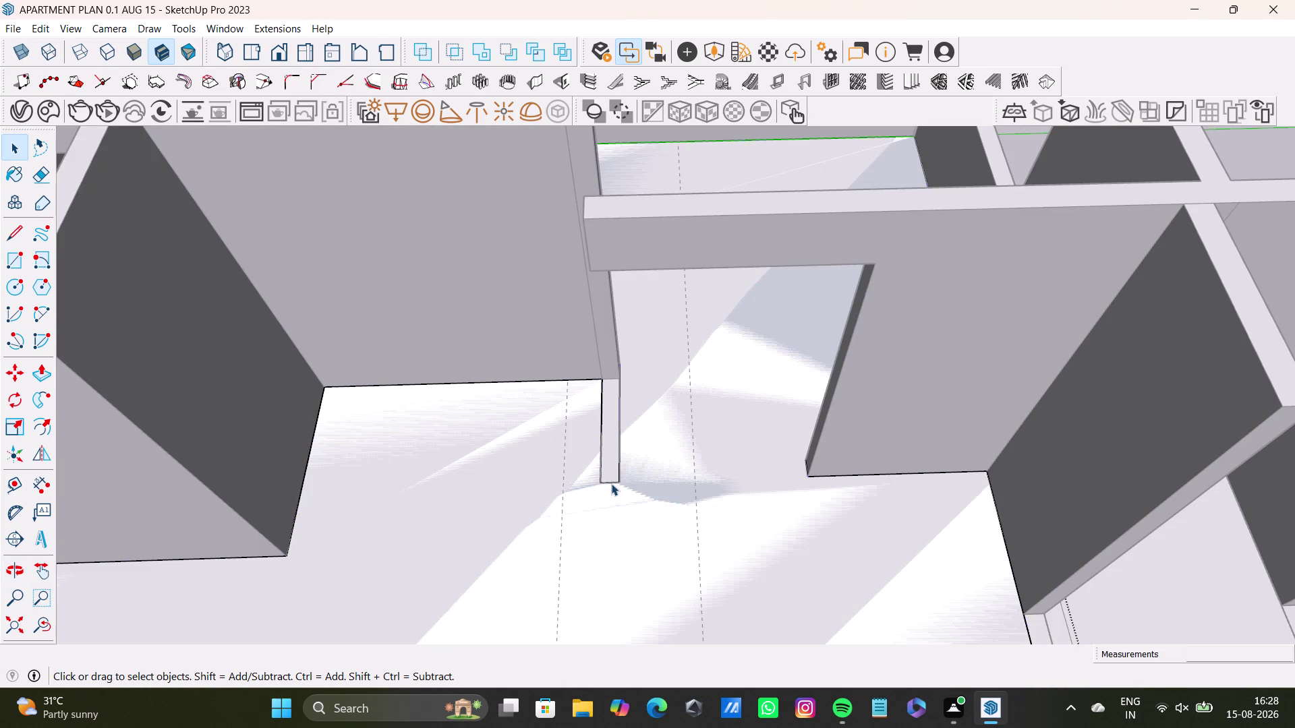
double_click(605, 473)
scroll(down, 3)
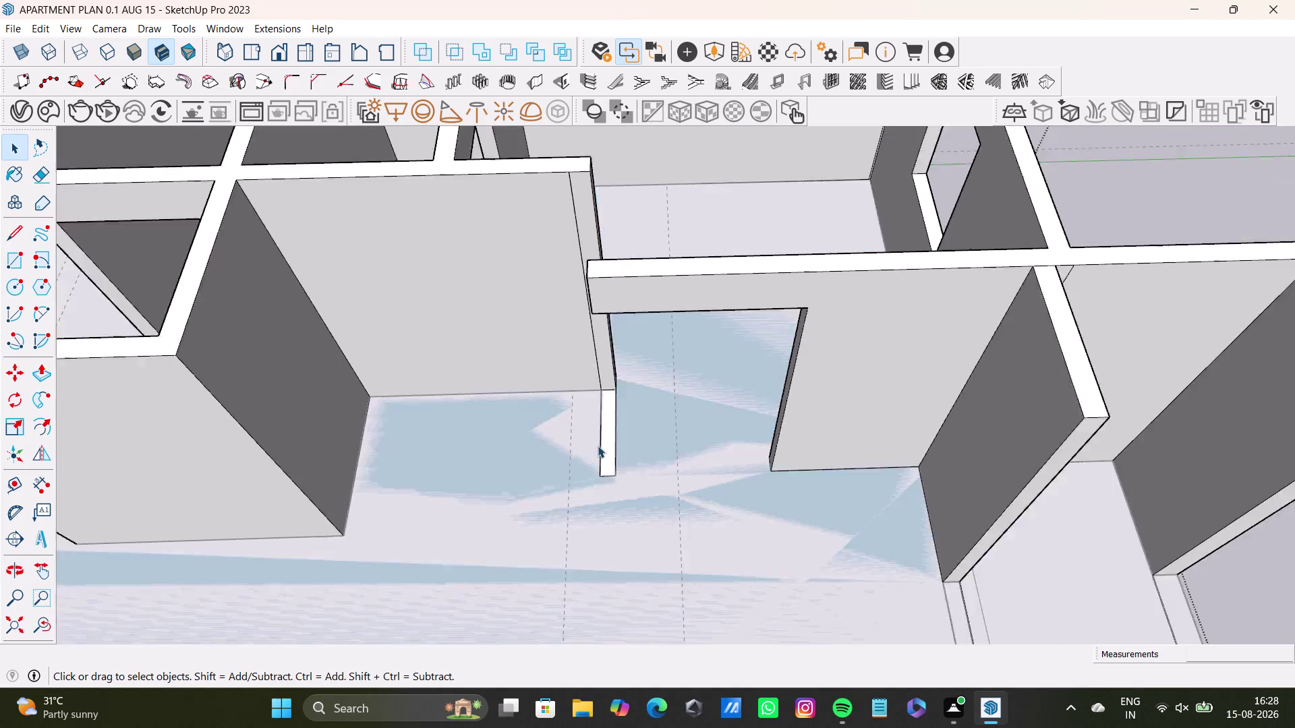
scroll(down, 3)
key(space)
triple_click(719, 376)
scroll(up, 3)
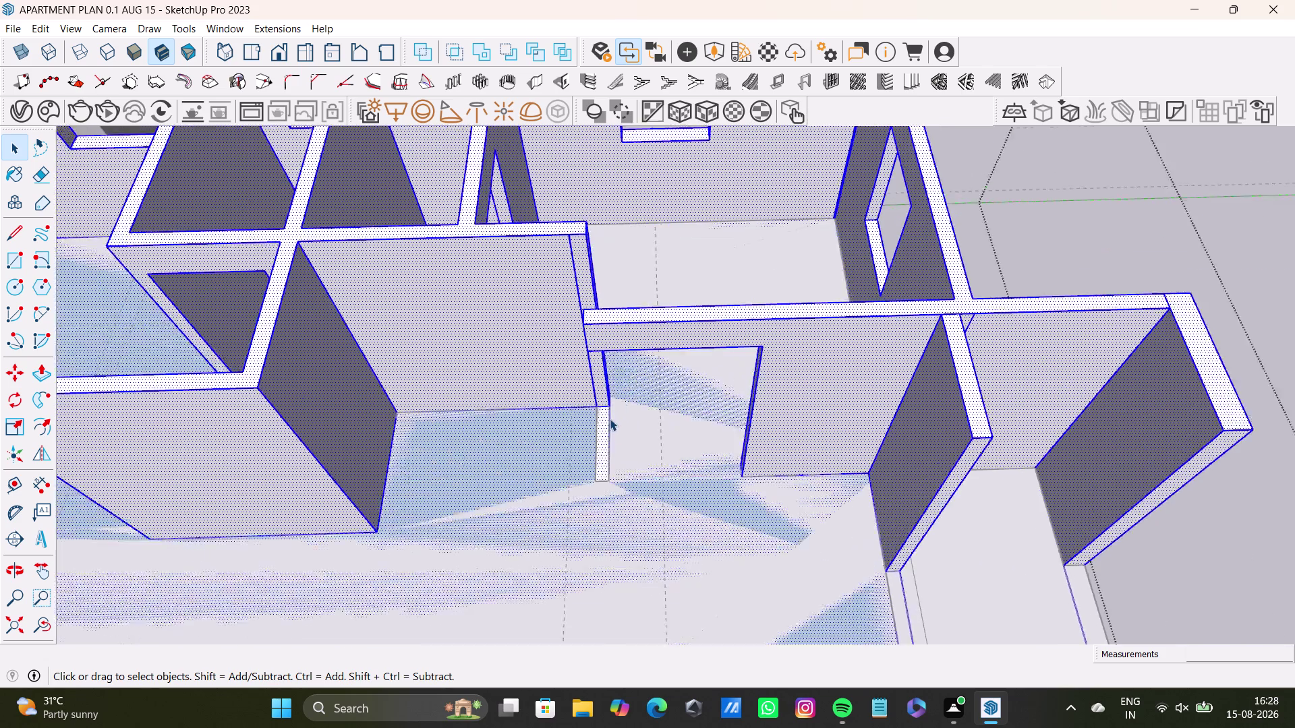
scroll(up, 3)
scroll(down, 3)
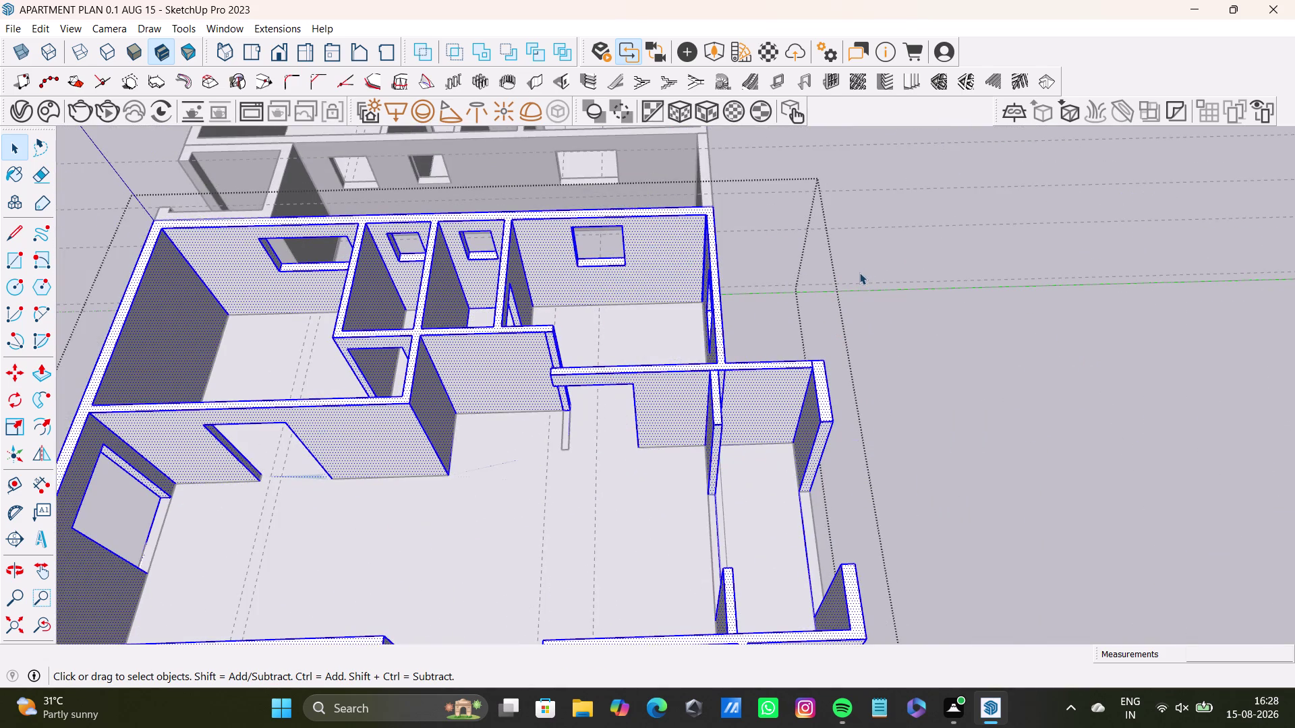
click(859, 272)
Select and delete the extra edges of the narrow floor strip along the wall.
scroll(up, 3)
middle_drag(548, 437, 716, 410)
scroll(up, 3)
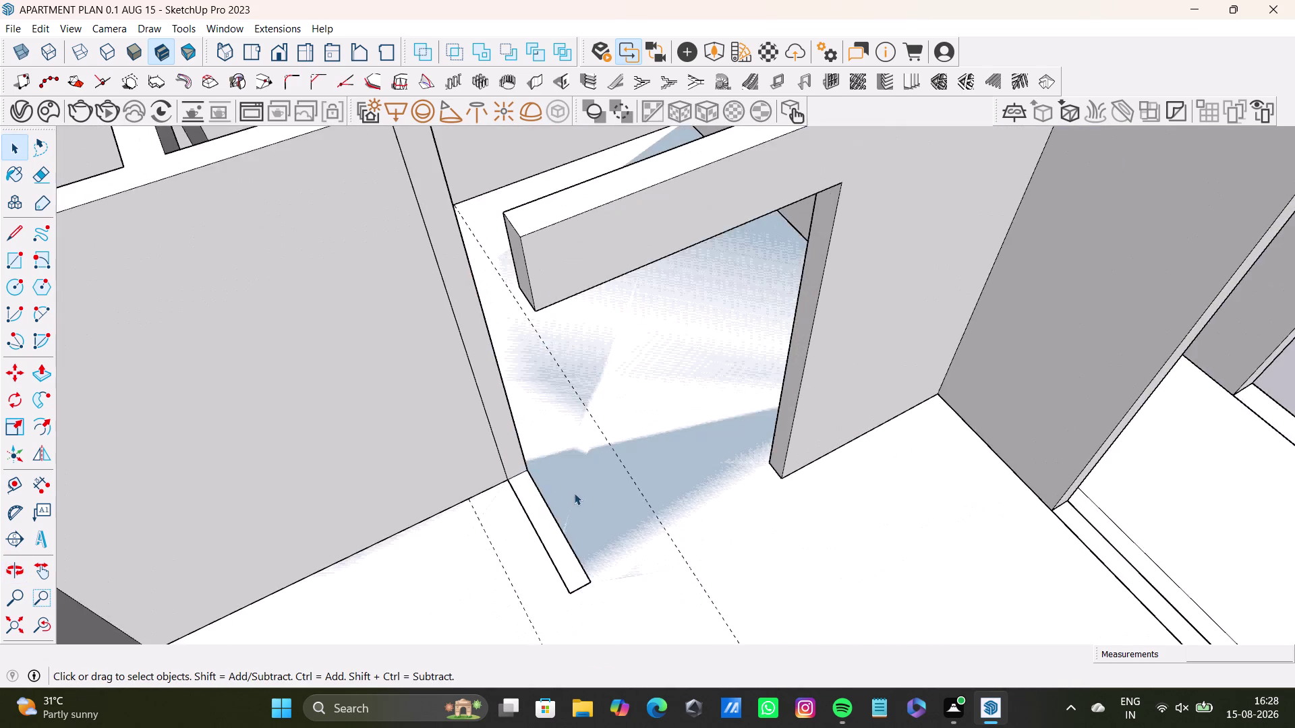
scroll(up, 3)
middle_drag(574, 493, 633, 332)
scroll(up, 3)
click(620, 434)
double_click(626, 435)
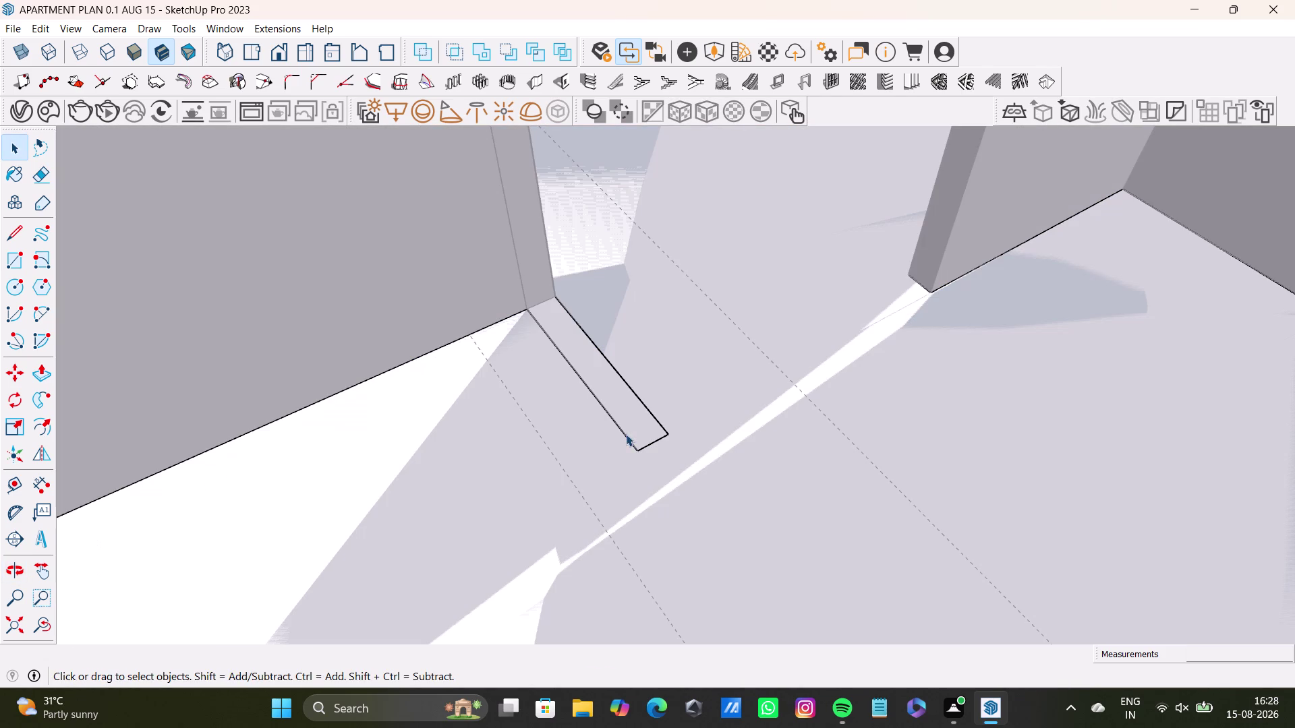
click(626, 429)
click(625, 436)
key(Delete)
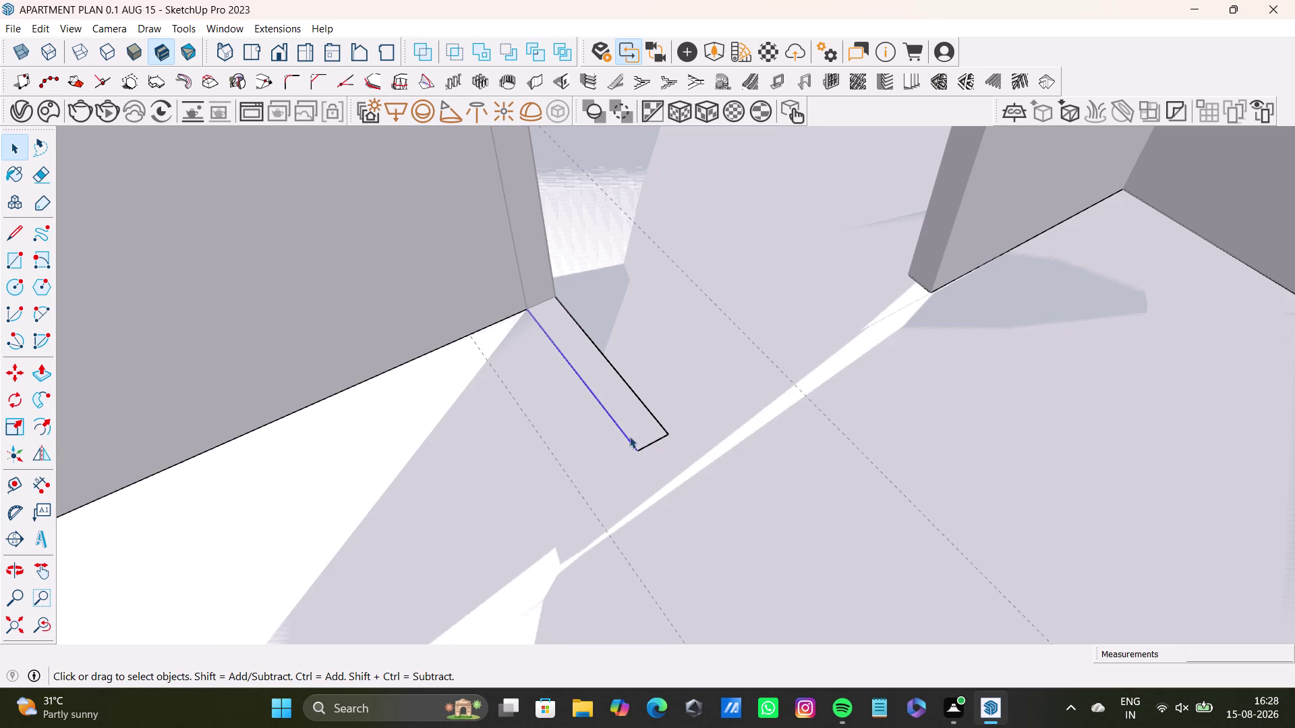
click(660, 425)
key(Delete)
click(646, 443)
key(Delete)
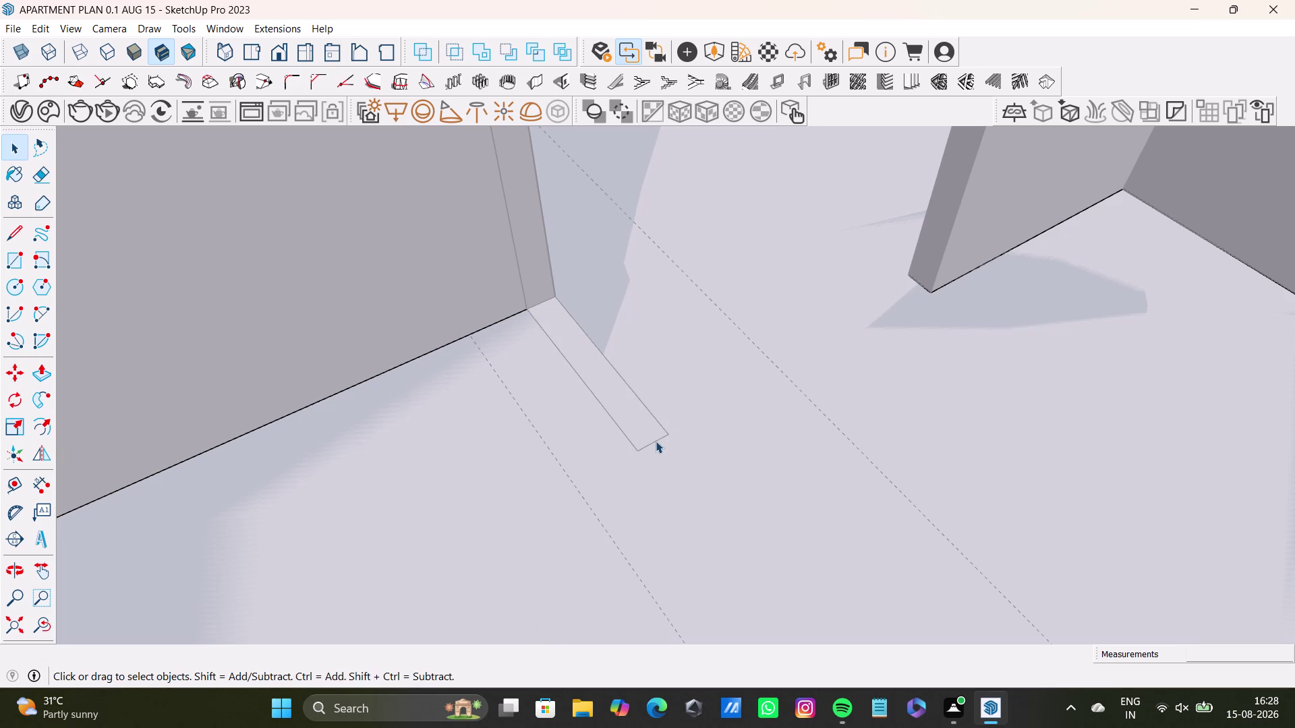
scroll(down, 3)
scroll(down, 3)
click(974, 192)
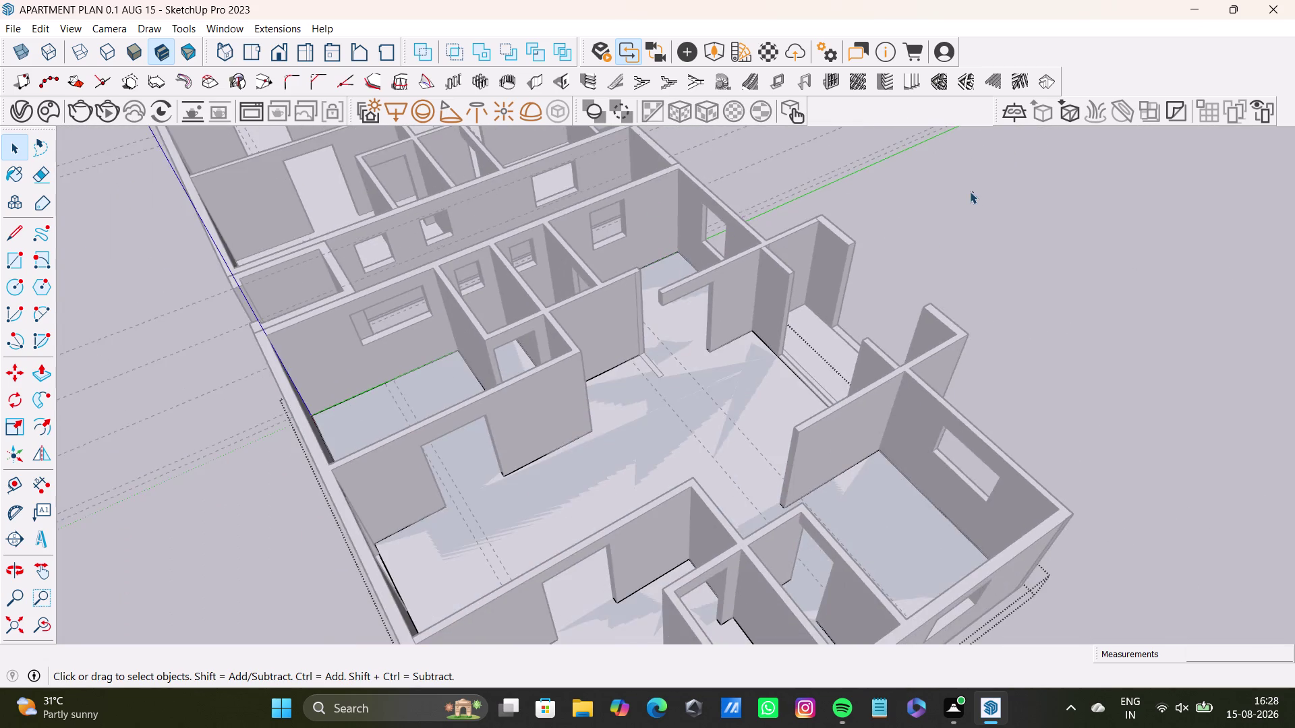
scroll(up, 3)
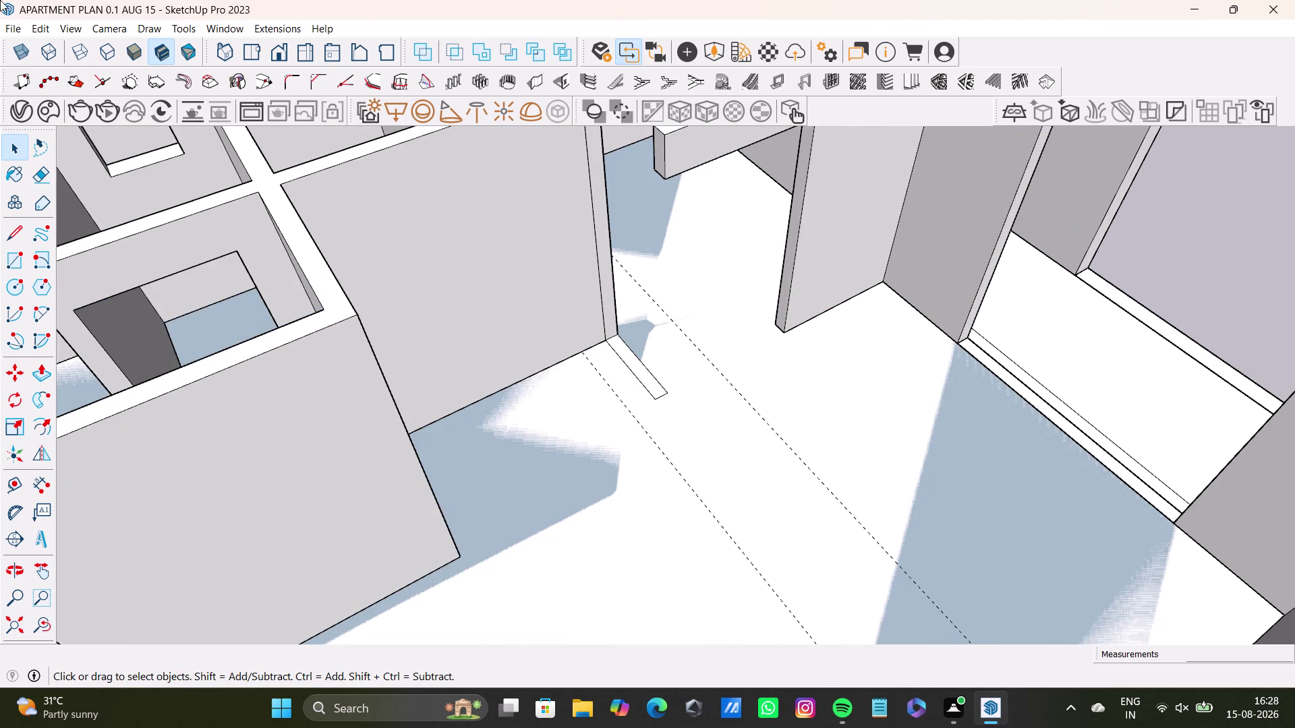
scroll(down, 3)
click(1150, 237)
double_click(1144, 236)
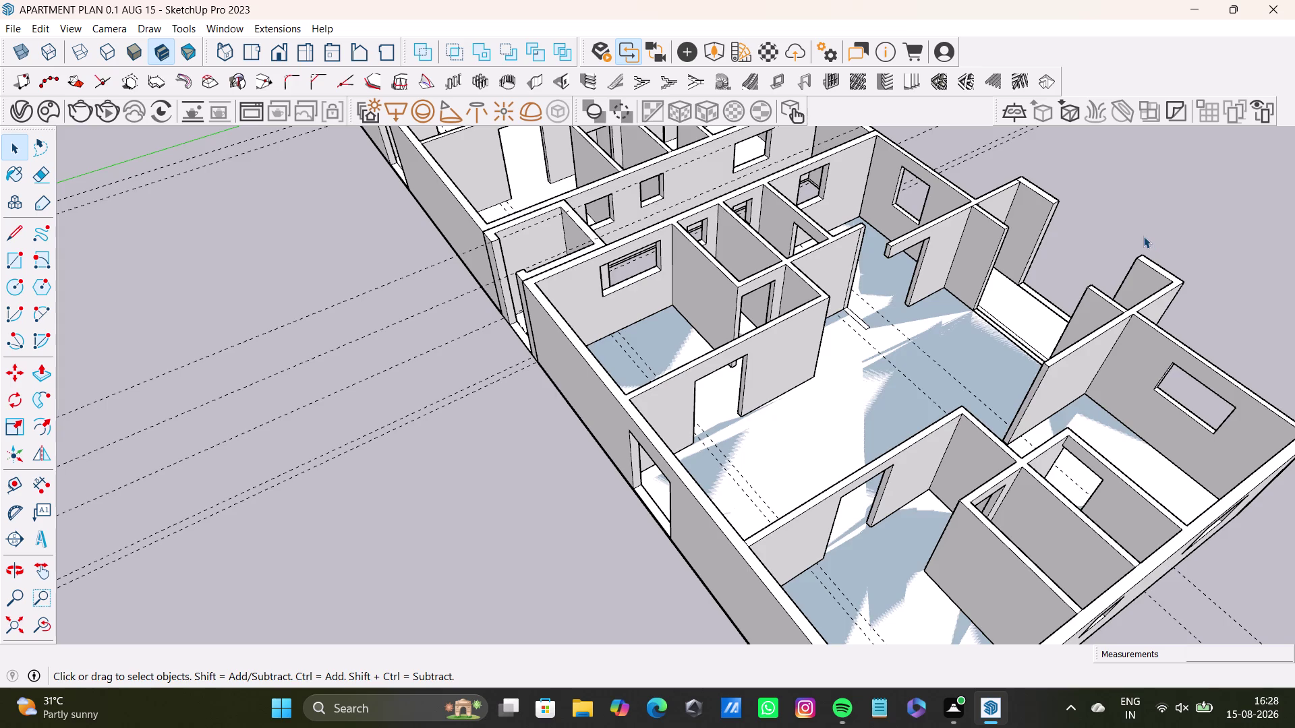
scroll(up, 3)
key(ctrl+z)
key(ctrl+z)
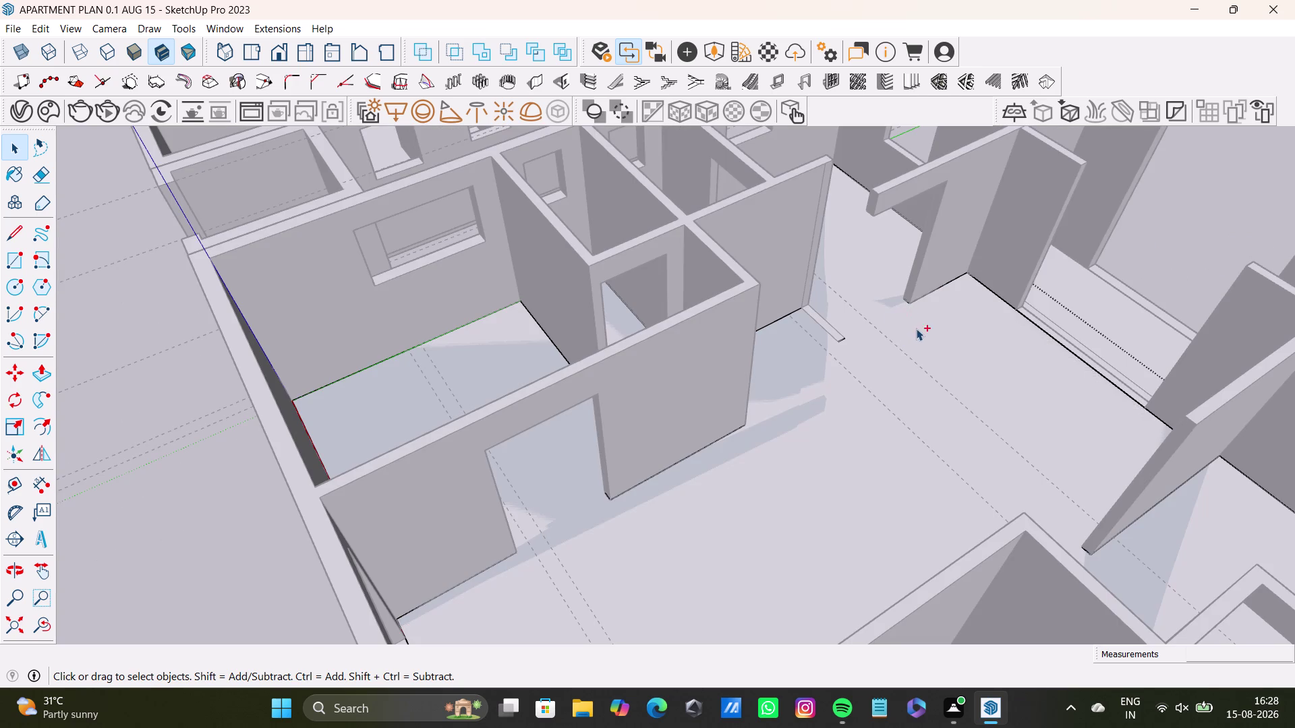
key(ctrl+z)
key(ctrl+z)
key(ctrl+z)
scroll(down, 3)
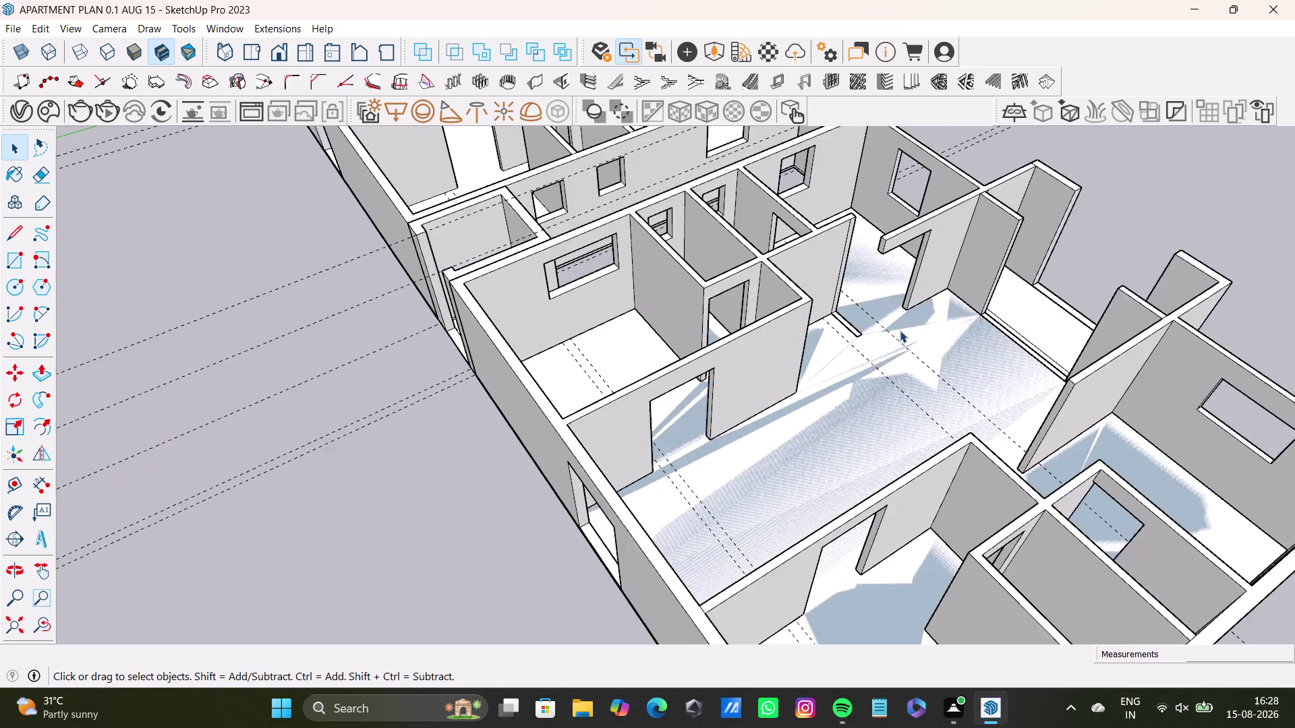
scroll(down, 3)
double_click(1098, 256)
key(space)
triple_click(1074, 251)
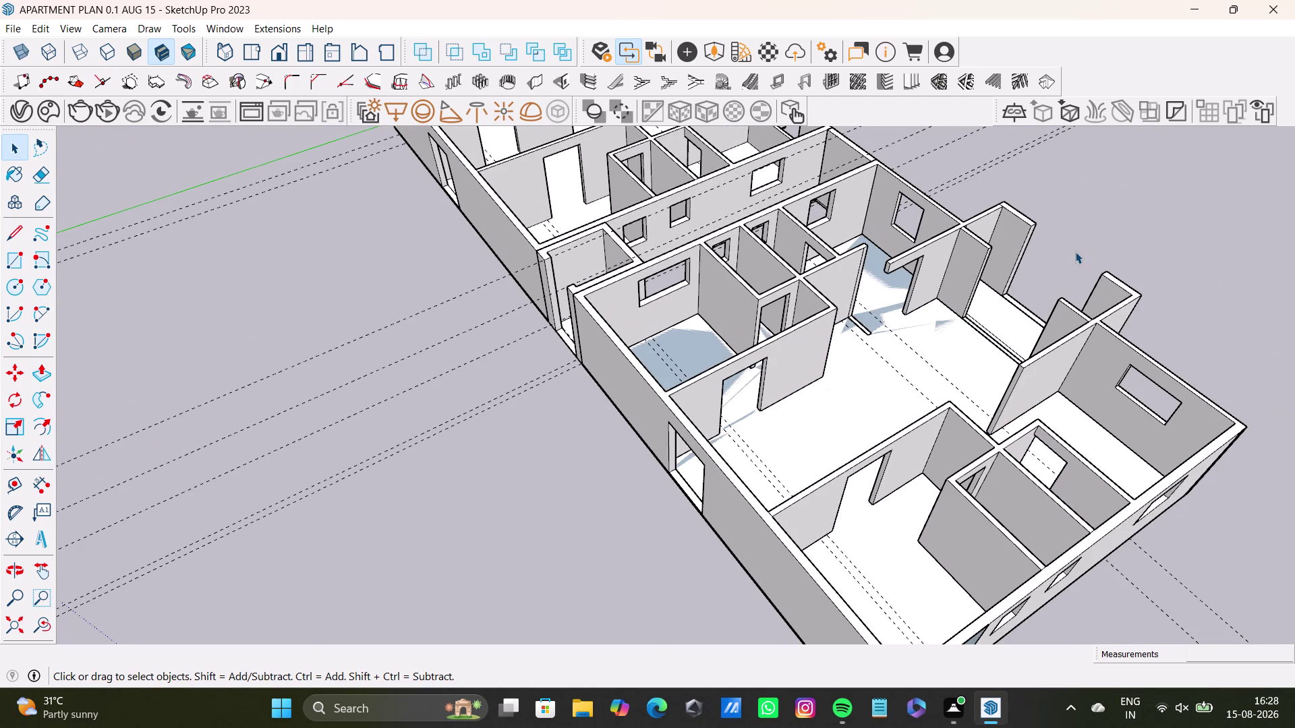
scroll(down, 3)
middle_drag(901, 349, 791, 481)
scroll(up, 3)
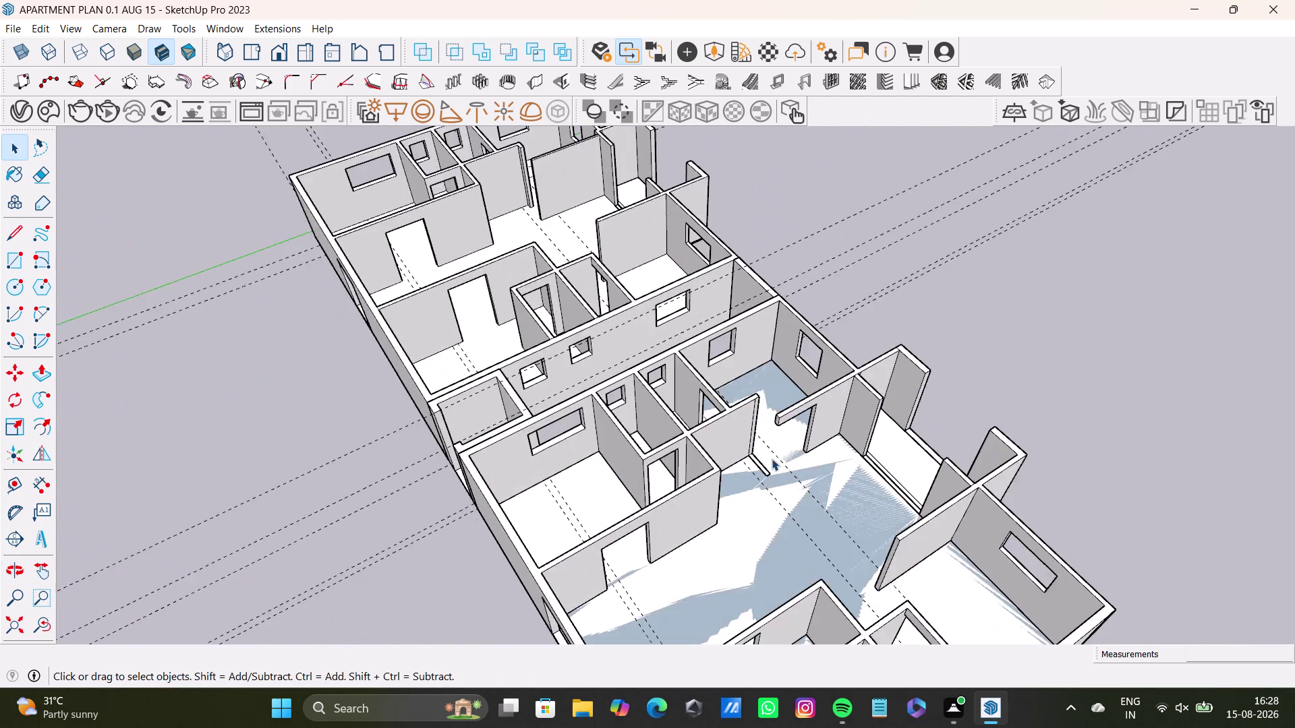
scroll(up, 3)
middle_drag(769, 458, 682, 619)
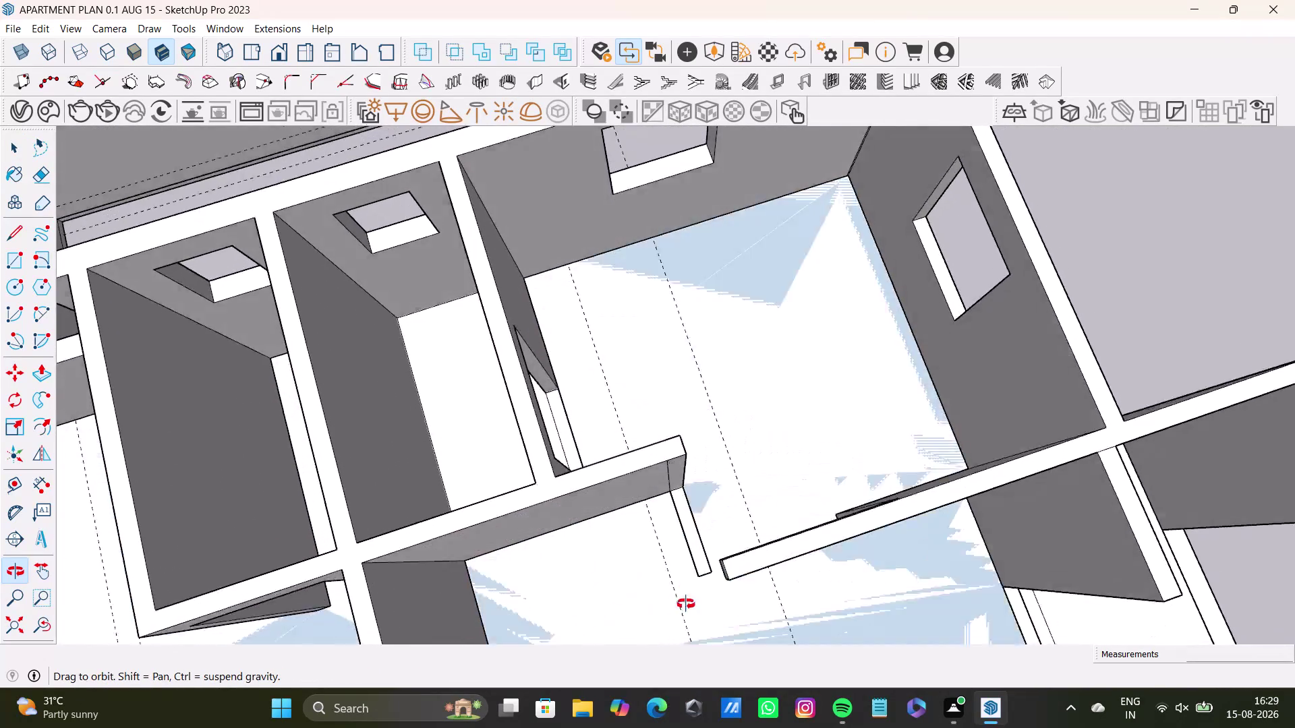
middle_drag(681, 619, 699, 319)
middle_drag(747, 477, 656, 598)
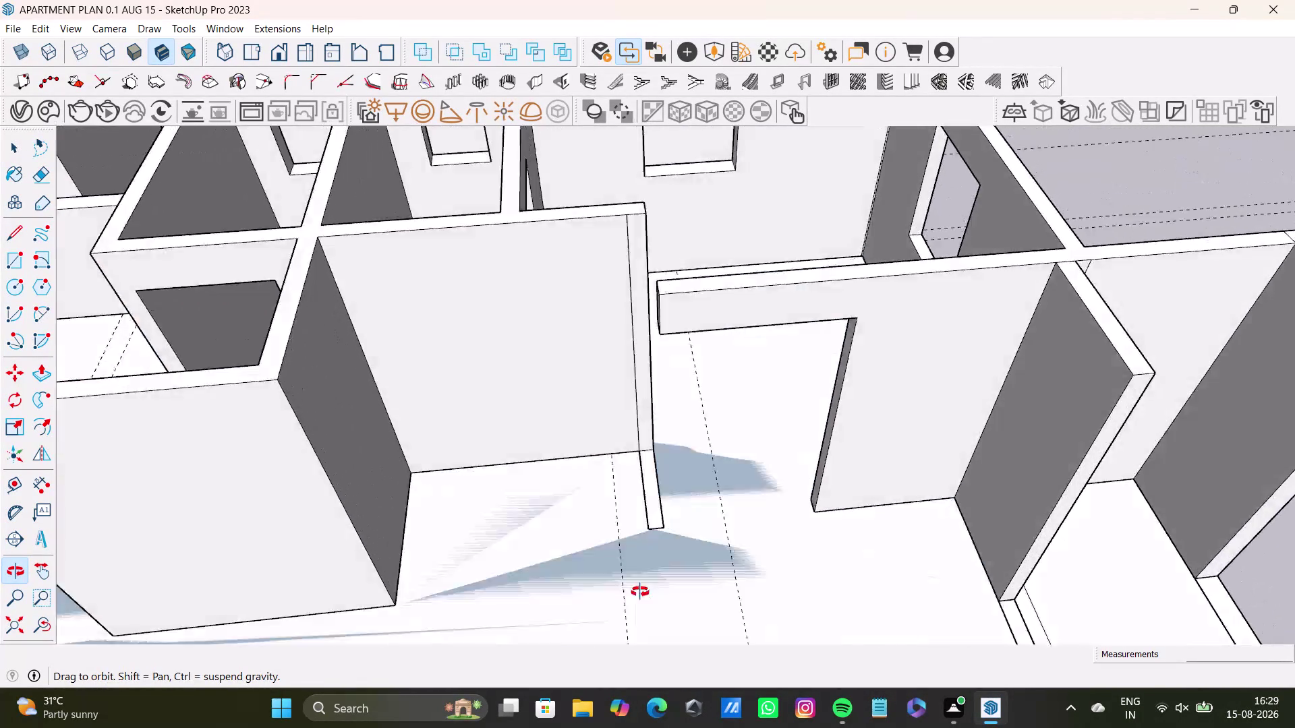
middle_drag(657, 598, 739, 248)
middle_drag(738, 318, 785, 497)
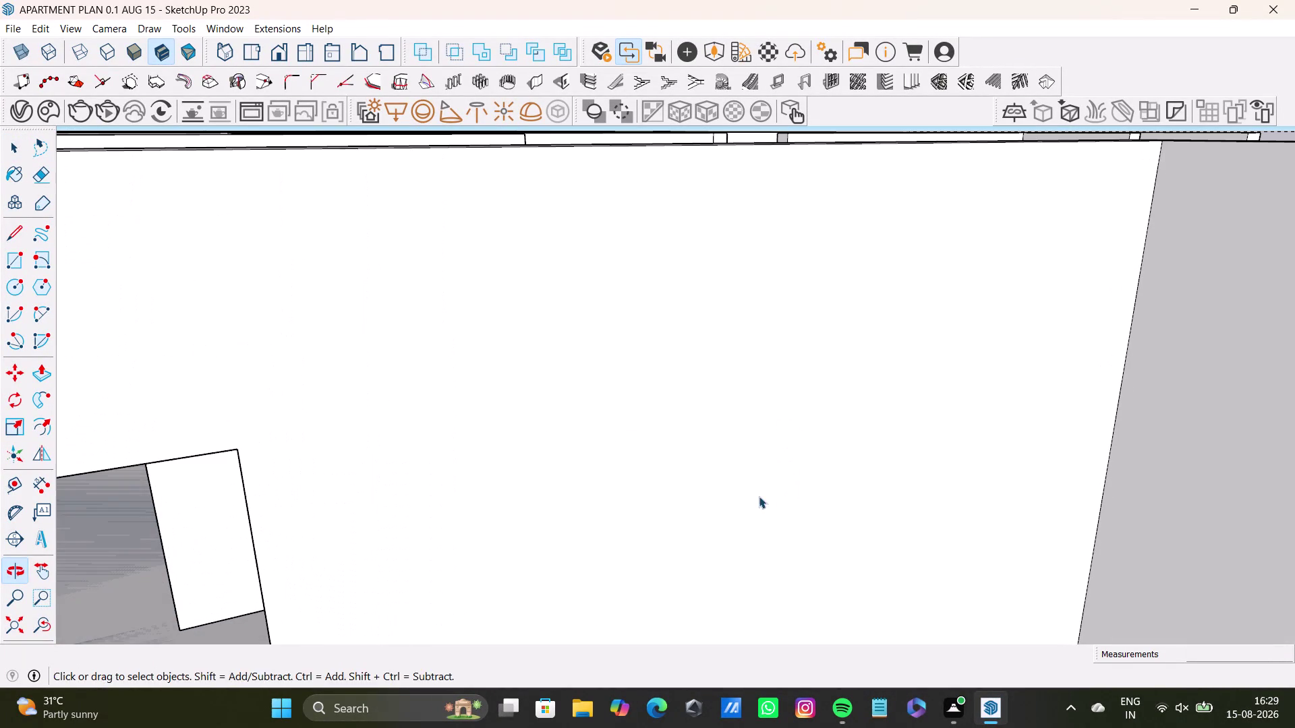
drag(17, 620, 32, 614)
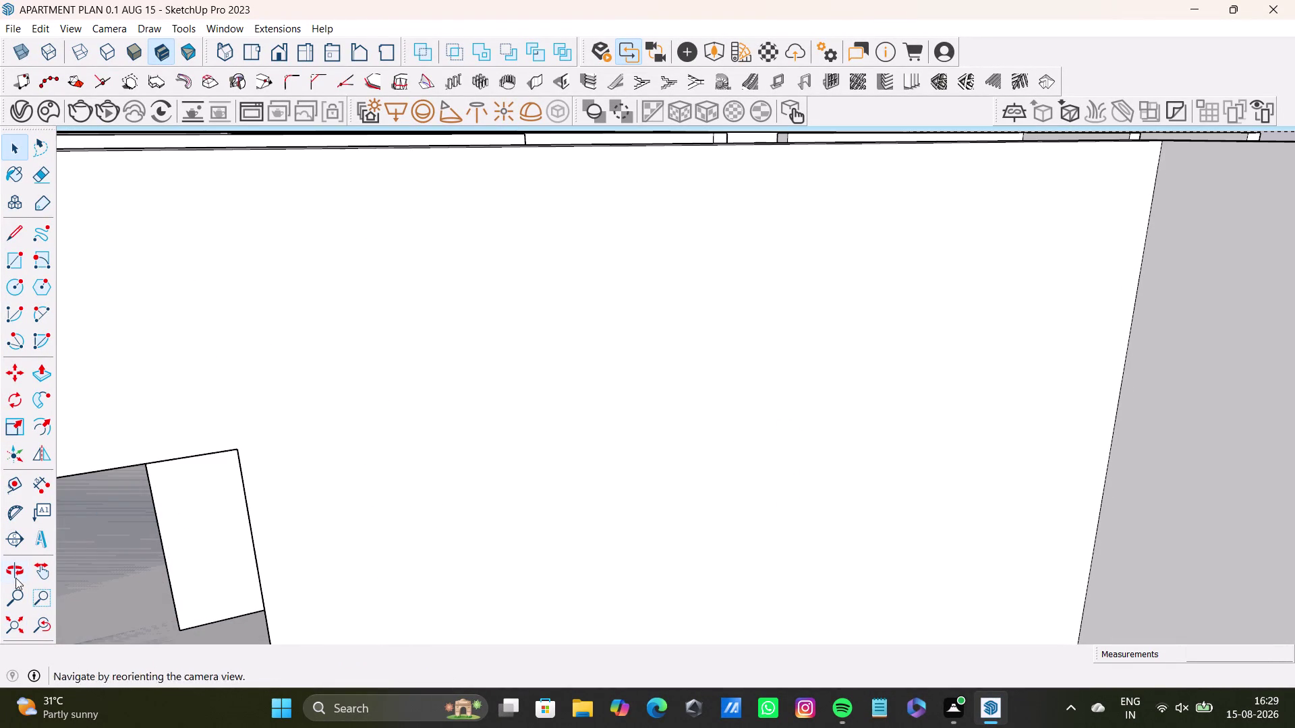
click(13, 621)
middle_drag(829, 265, 870, 494)
middle_drag(1009, 482, 978, 477)
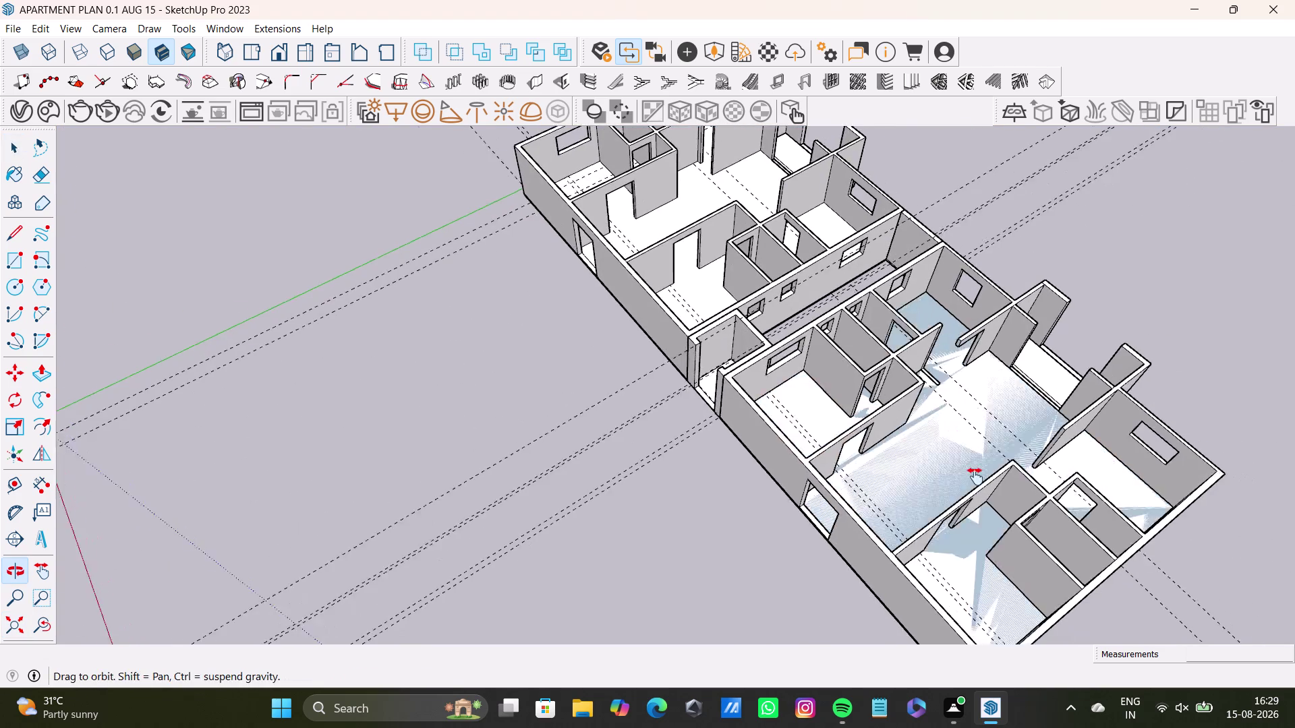
middle_drag(978, 476, 891, 547)
middle_drag(919, 503, 851, 281)
right_click(829, 512)
right_click(829, 512)
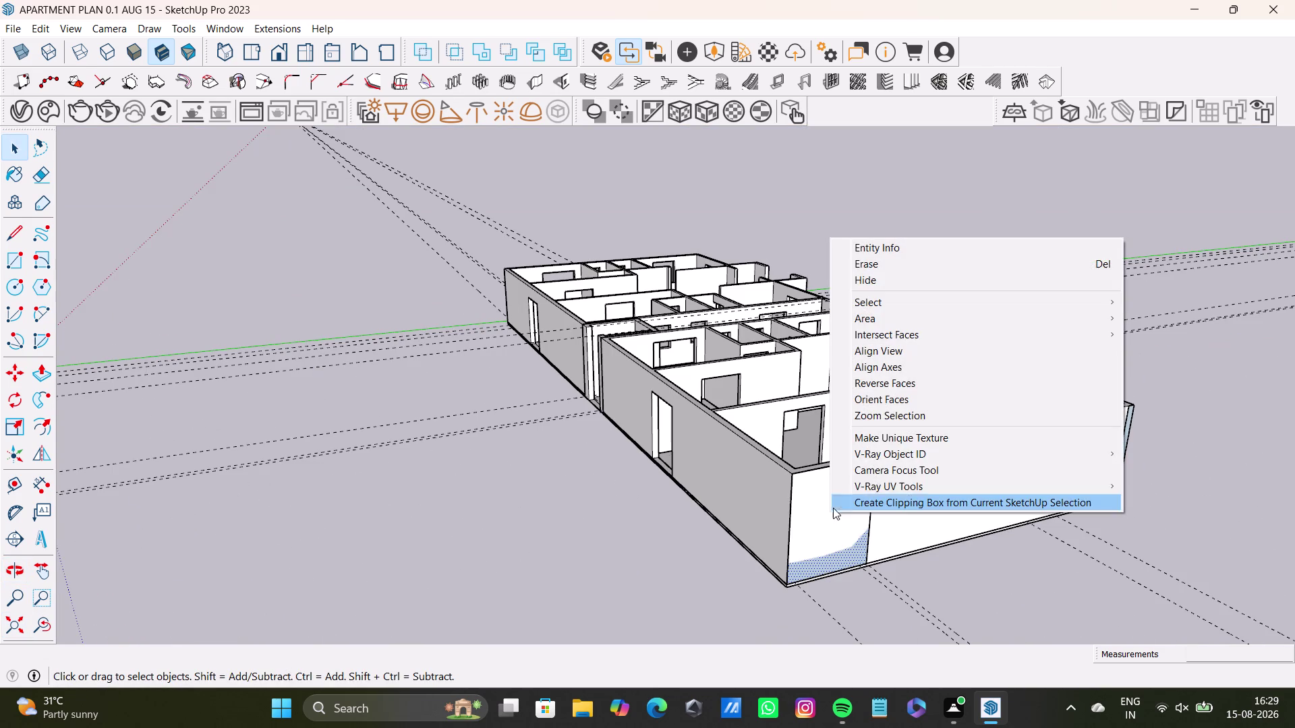
click(884, 390)
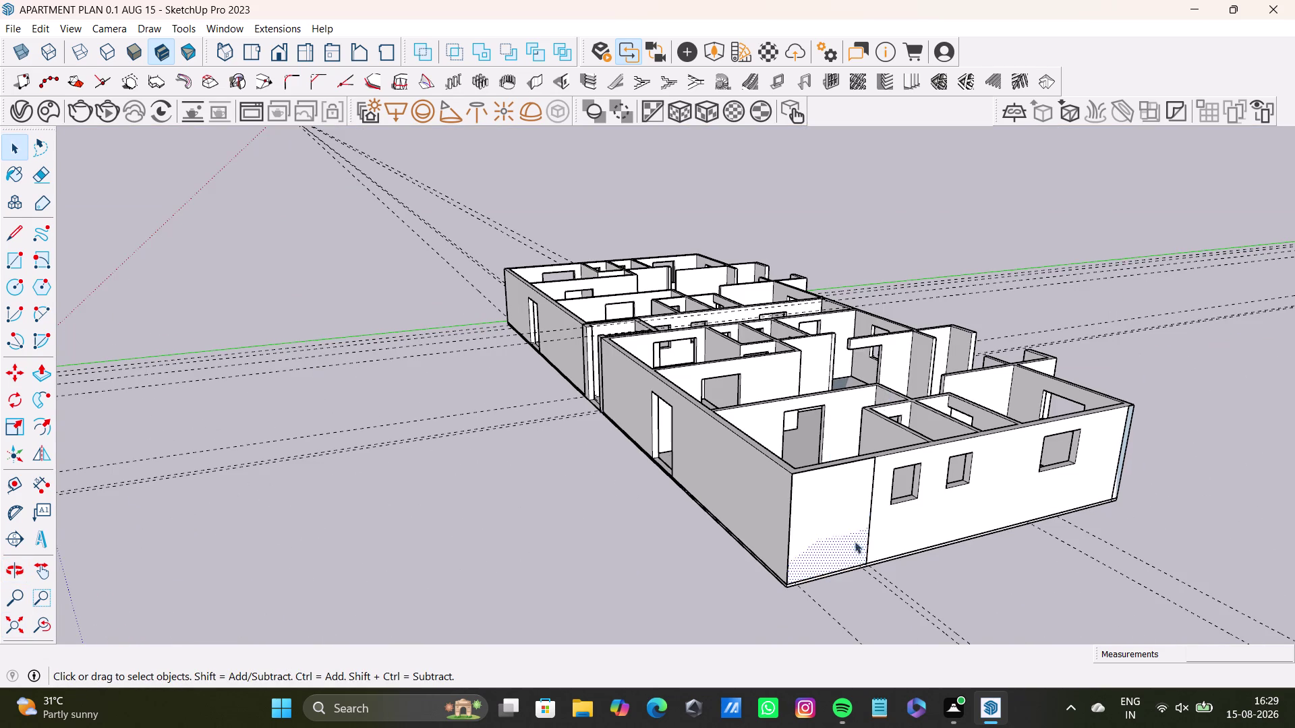
Push/pull the doorway jamb's end face, extending it about 1' 11" taller.
middle_drag(859, 575, 870, 667)
scroll(up, 3)
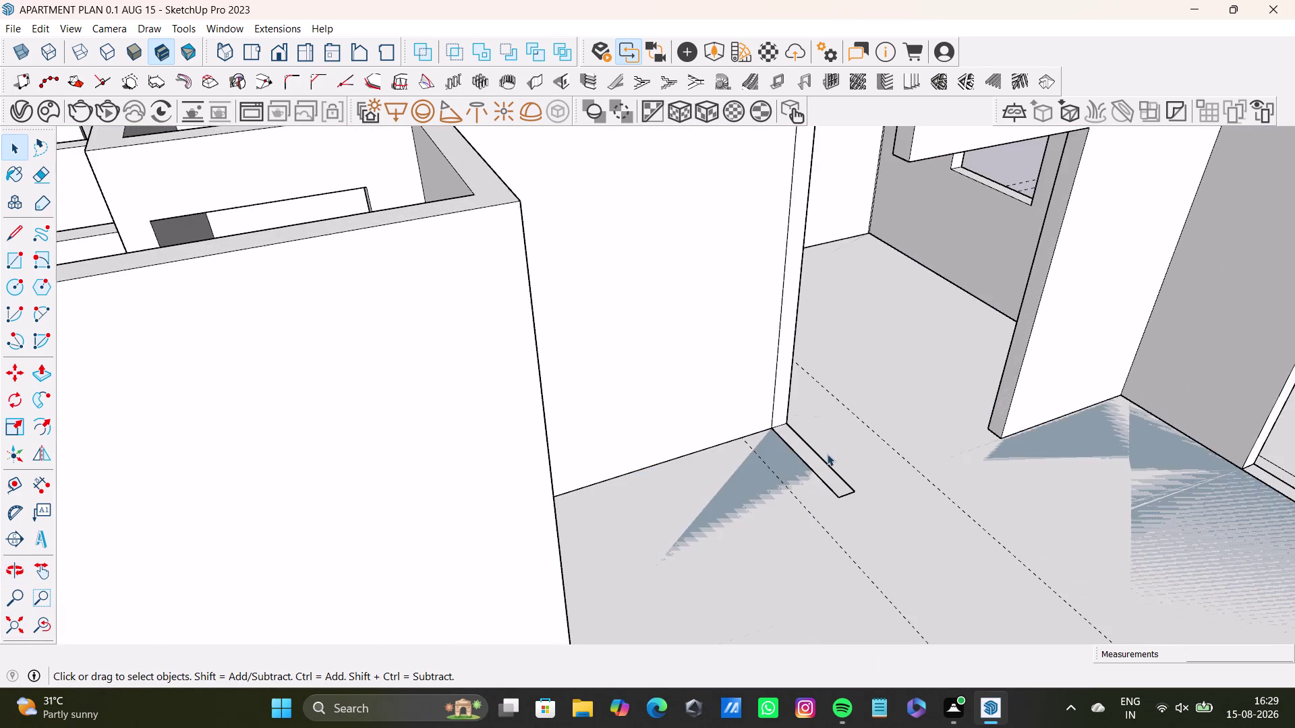
scroll(up, 3)
middle_drag(828, 459, 877, 539)
scroll(down, 3)
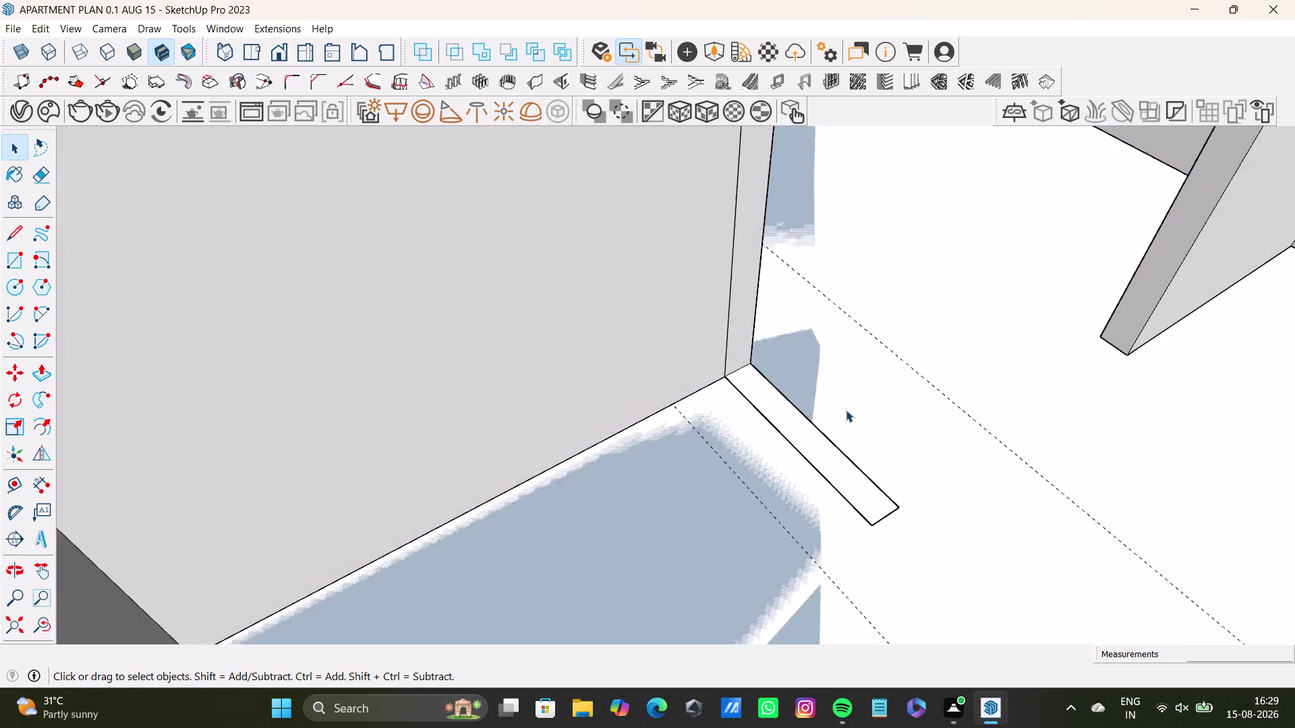
scroll(down, 3)
click(760, 342)
triple_click(759, 342)
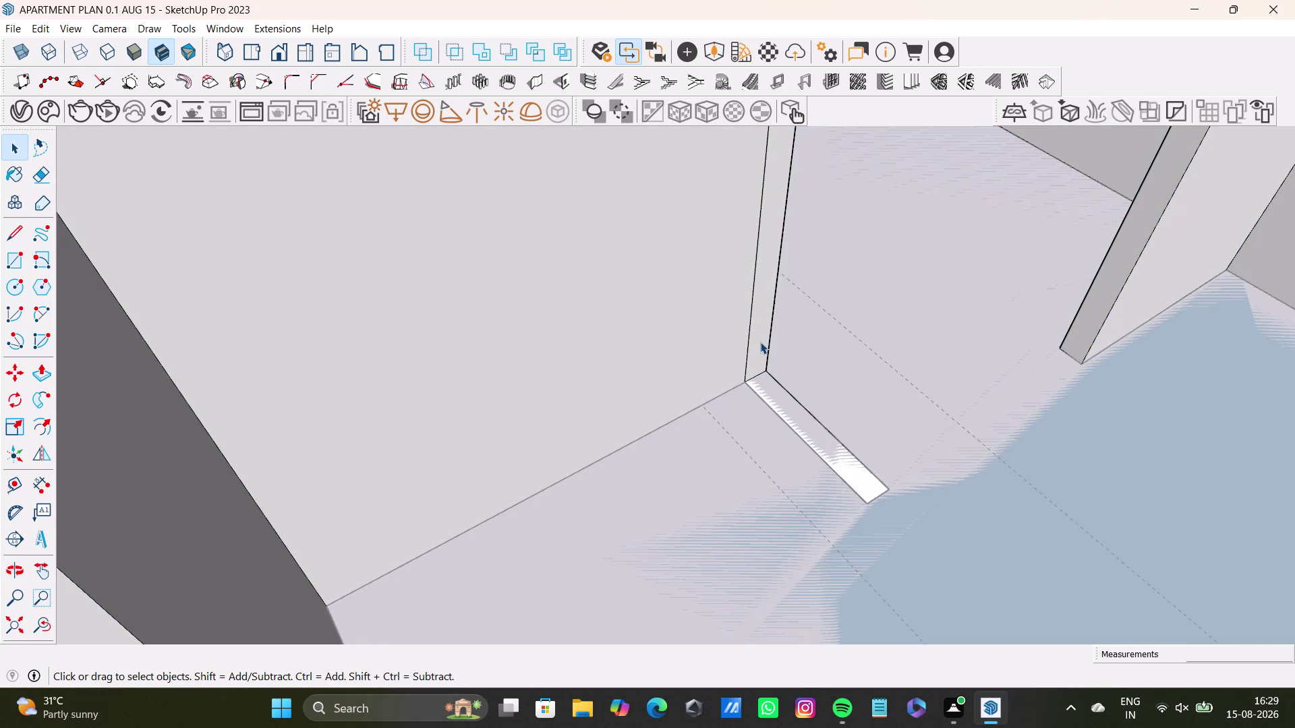
click(760, 342)
key(p)
drag(762, 347, 783, 380)
key(space)
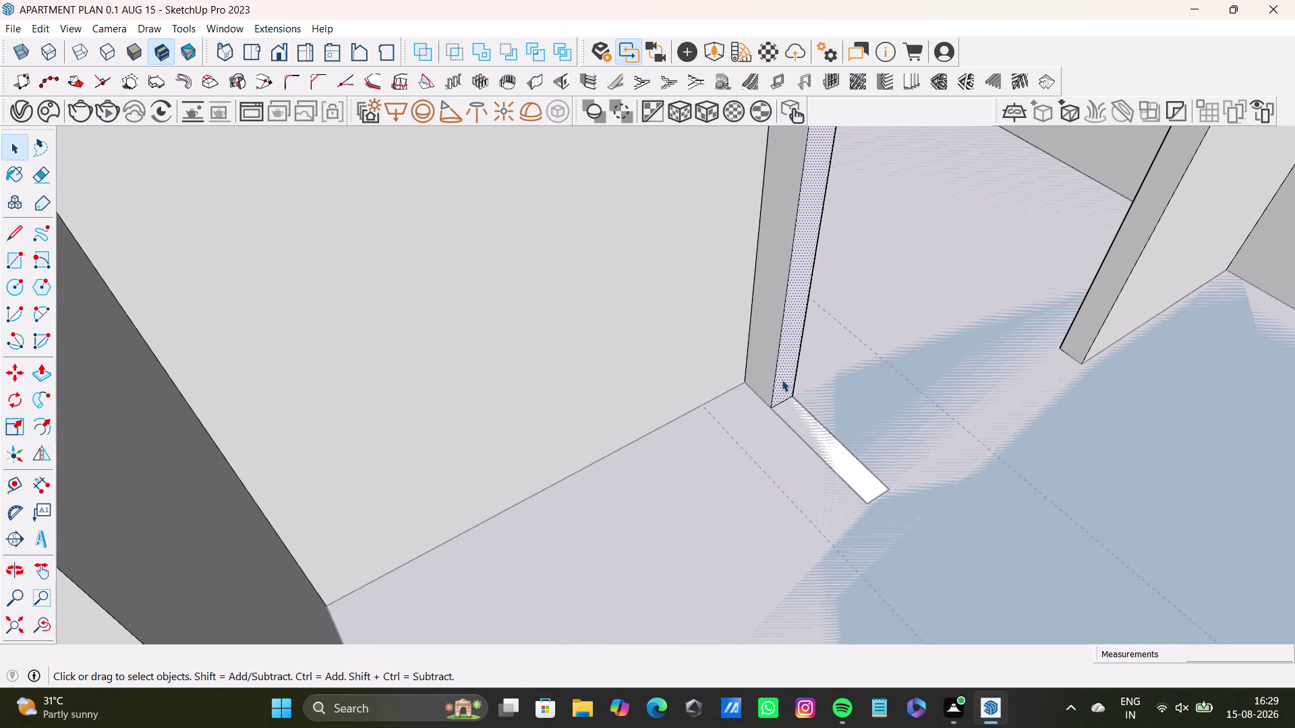
Push the small top face of the wall stub down, then undo the push.
scroll(down, 3)
middle_drag(782, 371, 830, 507)
middle_drag(832, 411, 801, 278)
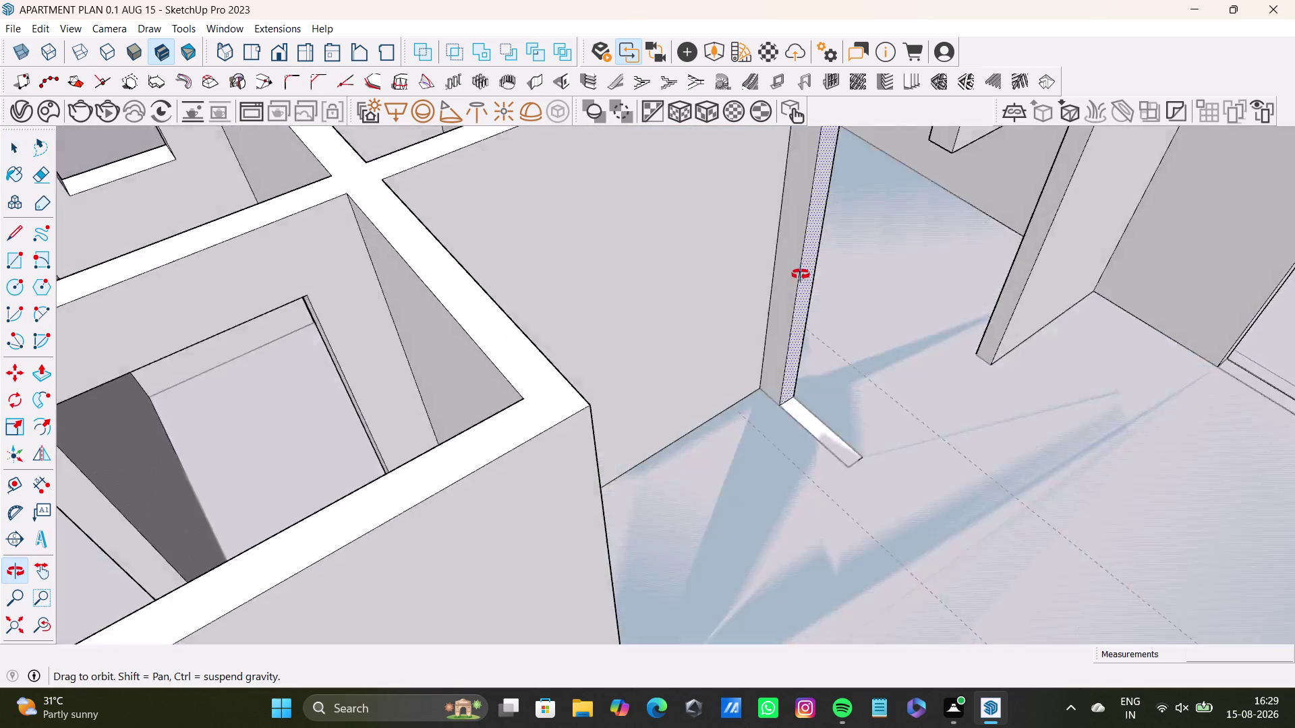
middle_drag(801, 278, 759, 316)
scroll(down, 3)
middle_drag(733, 276, 618, 438)
middle_drag(687, 440, 943, 447)
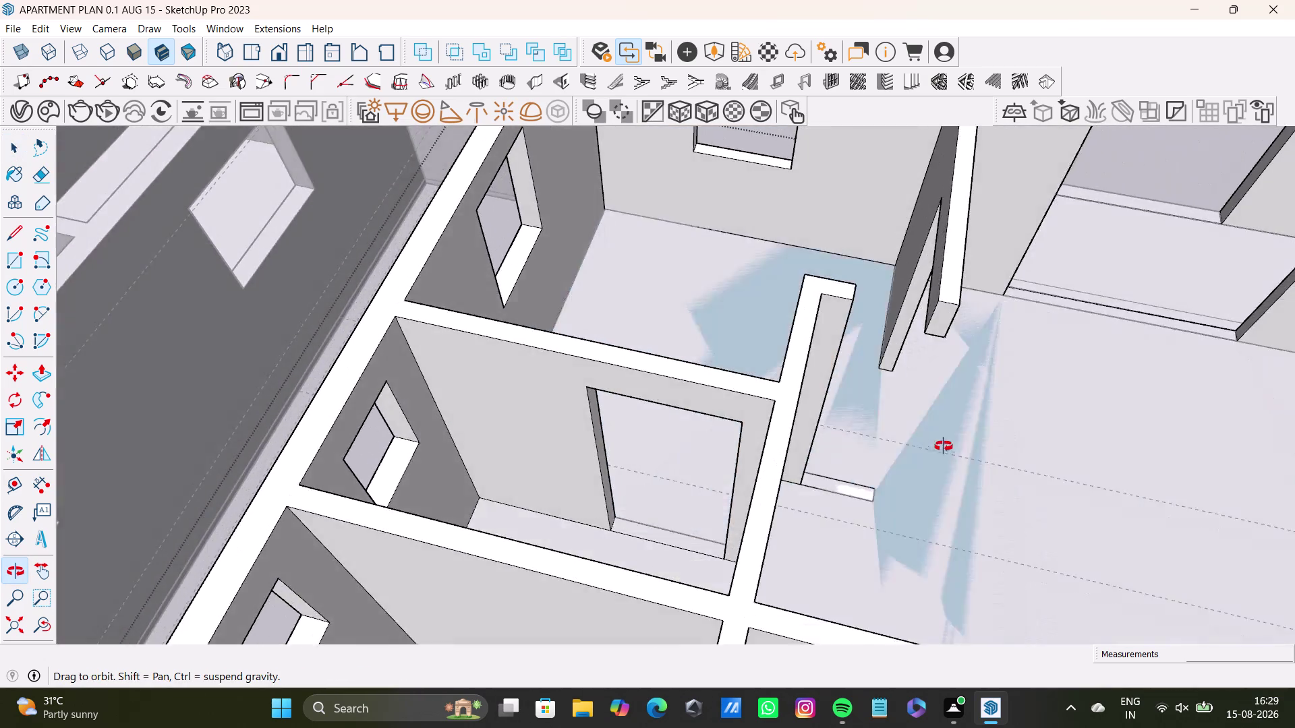
middle_drag(944, 447, 894, 521)
scroll(up, 3)
middle_drag(907, 419, 851, 456)
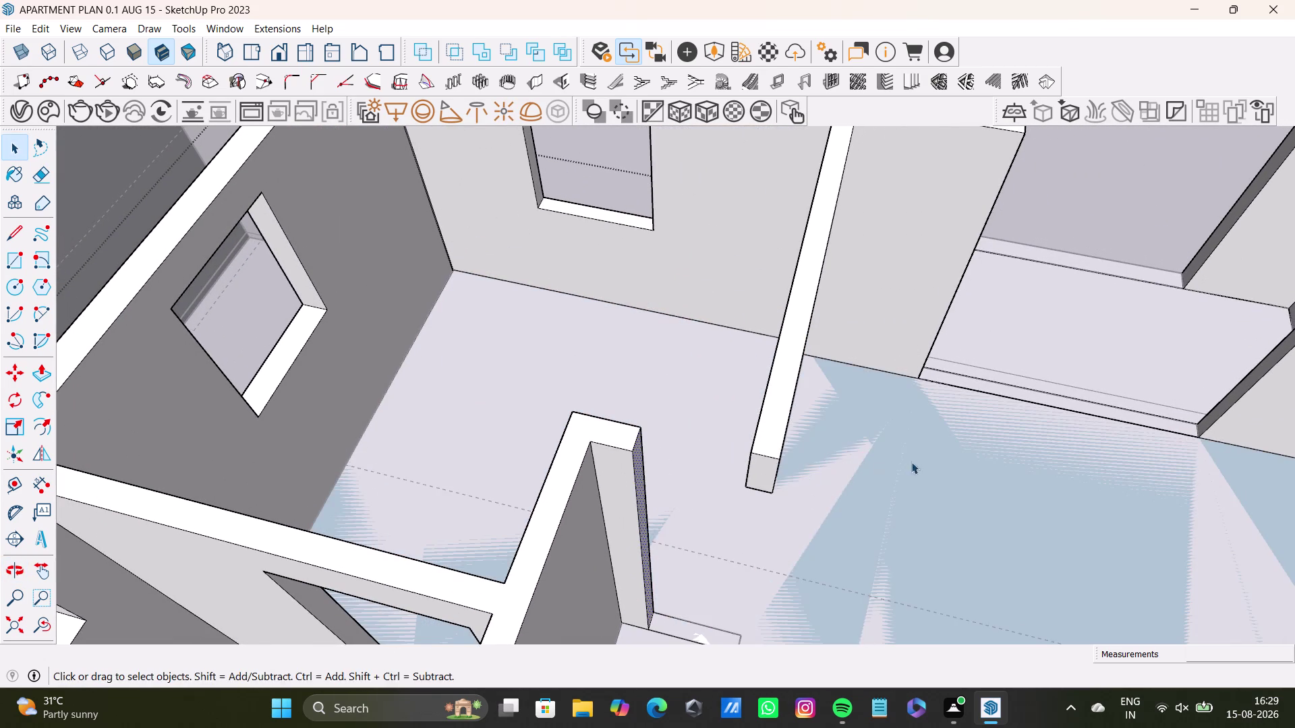
middle_drag(915, 448, 897, 334)
click(721, 205)
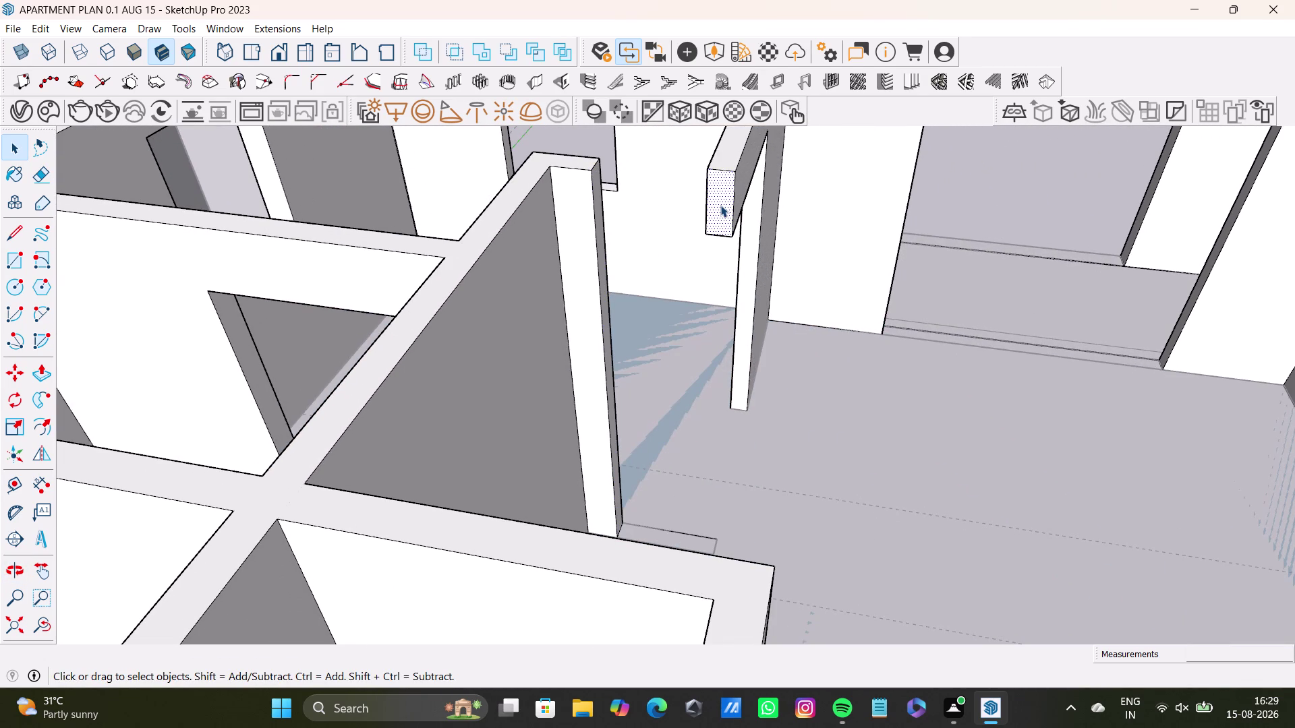
key(p)
drag(720, 205, 749, 141)
middle_drag(756, 151, 749, 363)
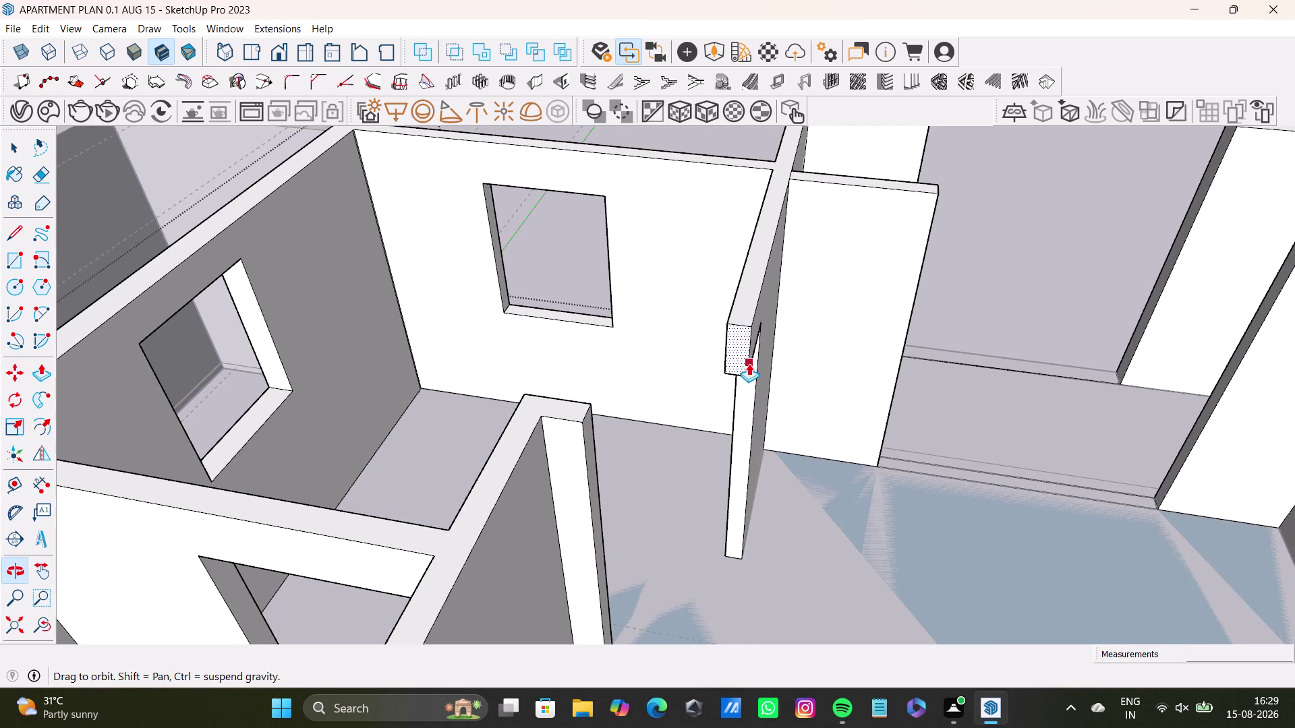
drag(741, 347, 766, 296)
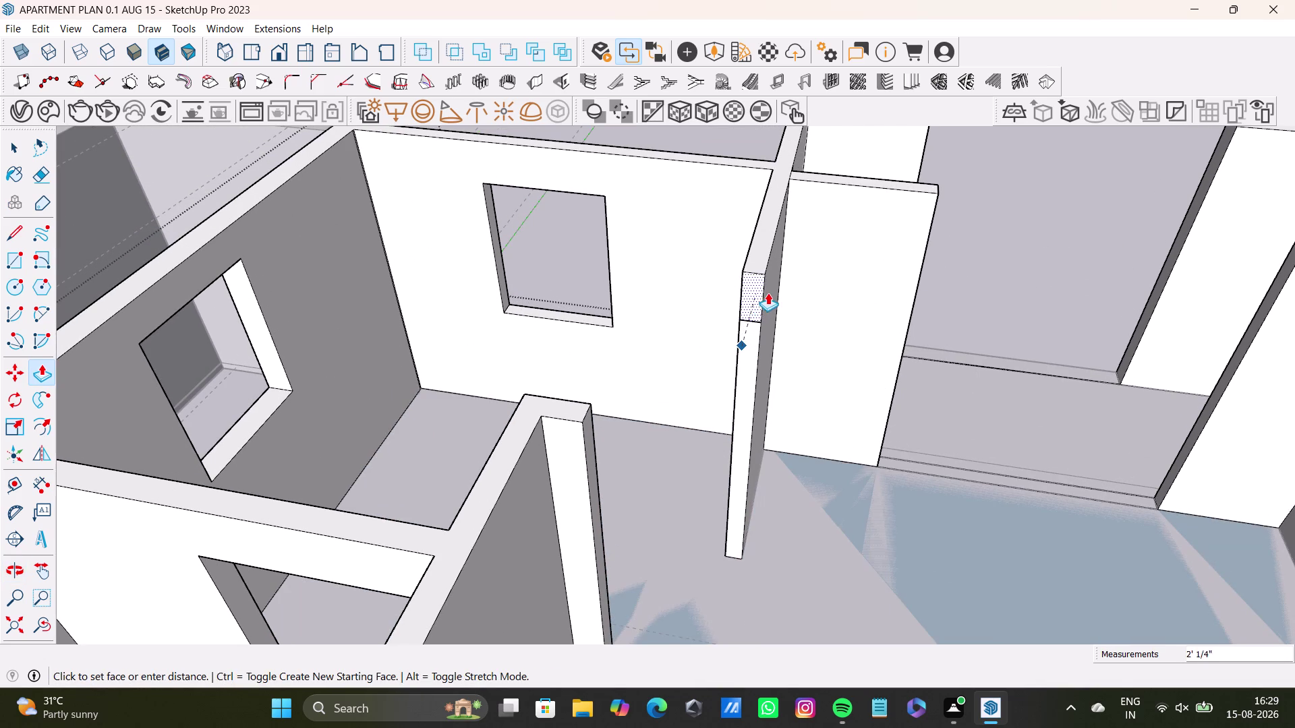
drag(766, 296, 761, 296)
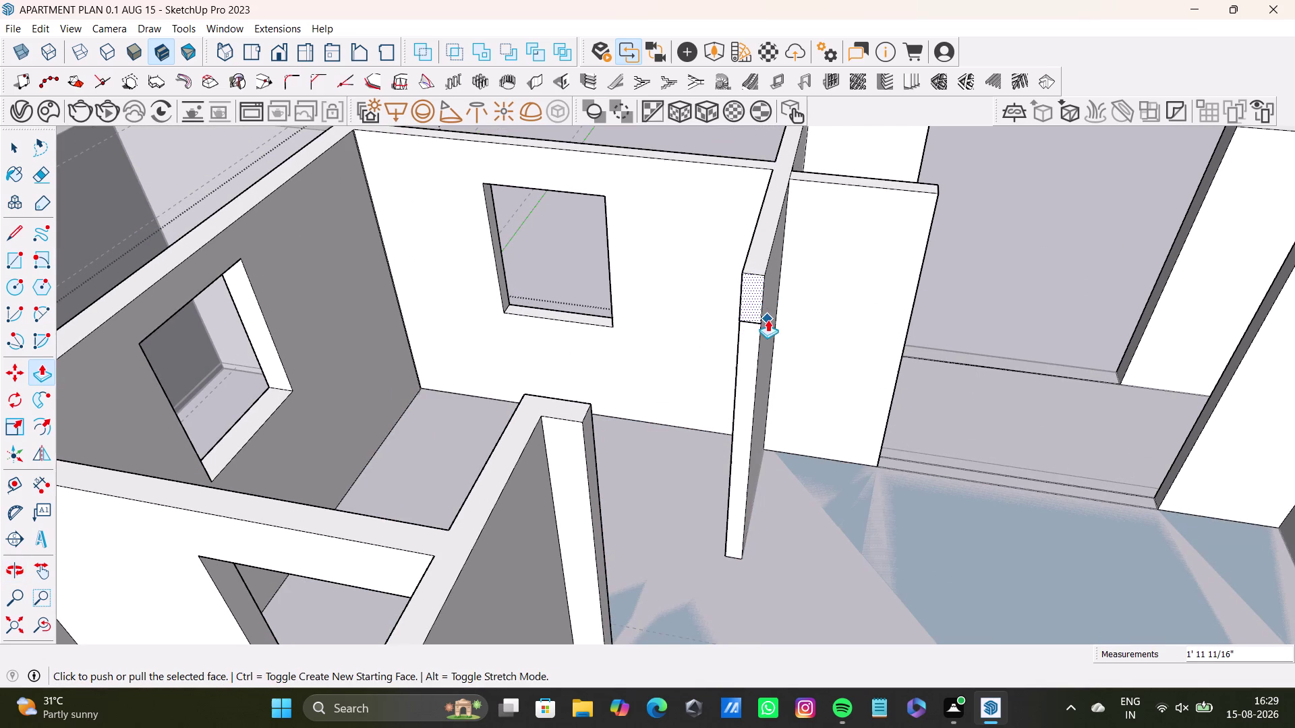
scroll(up, 3)
key(ctrl+z)
Orbit along the wall at the doorway to review the jamb.
middle_drag(785, 427, 741, 287)
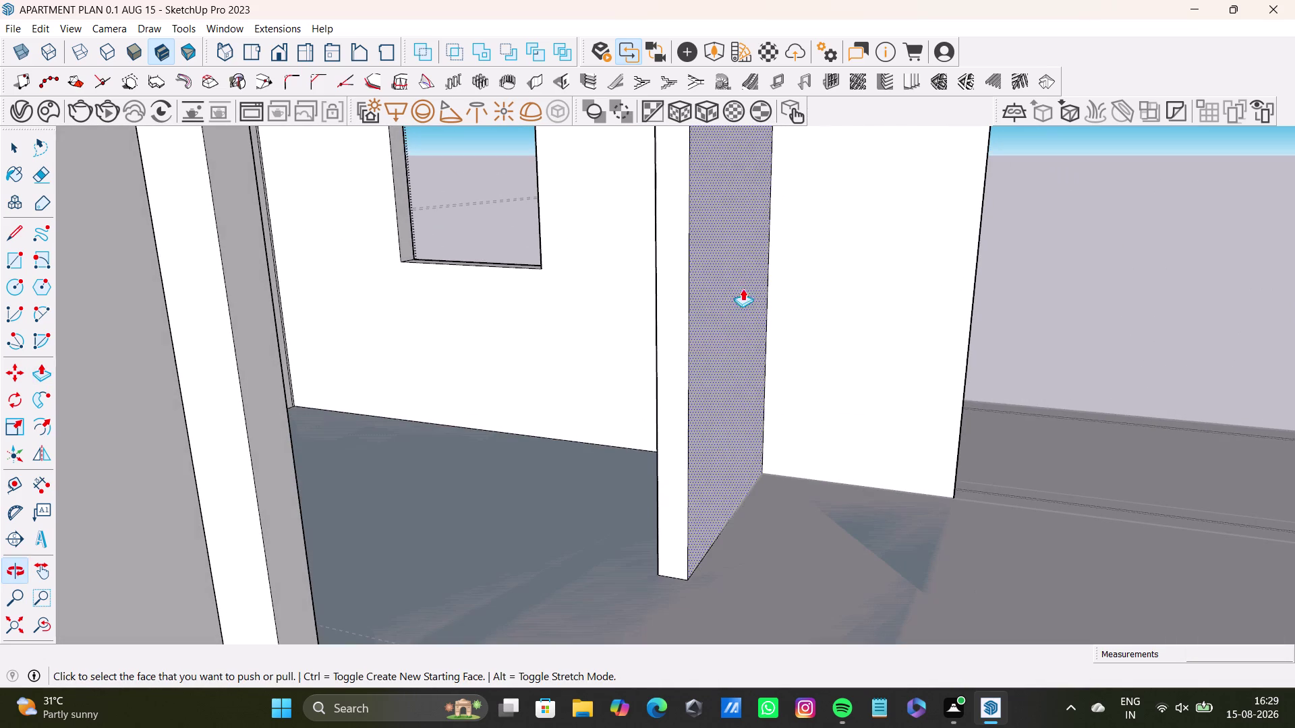
drag(677, 353, 591, 464)
middle_drag(586, 465, 673, 480)
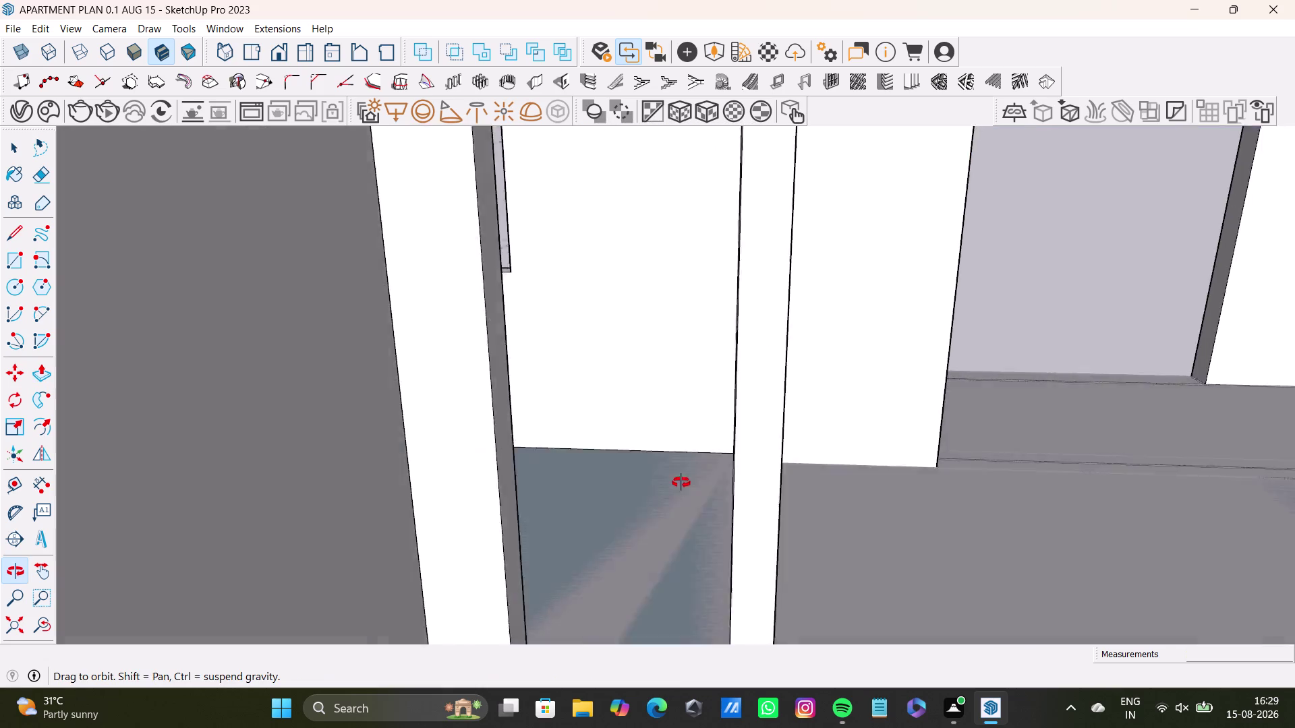
middle_drag(673, 481, 714, 493)
scroll(down, 3)
drag(14, 633, 21, 628)
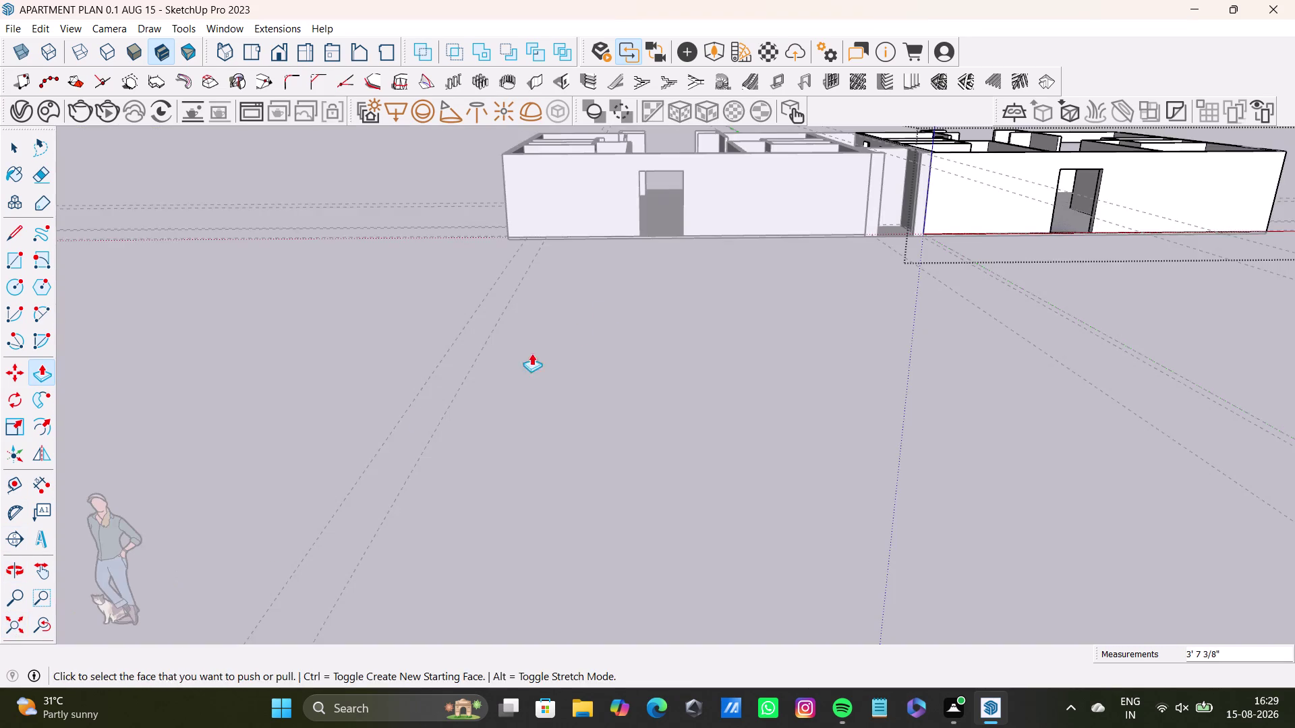
Orbit into the apartment interior to face the partition wall's long side.
middle_drag(614, 307, 634, 551)
scroll(up, 3)
middle_drag(902, 329, 460, 534)
scroll(up, 3)
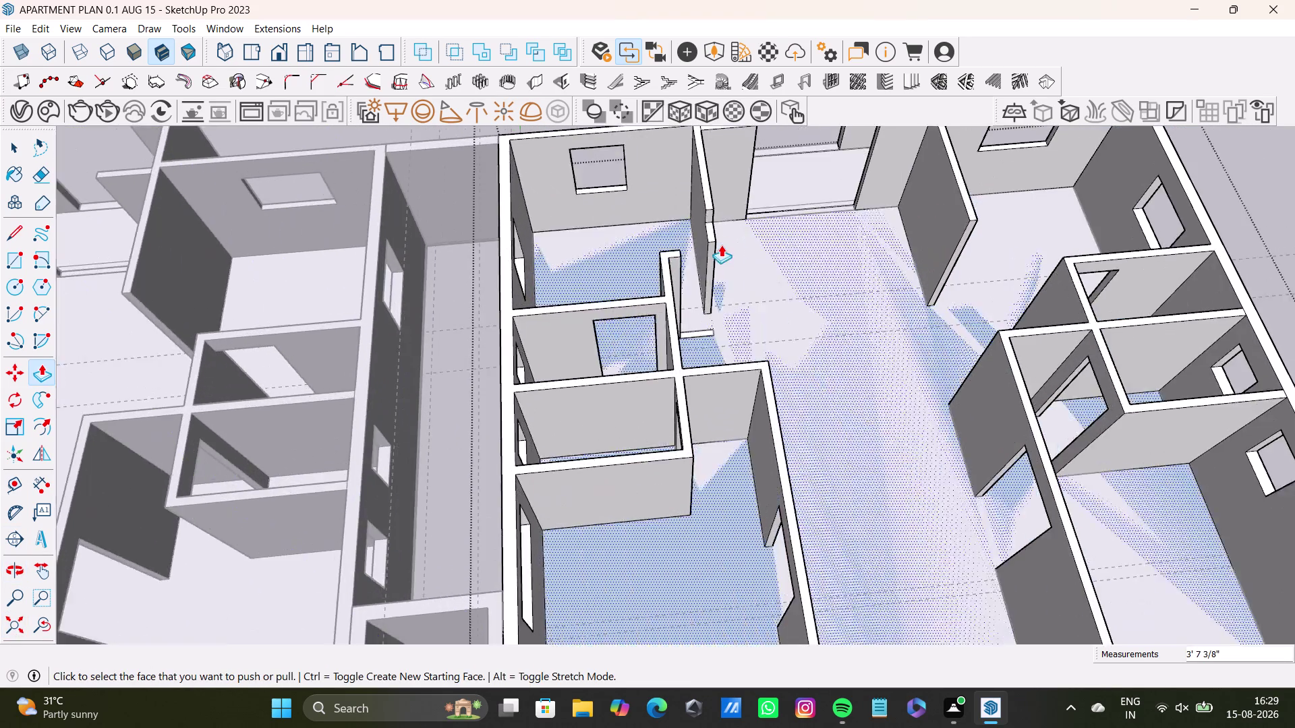
middle_drag(721, 245, 618, 310)
scroll(up, 3)
middle_drag(596, 334, 549, 391)
scroll(down, 3)
scroll(up, 3)
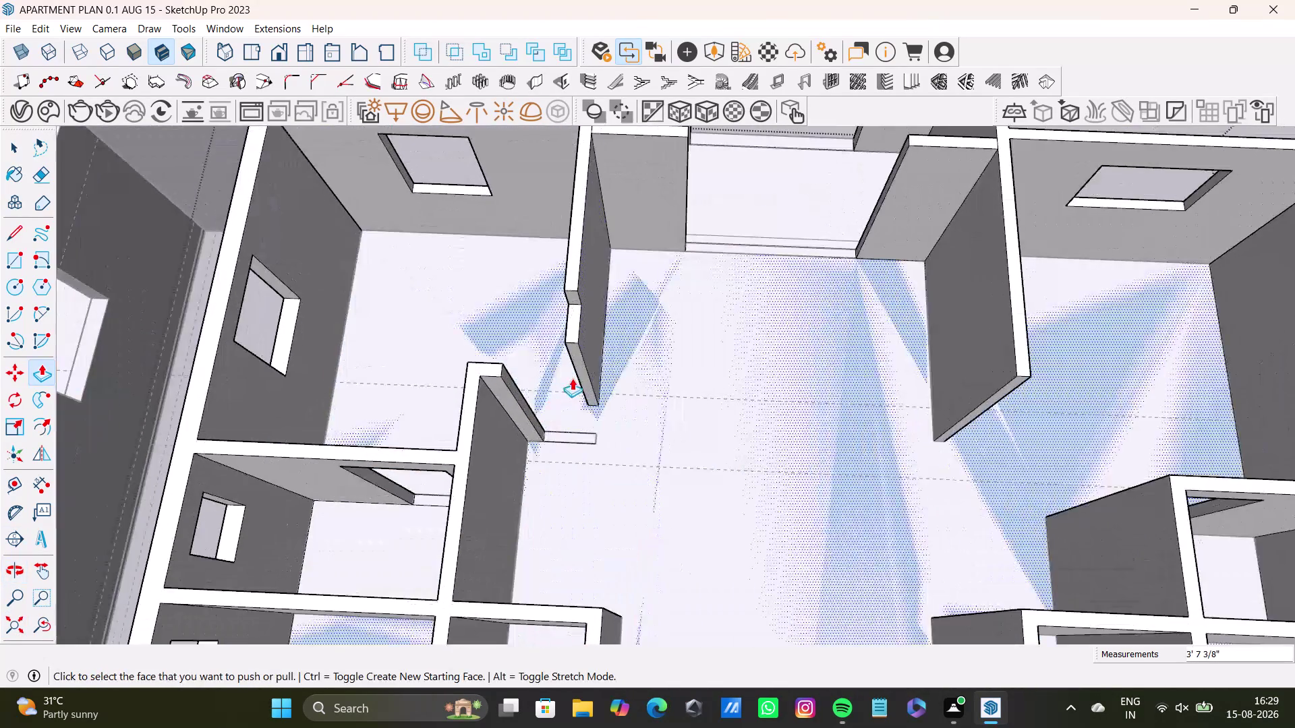
scroll(up, 3)
middle_drag(580, 377, 820, 372)
middle_drag(671, 341, 376, 353)
scroll(up, 3)
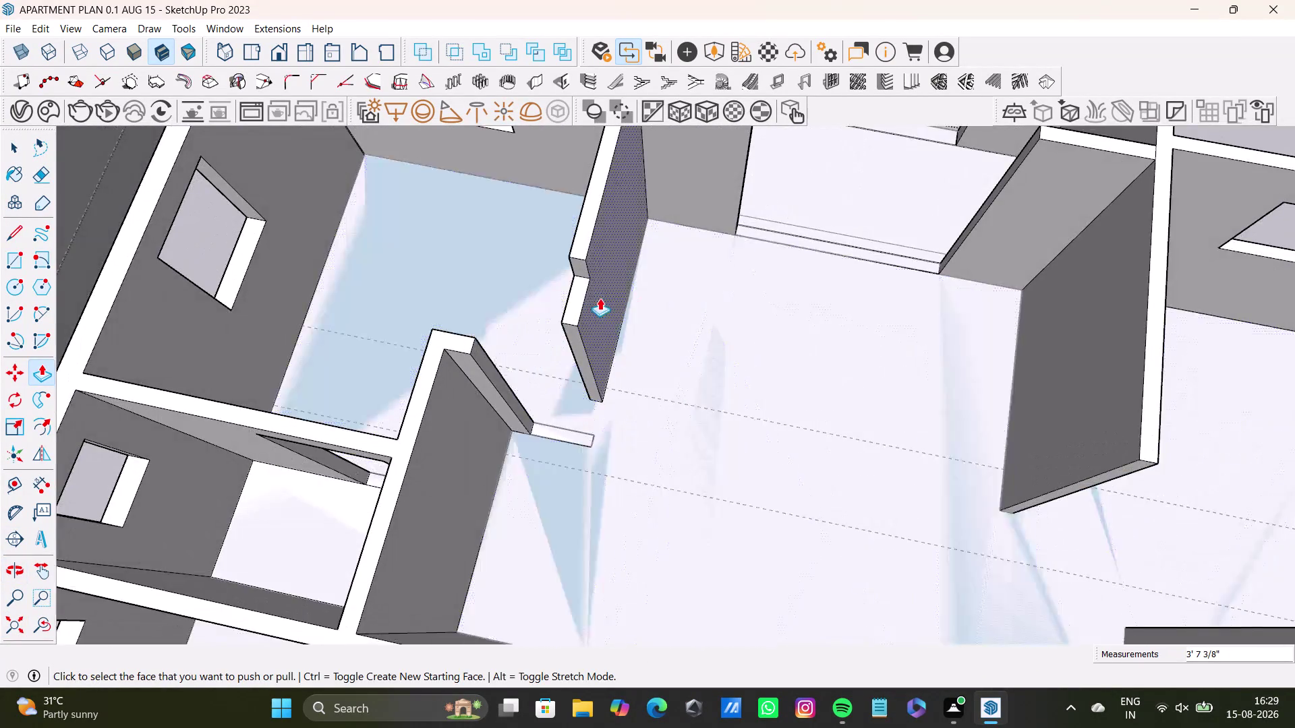
scroll(up, 3)
Try pushing the partition wall's side face with Push/Pull, adjusting the distance.
drag(580, 260, 575, 343)
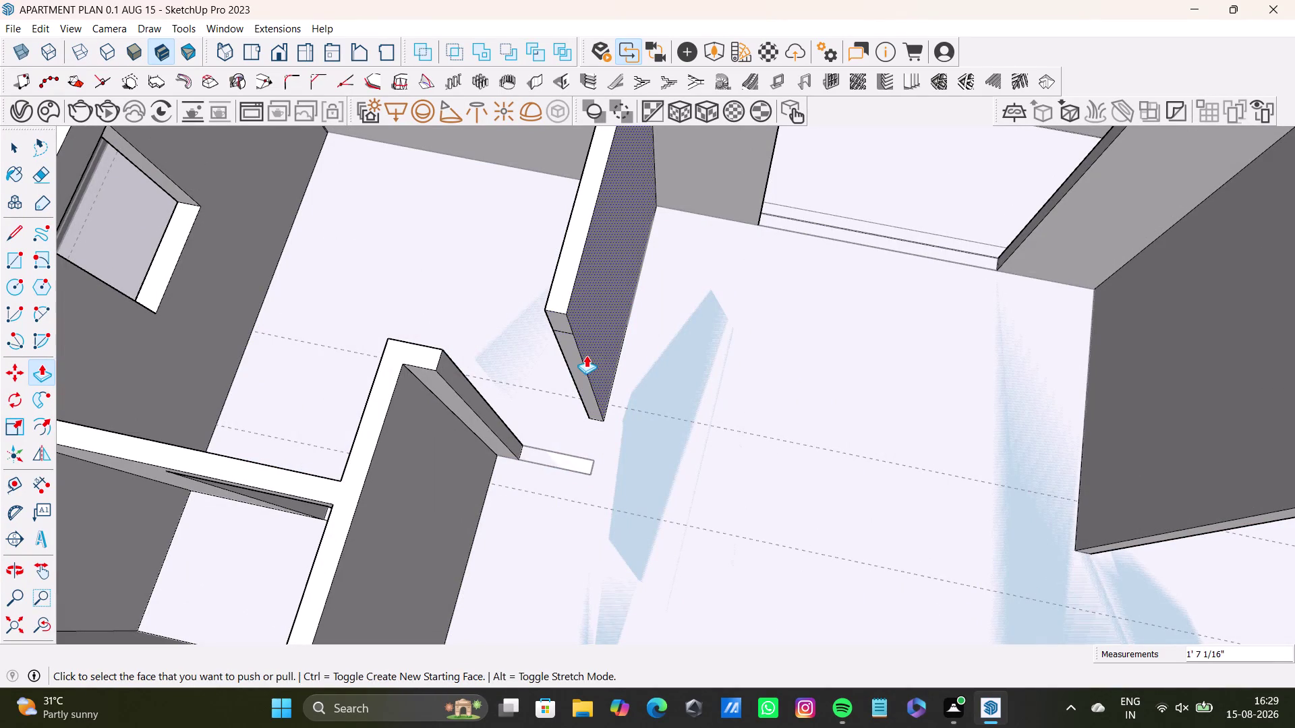
key(space)
click(565, 332)
key(Delete)
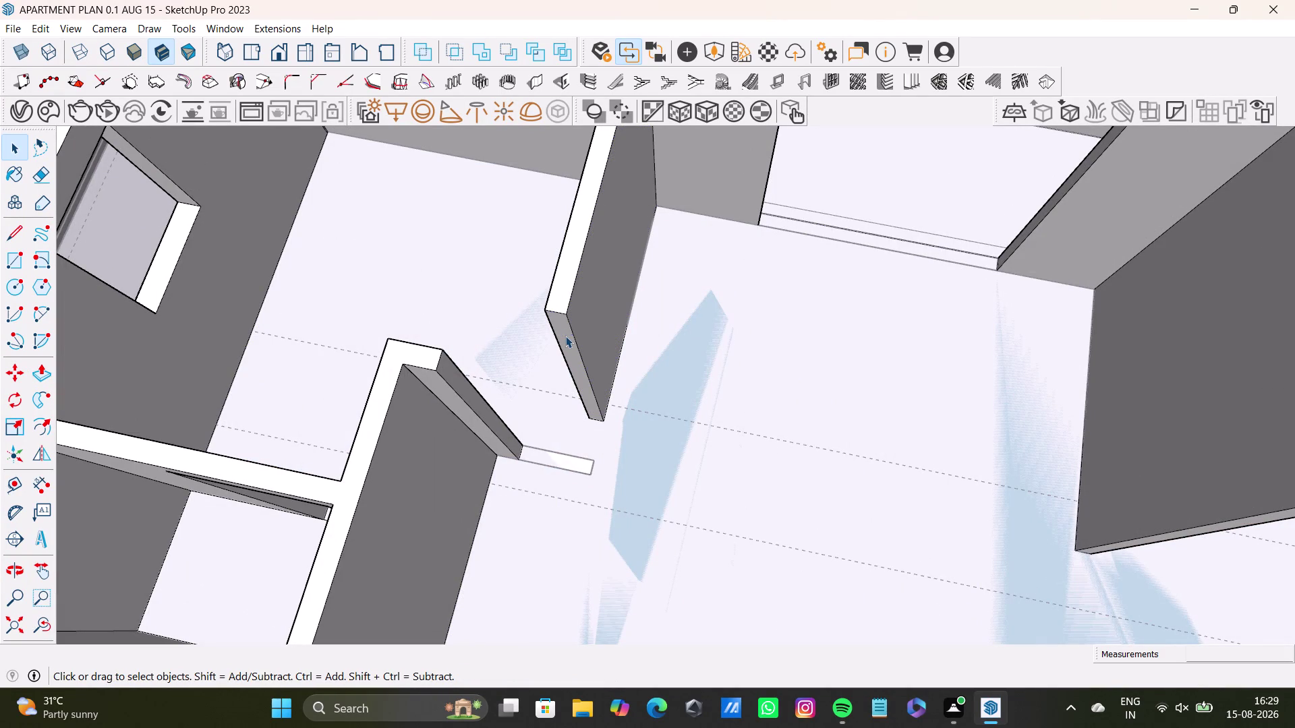
drag(565, 336, 585, 324)
click(585, 324)
key(p)
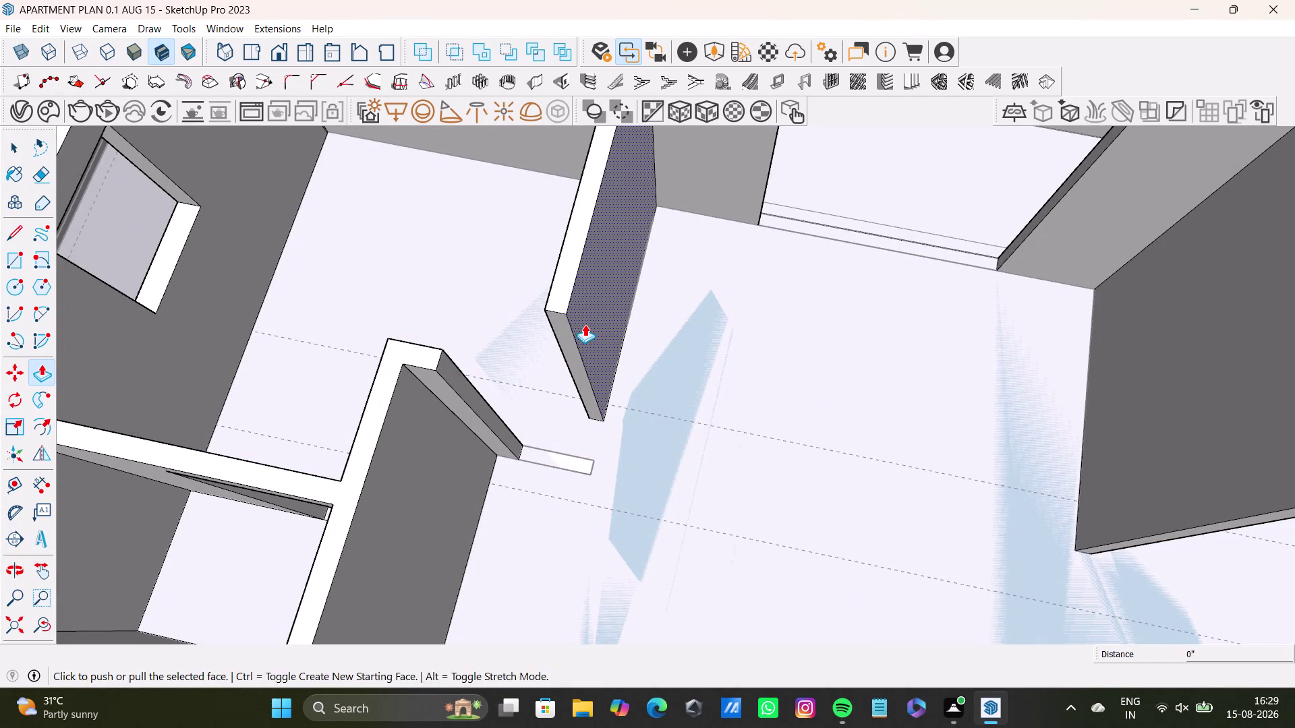
drag(584, 325, 639, 336)
middle_drag(559, 370, 907, 389)
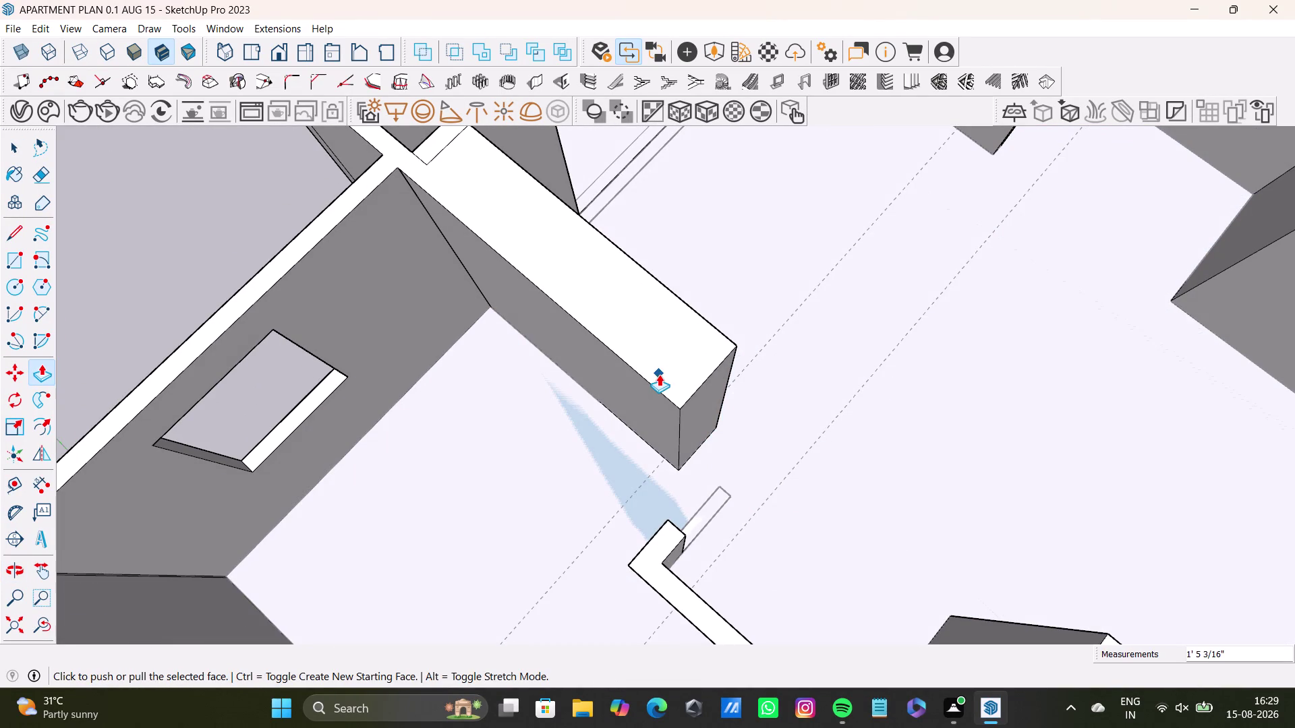
key(space)
click(624, 373)
key(p)
drag(624, 377, 664, 341)
drag(648, 363, 660, 348)
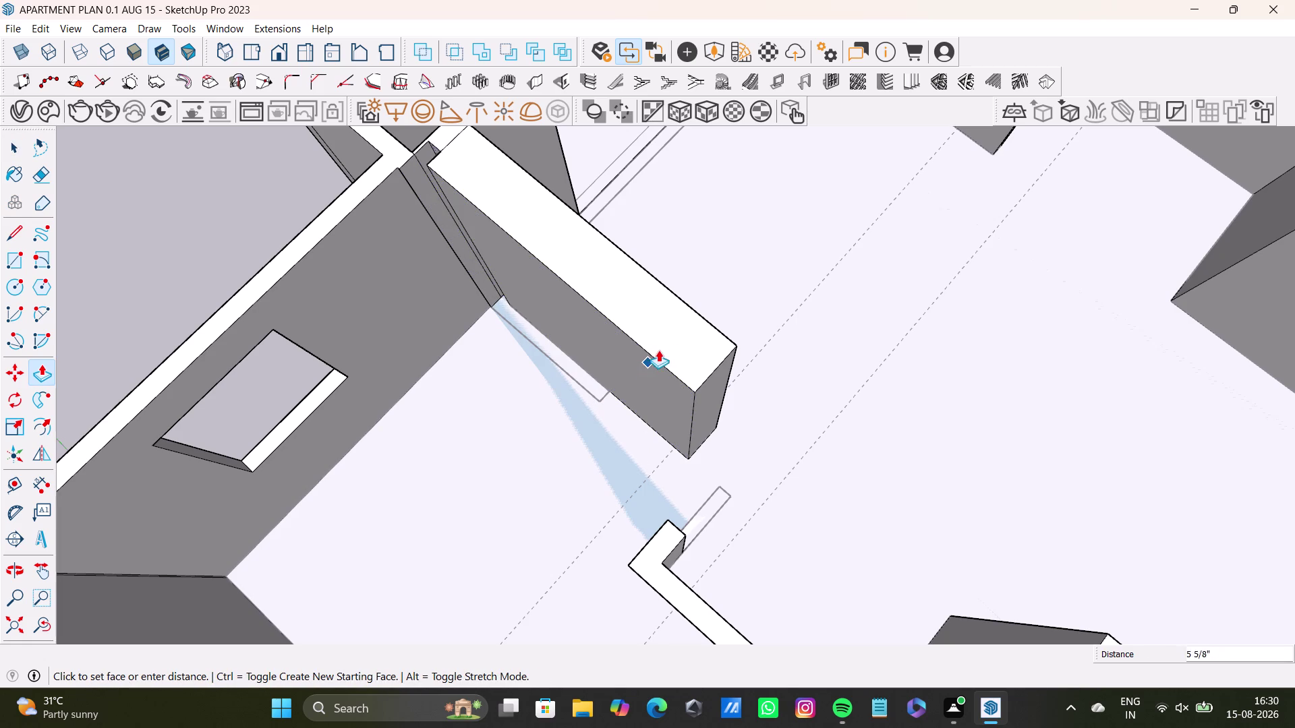
drag(661, 348, 651, 356)
Push the partition wall's long side face about ten inches and confirm.
key(space)
click(639, 361)
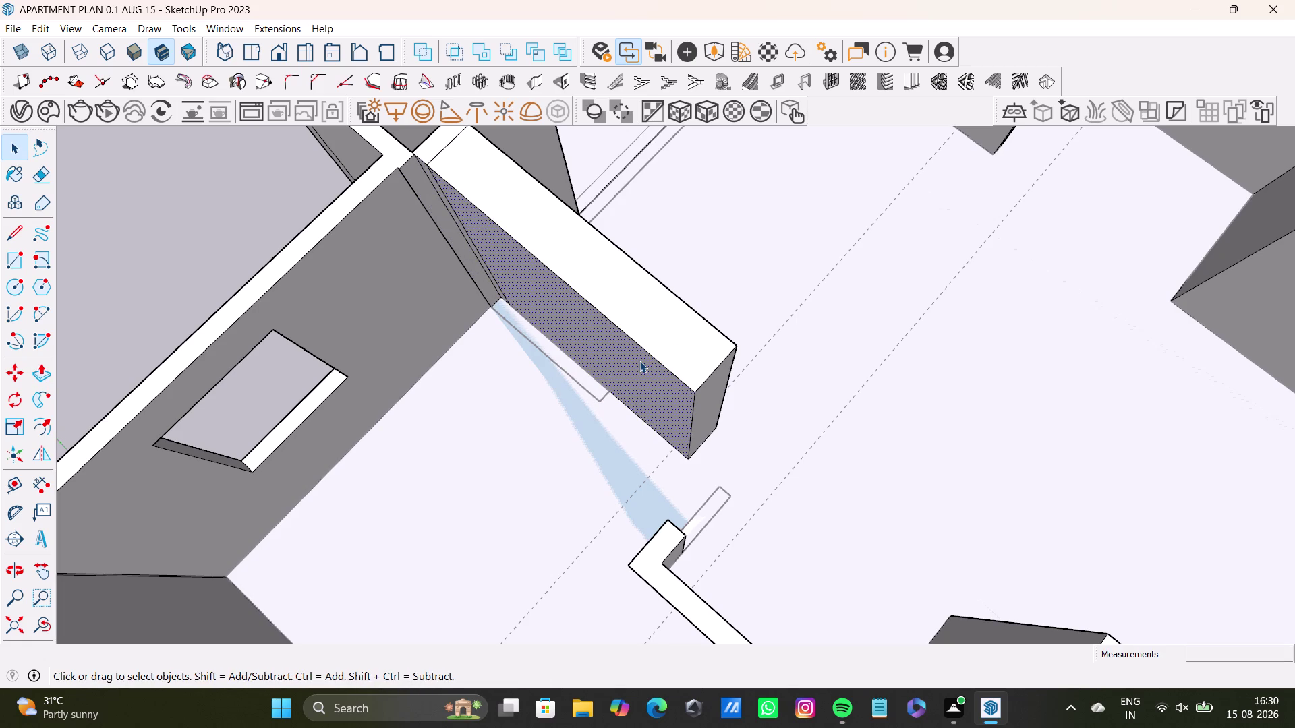
key(p)
drag(641, 362, 668, 342)
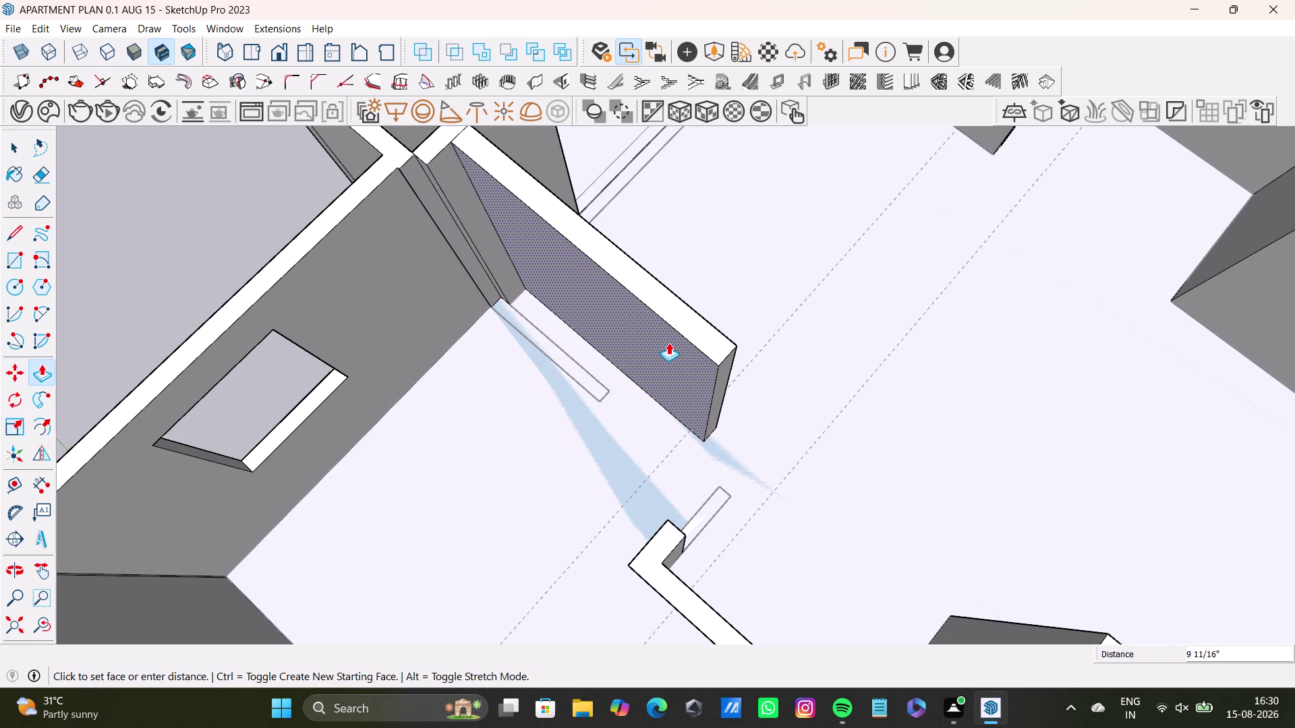
drag(668, 343, 669, 341)
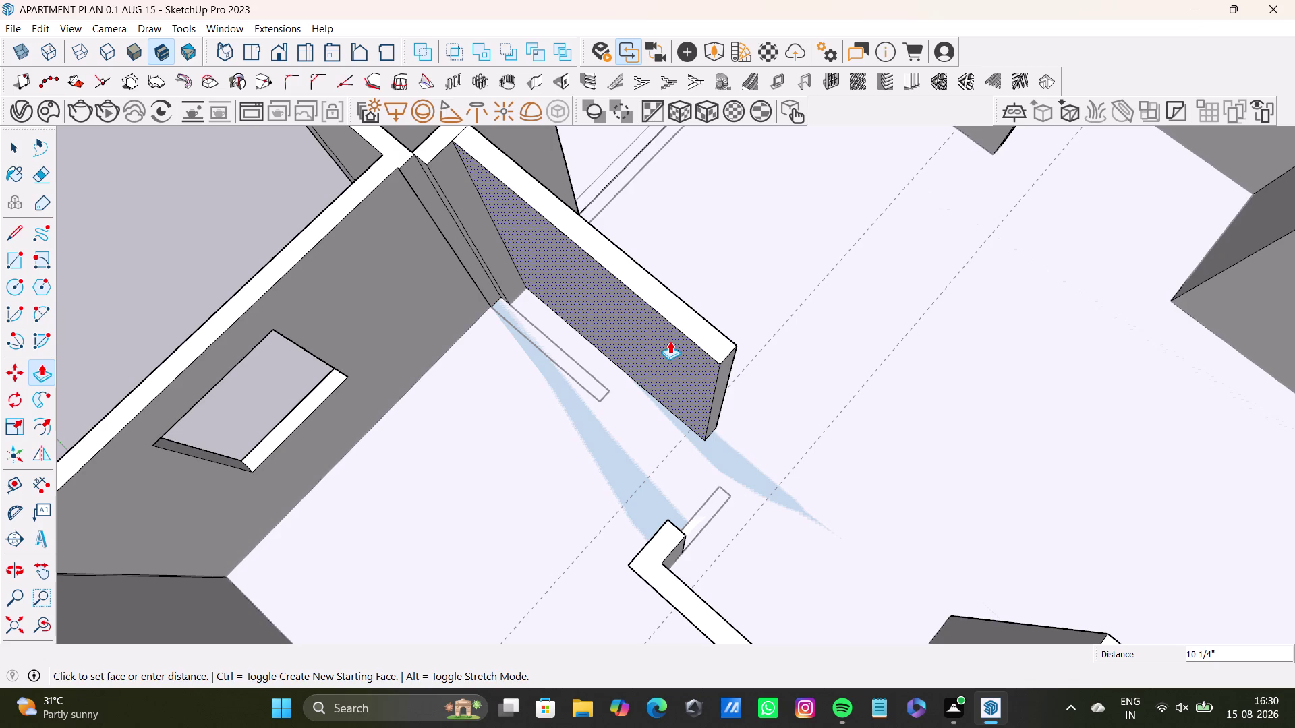
drag(669, 341, 670, 341)
key(space)
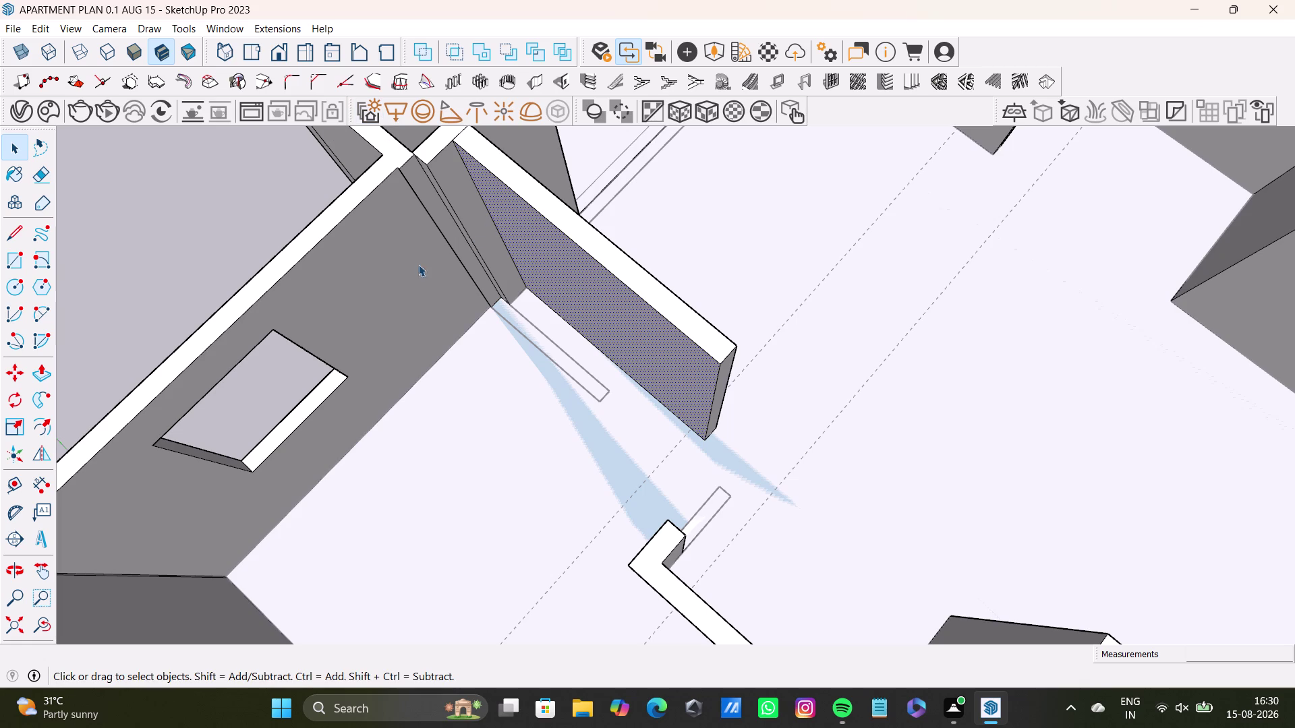
Nudge the wall face beside the corner slightly with Push/Pull.
key(space)
scroll(down, 3)
click(208, 225)
scroll(up, 3)
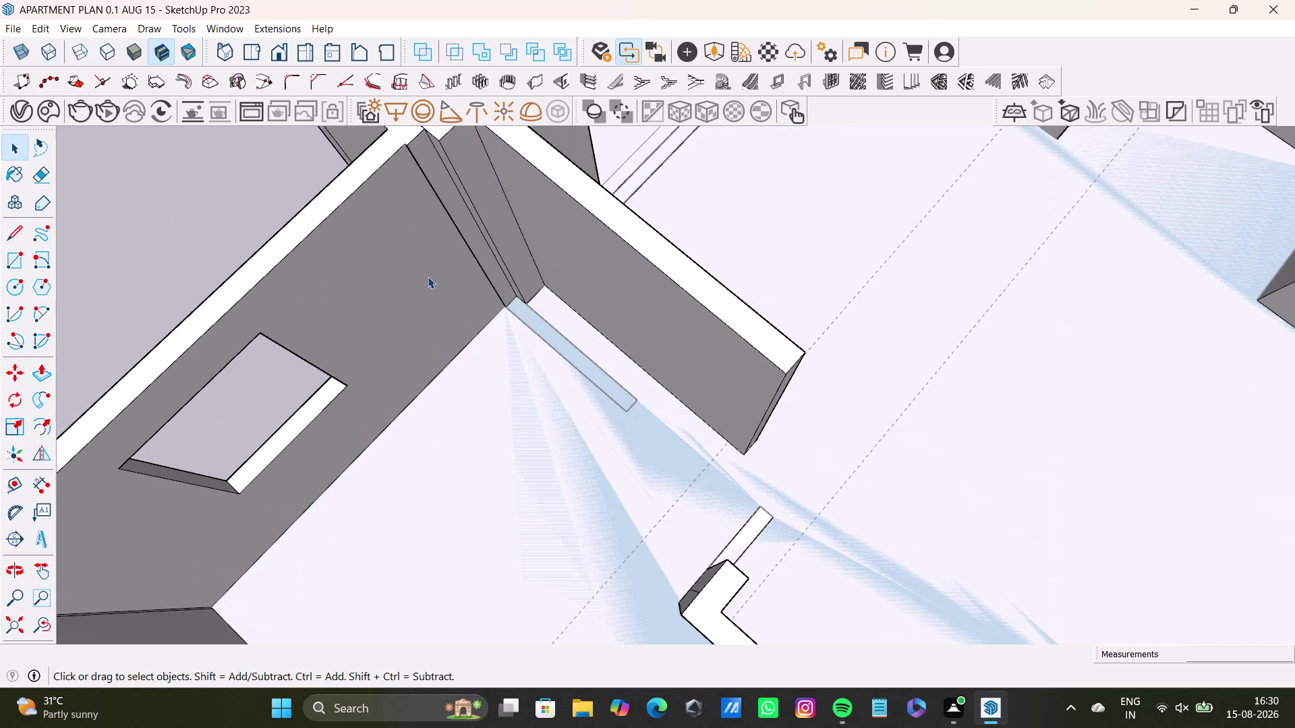
middle_drag(508, 296, 609, 365)
scroll(up, 3)
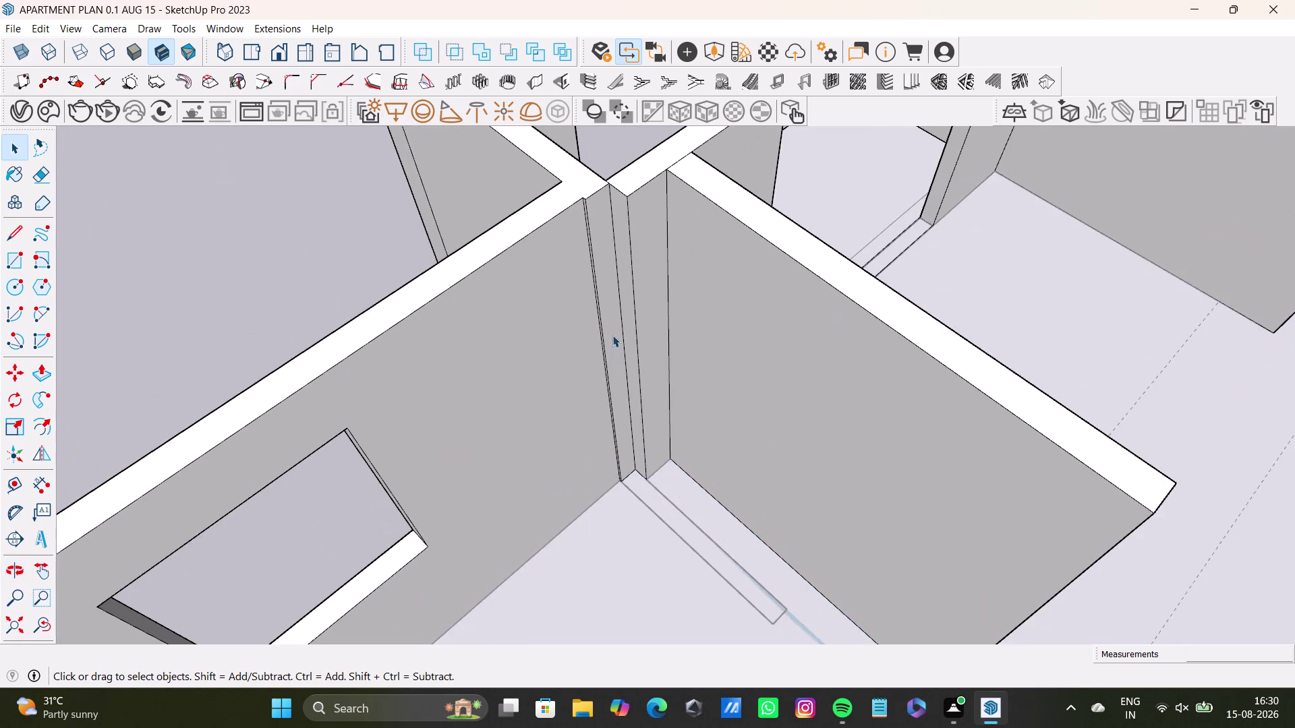
middle_drag(612, 335, 638, 381)
scroll(up, 3)
middle_drag(591, 351, 555, 301)
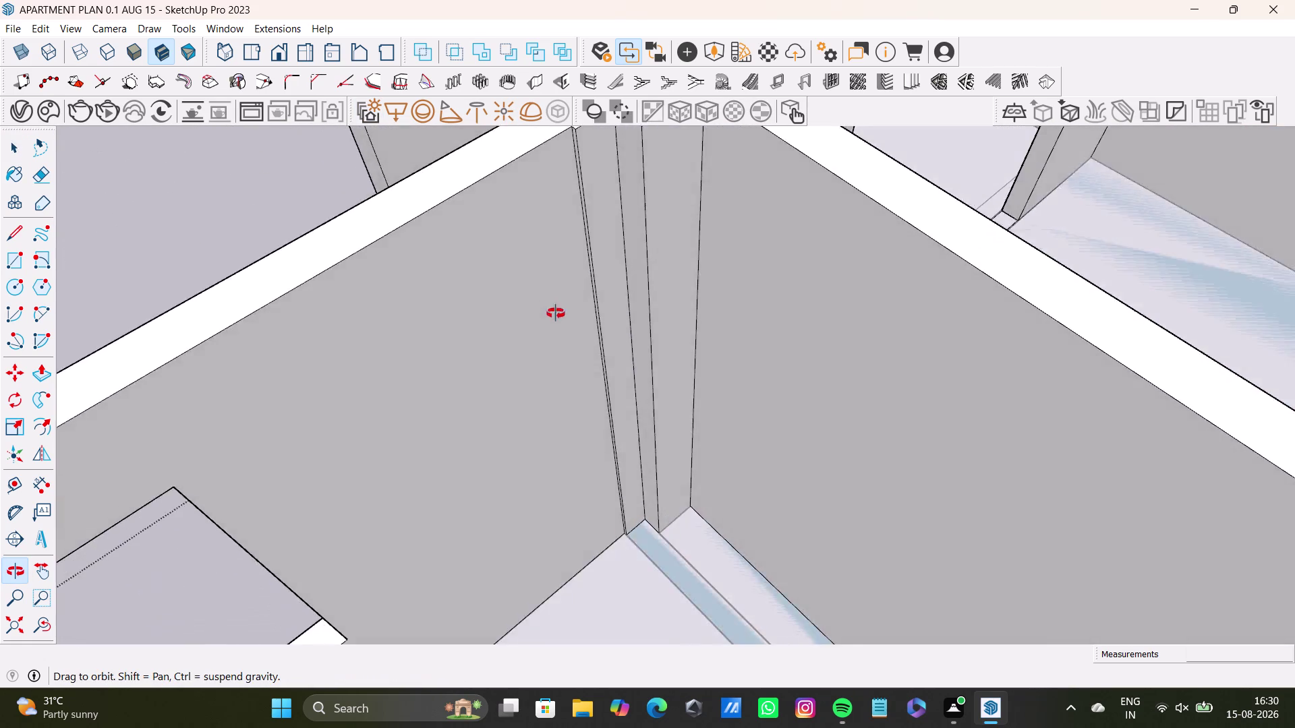
middle_drag(556, 301, 563, 349)
click(559, 346)
key(p)
drag(555, 346, 565, 349)
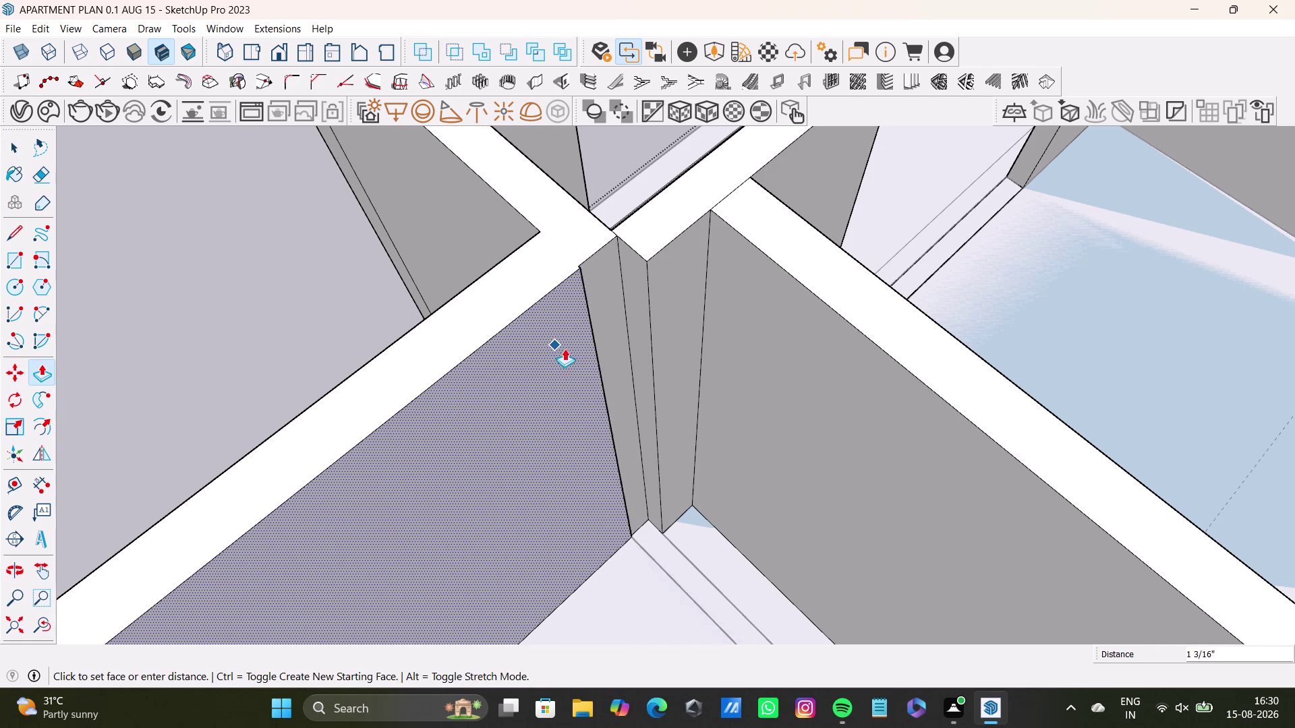
drag(565, 348, 601, 299)
key(space)
key(space)
Push the thin sliver face at the wall junction back into the wall.
click(632, 282)
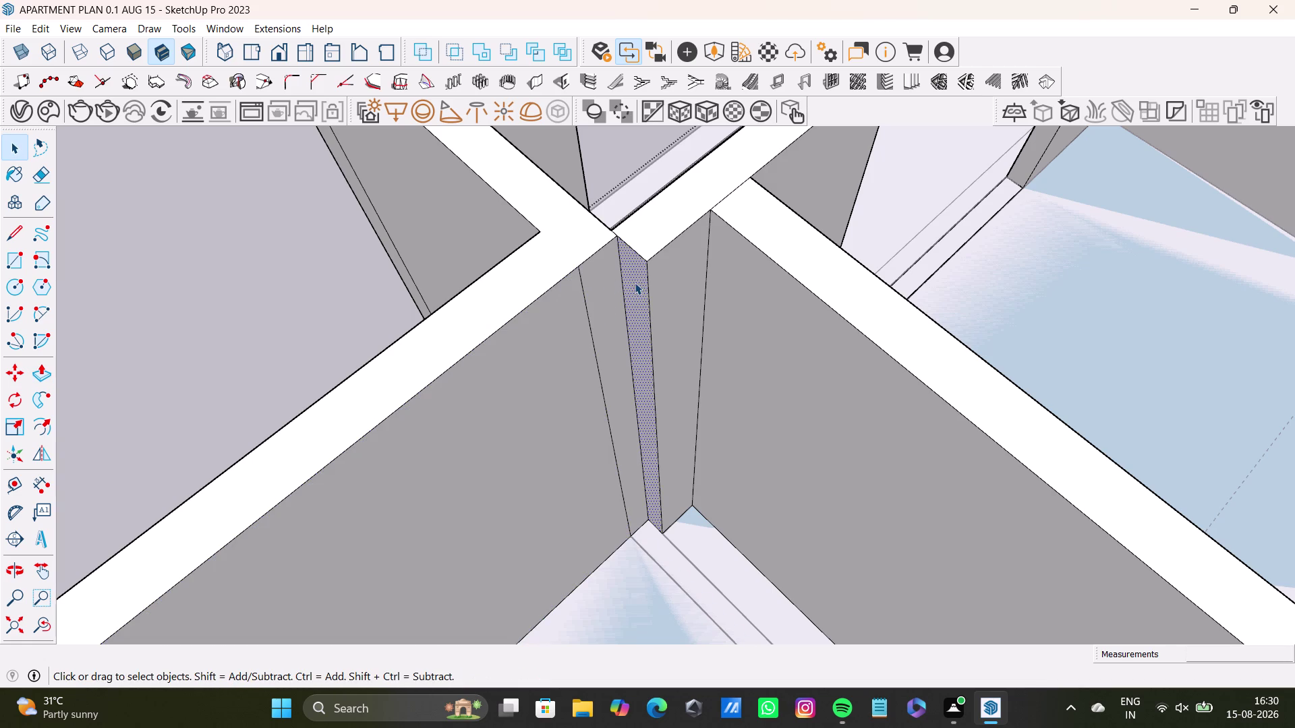
key(bracketleft)
drag(636, 281, 626, 288)
key(p)
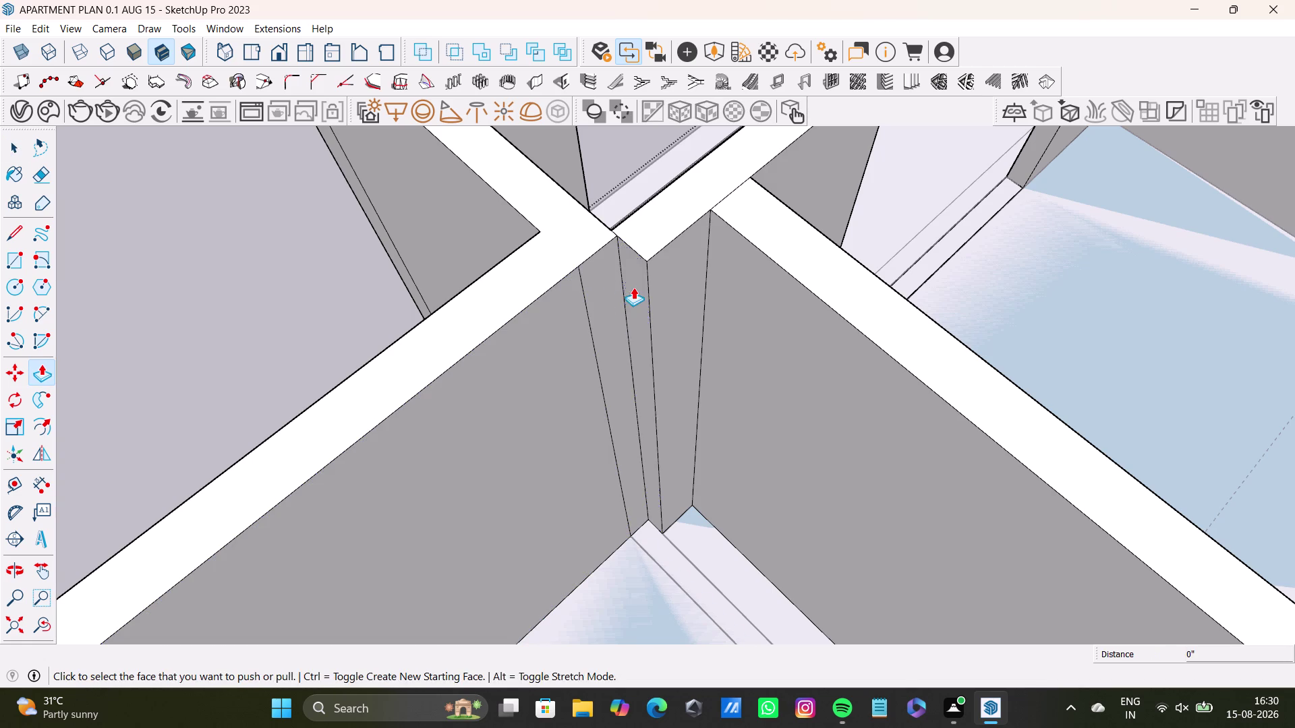
drag(636, 285, 573, 280)
key(space)
scroll(up, 3)
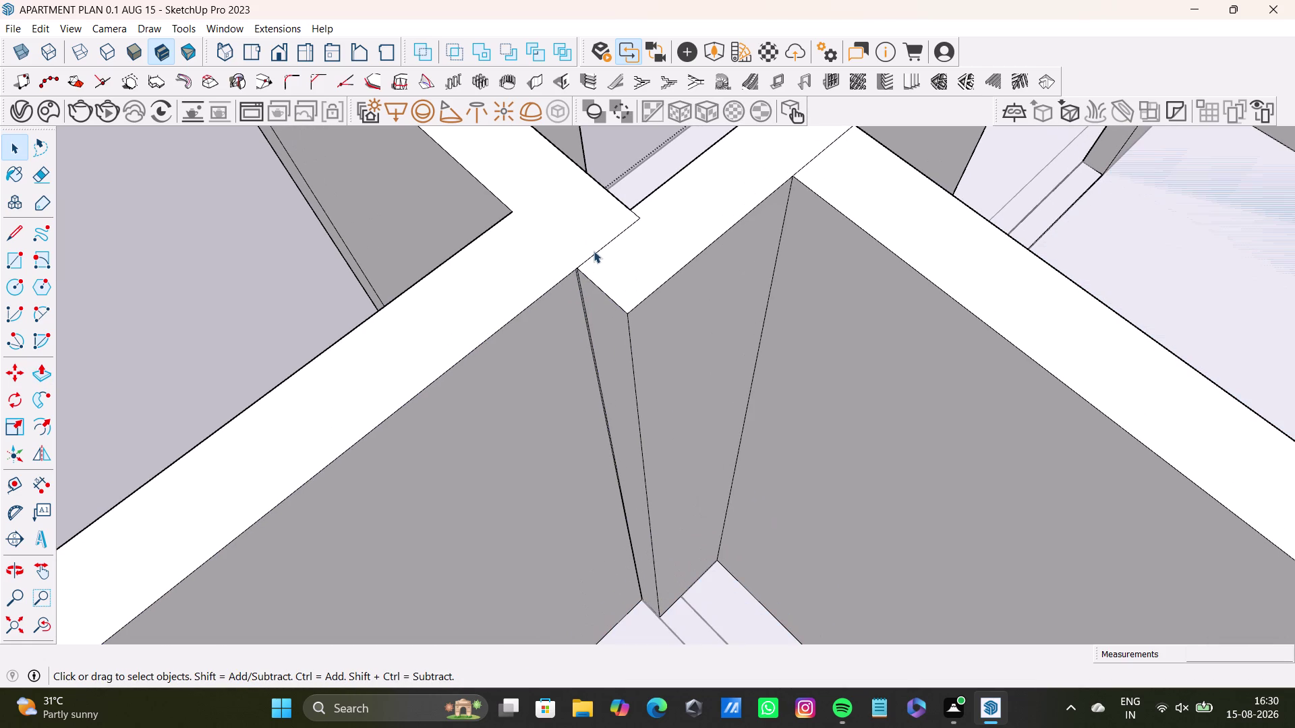
click(594, 250)
scroll(up, 3)
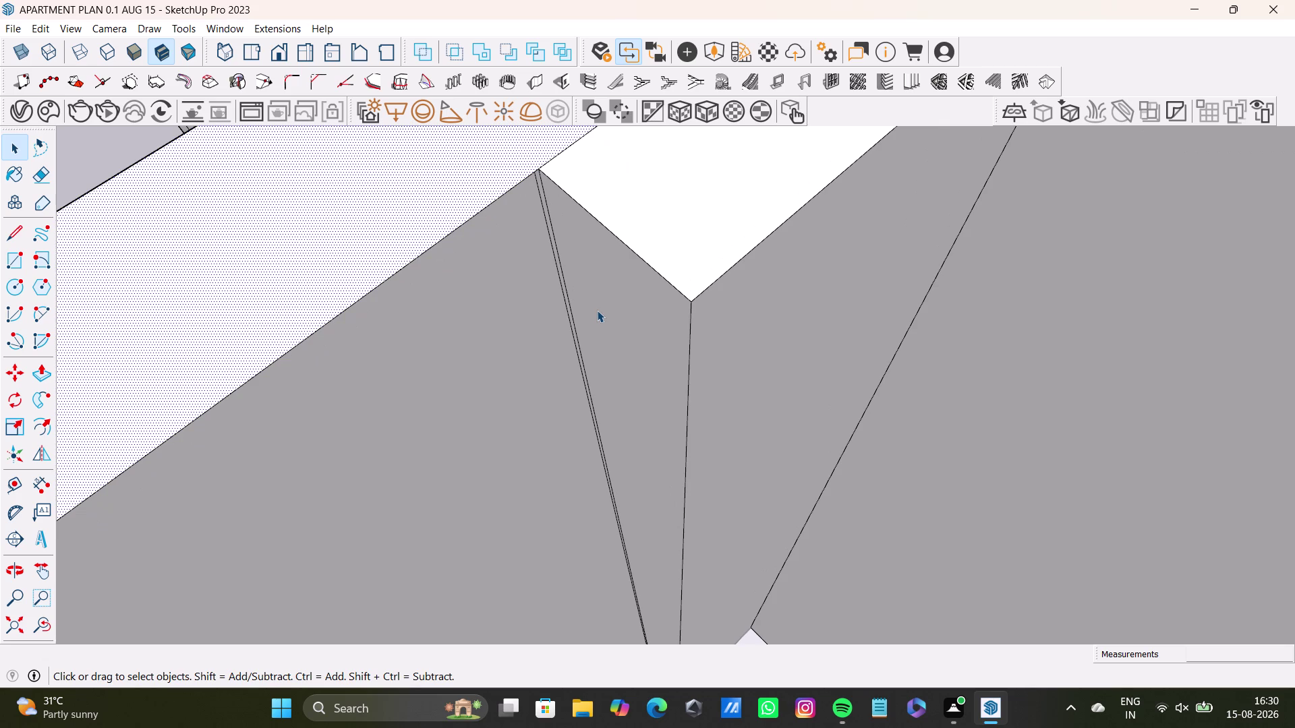
key(space)
click(617, 308)
drag(617, 308, 569, 294)
key(space)
scroll(down, 3)
click(240, 229)
scroll(down, 3)
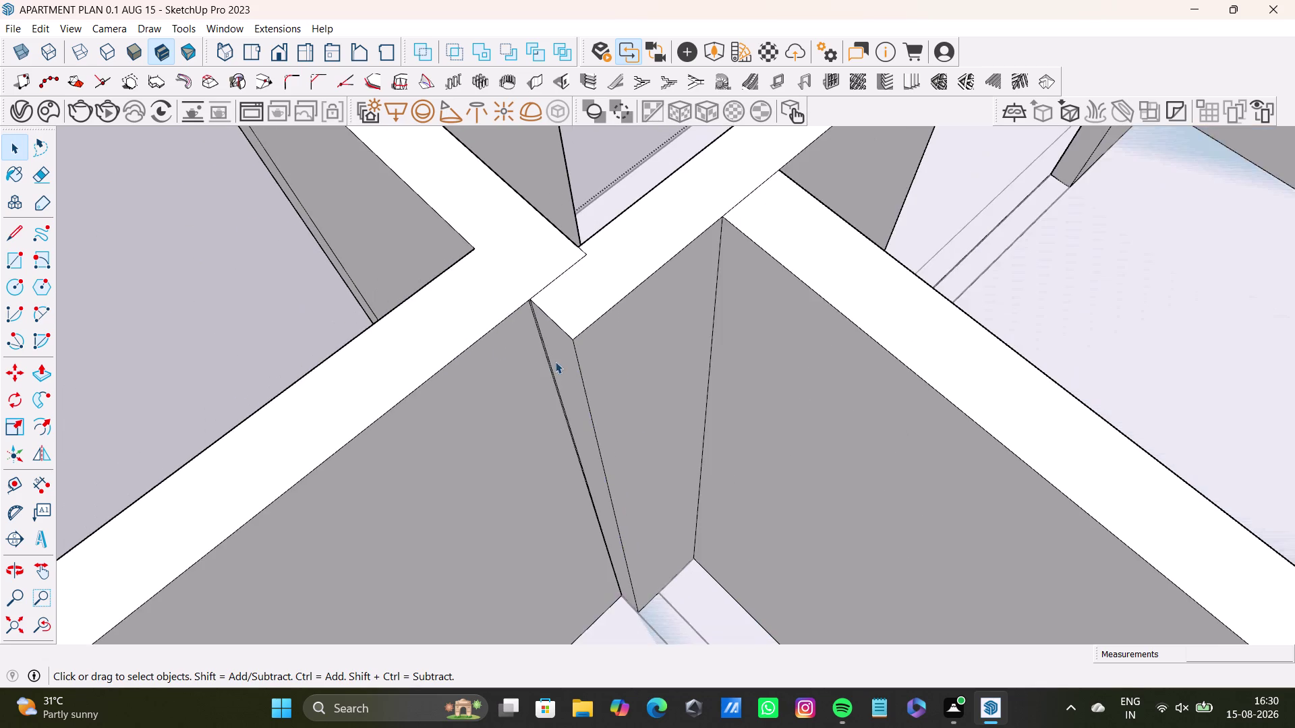
scroll(down, 3)
Push the narrow jamb face at the junction back into the wall.
middle_drag(550, 374, 613, 348)
click(247, 324)
key(space)
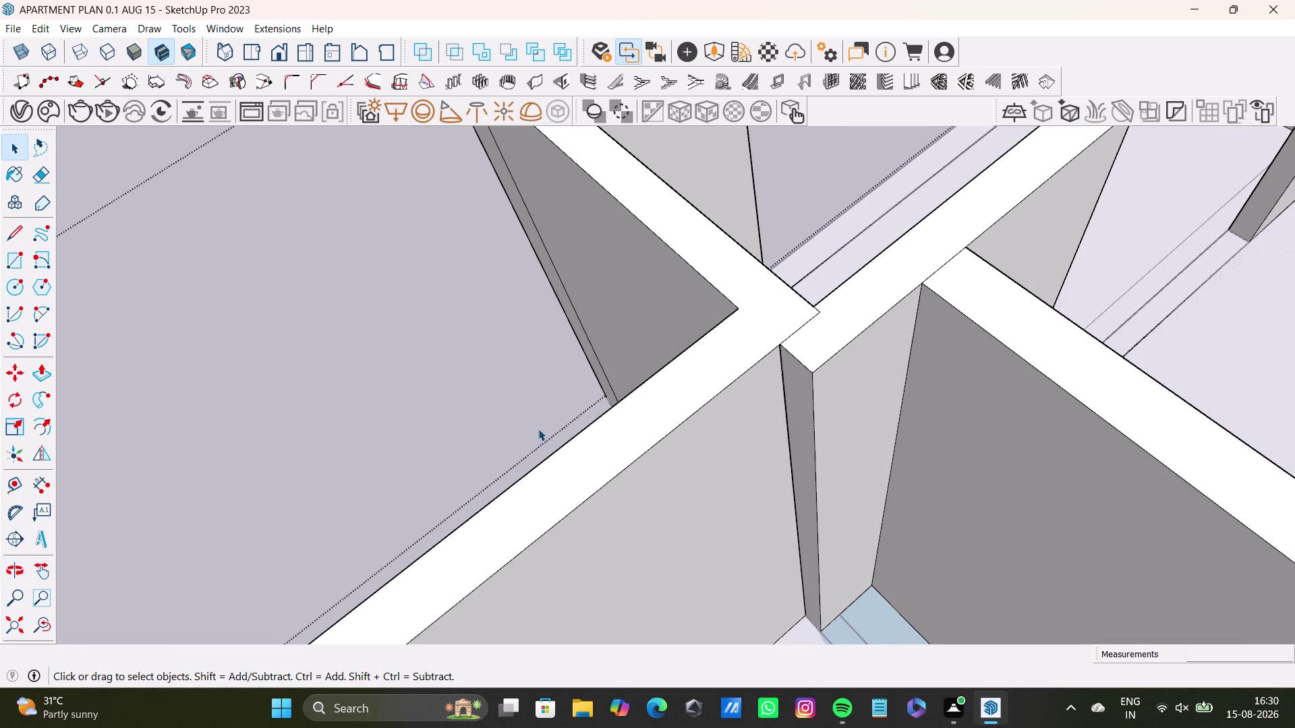
middle_drag(519, 440, 465, 418)
scroll(up, 3)
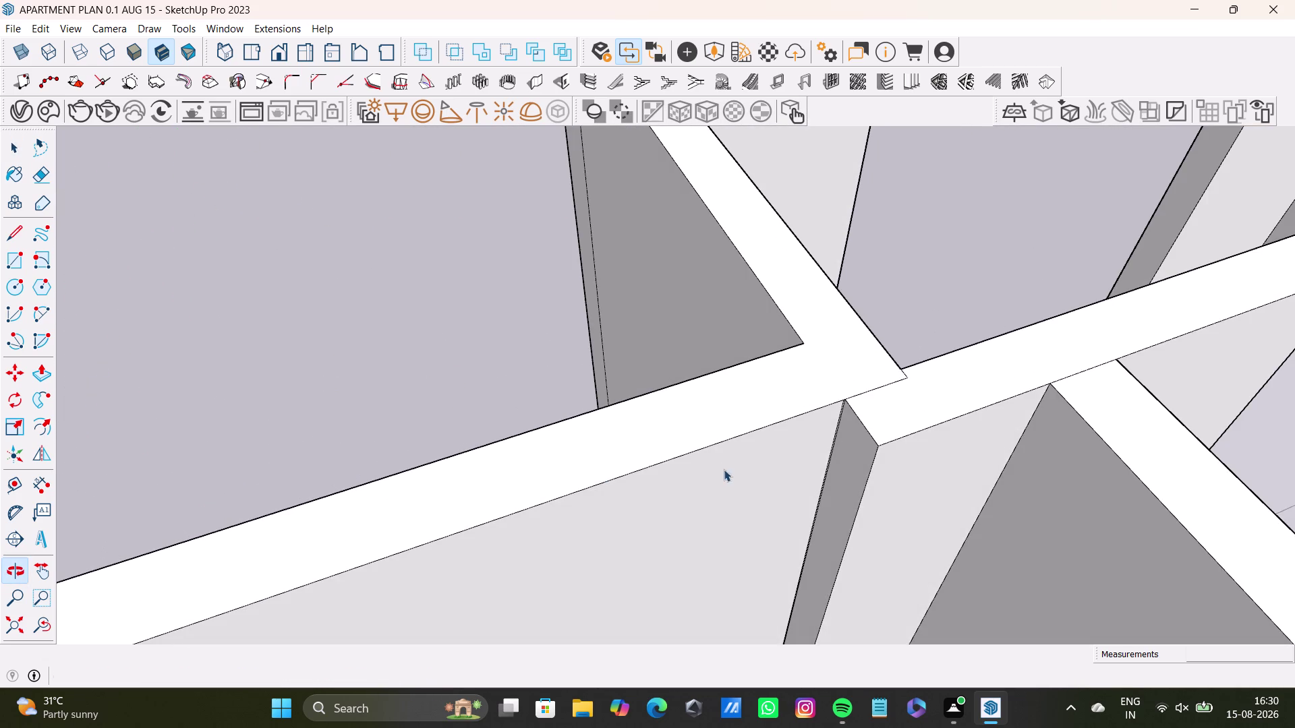
scroll(up, 3)
middle_drag(753, 495, 641, 426)
scroll(up, 3)
middle_drag(758, 423, 814, 412)
key(space)
click(807, 390)
key(p)
click(806, 387)
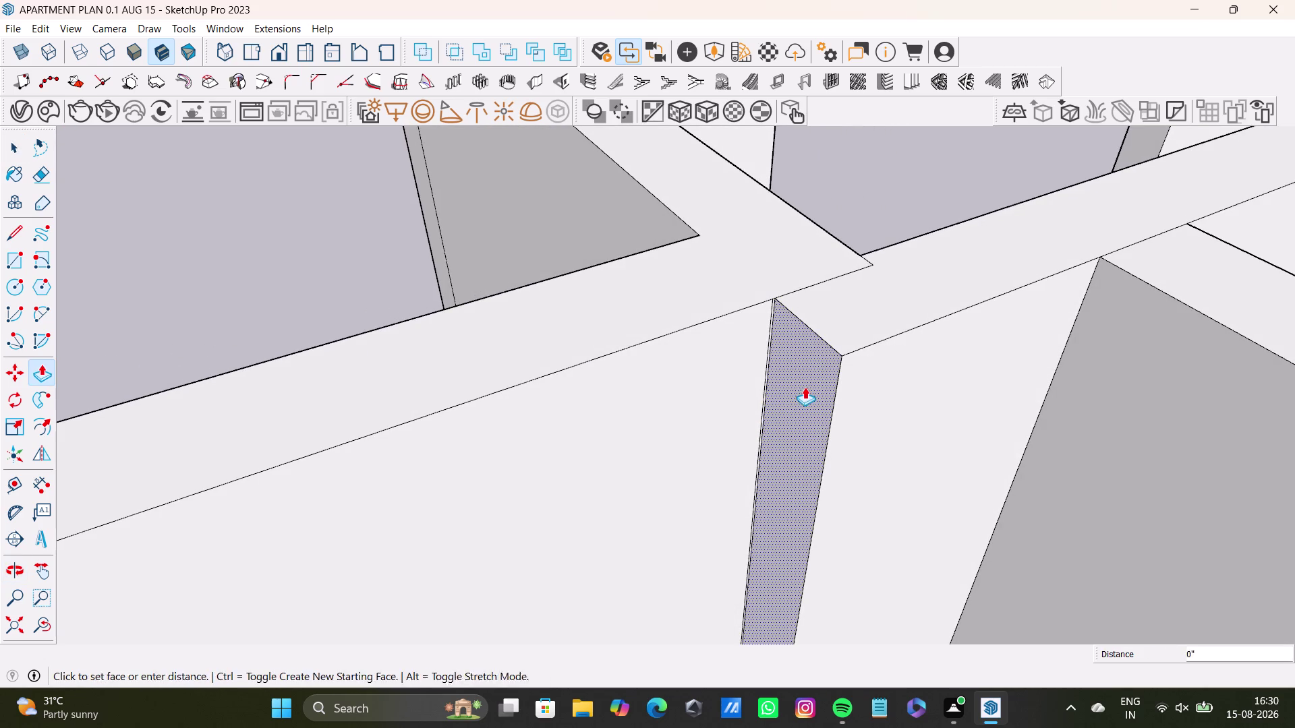
click(789, 379)
click(774, 333)
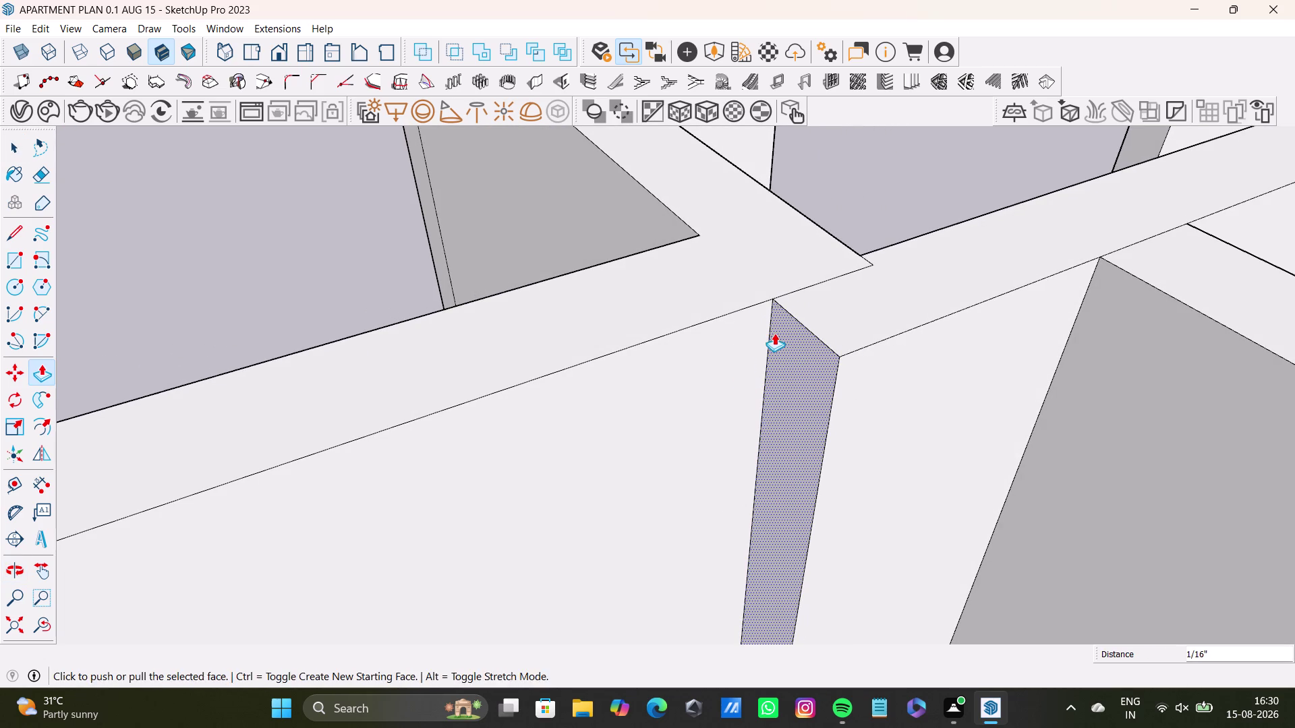
key(space)
Delete the leftover edge and the short stray edge on the wall top.
click(818, 287)
click(816, 285)
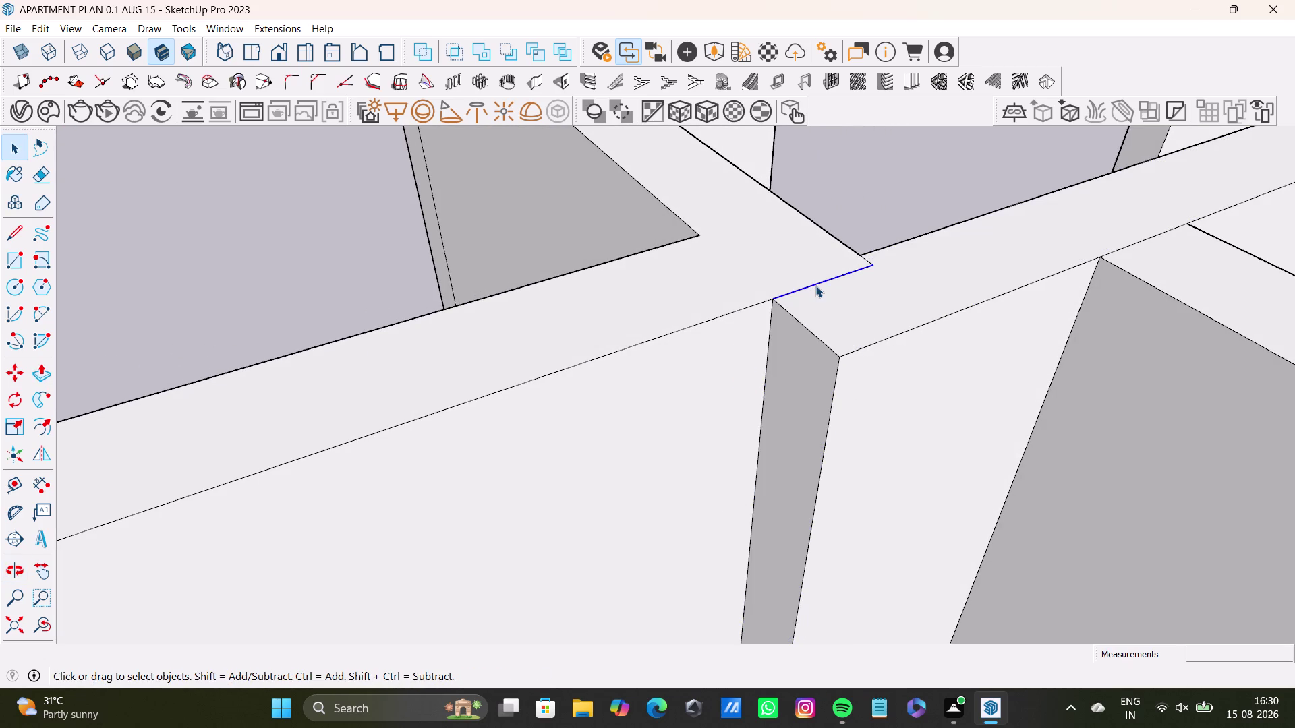
key(Delete)
scroll(down, 3)
scroll(up, 3)
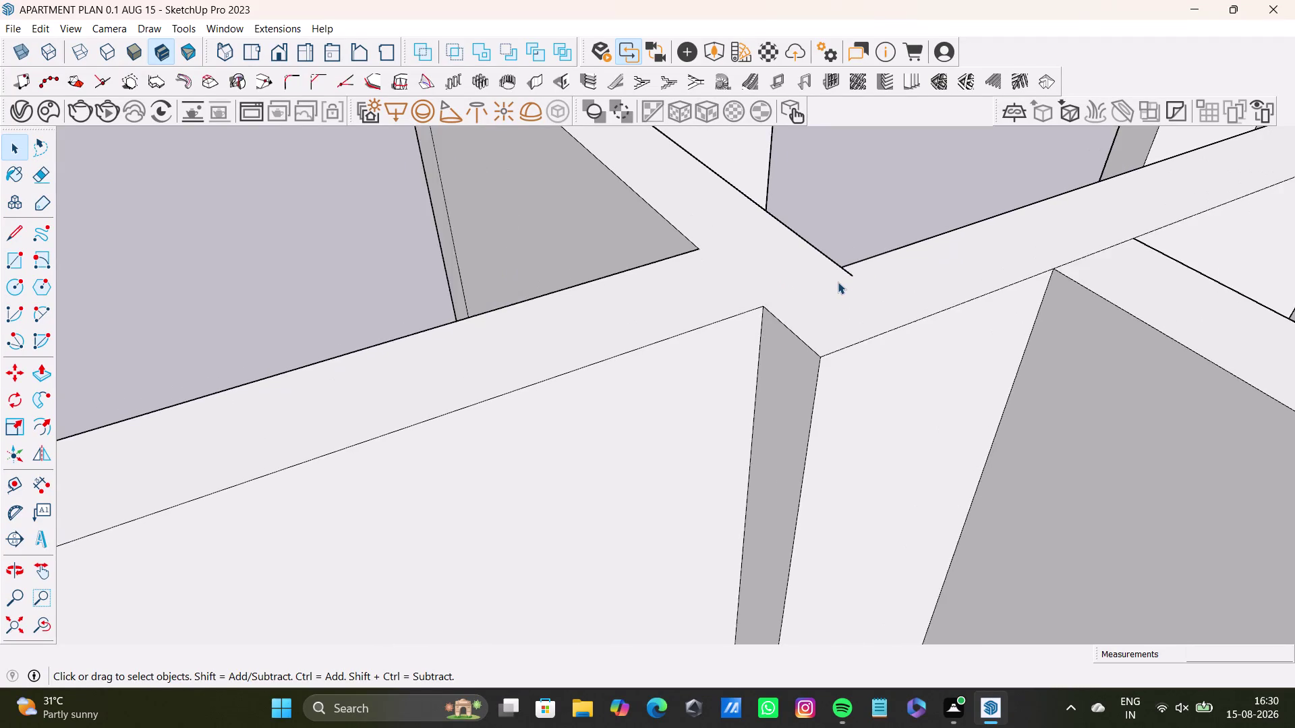
scroll(up, 3)
click(859, 264)
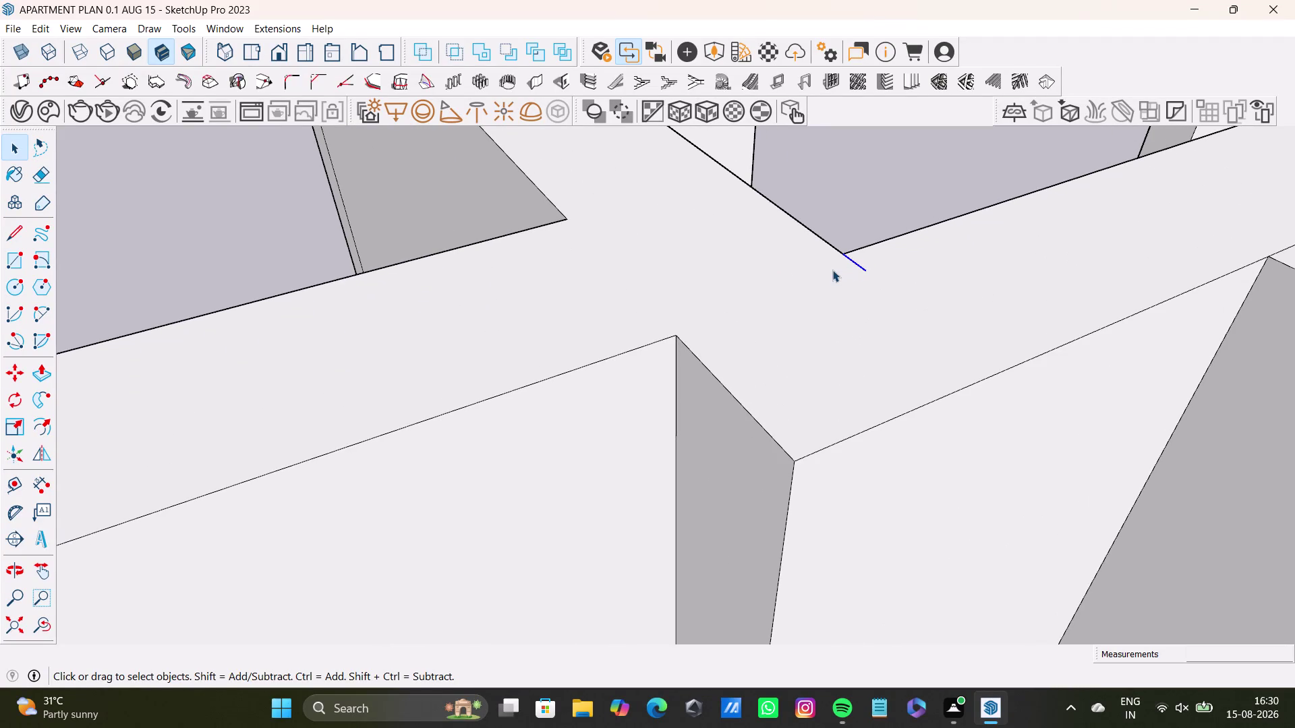
key(Delete)
scroll(down, 3)
middle_drag(813, 383, 643, 167)
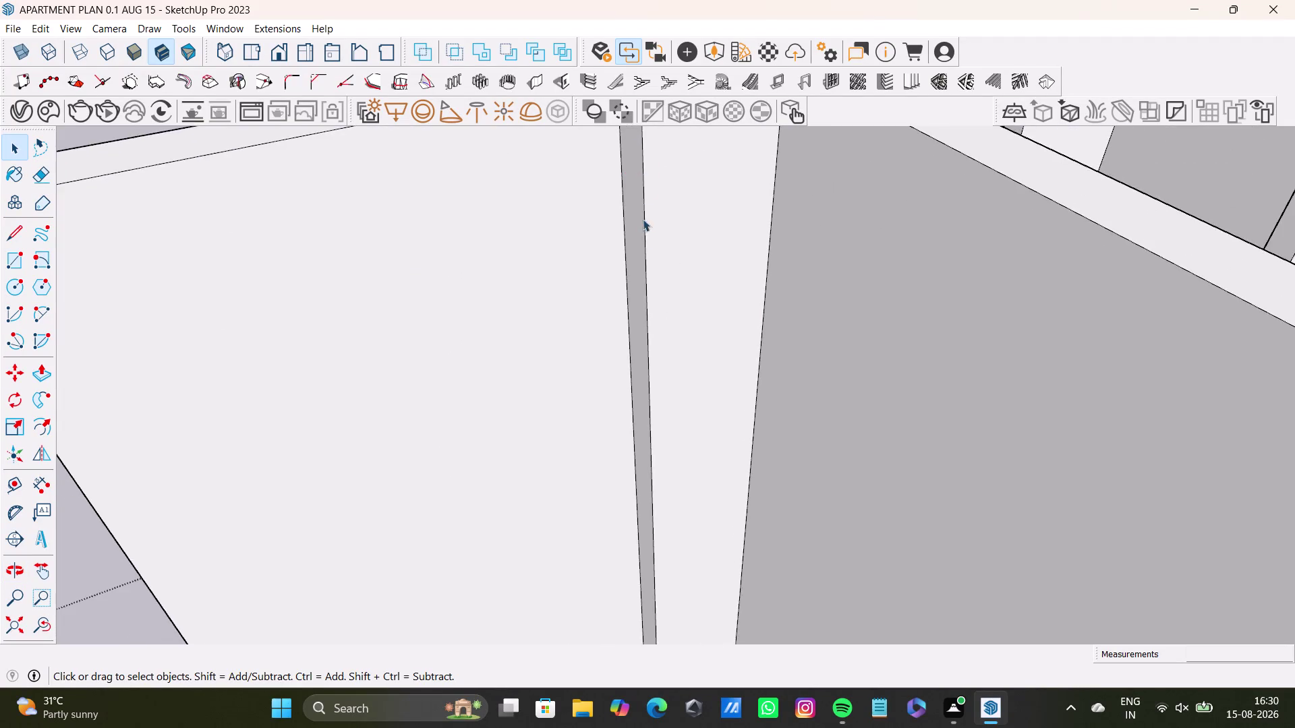
scroll(down, 3)
middle_drag(651, 330, 644, 266)
middle_drag(668, 384, 683, 492)
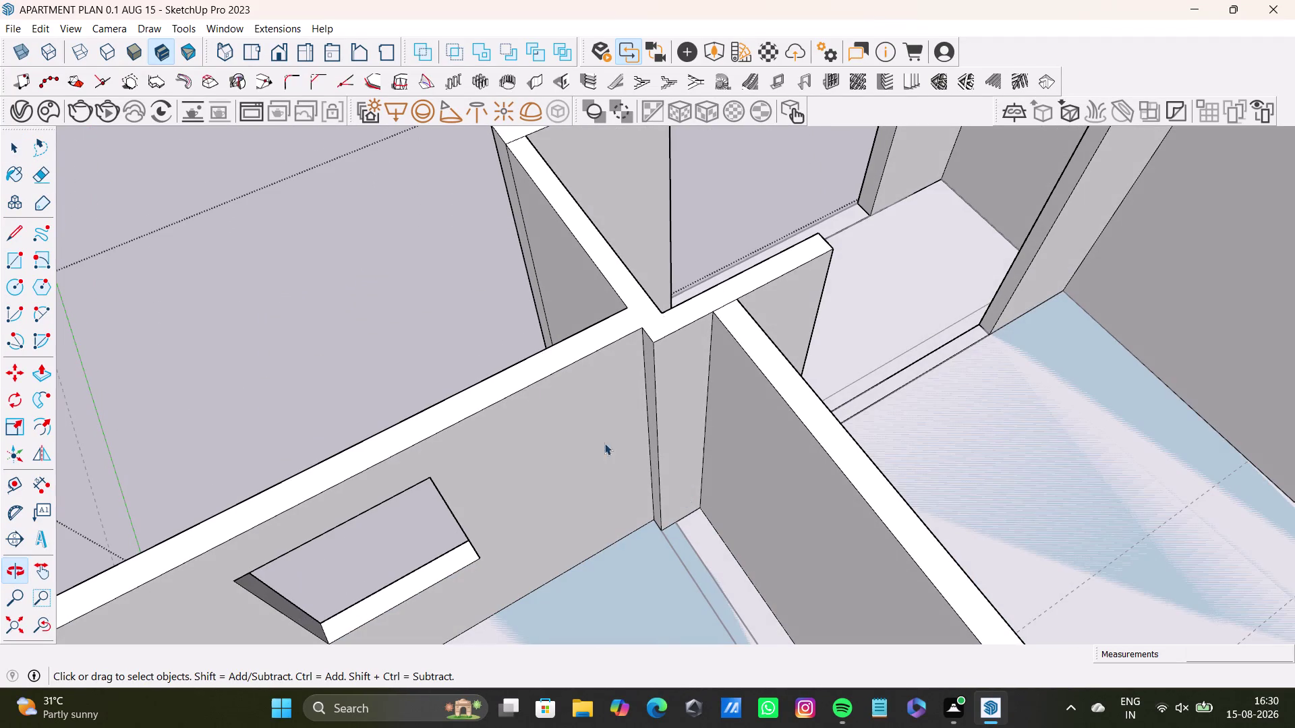
click(483, 300)
scroll(down, 3)
double_click(478, 325)
scroll(up, 3)
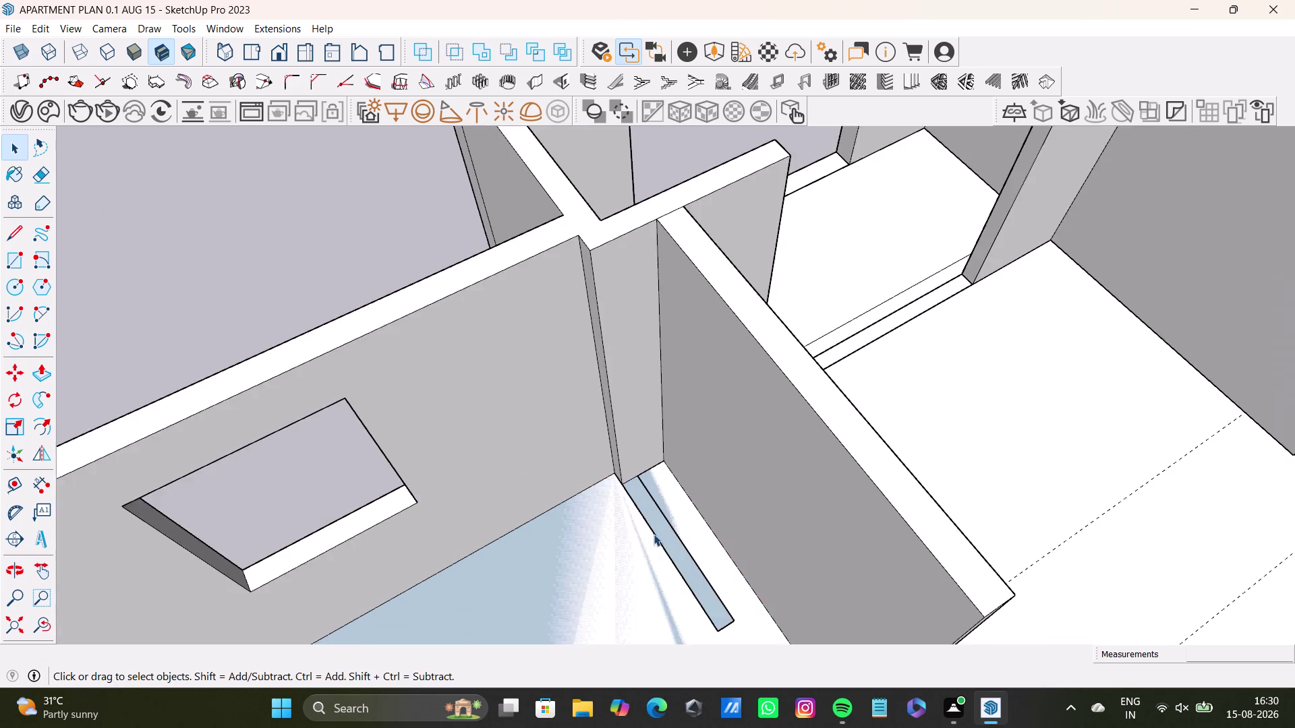
scroll(up, 3)
middle_drag(653, 509, 647, 399)
scroll(up, 3)
double_click(697, 430)
triple_click(699, 436)
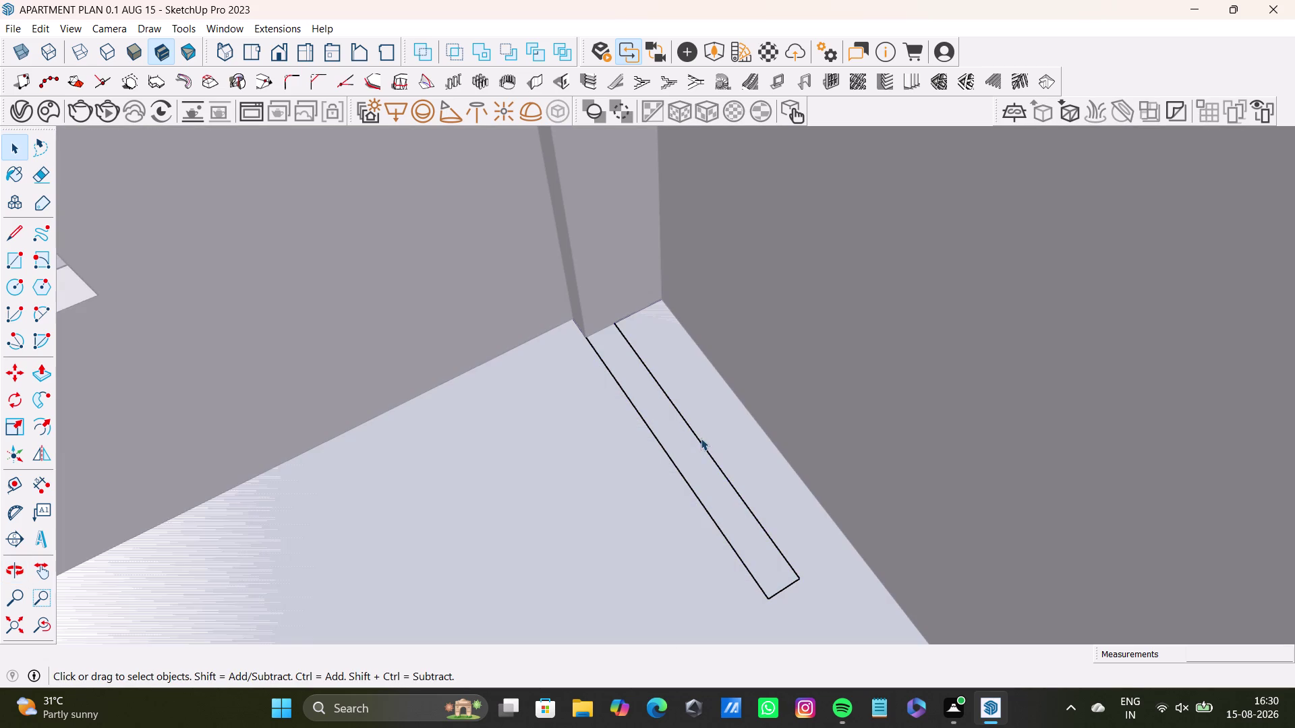
click(704, 445)
click(709, 450)
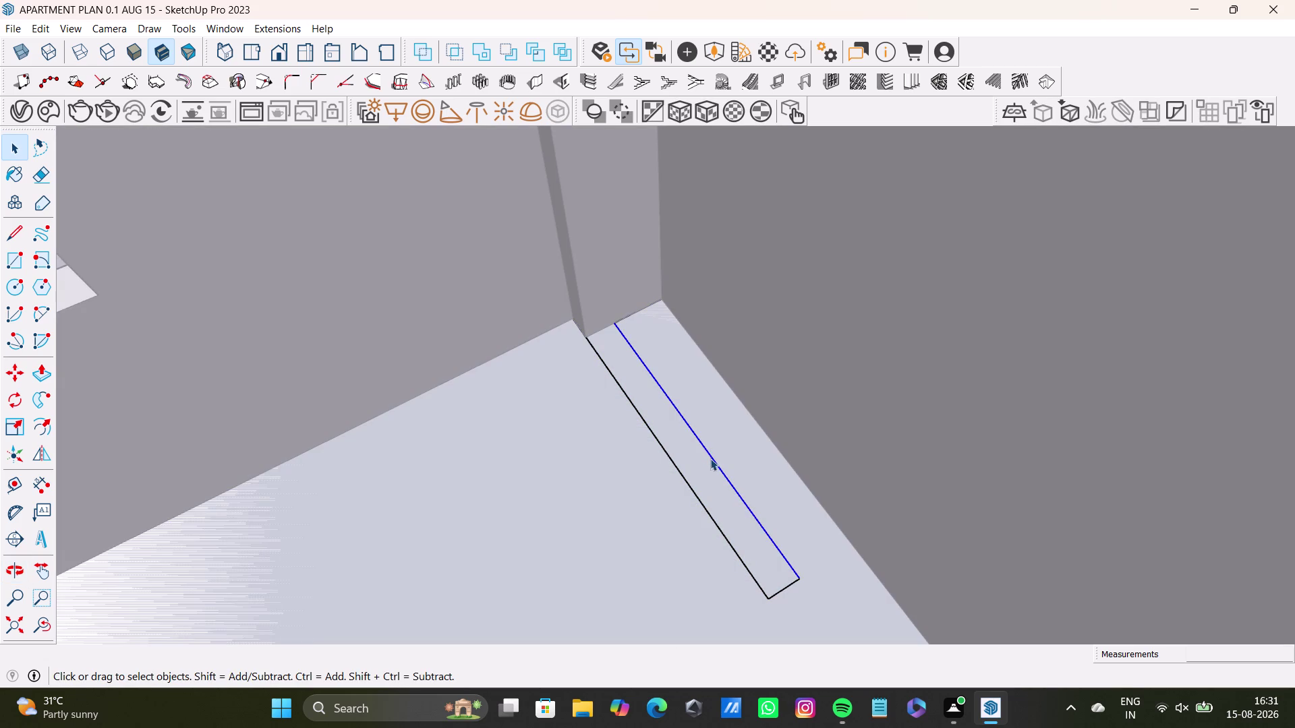
key(Delete)
click(699, 503)
key(Delete)
click(774, 591)
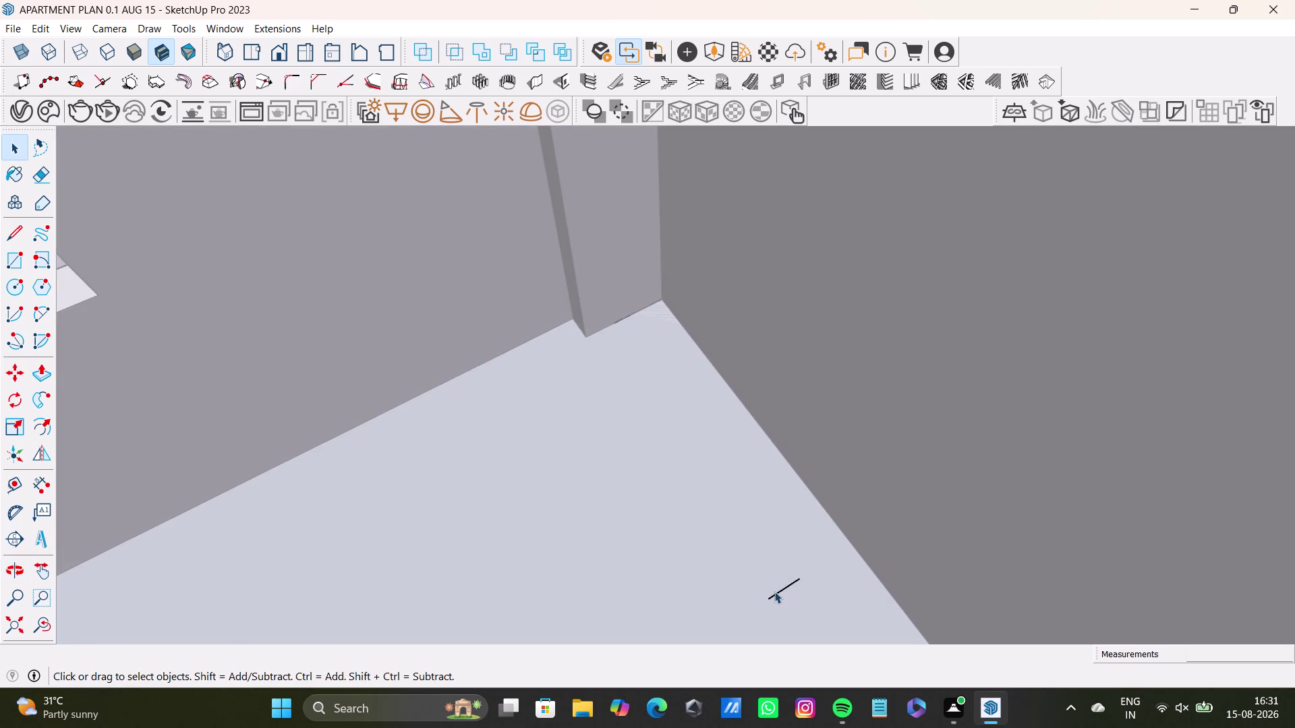
key(Delete)
scroll(down, 3)
middle_drag(681, 491, 663, 442)
scroll(up, 3)
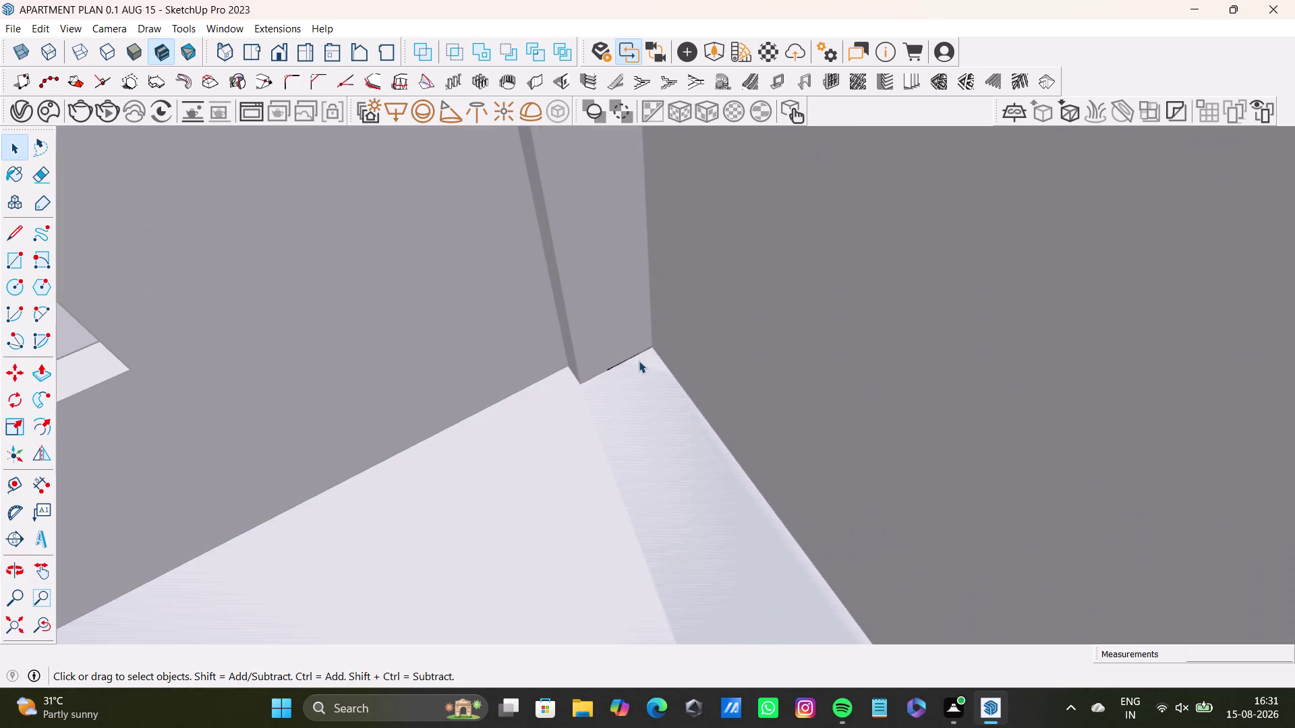
click(630, 360)
key(Delete)
scroll(down, 3)
middle_drag(676, 431, 455, 277)
middle_drag(626, 488, 441, 491)
scroll(up, 3)
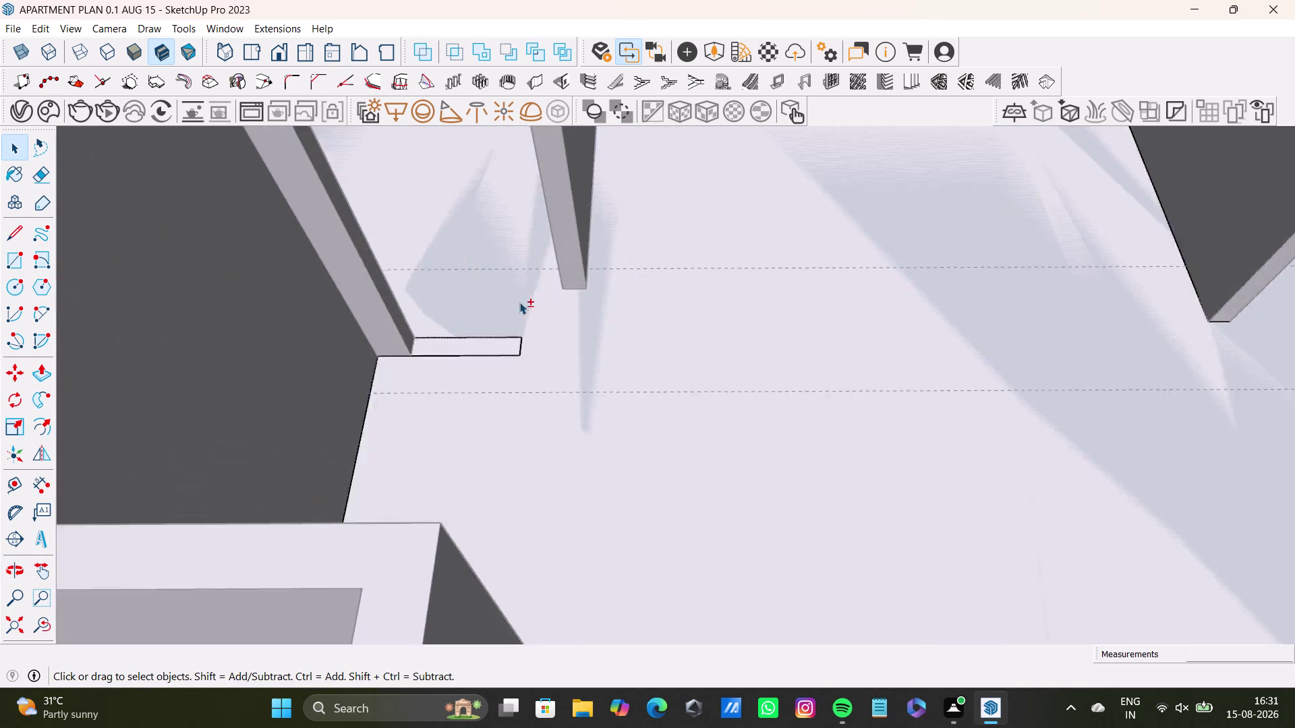
scroll(up, 3)
click(514, 342)
double_click(515, 344)
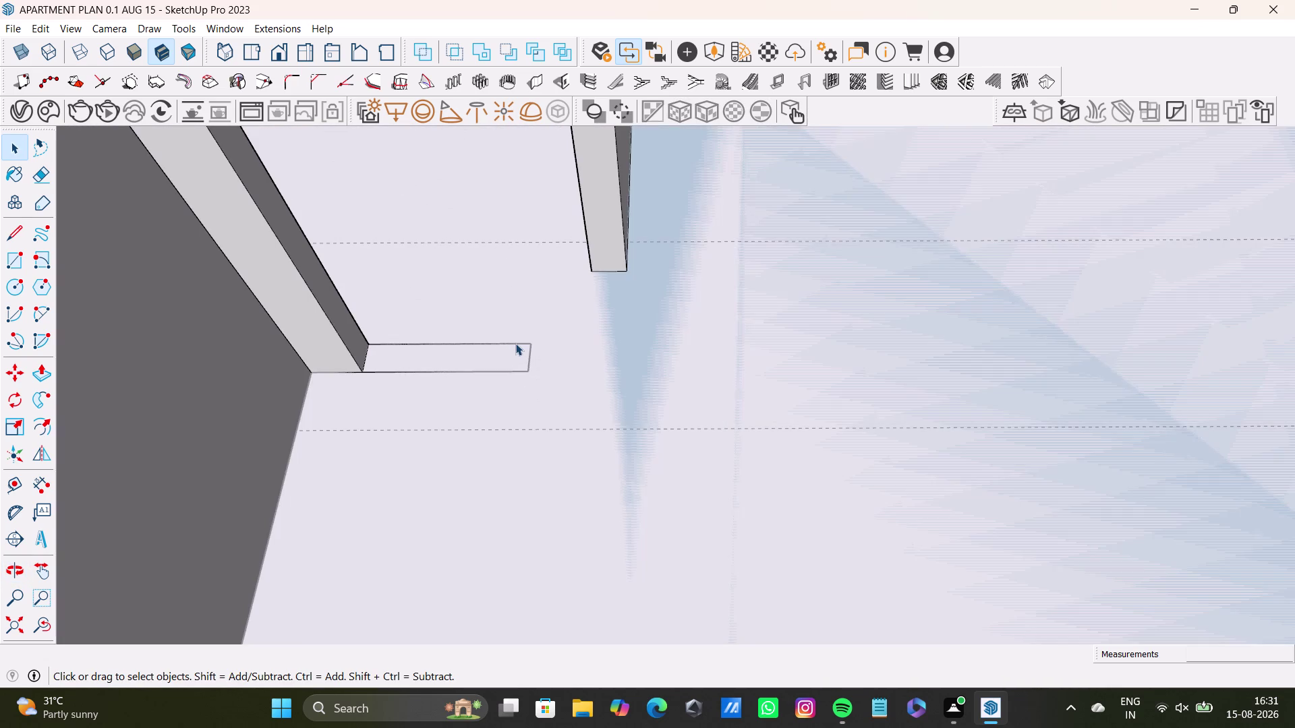
double_click(517, 346)
click(510, 358)
click(506, 376)
click(457, 375)
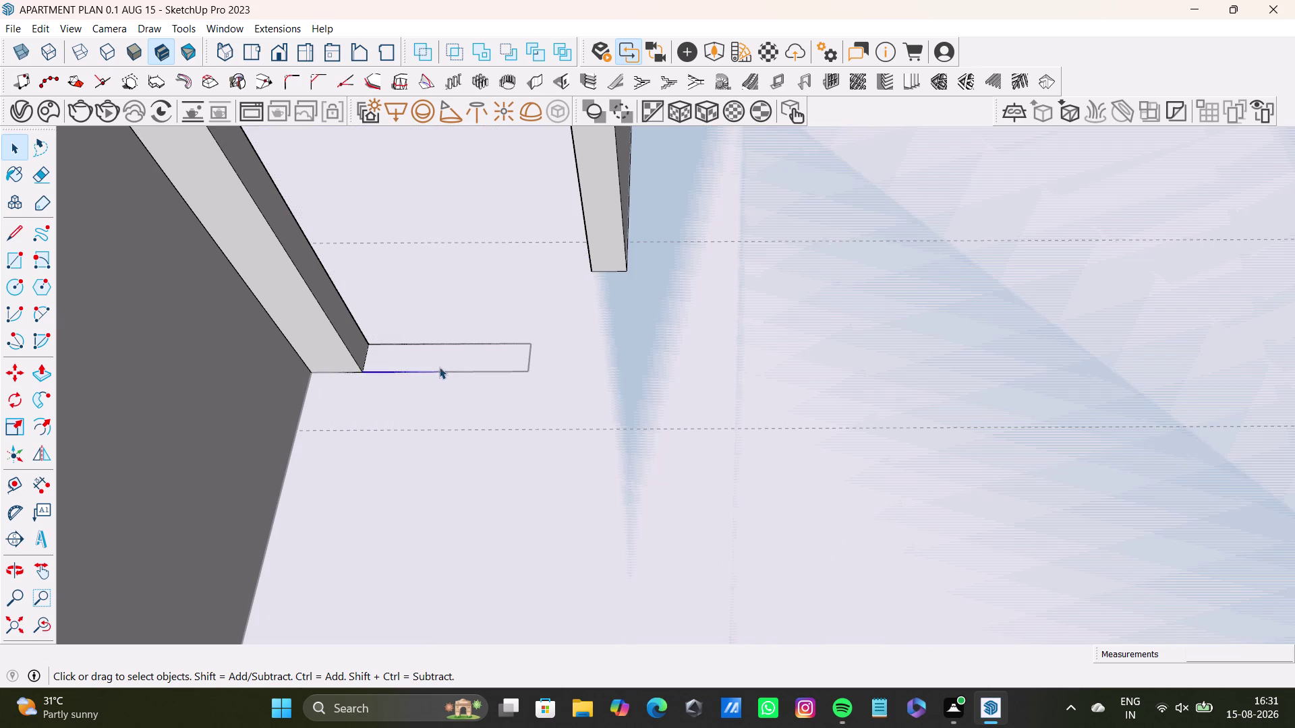
click(401, 372)
key(Delete)
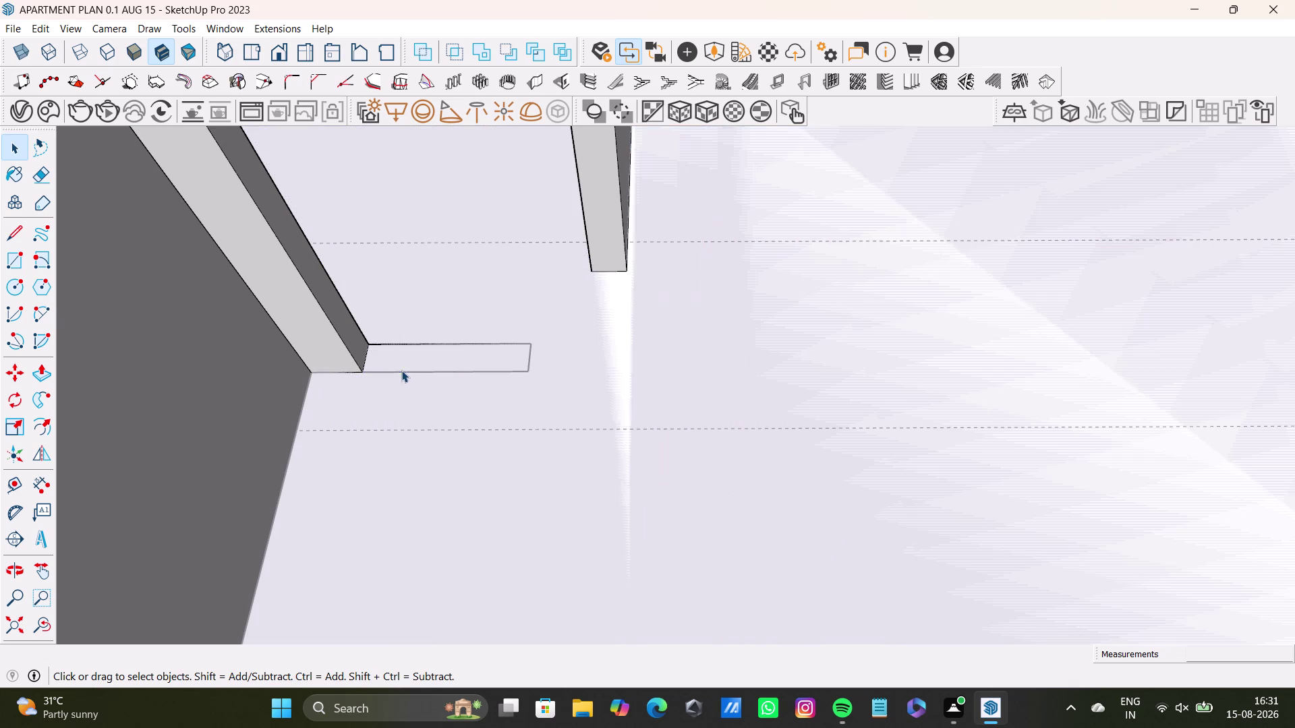
click(417, 343)
key(Delete)
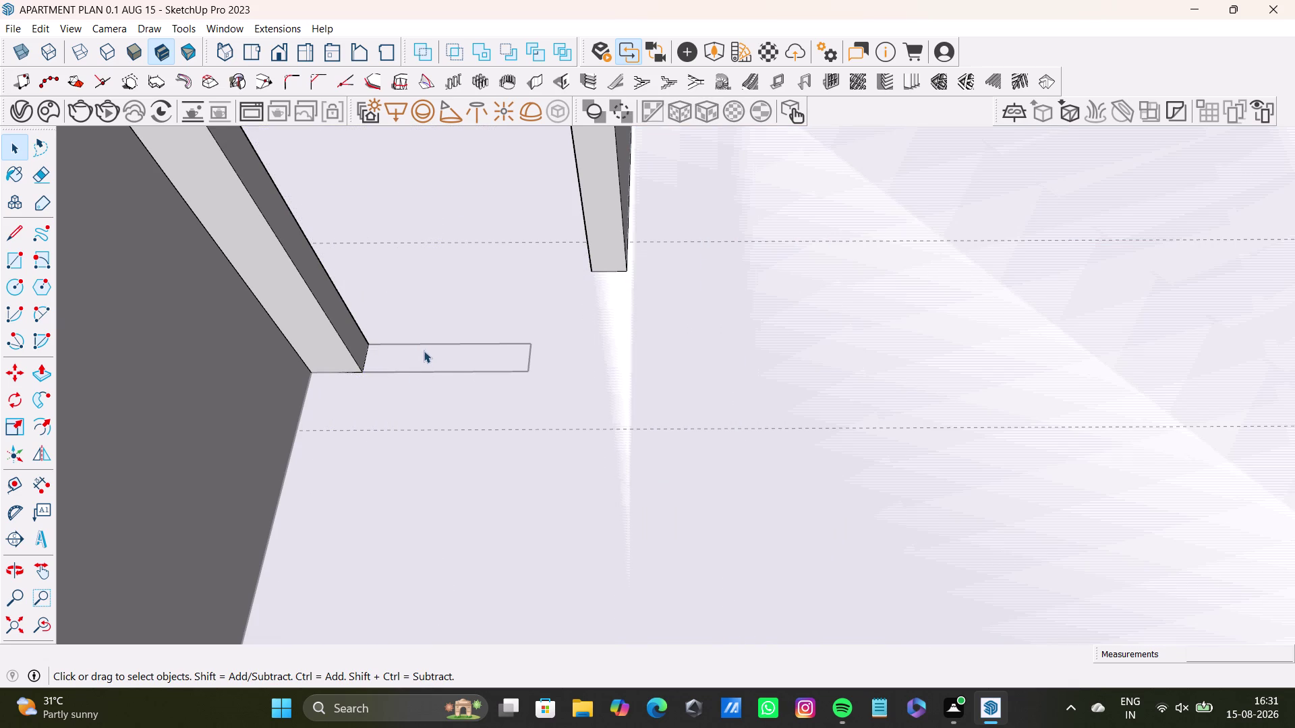
scroll(down, 3)
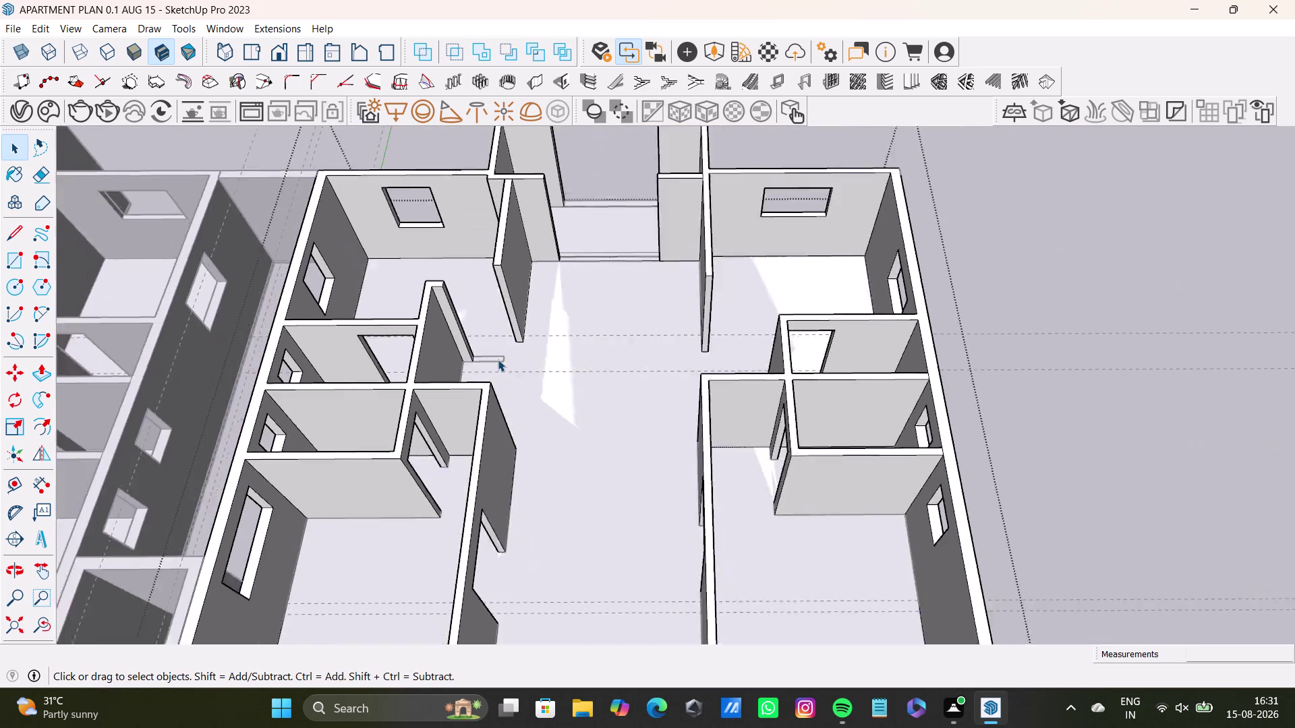
scroll(down, 3)
key(space)
click(899, 344)
scroll(up, 3)
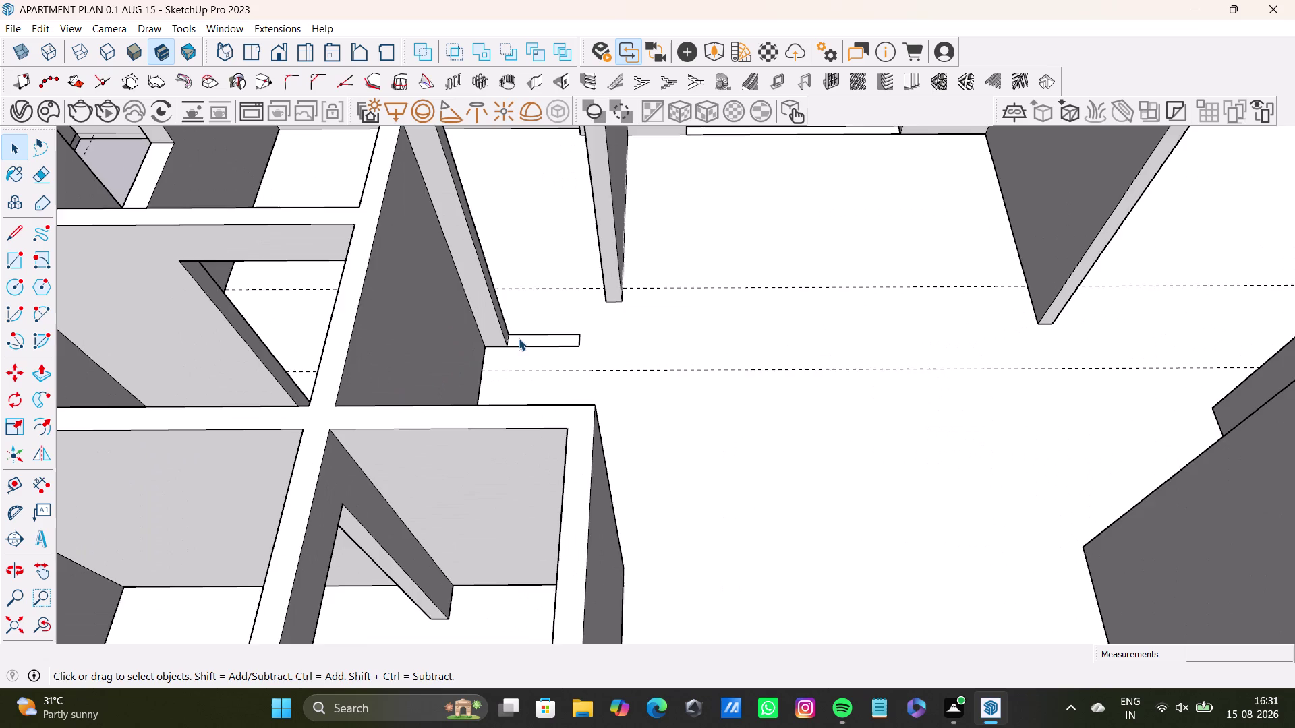
scroll(up, 3)
click(561, 316)
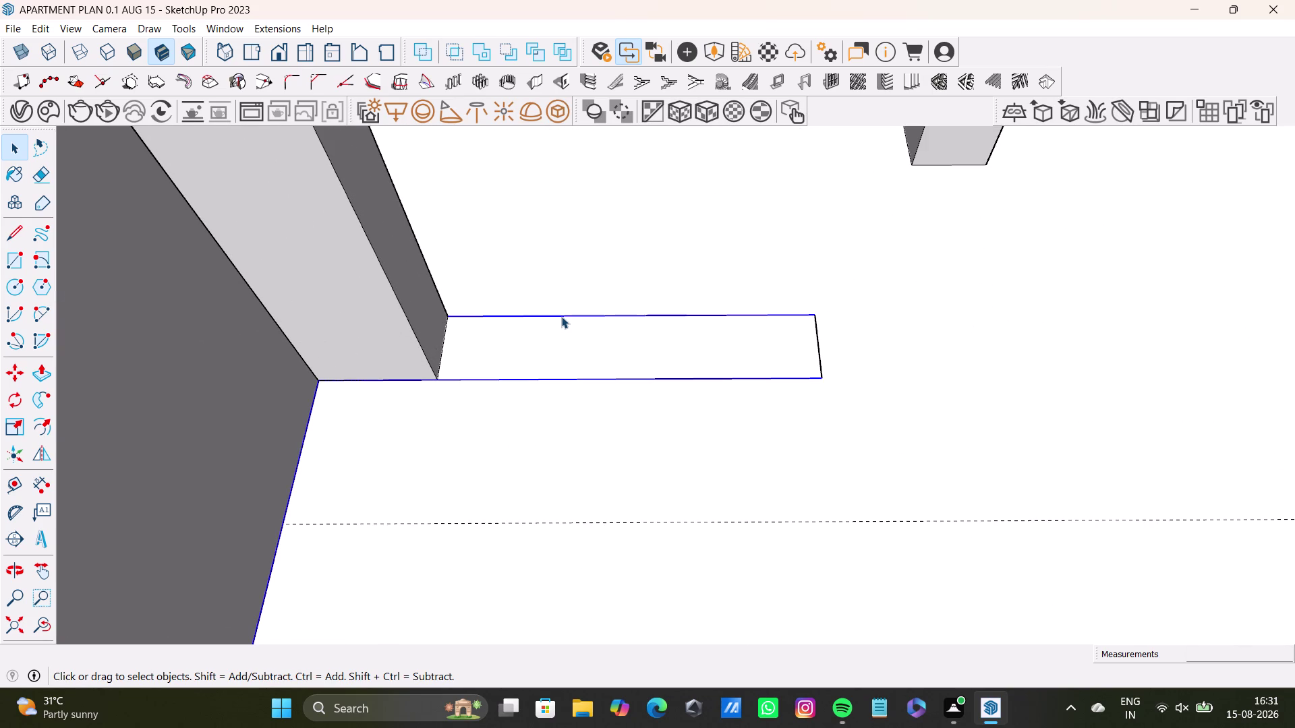
triple_click(561, 316)
click(561, 316)
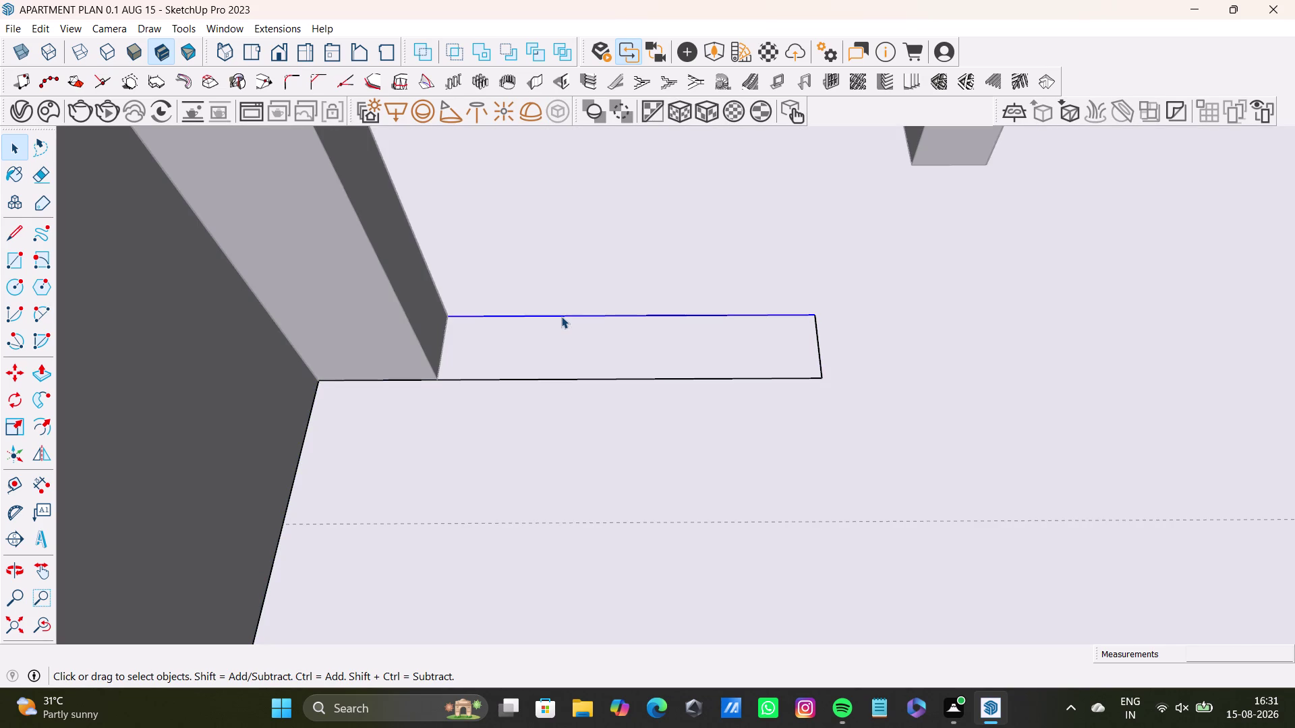
key(Delete)
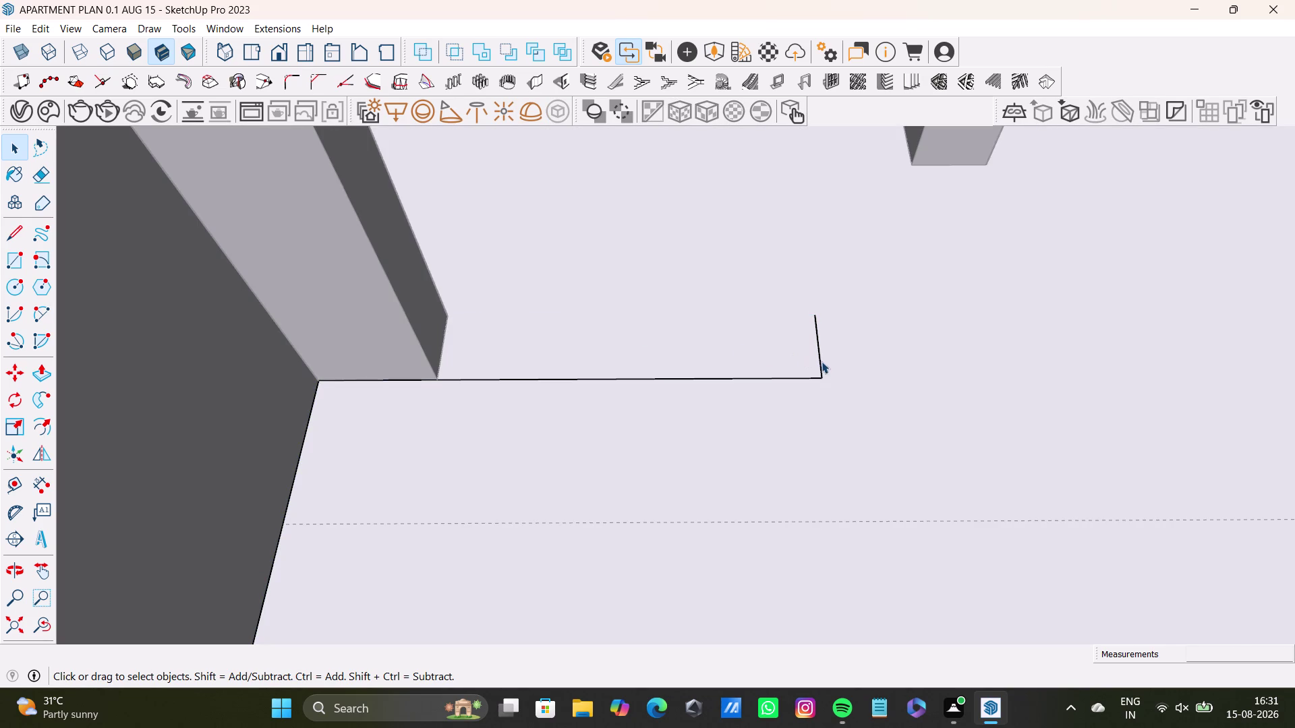
click(820, 366)
key(Delete)
click(814, 377)
key(Delete)
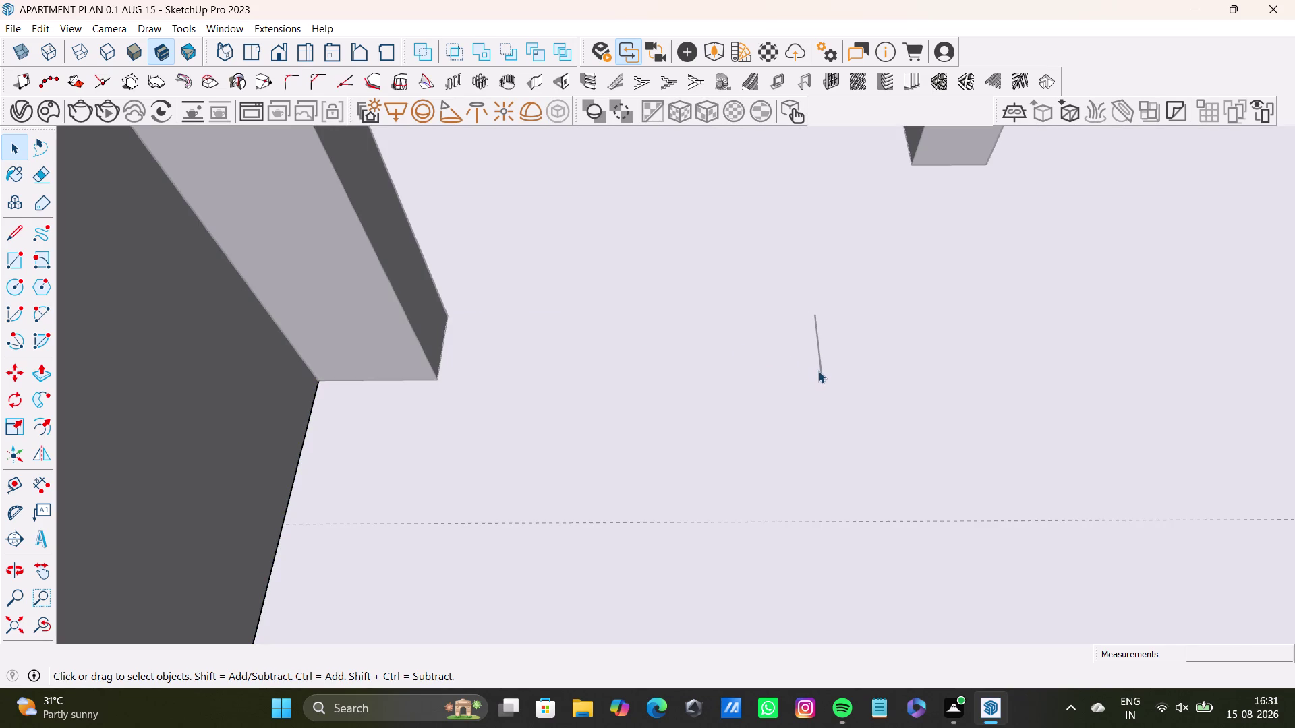
drag(819, 367, 820, 373)
key(Delete)
scroll(down, 3)
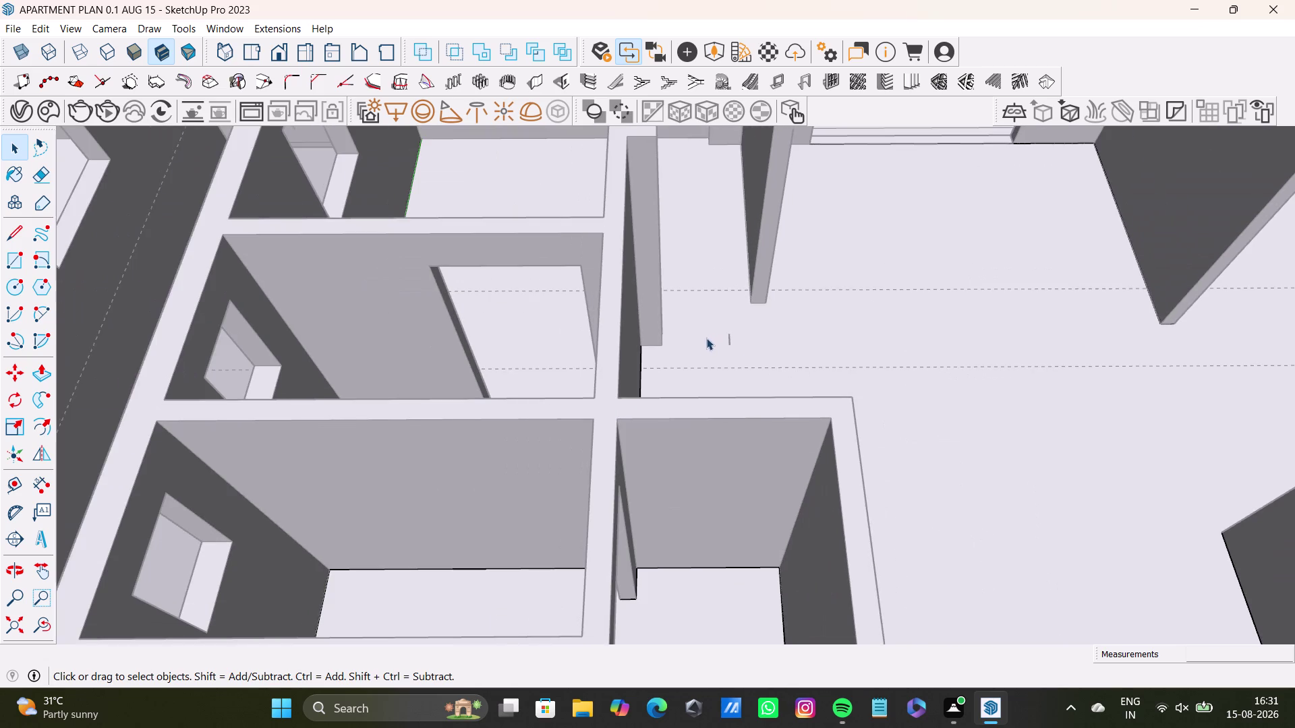
key(space)
scroll(down, 3)
key(space)
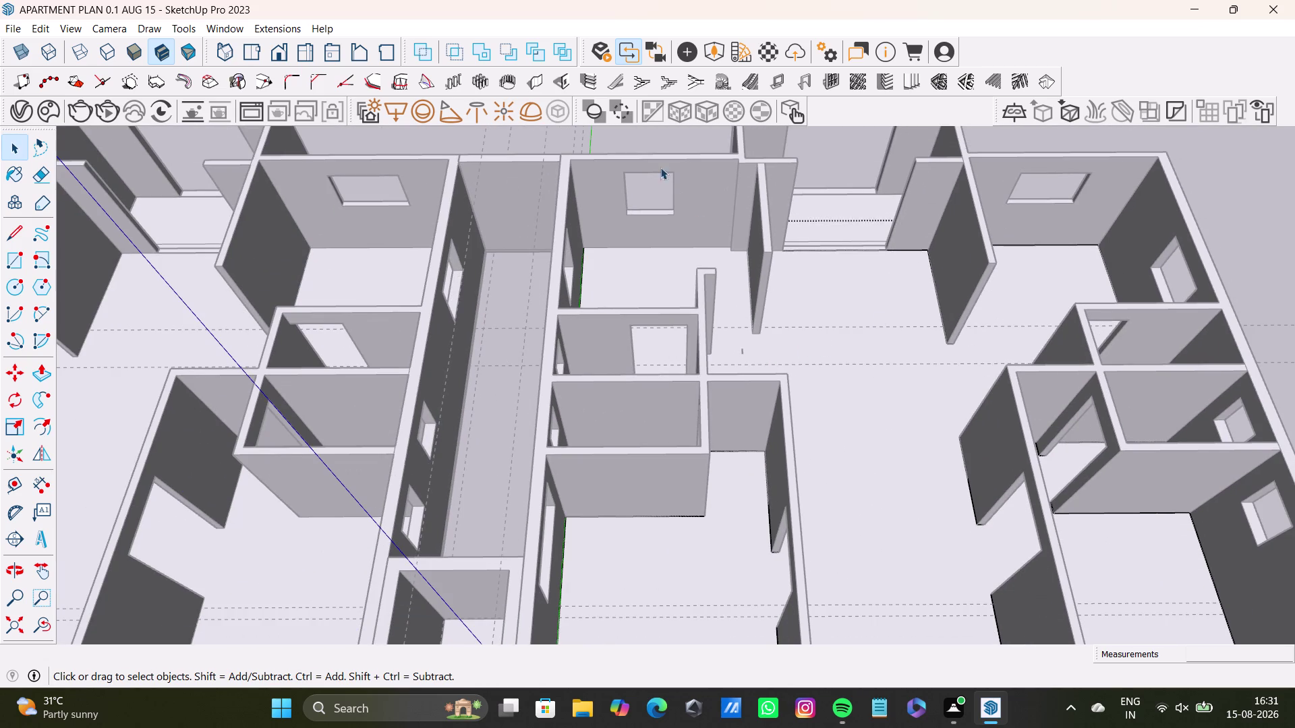
click(657, 151)
scroll(up, 3)
drag(757, 360, 761, 364)
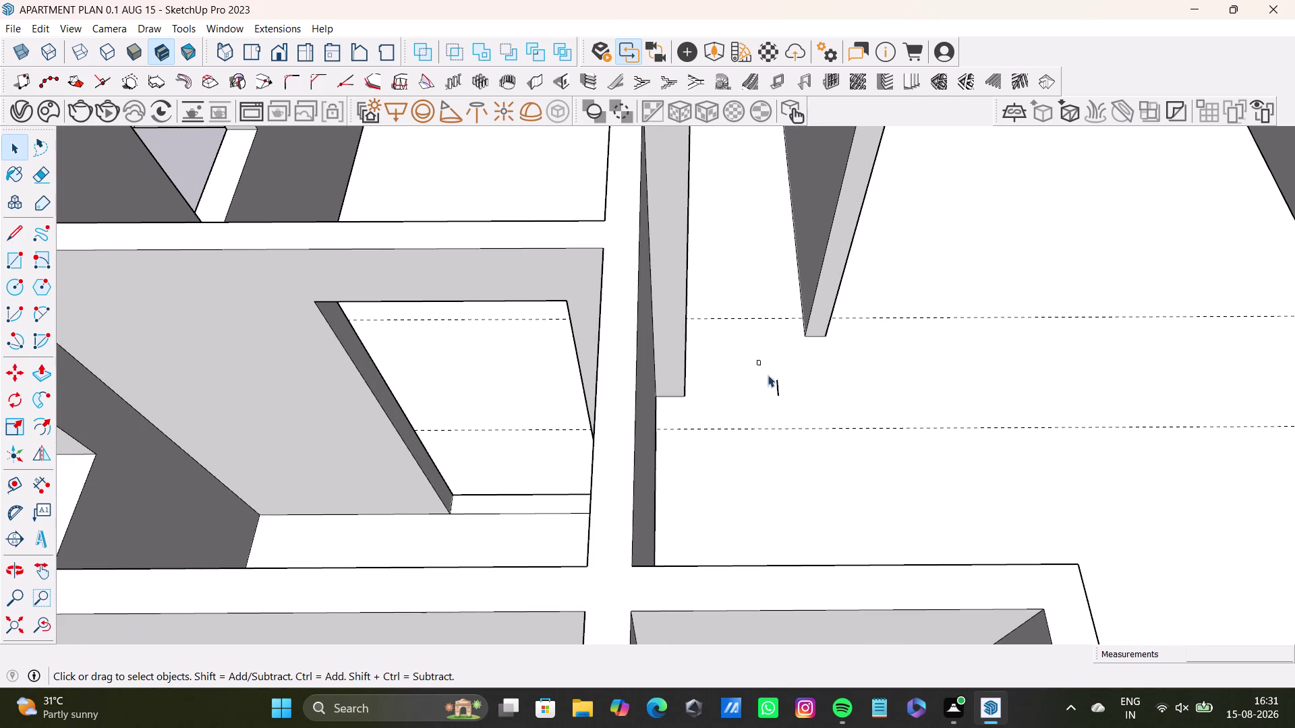
drag(760, 365, 814, 437)
click(771, 386)
triple_click(779, 391)
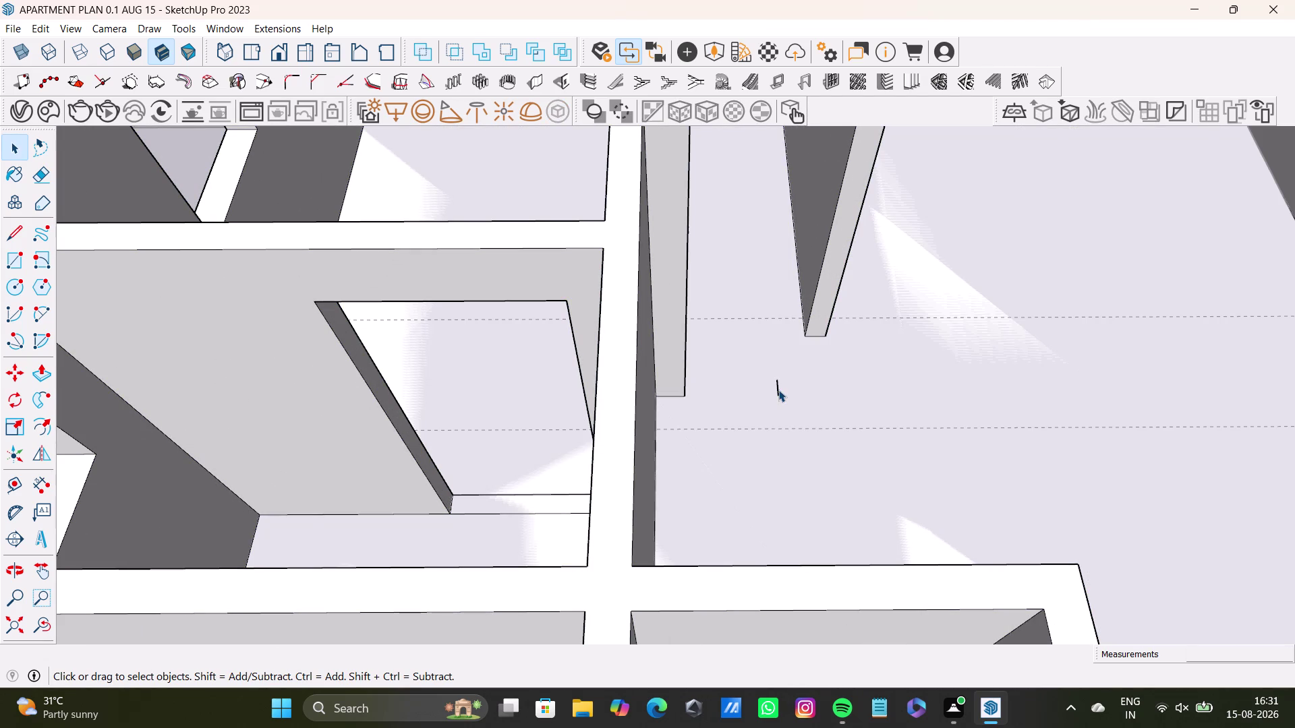
key(Delete)
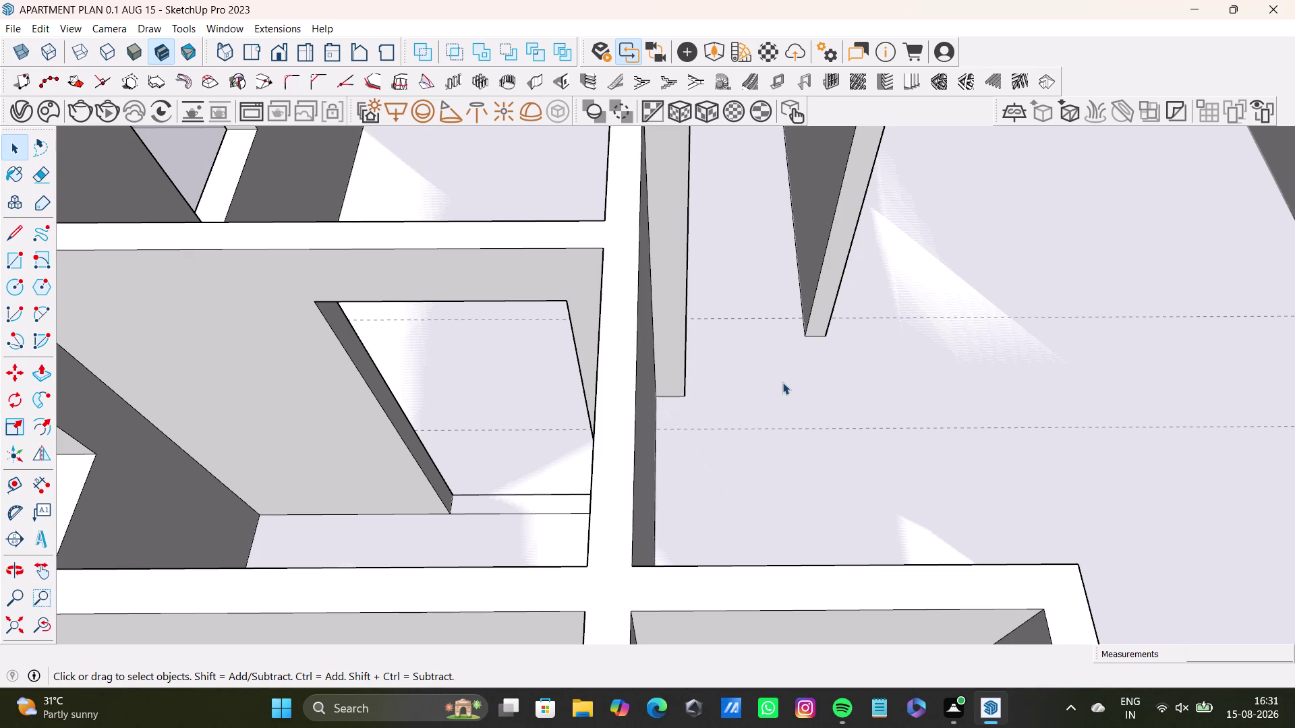
scroll(down, 3)
middle_drag(697, 375, 533, 434)
middle_drag(565, 406, 438, 393)
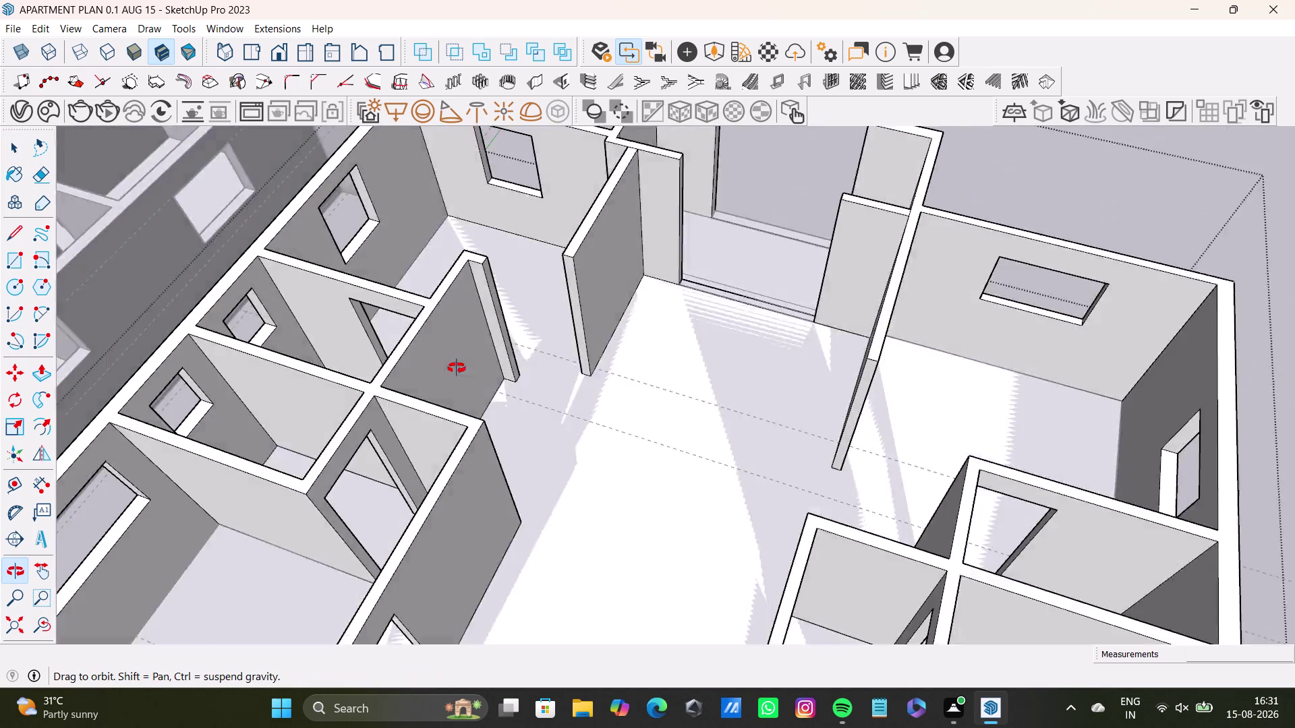
middle_drag(438, 392, 484, 322)
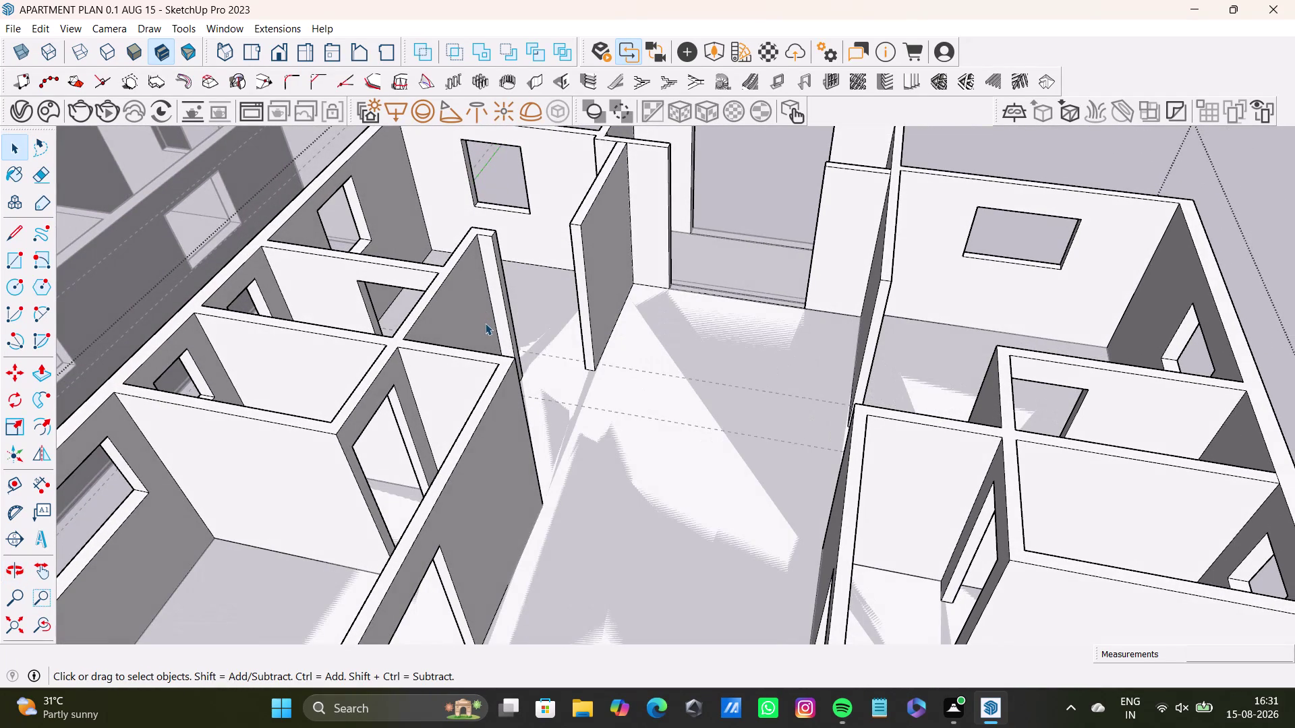
scroll(up, 3)
middle_drag(563, 319, 582, 478)
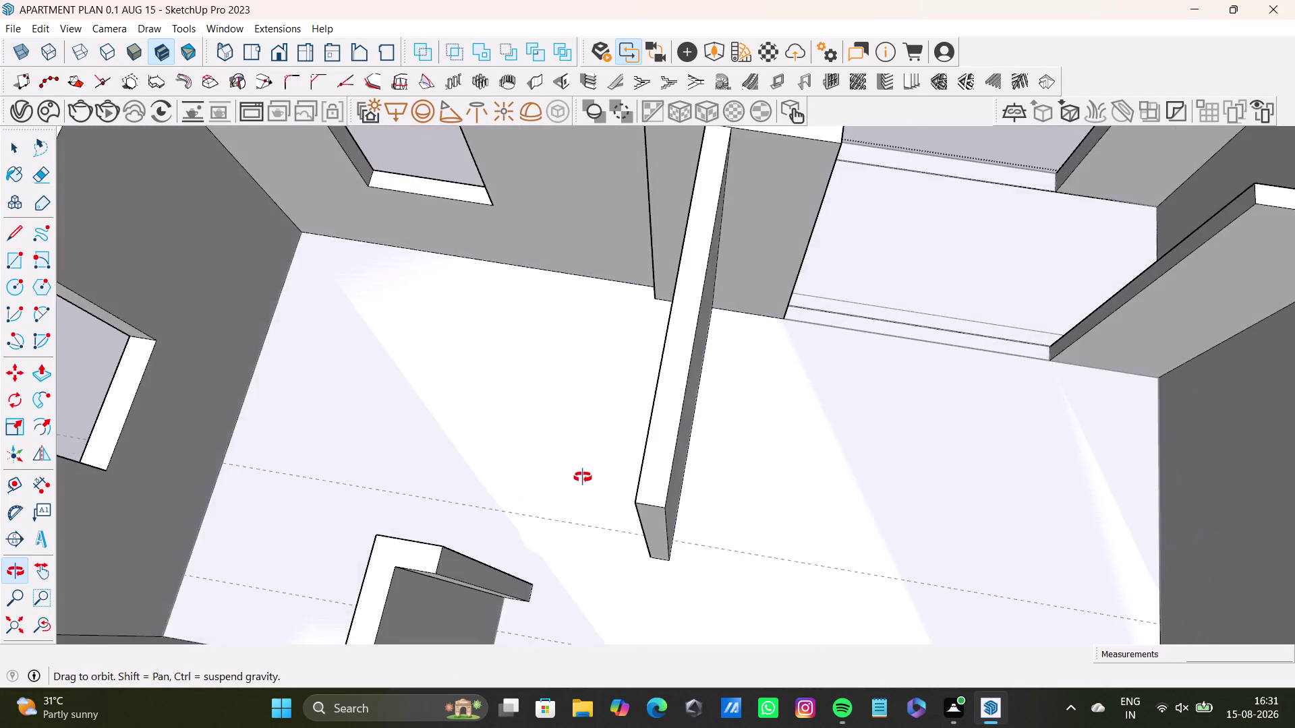
middle_drag(583, 477, 604, 372)
middle_drag(655, 430, 577, 465)
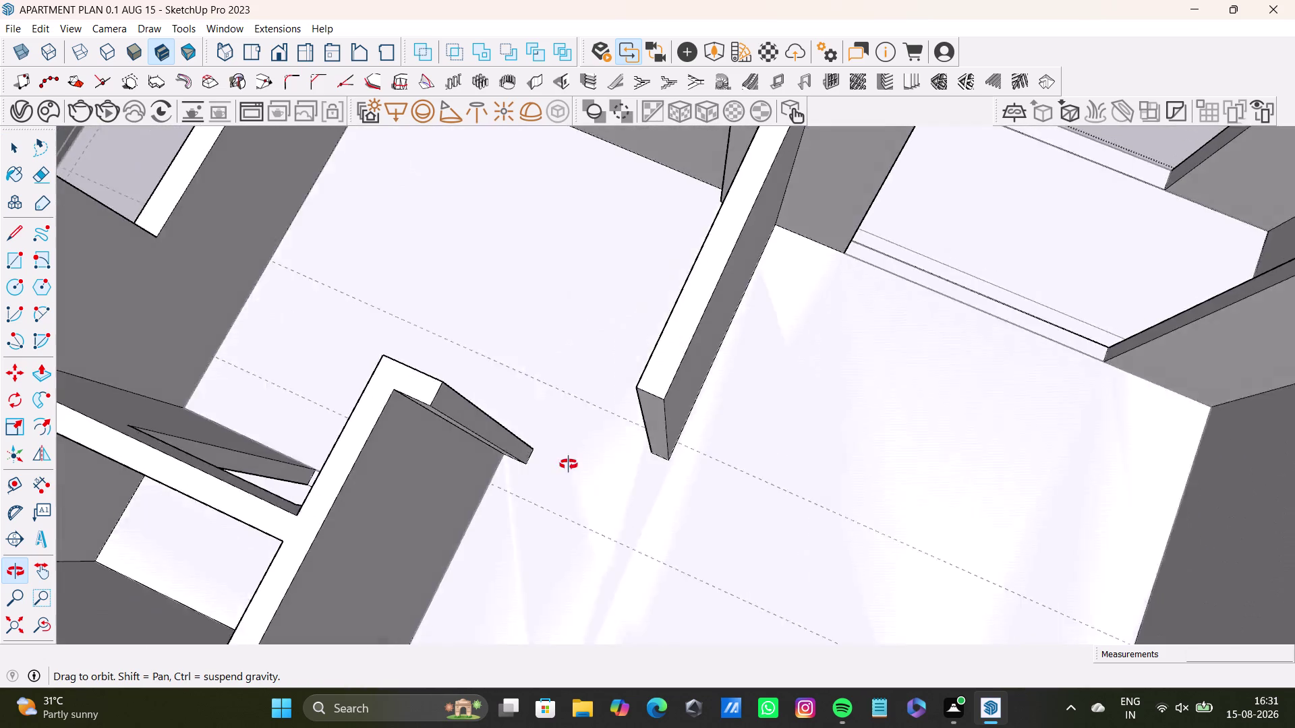
middle_drag(577, 465, 707, 443)
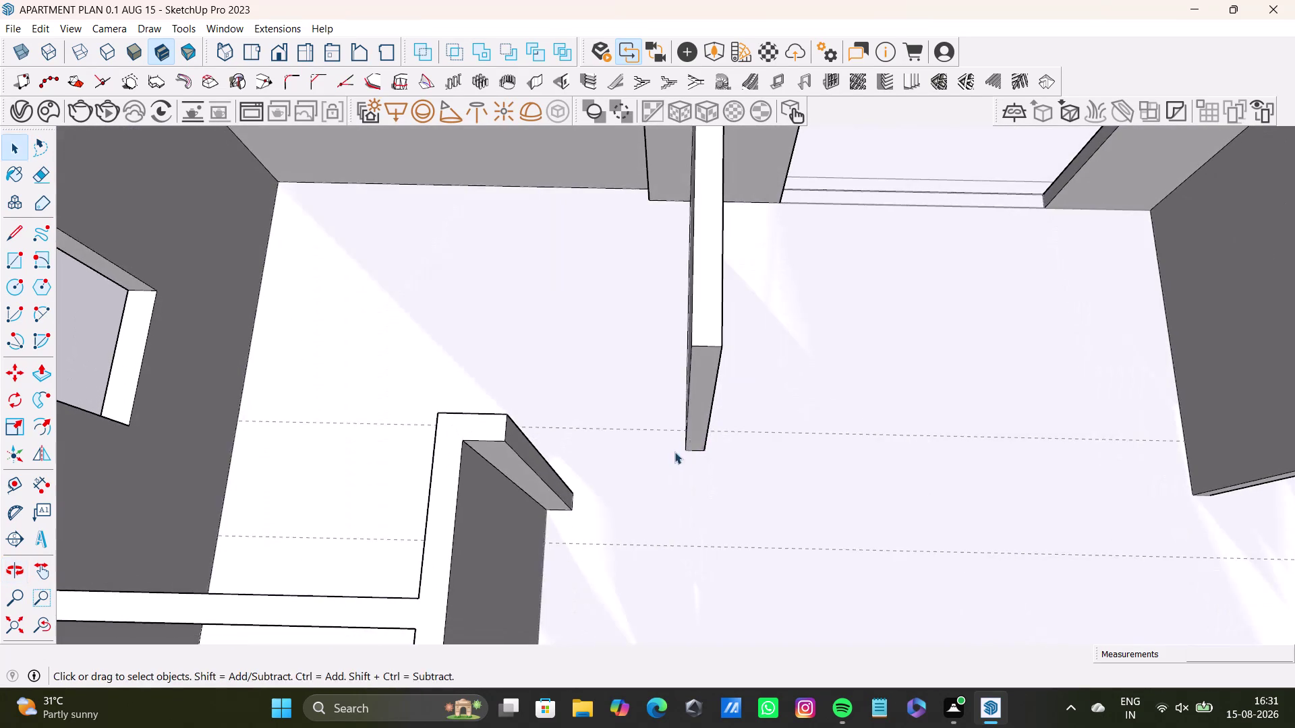
middle_drag(691, 453, 674, 420)
key(space)
click(693, 401)
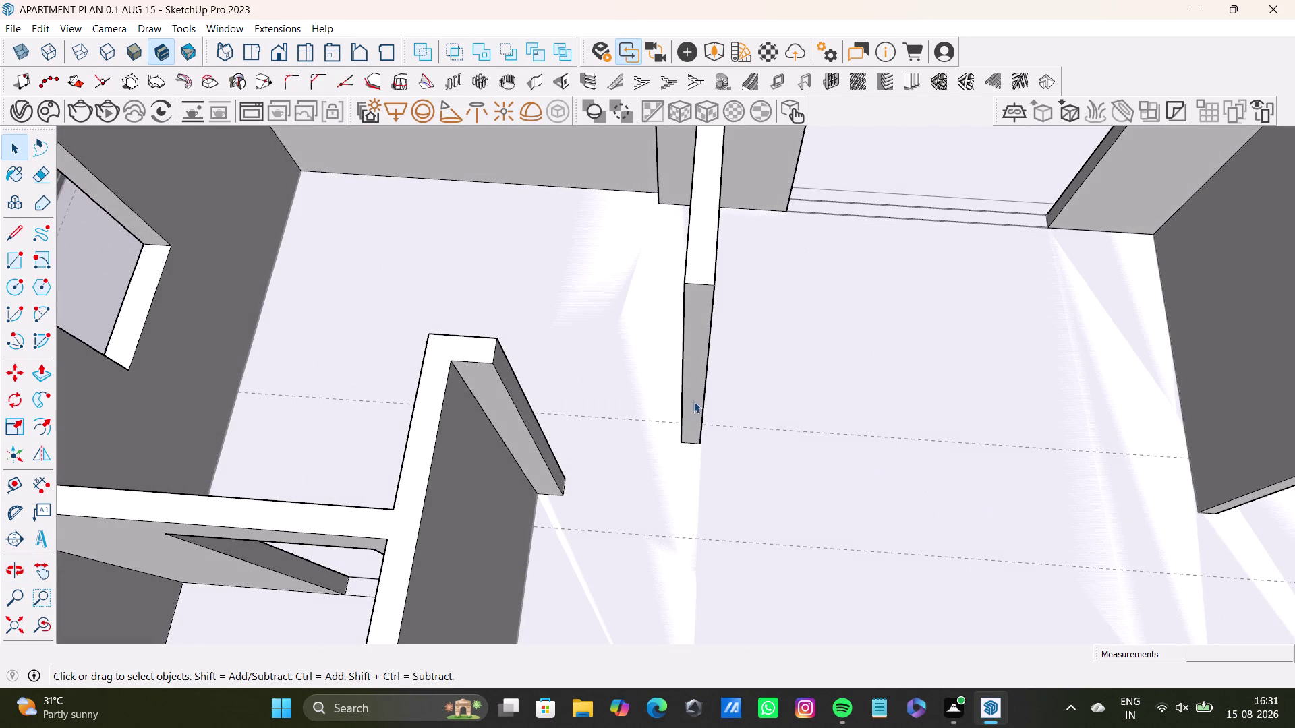
key(p)
drag(695, 399, 508, 445)
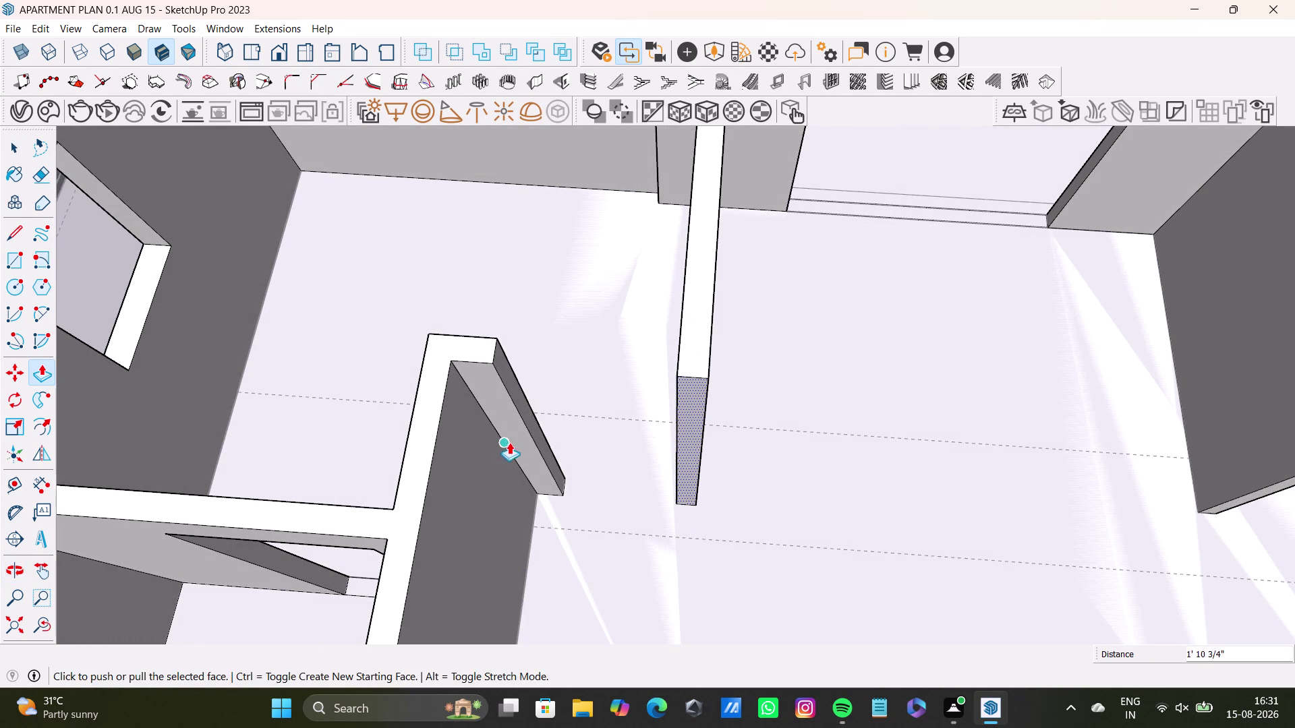
key(space)
middle_drag(547, 430, 737, 388)
scroll(down, 3)
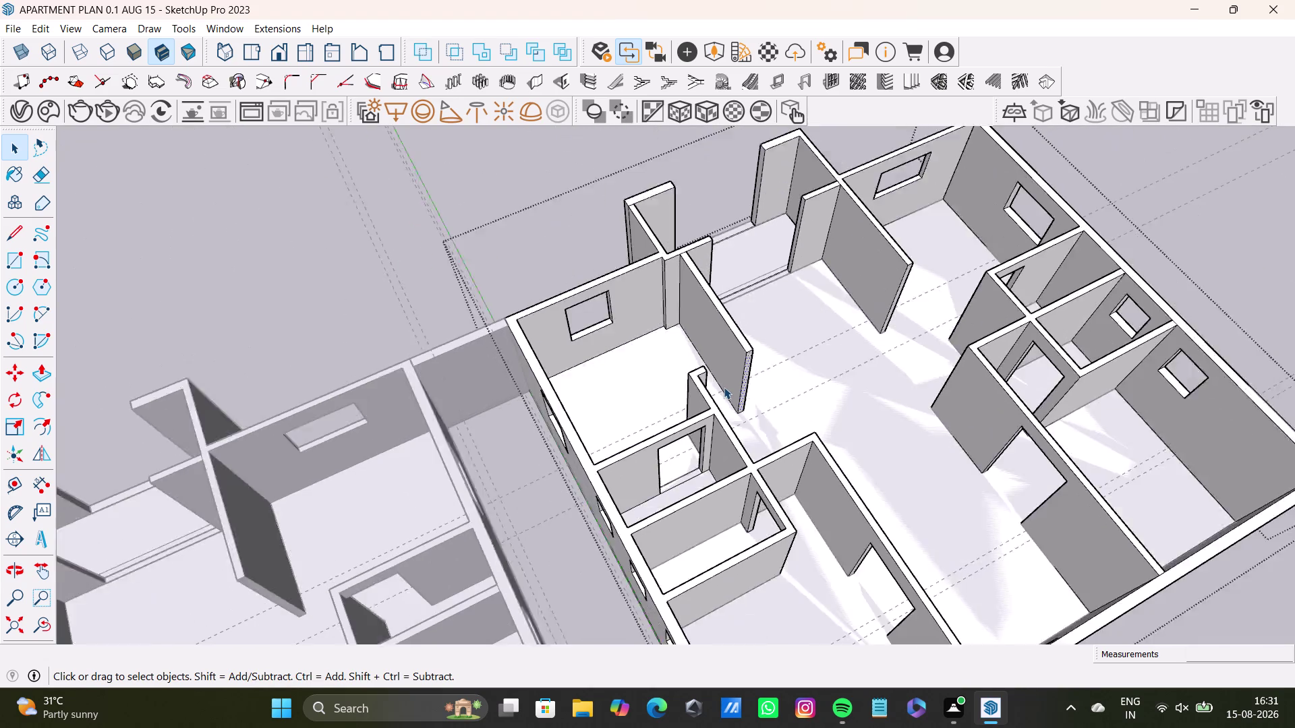
scroll(down, 3)
middle_drag(724, 387, 770, 403)
scroll(up, 3)
scroll(down, 3)
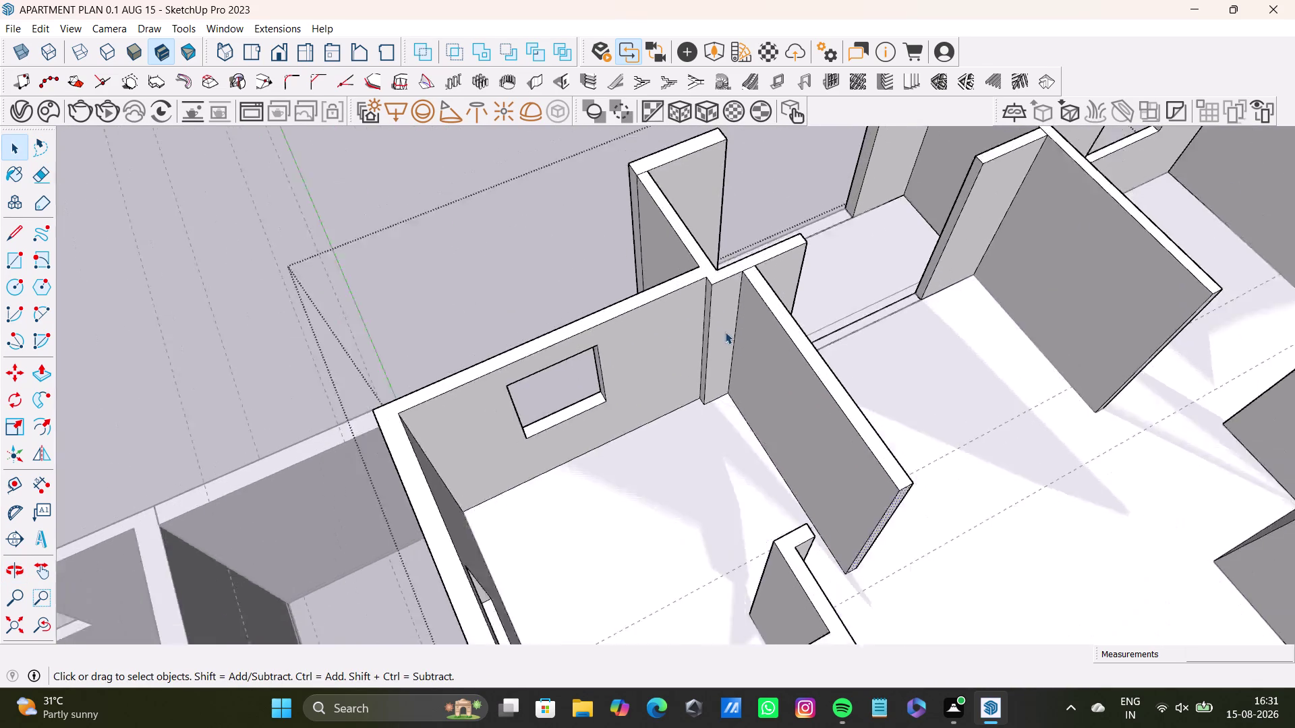
scroll(down, 3)
middle_drag(723, 410, 770, 346)
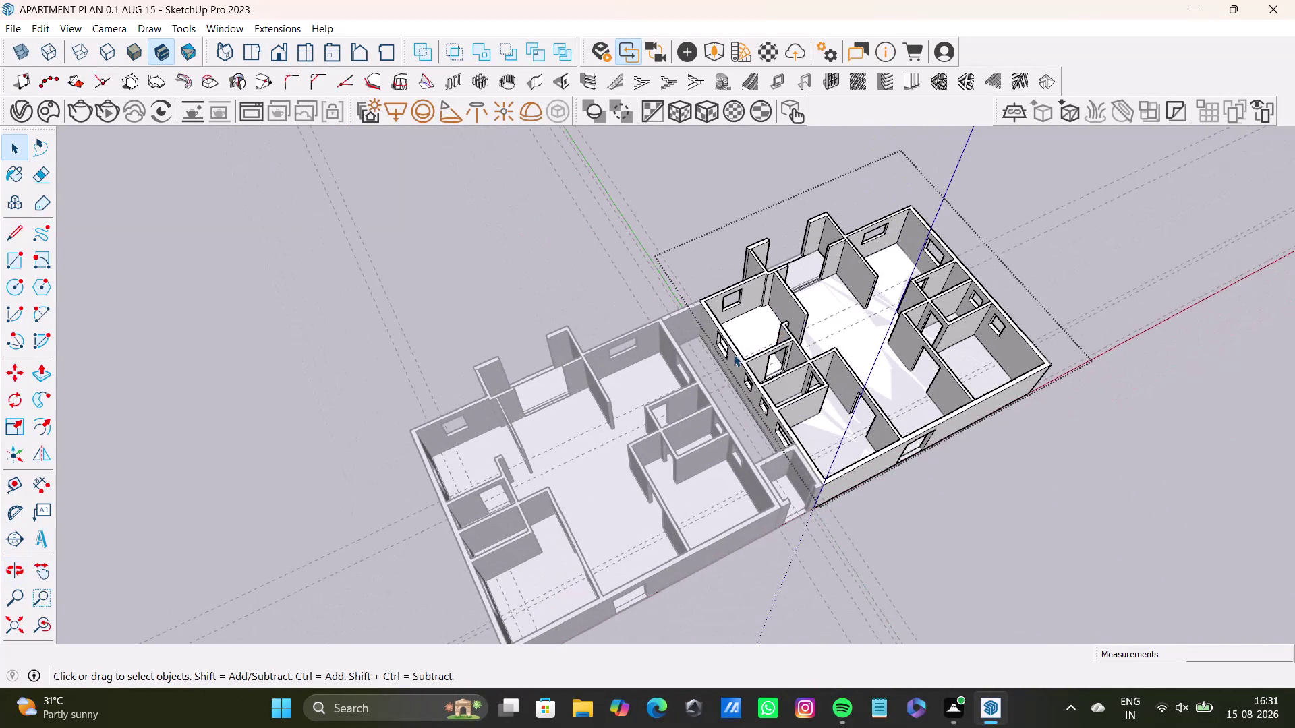
scroll(up, 3)
scroll(up, 3)
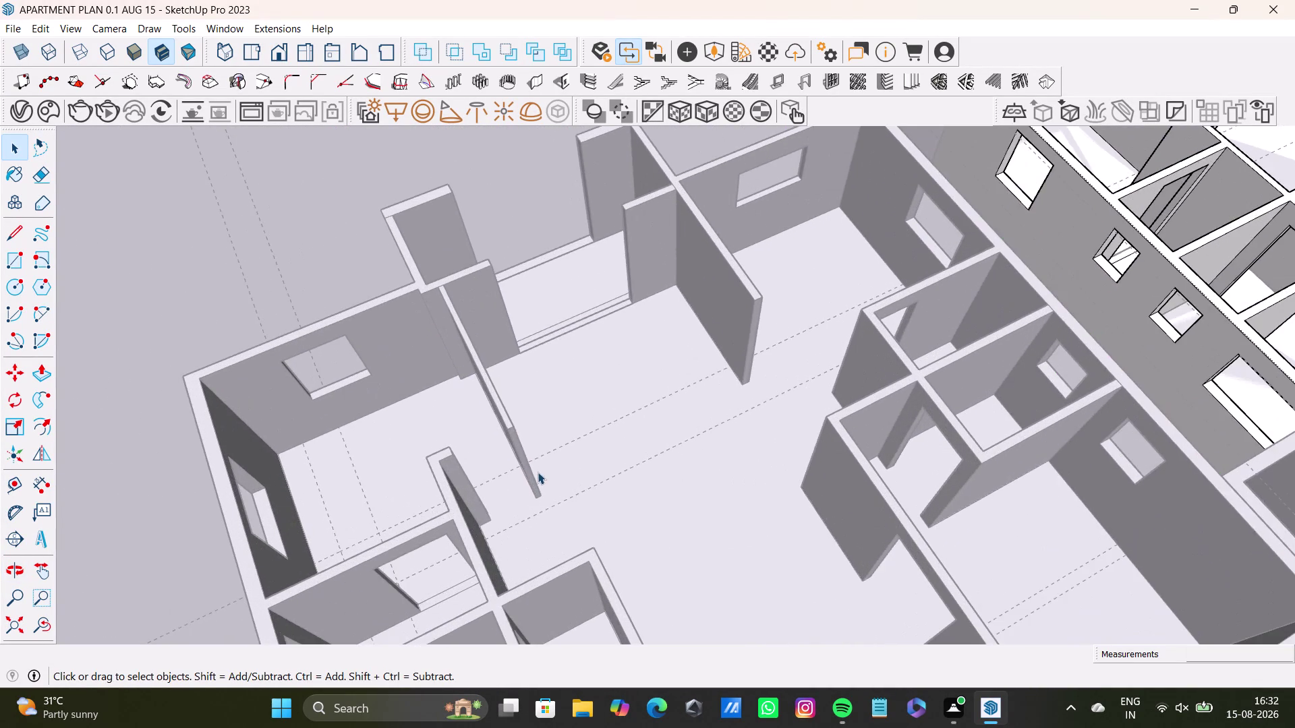
scroll(down, 3)
scroll(up, 3)
key(space)
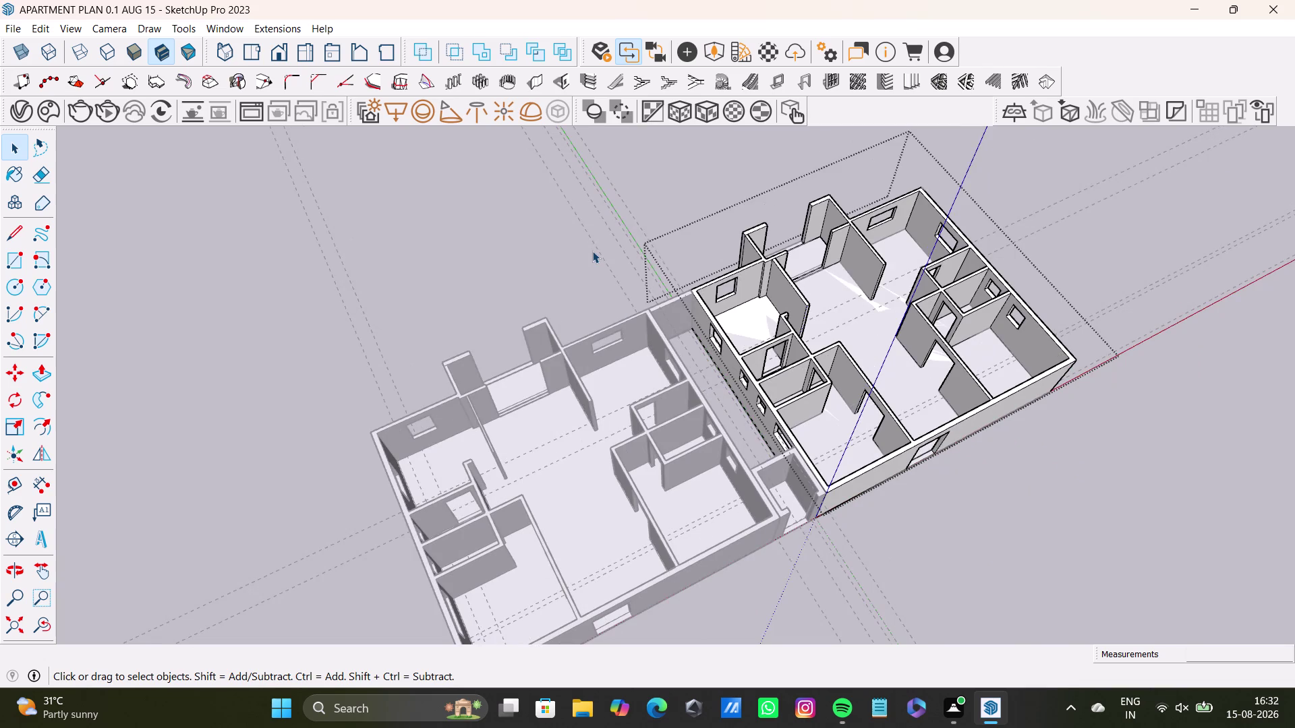
click(592, 250)
middle_drag(852, 403, 607, 405)
scroll(up, 3)
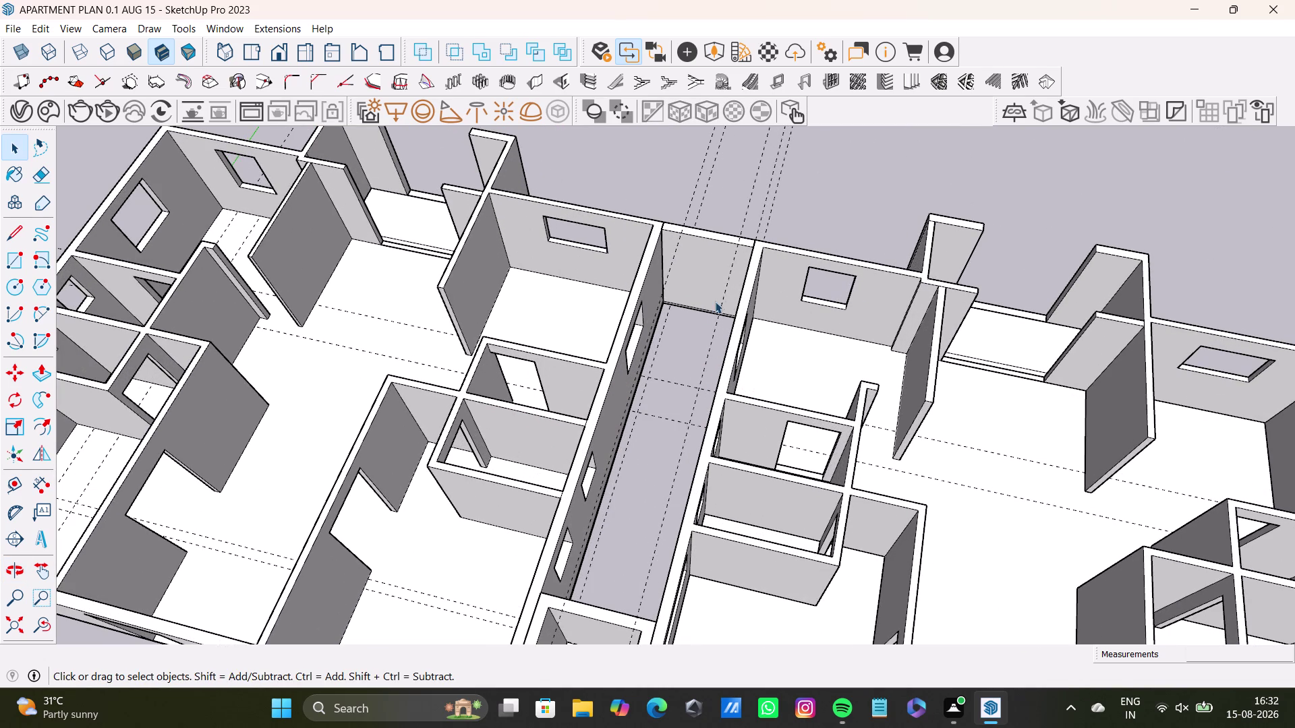
middle_drag(225, 215, 426, 305)
scroll(up, 3)
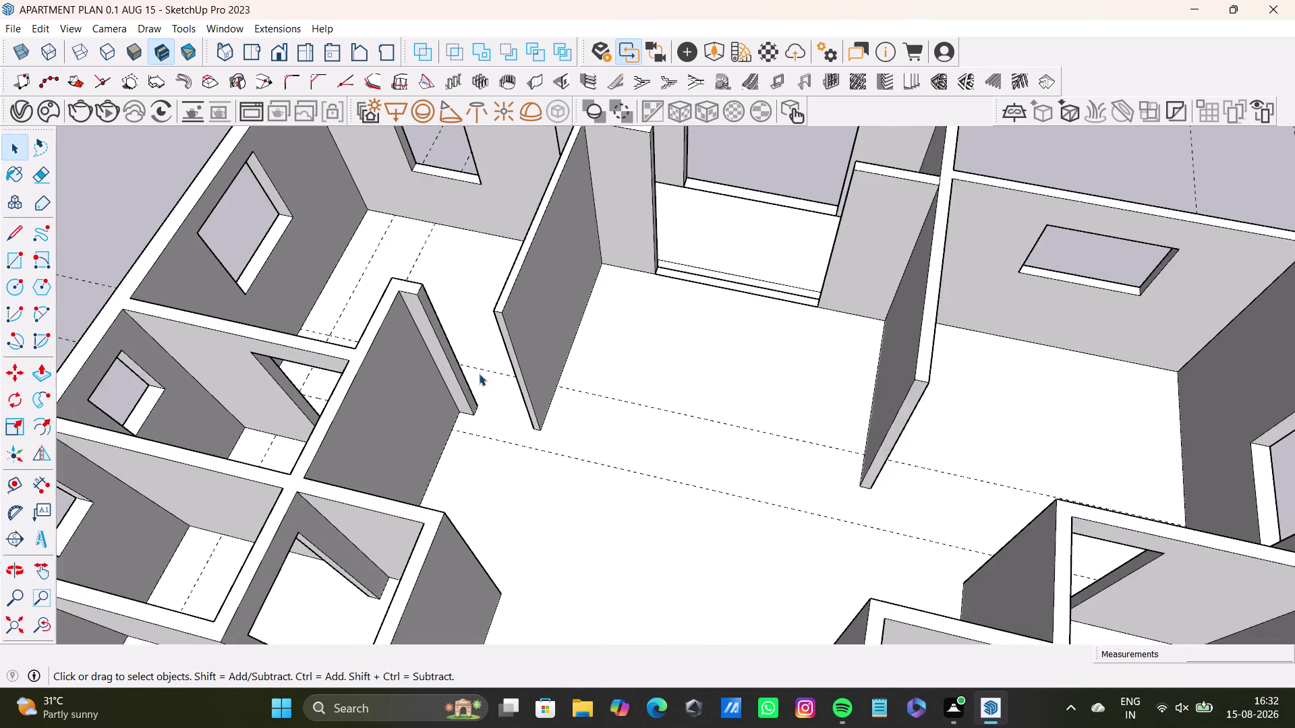
scroll(up, 3)
middle_drag(474, 369, 559, 454)
scroll(up, 3)
Select the protruding end face of the partition wall.
middle_drag(554, 369, 520, 446)
middle_drag(562, 453, 460, 480)
triple_click(362, 363)
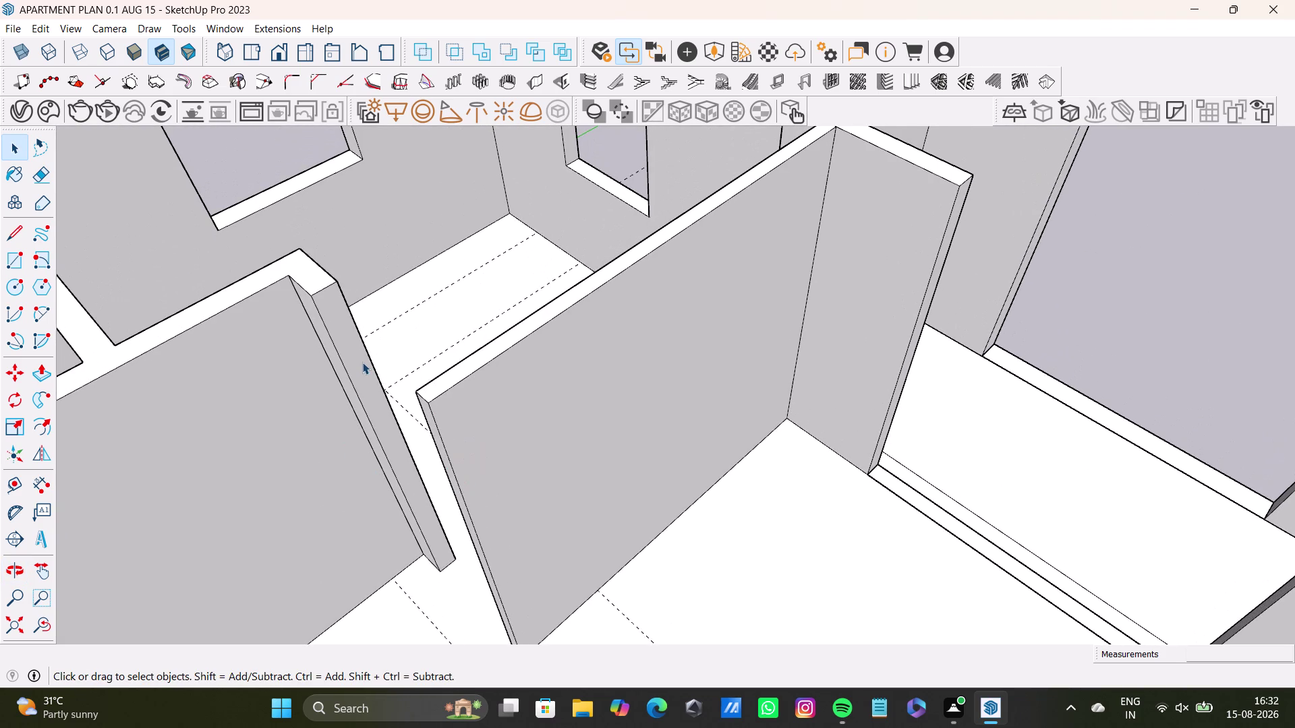
triple_click(362, 363)
click(362, 362)
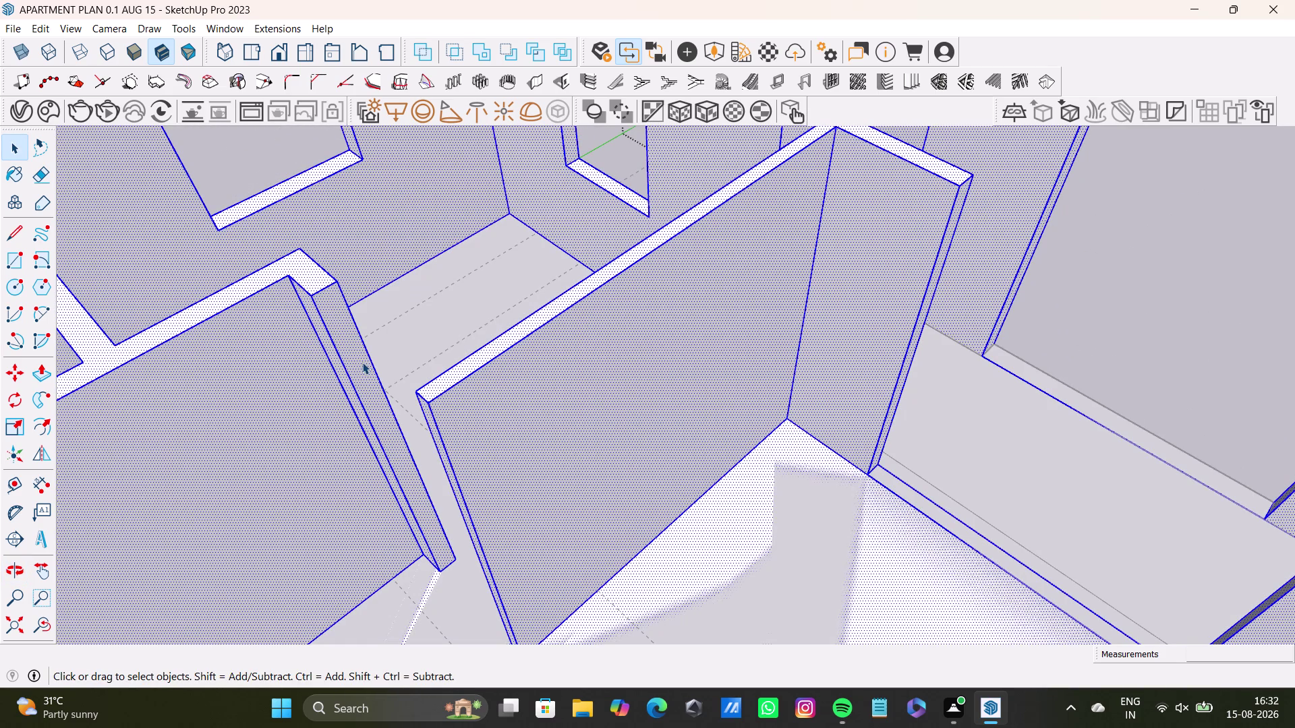
click(362, 362)
click(355, 324)
click(339, 329)
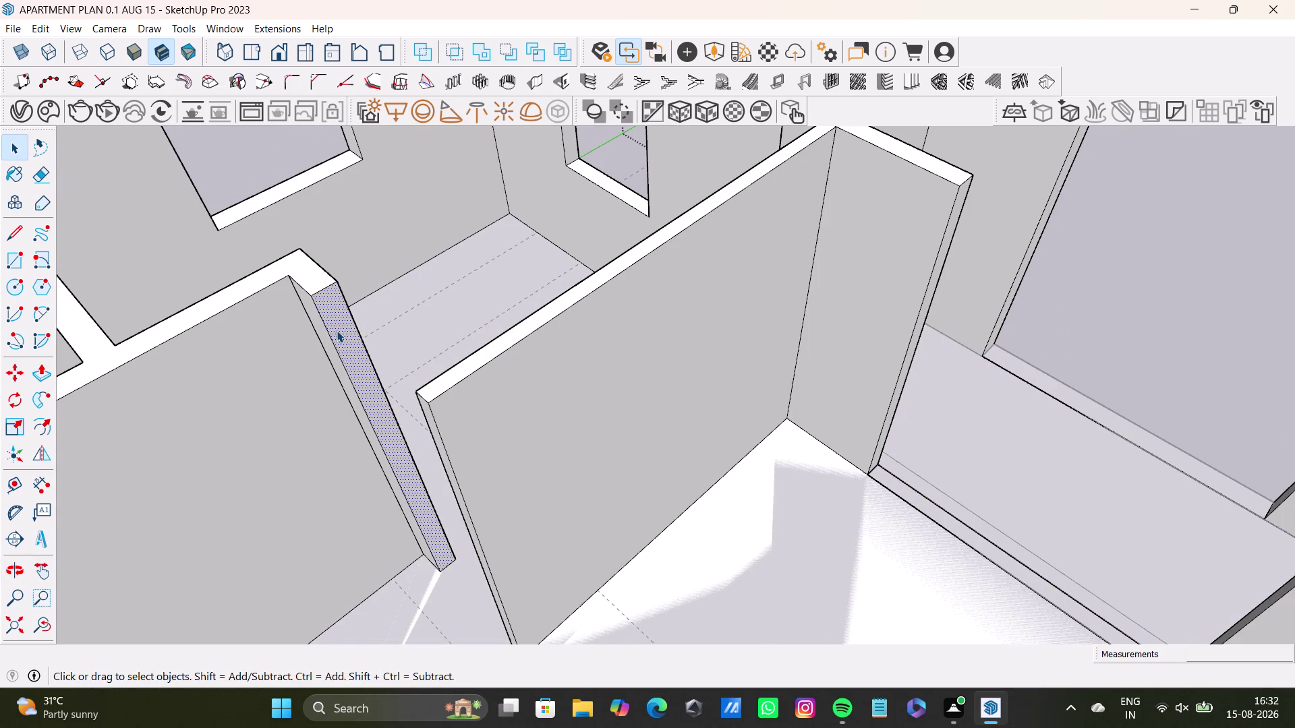
Place a Tape Measure guide for the trim line and draw an edge across the wall end.
key(t)
click(320, 286)
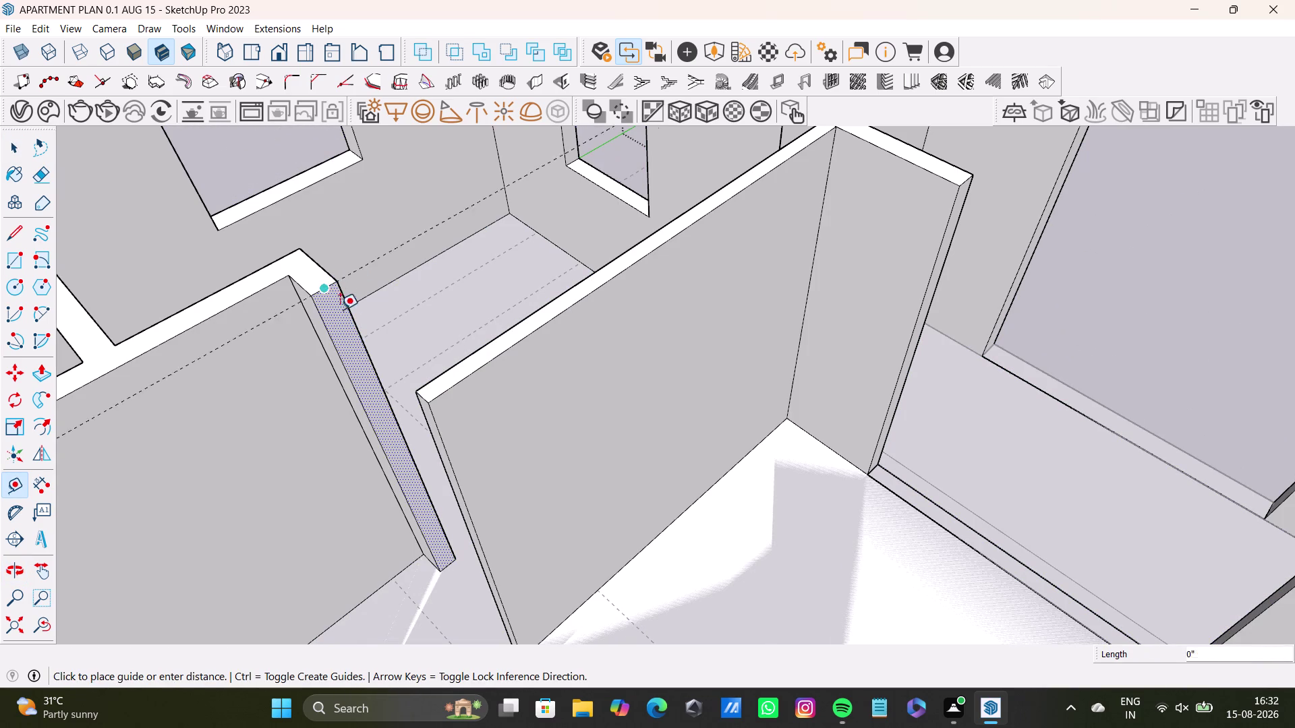
click(353, 341)
key(space)
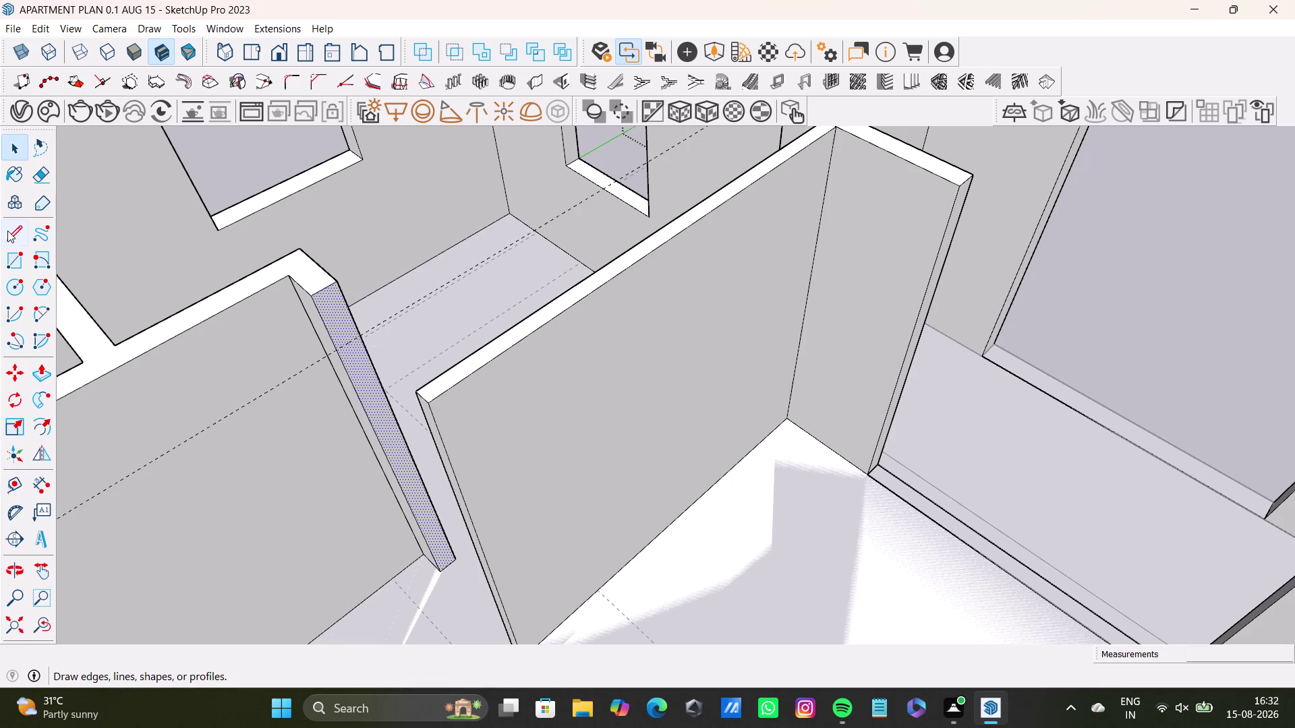
click(8, 231)
scroll(up, 3)
click(314, 371)
click(364, 344)
key(space)
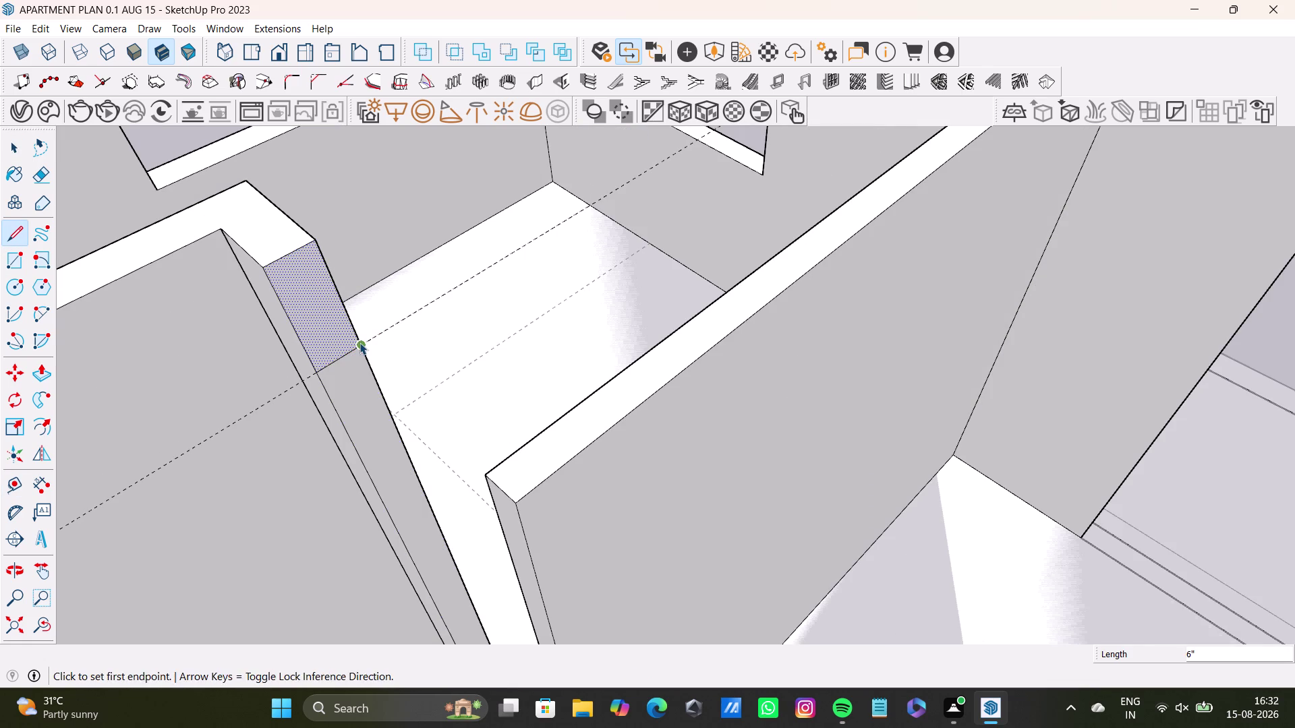
click(327, 325)
Push/Pull the wall's end face back to the corridor corner.
key(p)
click(315, 331)
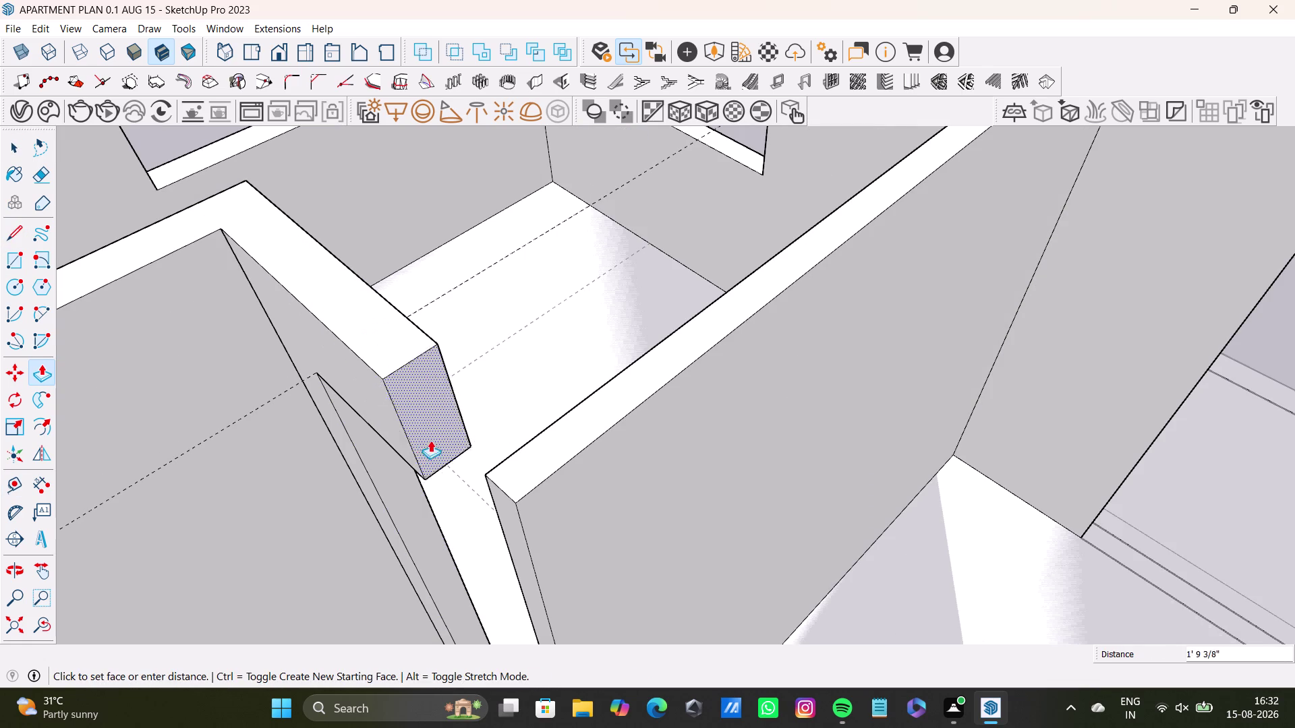
middle_drag(490, 482, 584, 495)
scroll(up, 3)
click(514, 519)
key(space)
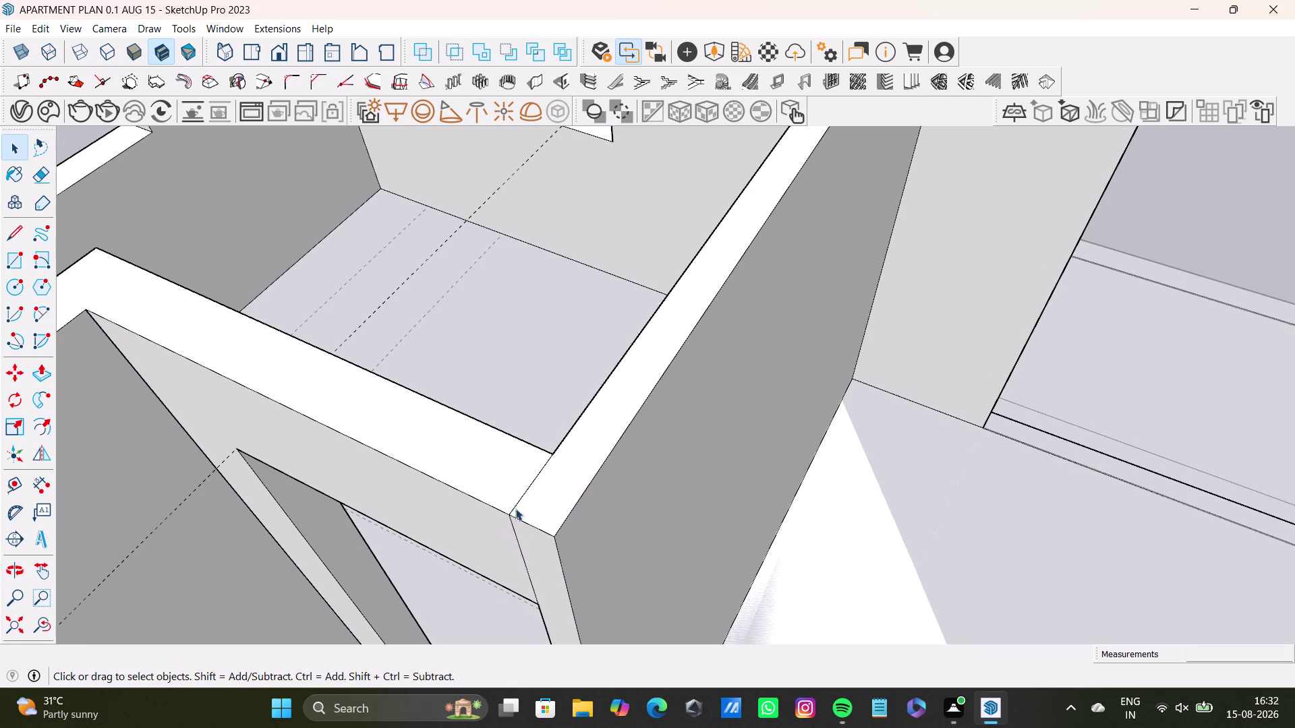
Delete the leftover edges, including the vertical edge at the trimmed corner.
click(525, 492)
key(Delete)
scroll(down, 3)
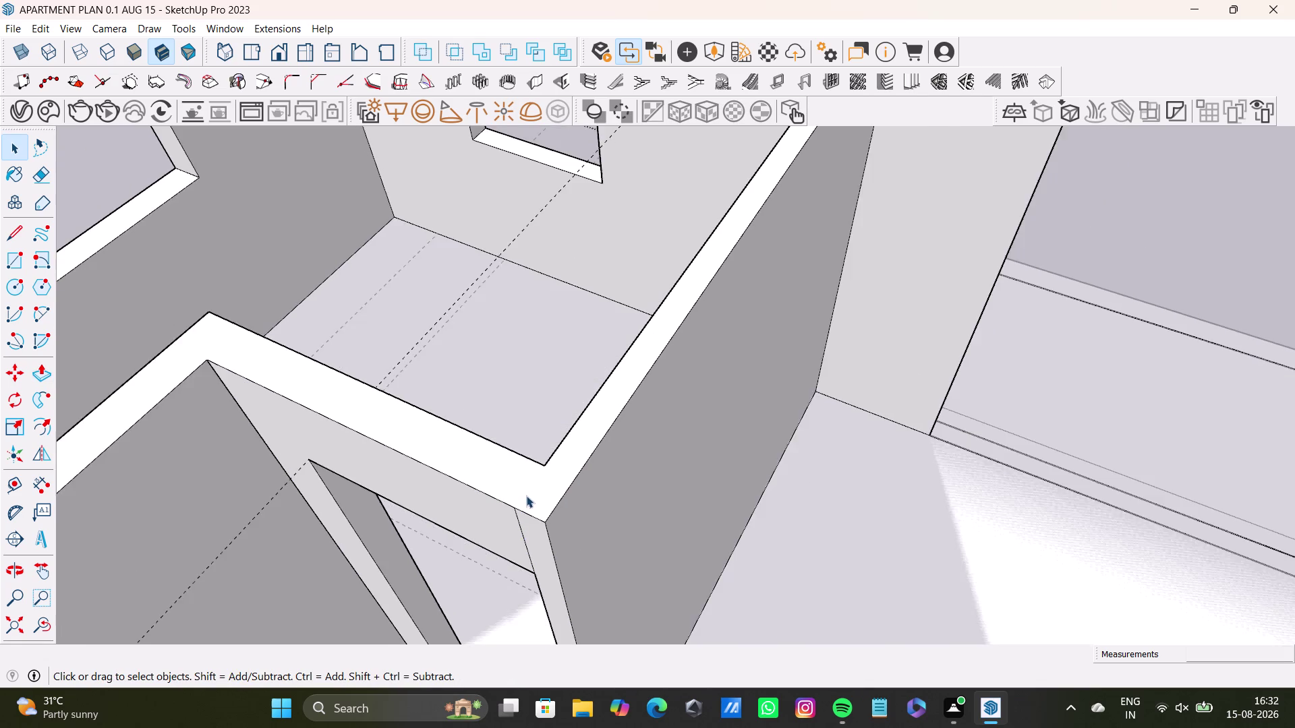
scroll(down, 3)
middle_drag(552, 479, 570, 438)
click(557, 464)
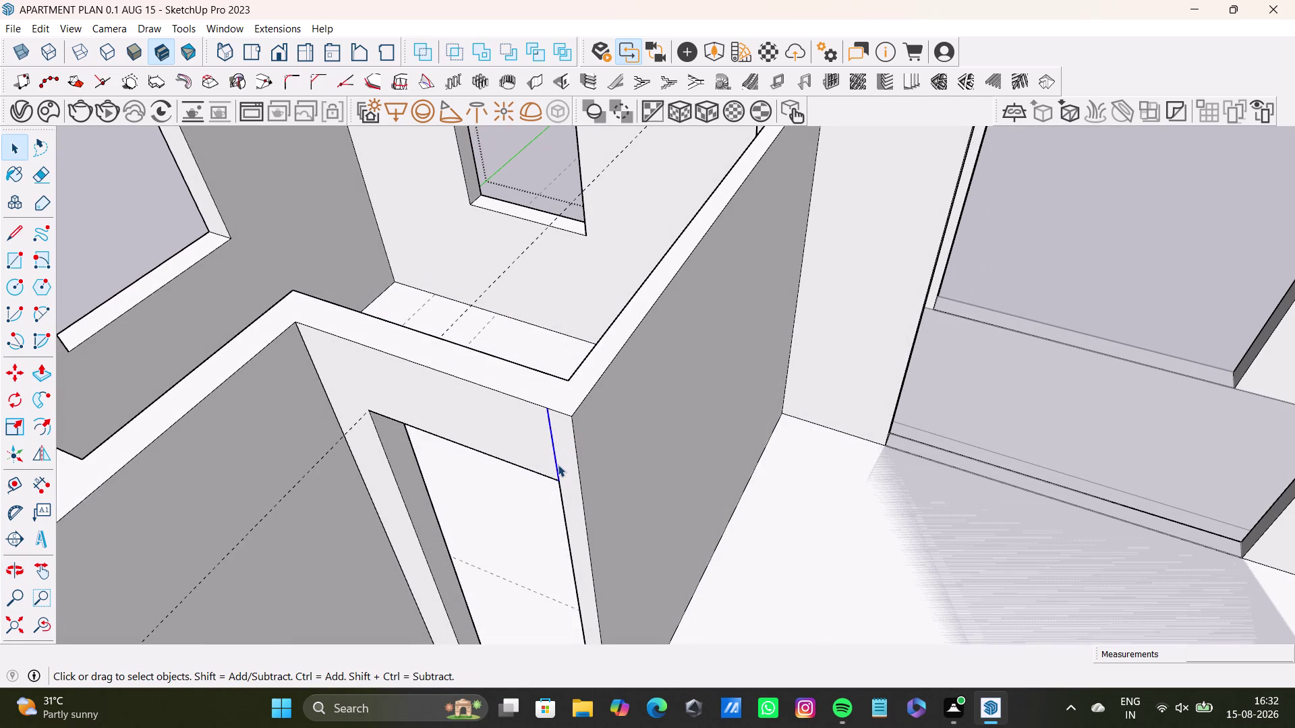
key(Delete)
scroll(down, 3)
middle_drag(557, 461, 902, 547)
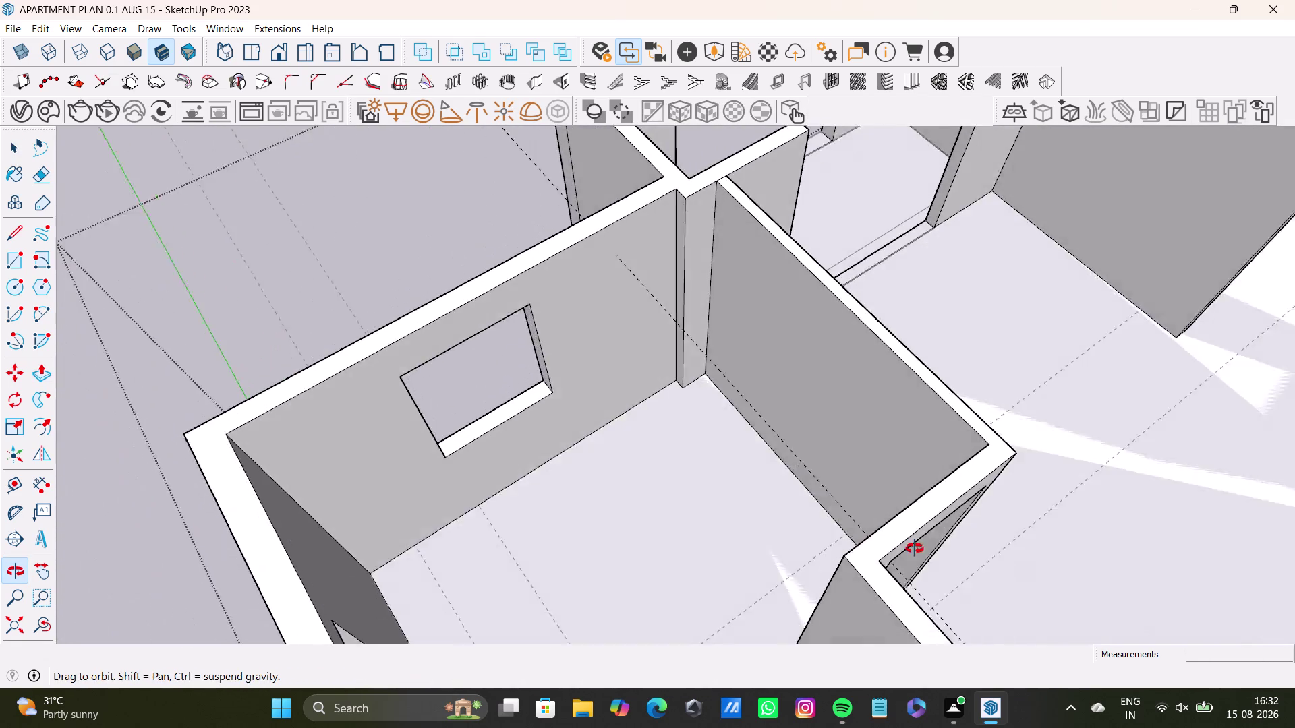
middle_drag(902, 546, 932, 543)
middle_drag(742, 440, 461, 497)
middle_drag(439, 507, 575, 445)
middle_drag(708, 396, 738, 395)
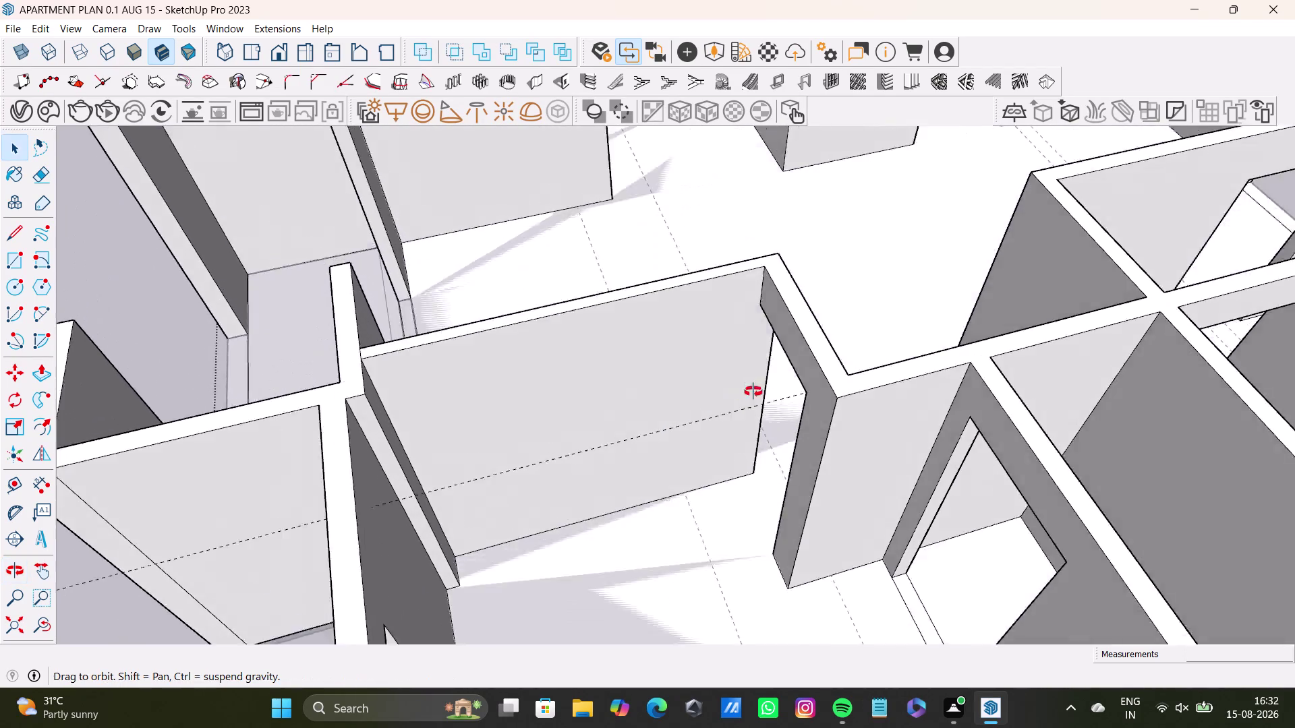
middle_drag(739, 395, 182, 425)
scroll(down, 3)
middle_drag(573, 395, 228, 435)
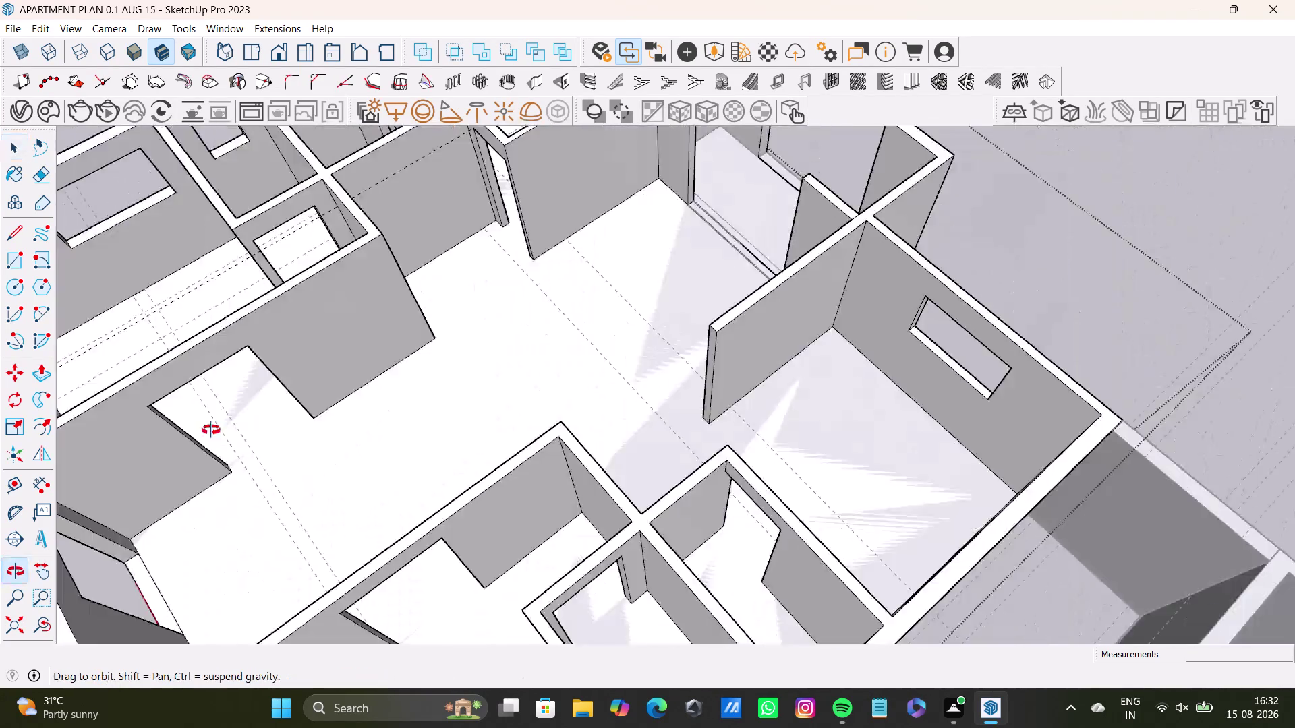
middle_drag(228, 435, 393, 435)
scroll(down, 3)
middle_drag(473, 394, 239, 347)
scroll(up, 3)
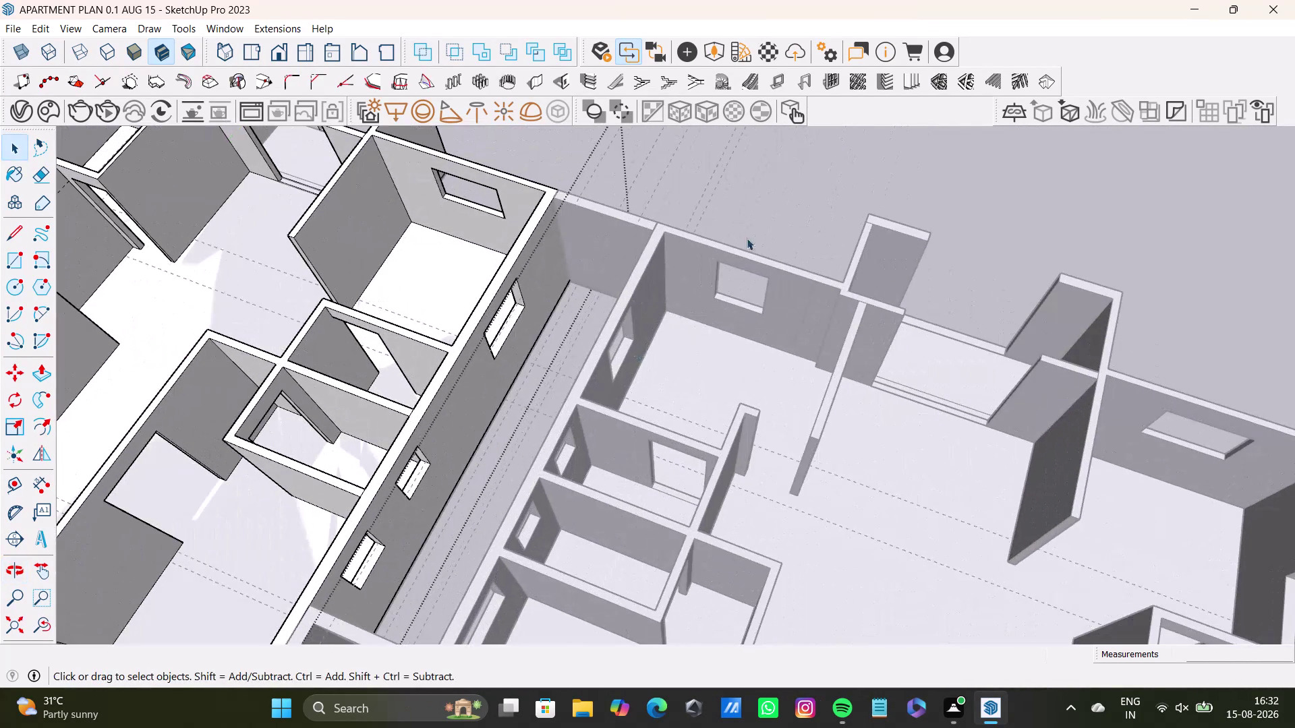
click(765, 184)
key(space)
middle_drag(653, 408, 424, 355)
scroll(up, 3)
middle_drag(582, 438, 482, 411)
scroll(up, 3)
middle_drag(527, 346, 551, 483)
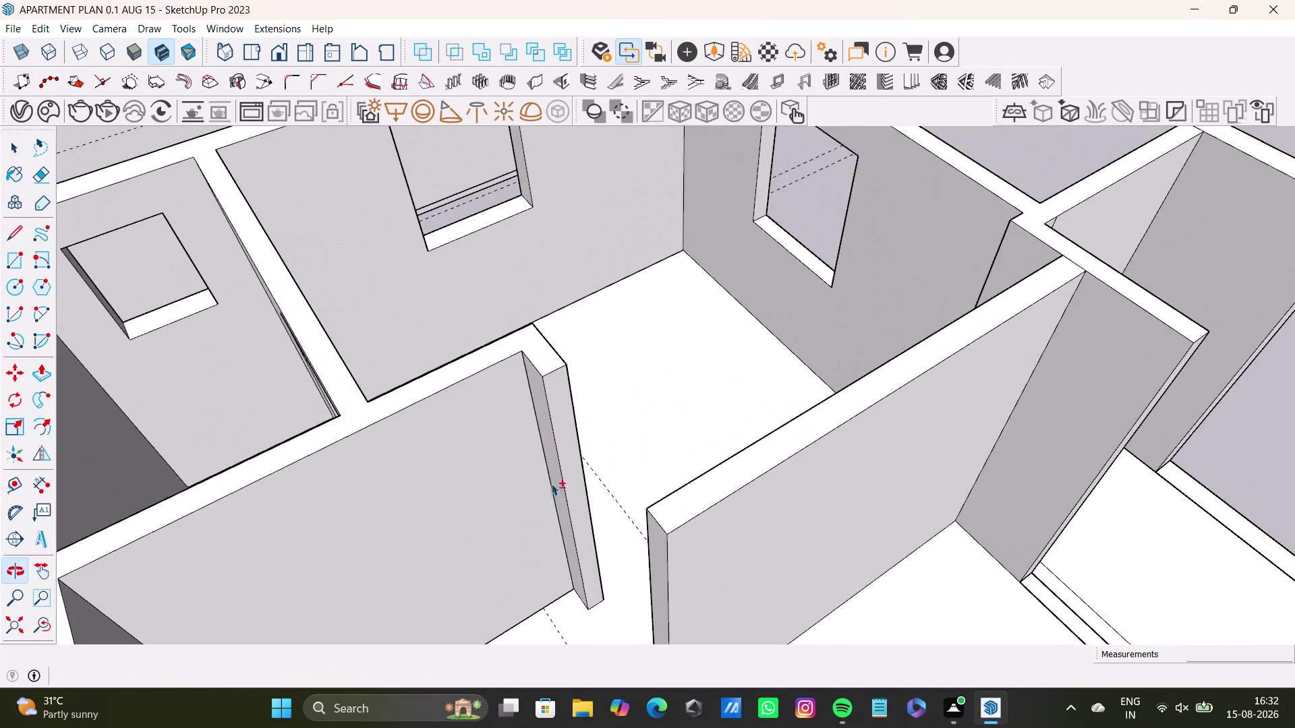
middle_drag(551, 483, 551, 483)
triple_click(562, 412)
double_click(563, 413)
click(569, 419)
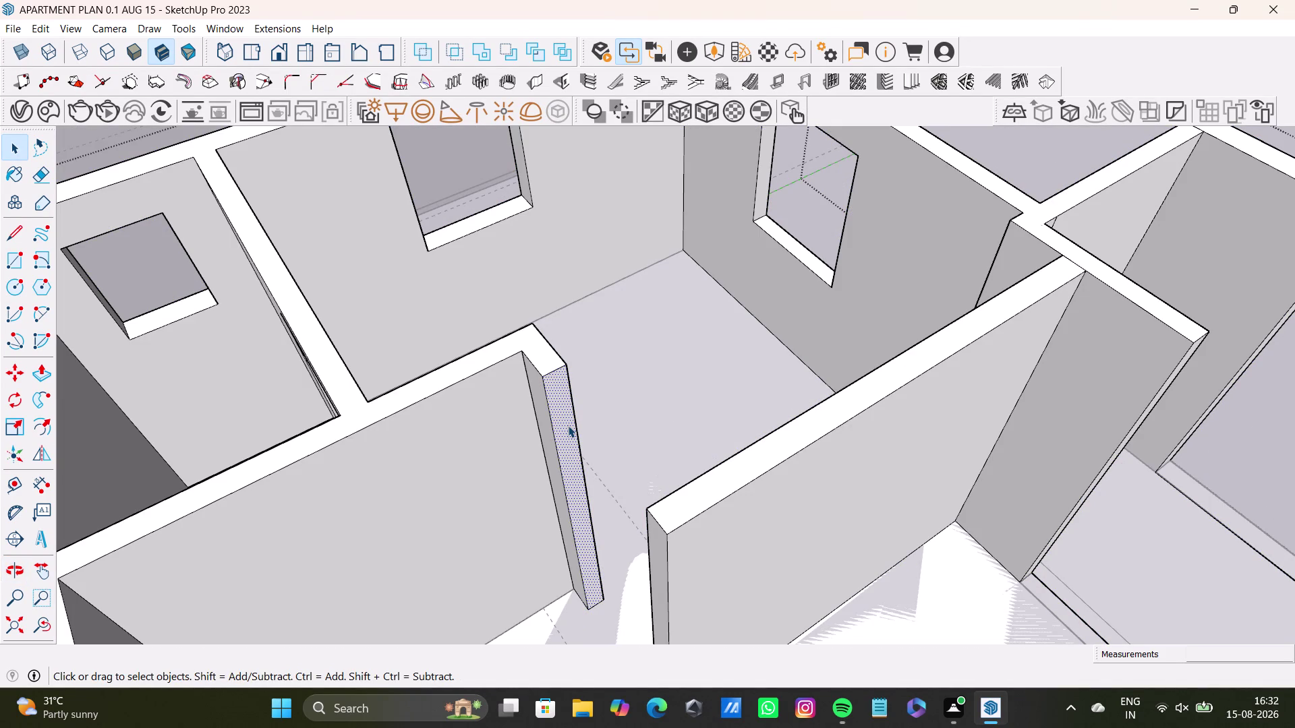
Place a guide line across the room from the wall corner.
key(t)
scroll(up, 3)
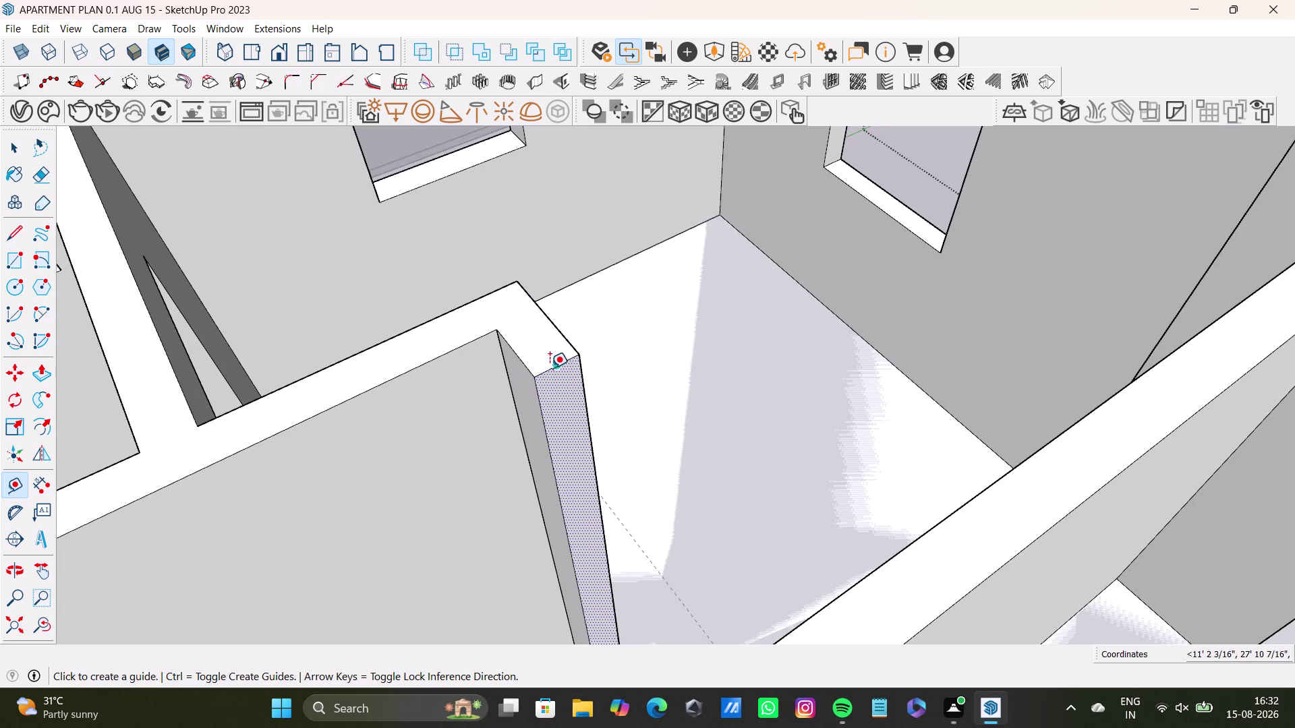
click(551, 363)
click(578, 455)
key(space)
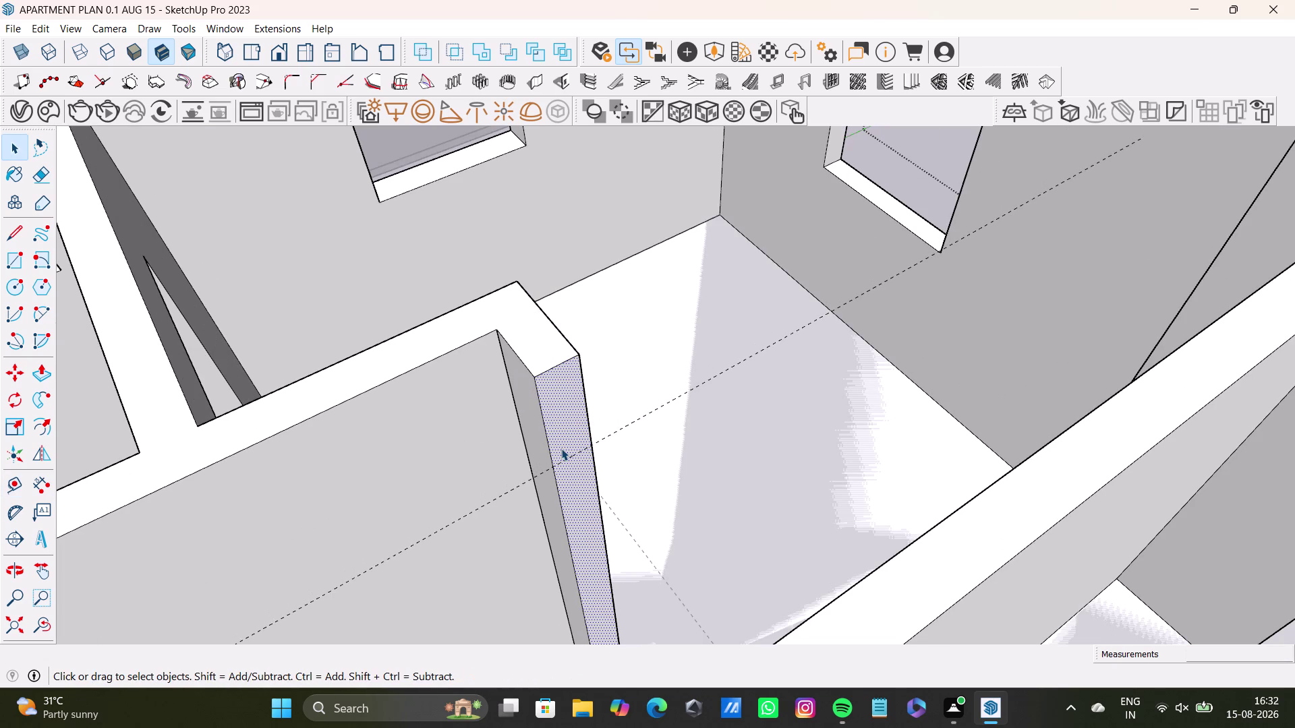
Draw an edge ending on the jamb beside the opening.
key(l)
drag(553, 465, 565, 460)
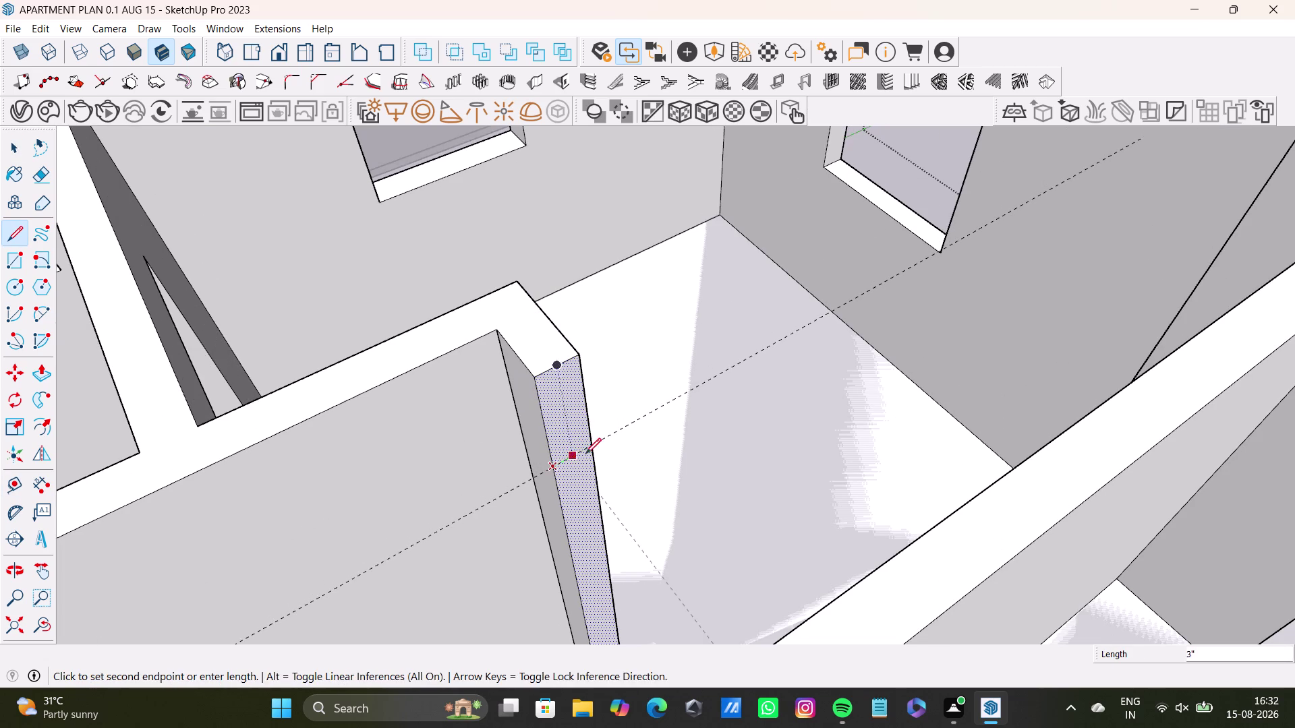
click(596, 440)
key(space)
click(559, 425)
Push the wall end face by 4", then undo the change.
key(p)
drag(559, 414, 662, 555)
middle_drag(683, 572, 597, 408)
drag(585, 369, 655, 435)
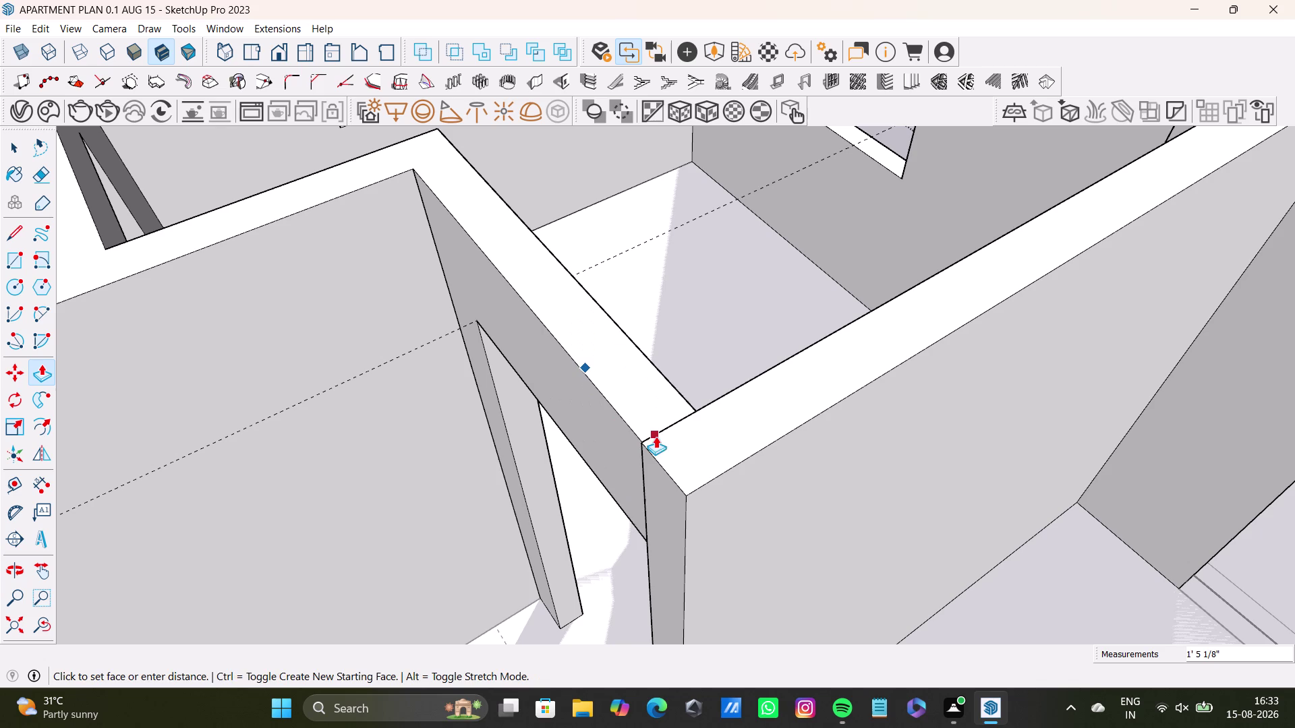
drag(655, 435, 662, 440)
click(663, 440)
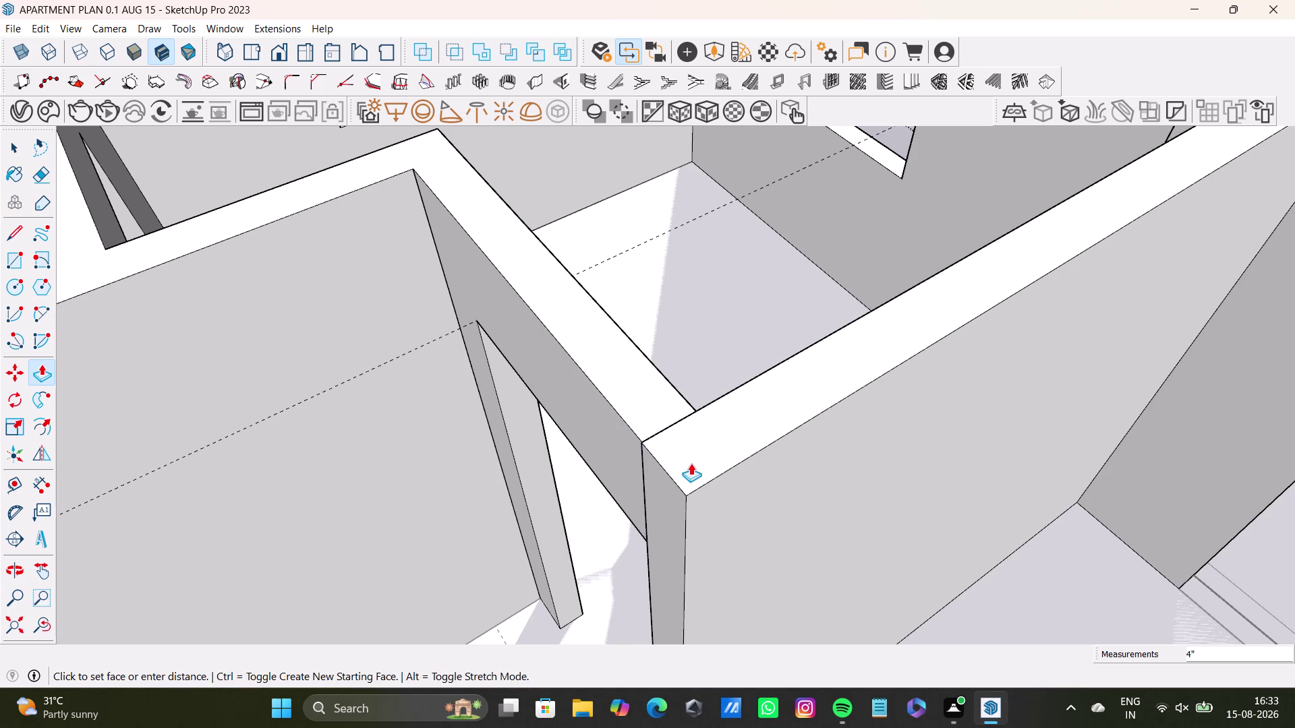
click(690, 463)
key(space)
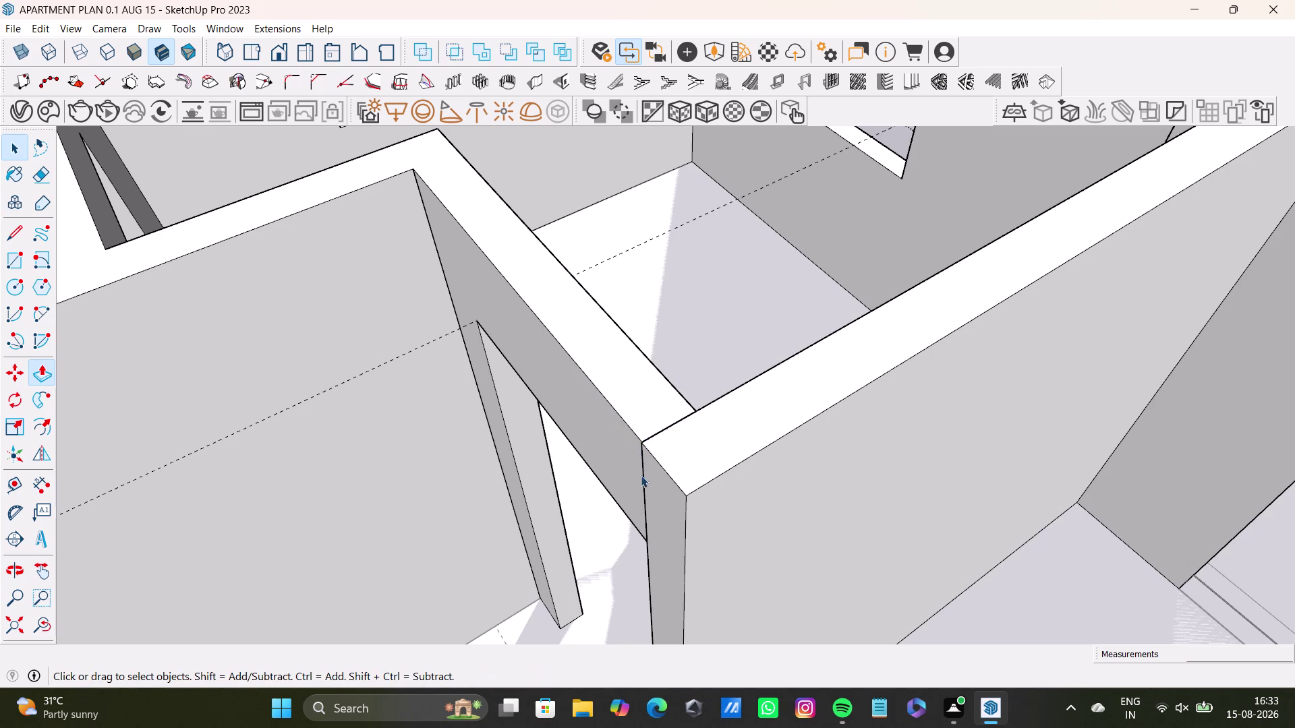
scroll(up, 3)
key(ctrl+z)
Push/Pull the wall top face at the junction by 4".
middle_drag(564, 482, 779, 514)
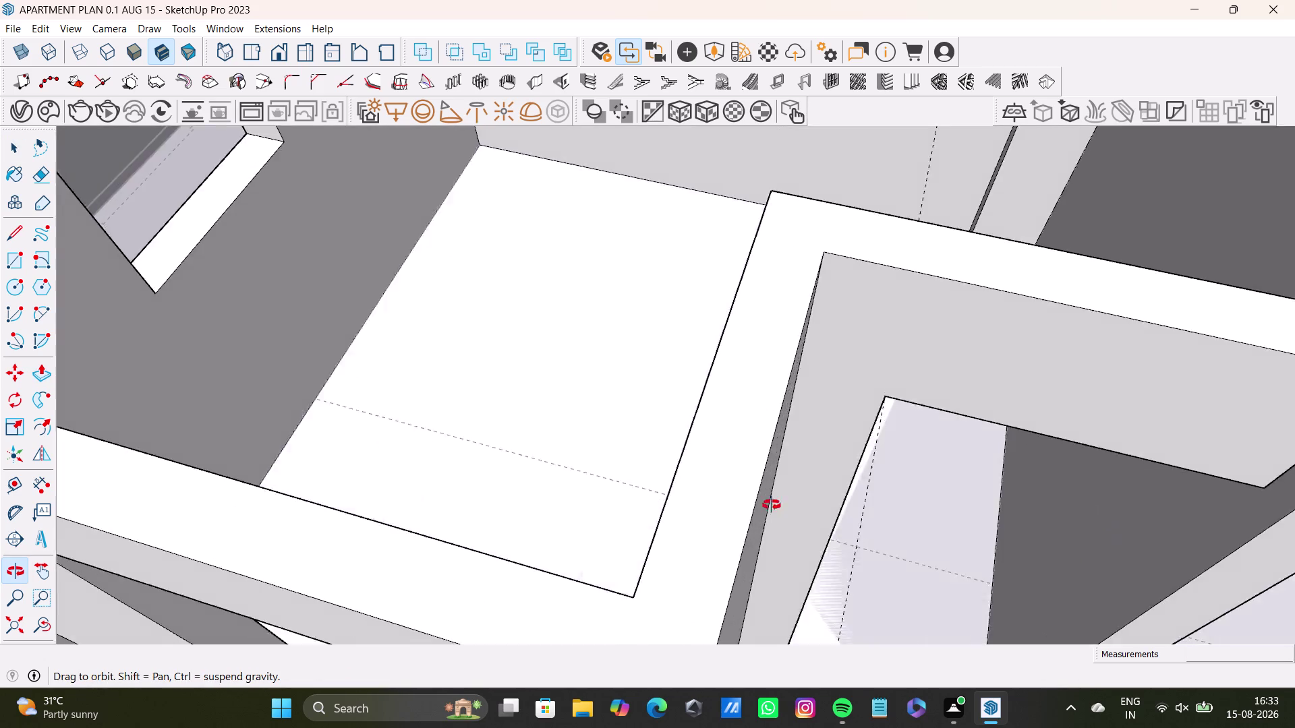
middle_drag(779, 514, 478, 484)
scroll(up, 3)
middle_drag(753, 414, 629, 510)
middle_drag(599, 497, 631, 220)
key(p)
drag(431, 399, 470, 397)
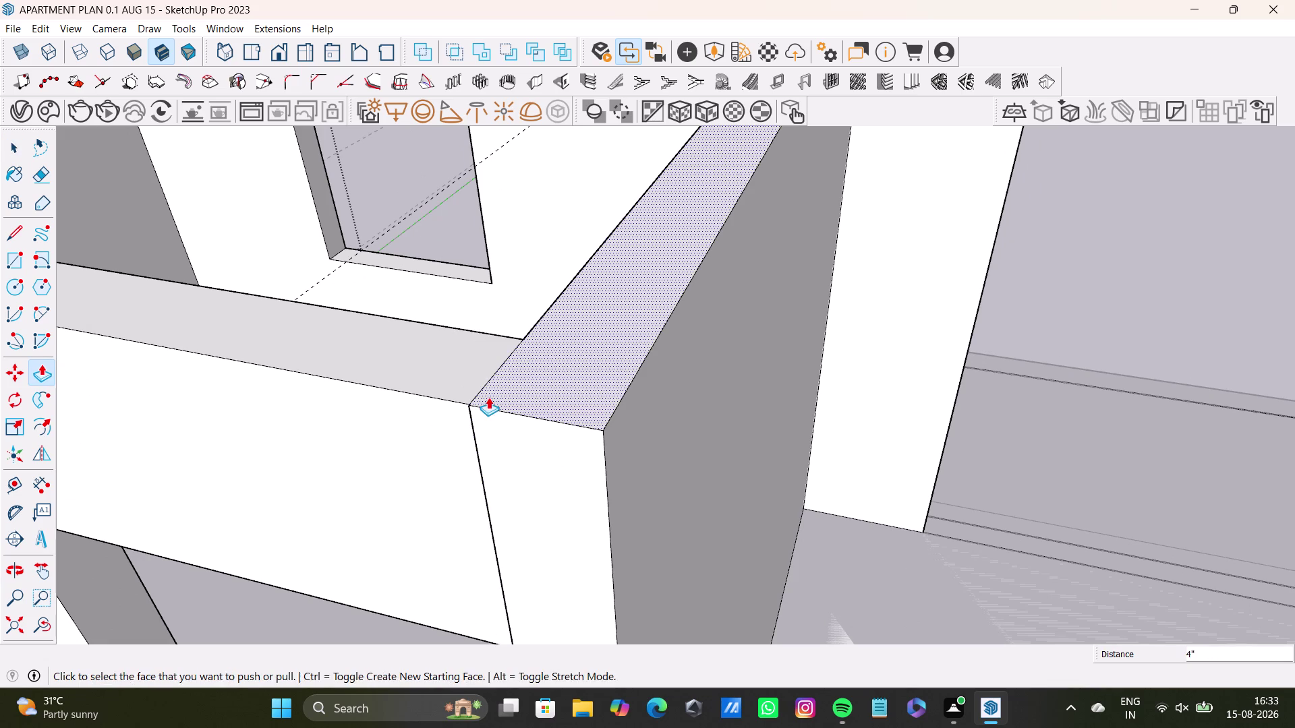
click(488, 397)
key(space)
click(485, 387)
key(Delete)
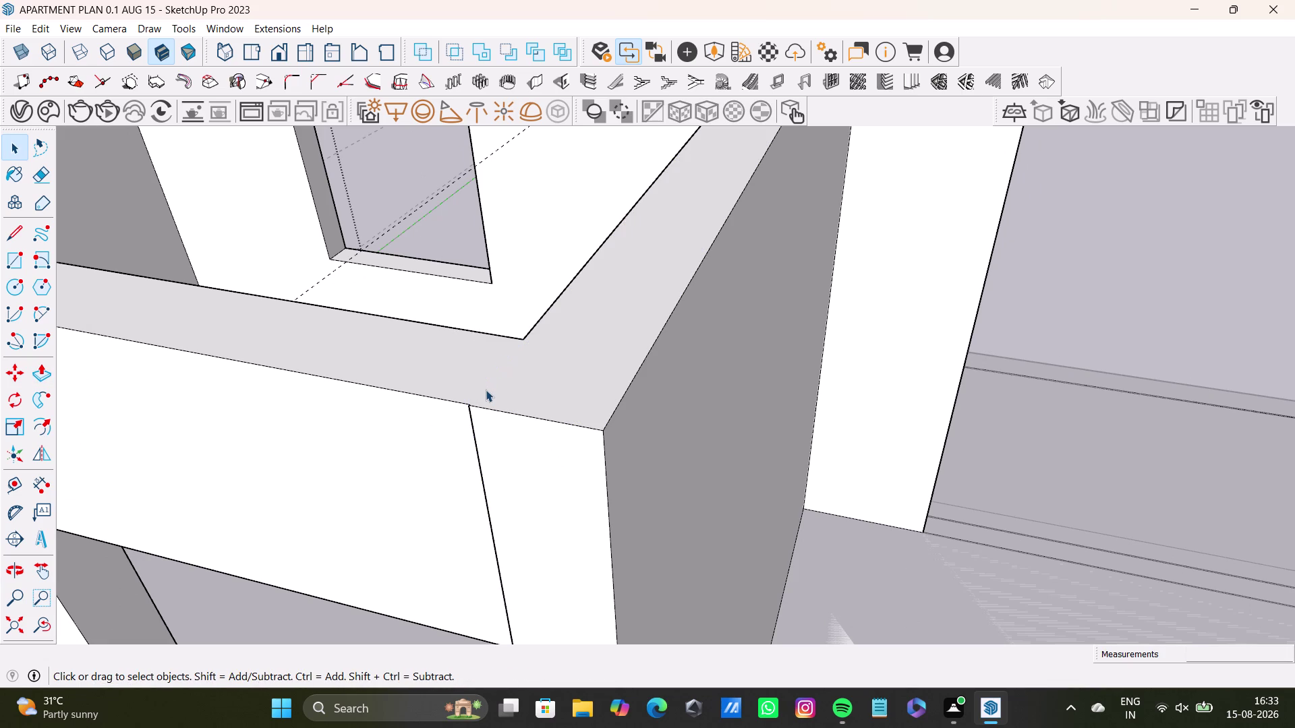
key(space)
Push the jamb face back flush and delete the leftover edge along the jamb.
scroll(up, 3)
middle_drag(477, 468, 551, 491)
scroll(up, 3)
middle_drag(505, 437, 540, 427)
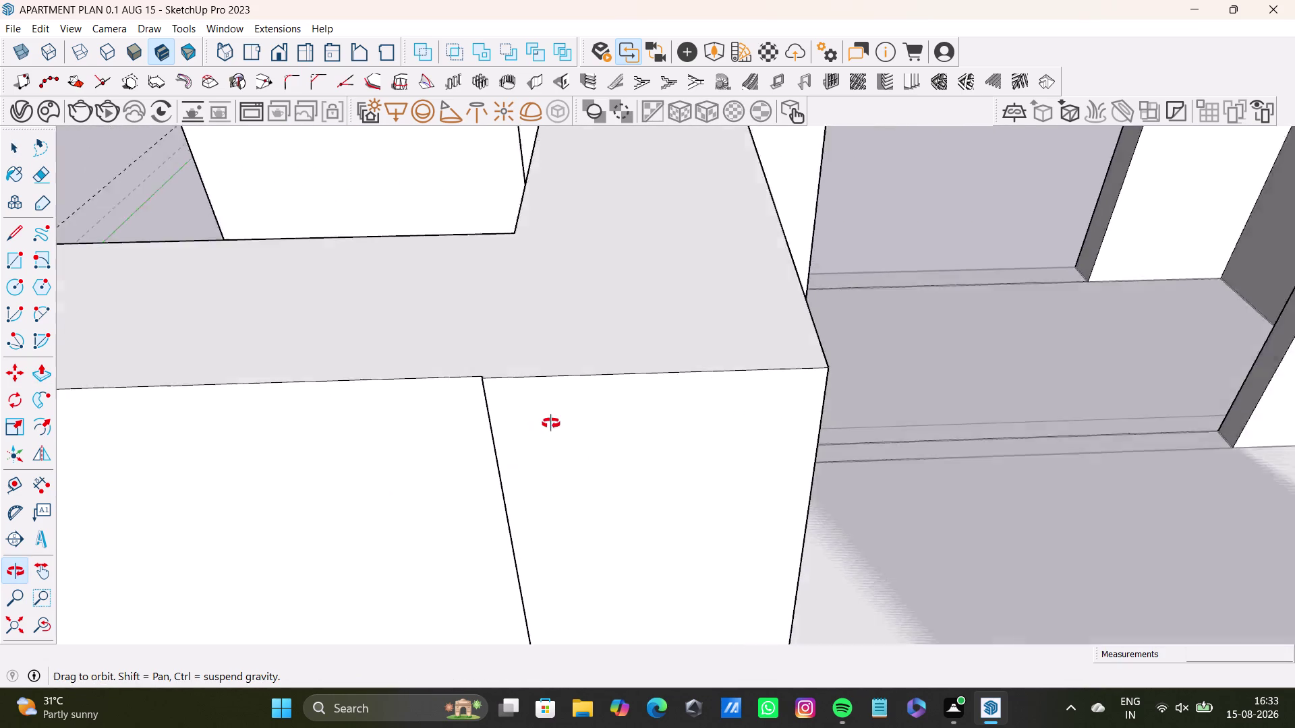
middle_drag(540, 427, 694, 492)
scroll(up, 3)
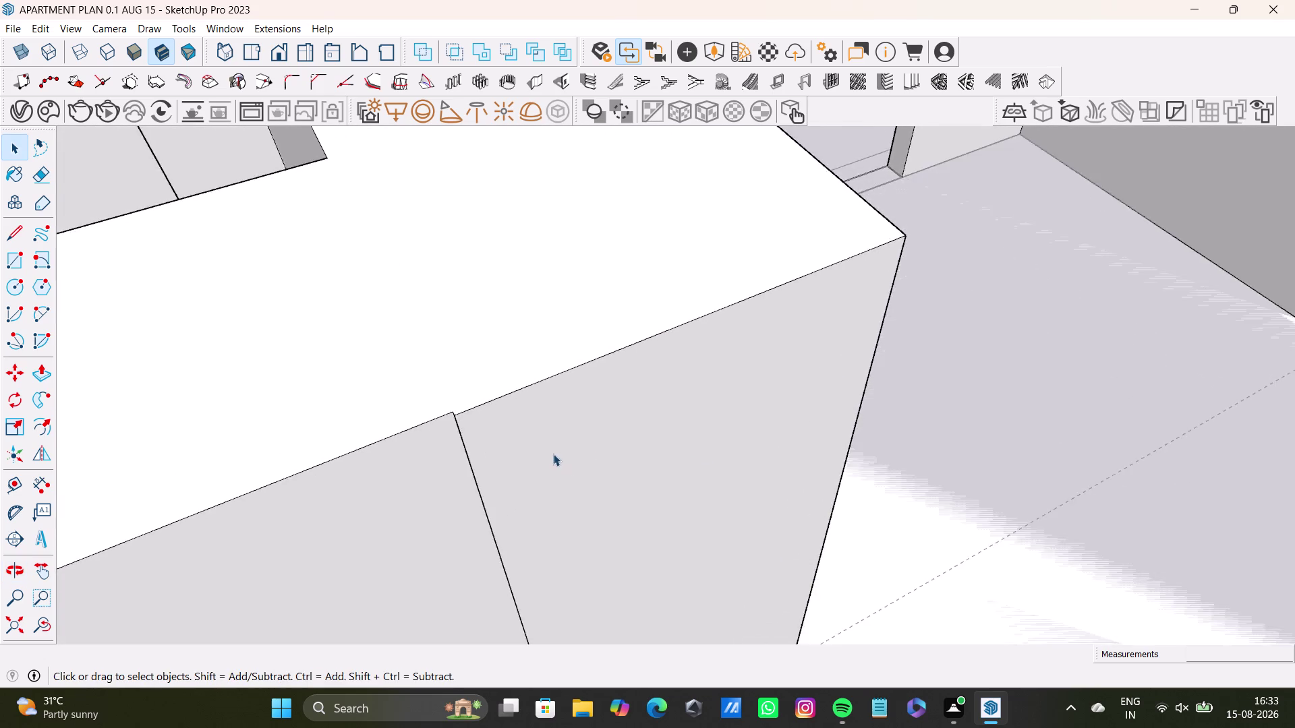
scroll(up, 3)
middle_drag(549, 442, 620, 351)
key(space)
click(586, 414)
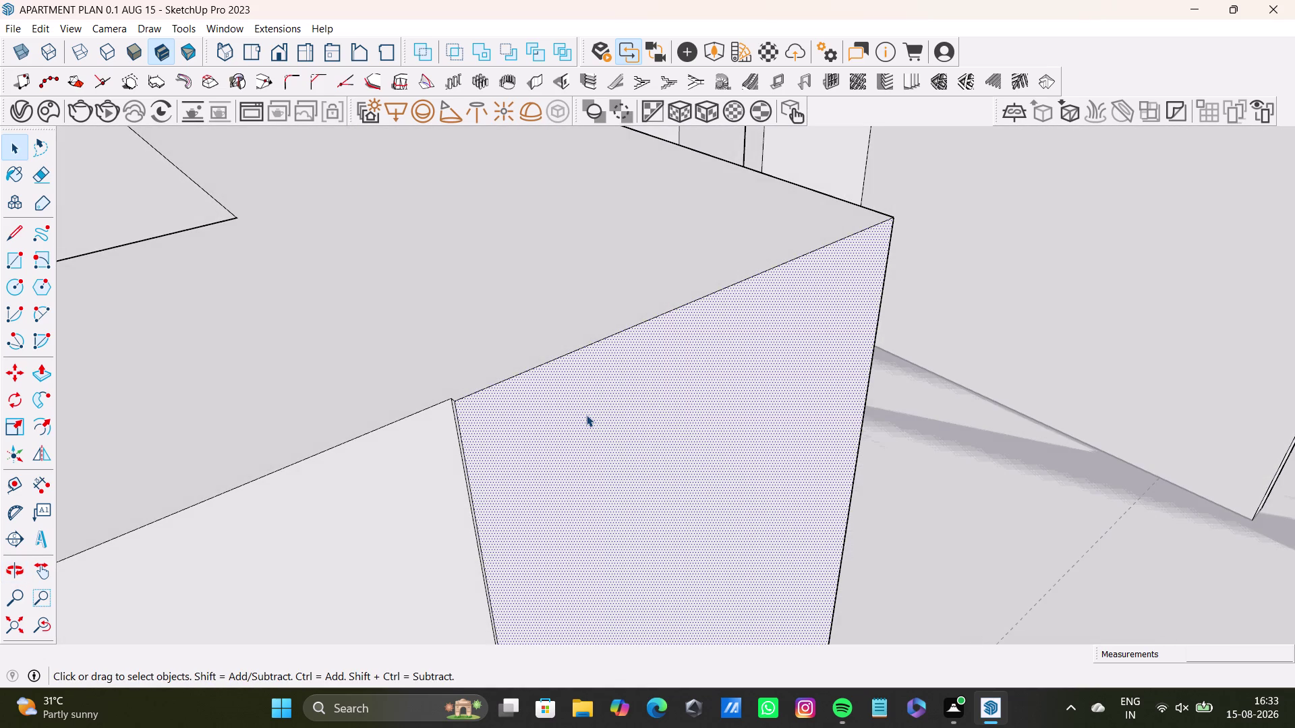
drag(548, 411, 533, 399)
key(p)
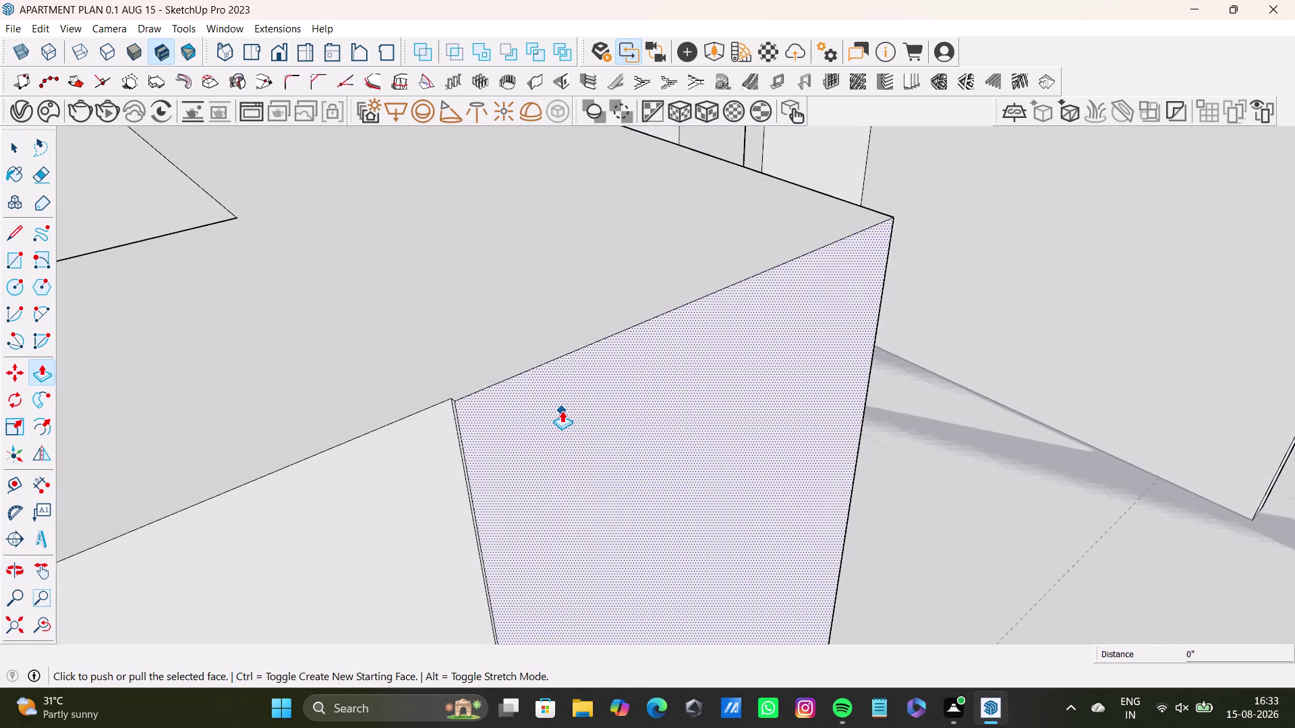
key(p)
drag(562, 411, 547, 407)
key(space)
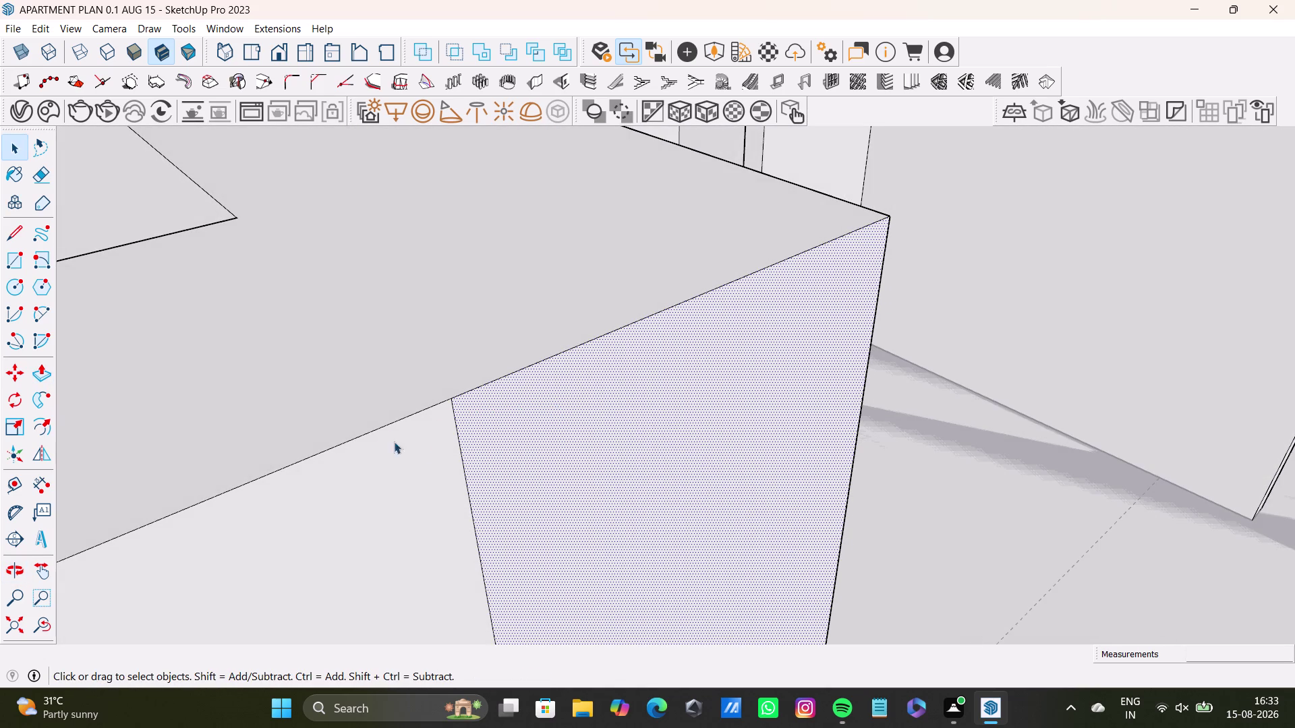
click(461, 467)
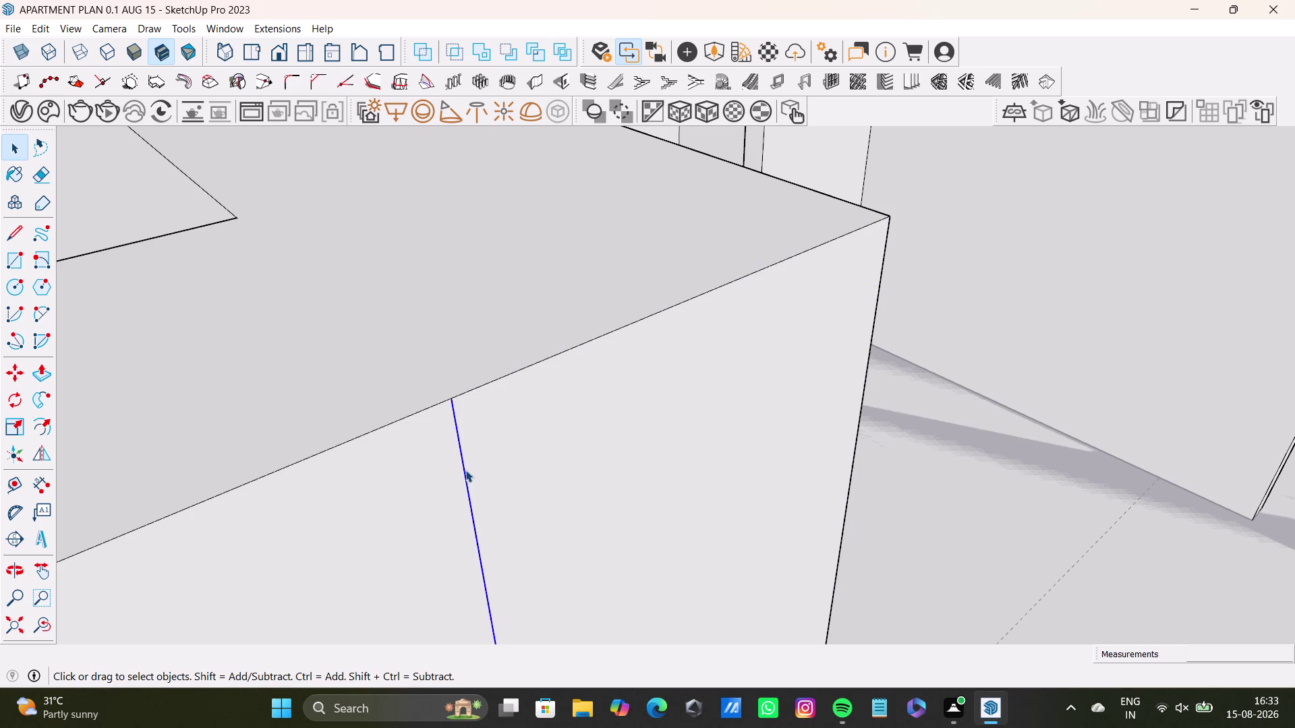
key(Delete)
scroll(down, 3)
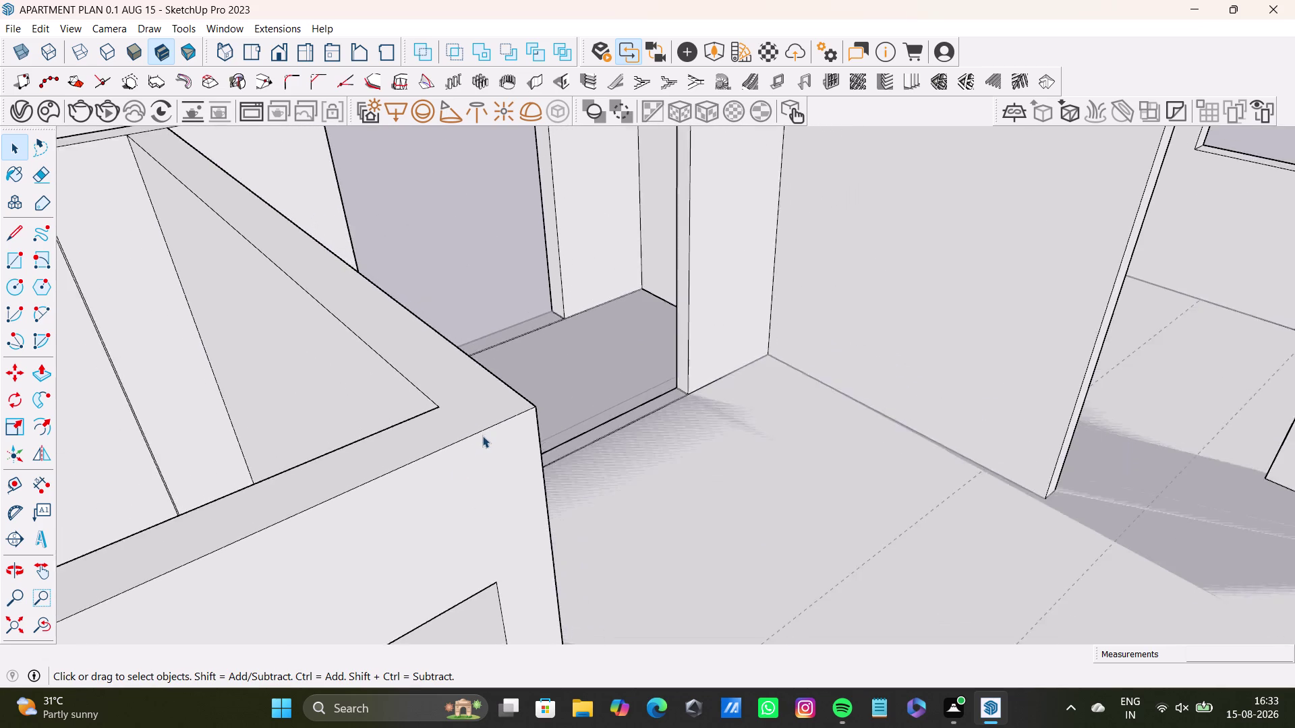
scroll(down, 3)
middle_drag(515, 442, 576, 491)
middle_drag(577, 473, 756, 476)
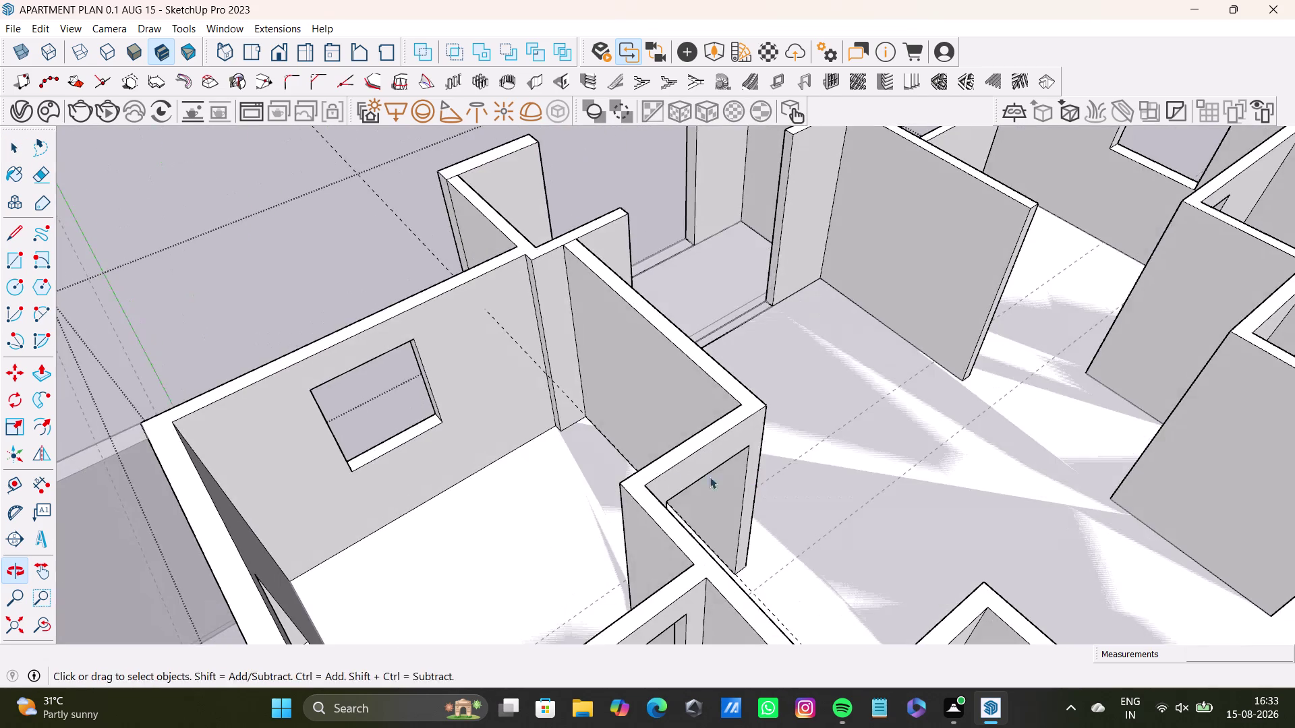
middle_drag(671, 474, 370, 533)
middle_drag(363, 536, 510, 543)
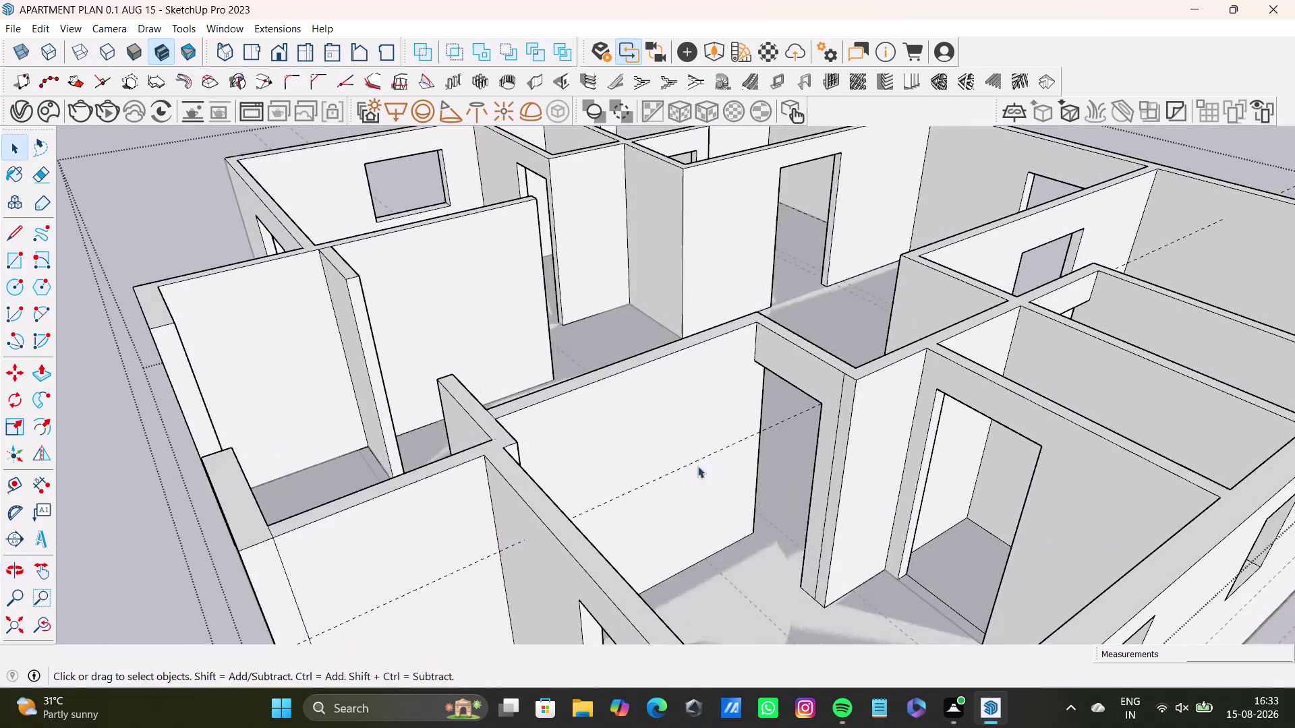
middle_drag(710, 464, 182, 477)
scroll(down, 3)
key(space)
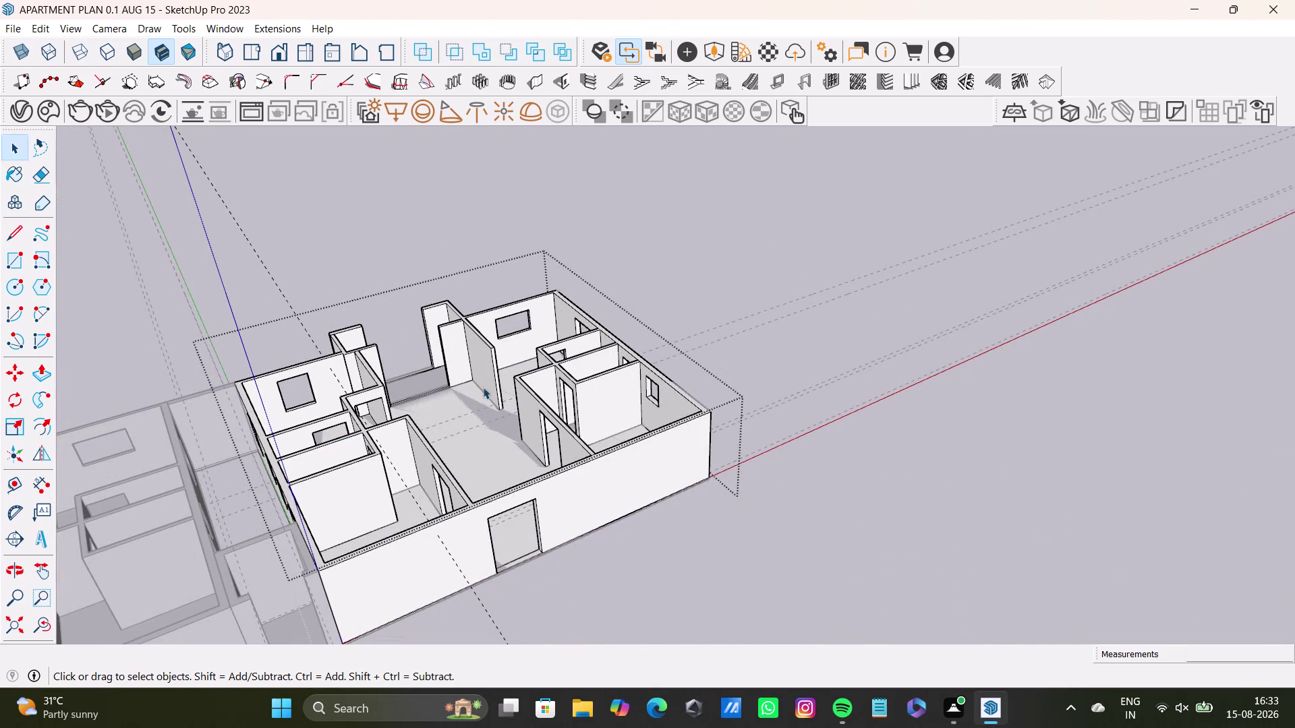
click(480, 422)
double_click(716, 272)
scroll(down, 3)
middle_drag(261, 500, 502, 422)
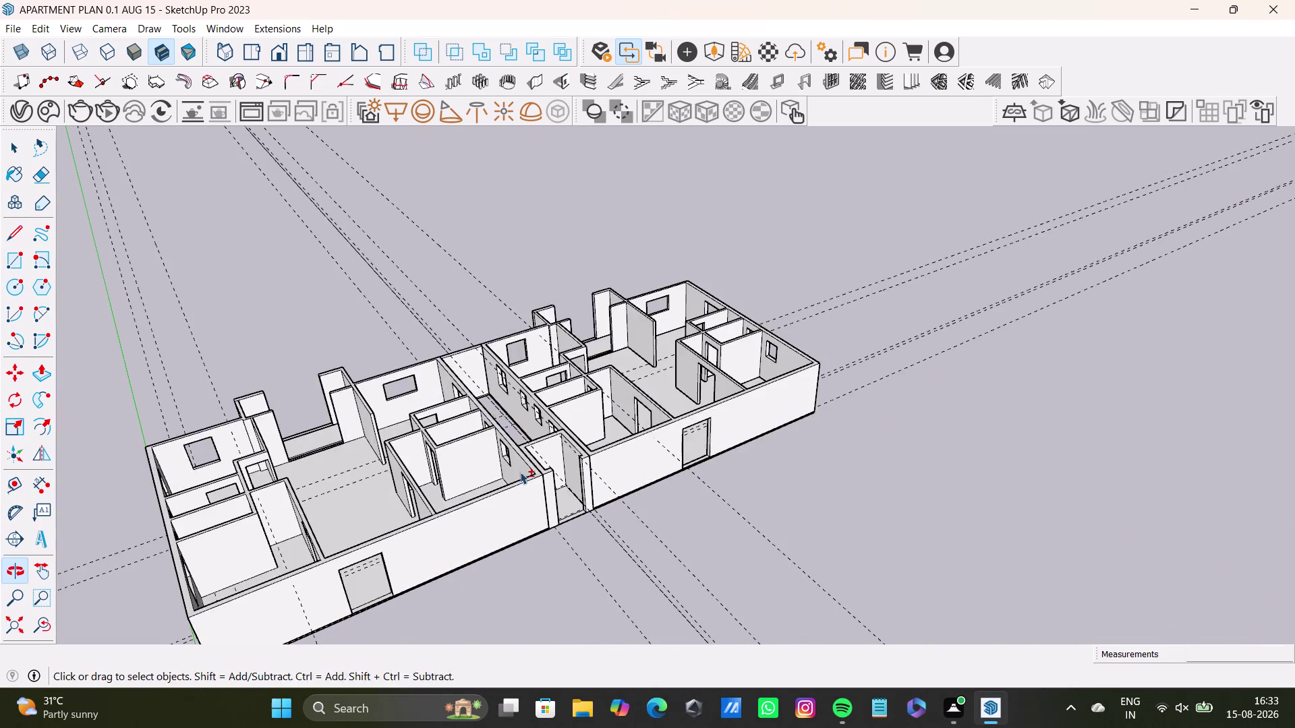
middle_drag(527, 498, 333, 679)
scroll(up, 3)
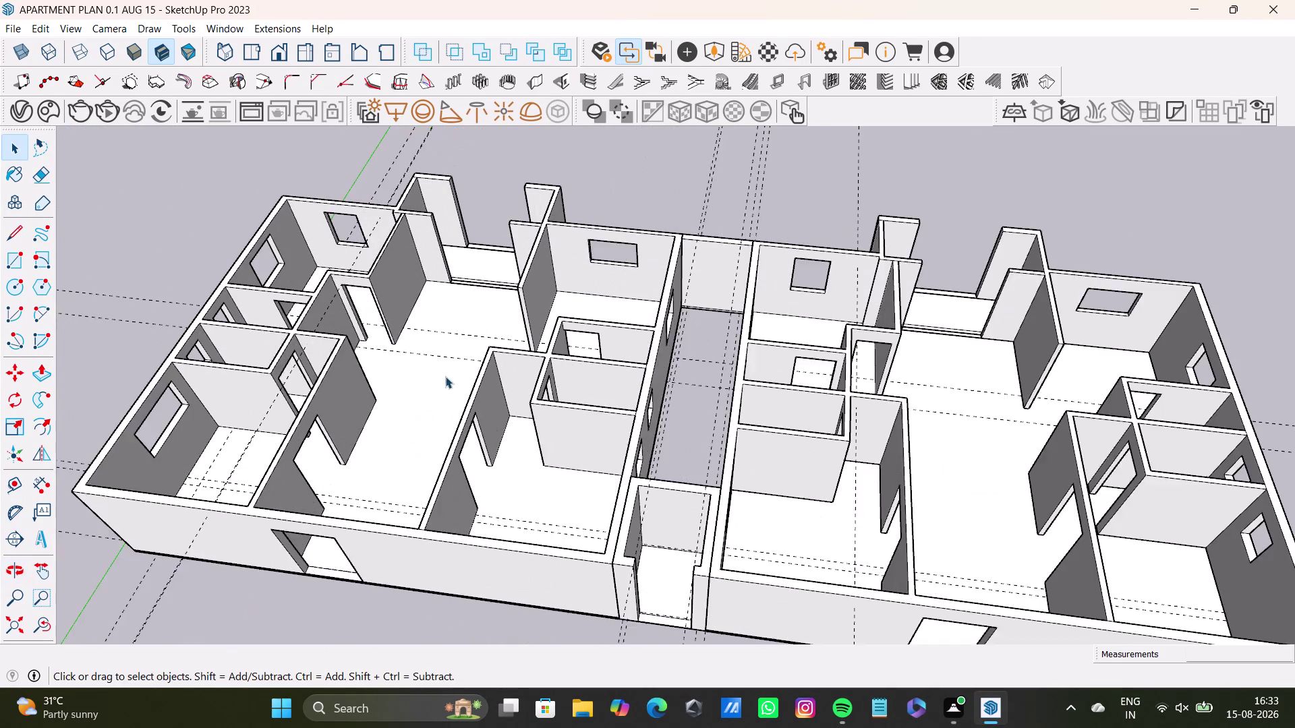
scroll(up, 3)
scroll(down, 3)
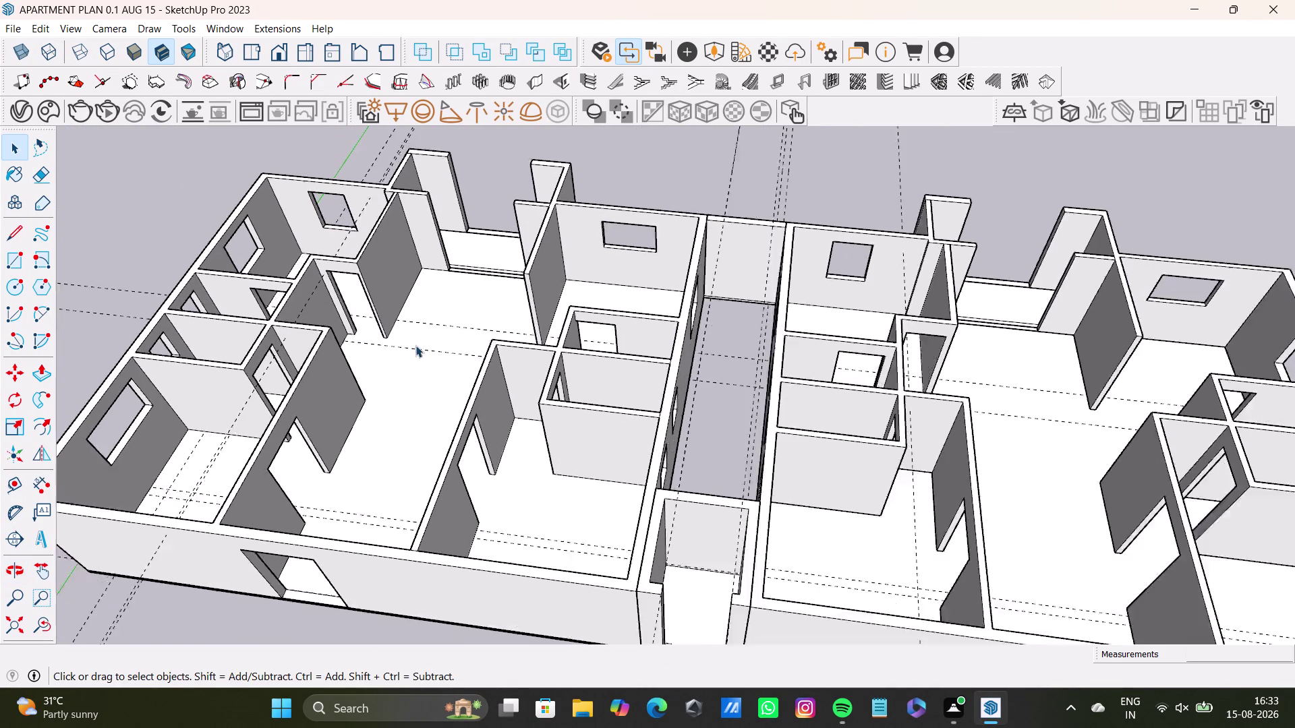
scroll(down, 3)
key(space)
click(597, 213)
click(557, 210)
key(space)
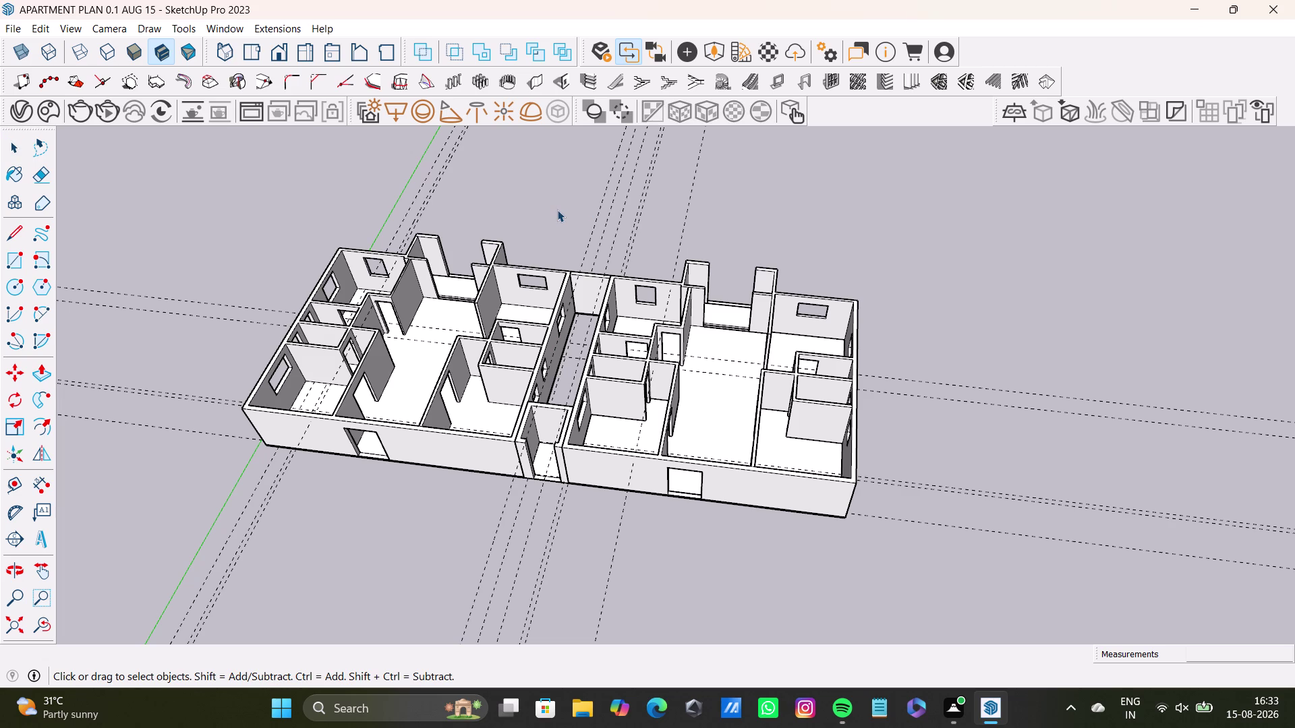
click(557, 209)
scroll(up, 3)
middle_drag(555, 273, 607, 344)
middle_drag(545, 454, 542, 520)
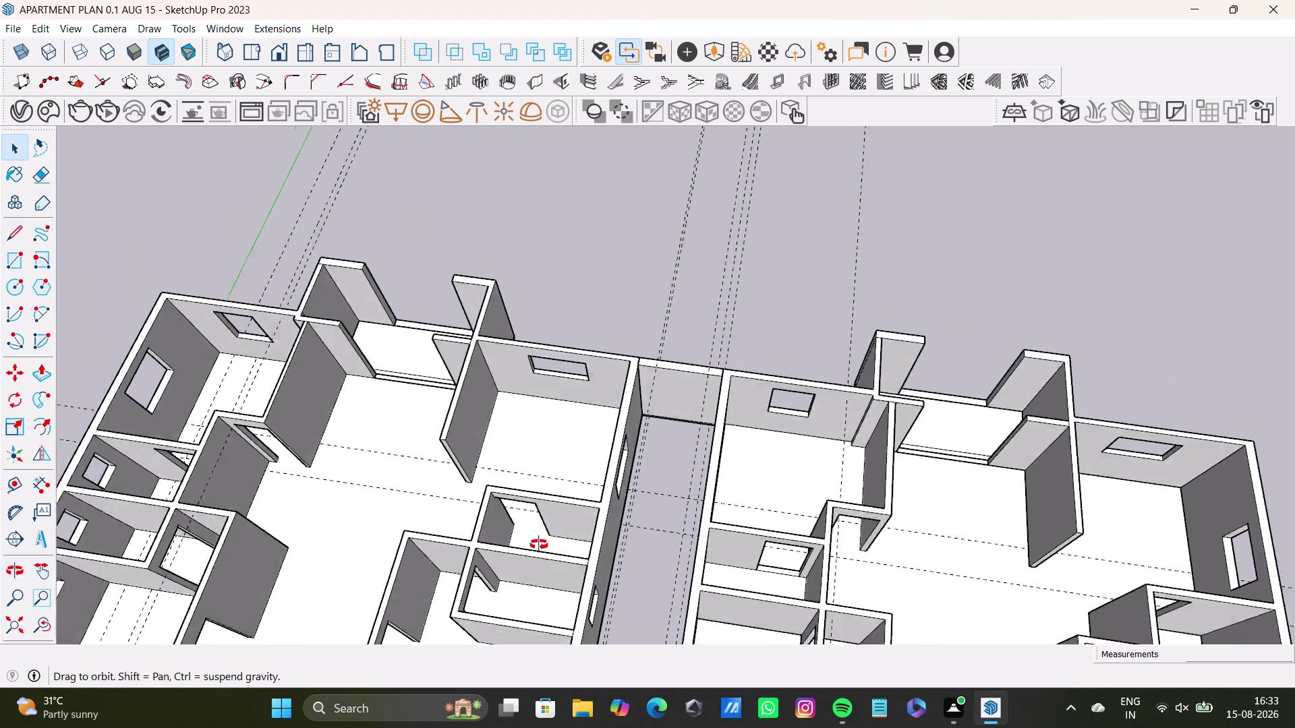
middle_drag(543, 521, 507, 427)
scroll(up, 3)
scroll(down, 3)
scroll(up, 3)
scroll(down, 3)
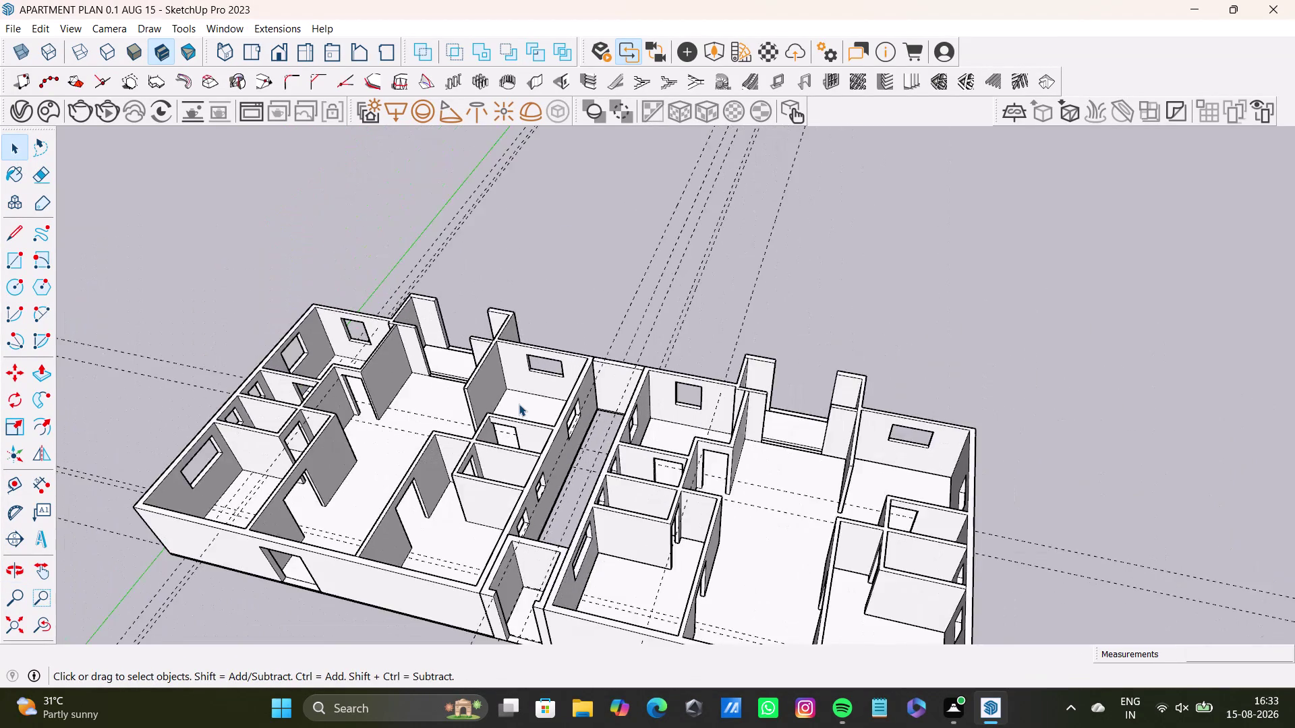
scroll(down, 3)
middle_drag(508, 482, 612, 448)
middle_drag(626, 486, 728, 397)
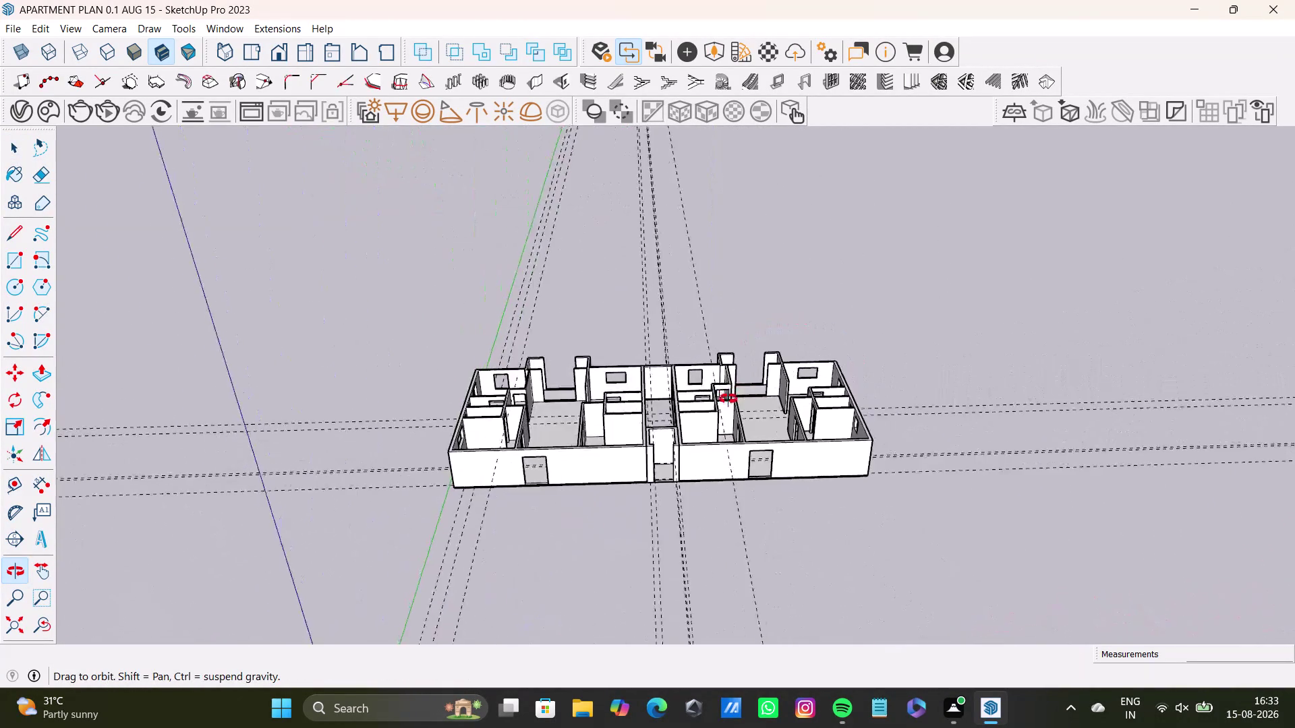
middle_drag(728, 397, 722, 676)
middle_drag(552, 496, 567, 515)
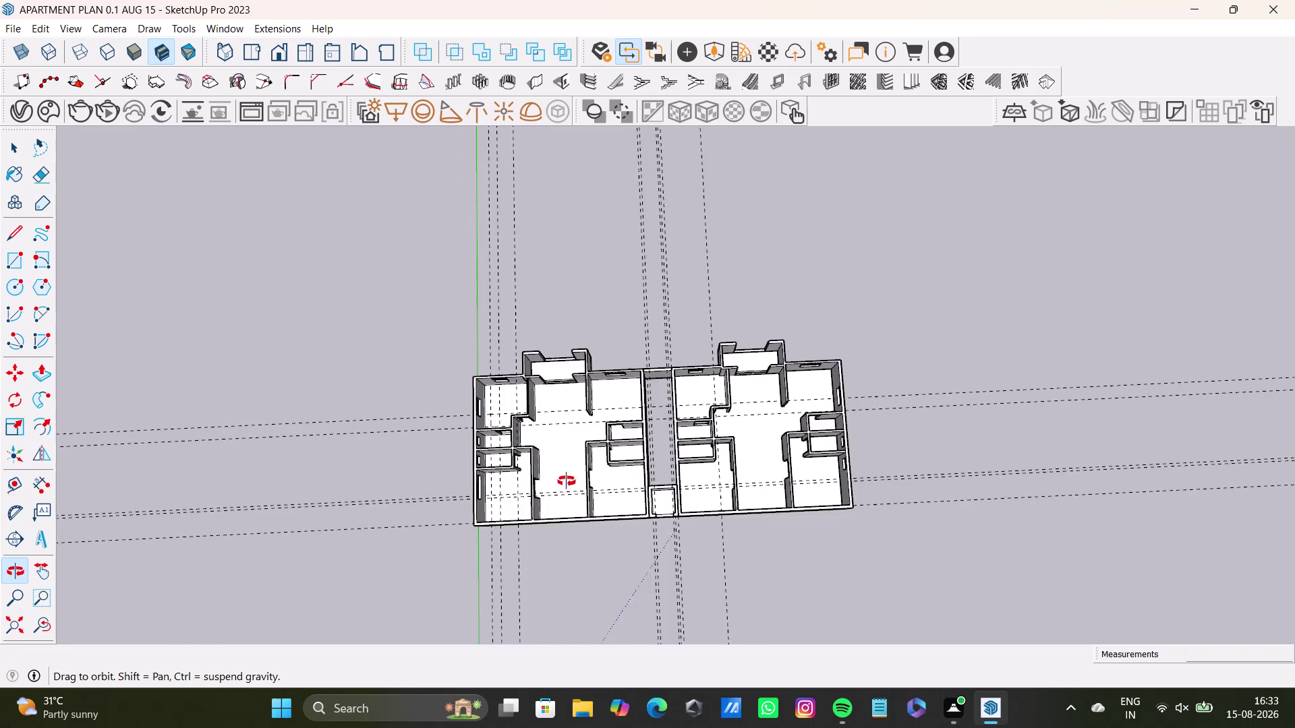
middle_drag(566, 515, 511, 280)
scroll(up, 3)
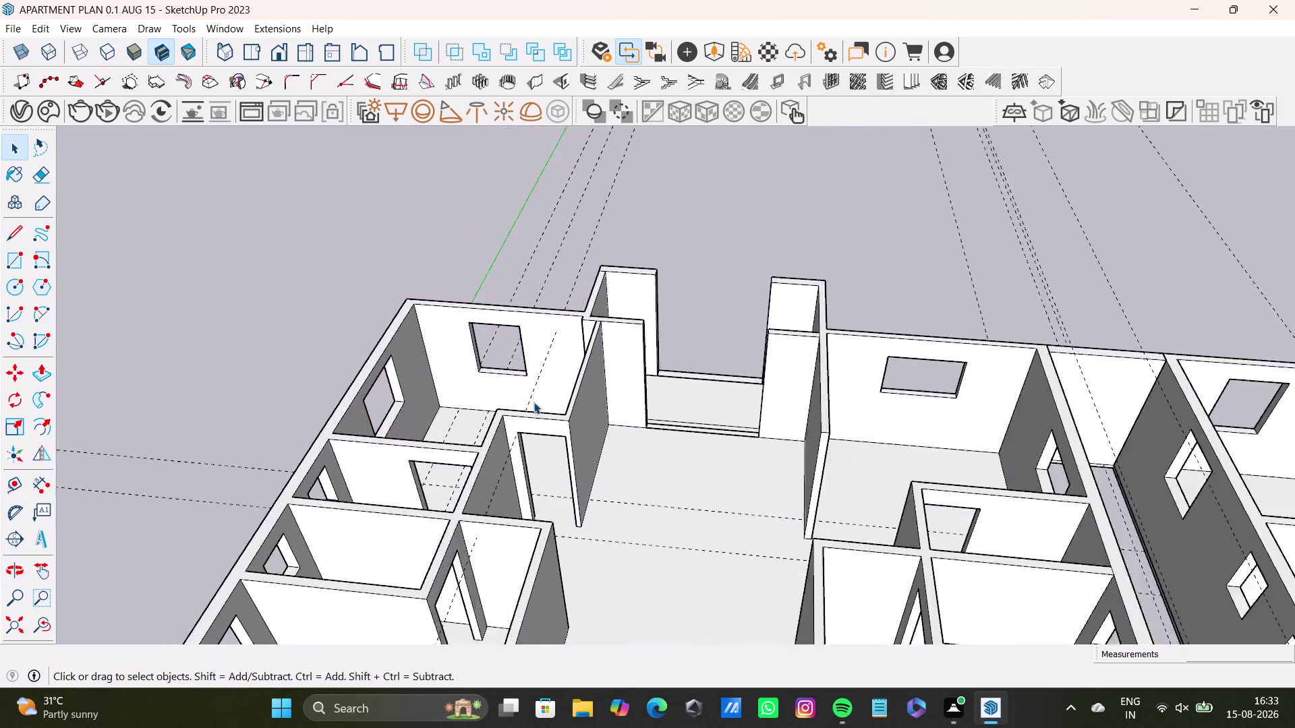
scroll(up, 3)
middle_drag(539, 394, 638, 440)
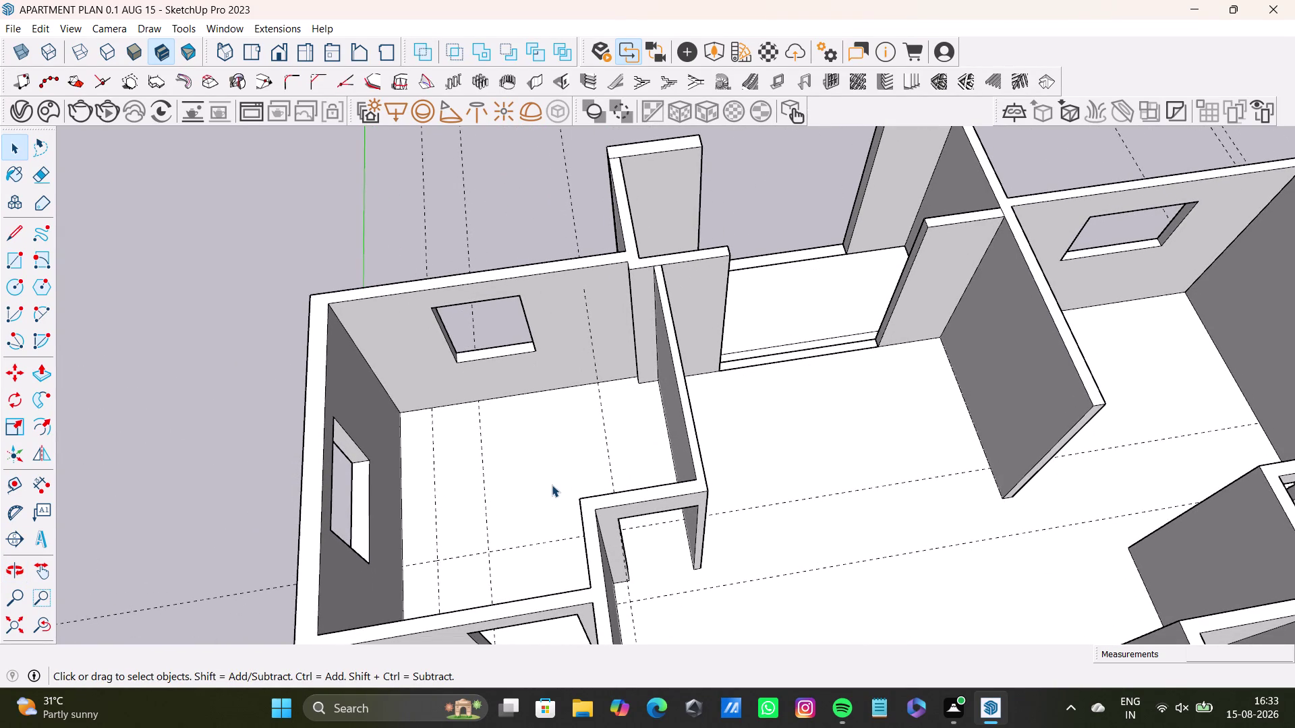
middle_drag(683, 470, 812, 484)
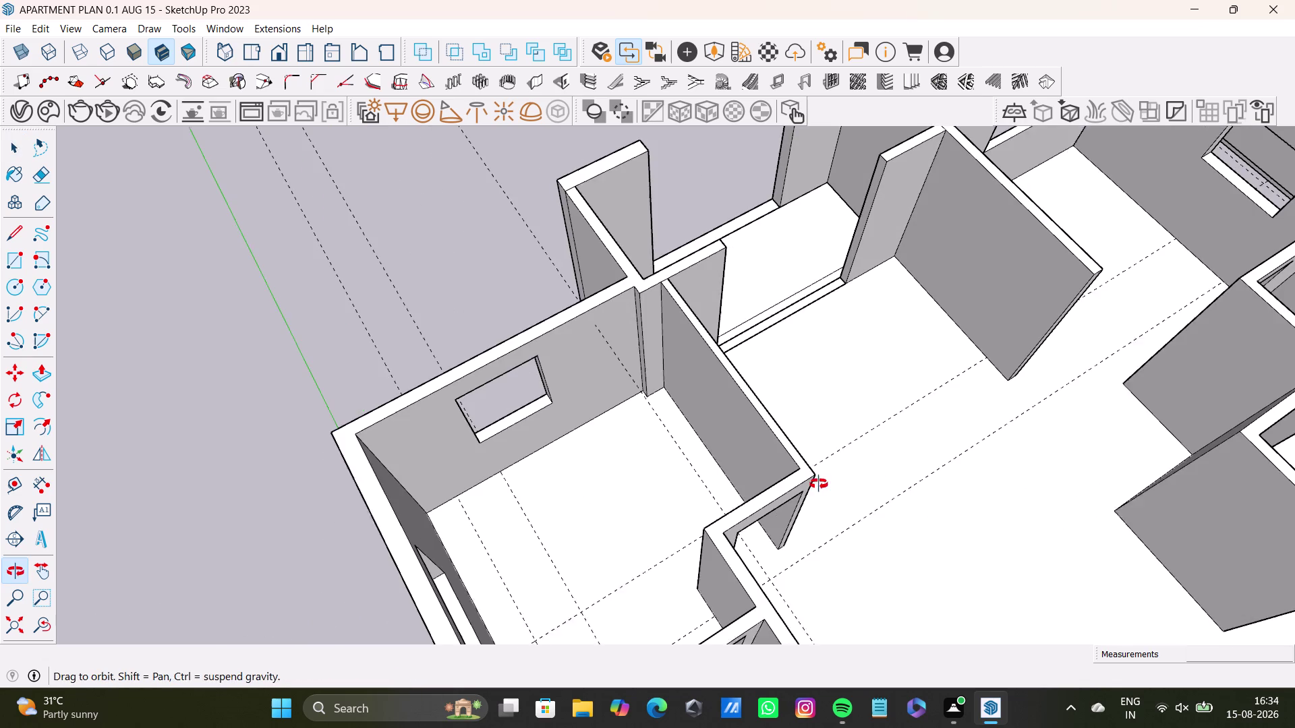
middle_drag(812, 484, 819, 484)
triple_click(754, 440)
Push the left unit's interior wall end face inward to trim it.
triple_click(757, 440)
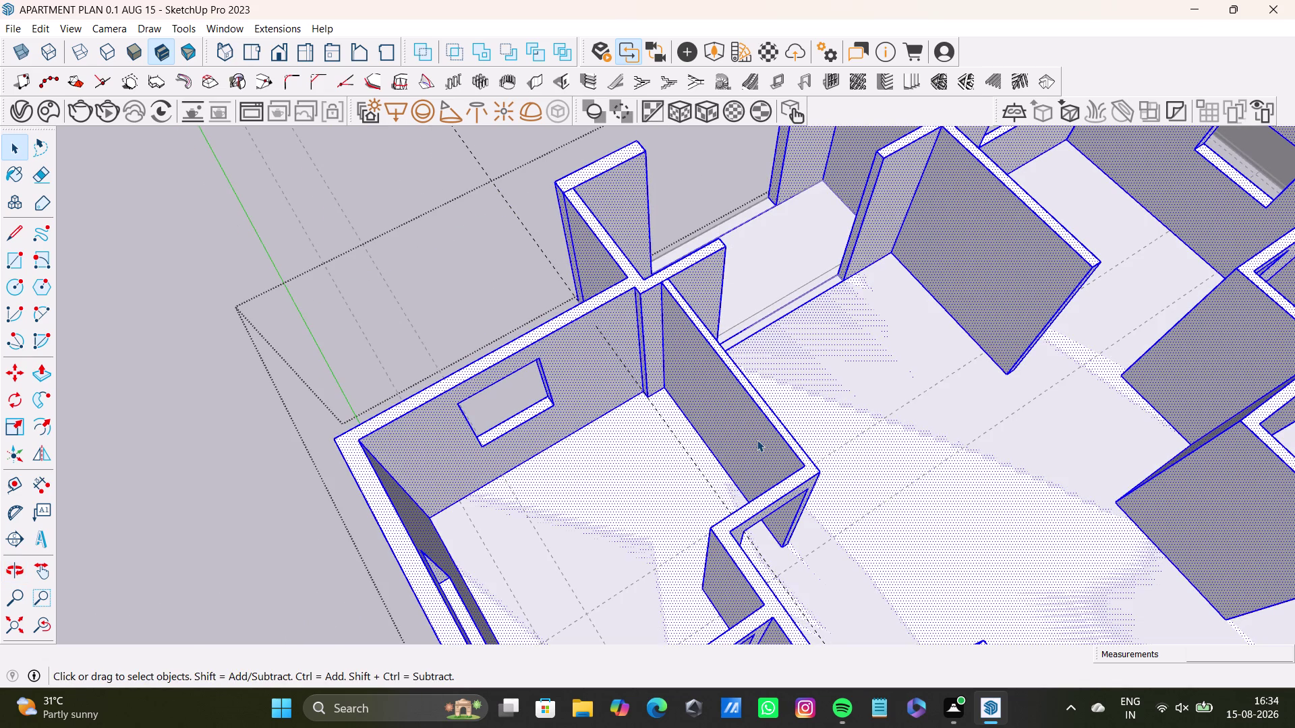
click(757, 440)
click(774, 456)
key(p)
drag(773, 451, 756, 460)
key(ctrl+z)
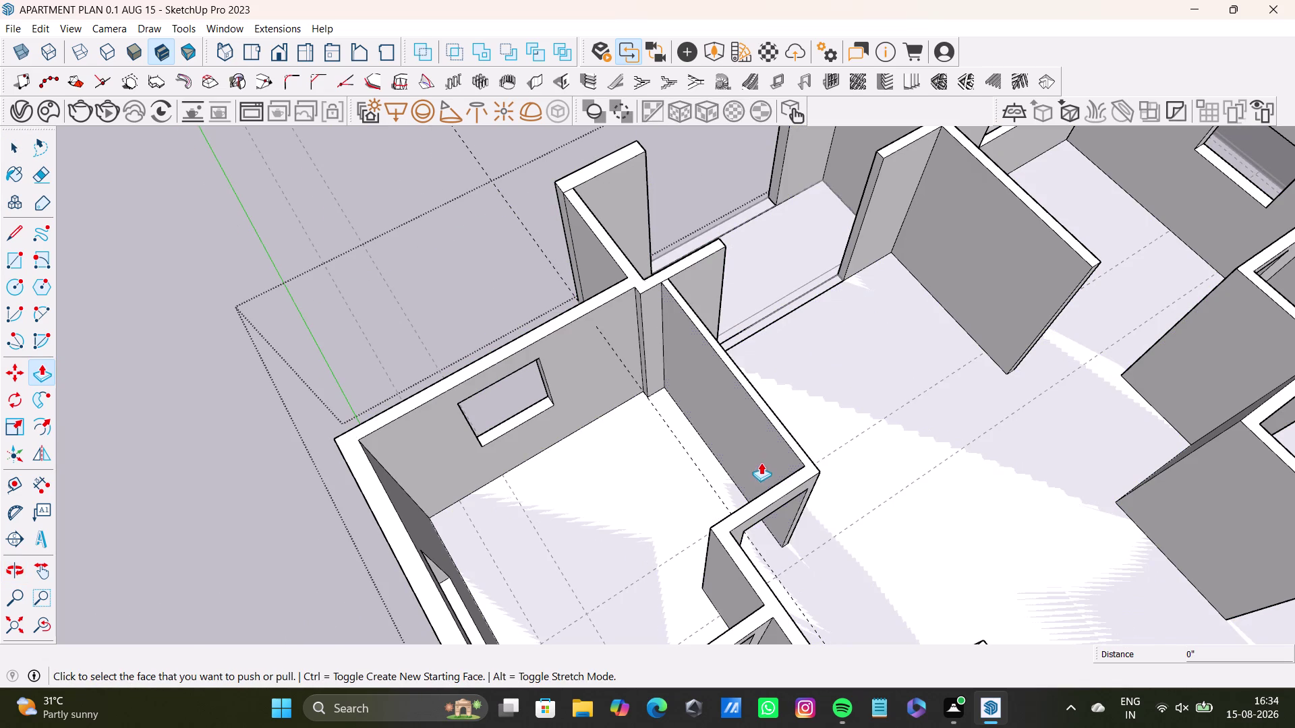
click(766, 450)
click(754, 455)
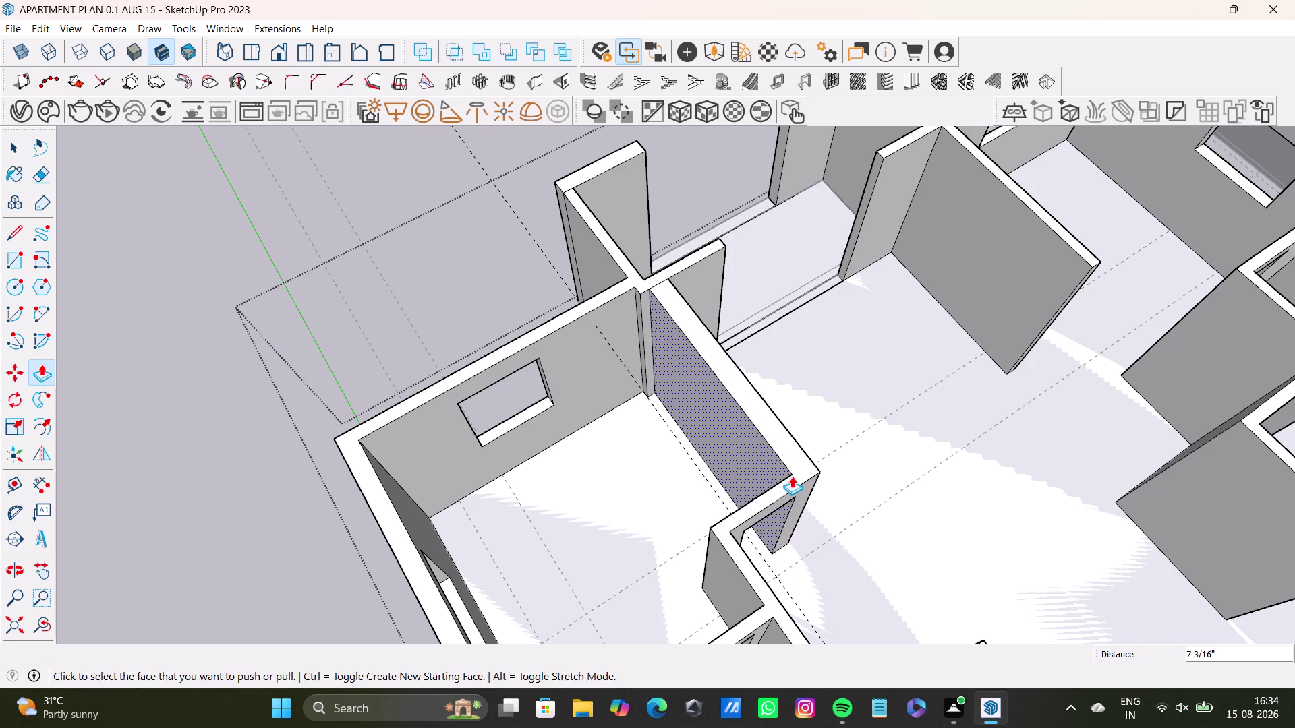
Open the right apartment unit group for editing.
middle_drag(782, 480, 592, 524)
scroll(down, 3)
middle_drag(808, 550, 525, 522)
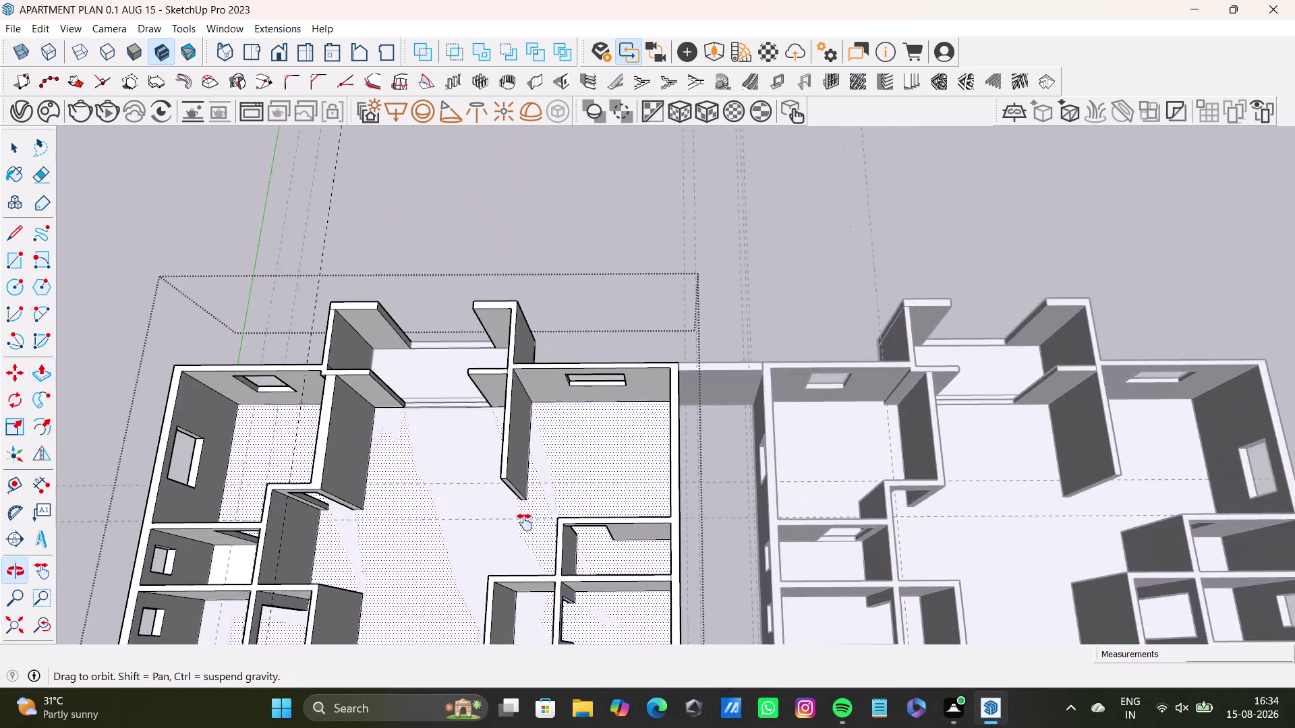
middle_drag(526, 522, 521, 523)
middle_drag(902, 469, 760, 358)
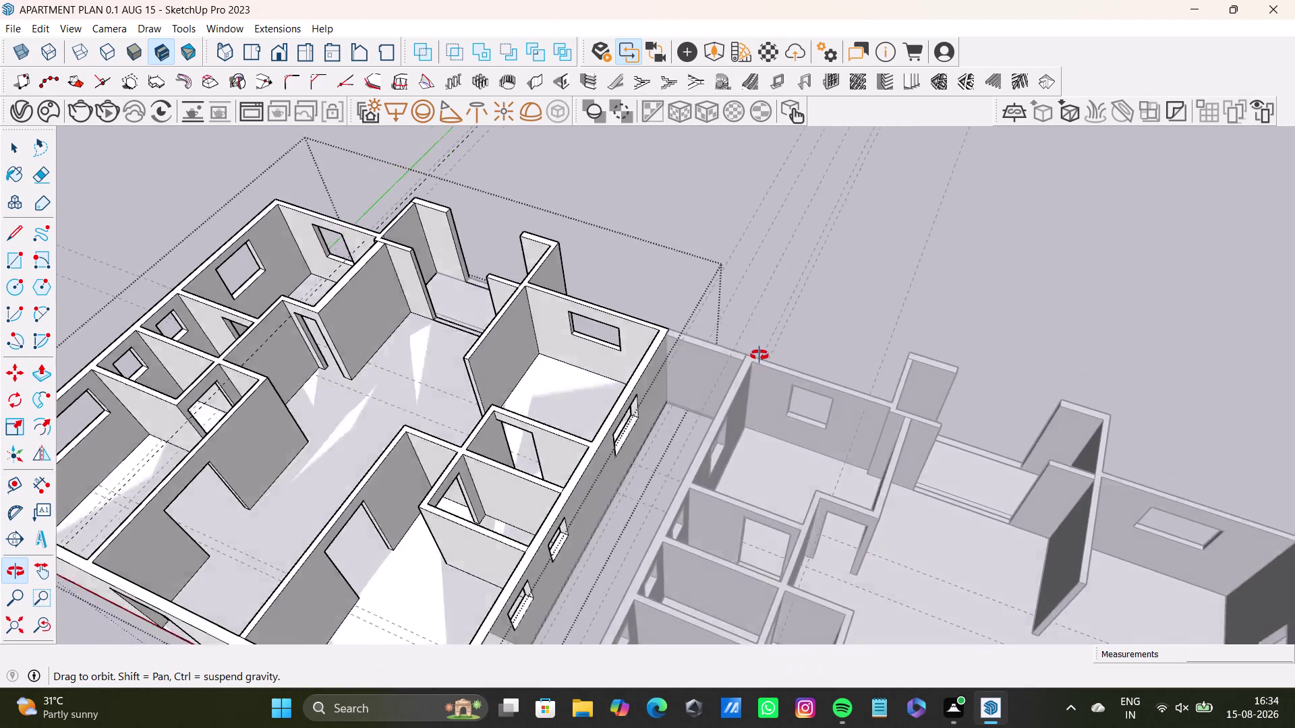
middle_drag(760, 358, 845, 497)
key(space)
click(826, 311)
middle_drag(849, 479, 894, 489)
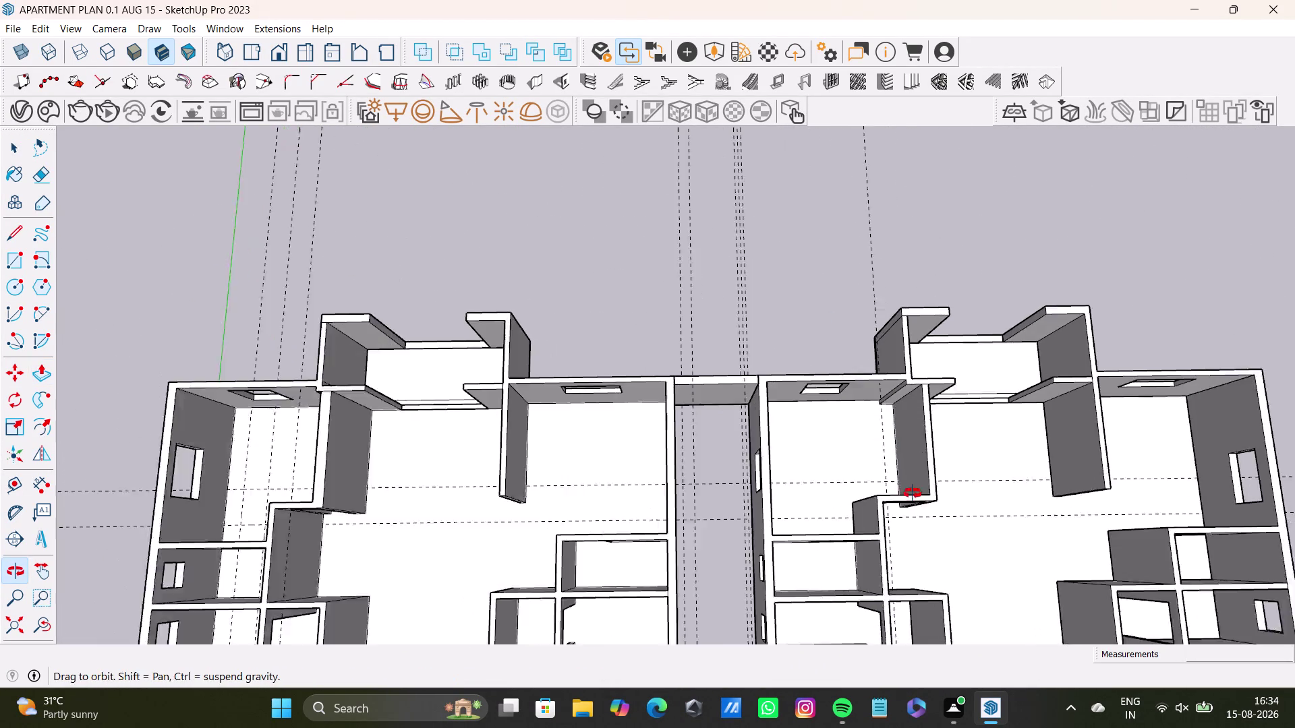
middle_drag(894, 489, 951, 496)
scroll(up, 3)
click(941, 421)
click(936, 423)
triple_click(932, 426)
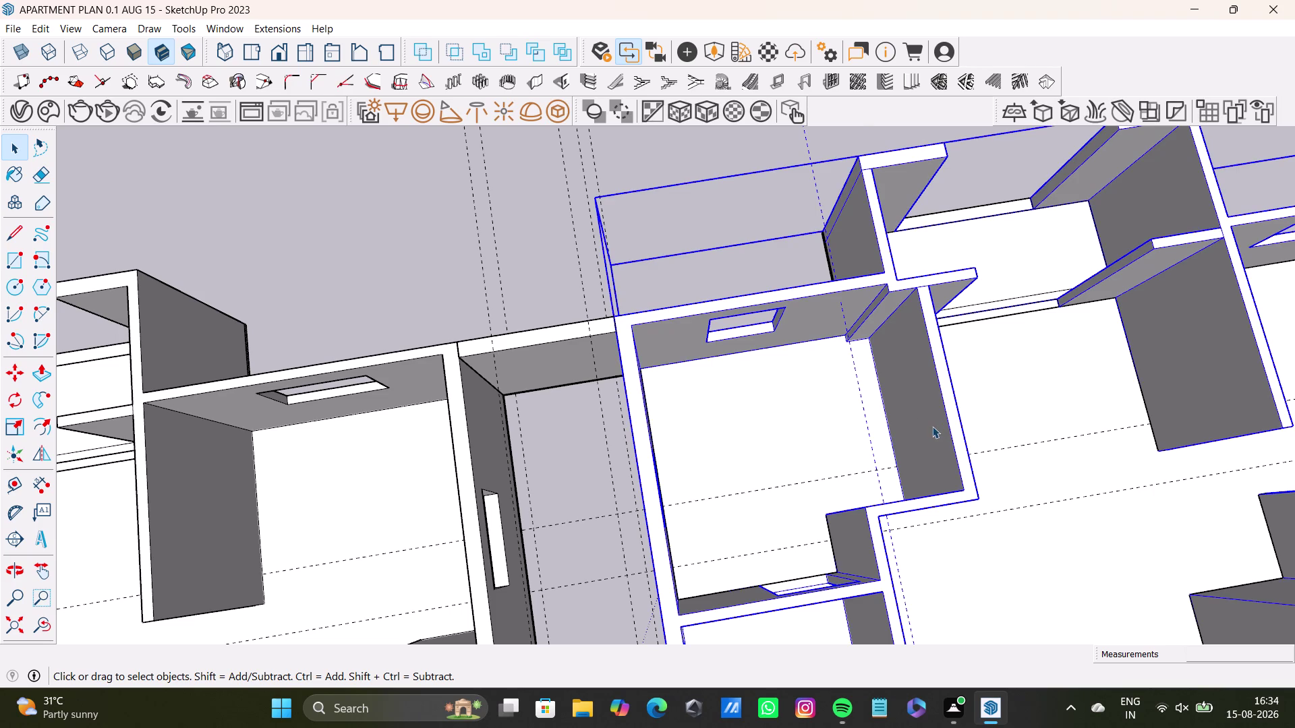
click(930, 426)
double_click(931, 430)
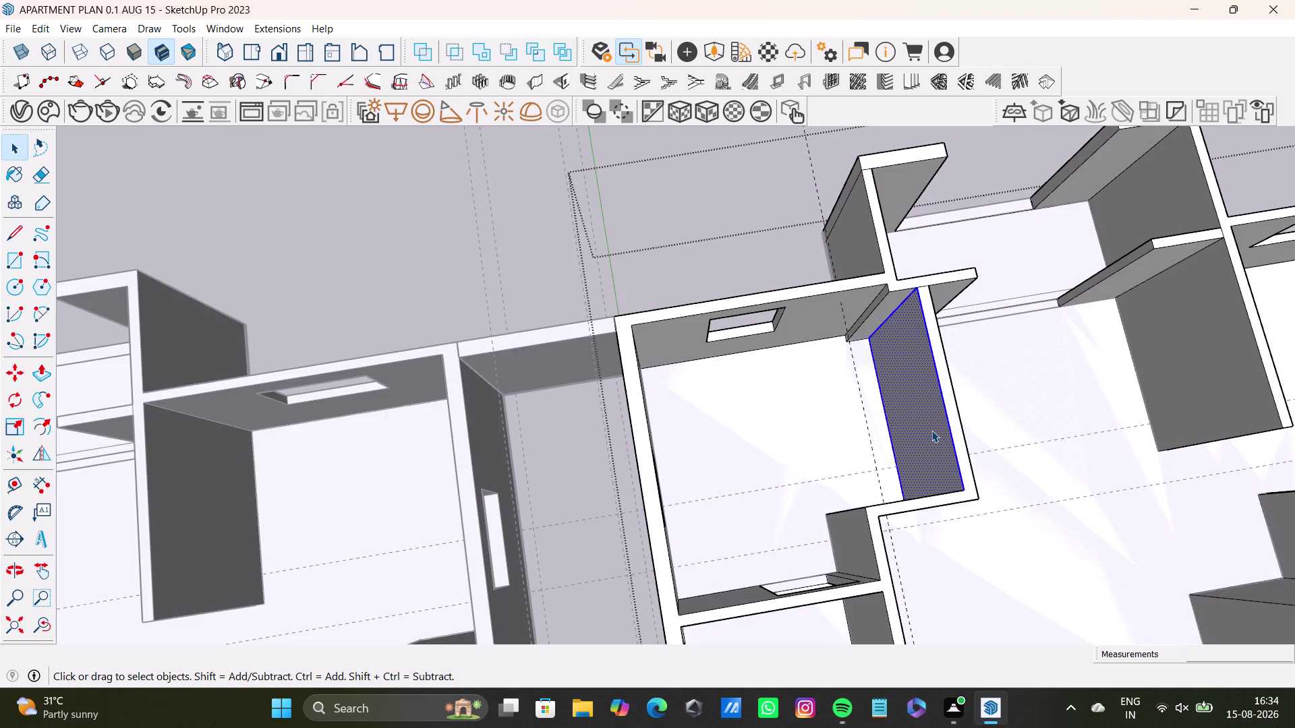
Push the right unit's partition end face back about 6 11/16", viewing both units.
key(p)
drag(931, 430, 921, 433)
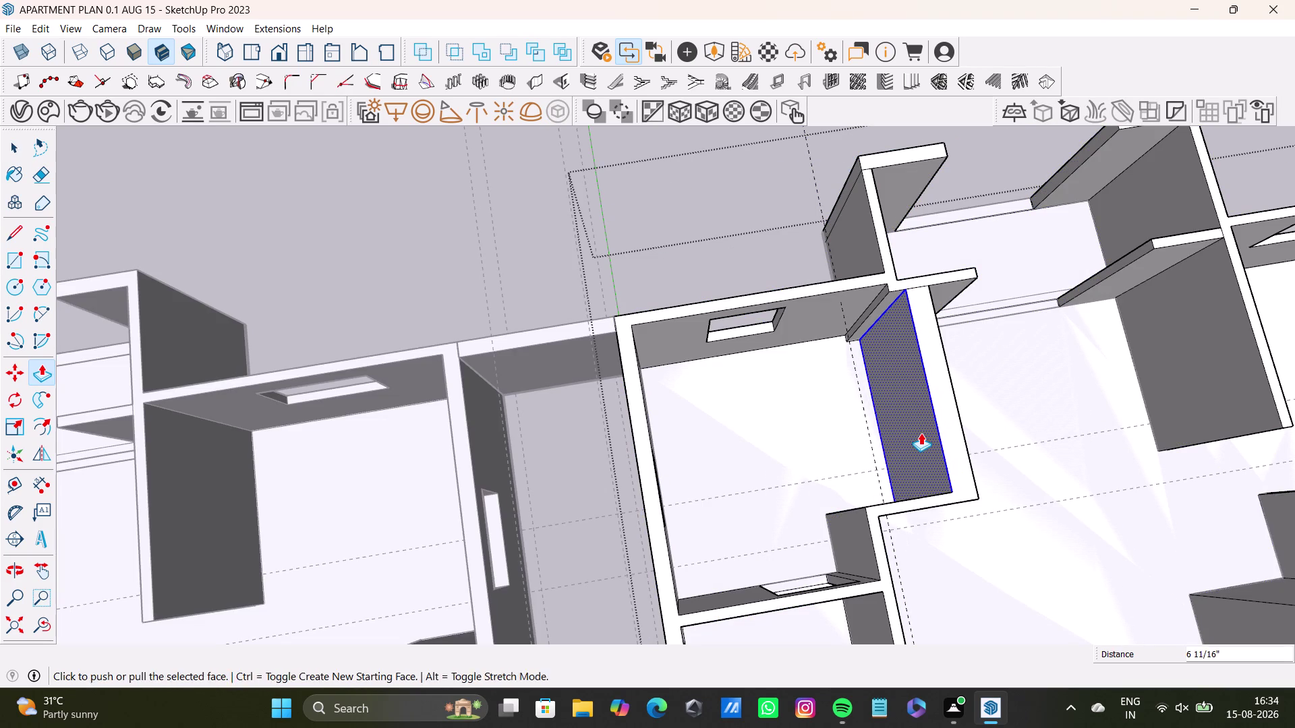
key(space)
click(607, 277)
scroll(down, 3)
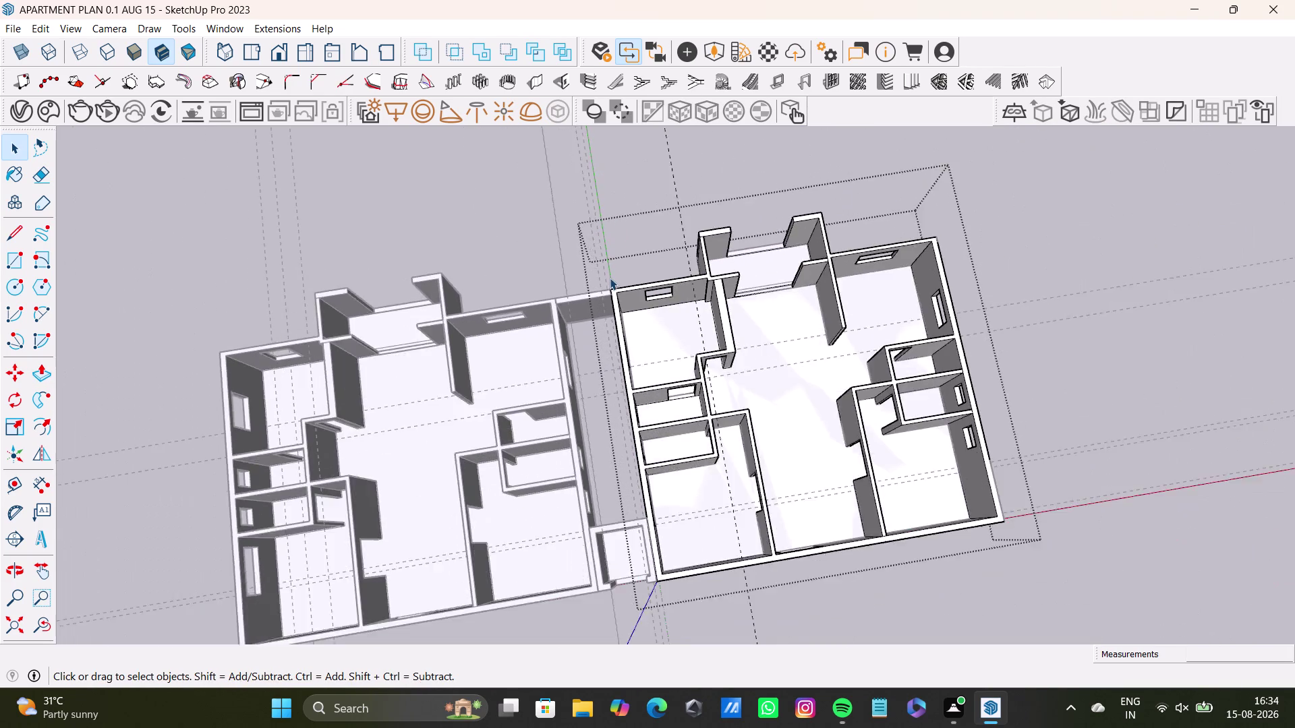
scroll(down, 3)
key(space)
double_click(541, 227)
middle_drag(581, 340, 814, 386)
middle_drag(853, 446, 841, 451)
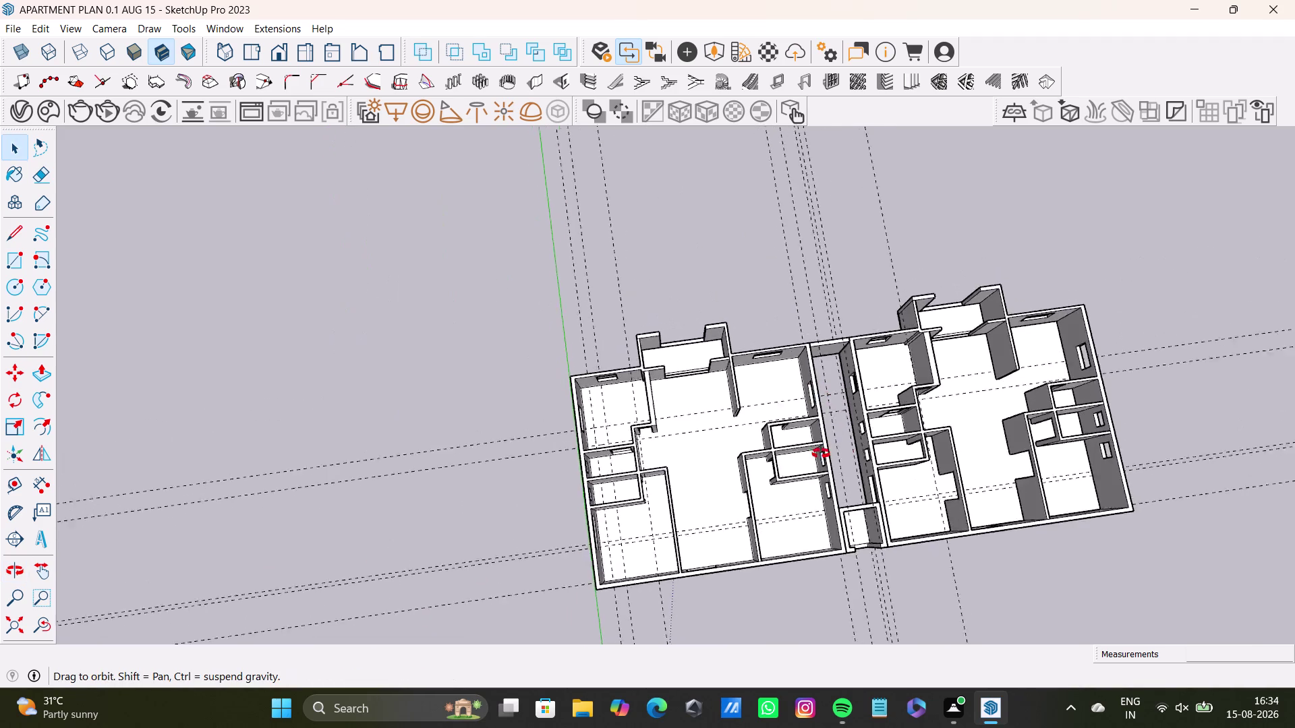
middle_drag(840, 451, 849, 413)
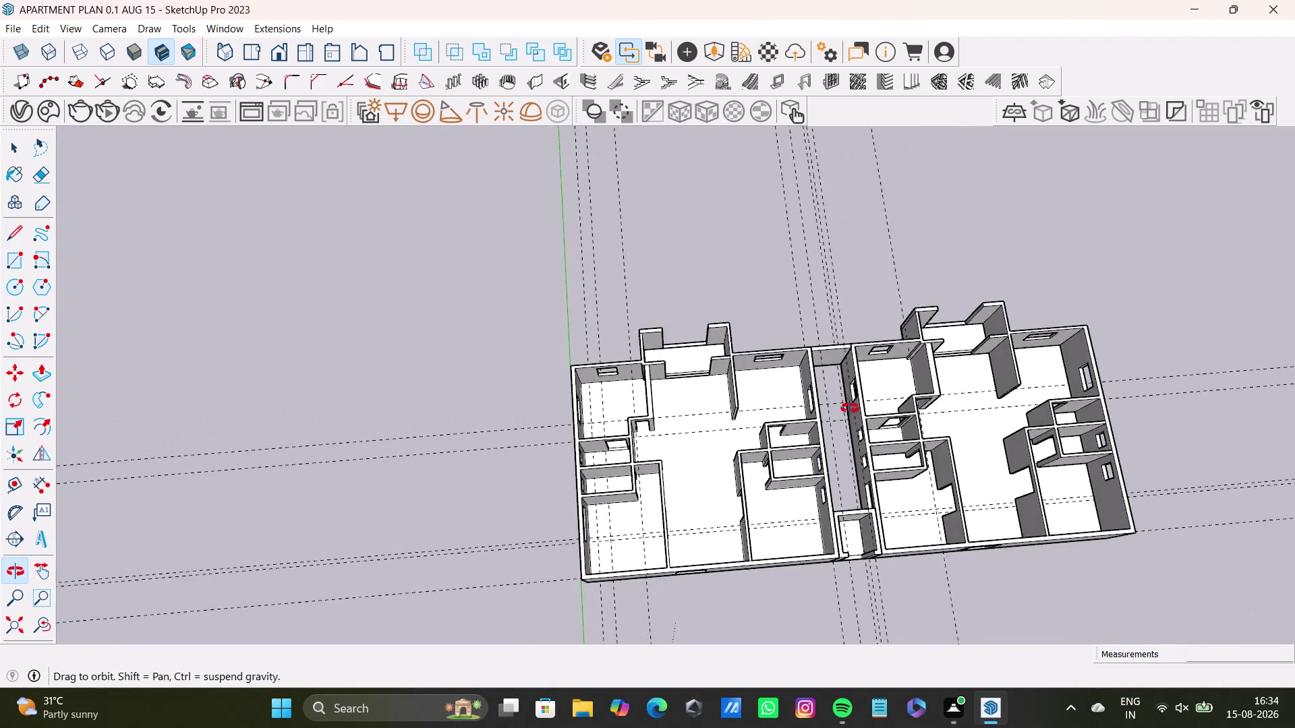
middle_drag(849, 414, 734, 365)
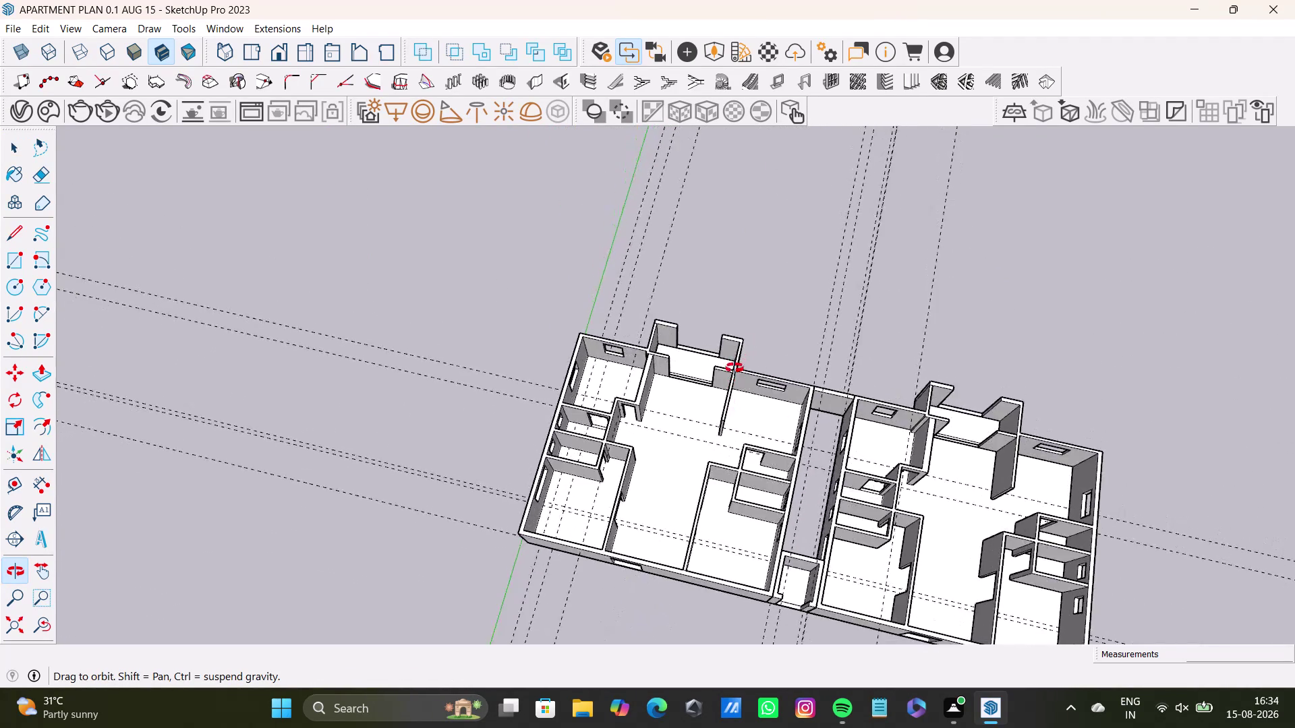
middle_drag(735, 364, 820, 426)
scroll(up, 3)
middle_drag(646, 424, 660, 421)
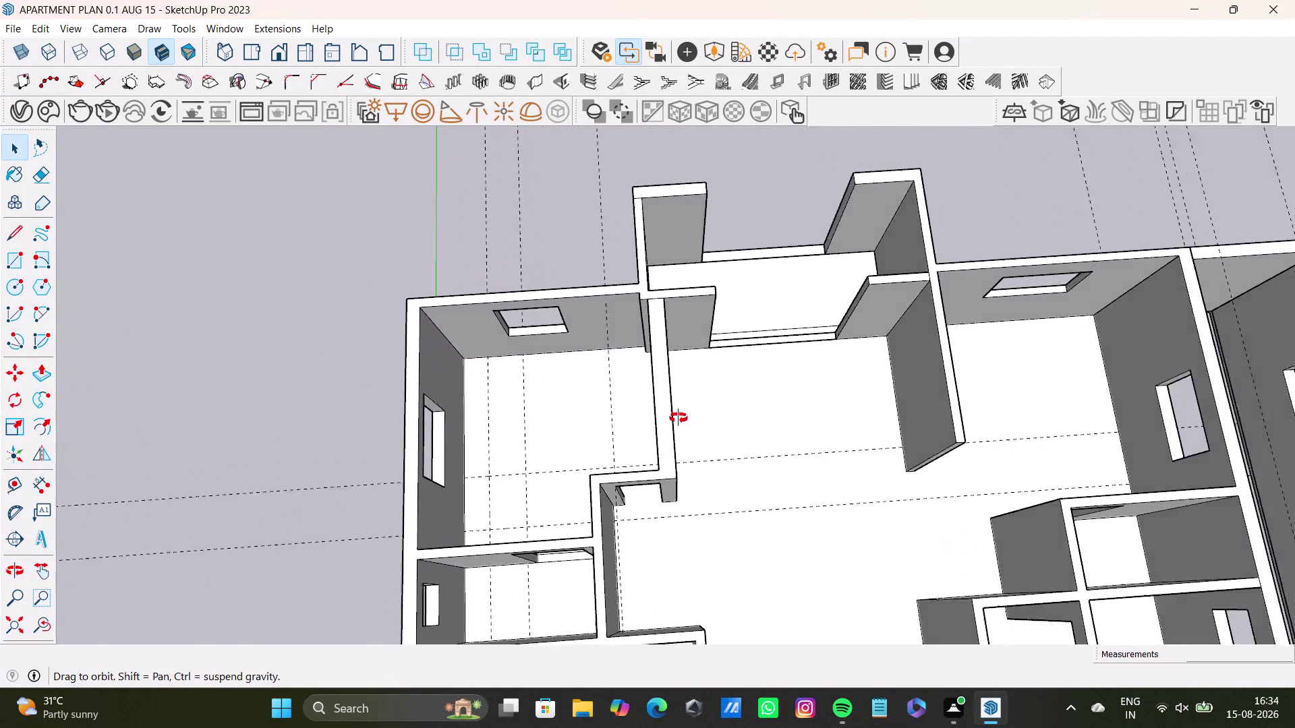
middle_drag(660, 421, 823, 360)
scroll(up, 3)
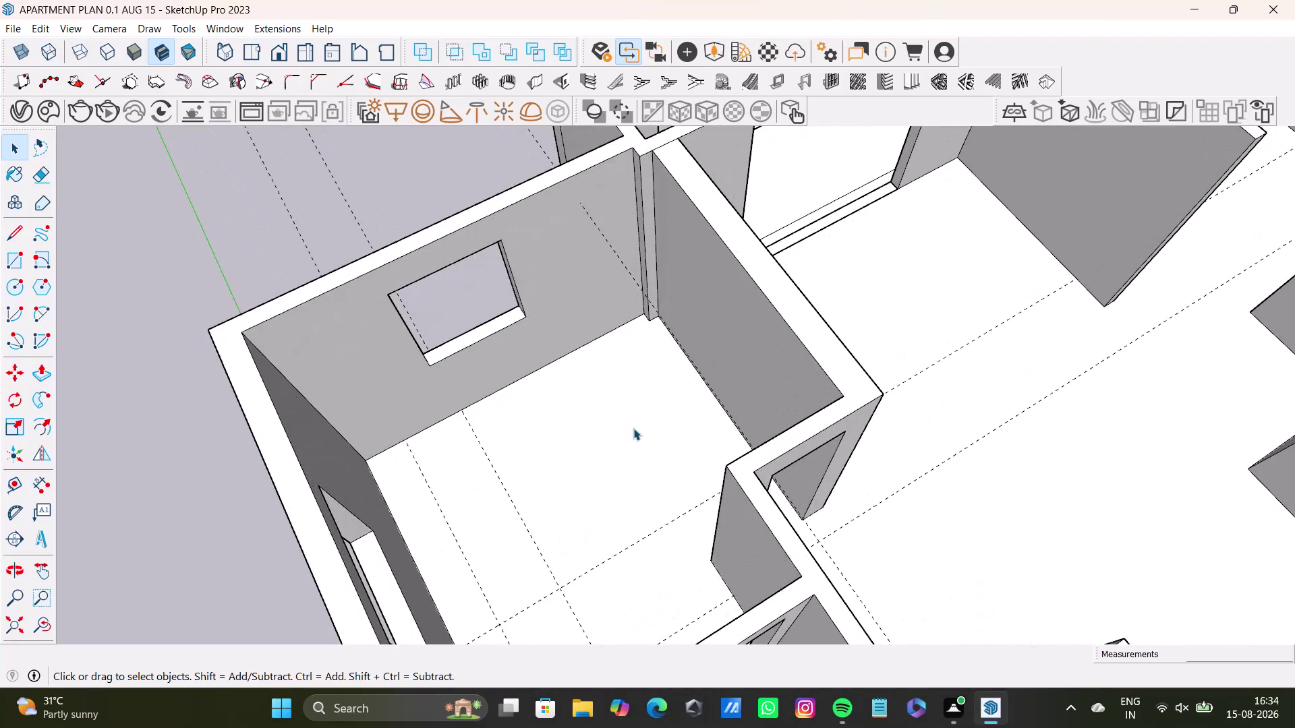
middle_drag(669, 489, 776, 508)
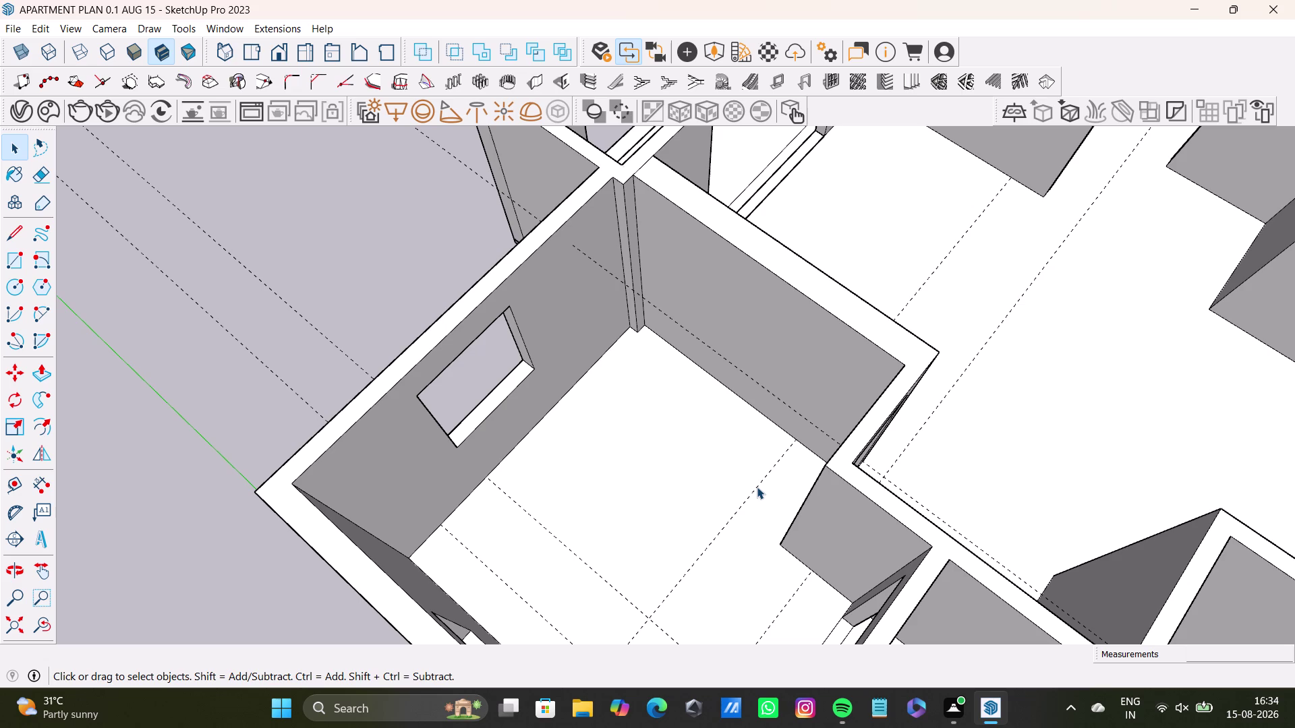
key(space)
scroll(down, 3)
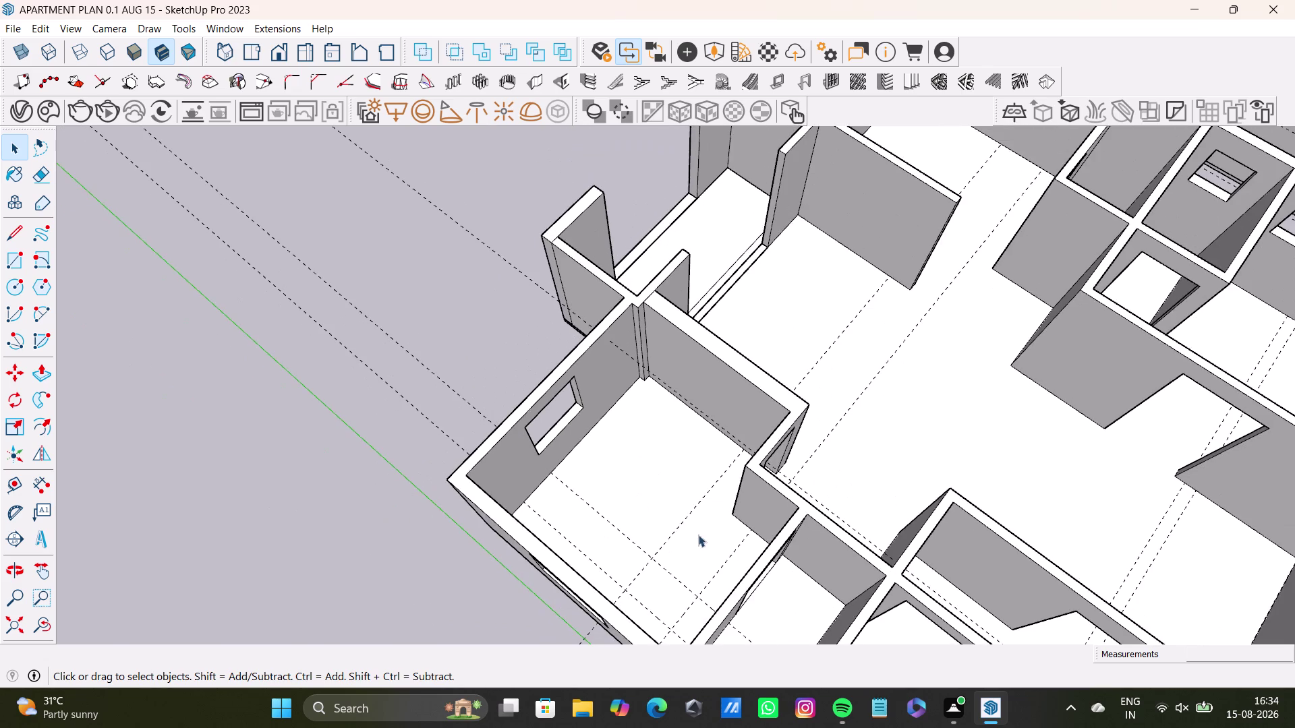
middle_drag(683, 540, 542, 455)
Turn off Guides in the View menu.
click(38, 27)
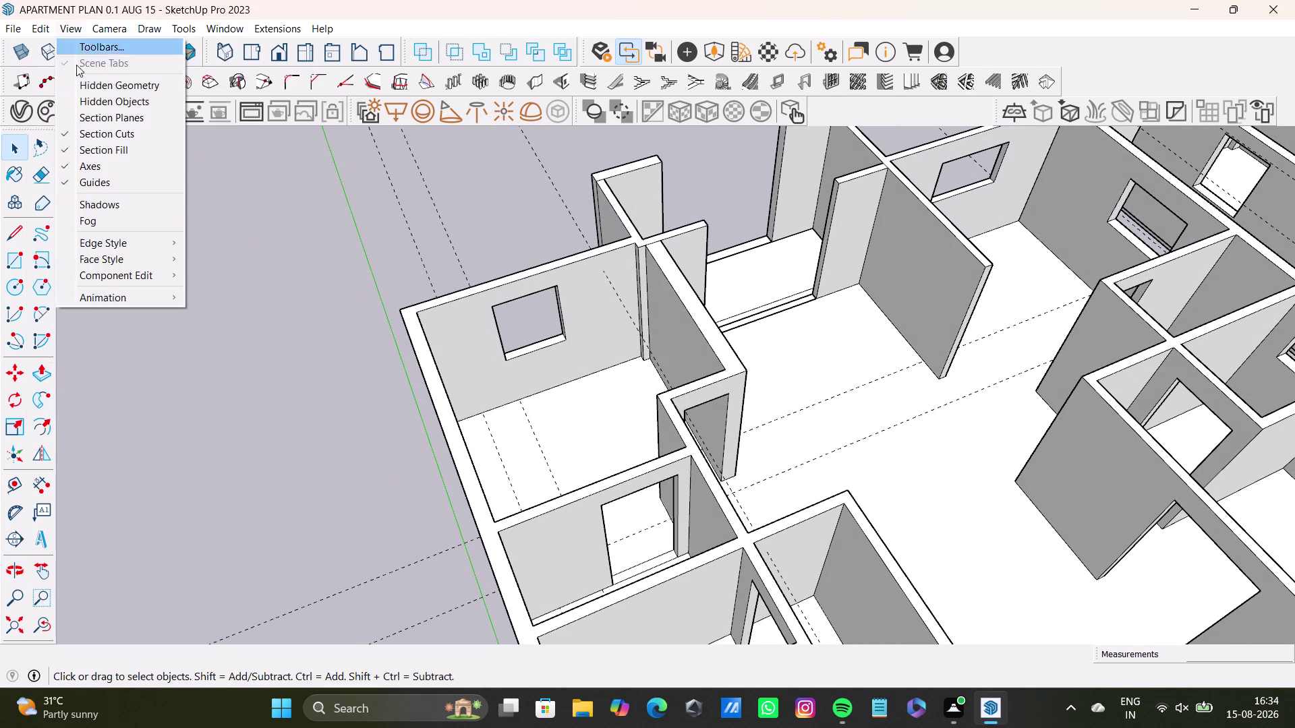
click(72, 170)
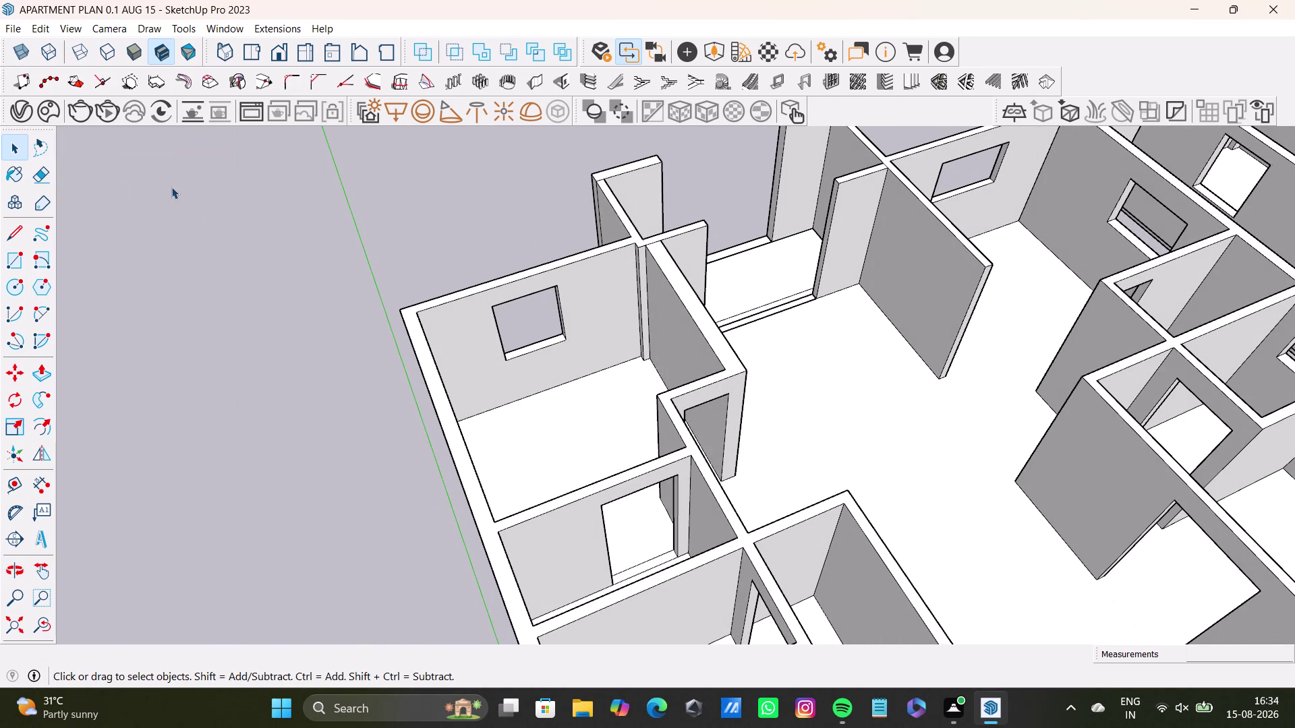
scroll(down, 3)
middle_drag(569, 400, 738, 442)
scroll(up, 3)
Orbit across both apartment units, ending close on the thin partition jamb.
middle_drag(666, 387, 717, 443)
middle_drag(708, 502, 867, 516)
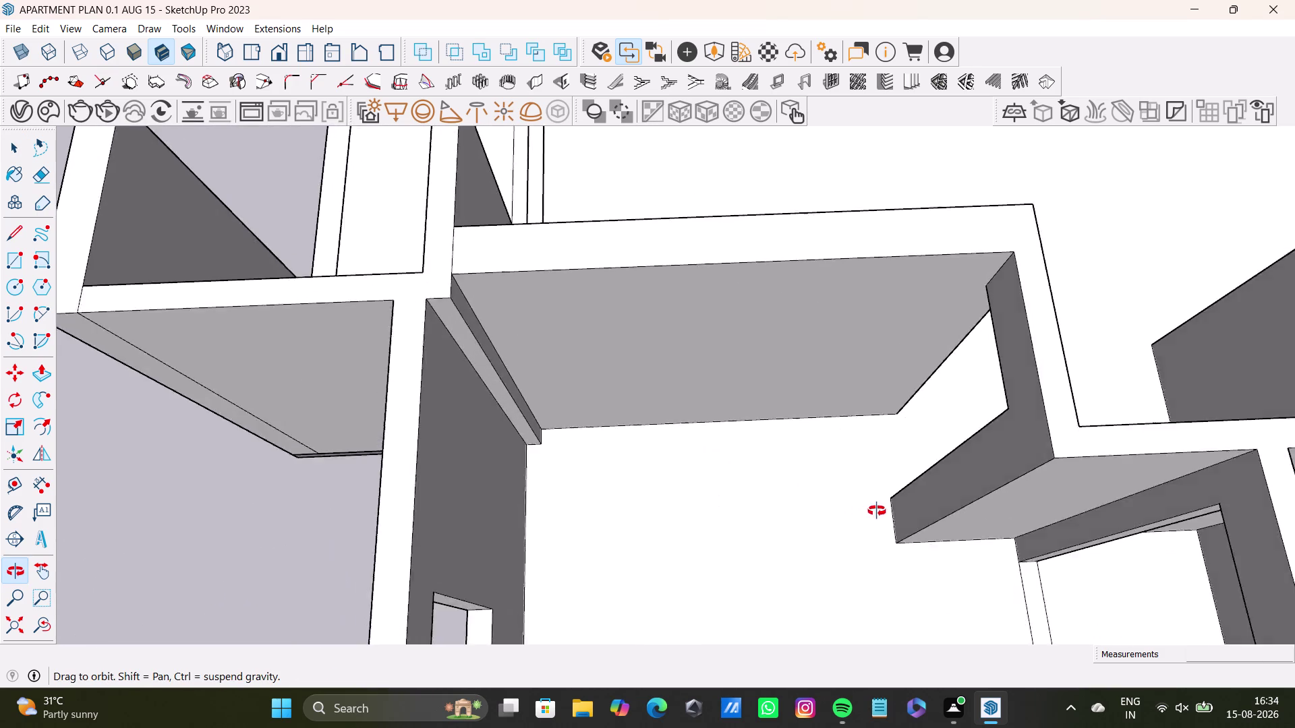
middle_drag(866, 516, 567, 532)
middle_drag(590, 500, 191, 534)
middle_drag(442, 366, 454, 483)
middle_drag(549, 469, 535, 475)
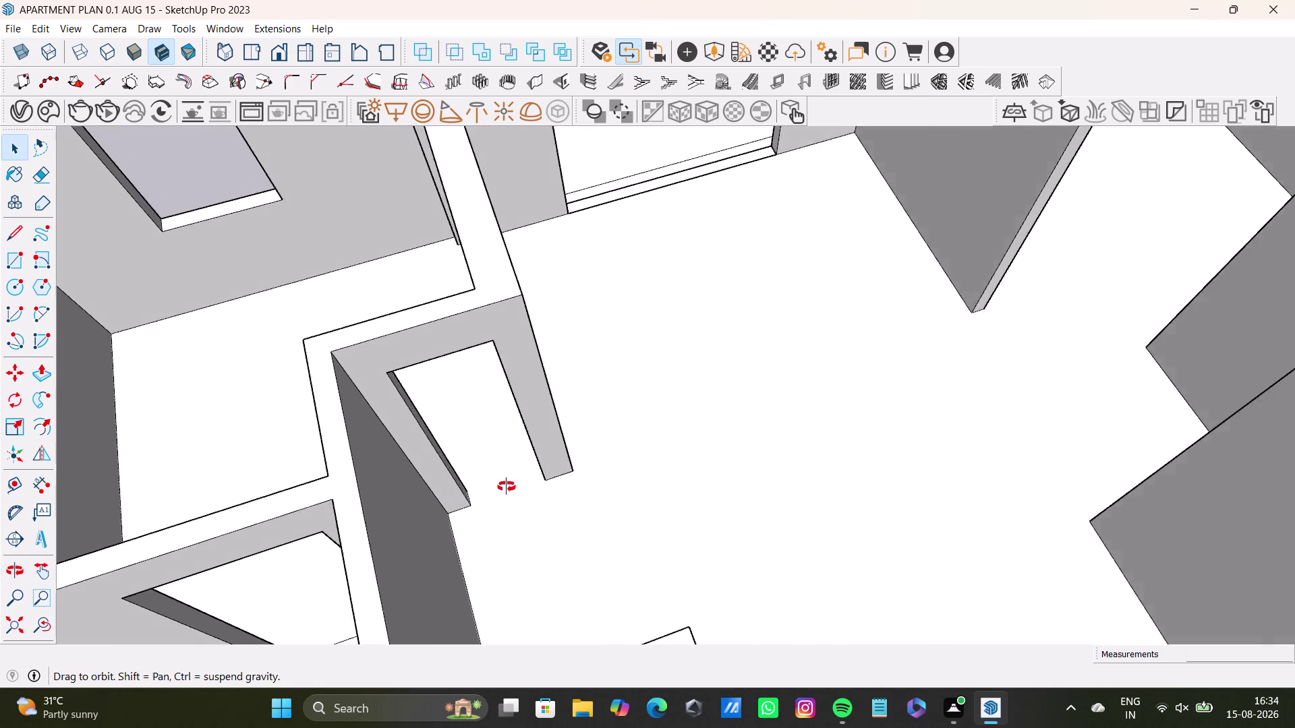
middle_drag(535, 475, 525, 489)
scroll(down, 3)
middle_drag(663, 422, 375, 438)
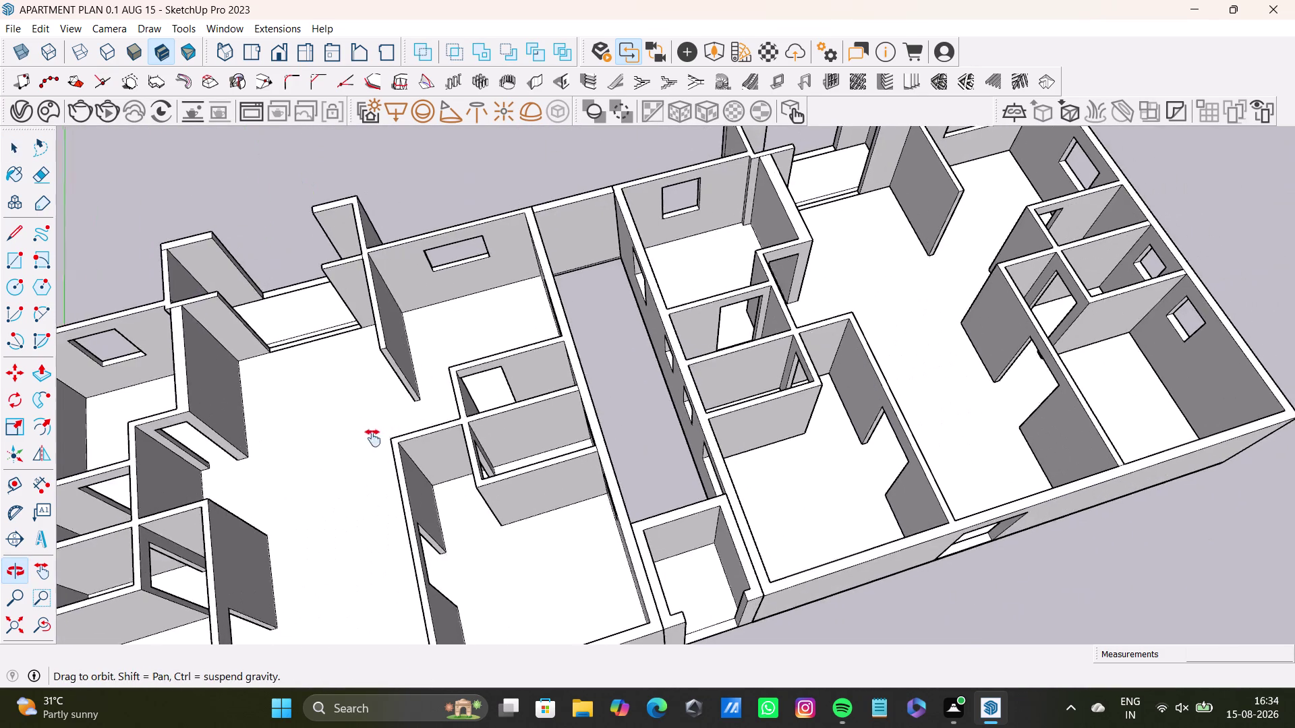
middle_drag(375, 438, 372, 438)
middle_drag(689, 344, 551, 387)
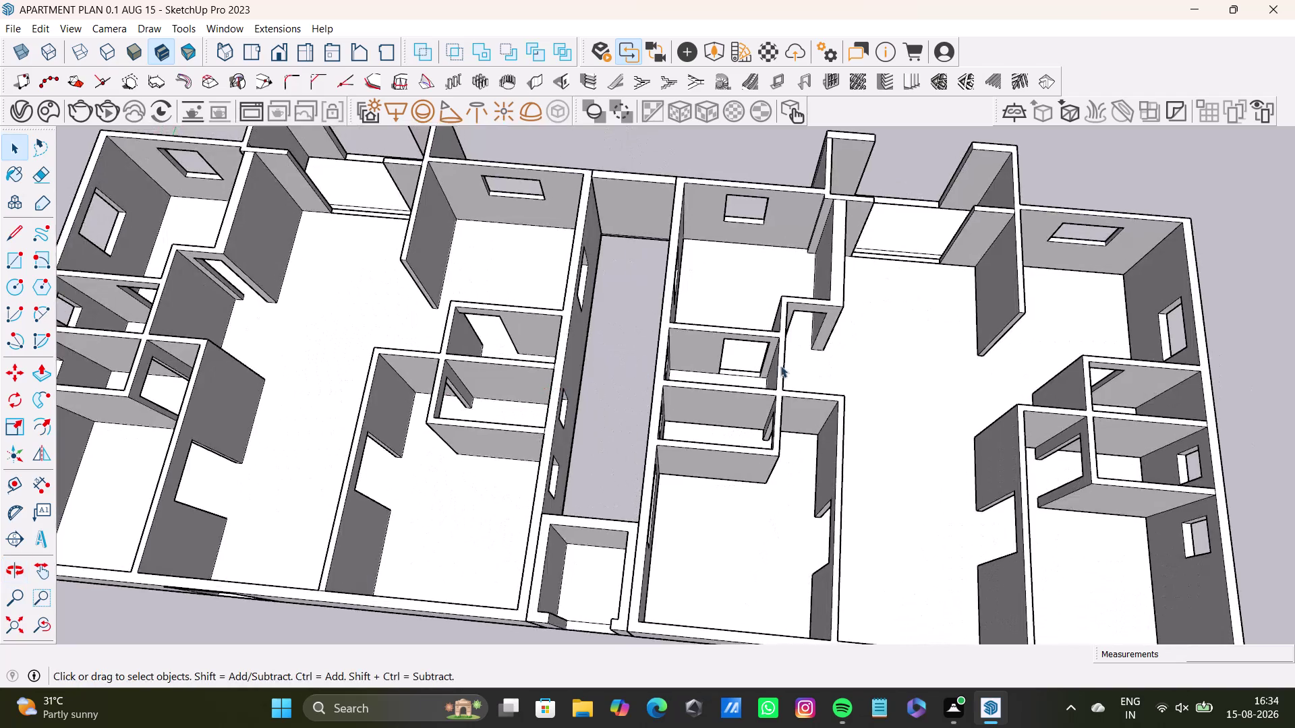
scroll(up, 3)
middle_drag(798, 312, 745, 420)
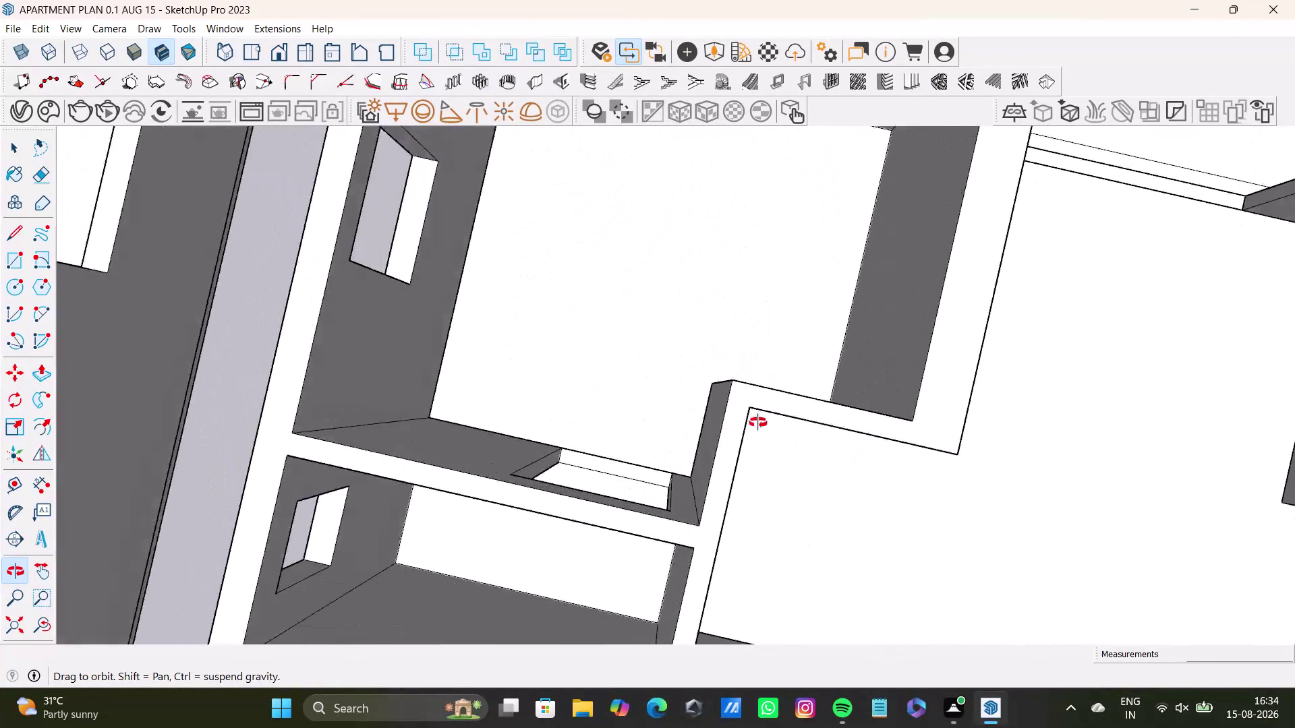
middle_drag(745, 420, 761, 262)
scroll(down, 3)
middle_drag(468, 280, 792, 383)
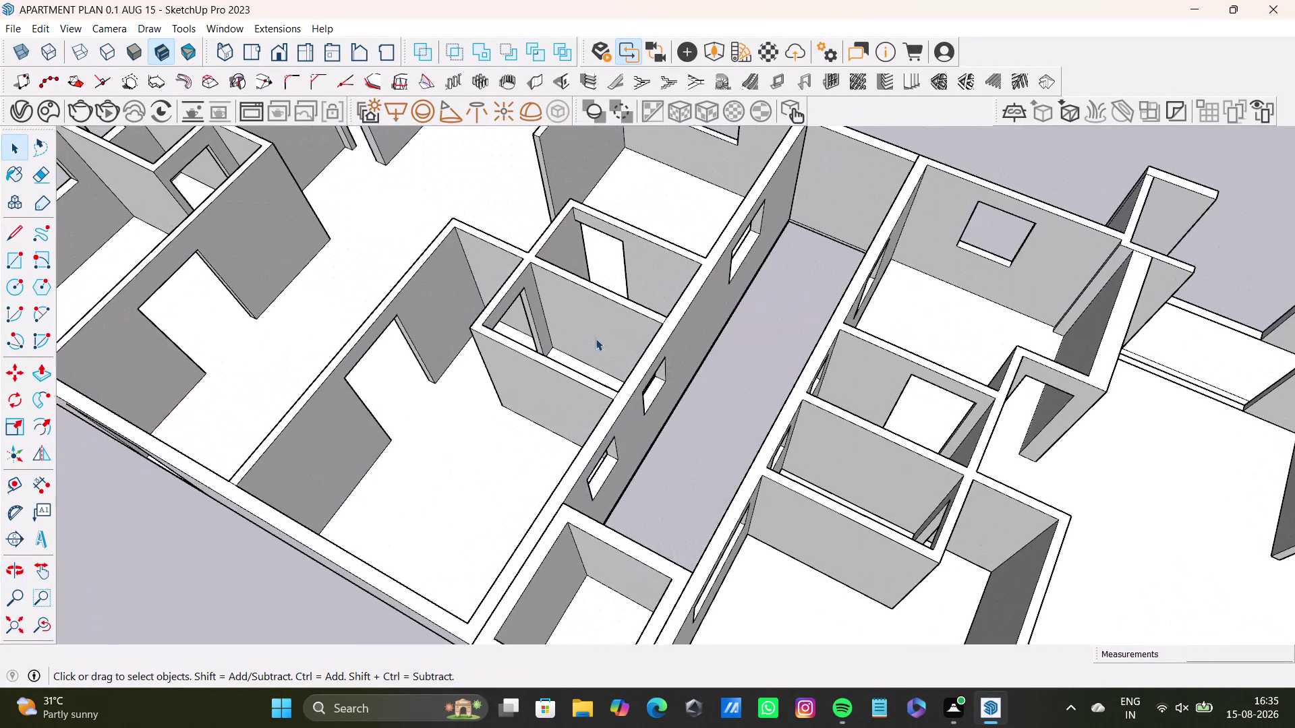
scroll(up, 3)
scroll(down, 3)
scroll(down, 3)
middle_drag(370, 221, 555, 385)
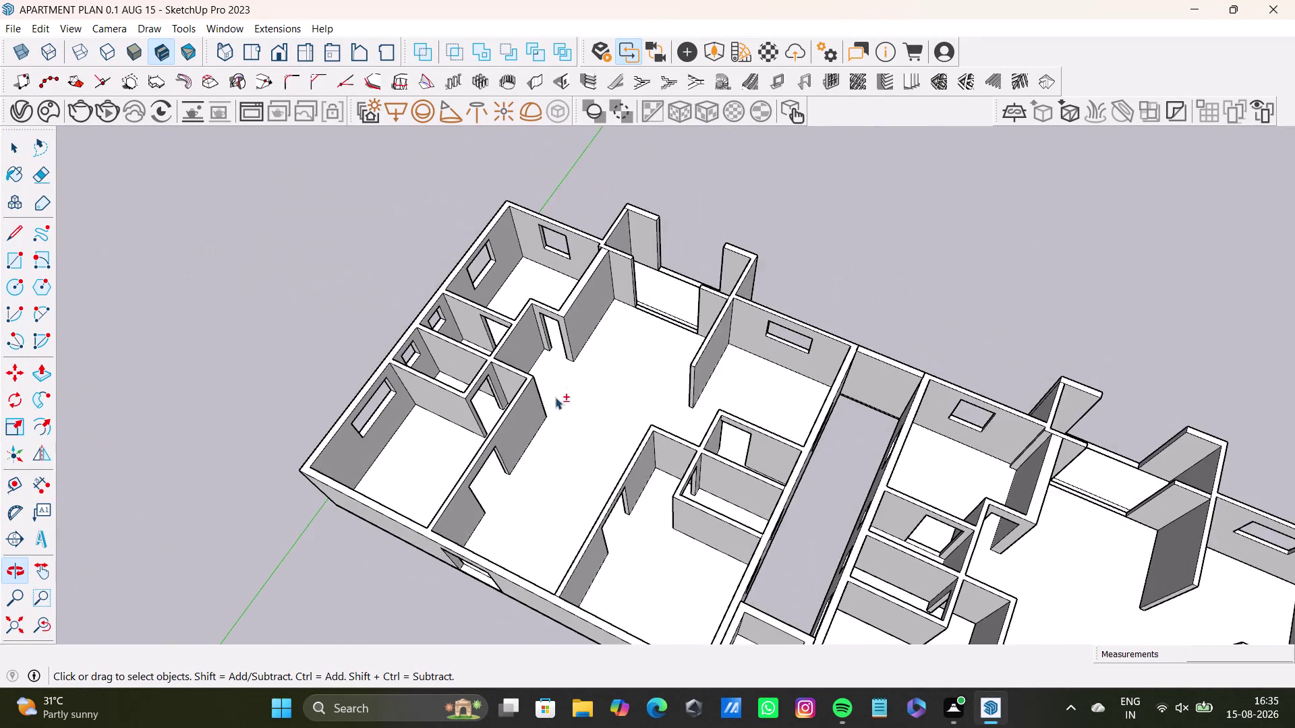
scroll(up, 3)
middle_drag(531, 359, 737, 349)
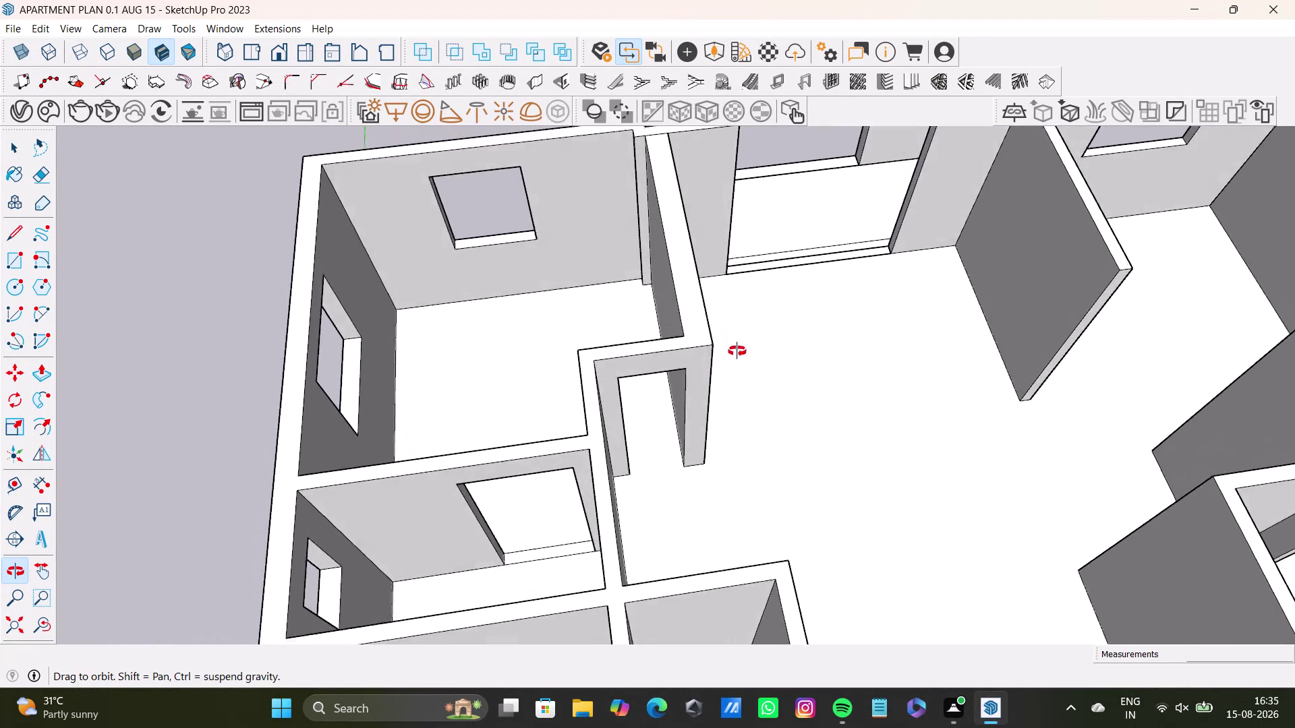
middle_drag(736, 348, 737, 399)
middle_drag(601, 332, 505, 326)
middle_drag(539, 387, 697, 319)
scroll(up, 3)
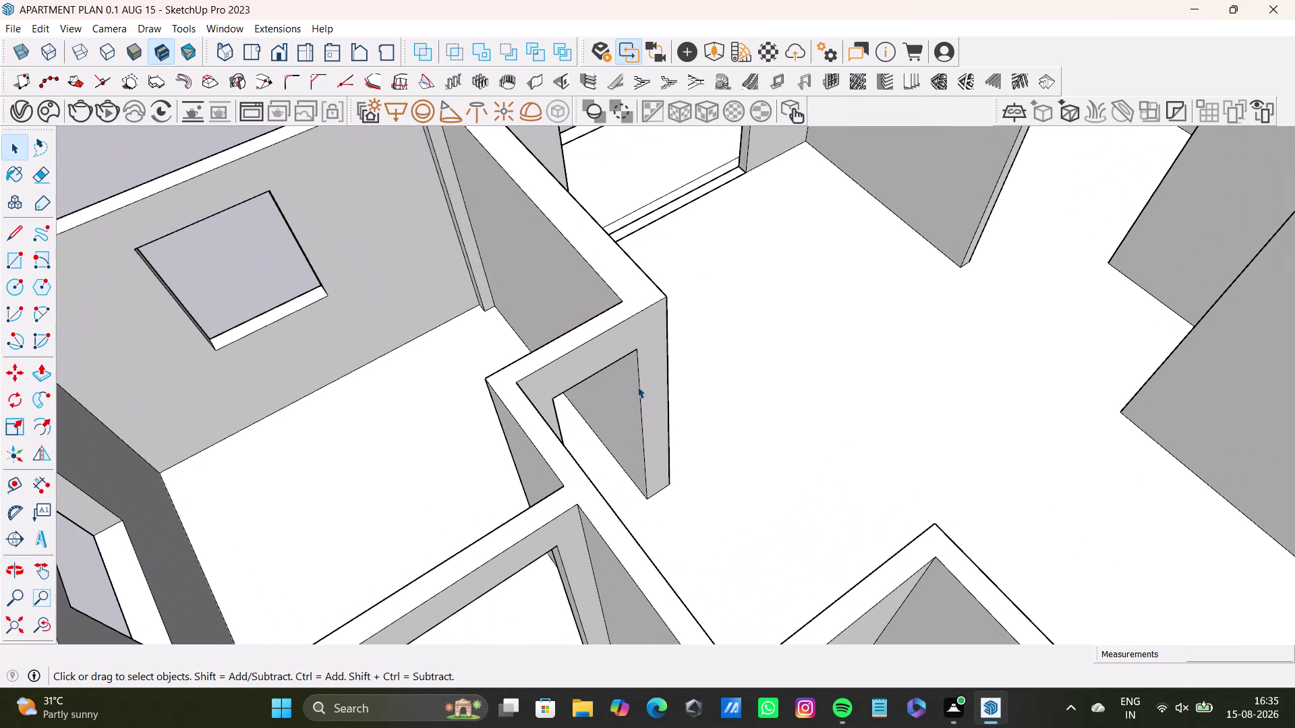
Push the short wall return's end face in about 2 3/8" beside the windowed room.
click(635, 392)
triple_click(637, 391)
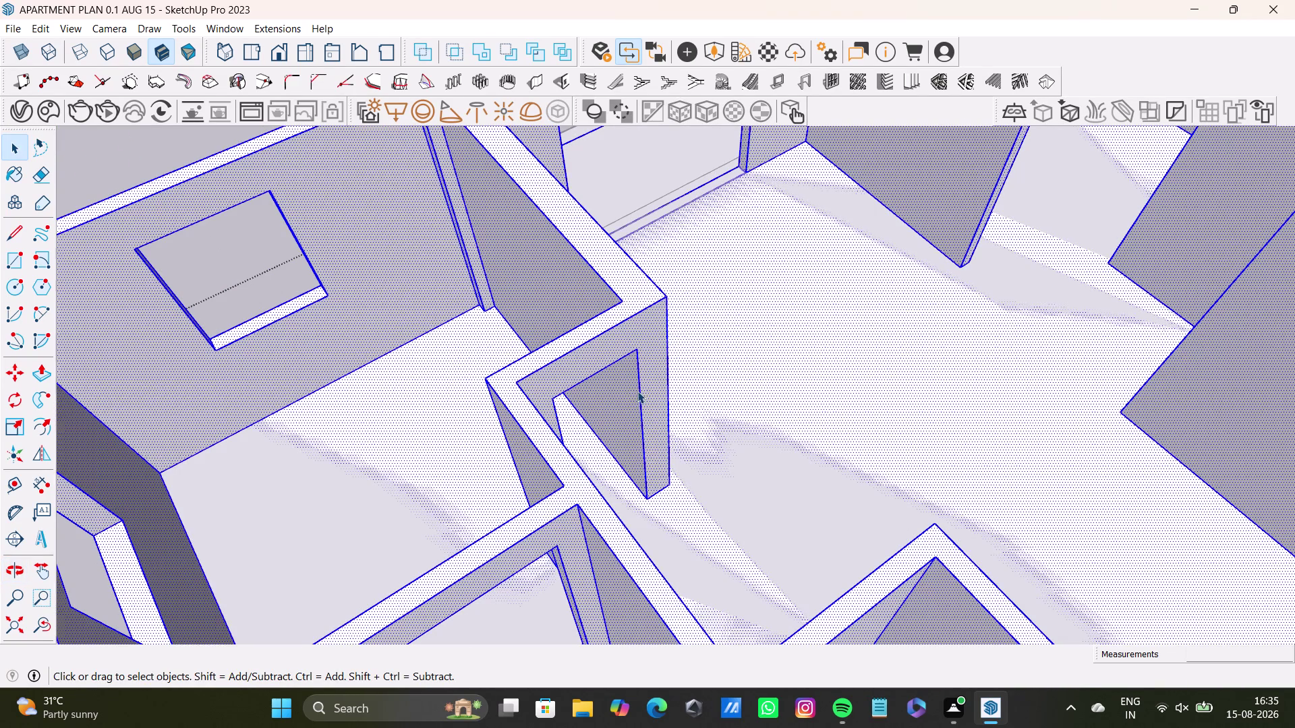
click(620, 398)
key(p)
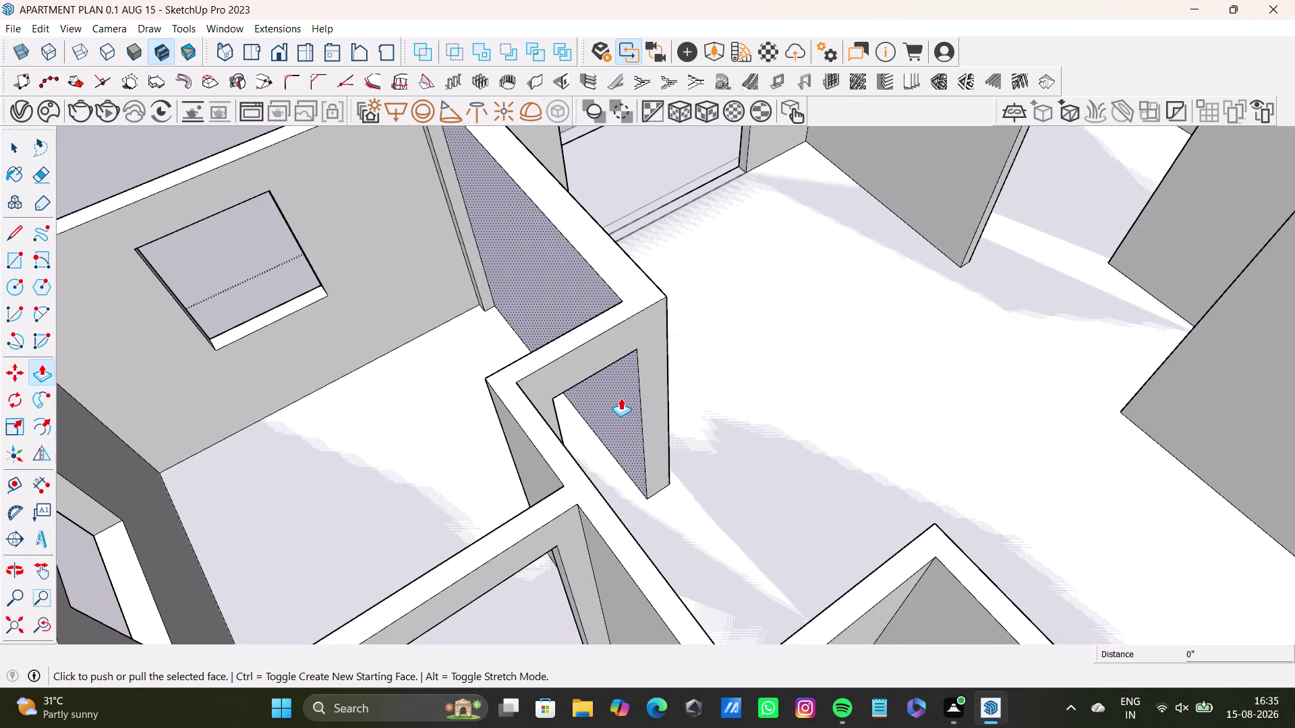
click(619, 389)
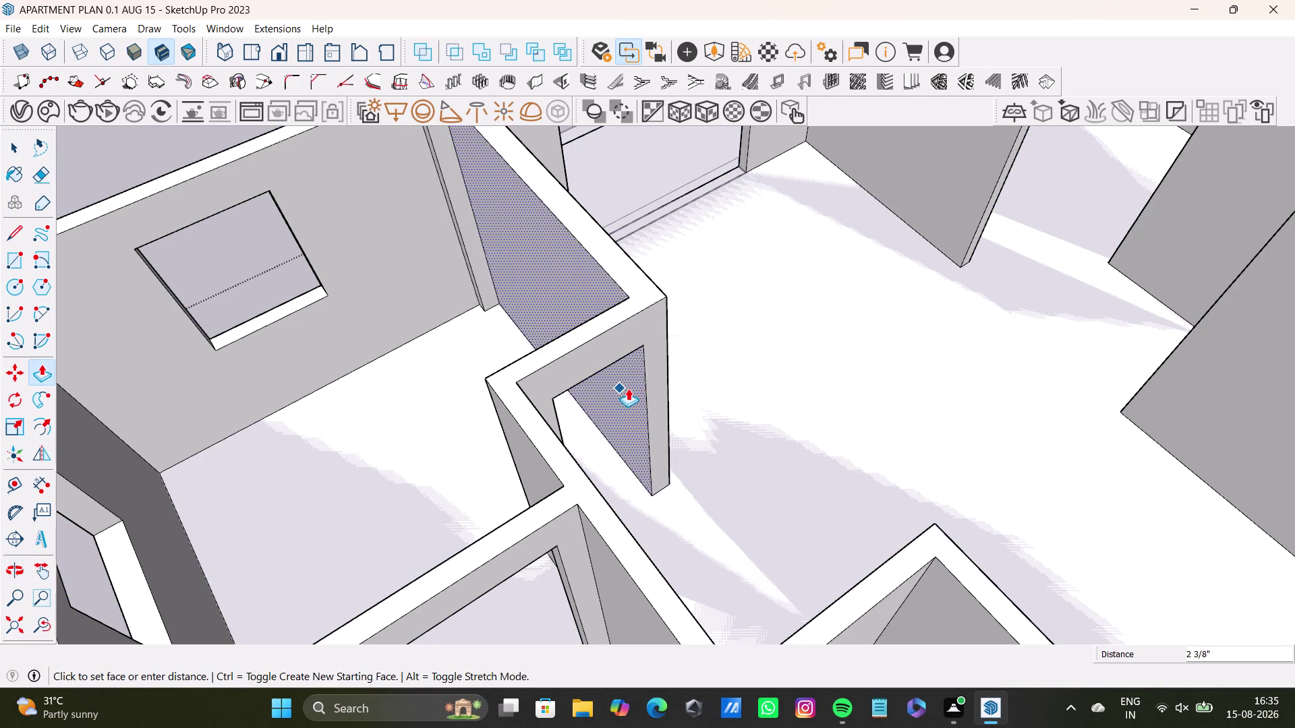
click(629, 388)
key(space)
middle_drag(646, 422, 599, 476)
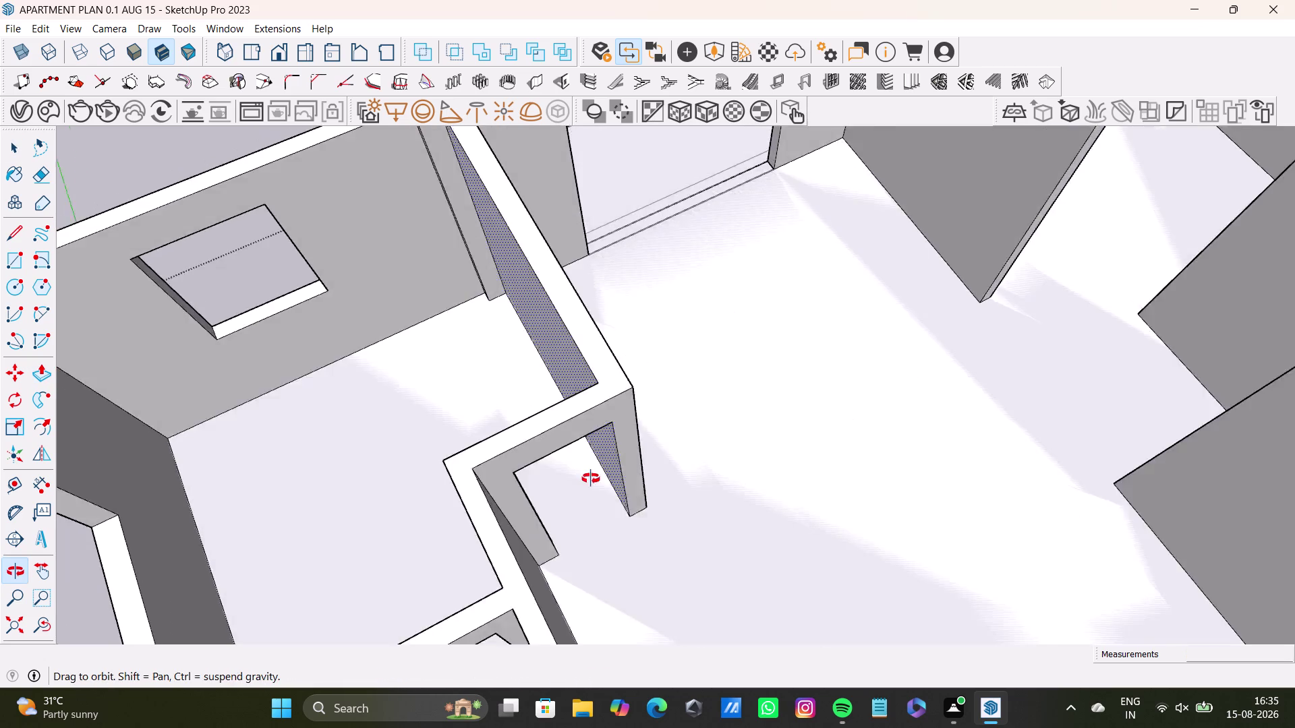
middle_drag(599, 476, 491, 482)
scroll(down, 3)
middle_drag(563, 393, 670, 463)
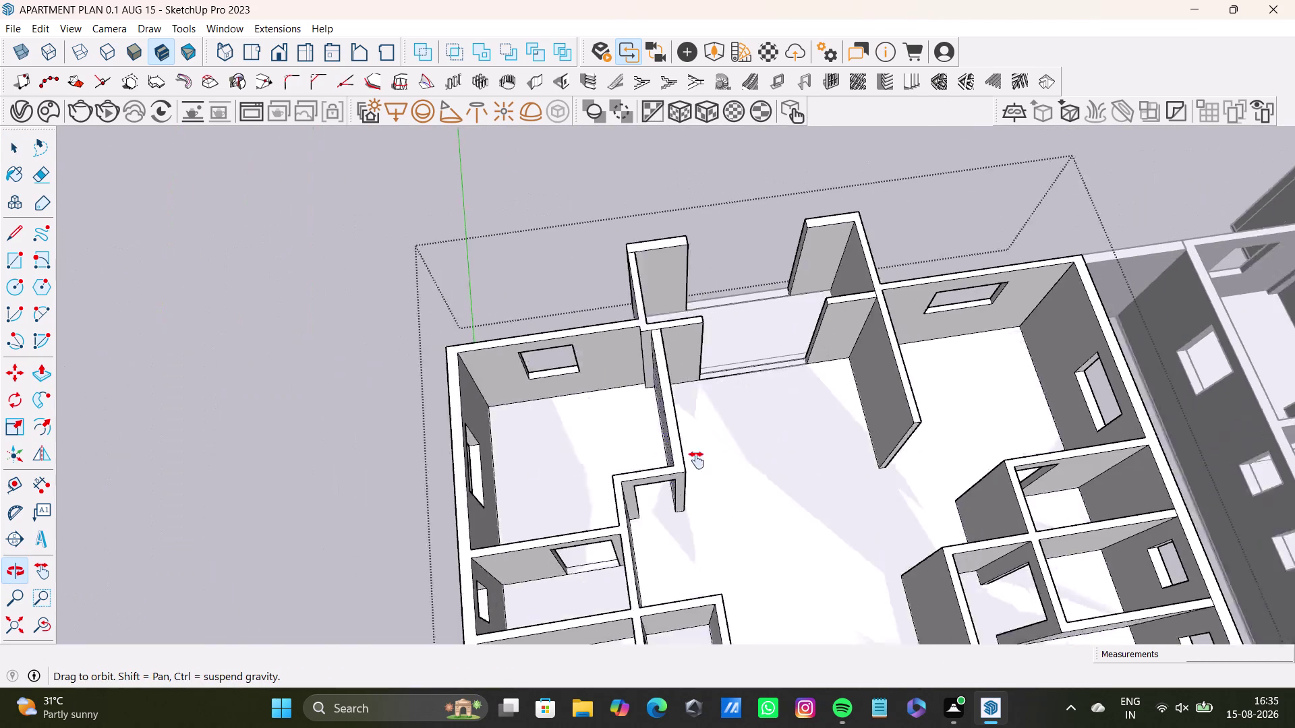
middle_drag(670, 462, 734, 461)
key(space)
click(514, 253)
scroll(up, 3)
key(space)
triple_click(562, 265)
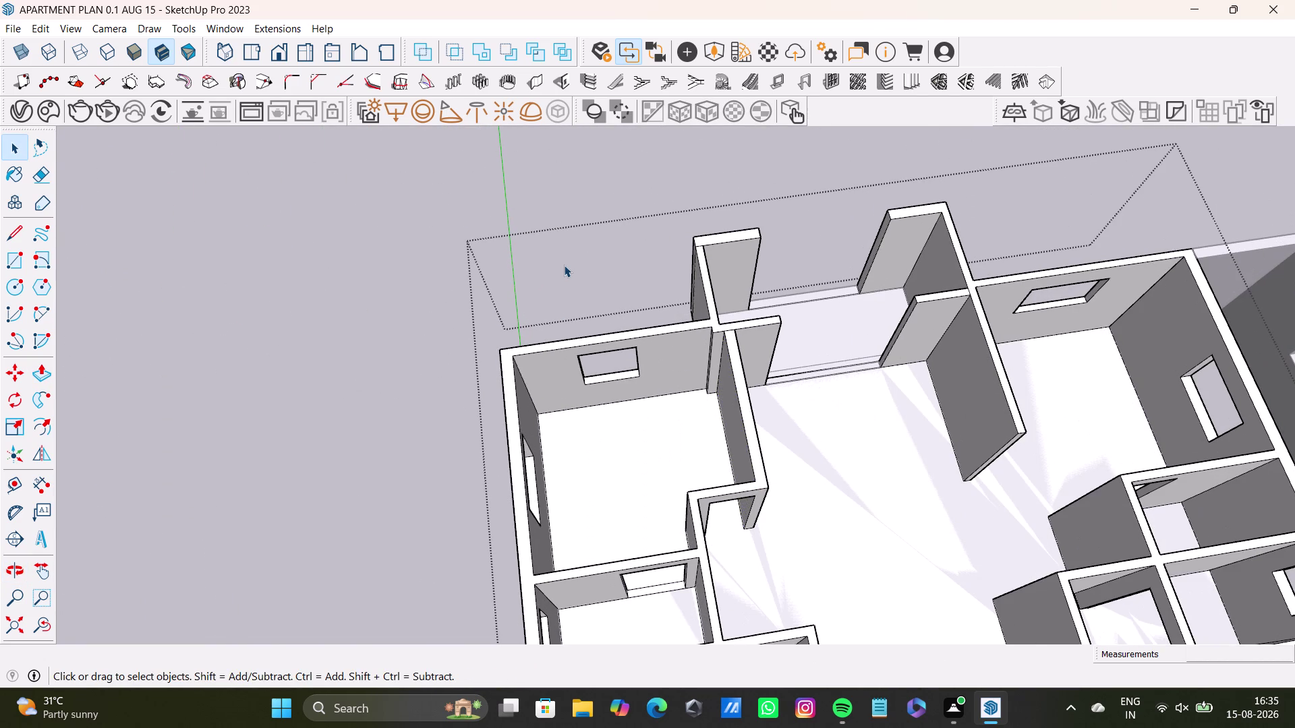
scroll(up, 3)
middle_drag(652, 381, 704, 391)
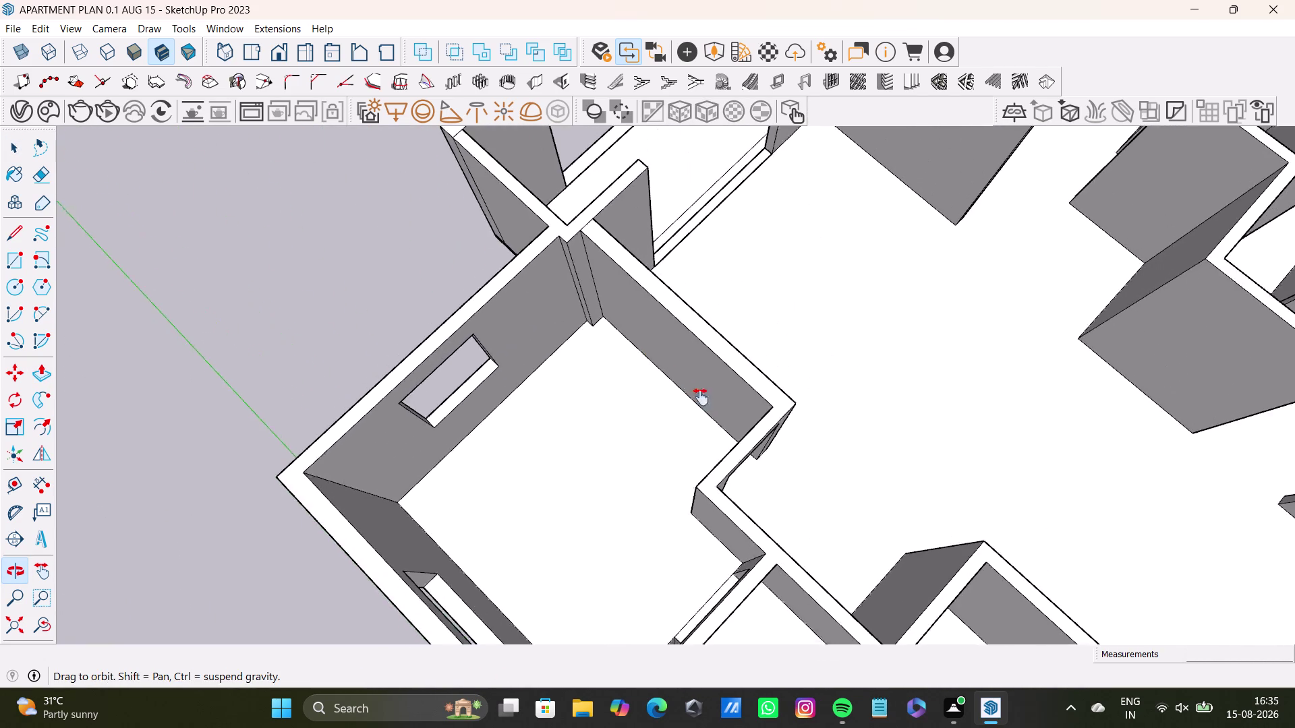
middle_drag(705, 391, 699, 401)
middle_drag(698, 415, 743, 289)
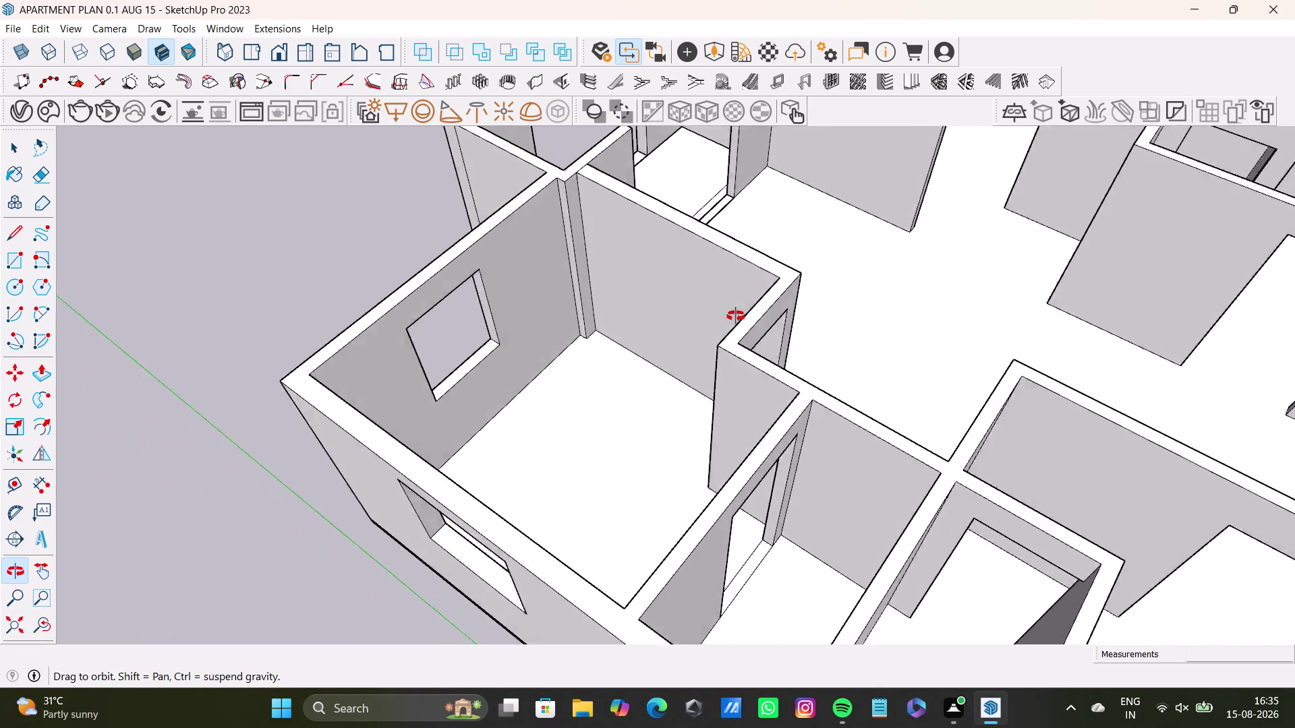
middle_drag(743, 289, 622, 148)
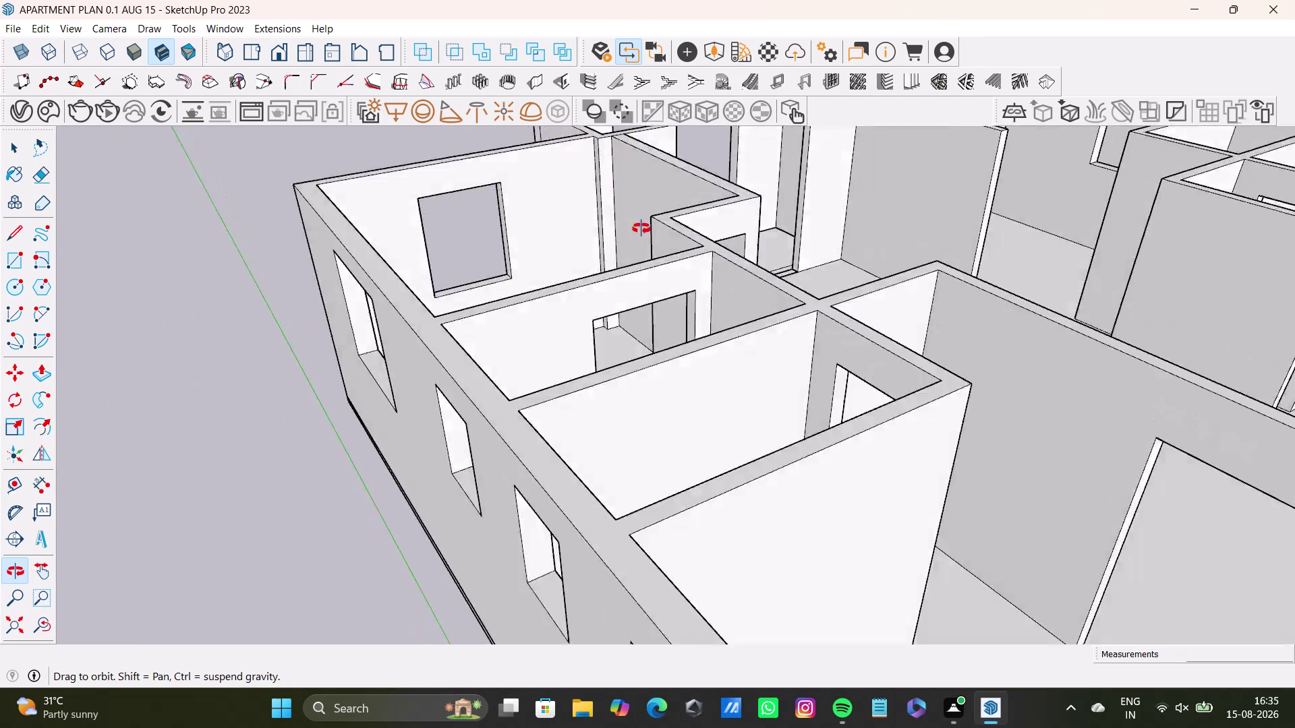
middle_drag(622, 148, 654, 215)
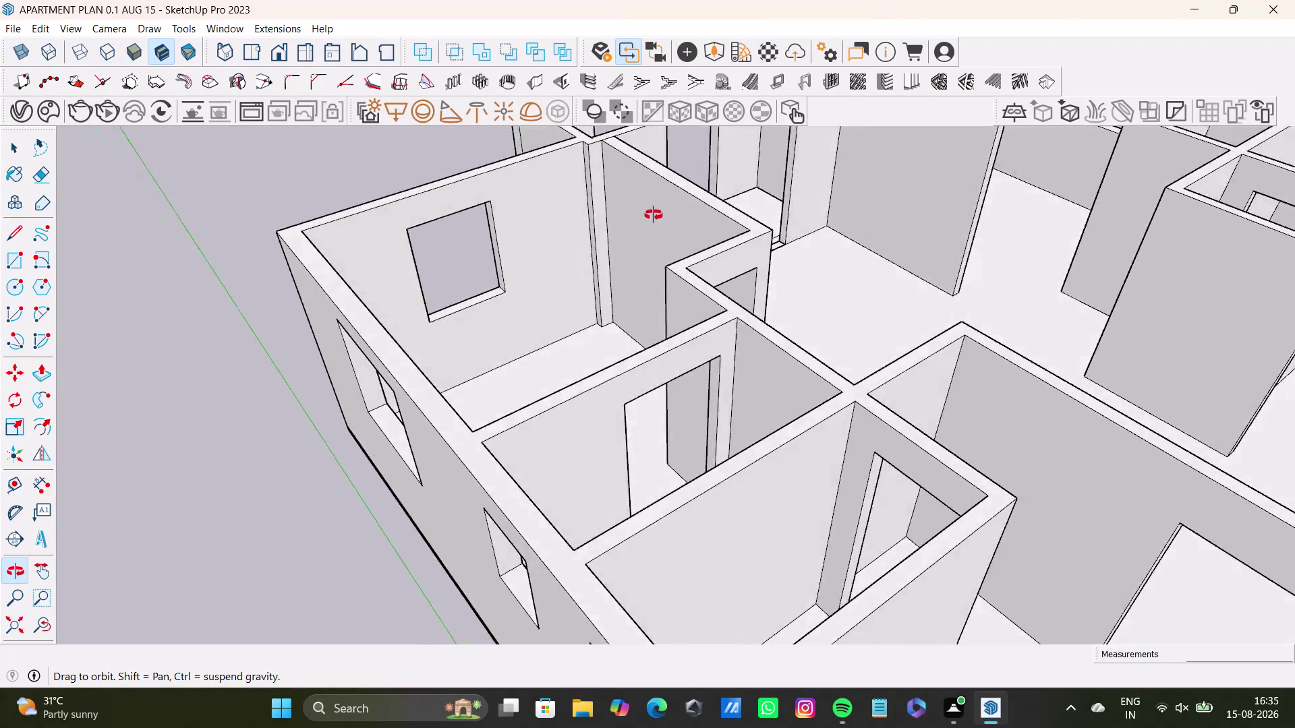
middle_drag(653, 215, 584, 365)
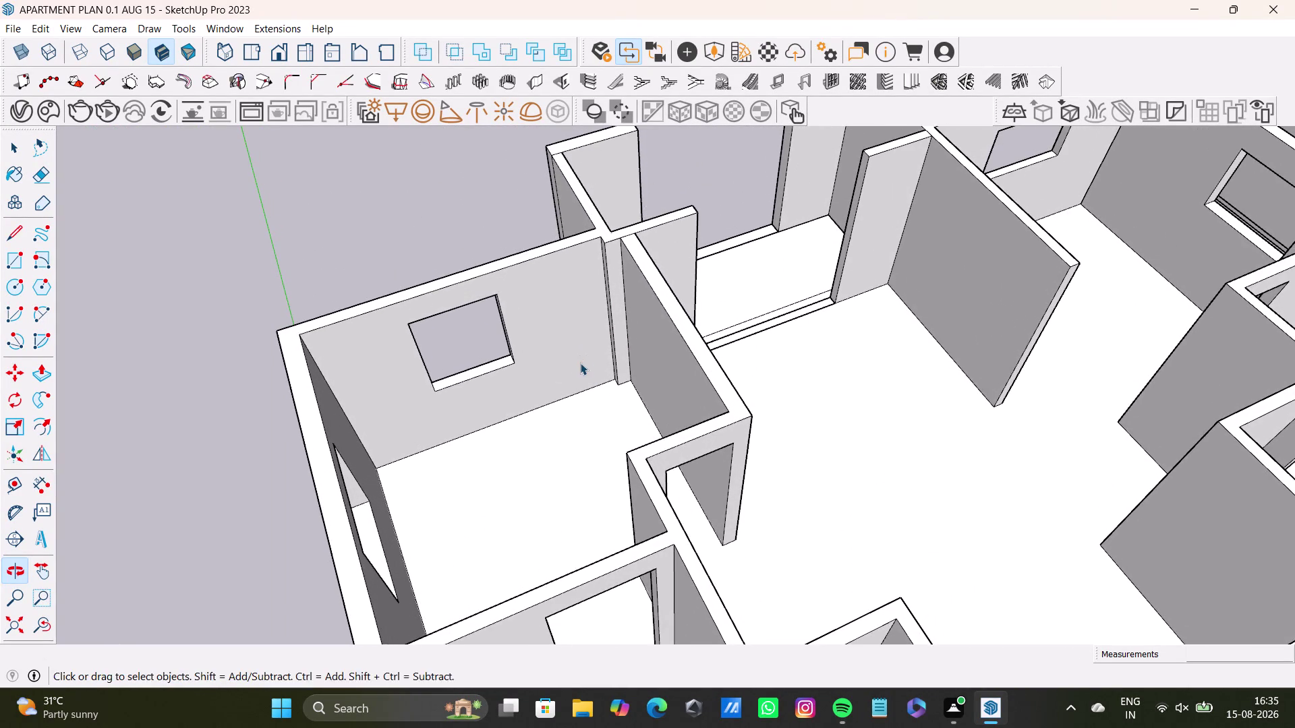
middle_drag(579, 361, 550, 372)
scroll(up, 3)
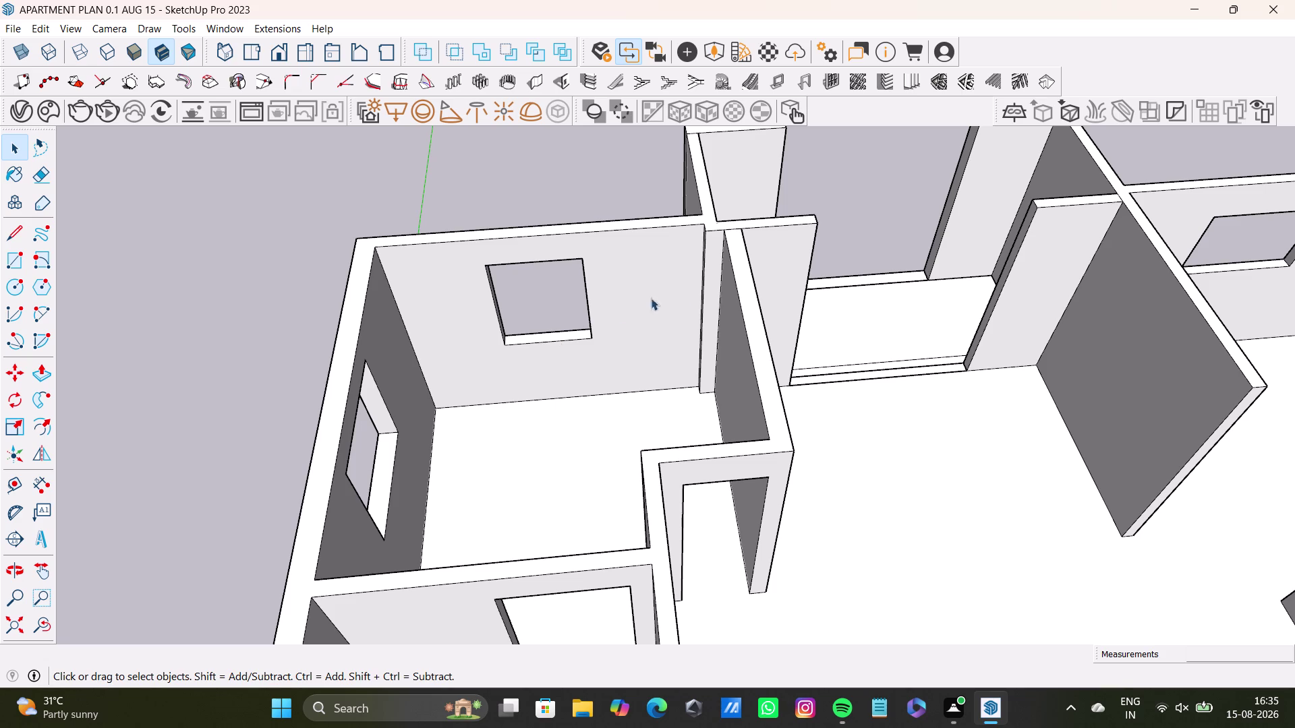
scroll(up, 3)
middle_drag(673, 342, 745, 420)
key(space)
click(681, 529)
triple_click(681, 519)
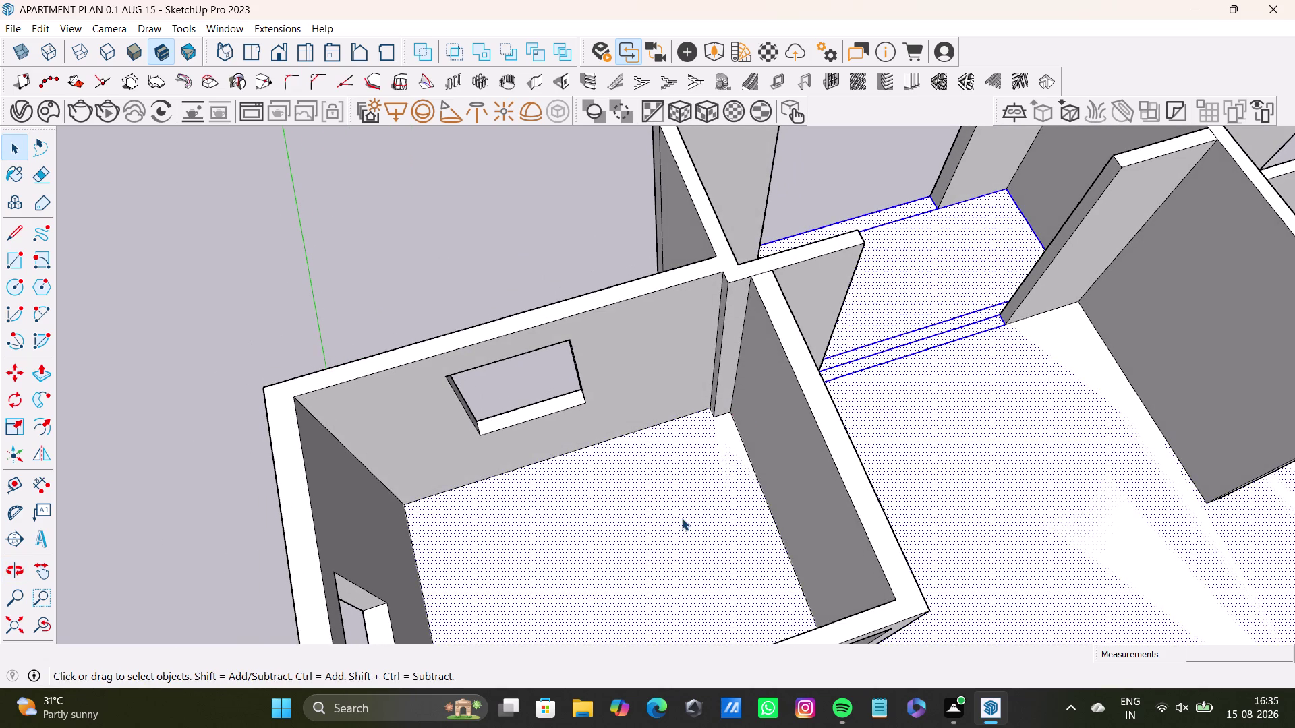
double_click(684, 517)
triple_click(695, 547)
scroll(up, 3)
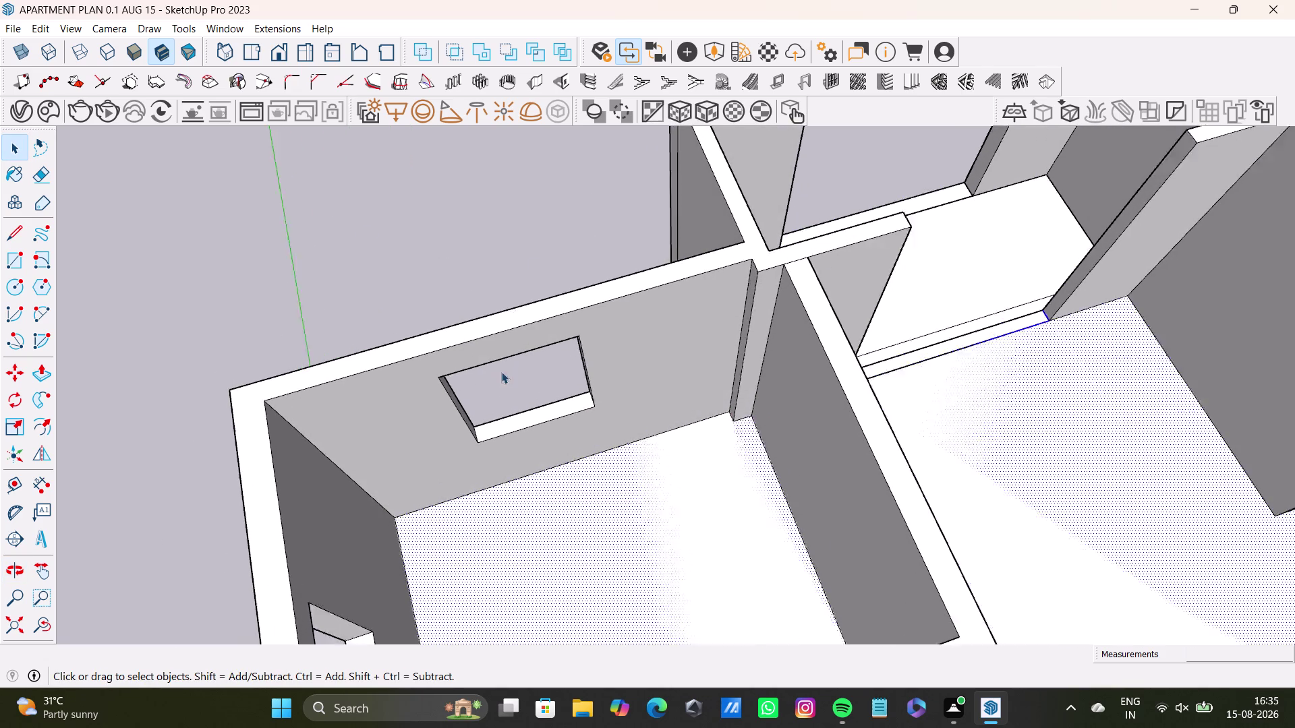
scroll(up, 3)
middle_drag(560, 411, 480, 129)
click(593, 311)
triple_click(604, 315)
middle_drag(592, 357, 767, 391)
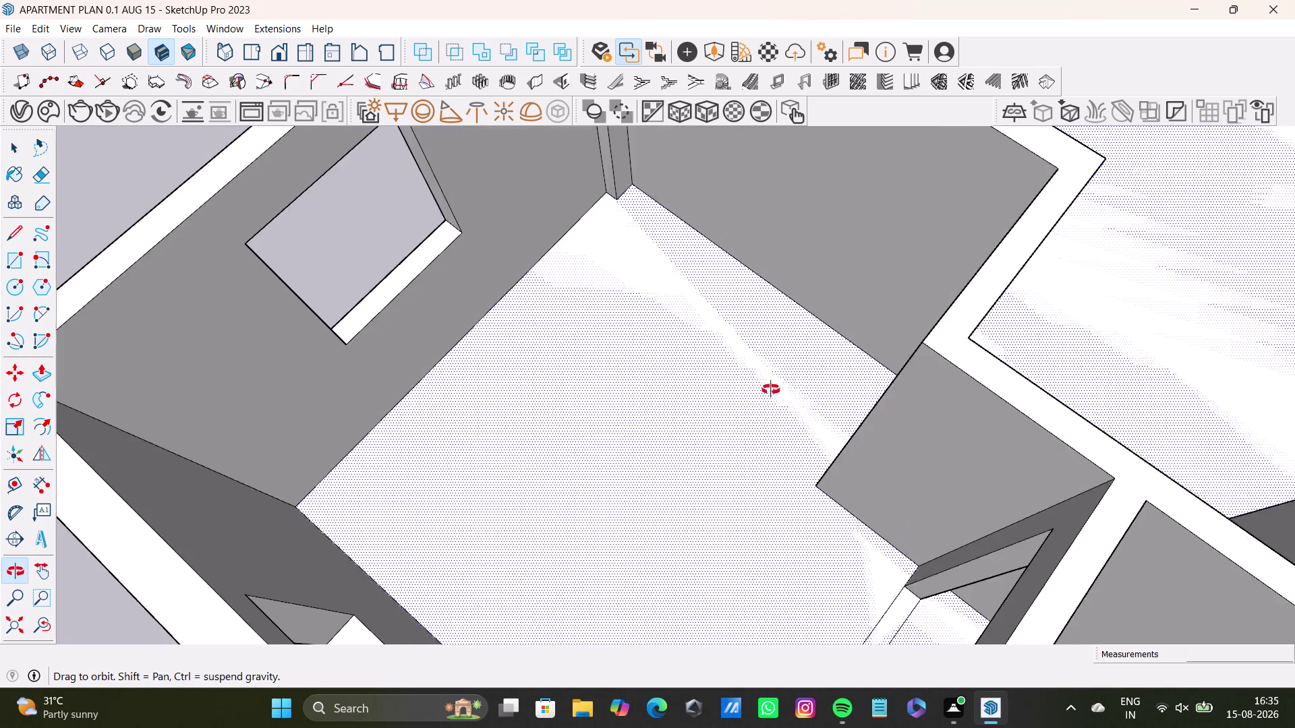
middle_drag(767, 391, 770, 390)
scroll(down, 3)
triple_click(702, 397)
triple_click(705, 397)
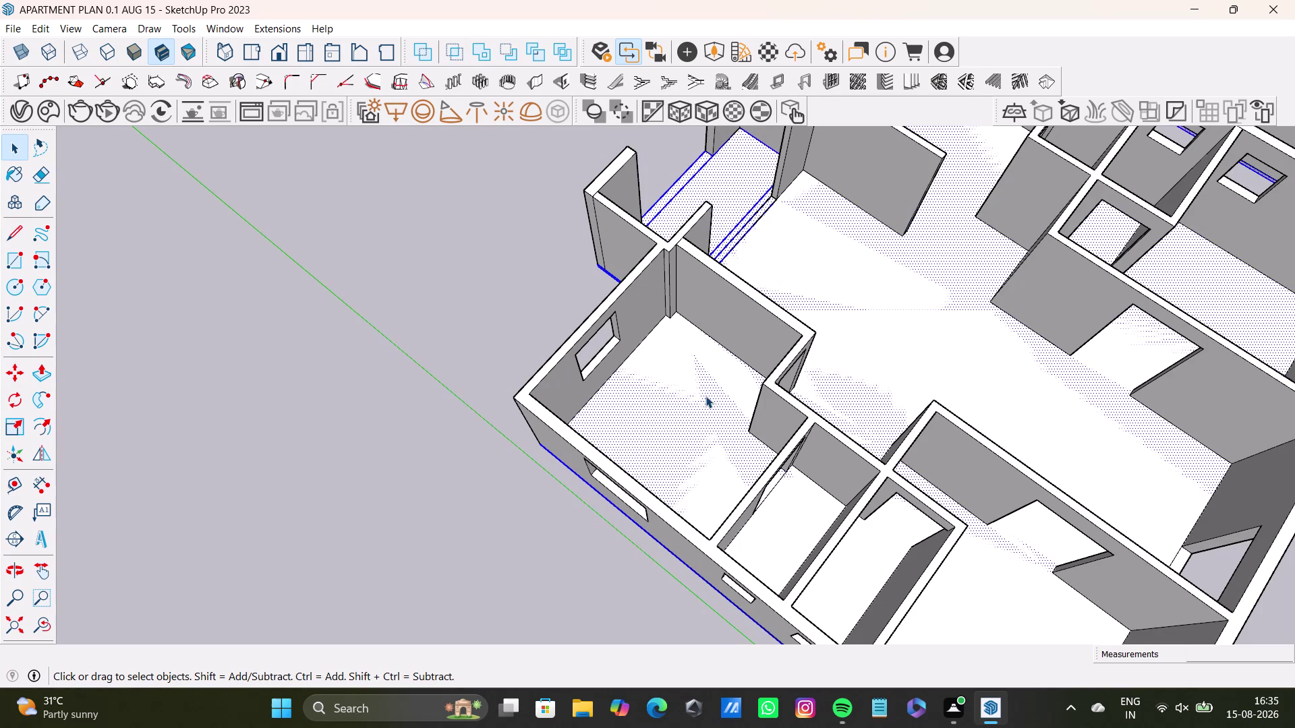
double_click(705, 390)
click(707, 379)
click(707, 356)
scroll(up, 3)
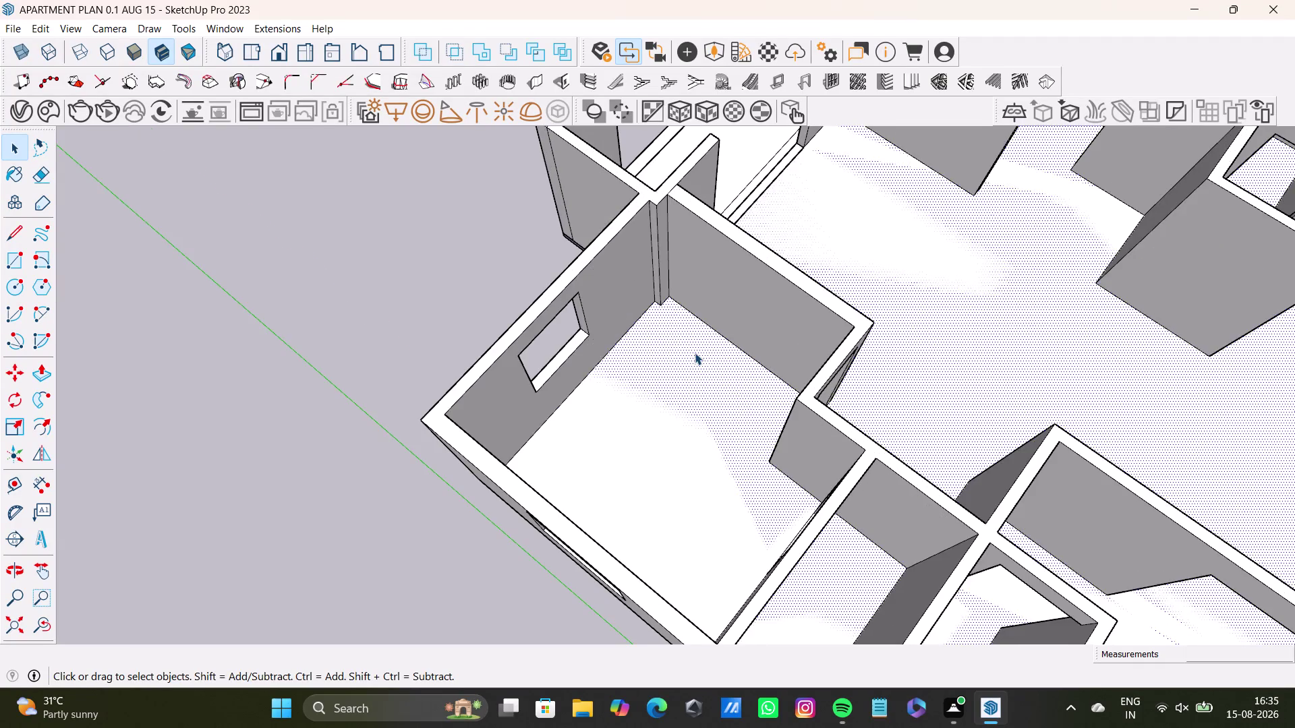
scroll(down, 3)
middle_drag(695, 352, 559, 413)
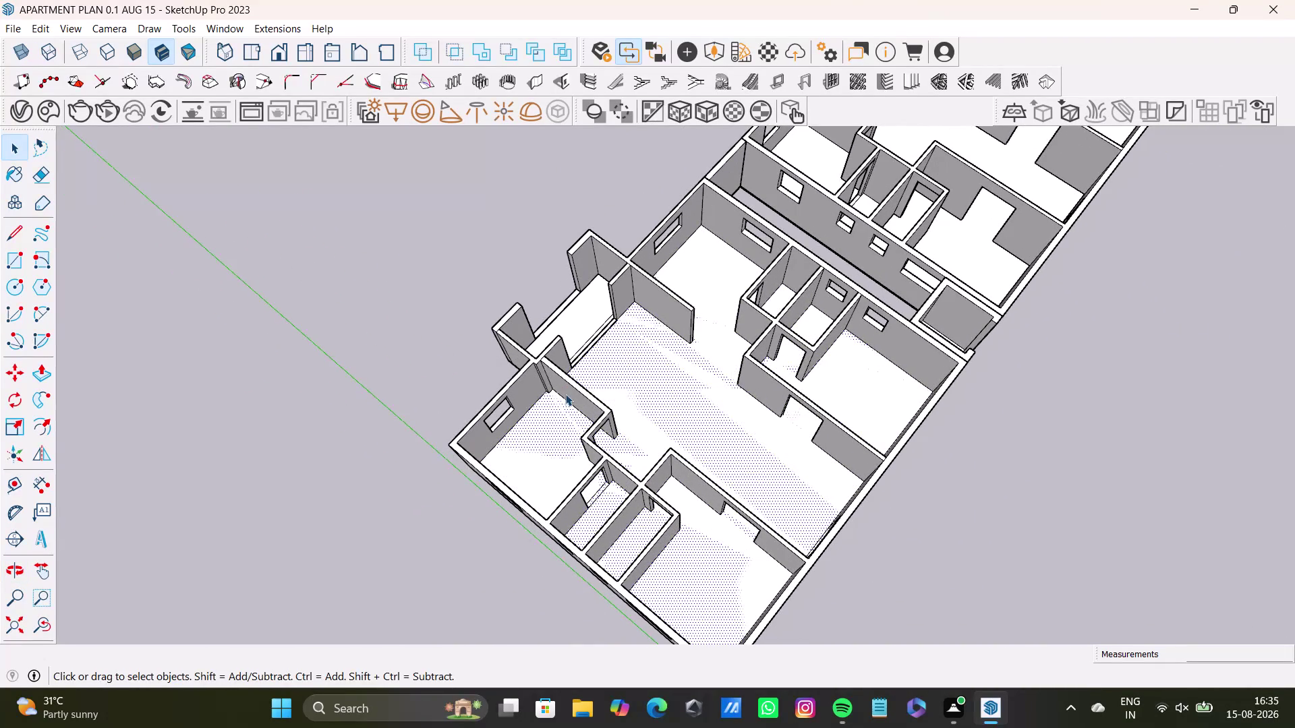
click(565, 393)
double_click(566, 415)
double_click(566, 415)
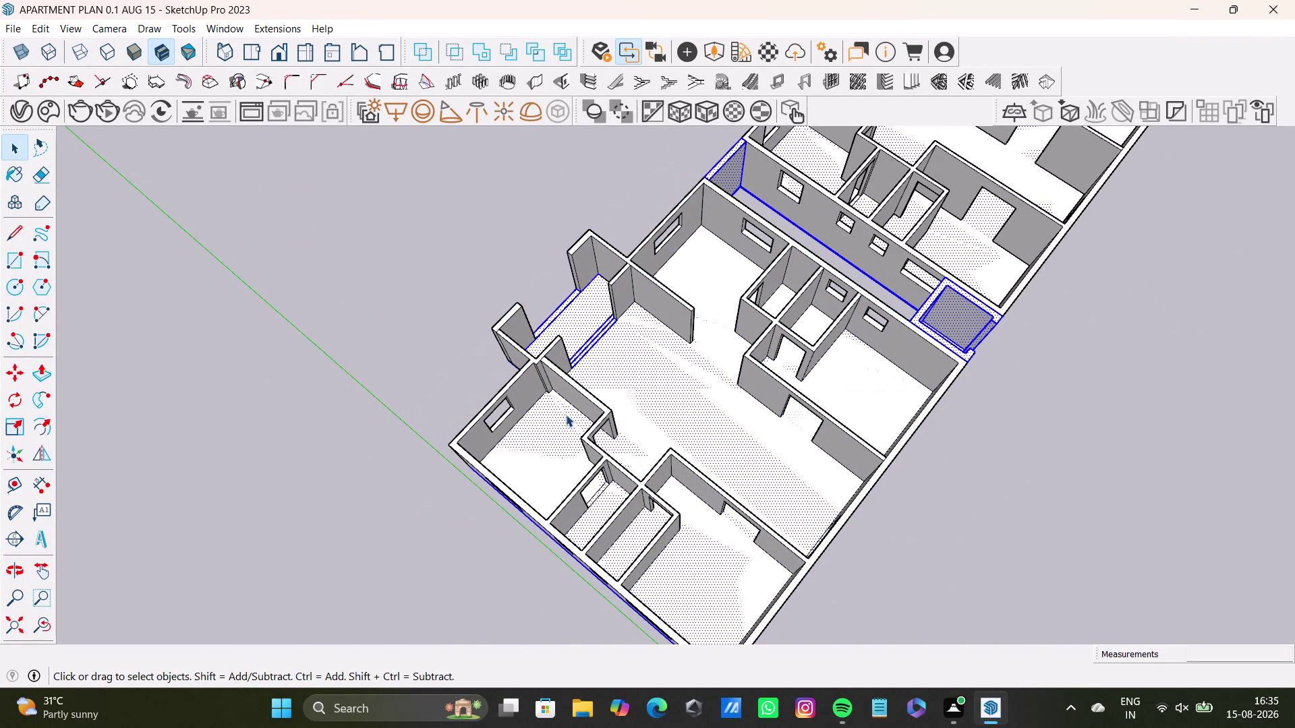
click(566, 413)
middle_drag(694, 331, 414, 161)
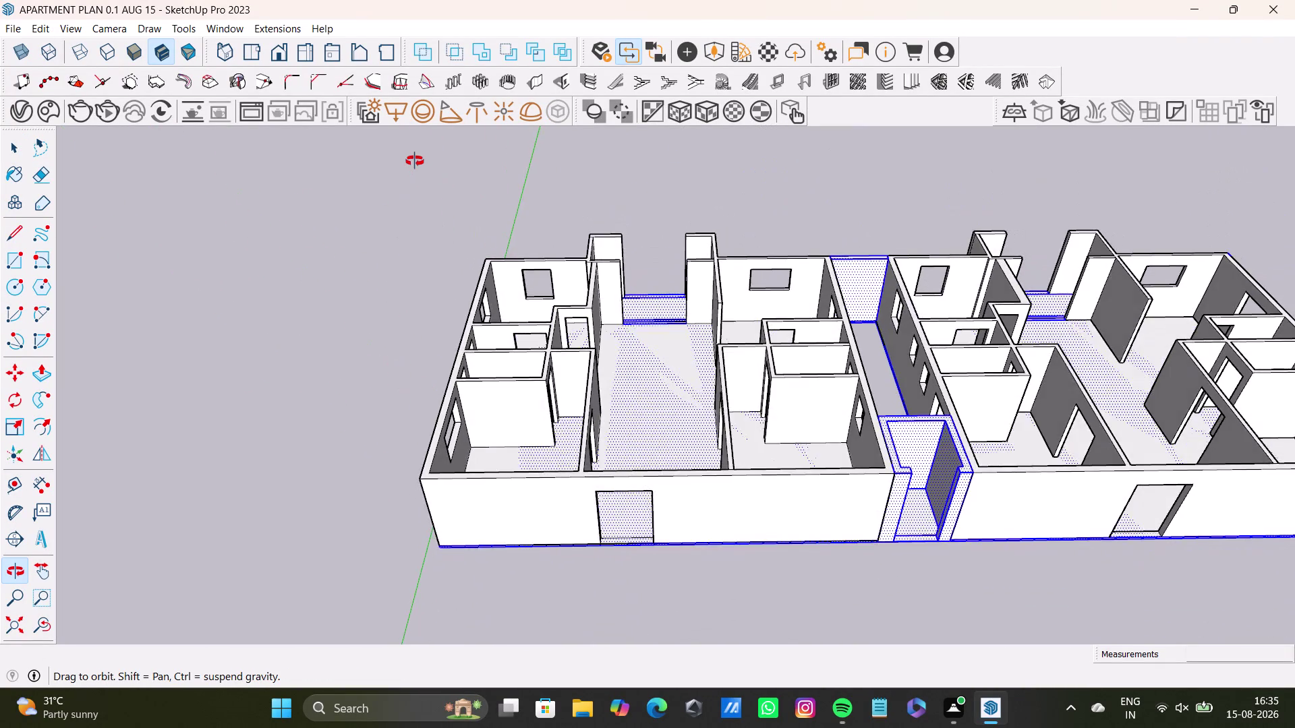
middle_drag(414, 161, 641, 421)
scroll(up, 3)
middle_drag(585, 369, 621, 288)
scroll(up, 3)
middle_drag(584, 350, 616, 241)
triple_click(561, 331)
click(567, 326)
scroll(up, 3)
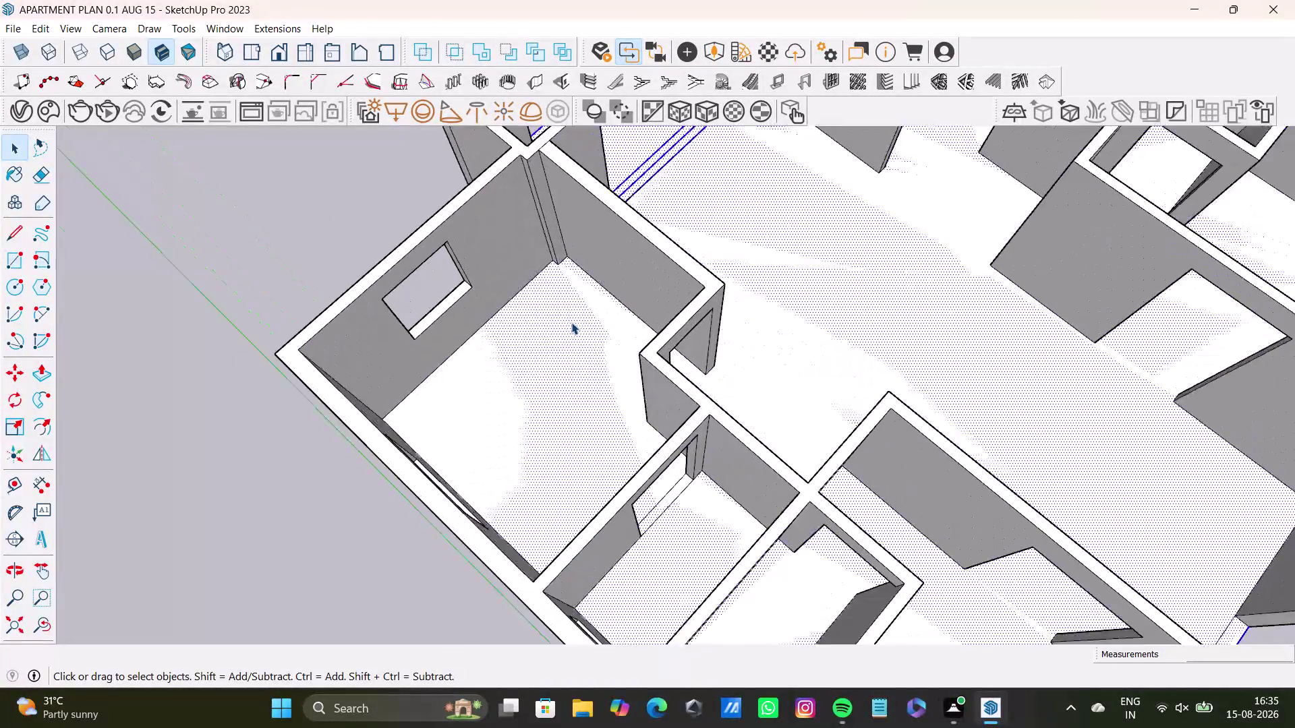
scroll(up, 3)
middle_drag(572, 319, 757, 273)
middle_drag(668, 343, 813, 295)
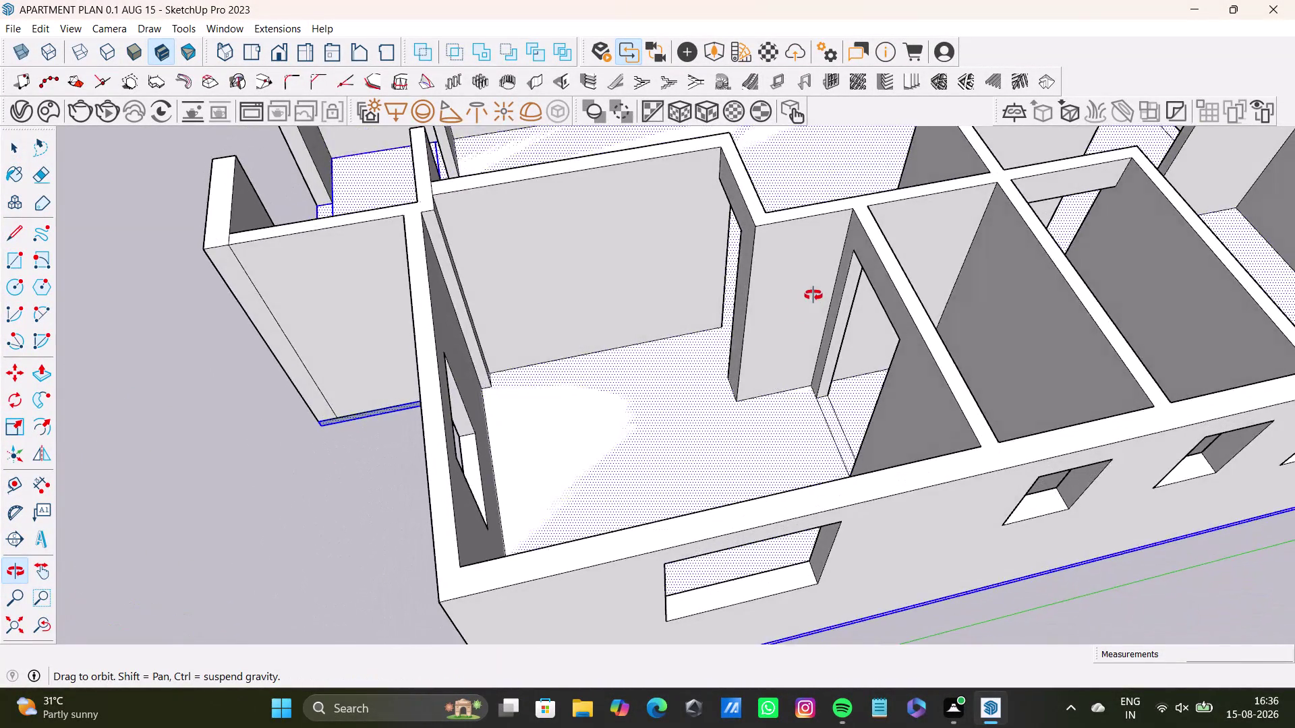
middle_drag(813, 295, 210, 221)
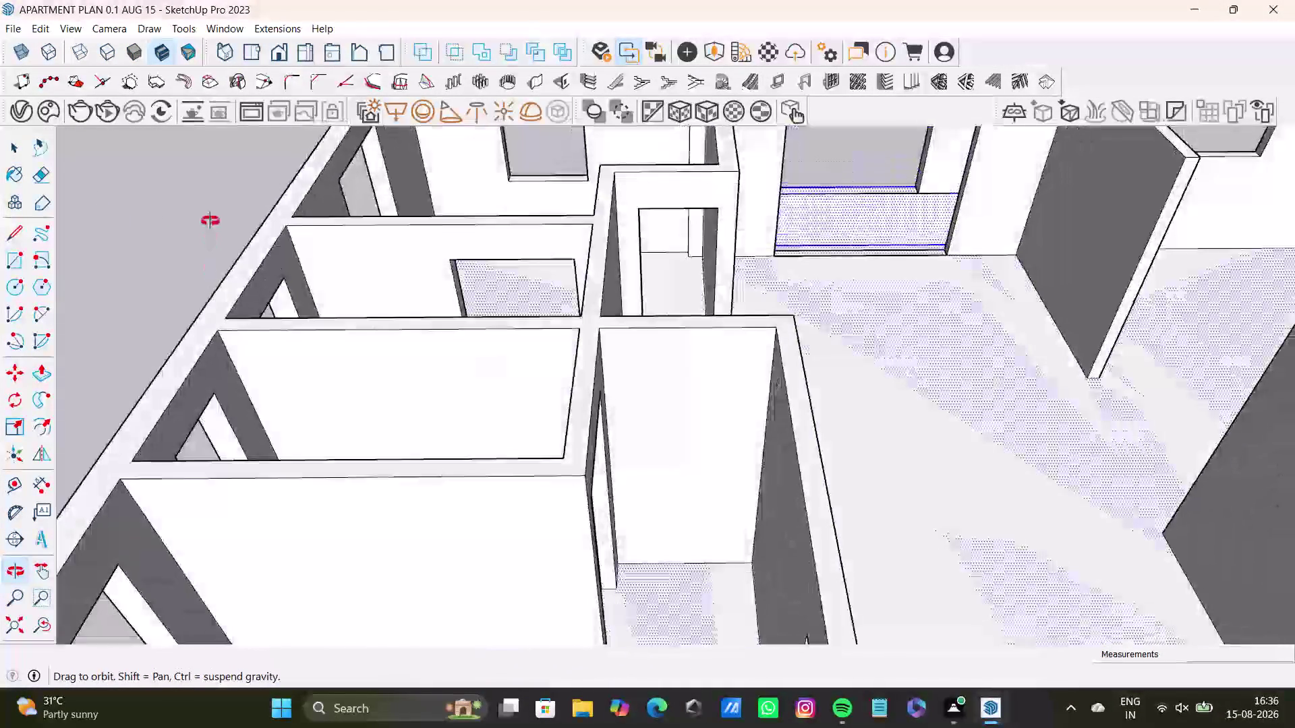
middle_drag(210, 221, 648, 360)
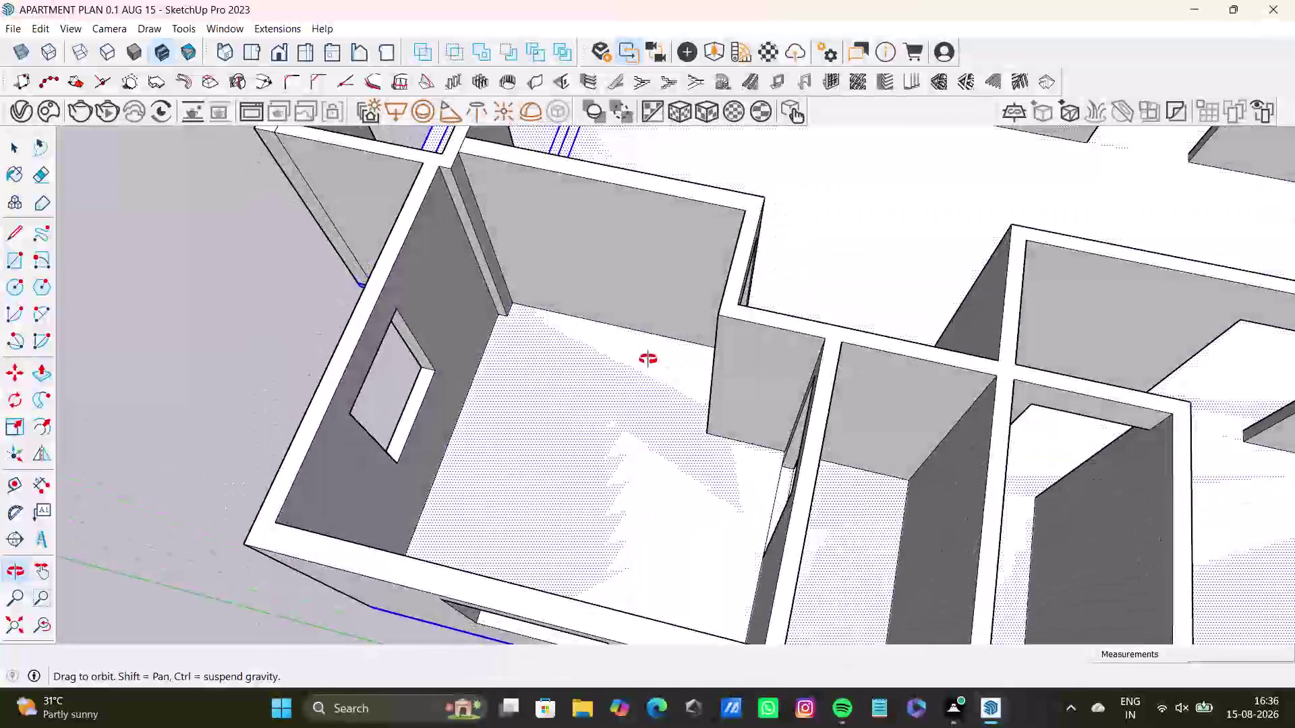
middle_drag(648, 360, 579, 333)
scroll(up, 3)
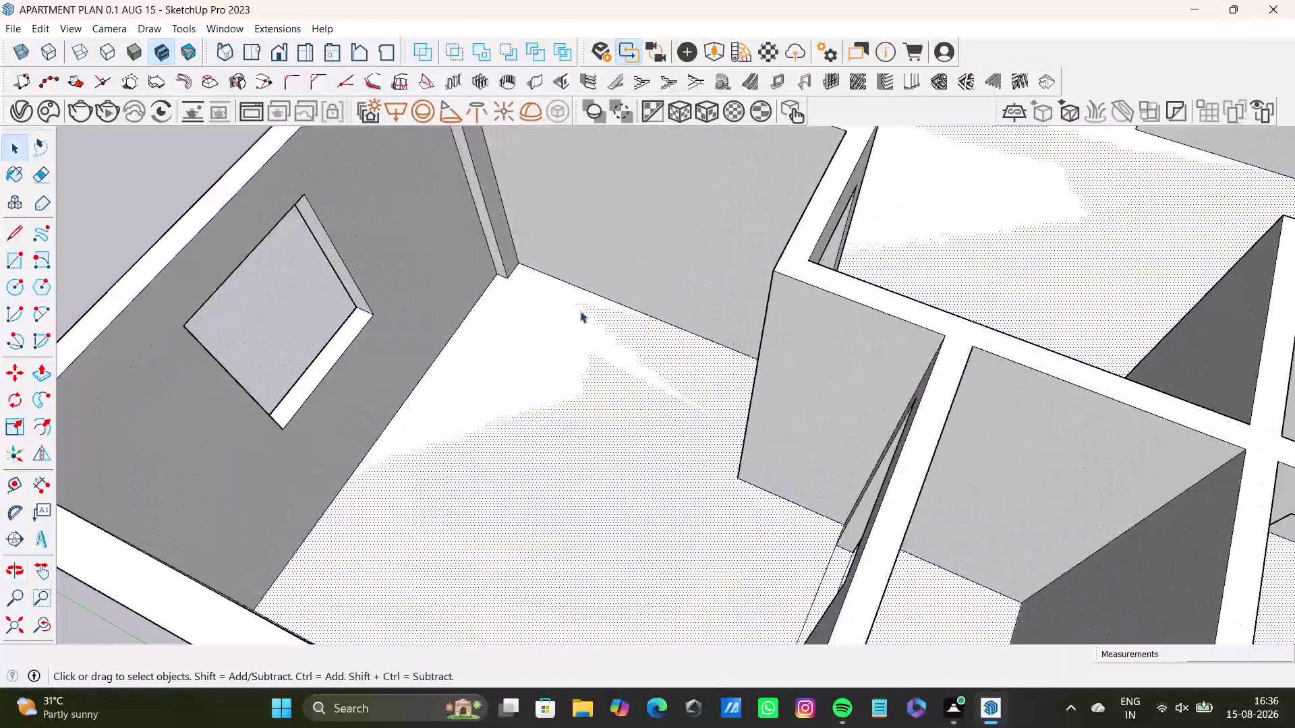
scroll(up, 3)
middle_drag(580, 311, 698, 331)
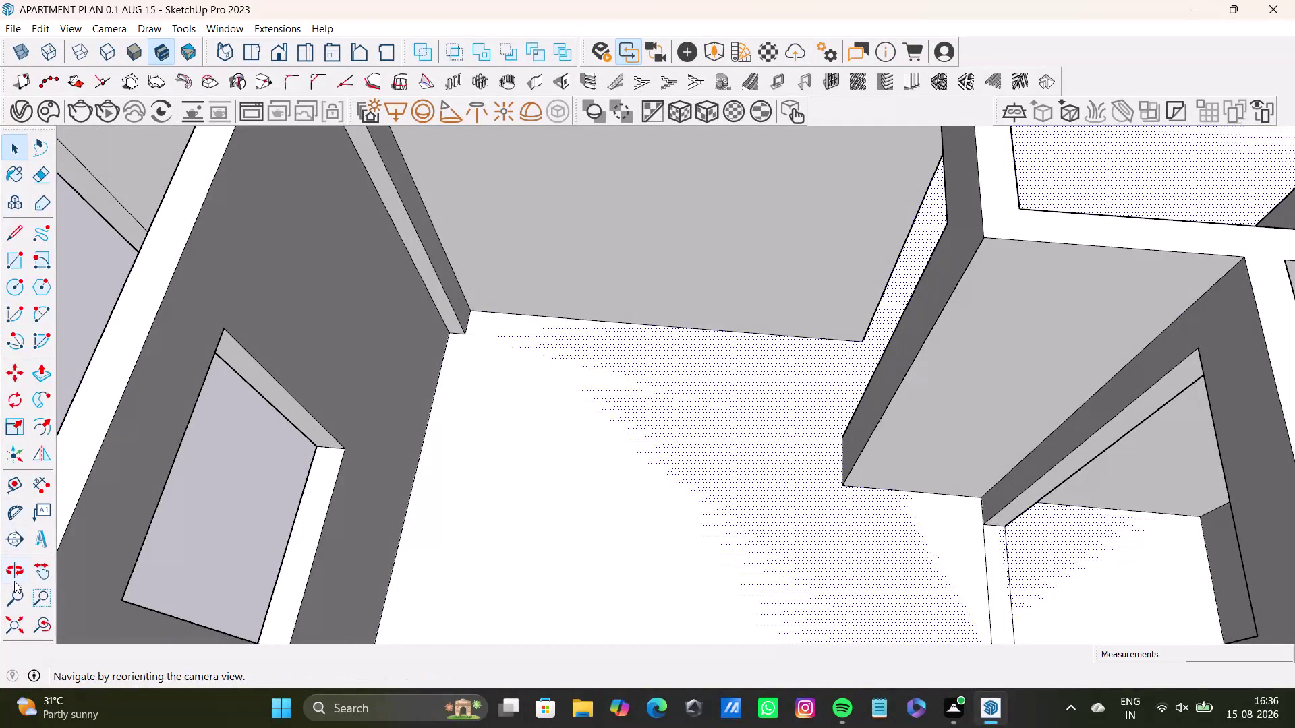
click(13, 490)
scroll(up, 3)
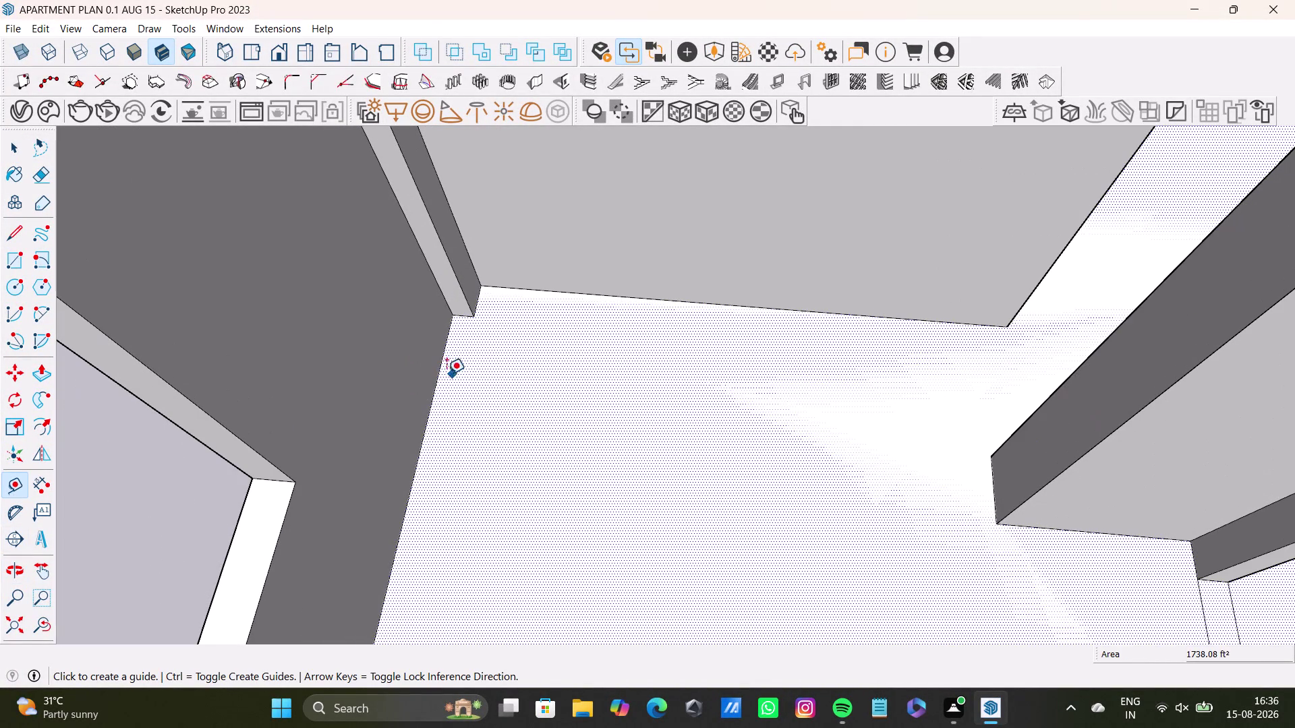
drag(436, 379, 490, 382)
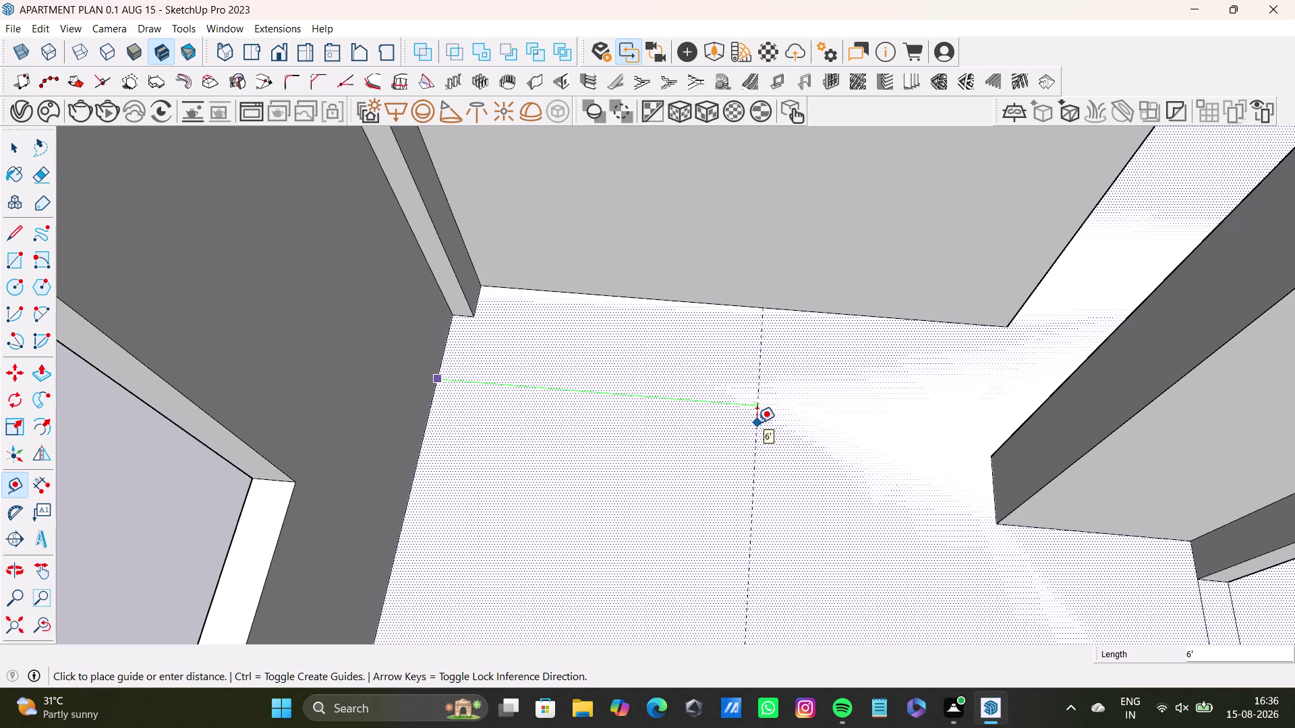
key(space)
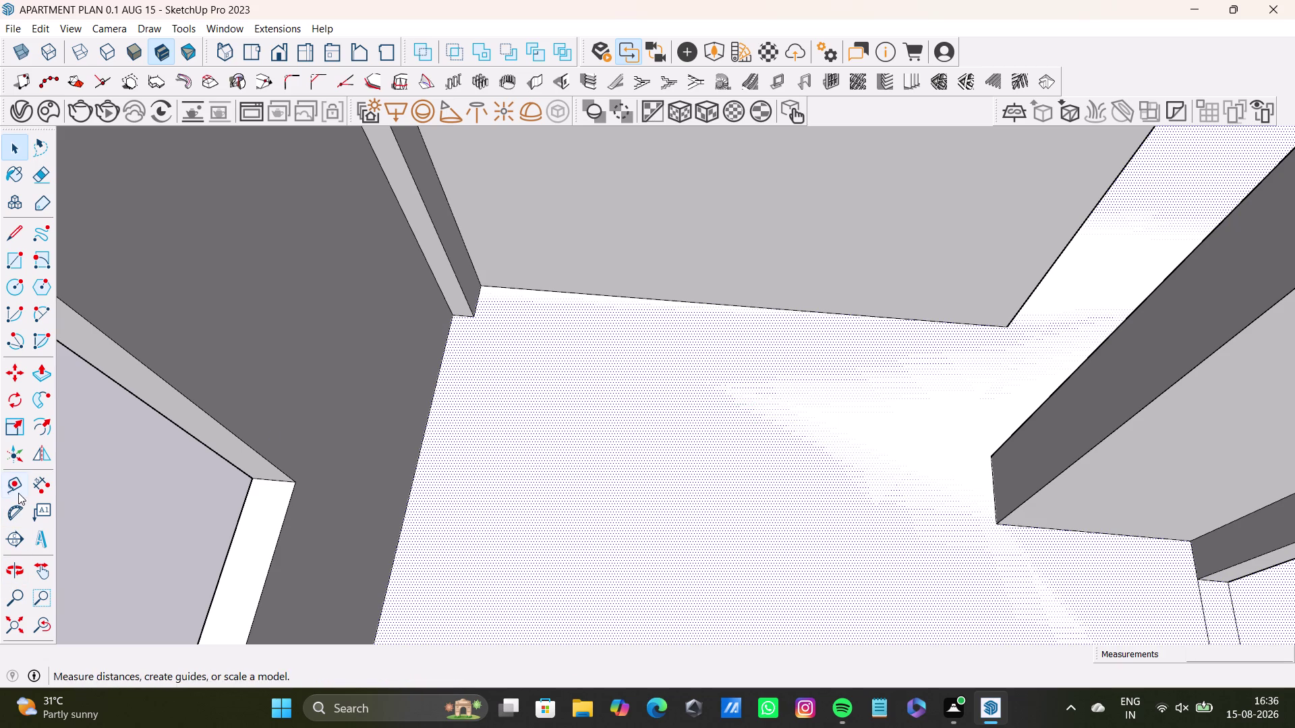
click(19, 493)
click(654, 296)
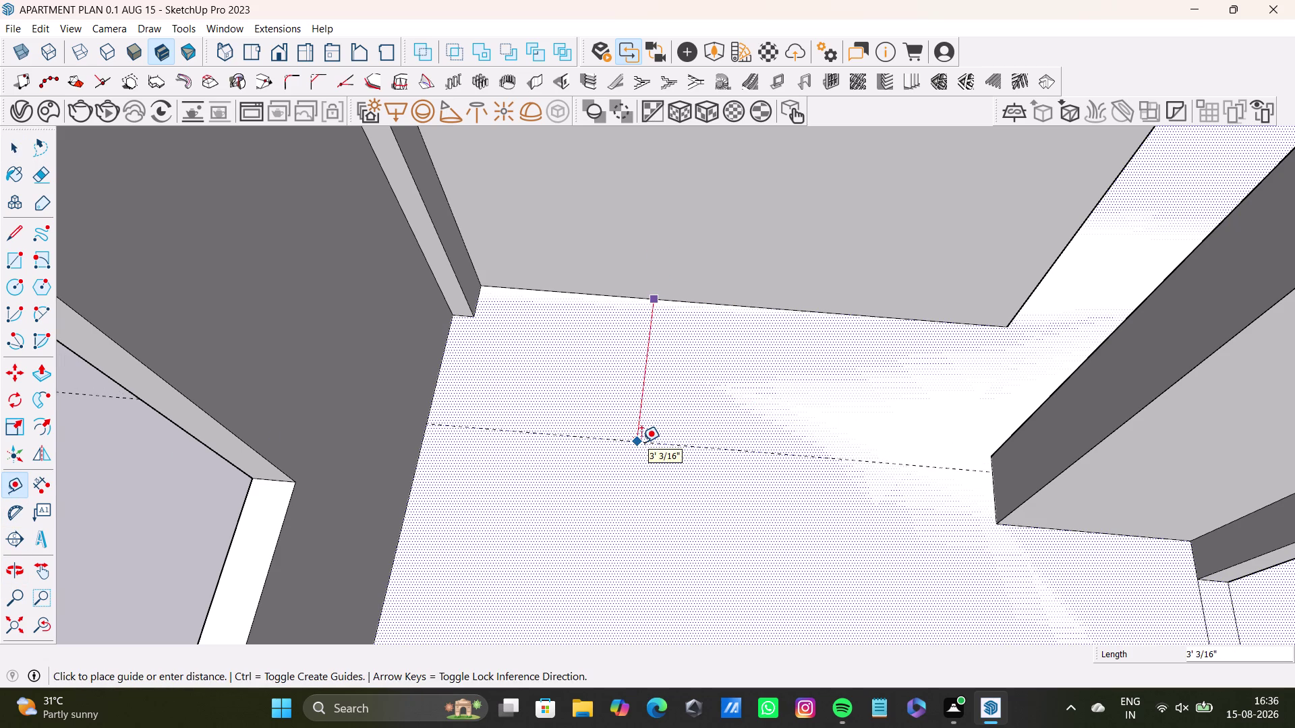
key(space)
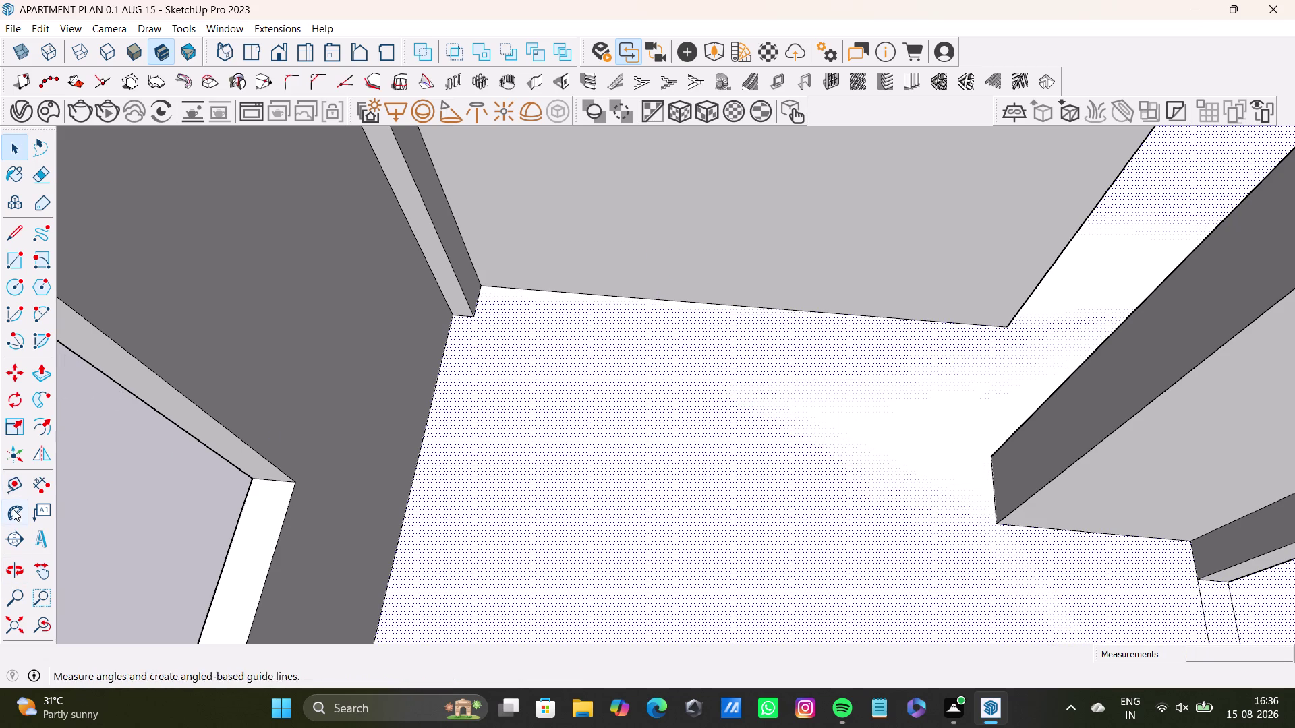
click(18, 489)
scroll(up, 3)
drag(425, 431, 432, 432)
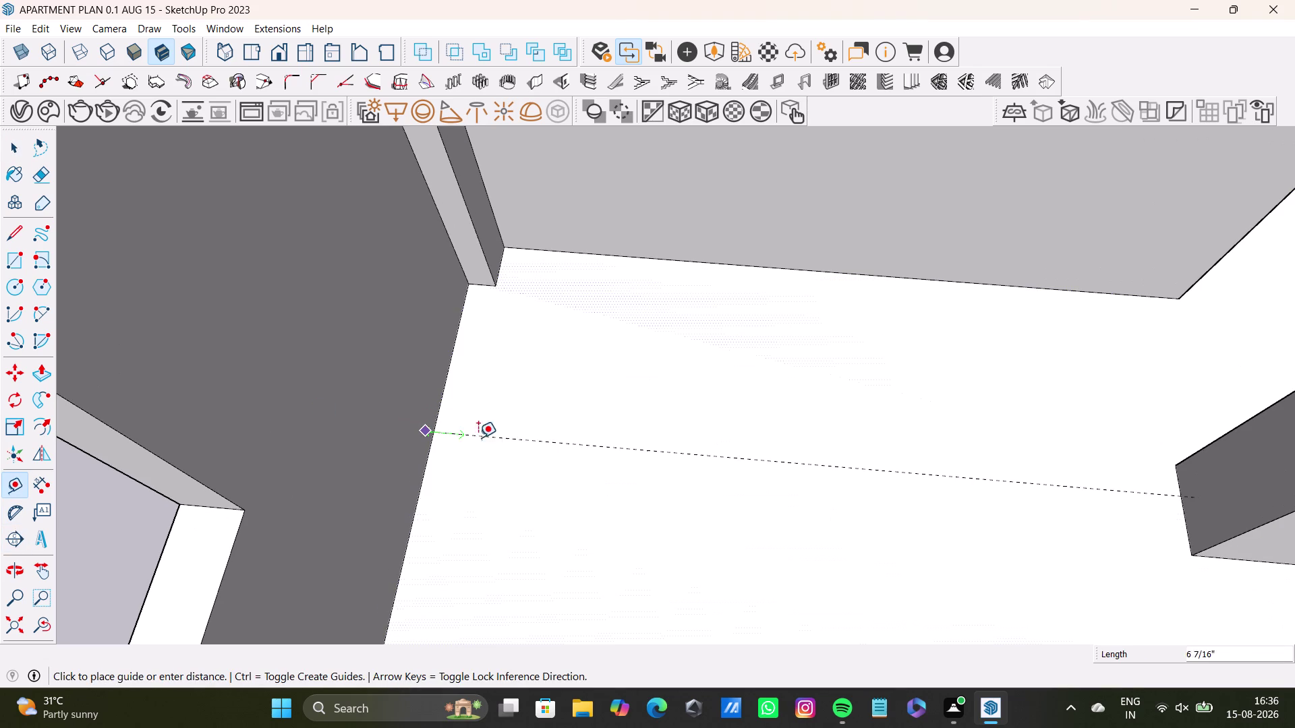
key(space)
scroll(down, 3)
middle_drag(450, 431, 459, 335)
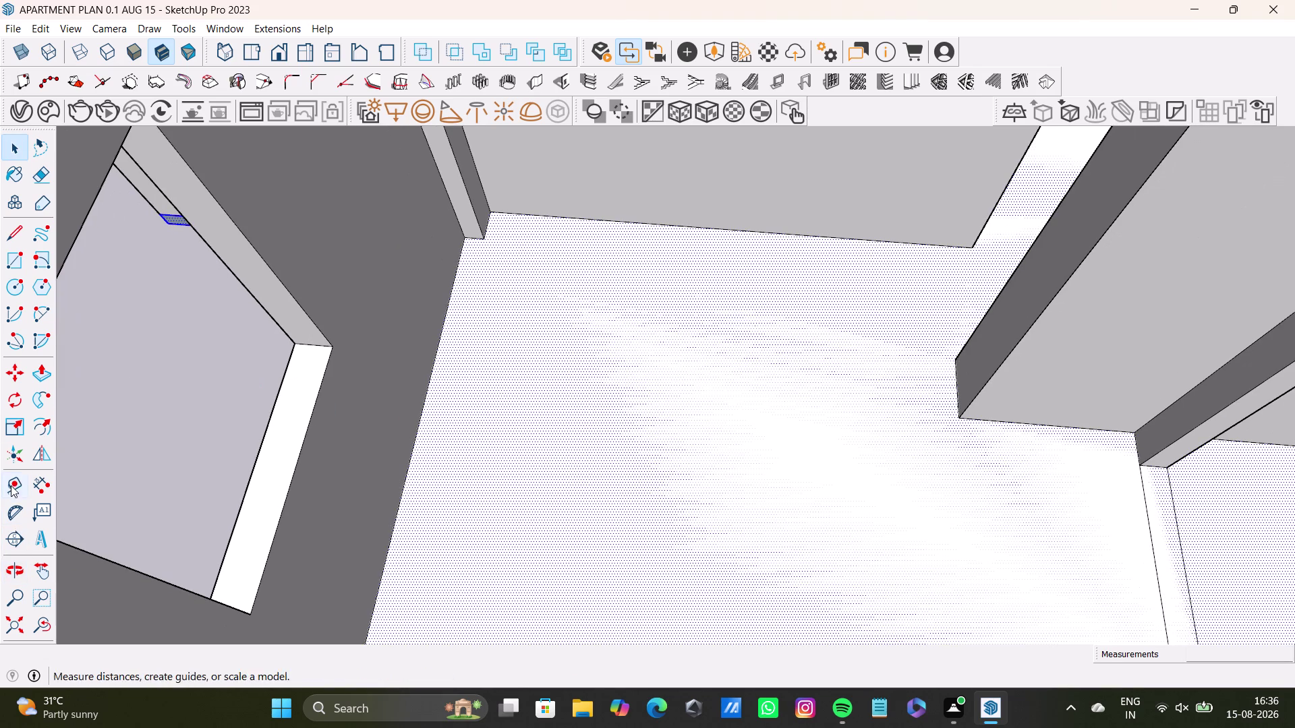
drag(11, 485, 19, 482)
scroll(up, 3)
drag(427, 450, 463, 452)
scroll(down, 3)
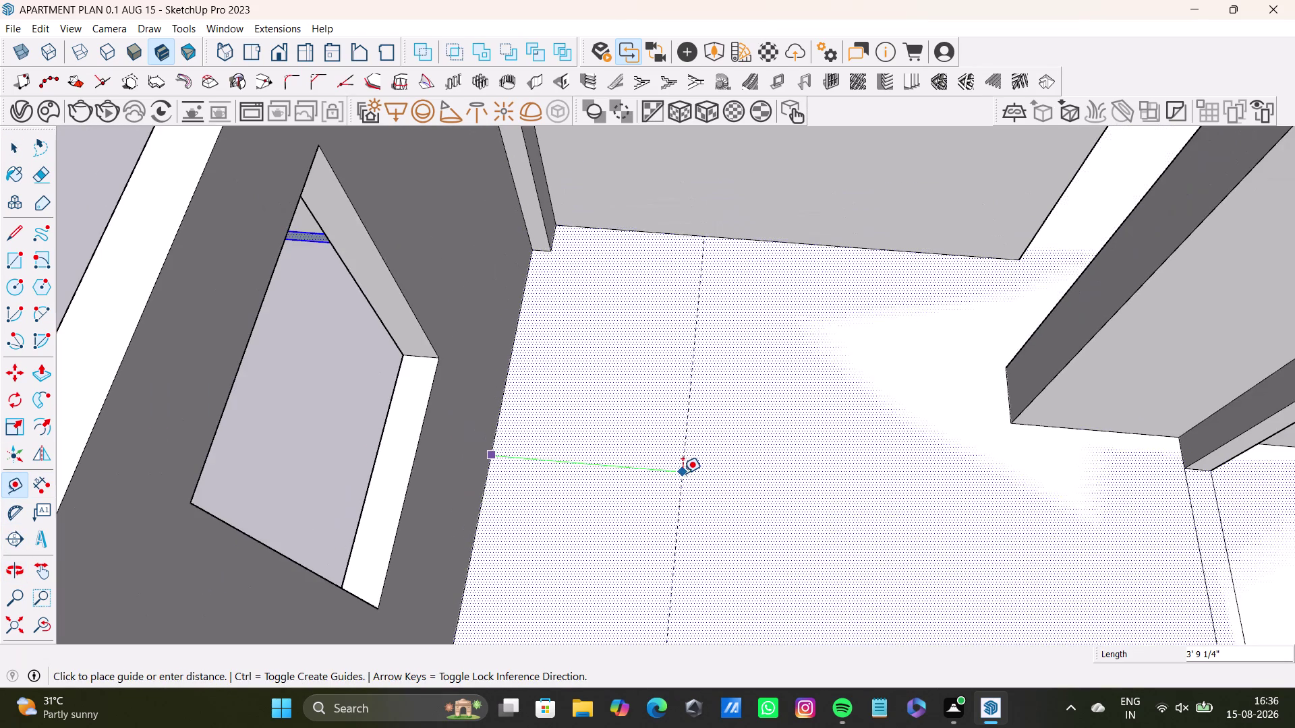
scroll(down, 3)
middle_drag(681, 473, 598, 464)
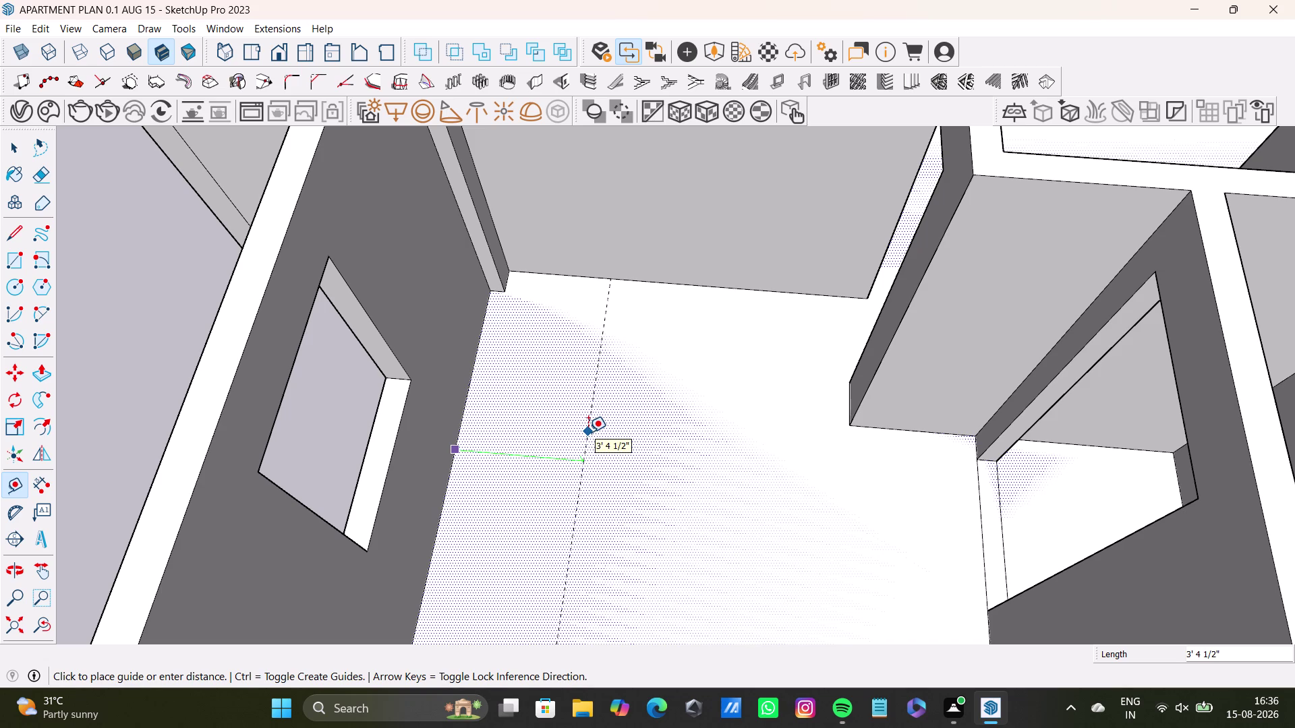
key(space)
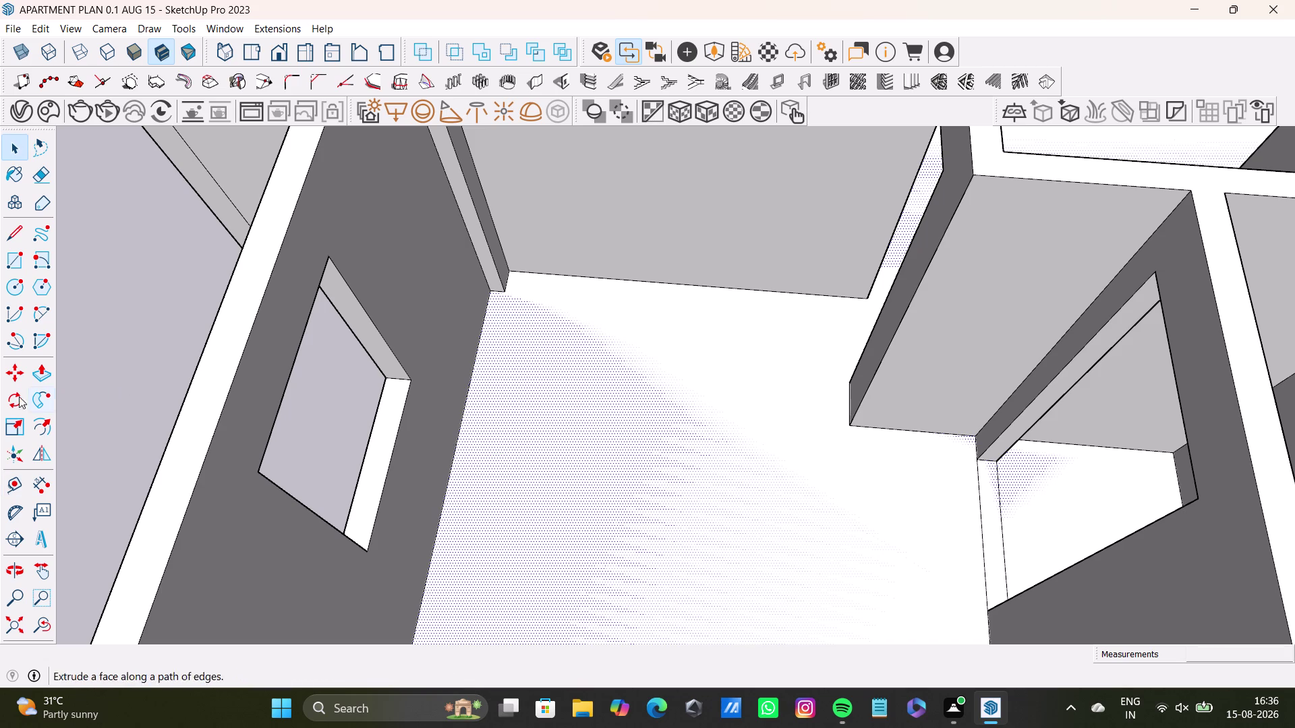
Place a guide 2'10" from the left wall and pull another off the side wall.
click(19, 479)
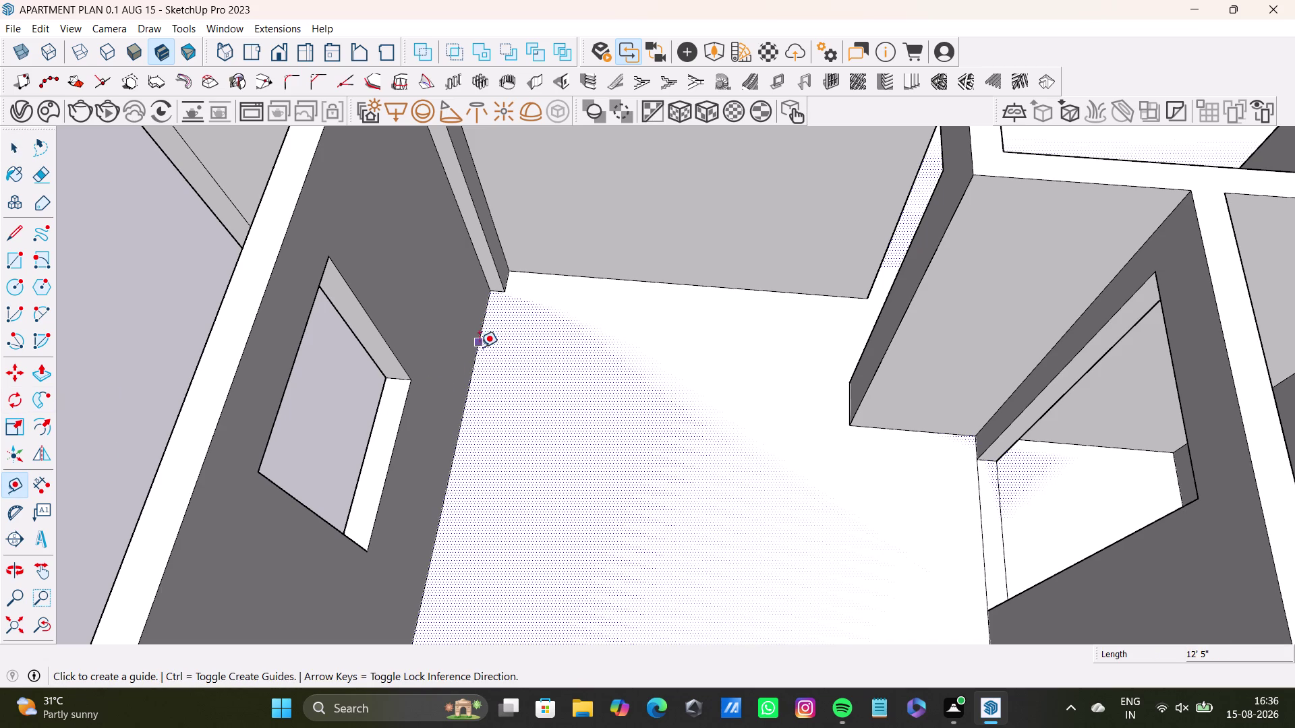
click(572, 277)
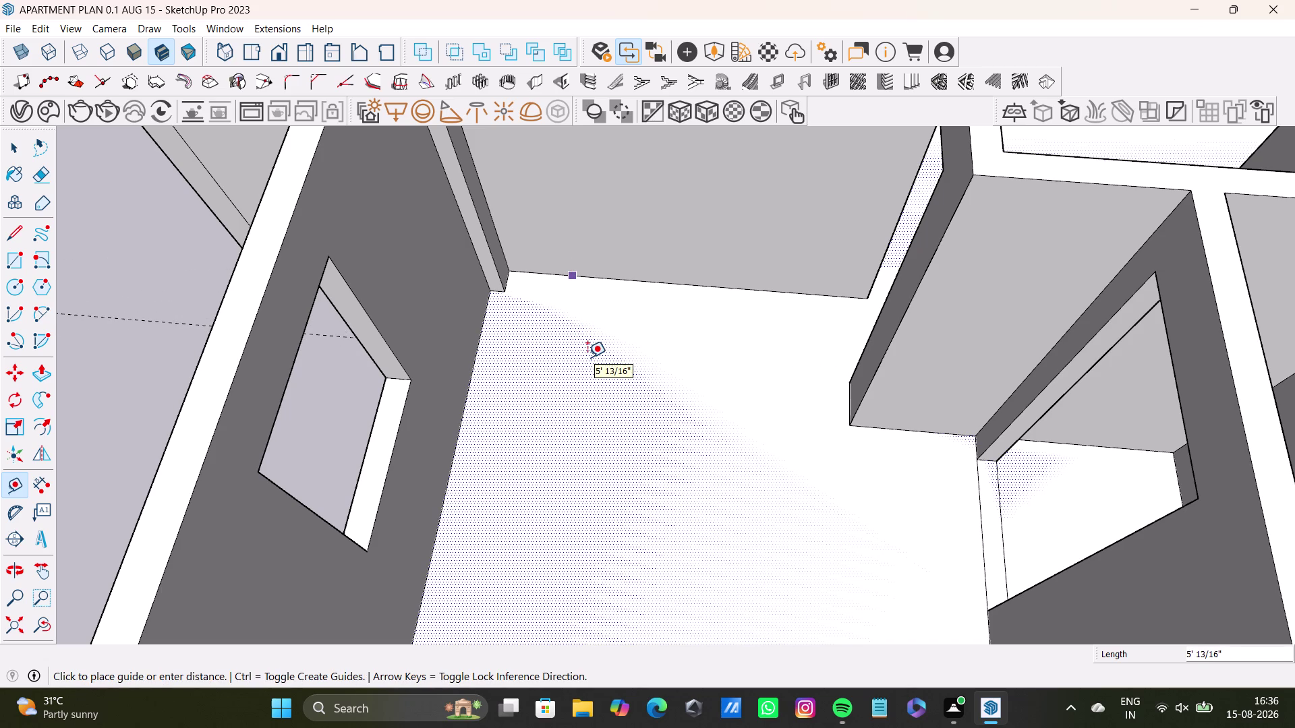
key(Right)
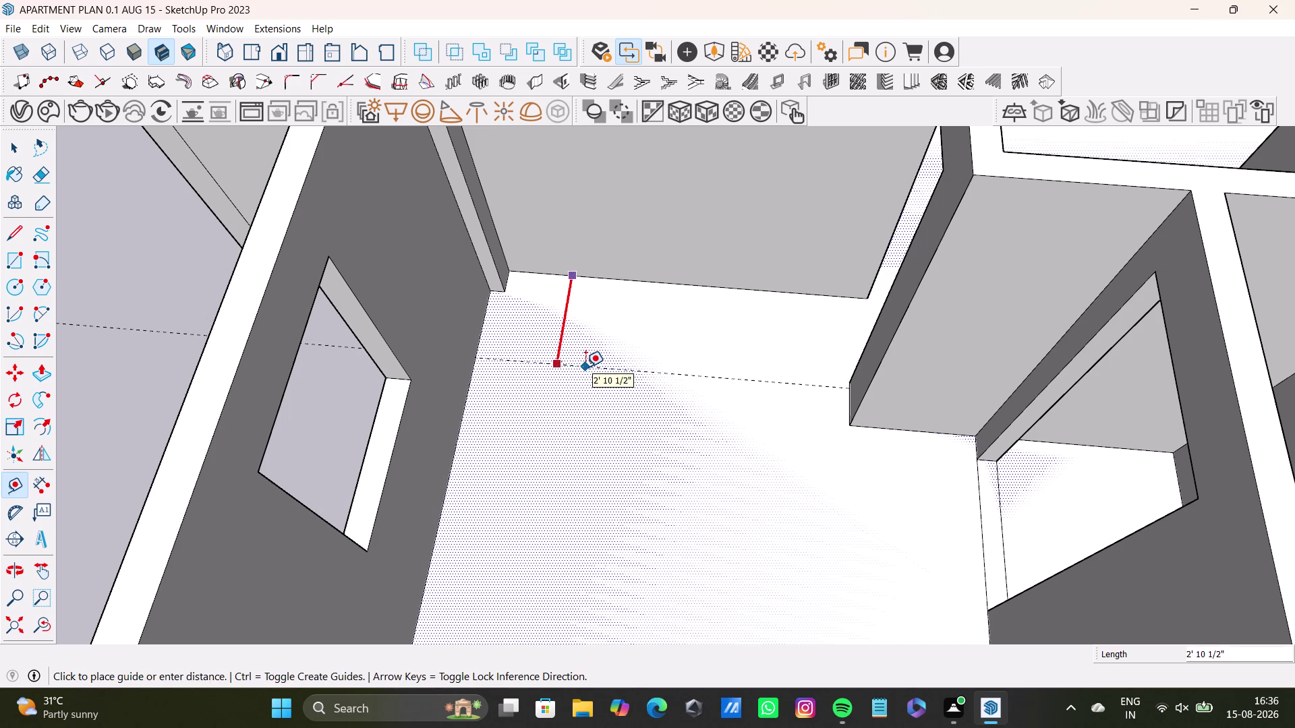
key(2)
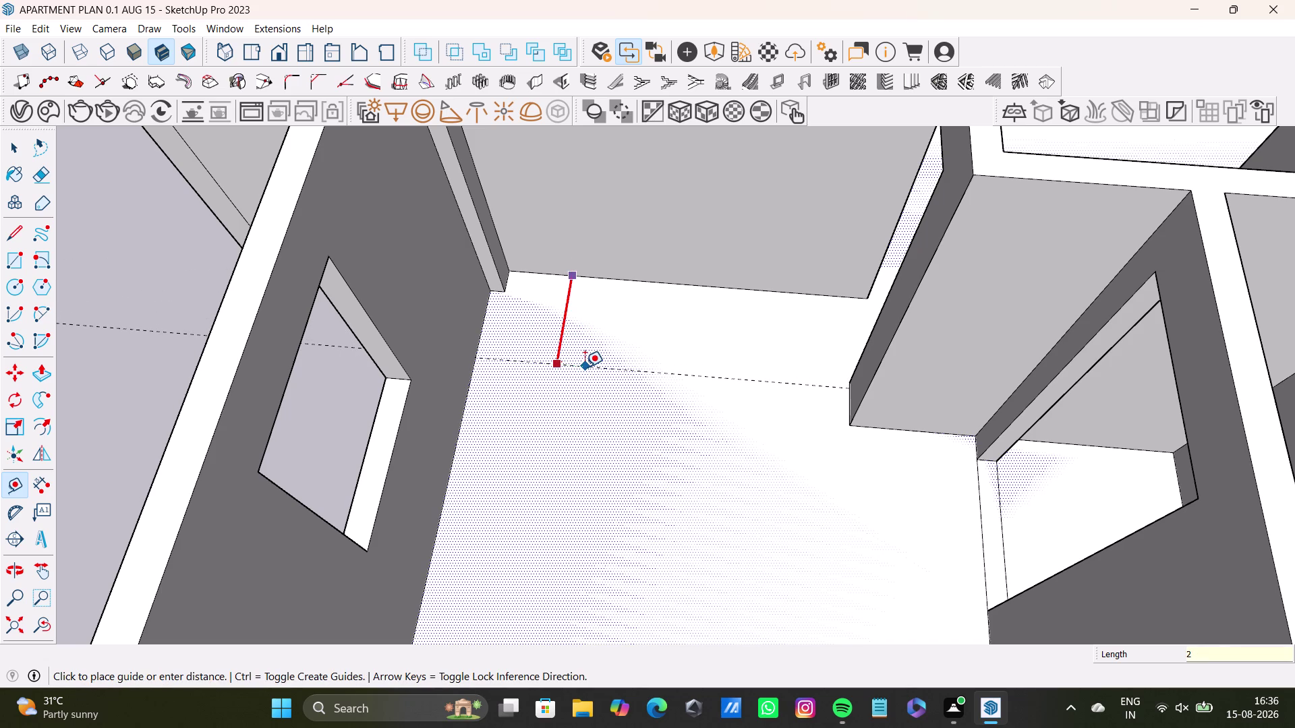
text('1)
text(0")
key(Return)
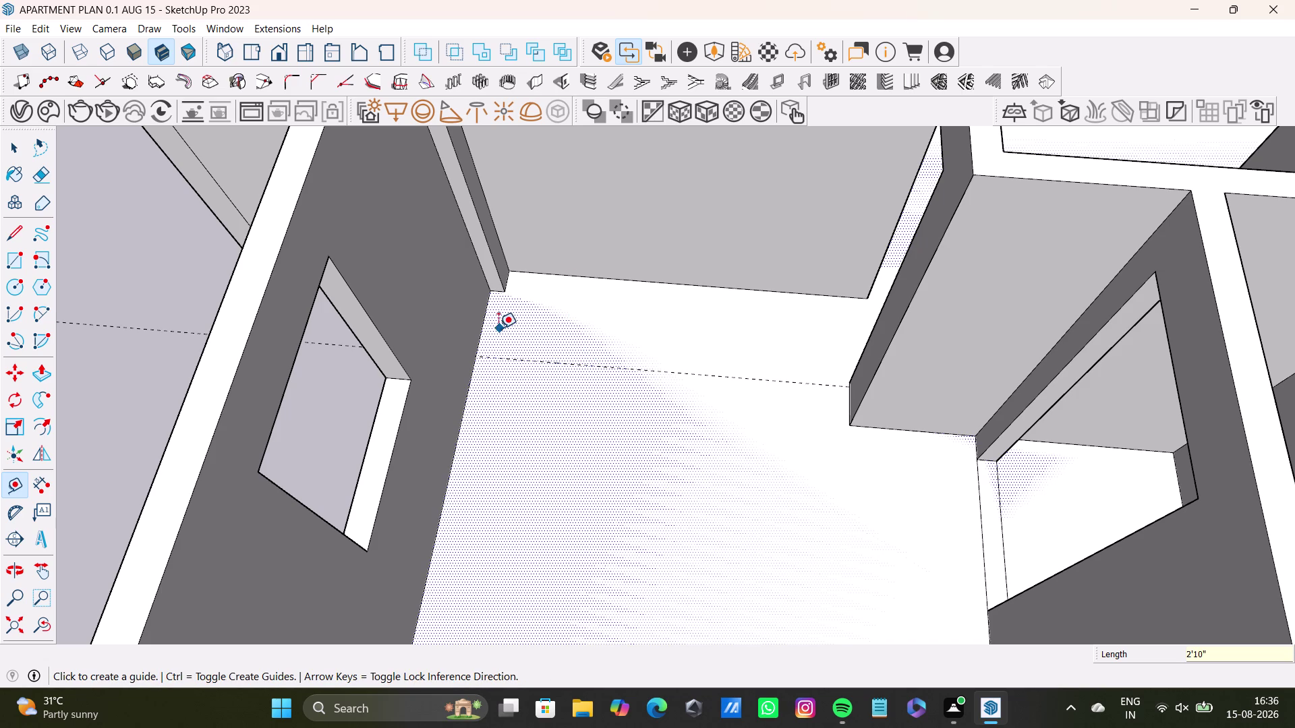
drag(481, 329, 487, 329)
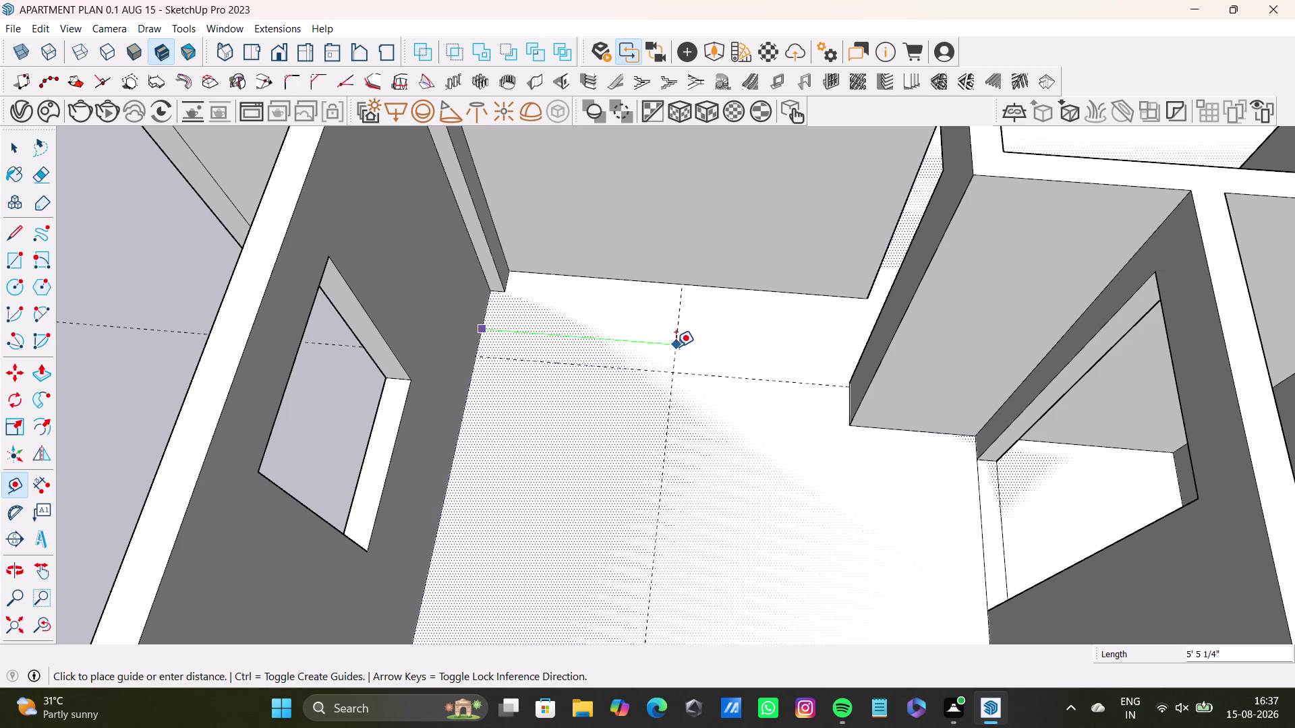
click(671, 345)
key(space)
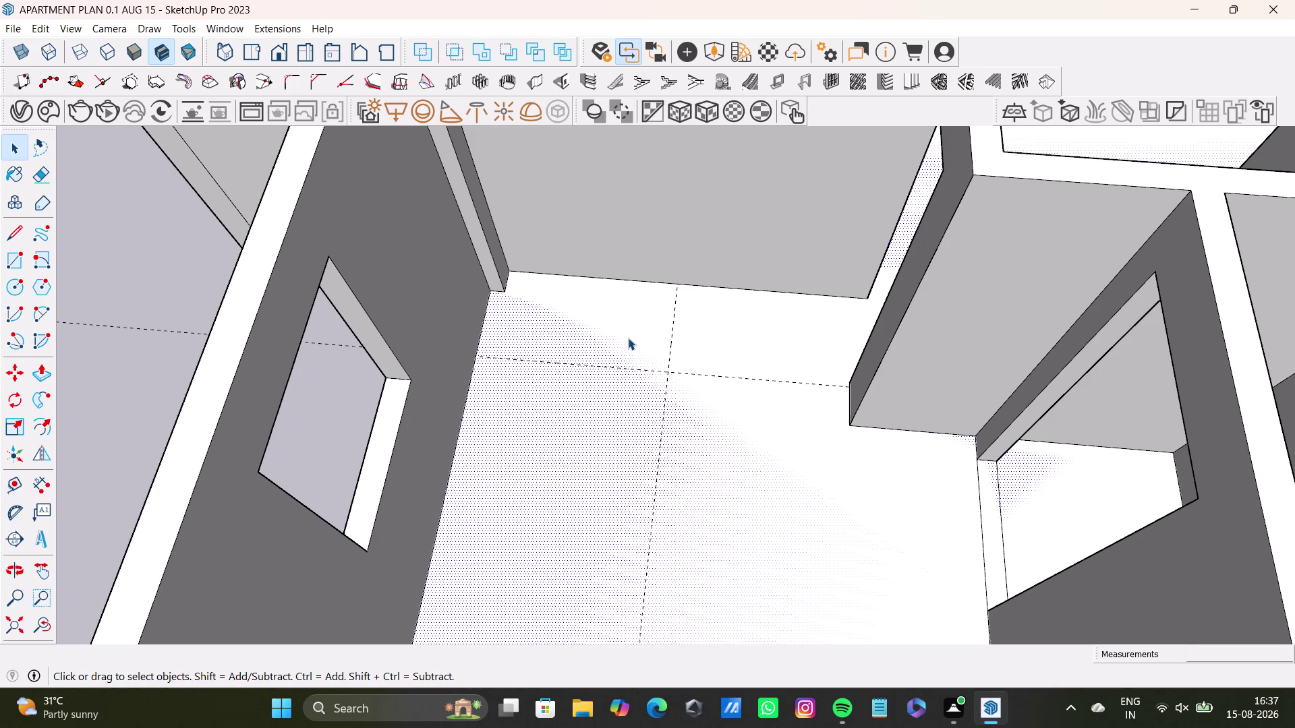
Orbit around the apartment and down into the room corner by the jamb.
middle_drag(651, 421, 513, 432)
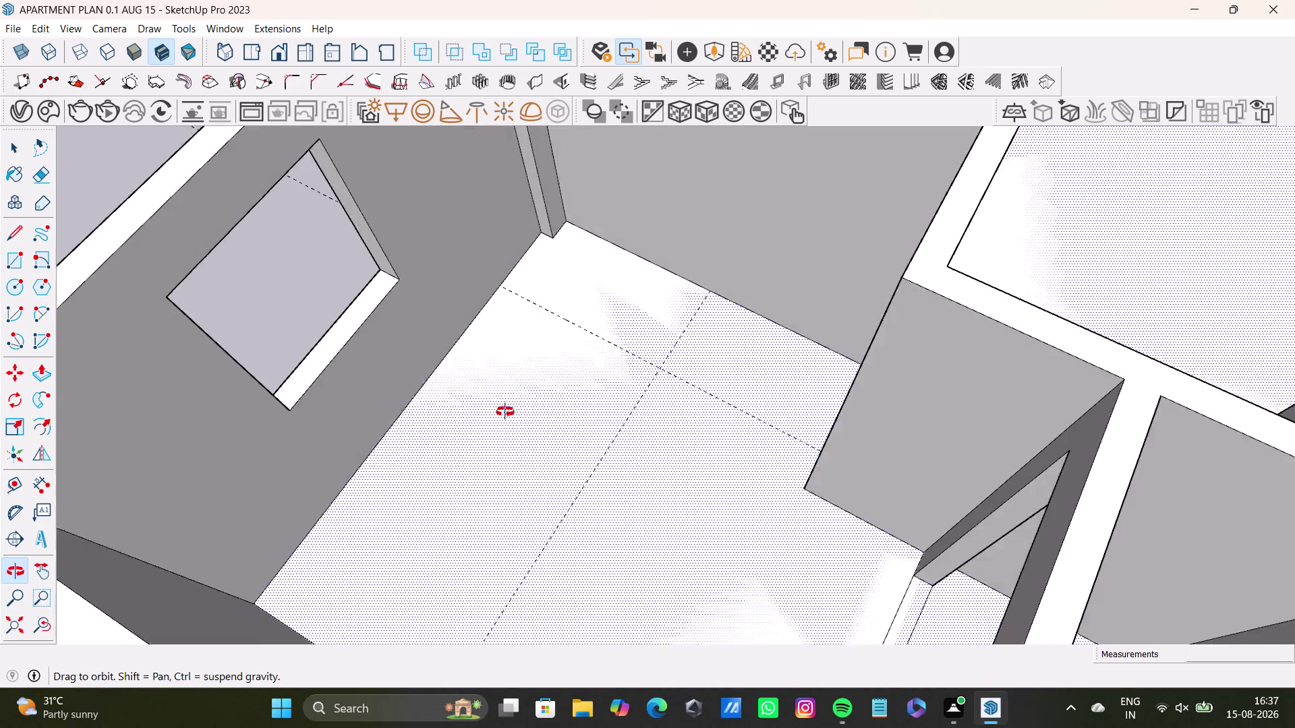
middle_drag(513, 433, 452, 403)
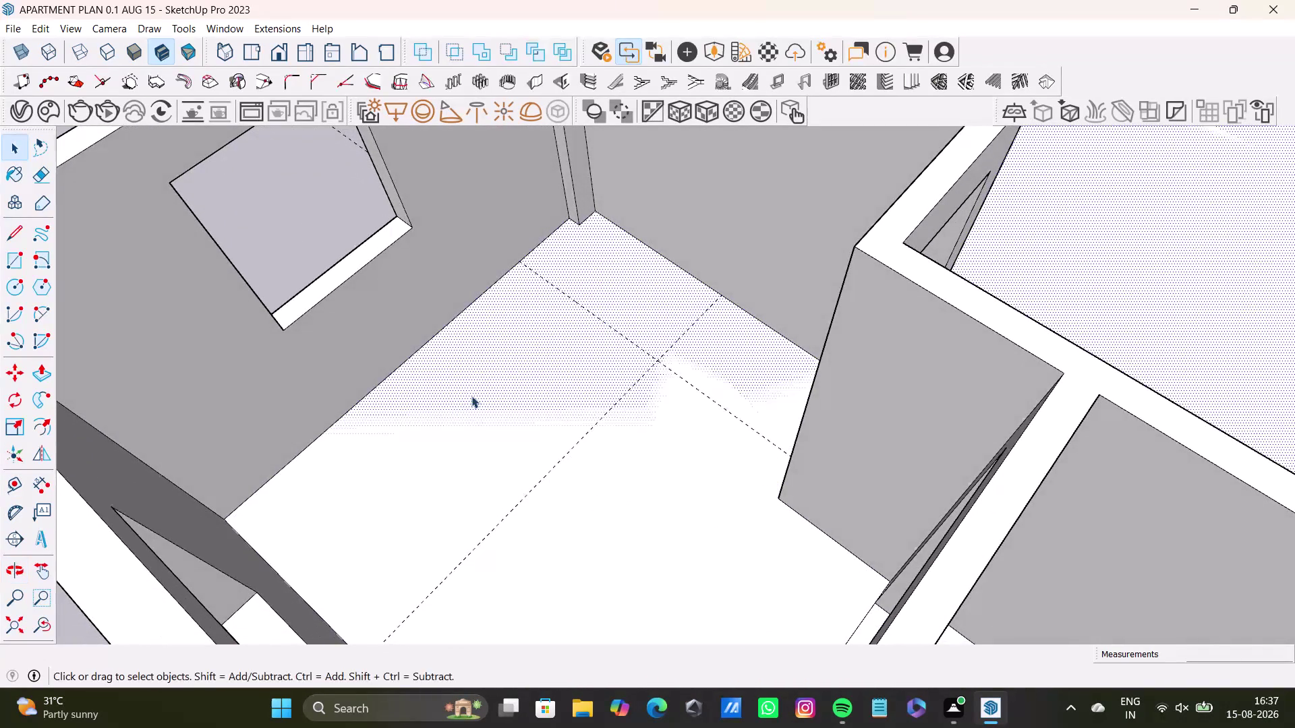
scroll(down, 3)
middle_drag(478, 391, 700, 450)
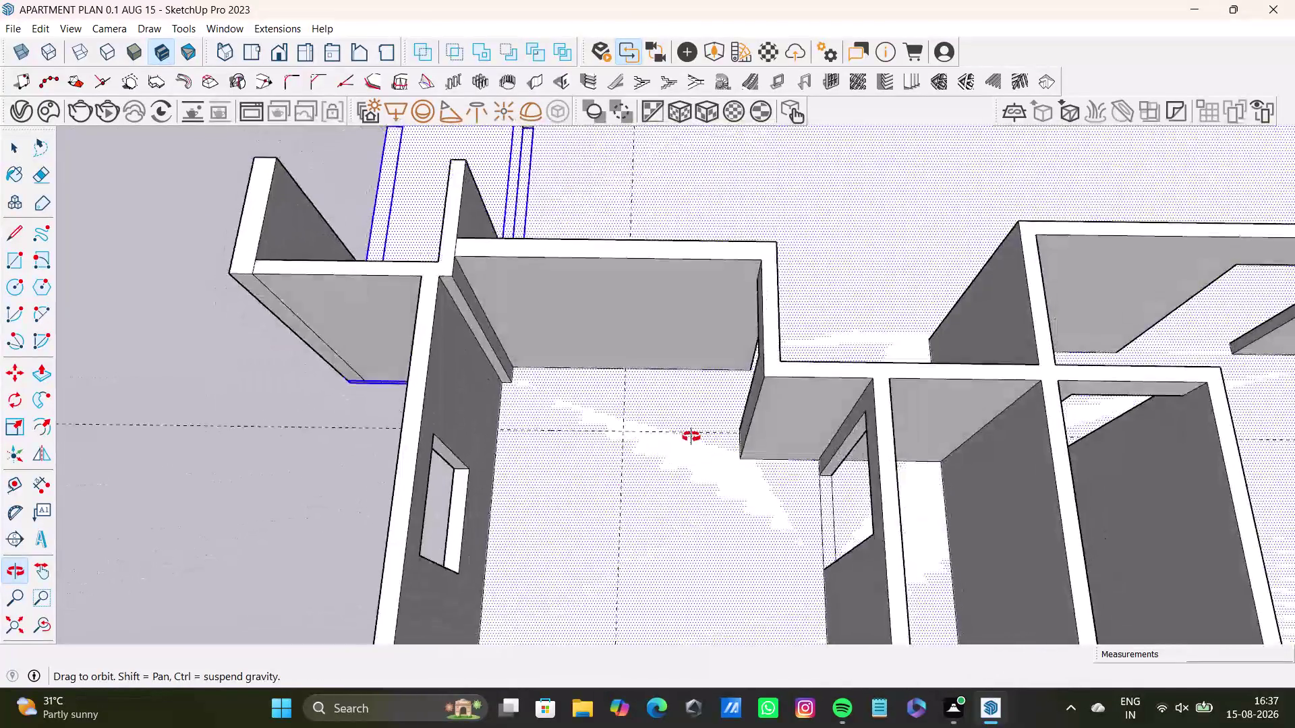
middle_drag(700, 450, 674, 404)
scroll(up, 3)
middle_drag(381, 192, 449, 321)
scroll(up, 3)
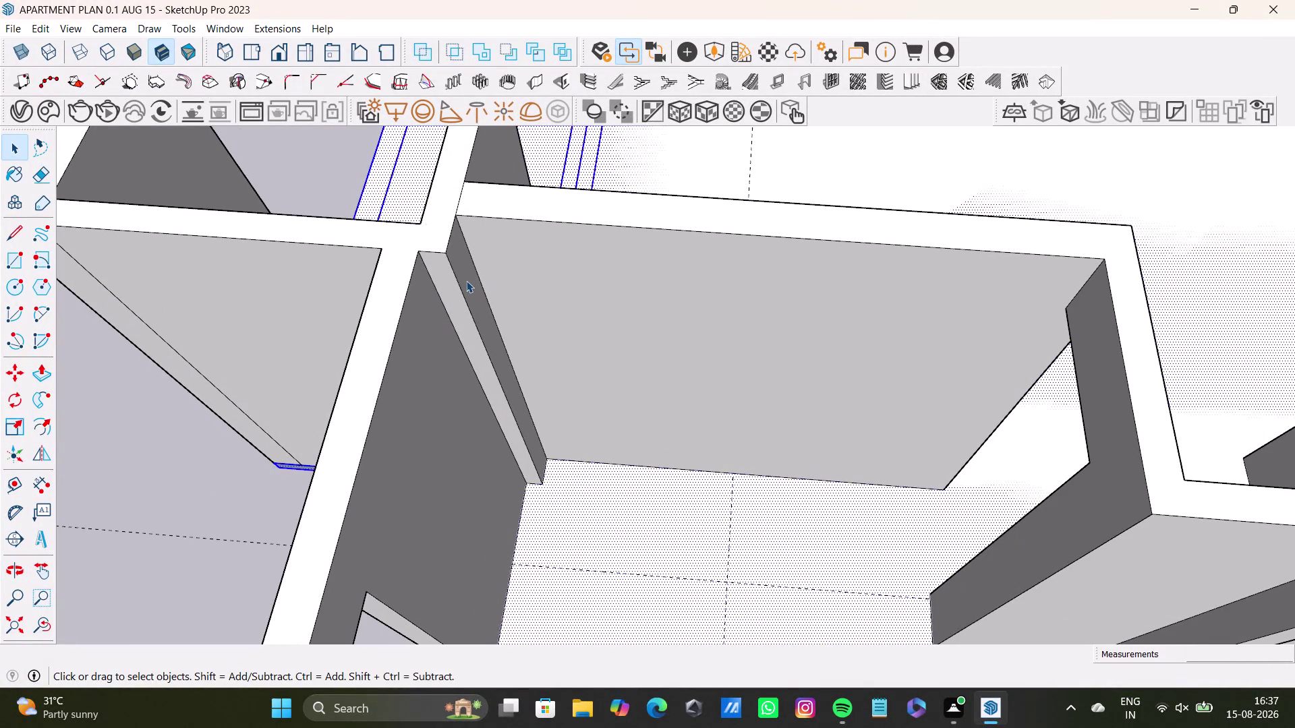
scroll(down, 3)
middle_drag(507, 342, 493, 309)
scroll(up, 3)
middle_drag(519, 396, 548, 362)
middle_drag(515, 464, 515, 450)
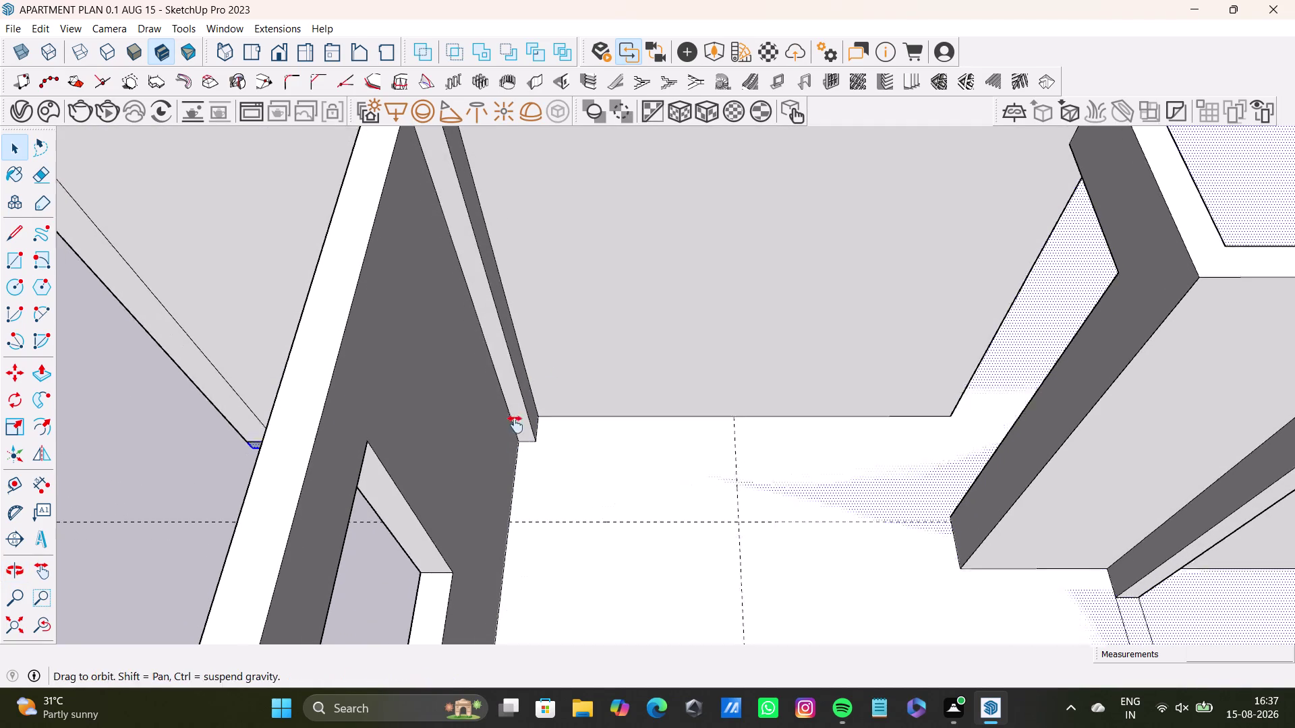
middle_drag(515, 450, 508, 346)
middle_drag(527, 376, 522, 464)
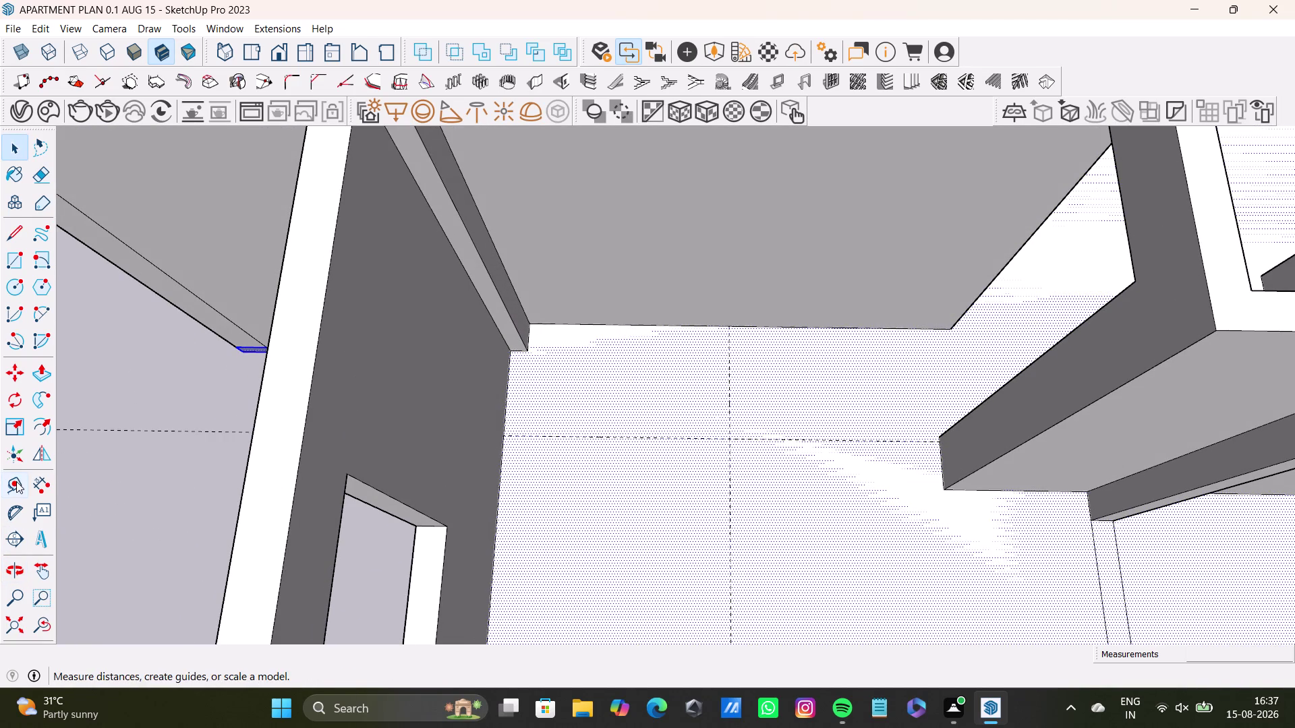
Add a guide line beside the corner jamb and look over the floor guides.
click(17, 481)
scroll(up, 3)
click(509, 398)
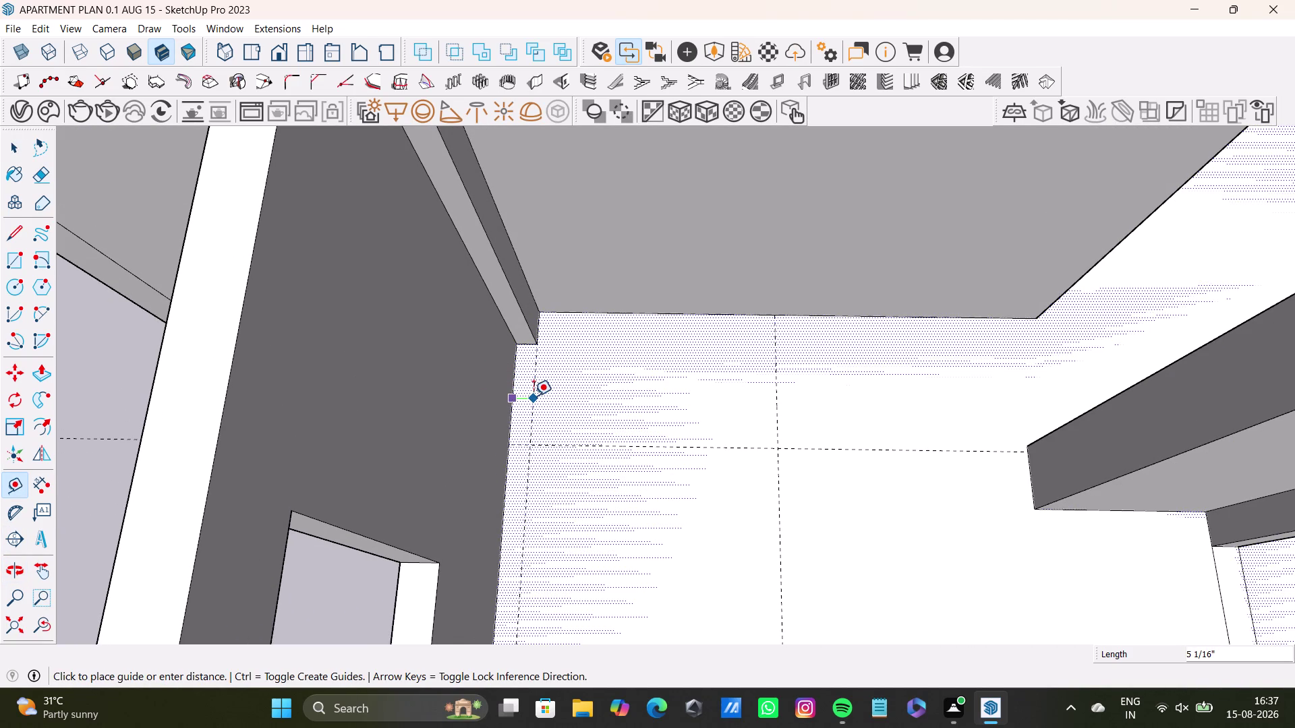
click(534, 396)
key(space)
middle_drag(565, 402, 532, 481)
middle_drag(688, 471, 642, 446)
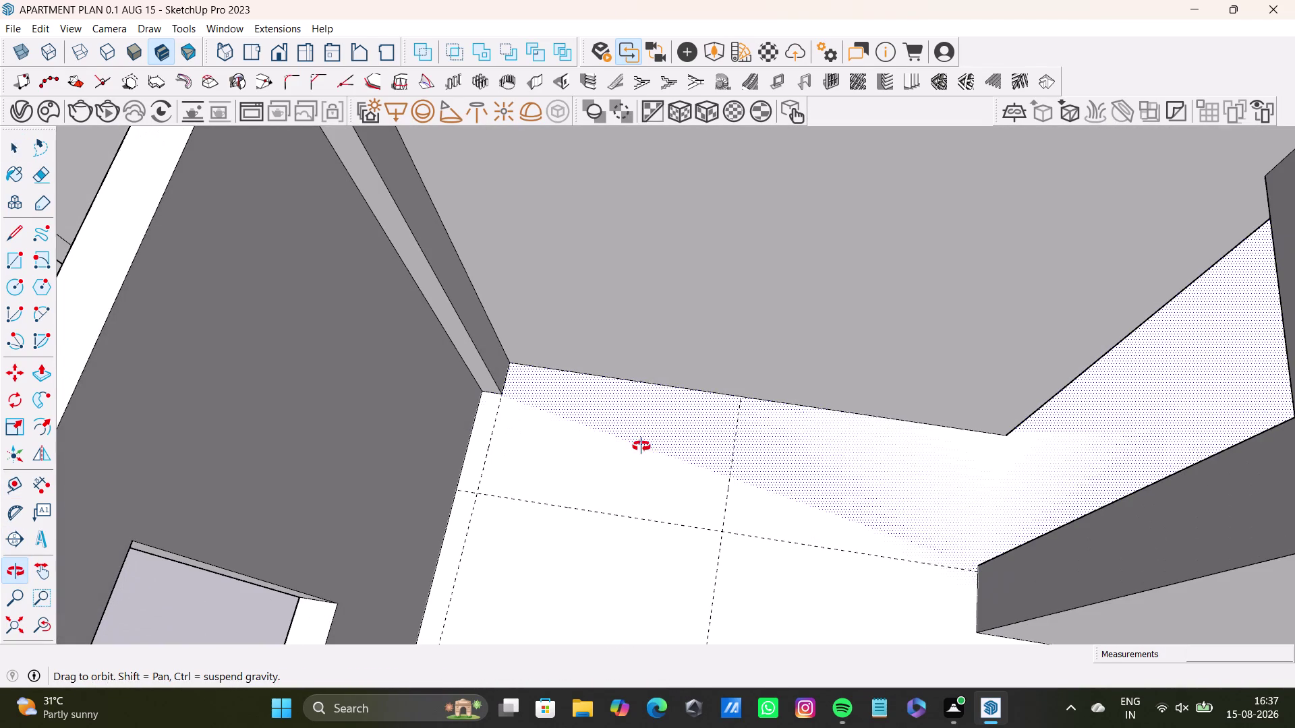
middle_drag(642, 447, 645, 446)
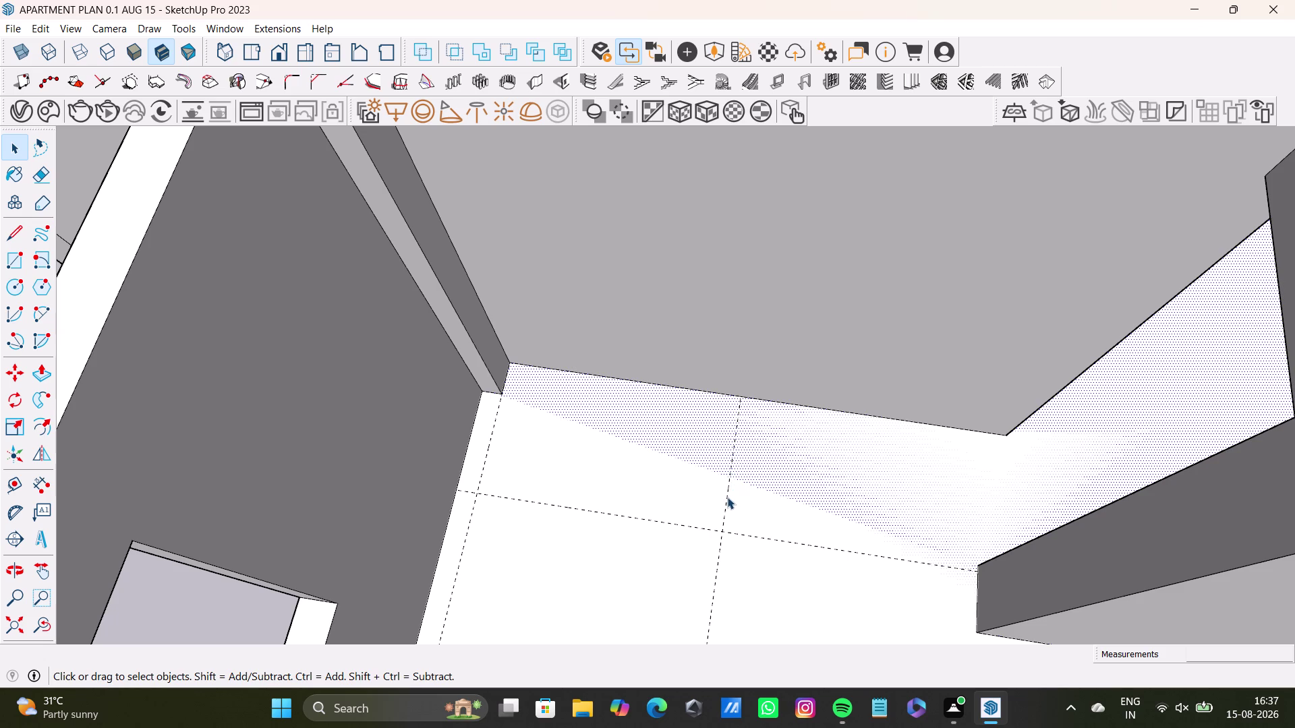
Delete the selected geometry and orbit closer to the protruding jamb from above.
click(726, 498)
key(Delete)
middle_drag(732, 513, 856, 563)
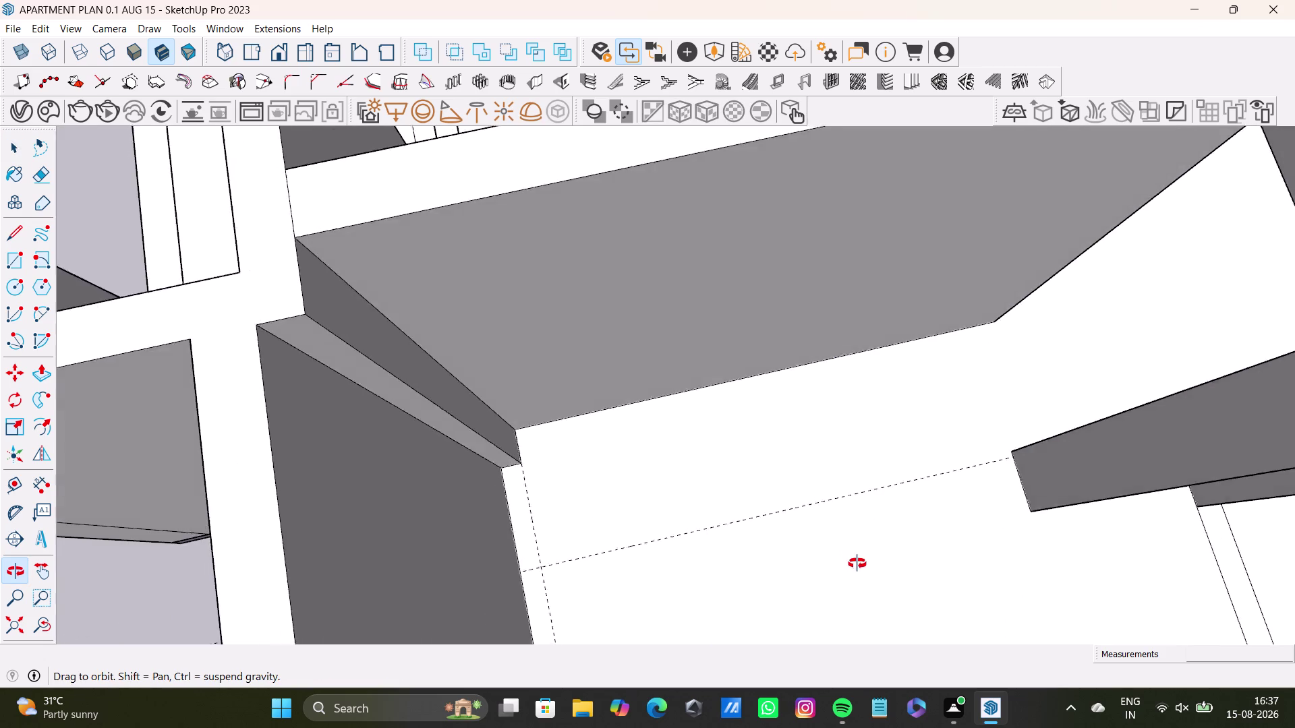
middle_drag(855, 563, 601, 509)
middle_drag(655, 431, 665, 540)
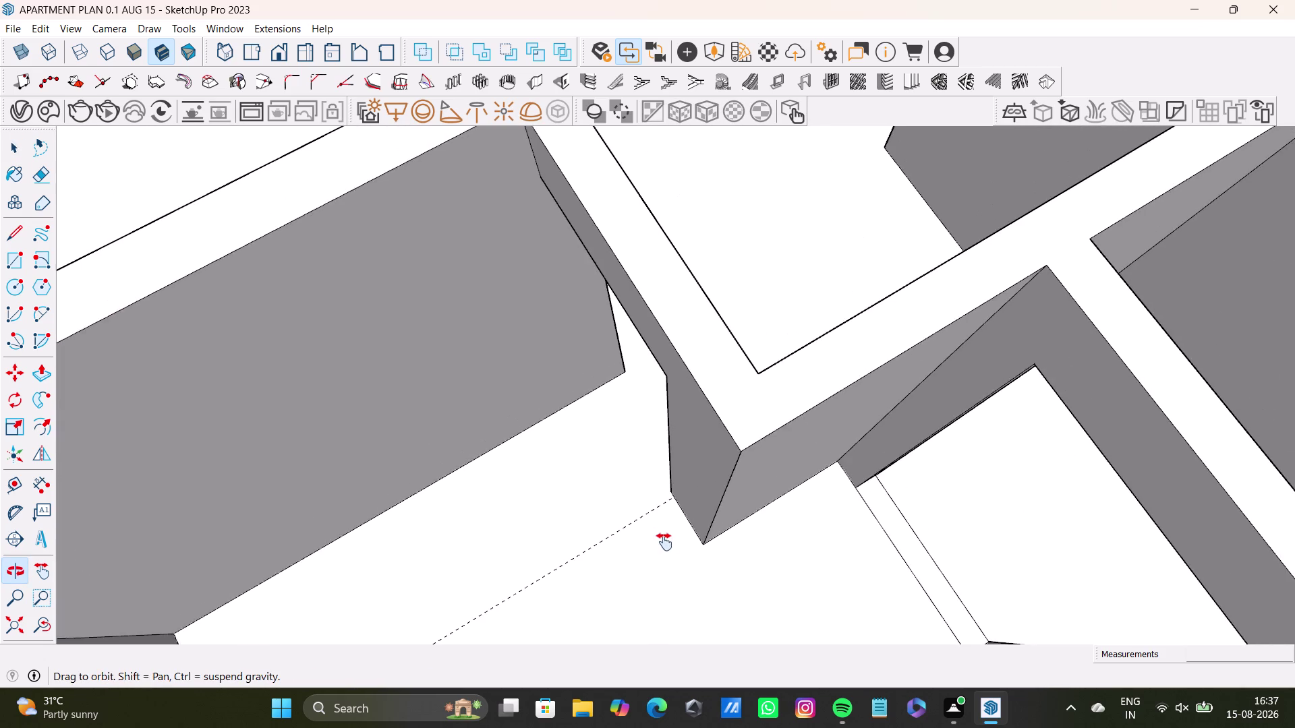
middle_drag(665, 541, 664, 543)
middle_drag(667, 446, 698, 397)
key(space)
Select the narrow jamb face and push it back into the wall with Push/Pull.
click(716, 398)
triple_click(717, 398)
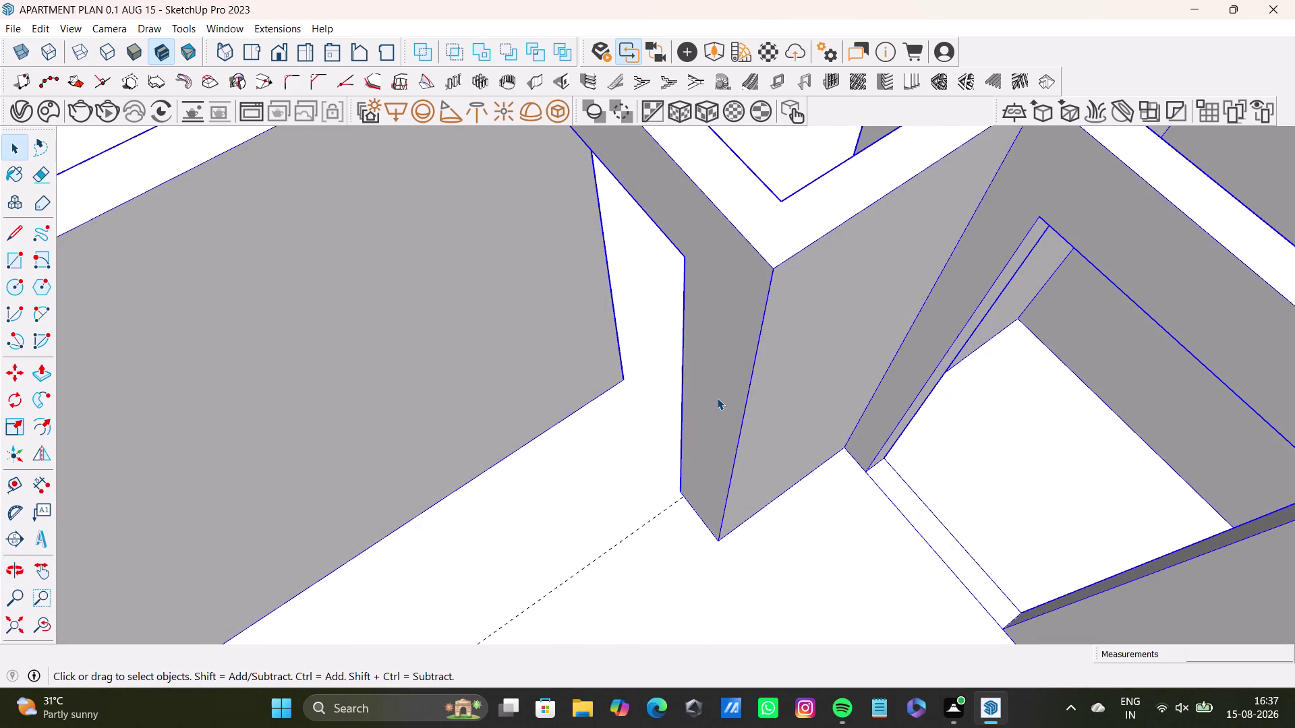
double_click(717, 398)
click(717, 387)
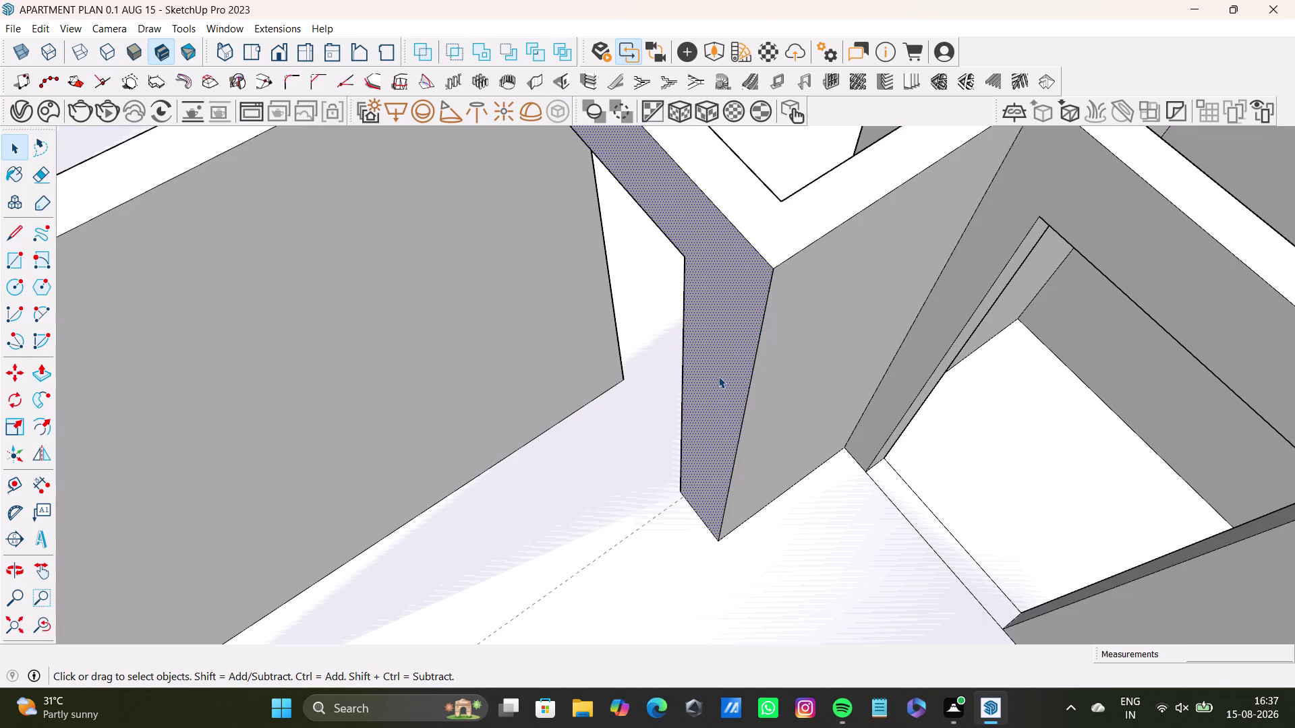
key(p)
drag(718, 376, 739, 370)
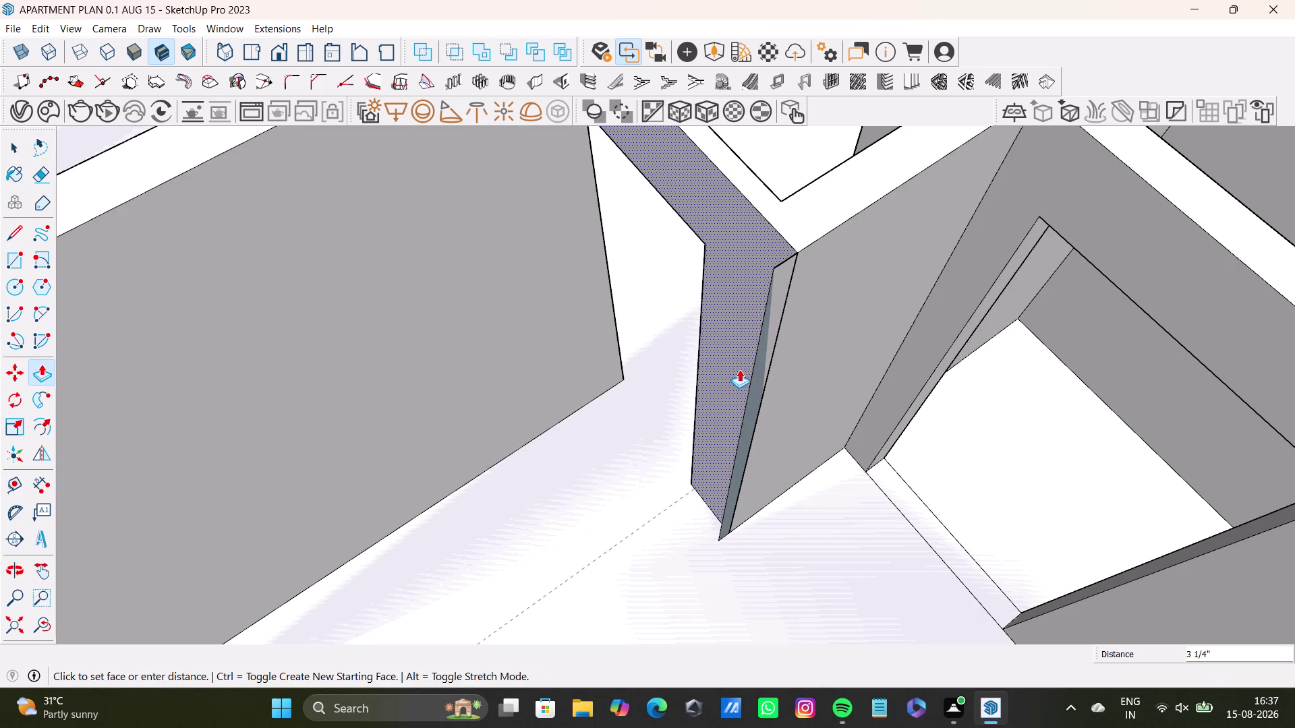
drag(739, 369, 735, 372)
key(space)
Inspect the trimmed jamb and delete the leftover edges on it.
middle_drag(690, 392, 779, 443)
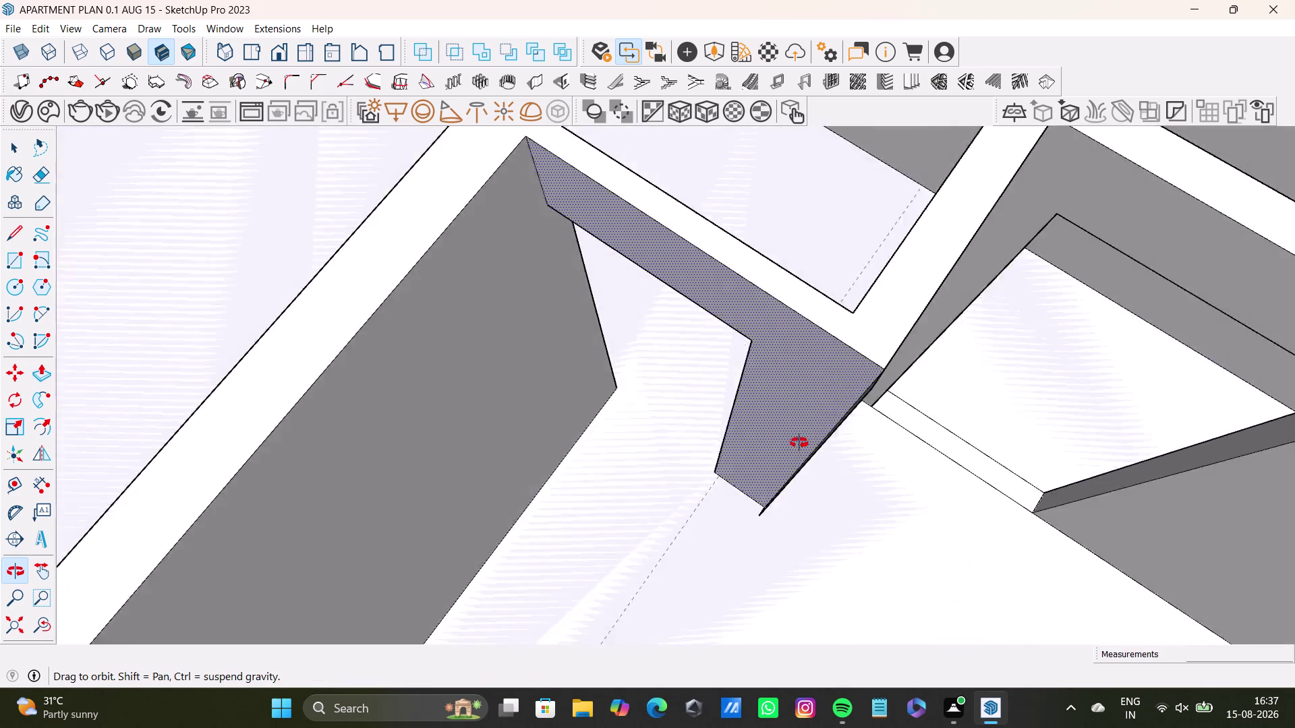
middle_drag(779, 443, 622, 379)
middle_drag(613, 392, 809, 374)
scroll(up, 3)
middle_drag(541, 363, 575, 347)
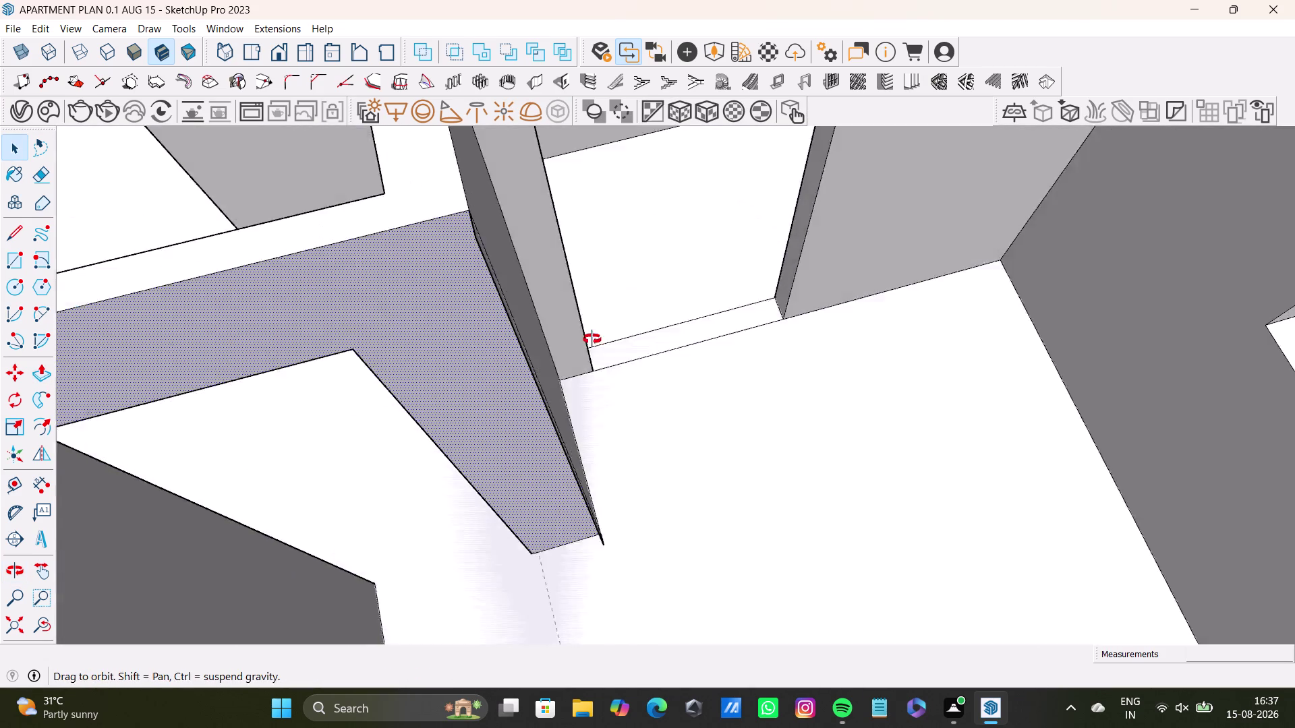
middle_drag(575, 347, 704, 263)
scroll(up, 3)
click(525, 240)
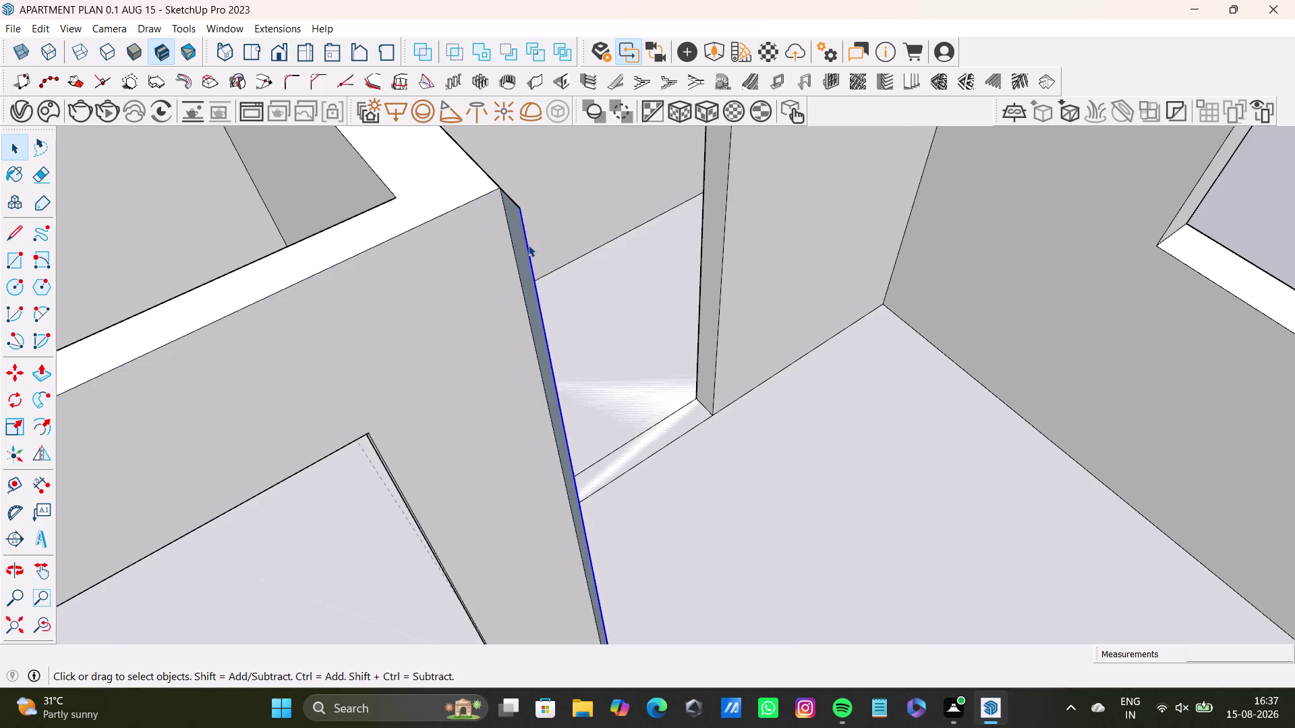
key(Delete)
click(514, 203)
key(Delete)
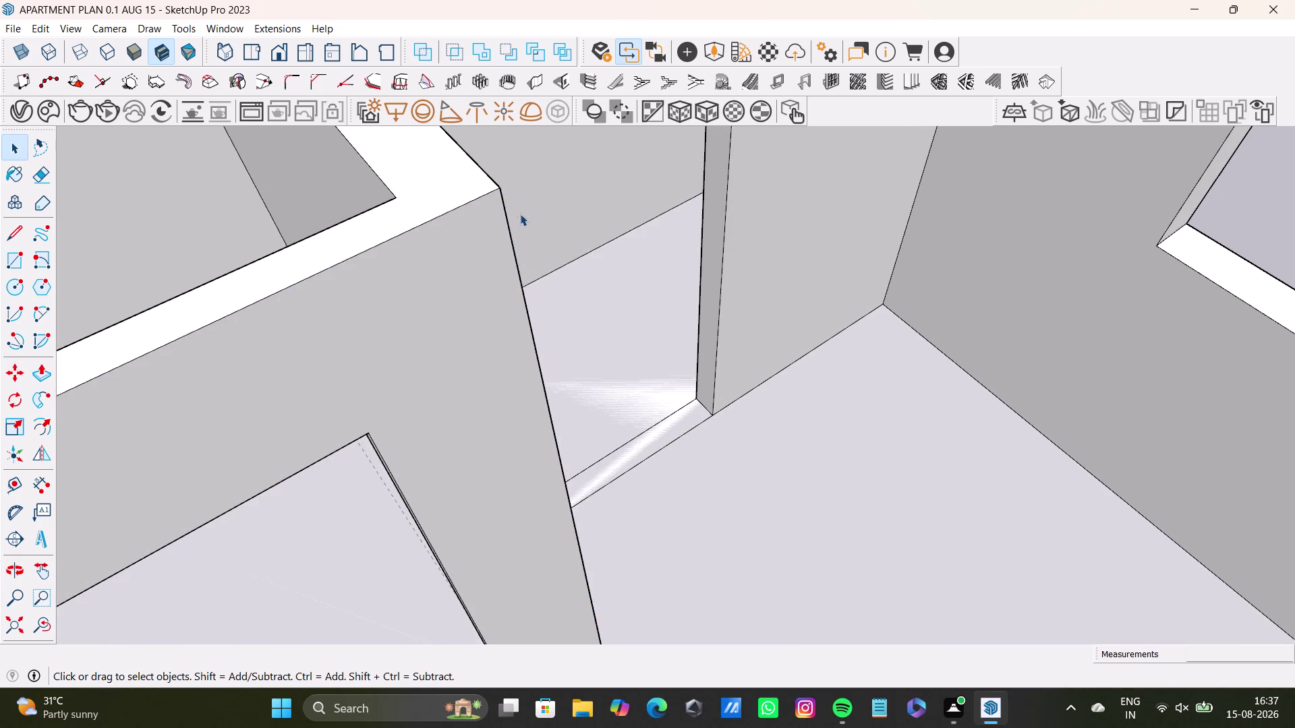
Orbit along the jamb and down to see its base up close.
middle_drag(521, 331, 294, 359)
scroll(down, 3)
scroll(up, 3)
middle_drag(619, 601, 617, 570)
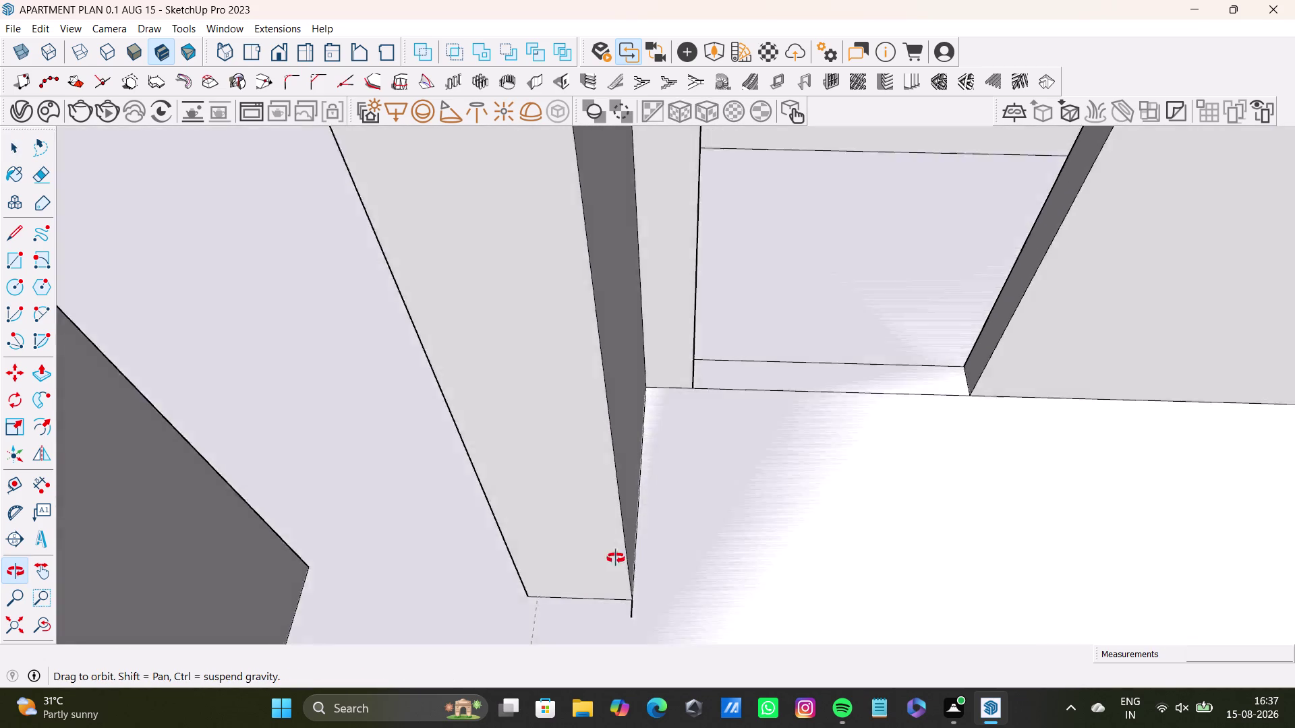
middle_drag(617, 570, 627, 610)
key(space)
key(space)
key(space)
middle_drag(492, 703, 482, 660)
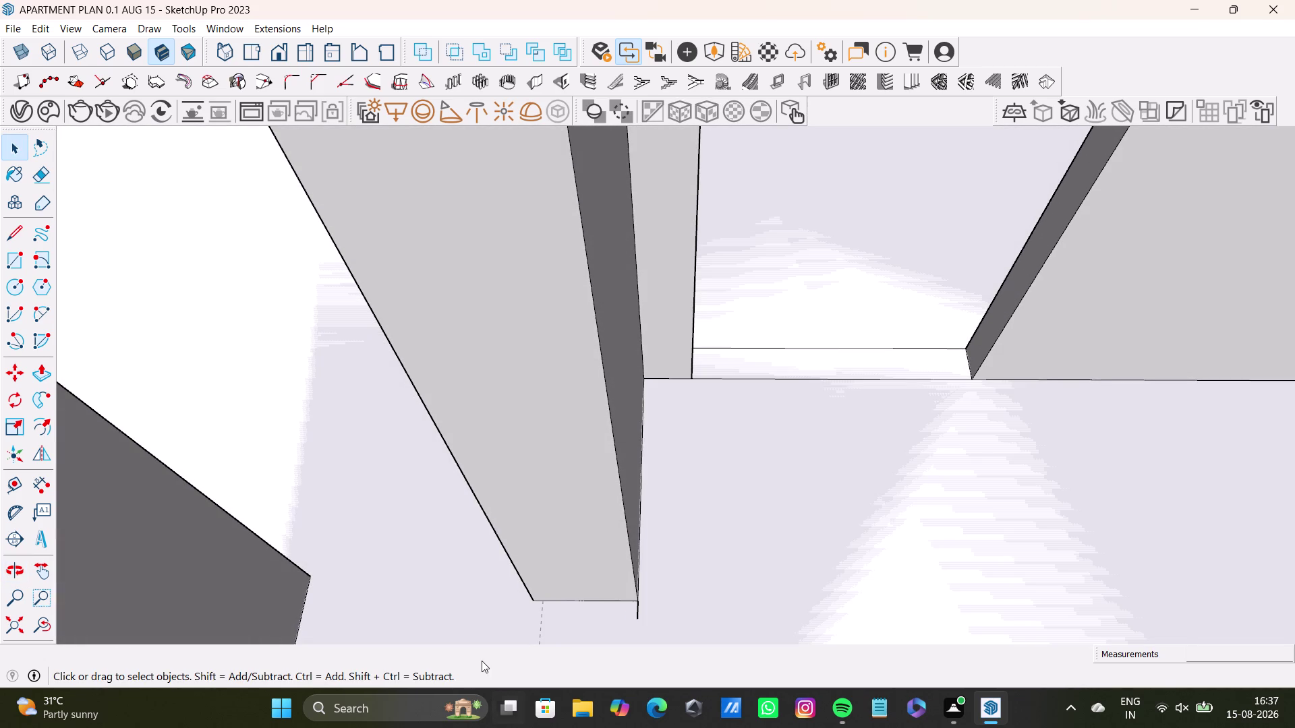
middle_drag(482, 657, 448, 479)
middle_drag(487, 505, 414, 296)
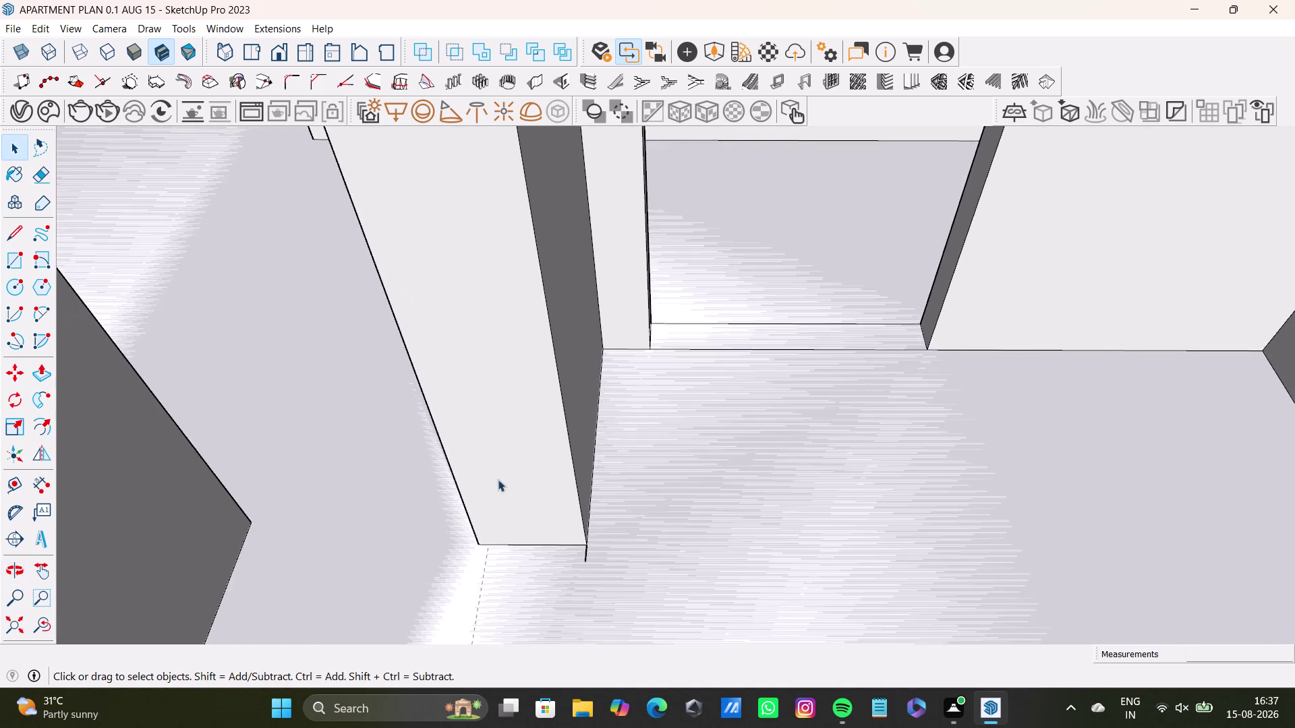
scroll(up, 3)
middle_drag(511, 518, 416, 314)
scroll(down, 3)
middle_drag(441, 372, 566, 418)
scroll(up, 3)
key(space)
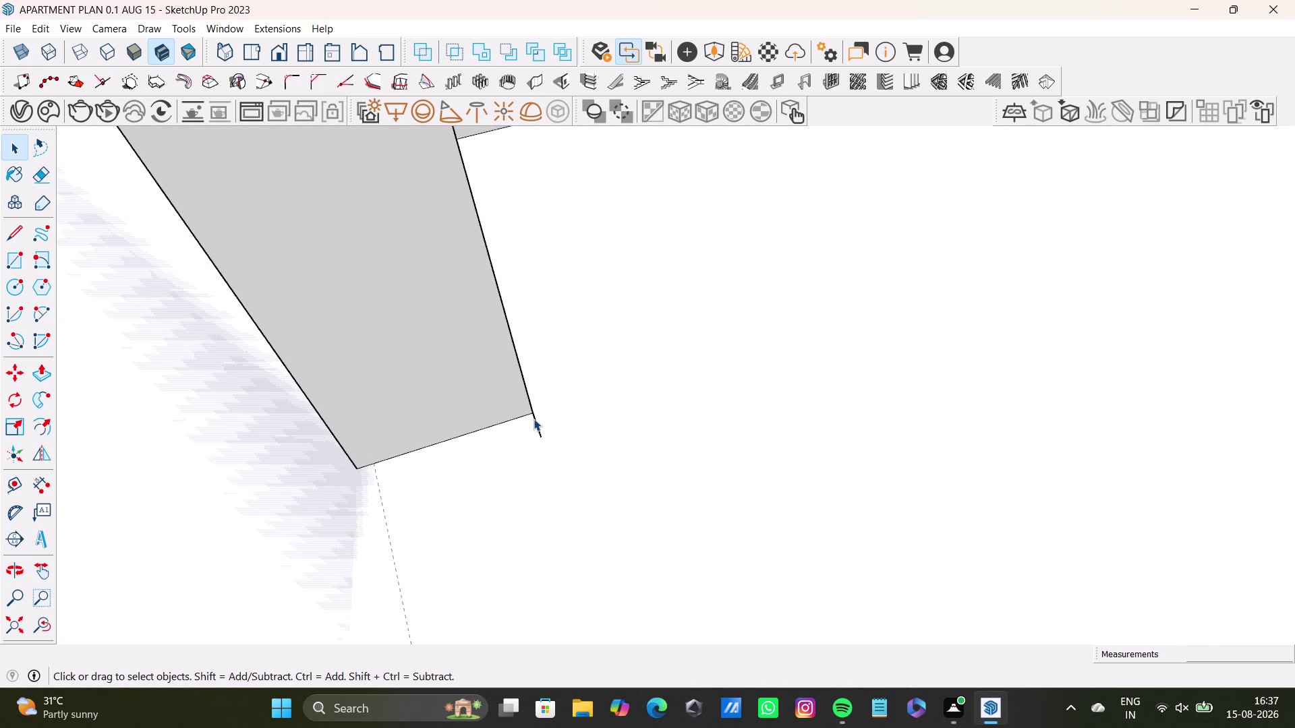
Delete the small stray edge at the jamb base and view the room again.
click(534, 422)
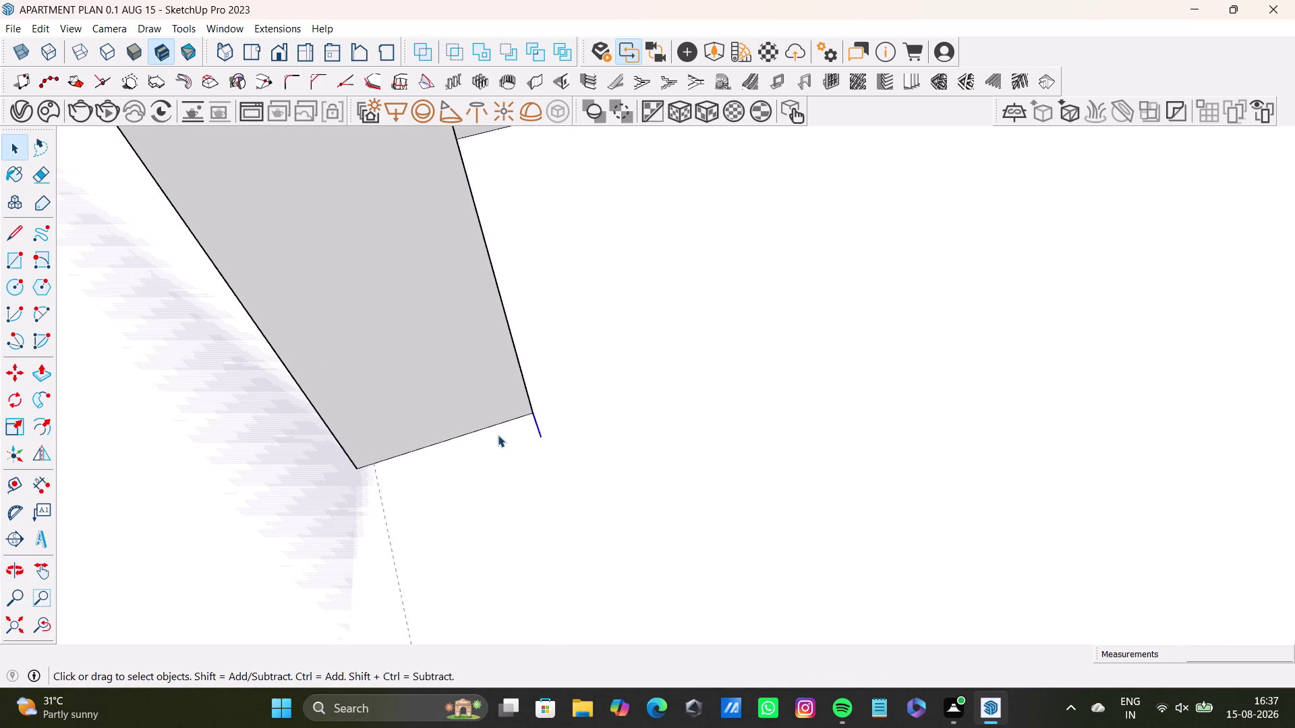
key(Delete)
scroll(down, 3)
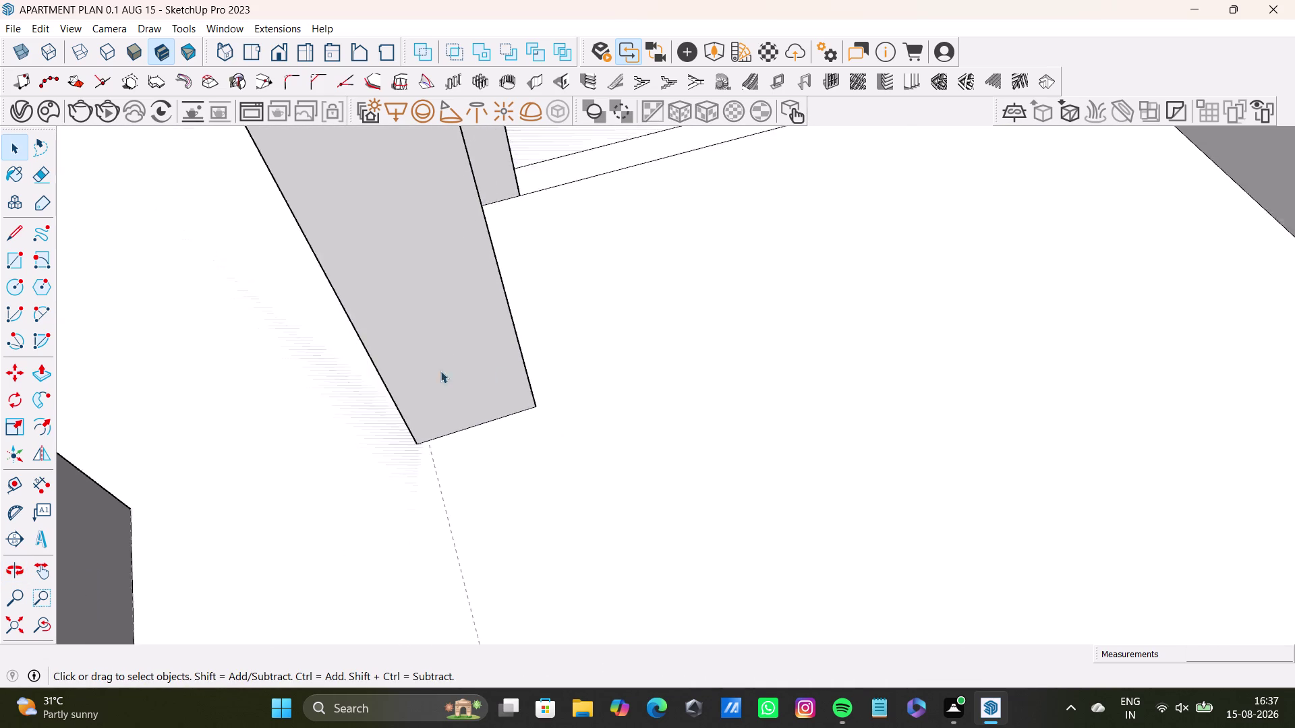
scroll(down, 3)
middle_drag(545, 382, 328, 427)
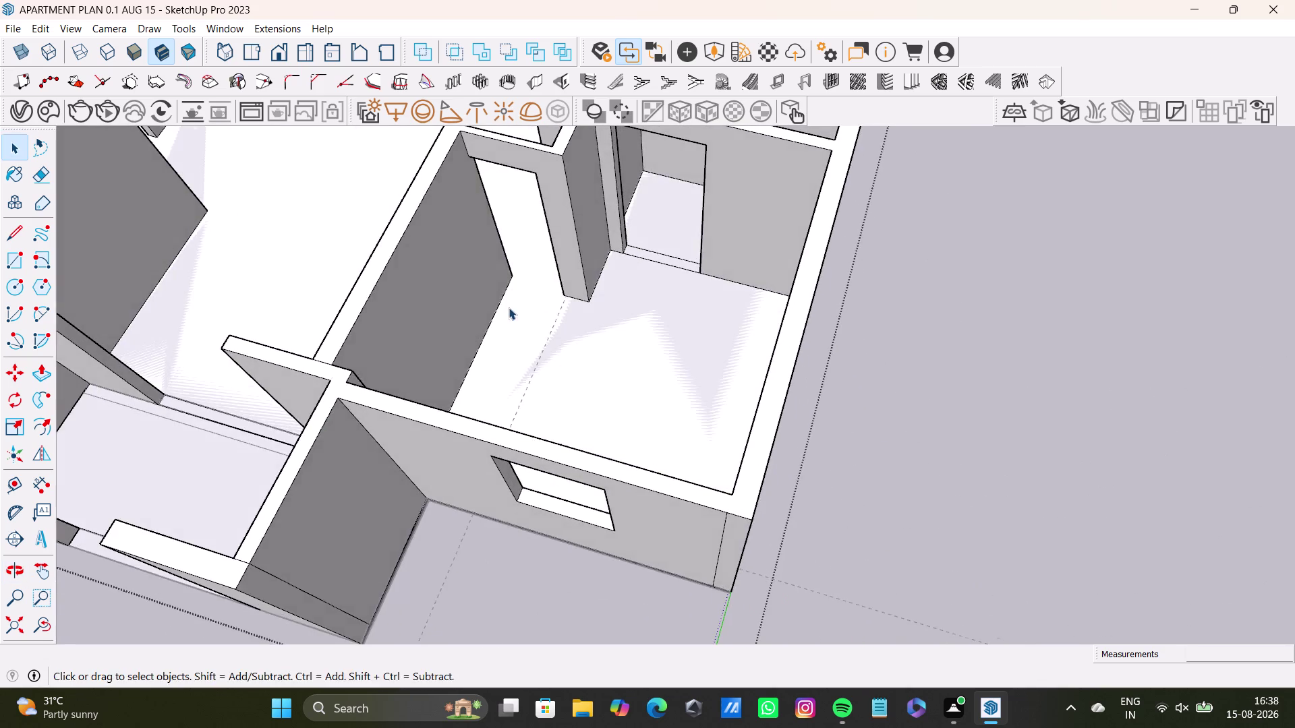
middle_drag(509, 307, 656, 413)
middle_drag(744, 476, 450, 474)
scroll(up, 3)
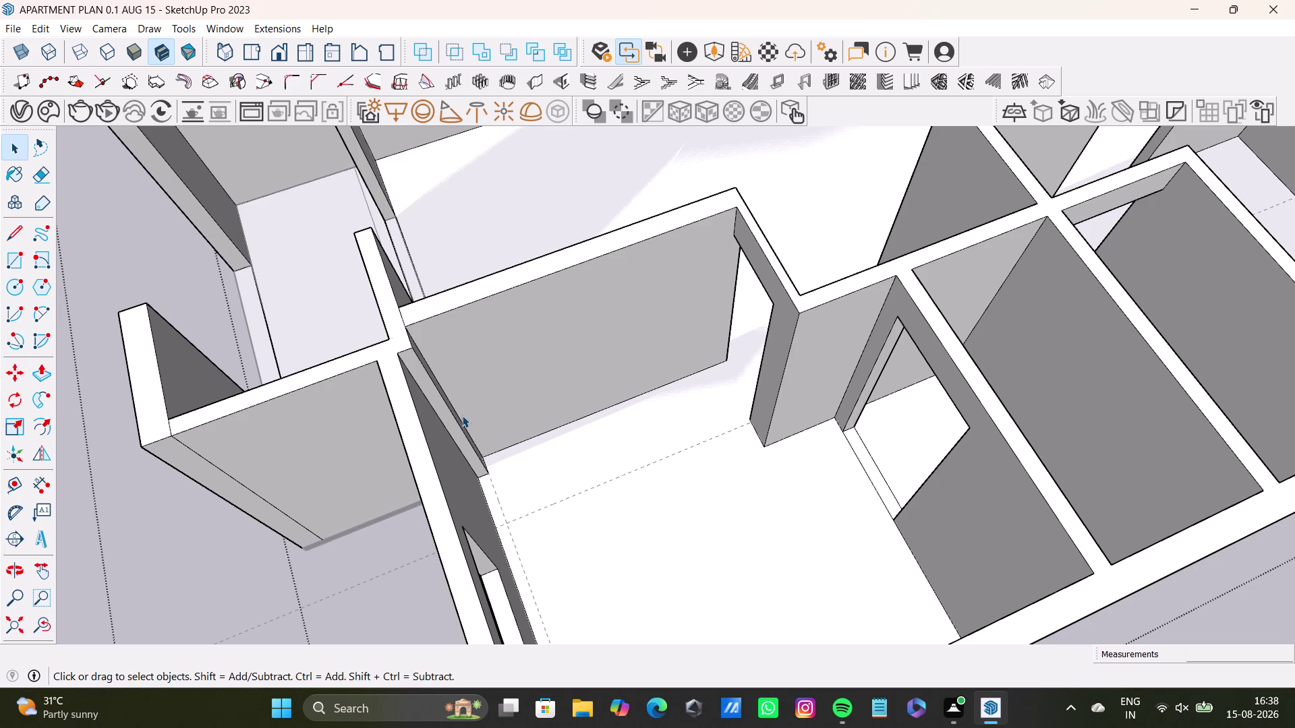
Orbit over the apartment and close in on the room floor.
key(space)
drag(373, 536, 381, 533)
middle_drag(595, 490, 471, 495)
double_click(203, 416)
key(space)
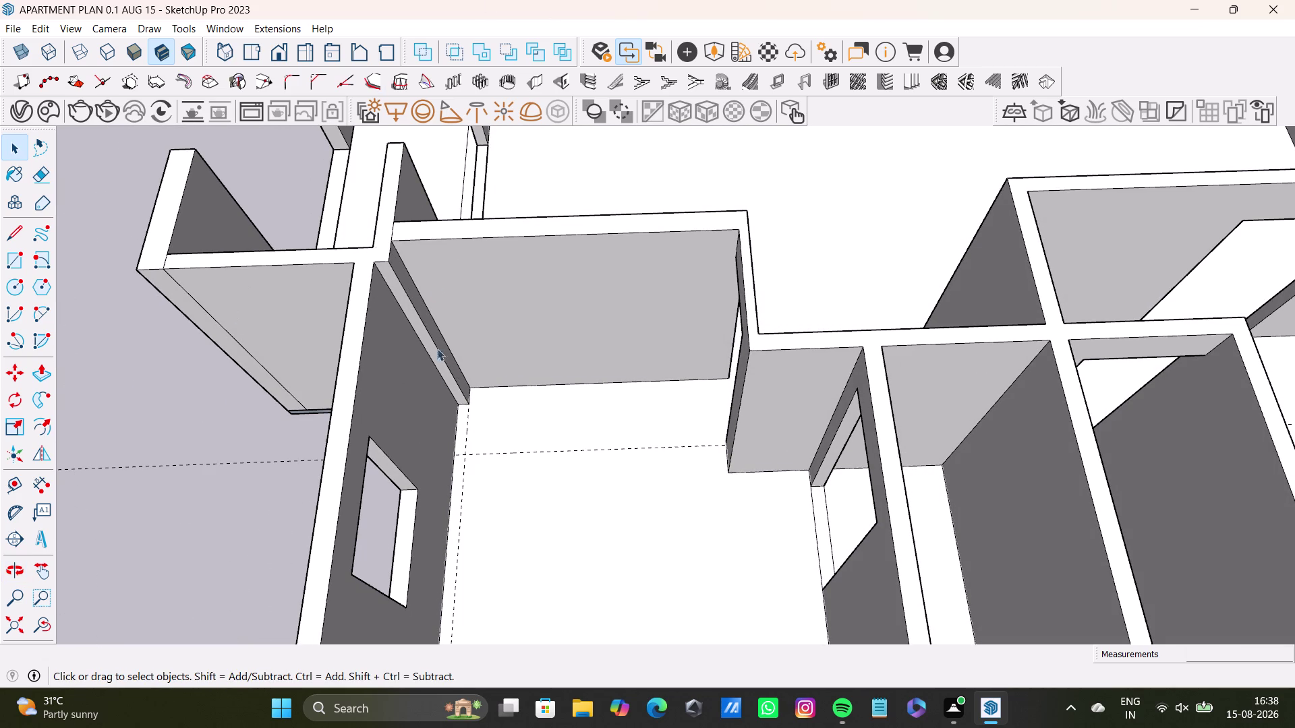
drag(13, 482, 32, 480)
scroll(up, 3)
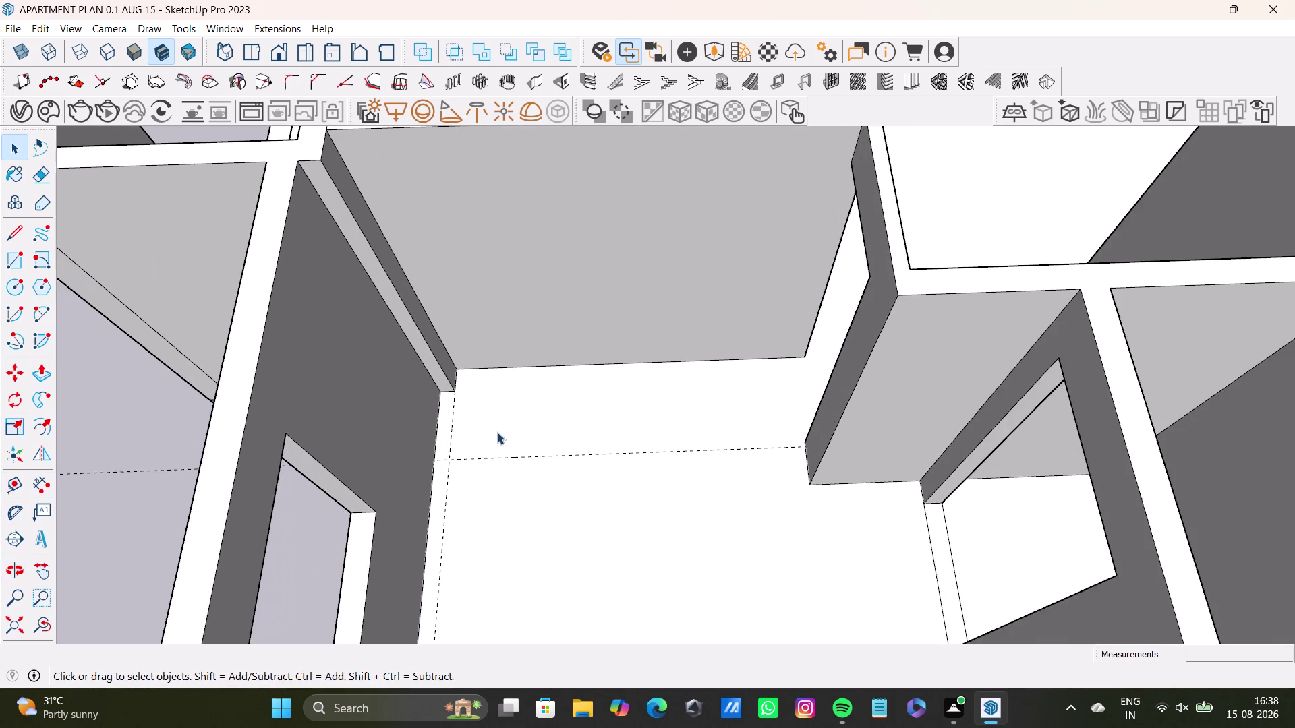
scroll(up, 3)
Pull a guide parallel to the left wall across the middle of the room.
click(15, 481)
scroll(up, 3)
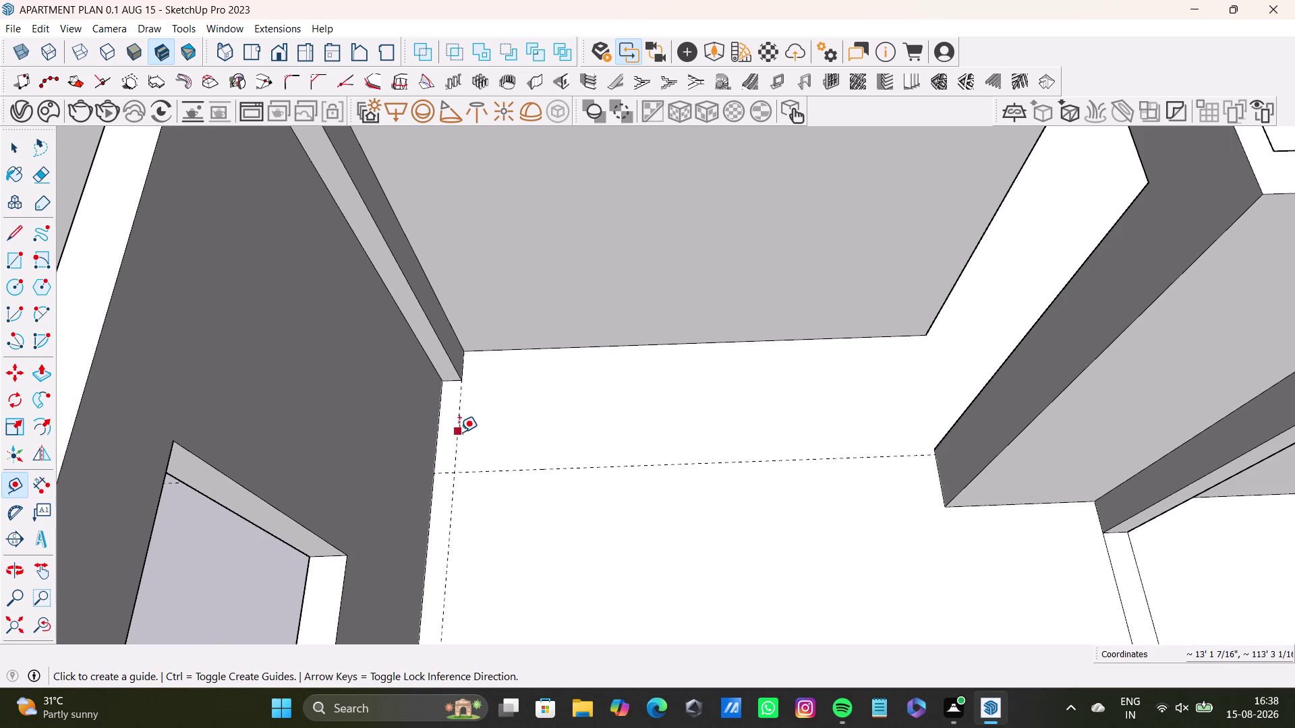
drag(459, 433, 469, 431)
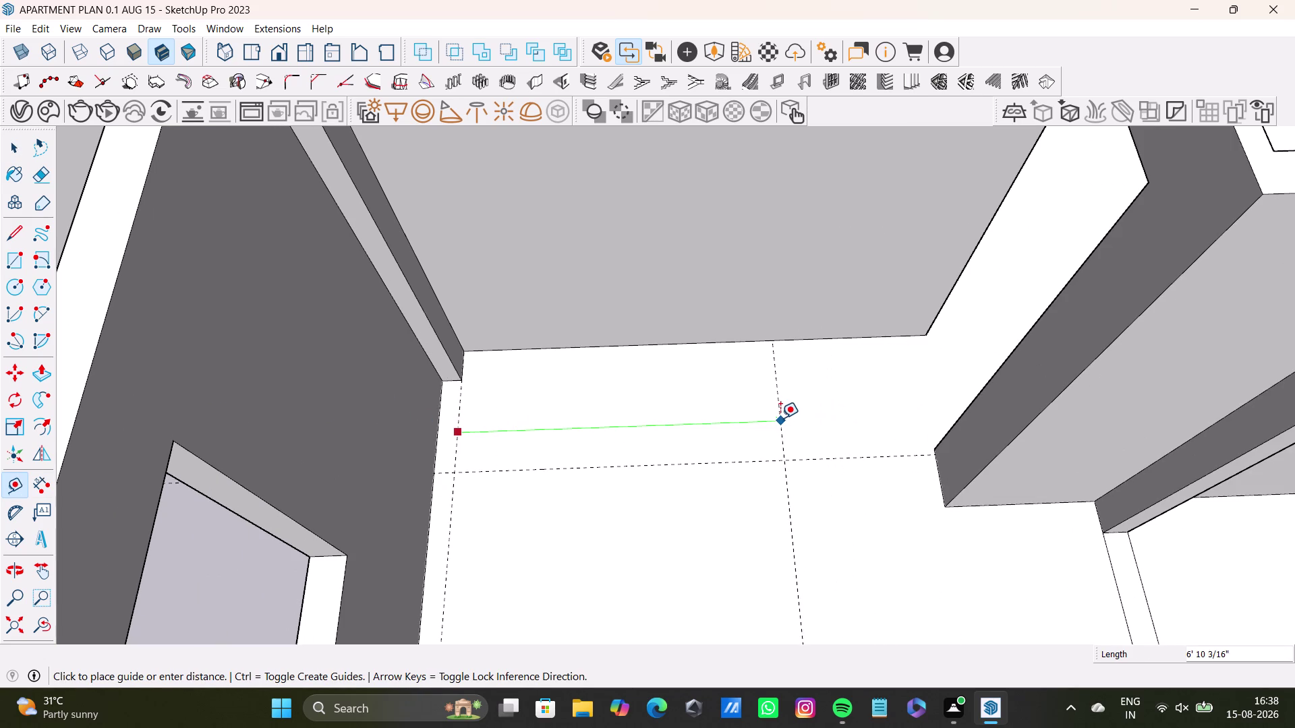
click(733, 436)
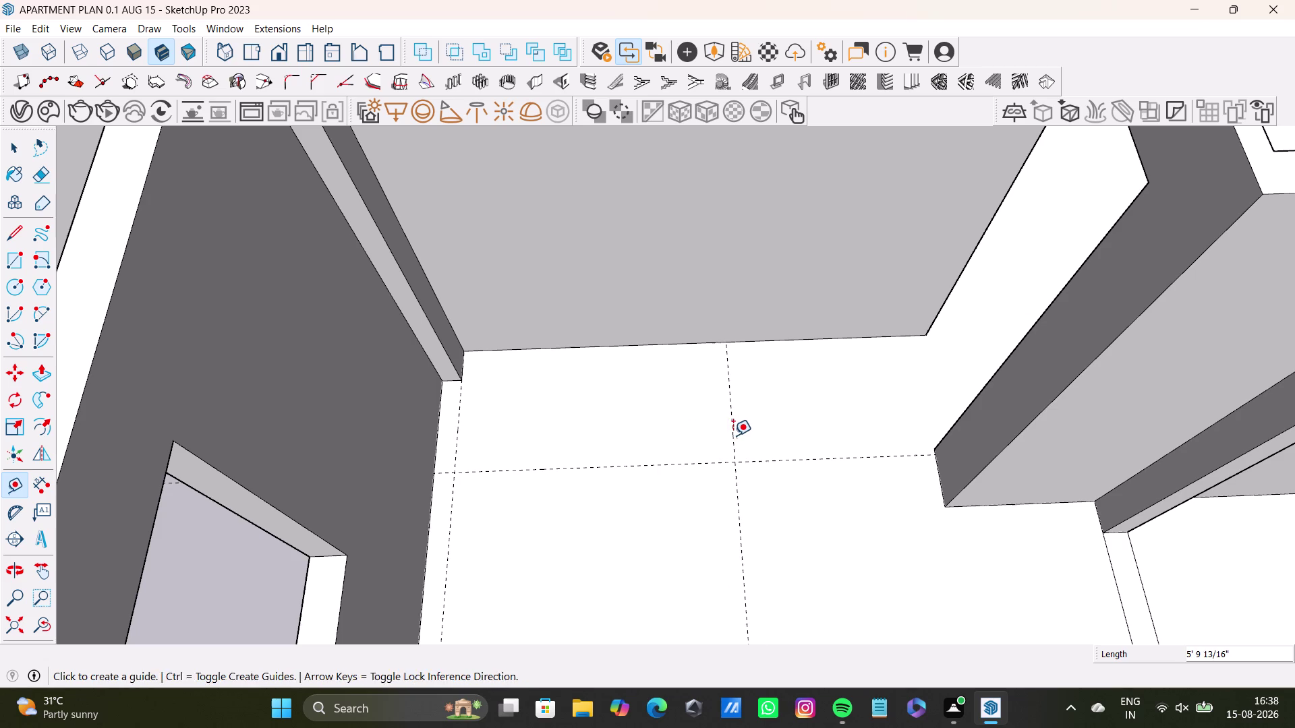
key(space)
middle_drag(735, 439, 783, 444)
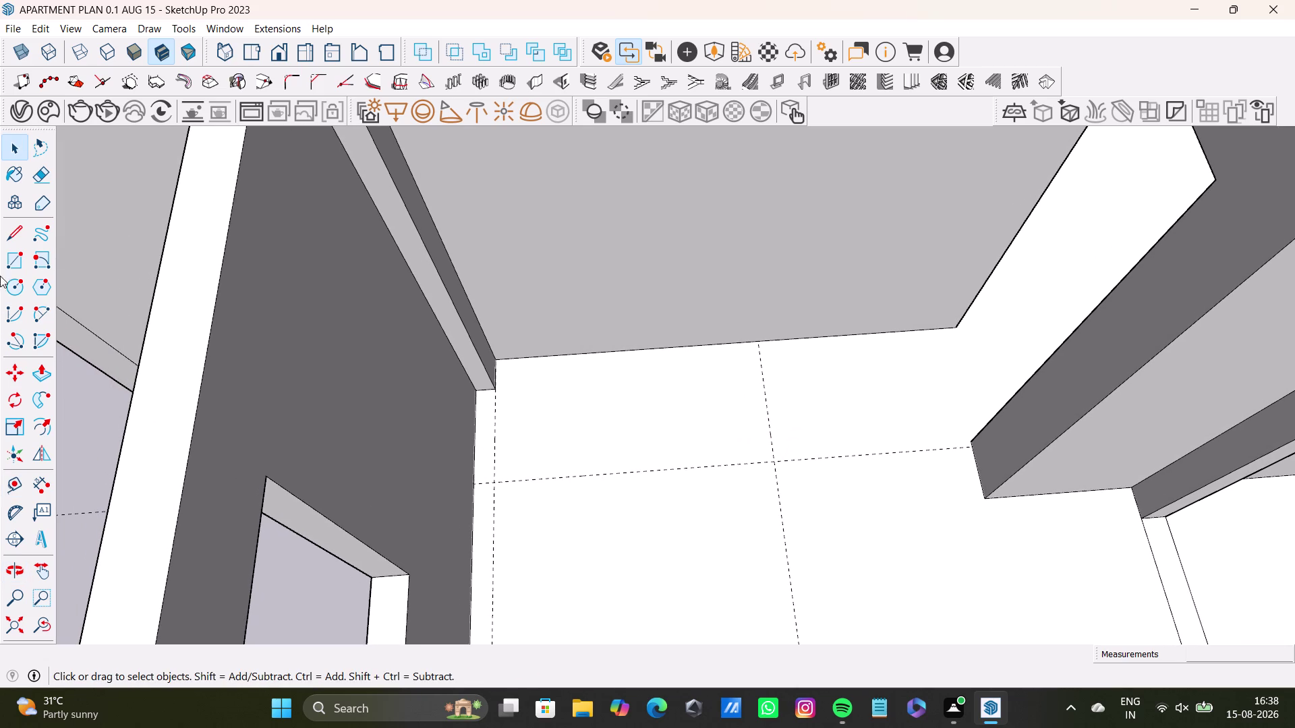
Start drawing a line on the floor, then cancel it.
click(14, 234)
scroll(up, 3)
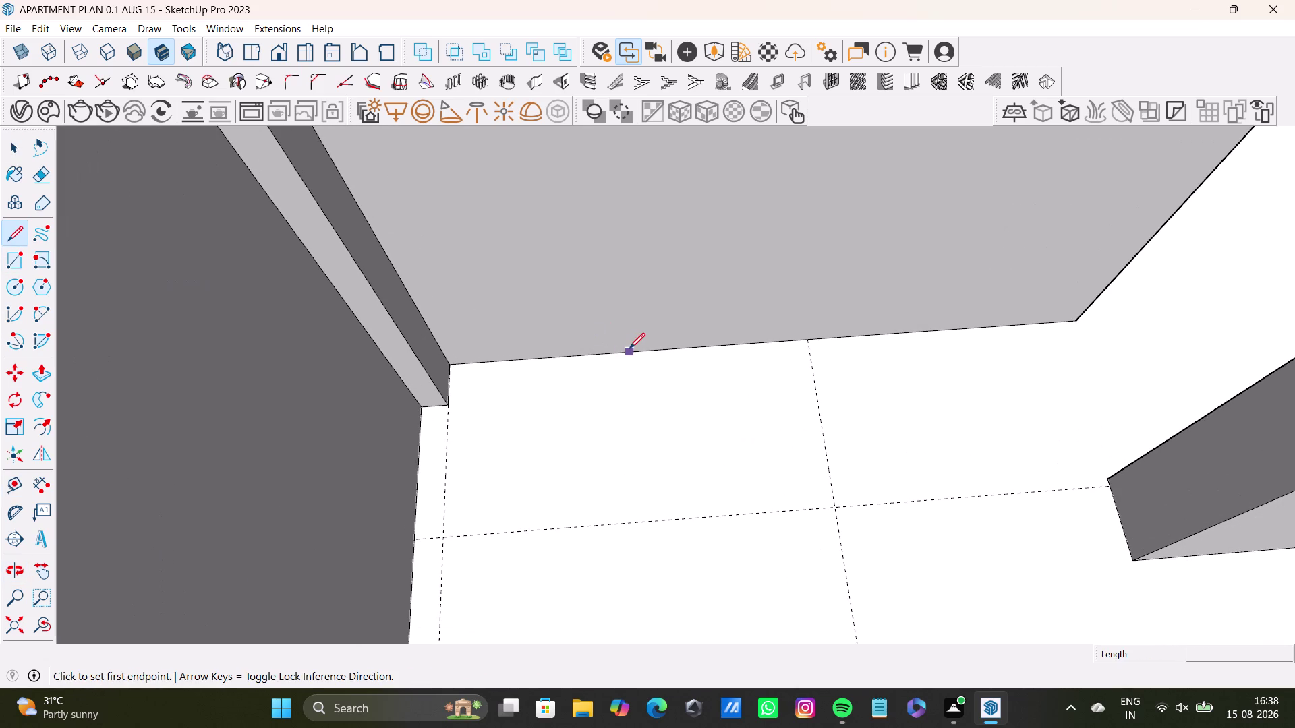
click(630, 349)
key(space)
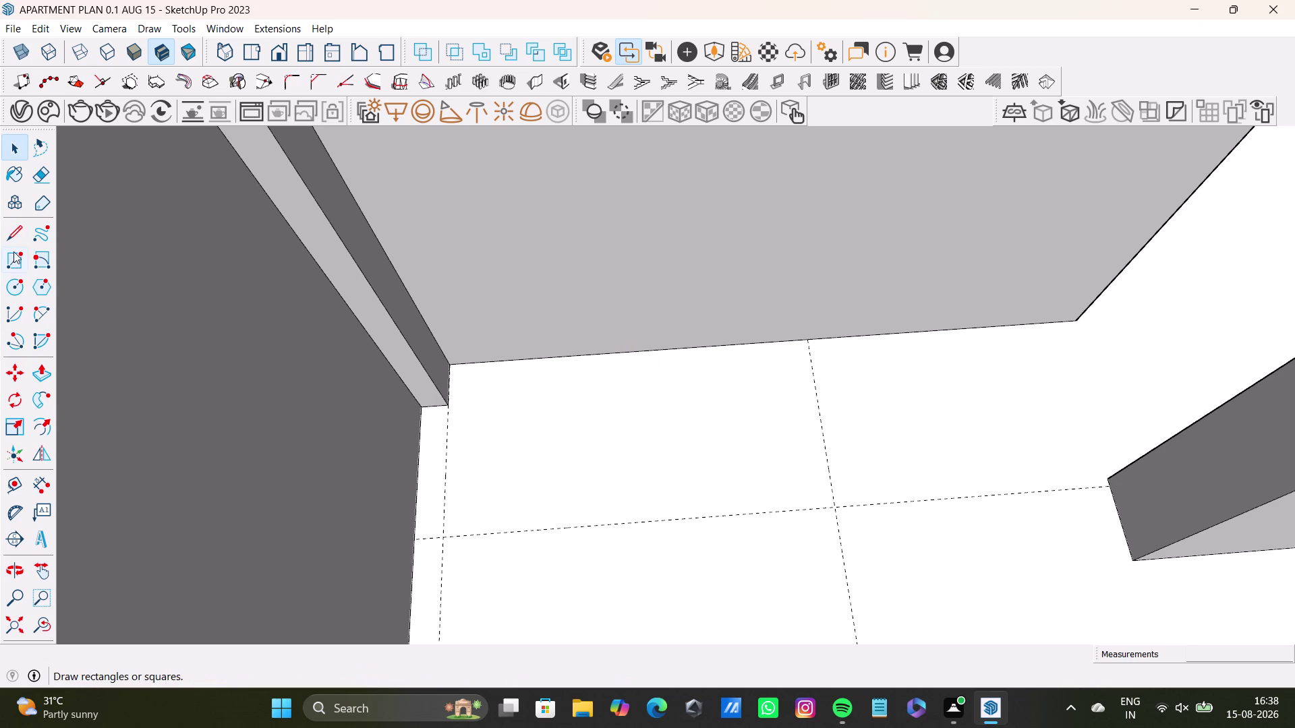
Place a guide 0.5" in from the back wall's base edge.
drag(8, 480, 27, 479)
scroll(up, 3)
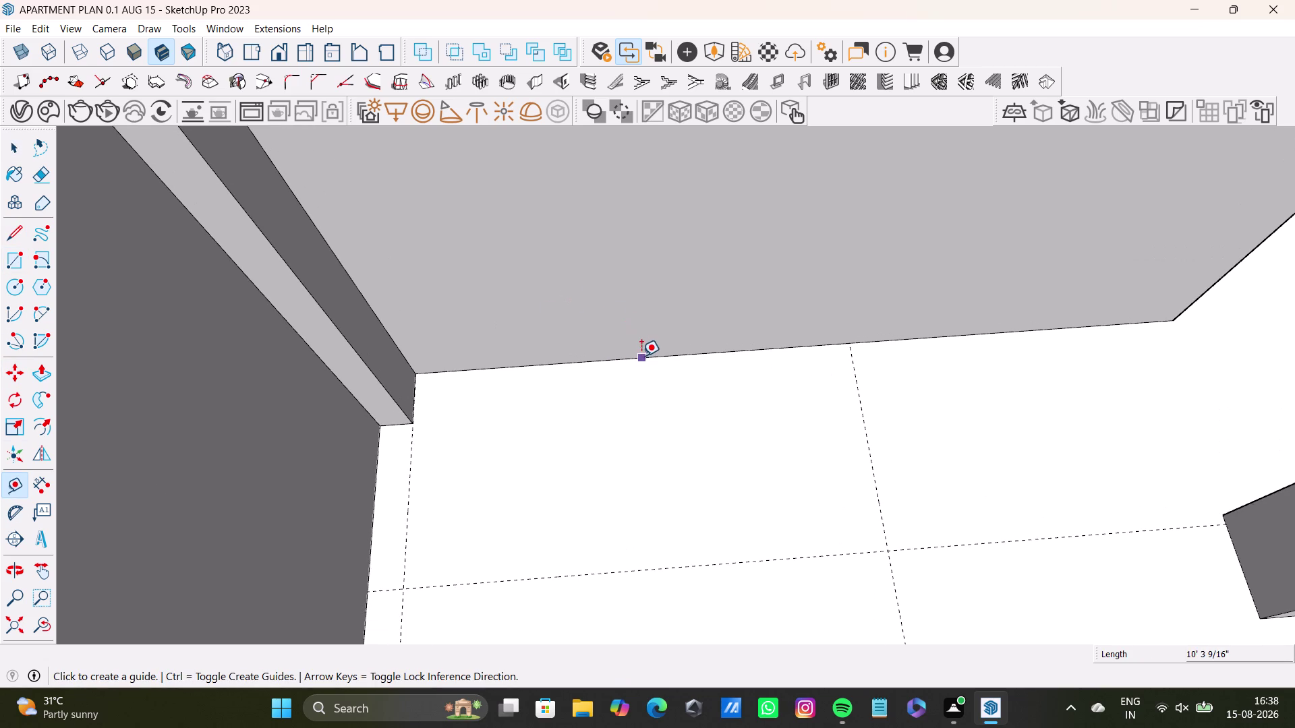
click(642, 357)
text(0.)
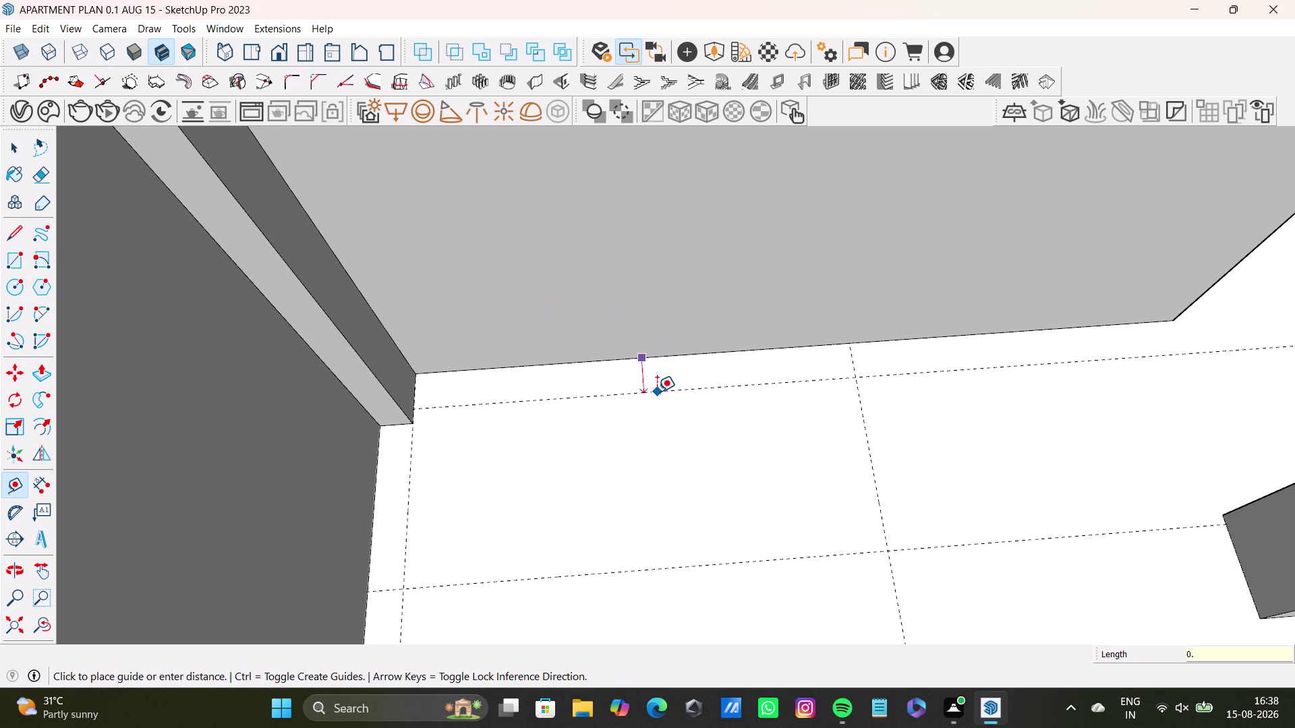
text(5")
key(Return)
key(space)
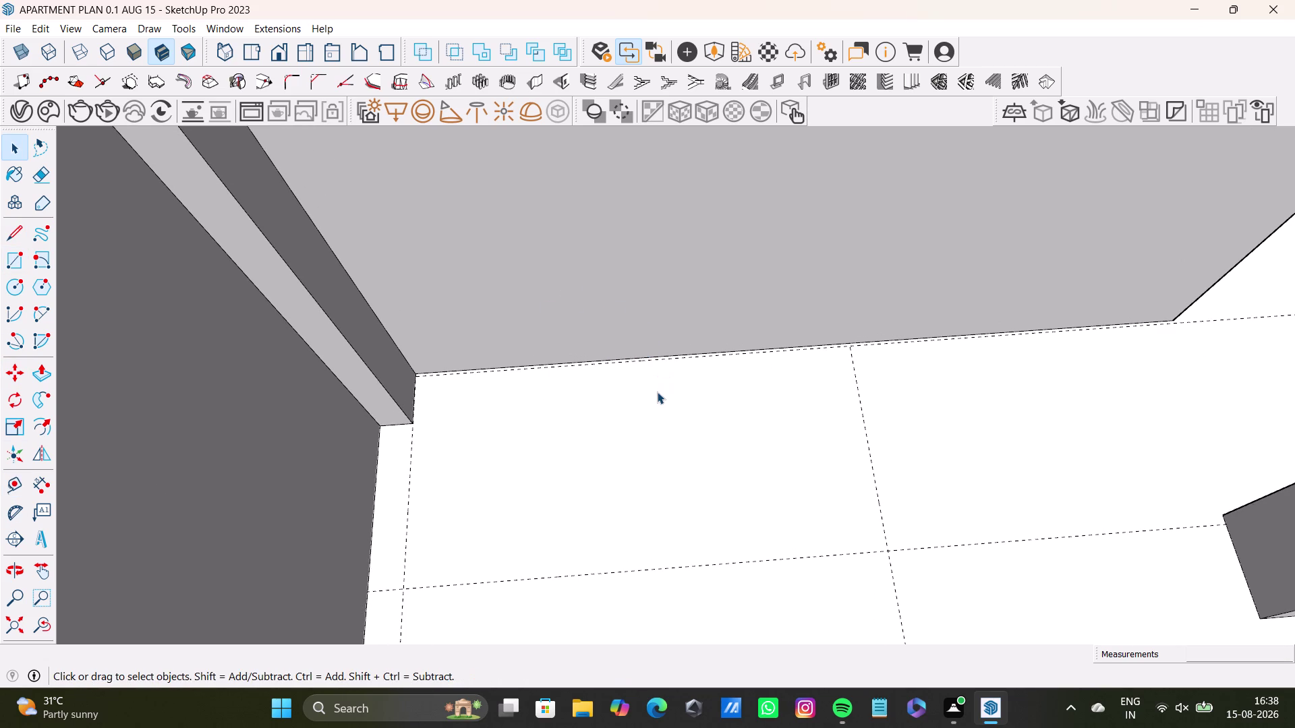
scroll(down, 3)
middle_drag(657, 392, 683, 310)
middle_drag(666, 337, 639, 374)
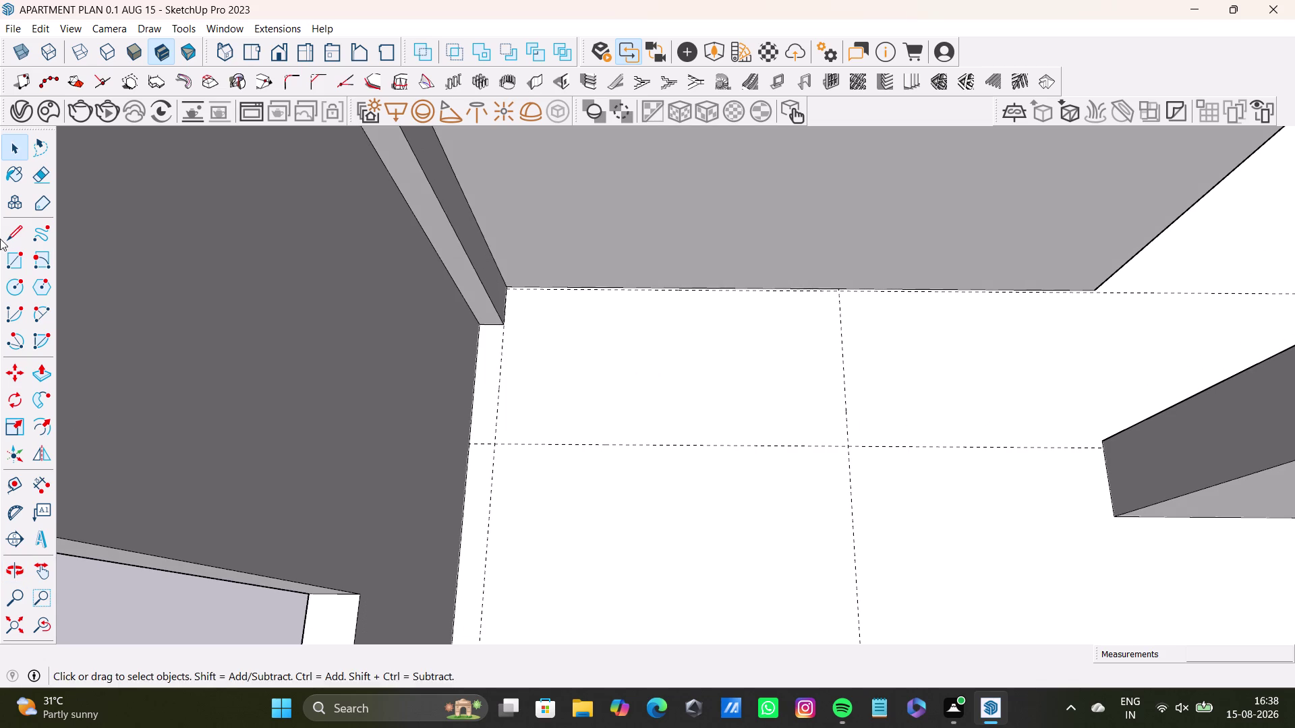
Set the rectangle's first corner at the back-left guide intersection and drag it across the floor.
drag(15, 263, 28, 260)
scroll(up, 3)
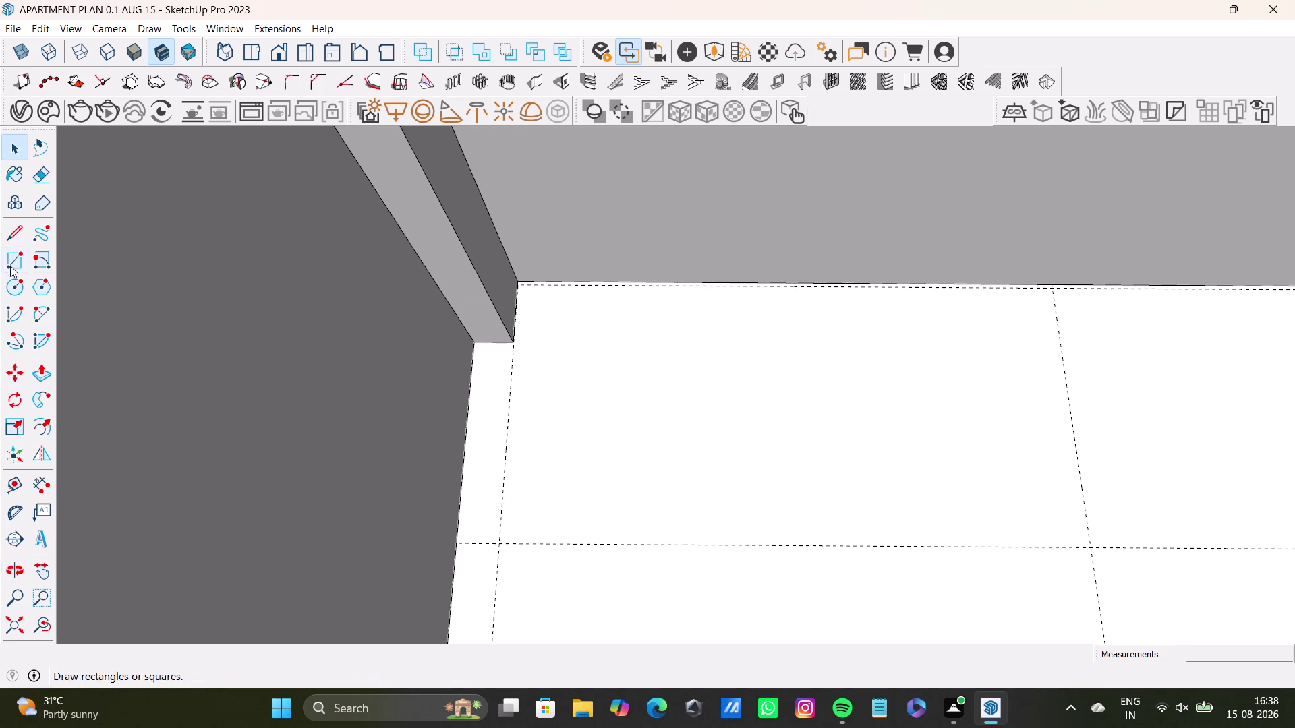
drag(10, 265, 34, 264)
scroll(up, 3)
click(18, 257)
scroll(up, 3)
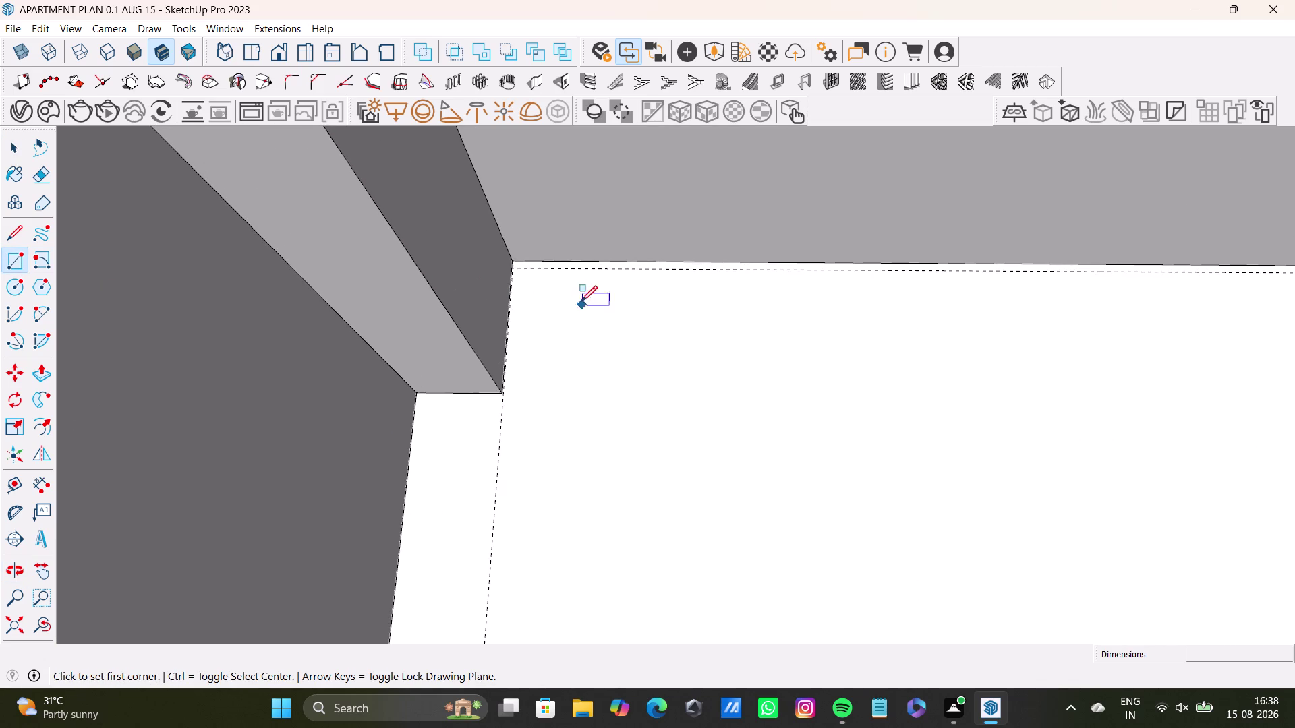
click(517, 269)
scroll(down, 3)
key(Up)
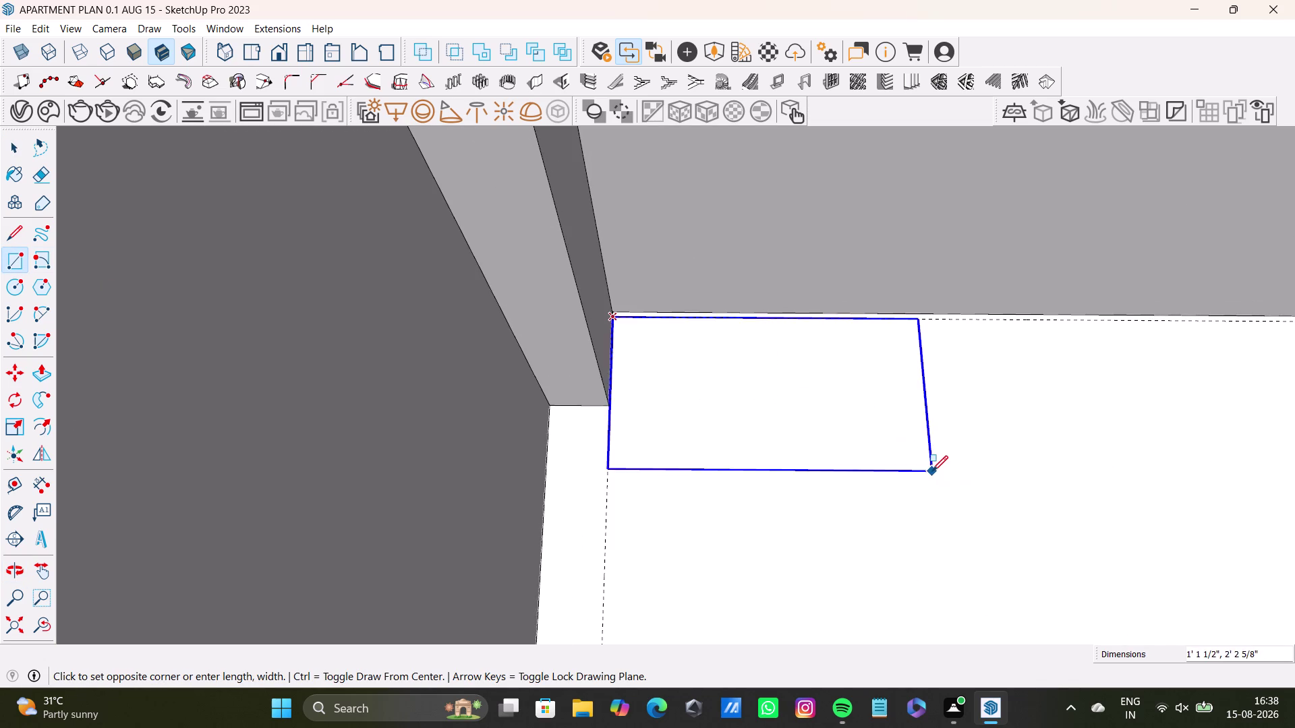
scroll(down, 3)
middle_drag(990, 509, 864, 435)
scroll(down, 3)
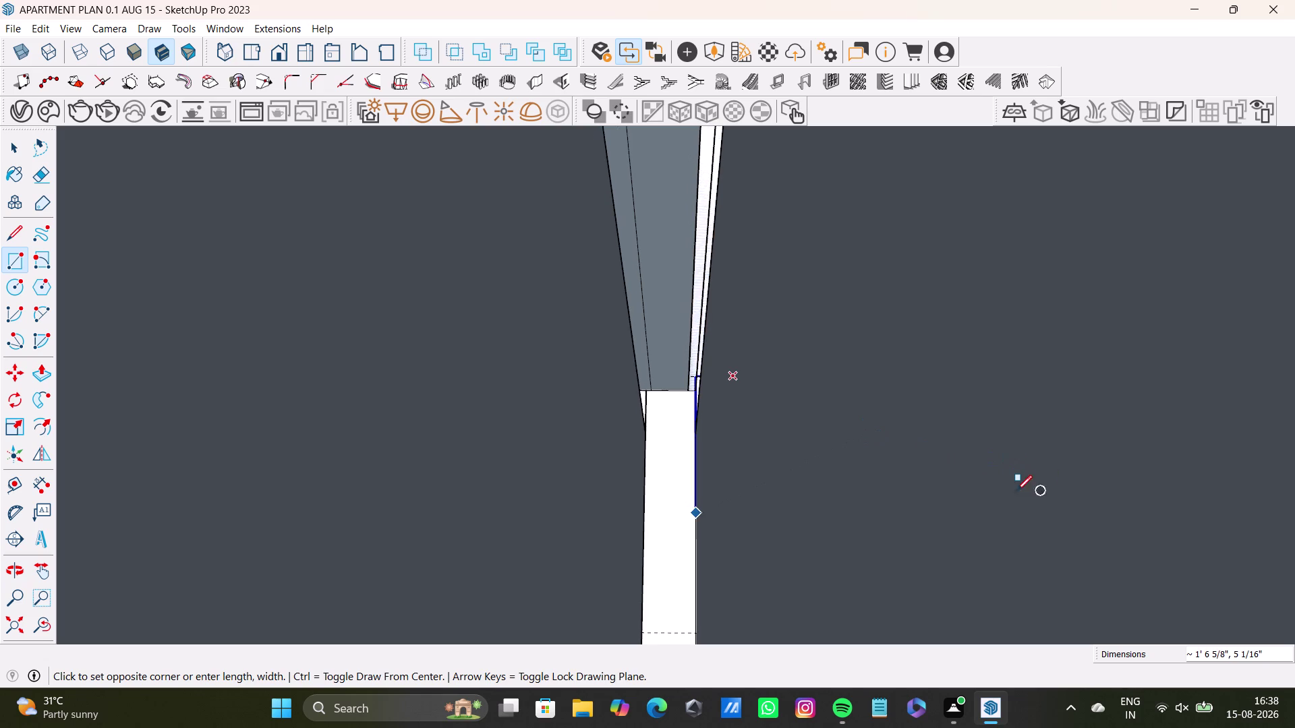